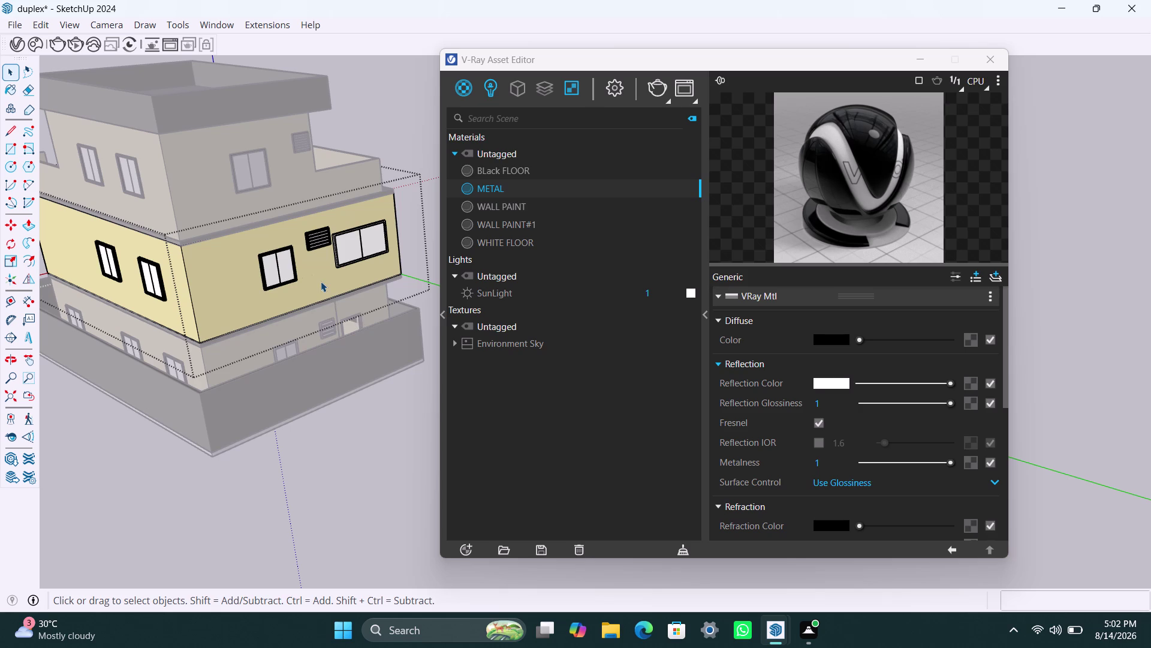
Apply the METAL material to the window frame on the side wall.
scroll(up, 3)
scroll(up, 3)
scroll(up, 3)
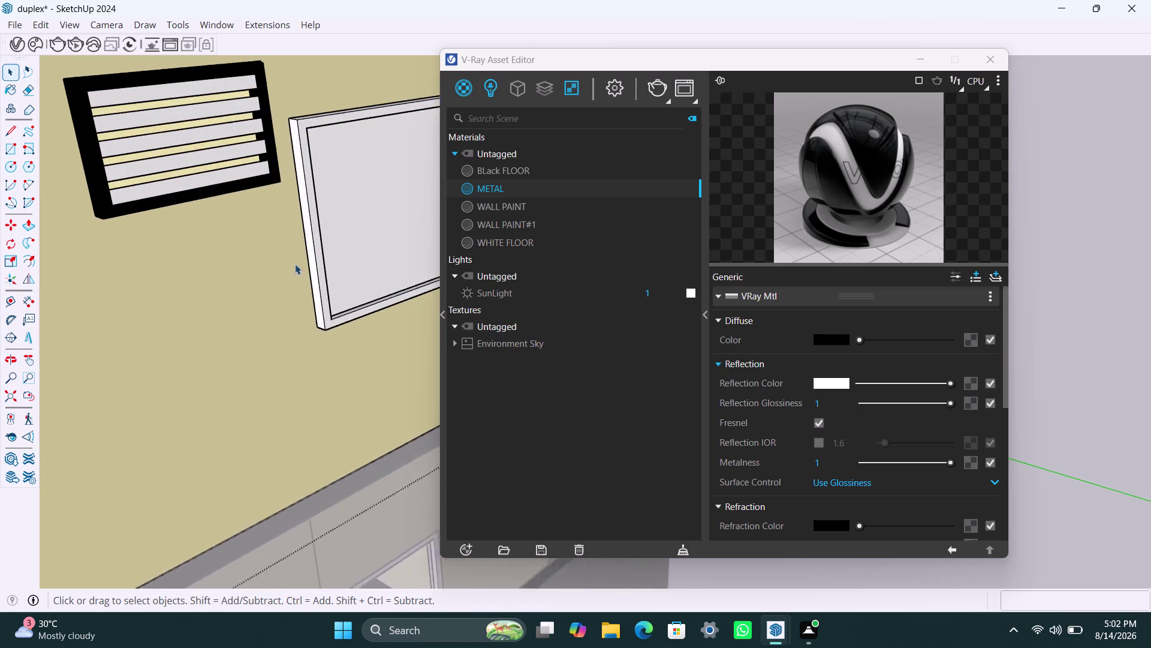
triple_click(317, 245)
click(318, 245)
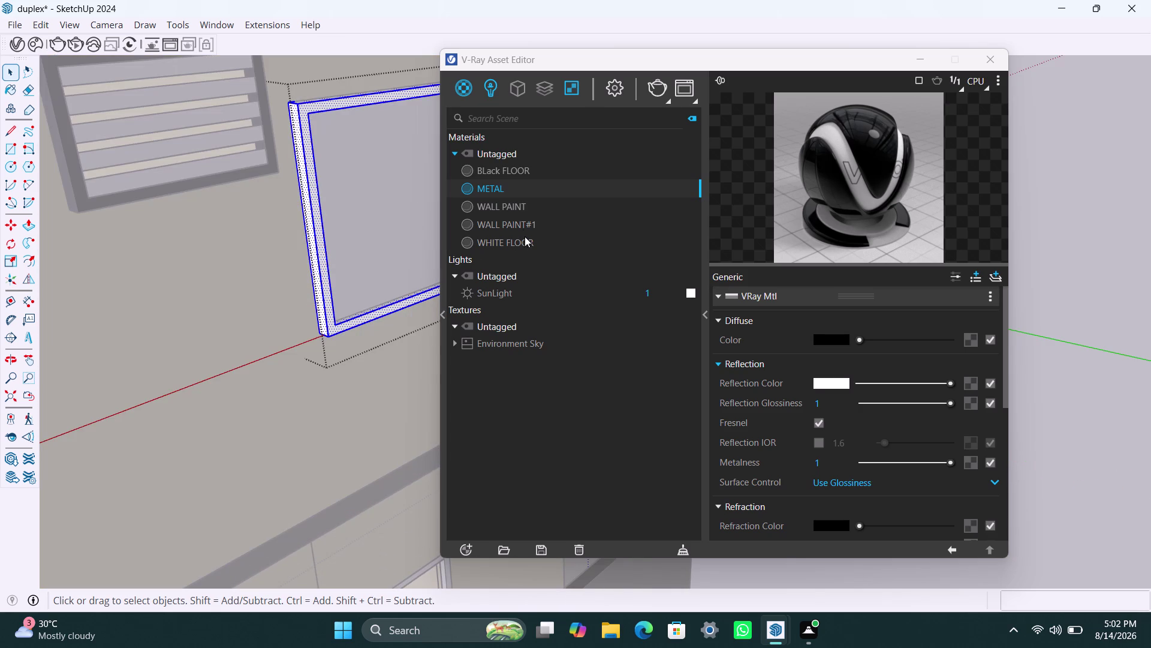
right_click(489, 187)
click(517, 213)
scroll(down, 3)
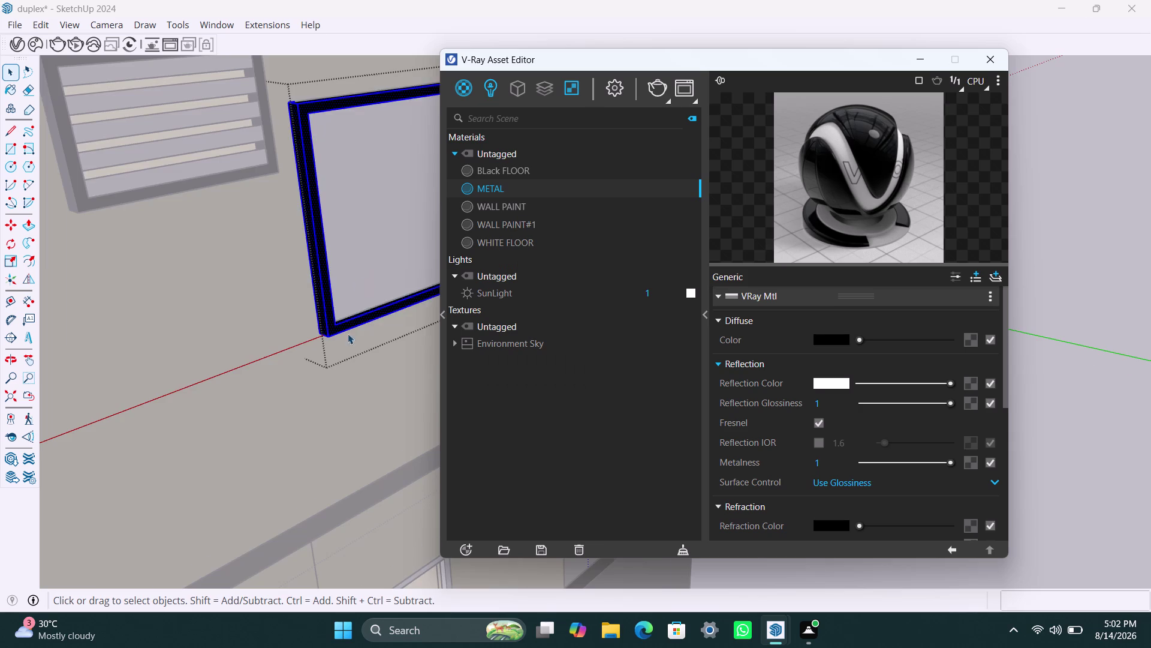
scroll(down, 3)
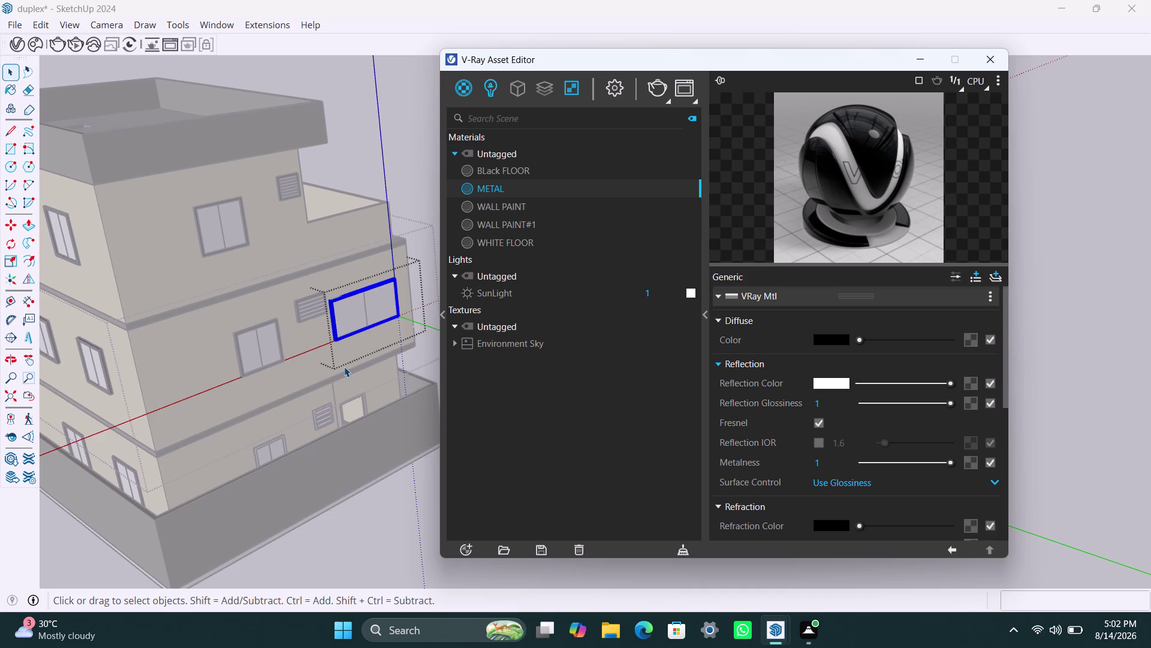
scroll(down, 3)
Apply the METAL material to the door frame inside its group.
middle_drag(350, 334, 309, 359)
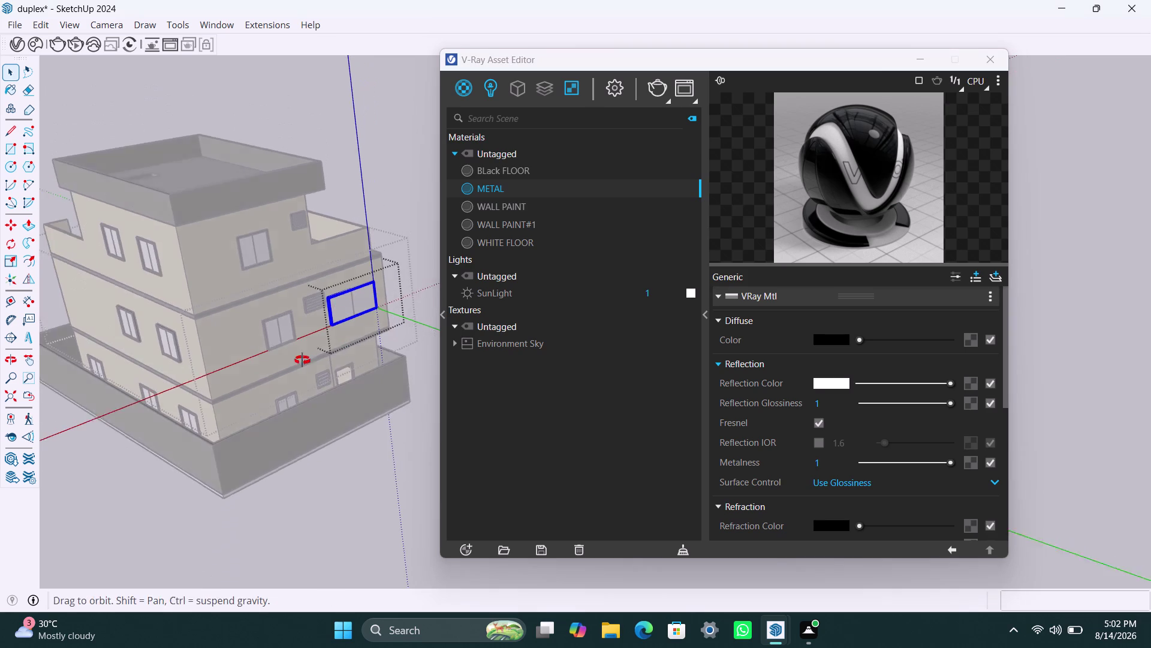
middle_drag(309, 360, 264, 360)
scroll(up, 3)
scroll(up, 3)
double_click(250, 360)
double_click(250, 360)
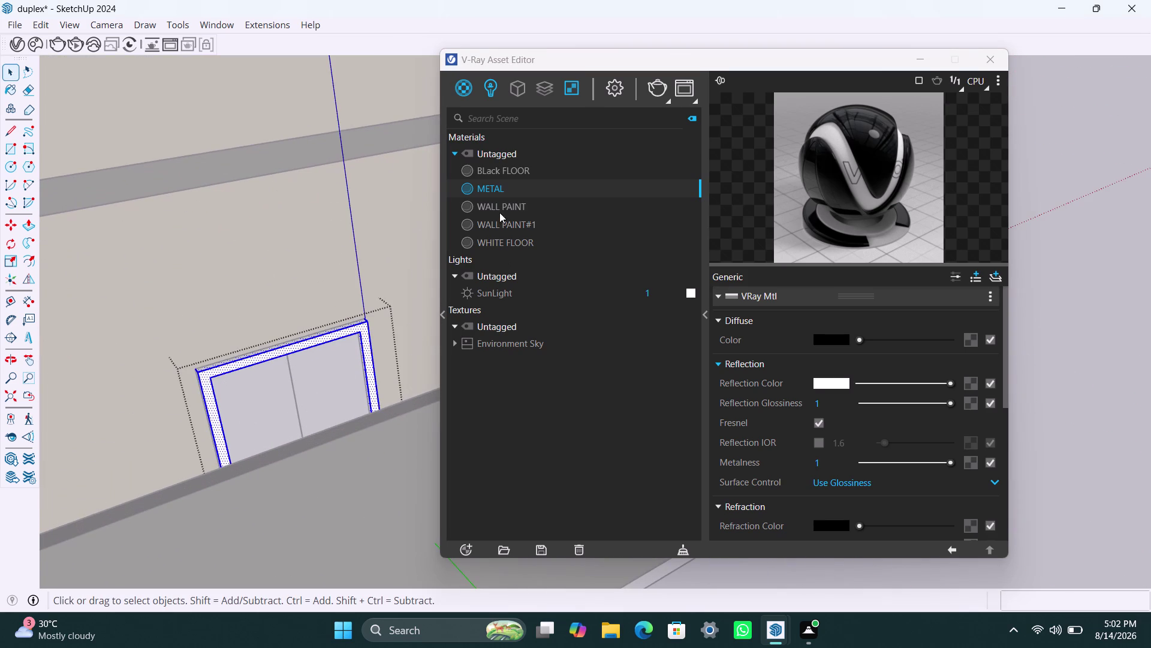
right_click(502, 192)
click(539, 215)
scroll(down, 3)
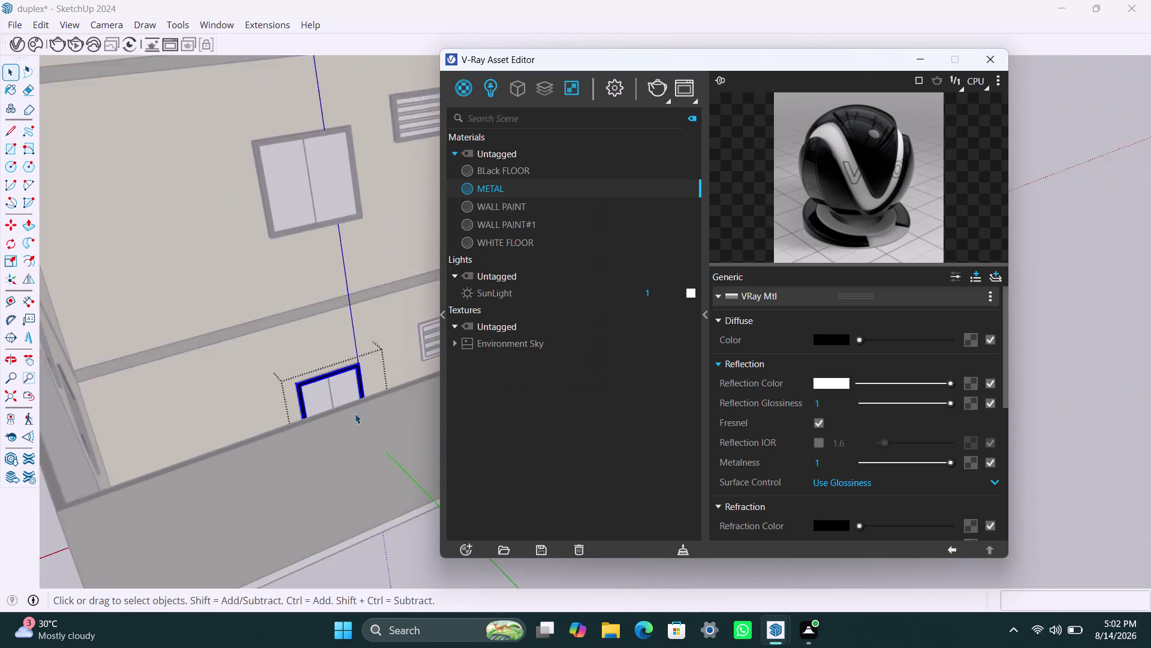
scroll(down, 3)
Apply the METAL material to the vent frame inside its nested group.
middle_drag(368, 442, 251, 440)
scroll(up, 3)
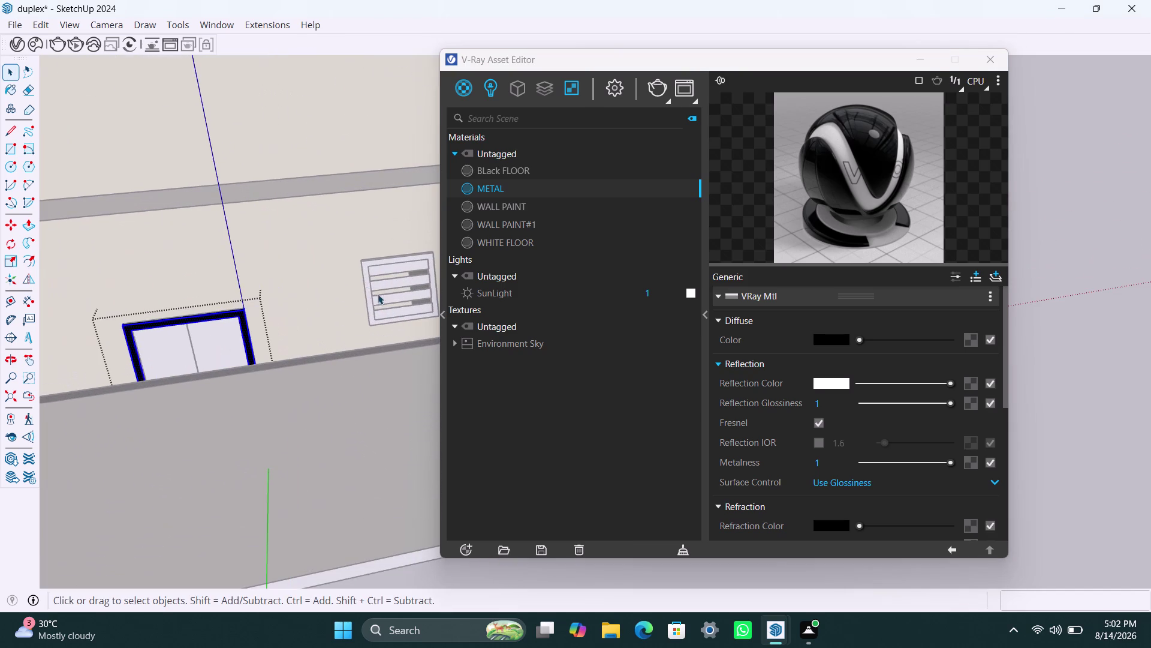
double_click(365, 273)
double_click(366, 272)
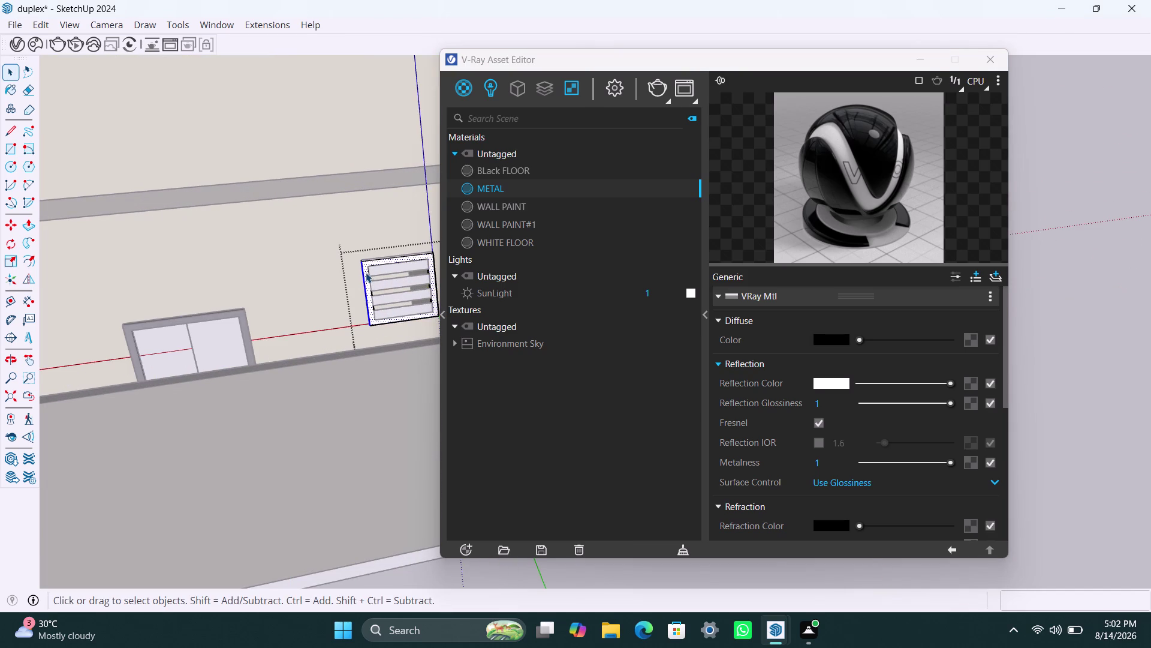
triple_click(366, 272)
click(366, 272)
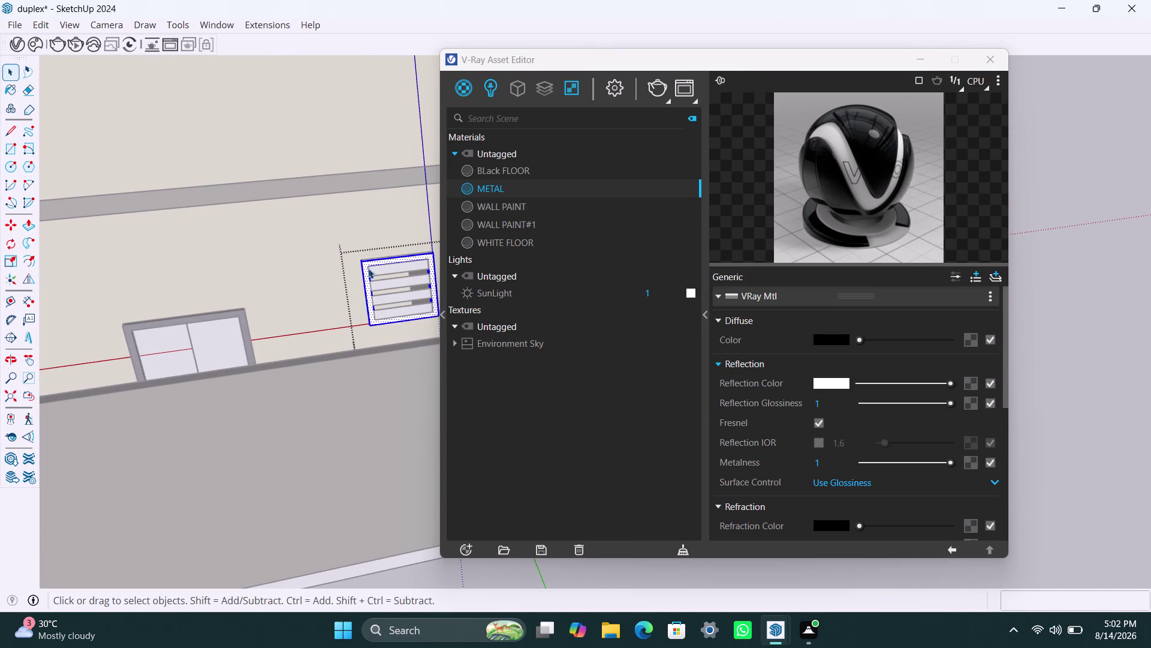
right_click(479, 194)
click(515, 220)
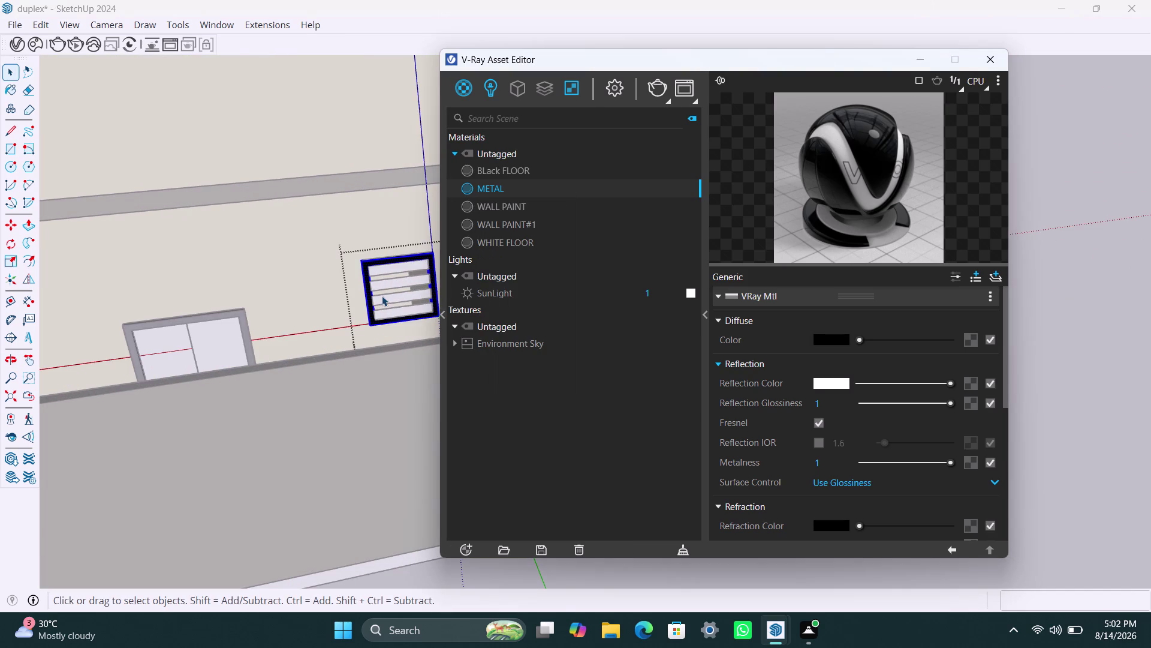
scroll(down, 3)
Apply the METAL material to the lower floor opening's frame.
middle_drag(405, 302, 338, 323)
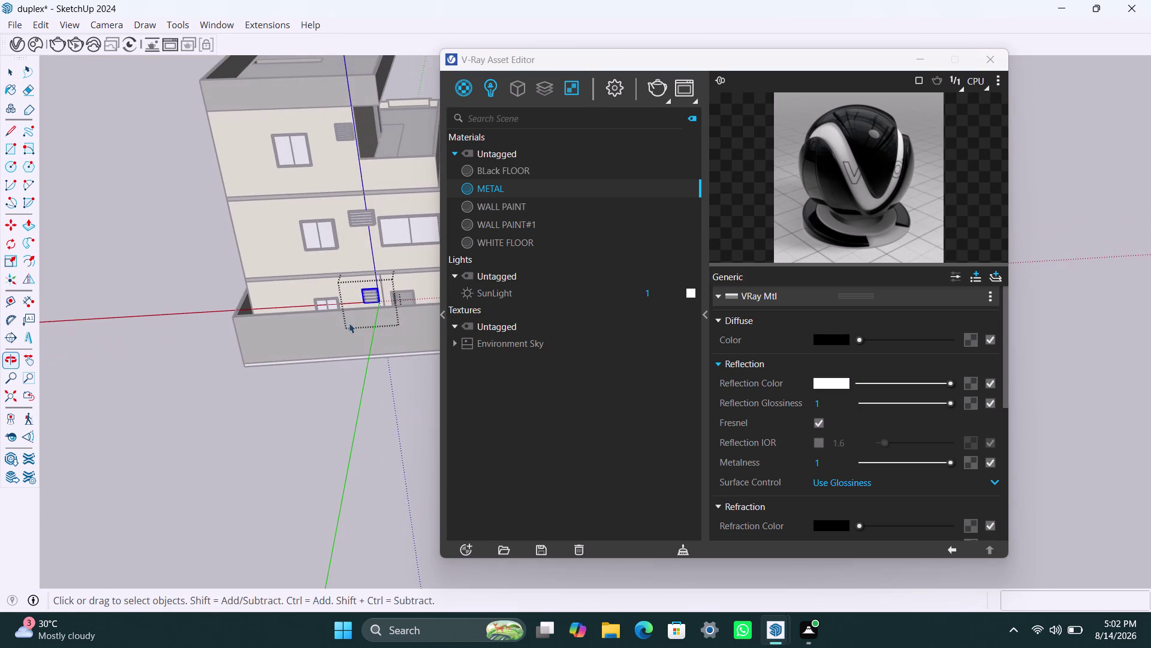
scroll(up, 3)
middle_drag(409, 302, 237, 366)
scroll(up, 3)
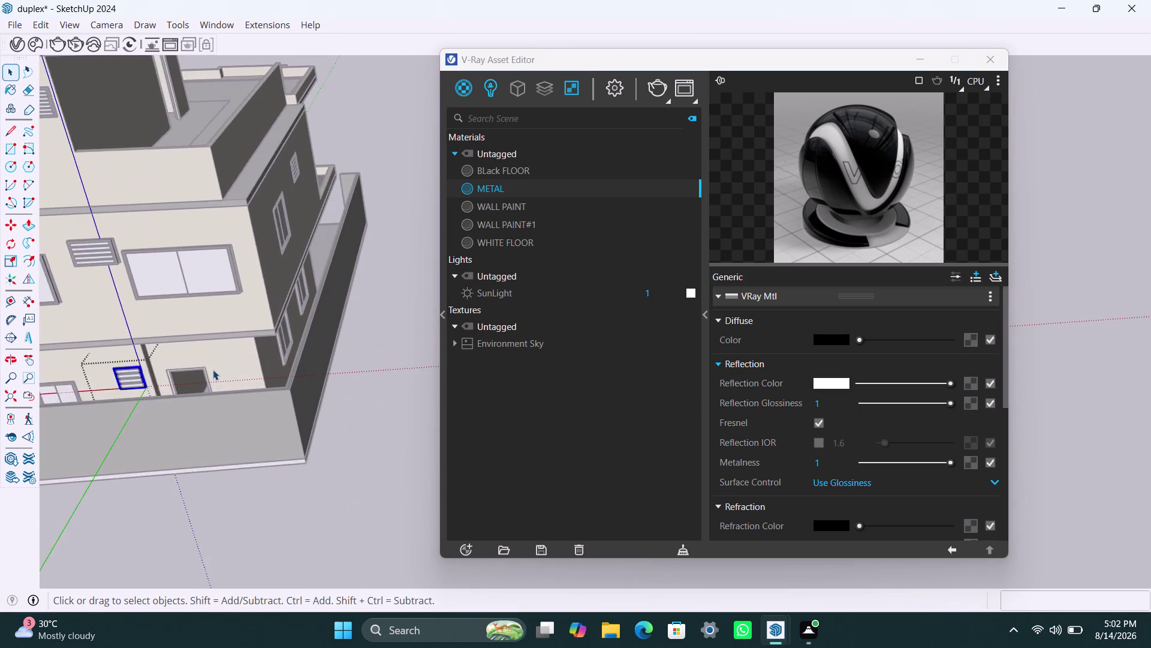
scroll(up, 3)
click(196, 368)
triple_click(196, 368)
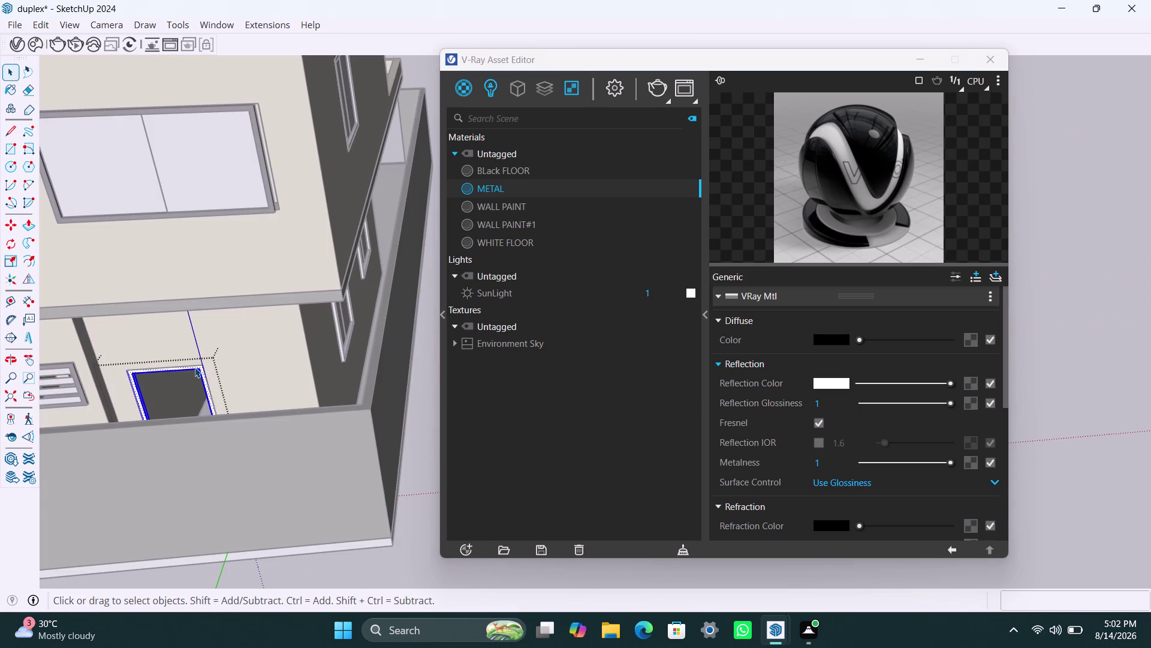
click(195, 367)
scroll(up, 3)
double_click(201, 365)
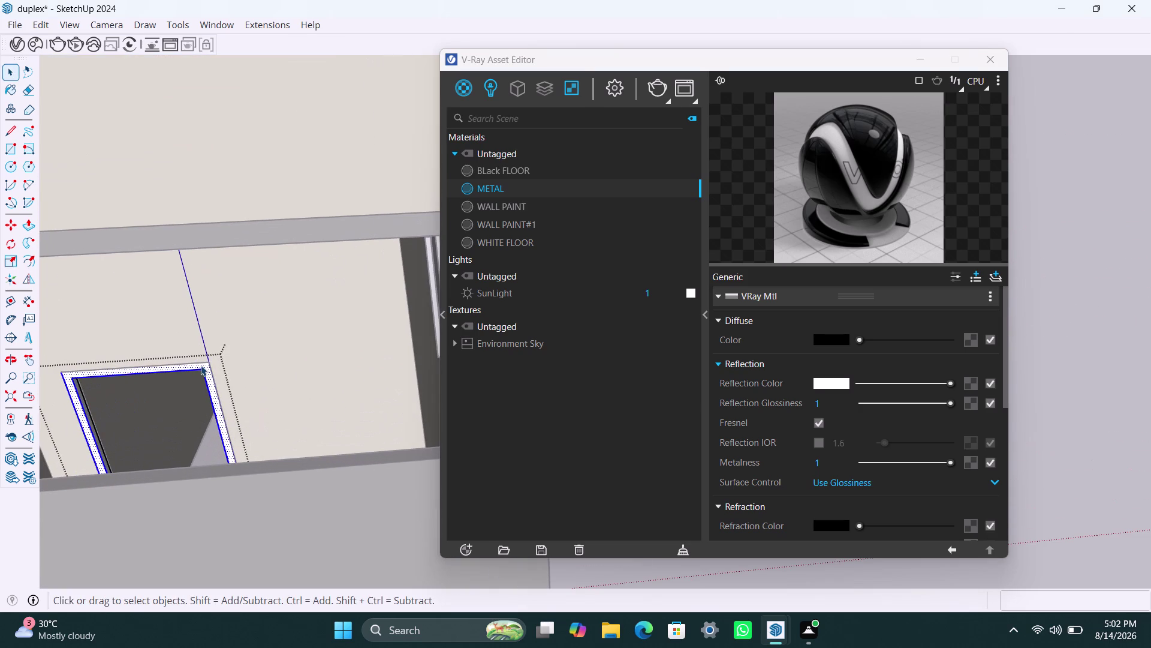
double_click(201, 365)
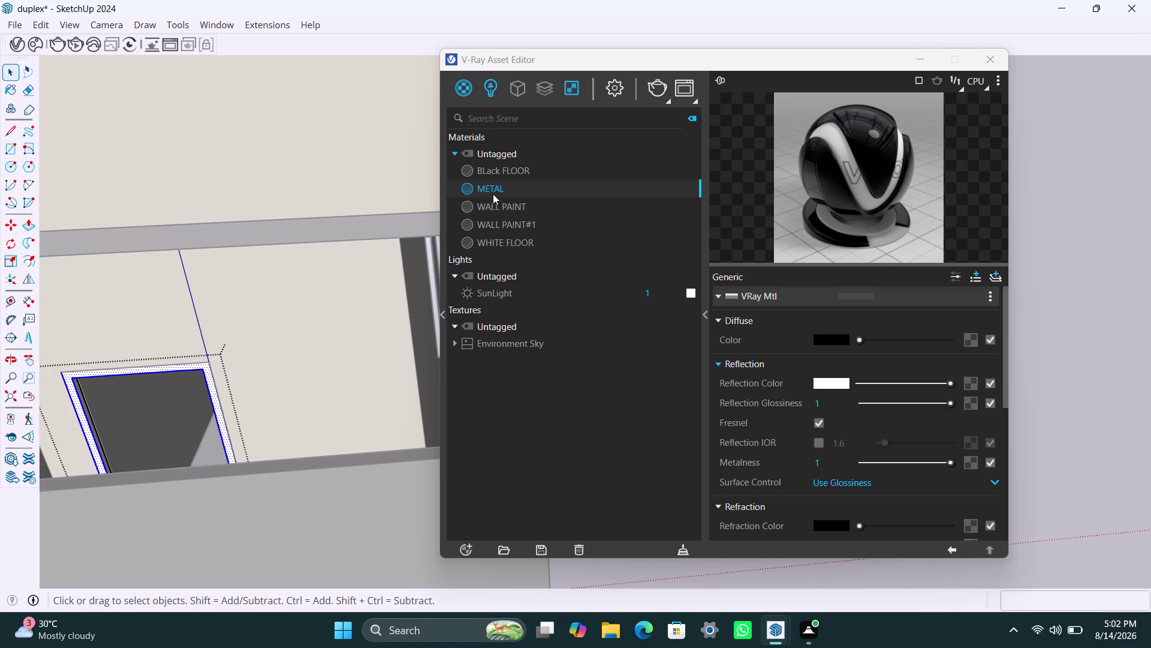
right_click(493, 194)
click(515, 225)
scroll(down, 3)
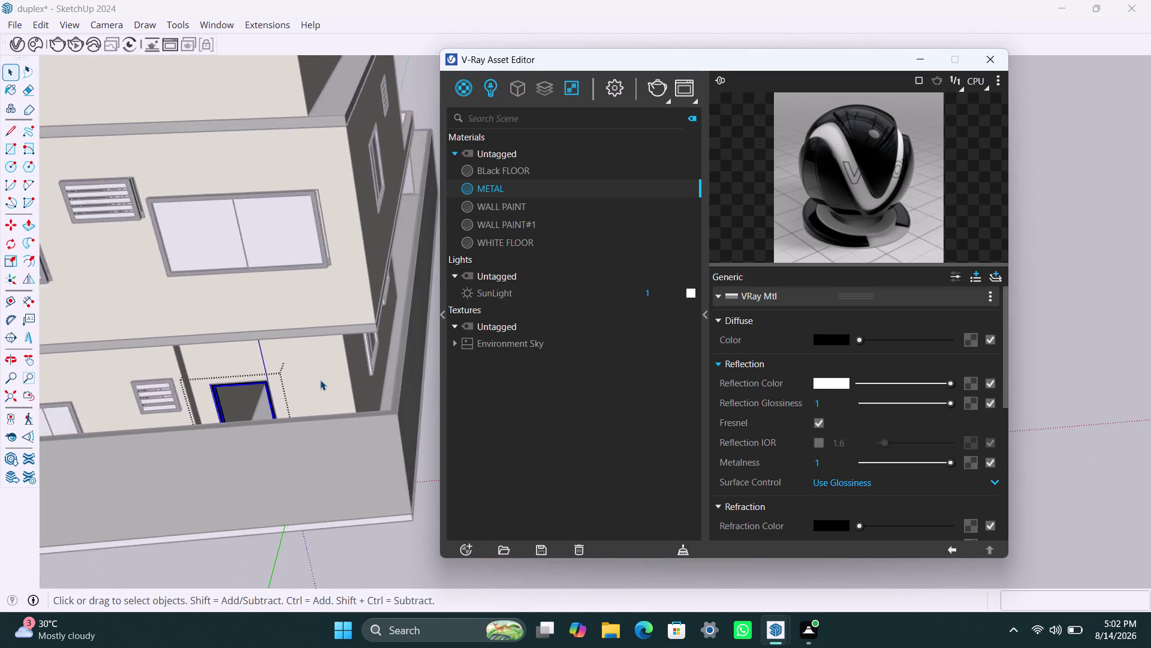
Orbit around the building to bring the upper-floor stair opening into view.
scroll(down, 3)
scroll(down, 3)
scroll(down, 3)
middle_drag(383, 512, 384, 513)
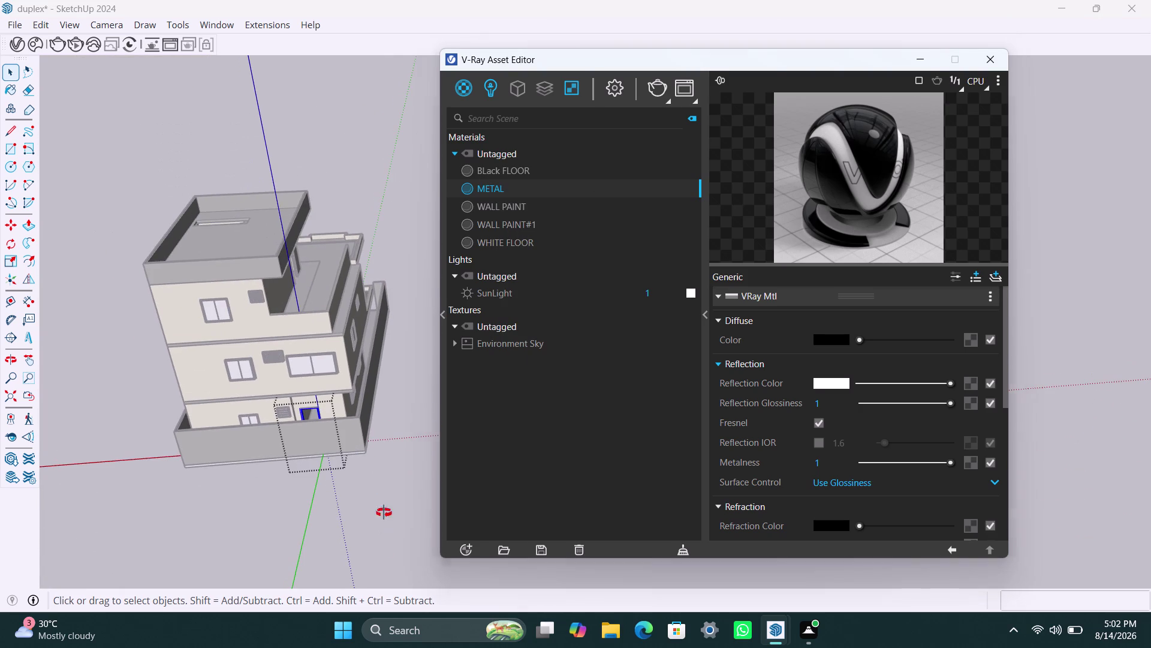
middle_drag(383, 513, 237, 543)
scroll(down, 3)
middle_drag(313, 476, 8, 451)
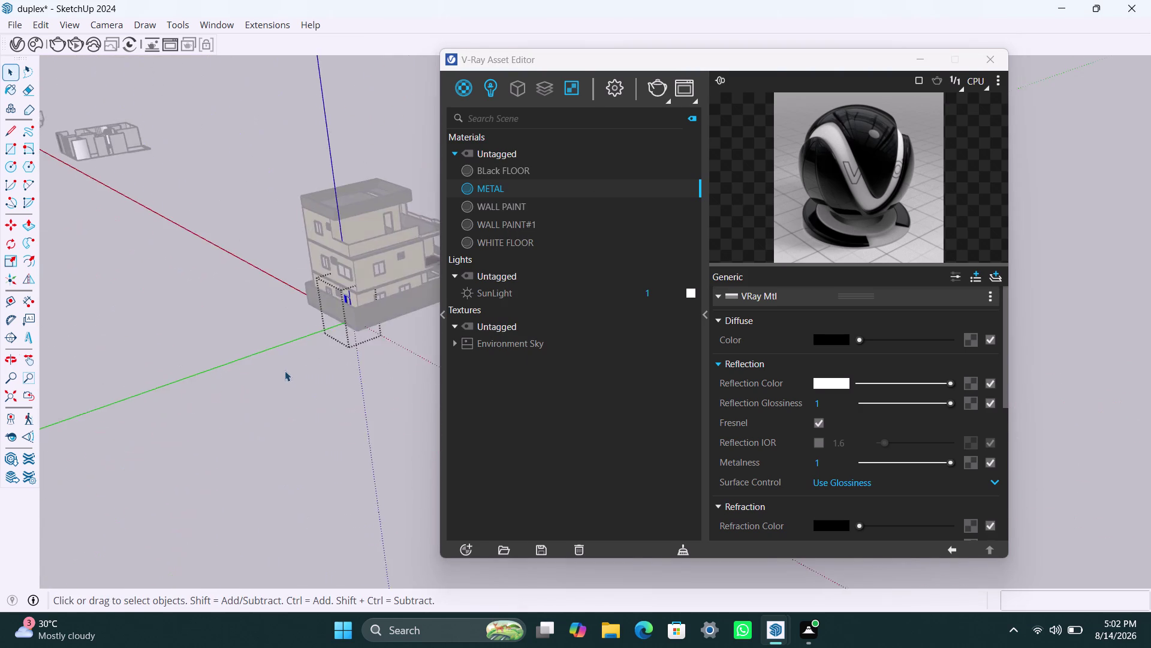
scroll(up, 3)
middle_drag(361, 367, 211, 399)
scroll(up, 3)
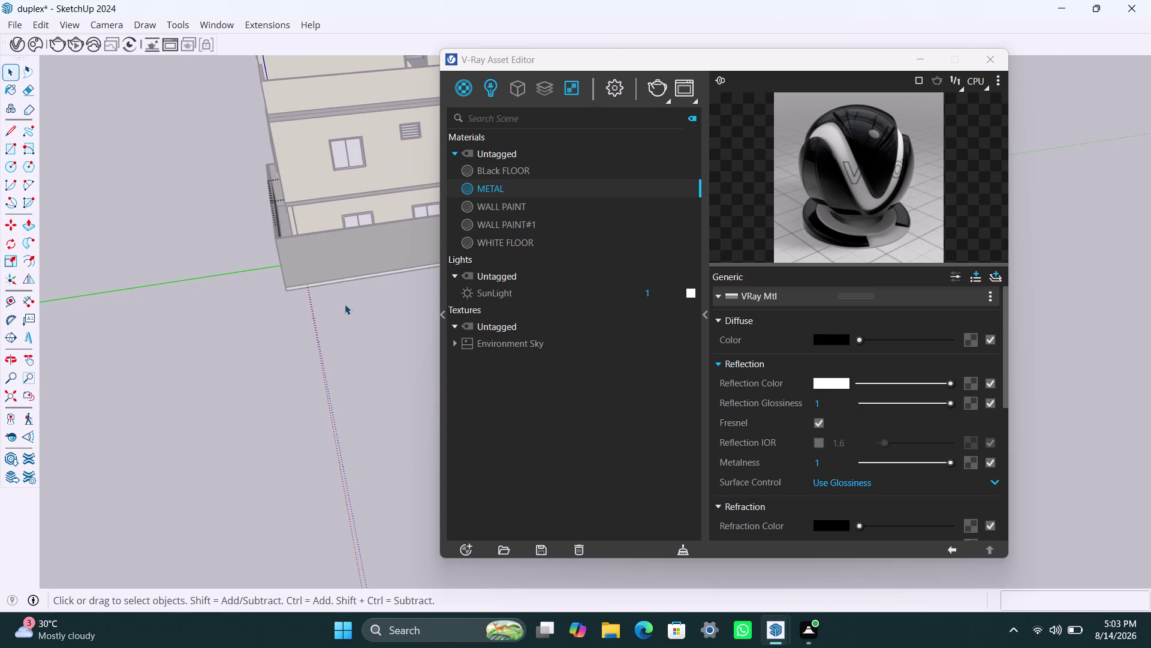
middle_drag(347, 303, 279, 456)
click(296, 469)
scroll(up, 3)
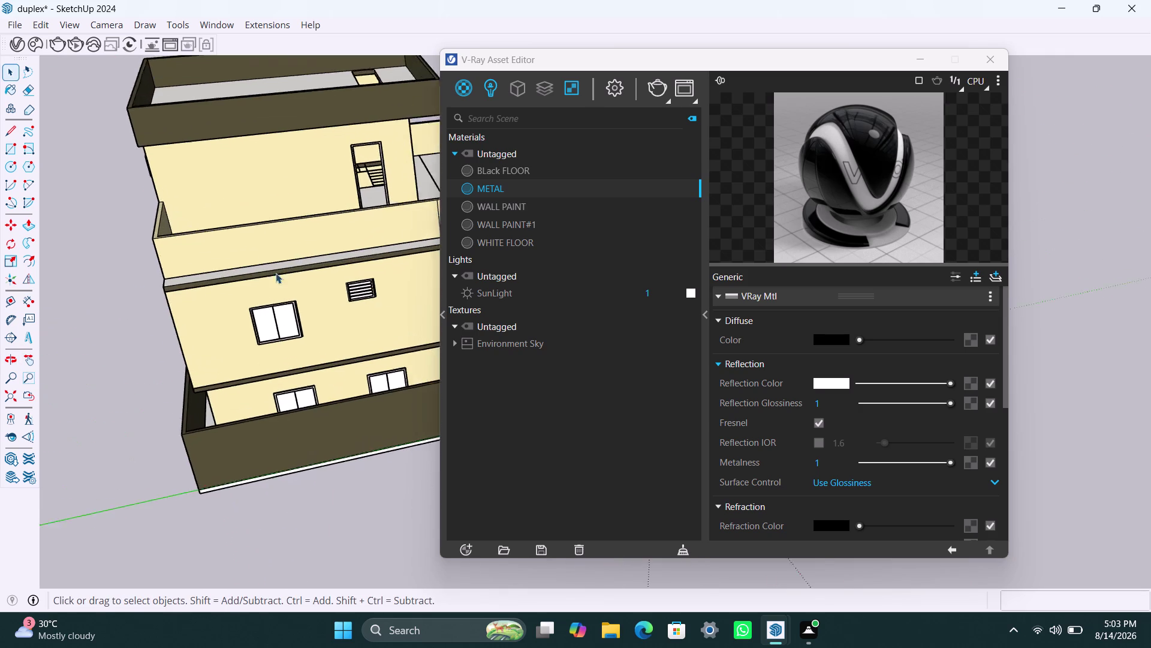
scroll(up, 3)
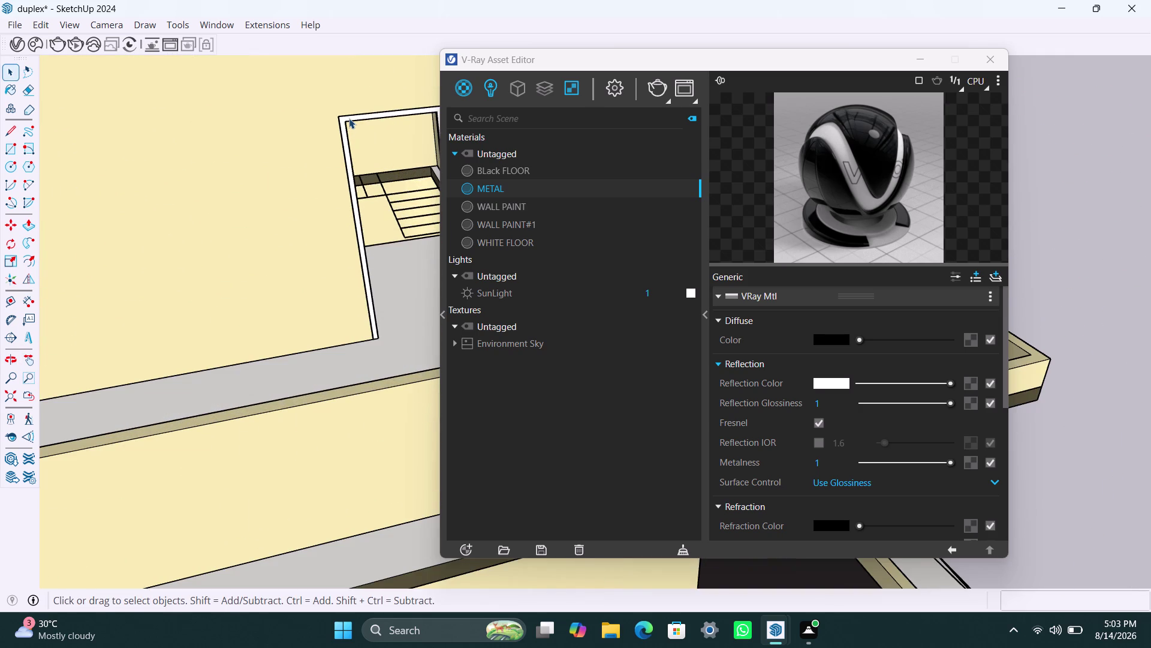
Apply the METAL material to the stair opening frame.
double_click(349, 118)
double_click(348, 117)
click(348, 117)
click(344, 123)
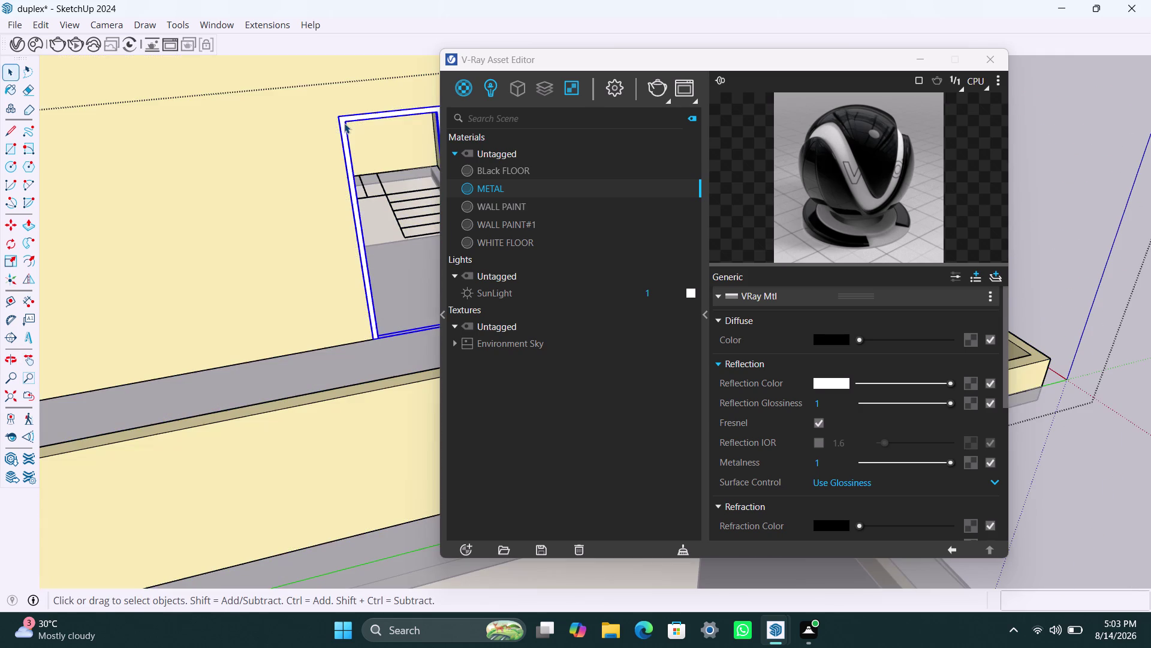
right_click(510, 194)
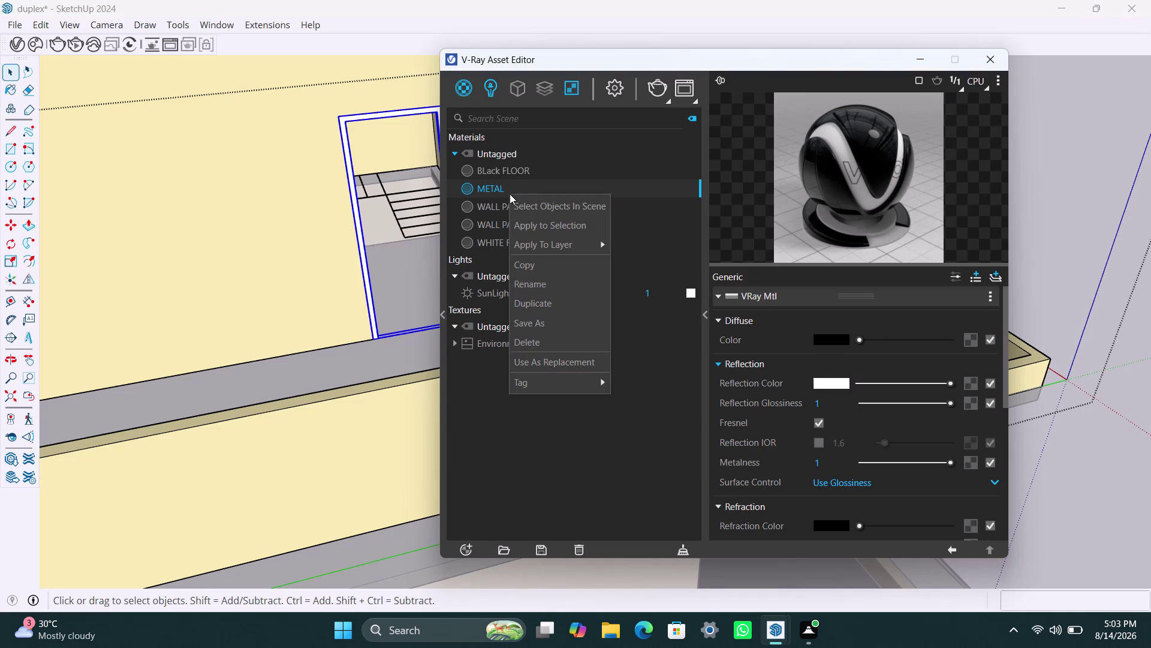
click(524, 229)
scroll(down, 3)
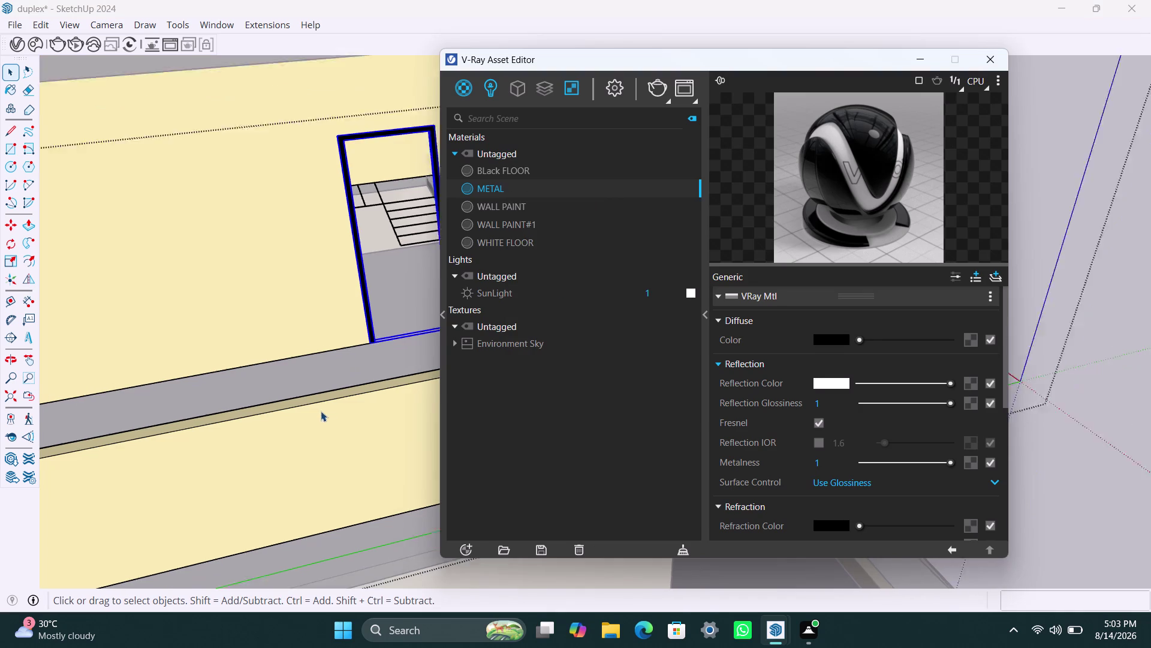
scroll(down, 3)
scroll(down, 3)
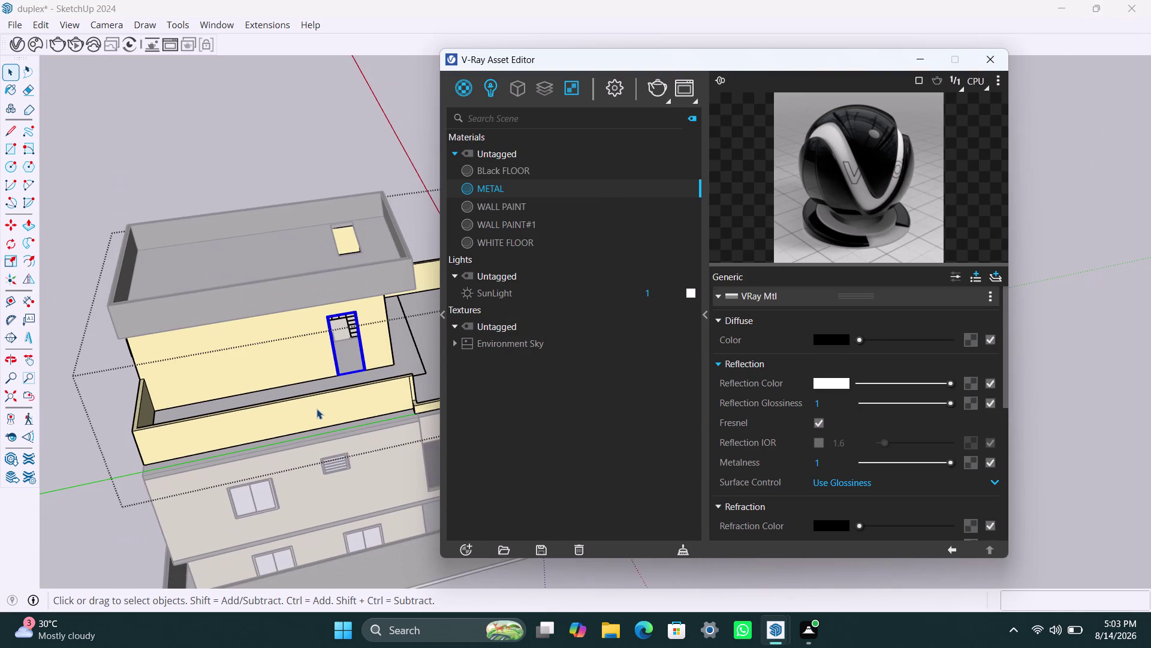
Orbit over the upper roof and back out to view the whole building.
middle_drag(317, 407, 304, 344)
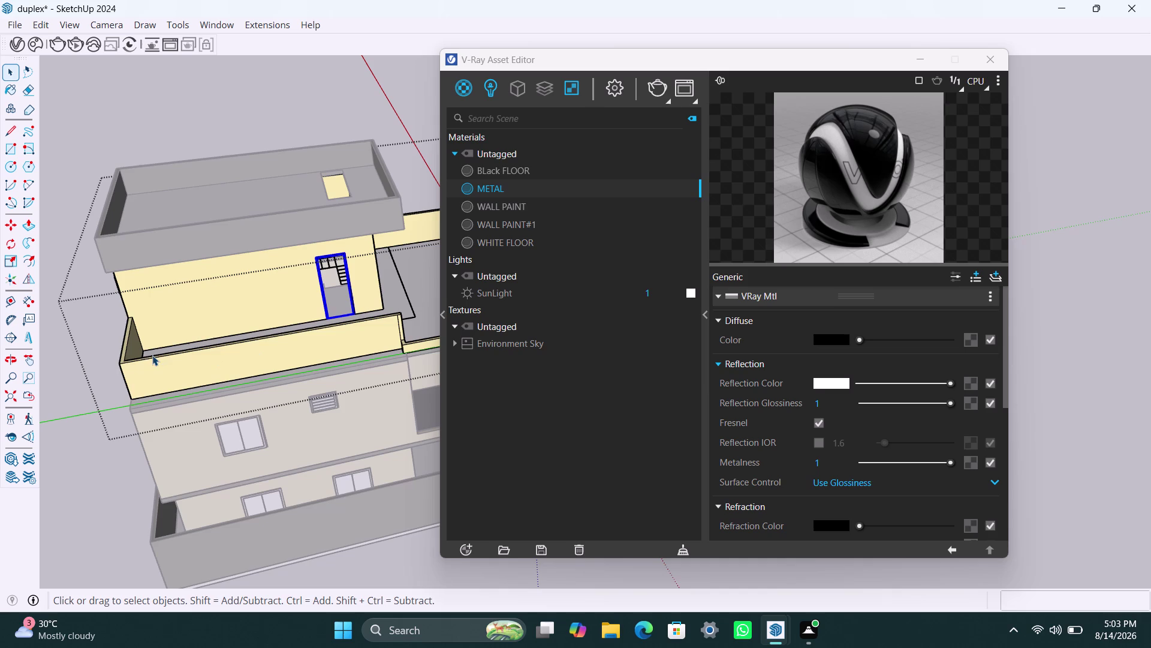
scroll(up, 3)
middle_drag(362, 197, 340, 282)
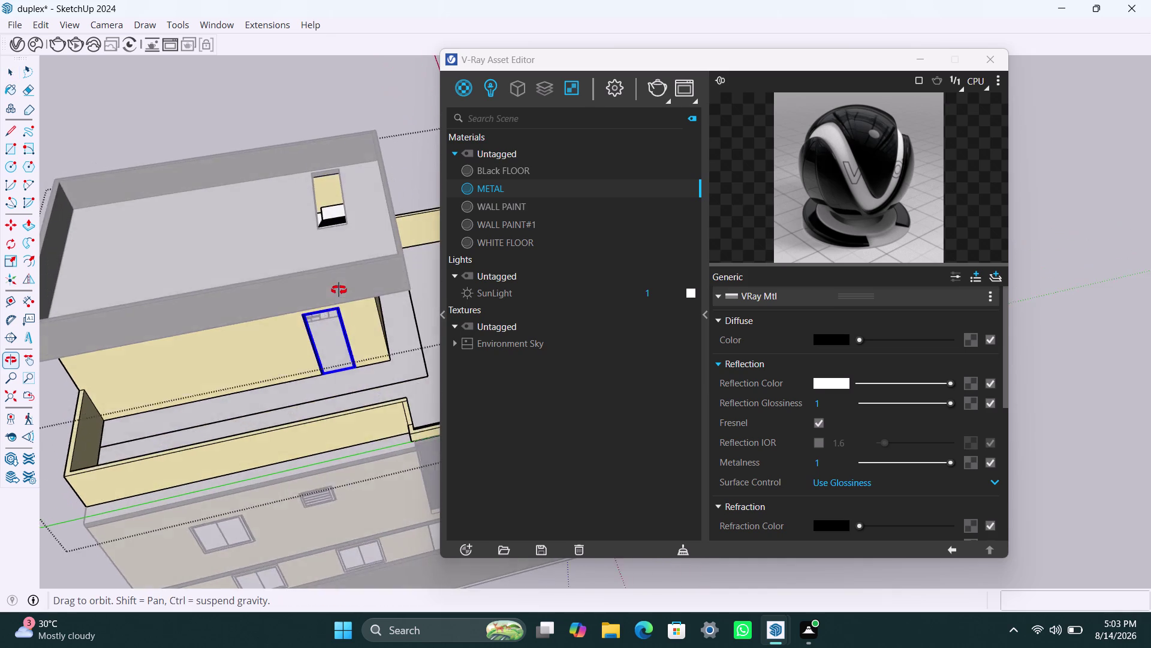
middle_drag(340, 283, 331, 345)
scroll(up, 3)
scroll(down, 3)
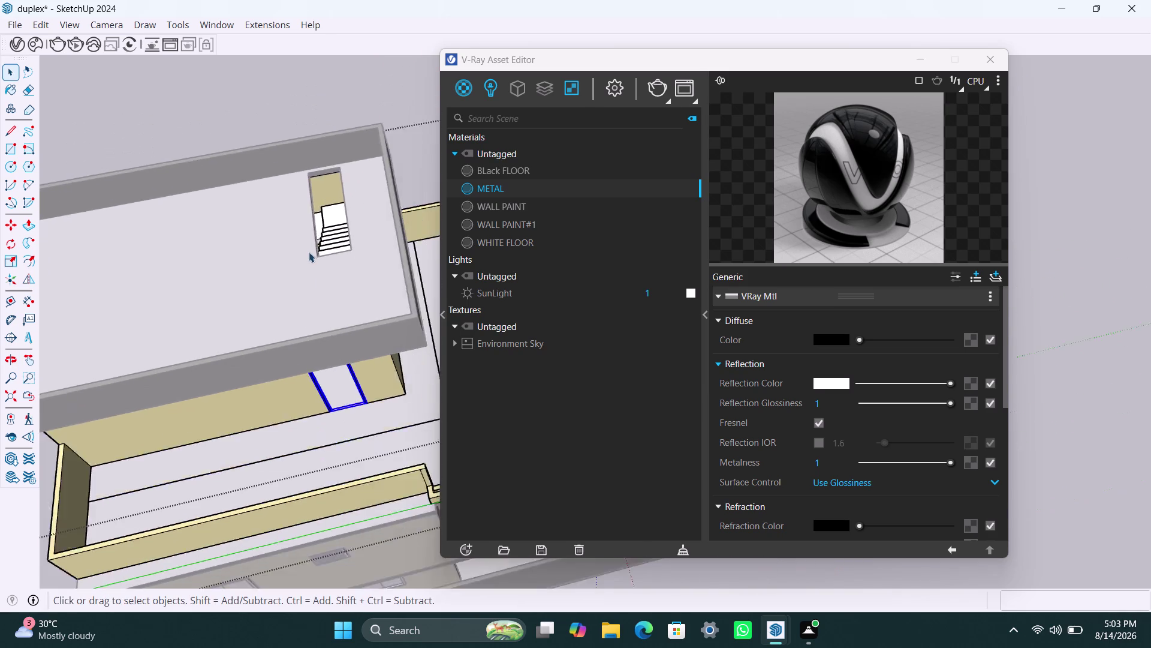
scroll(down, 3)
middle_drag(318, 416, 355, 297)
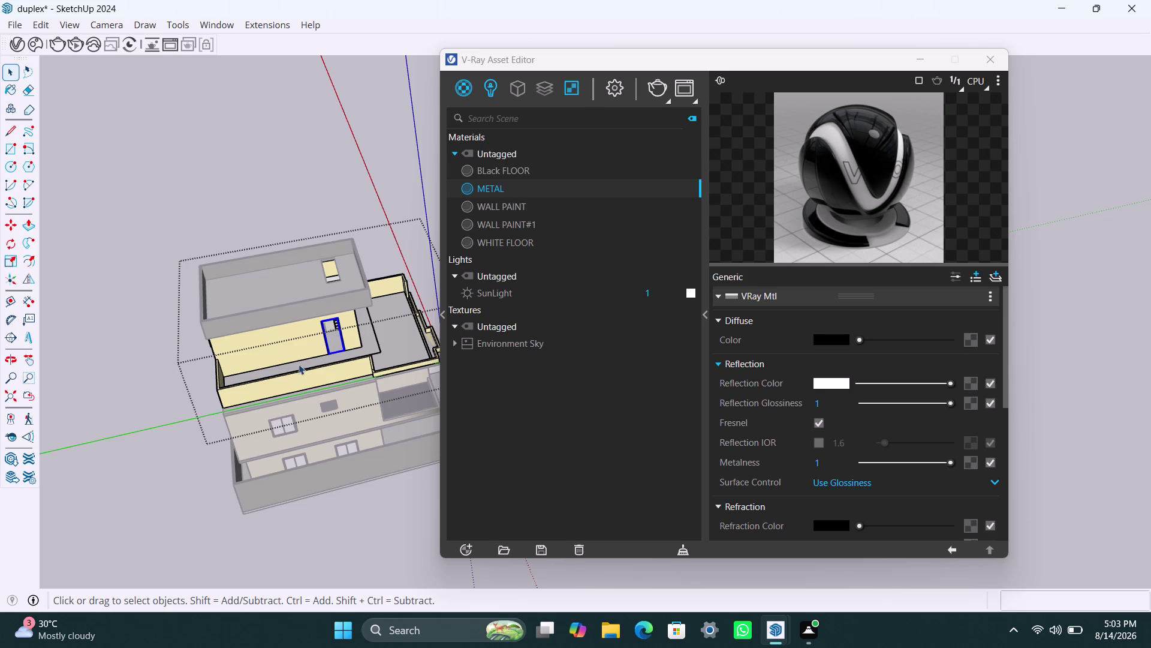
scroll(up, 3)
scroll(up, 3)
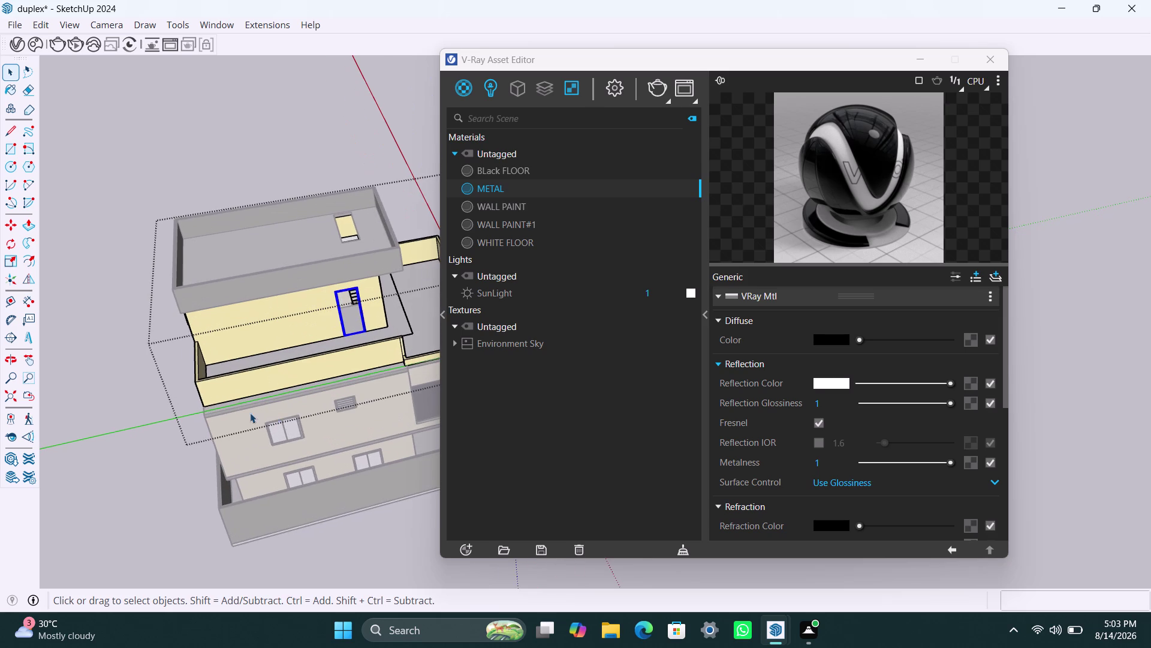
scroll(up, 3)
Zoom in on the yellow wall and select the whole window frame.
middle_drag(335, 441, 293, 367)
scroll(up, 3)
scroll(up, 3)
click(319, 384)
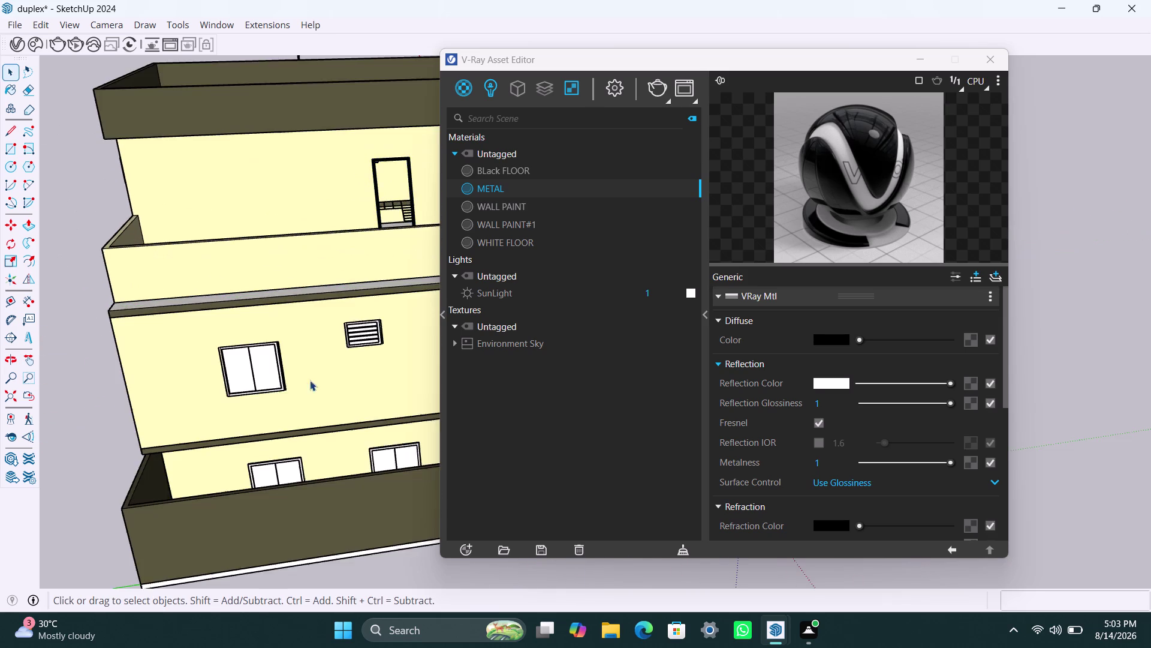
scroll(up, 3)
triple_click(272, 317)
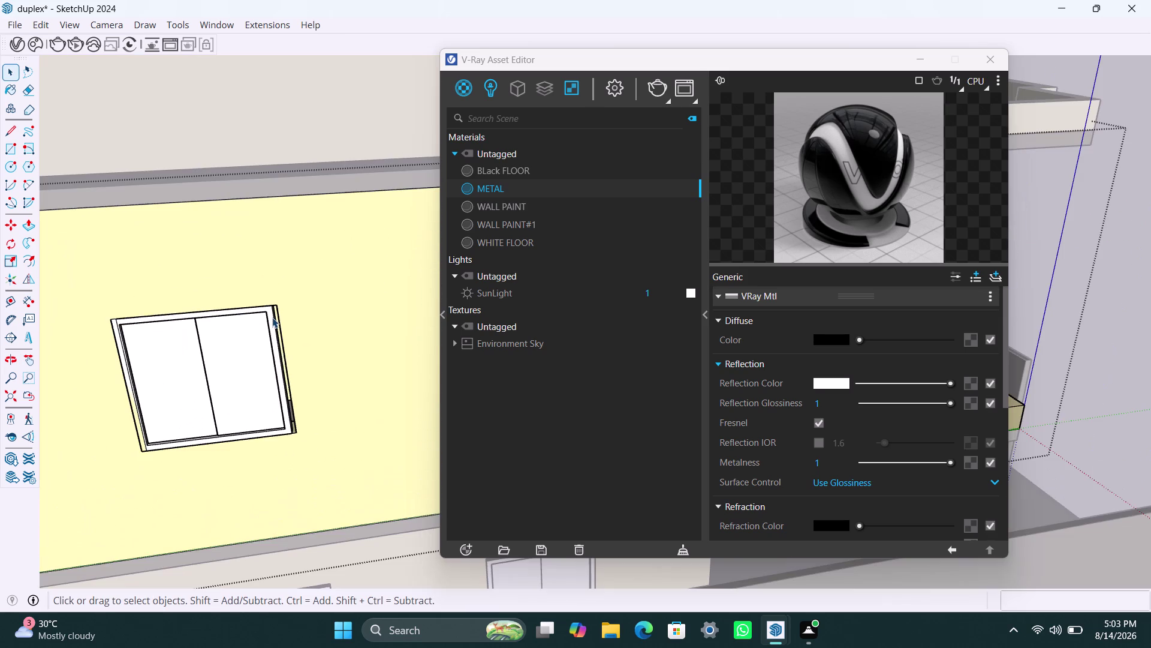
scroll(up, 3)
scroll(up, 3)
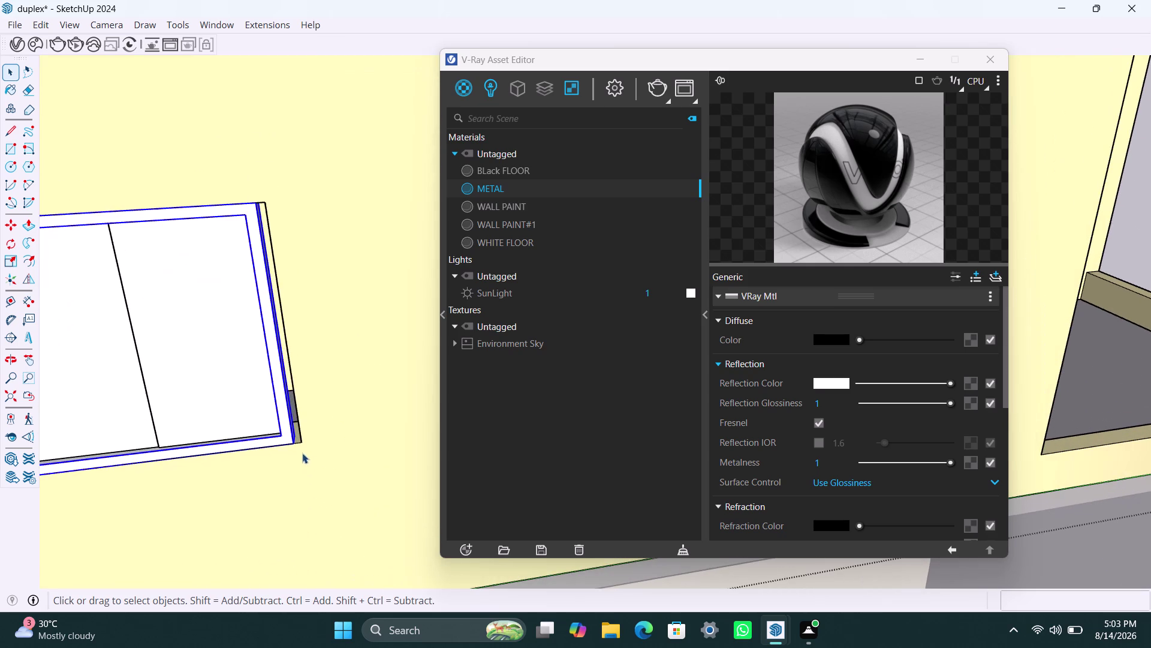
click(280, 431)
Move the side-wall window slightly from its lower corner, then undo the move.
key(m)
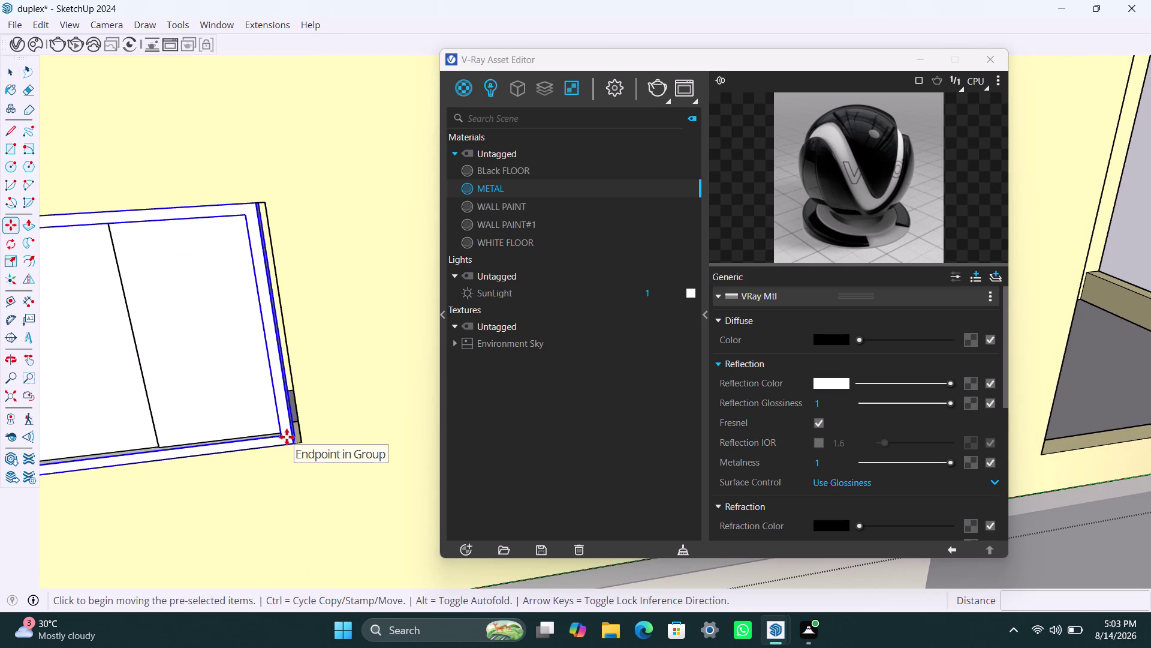
click(296, 442)
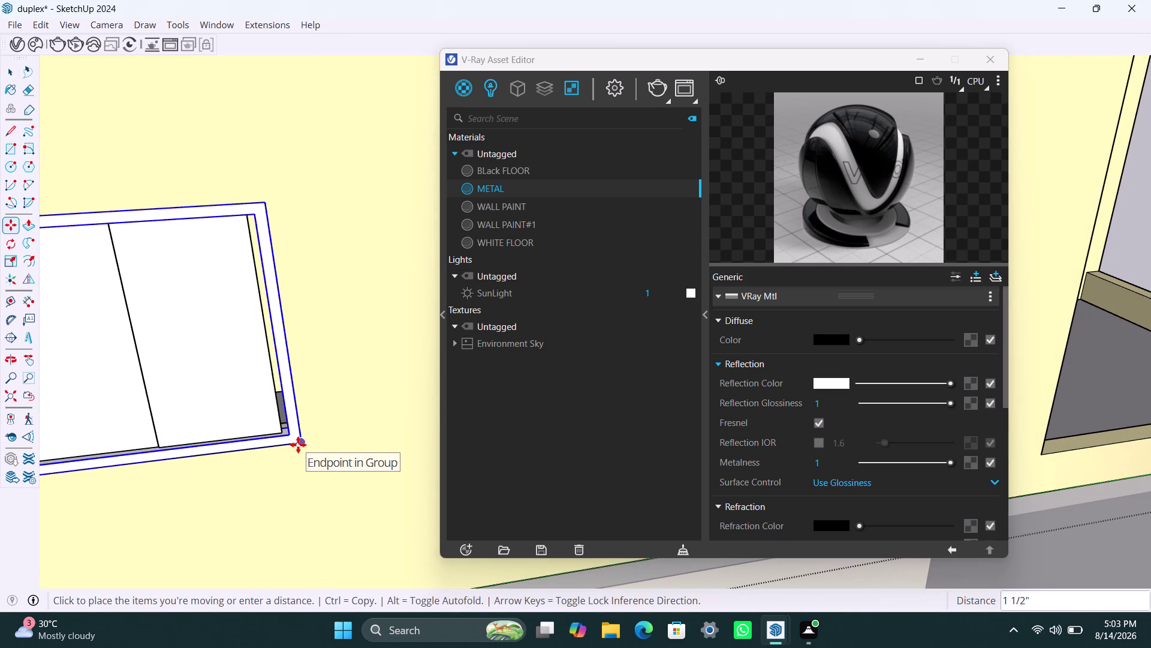
click(298, 444)
middle_drag(295, 433, 300, 438)
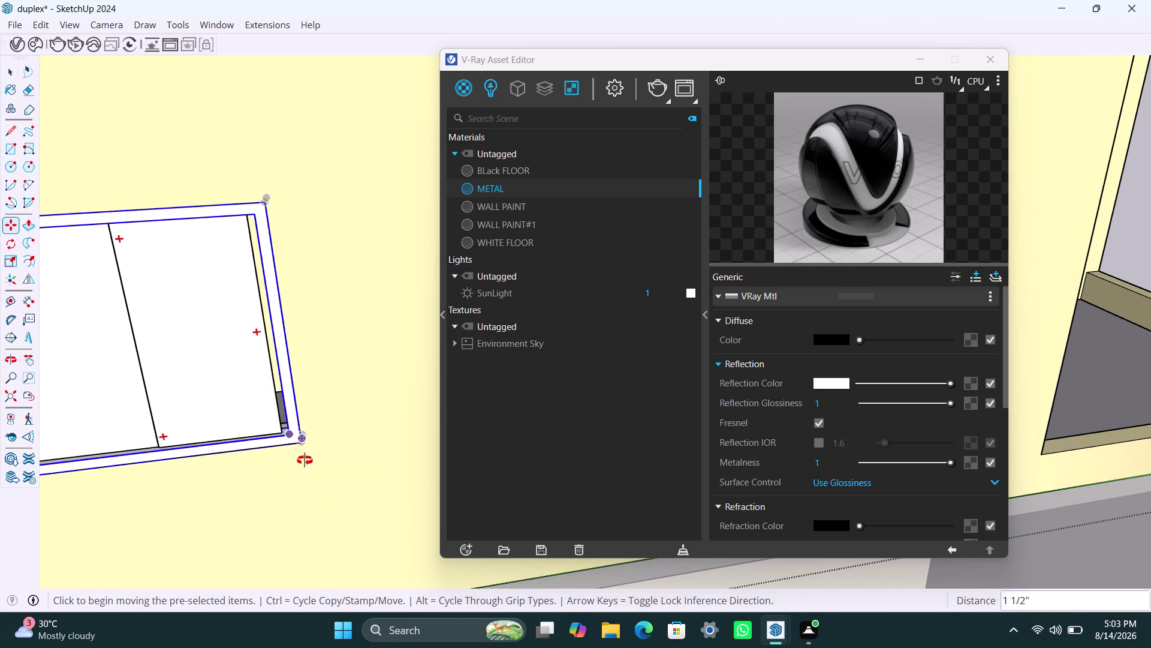
middle_drag(300, 438, 291, 425)
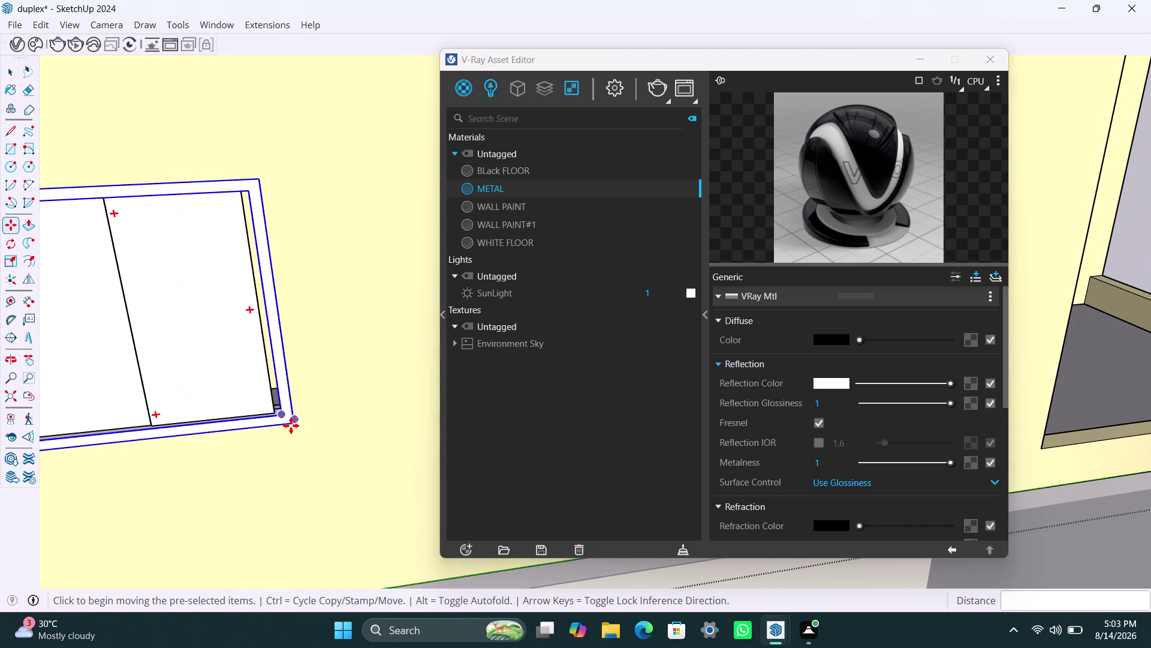
key(ctrl+z)
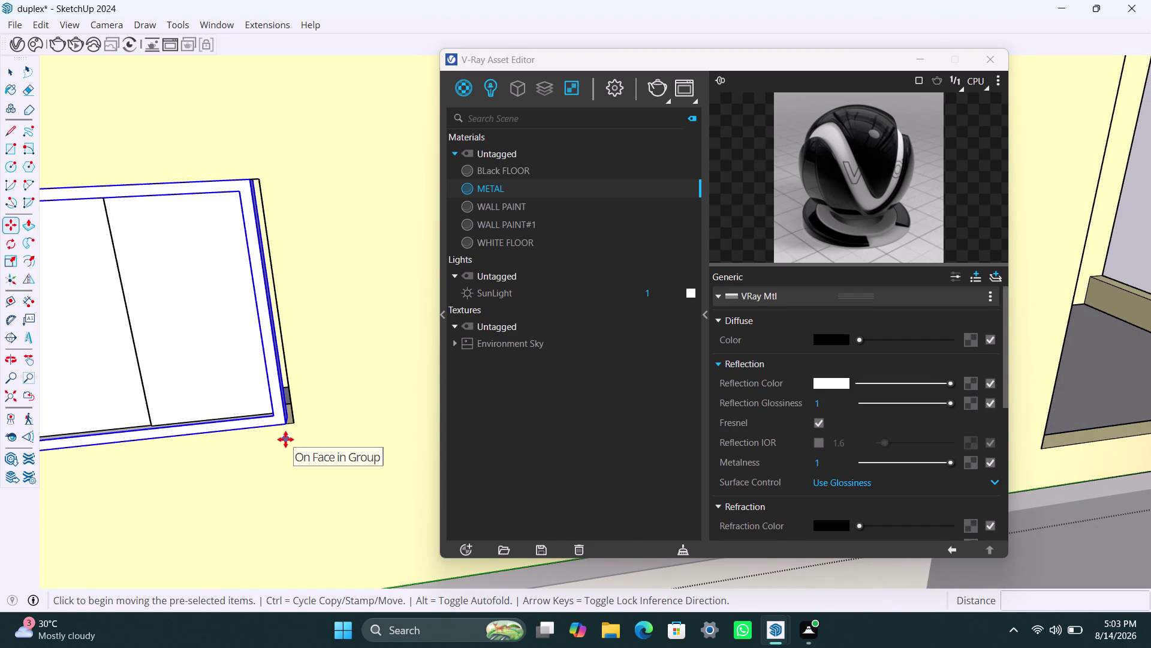
Move the window from its lower corner to sit against the wall's lower edge.
middle_drag(264, 397, 255, 485)
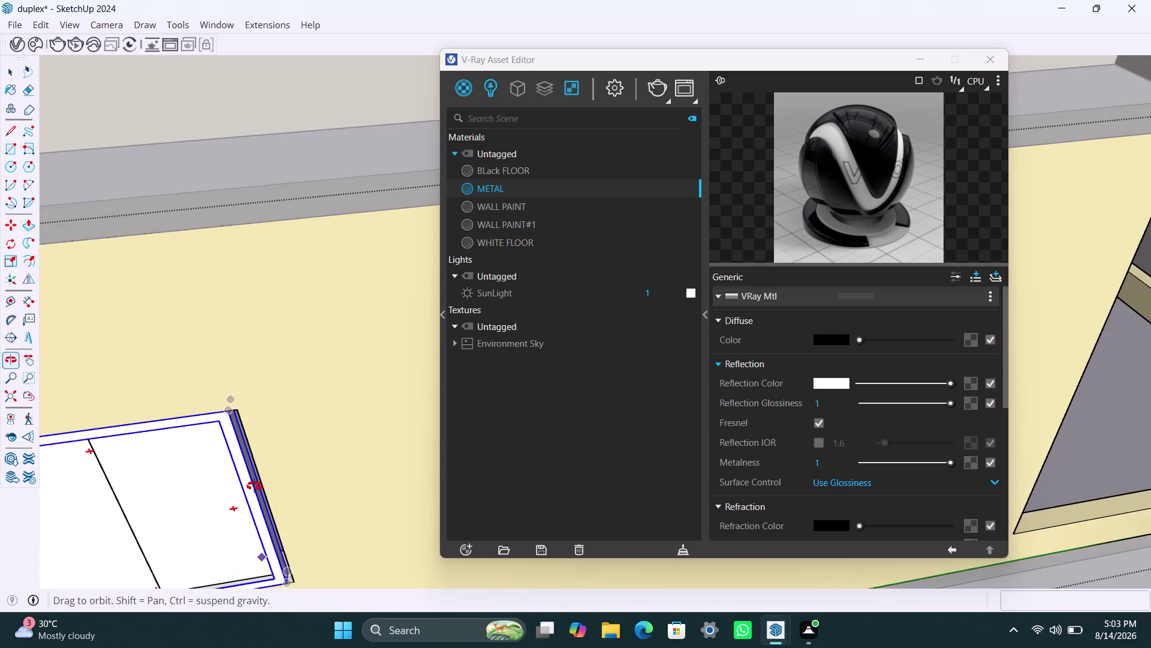
middle_drag(254, 486, 295, 334)
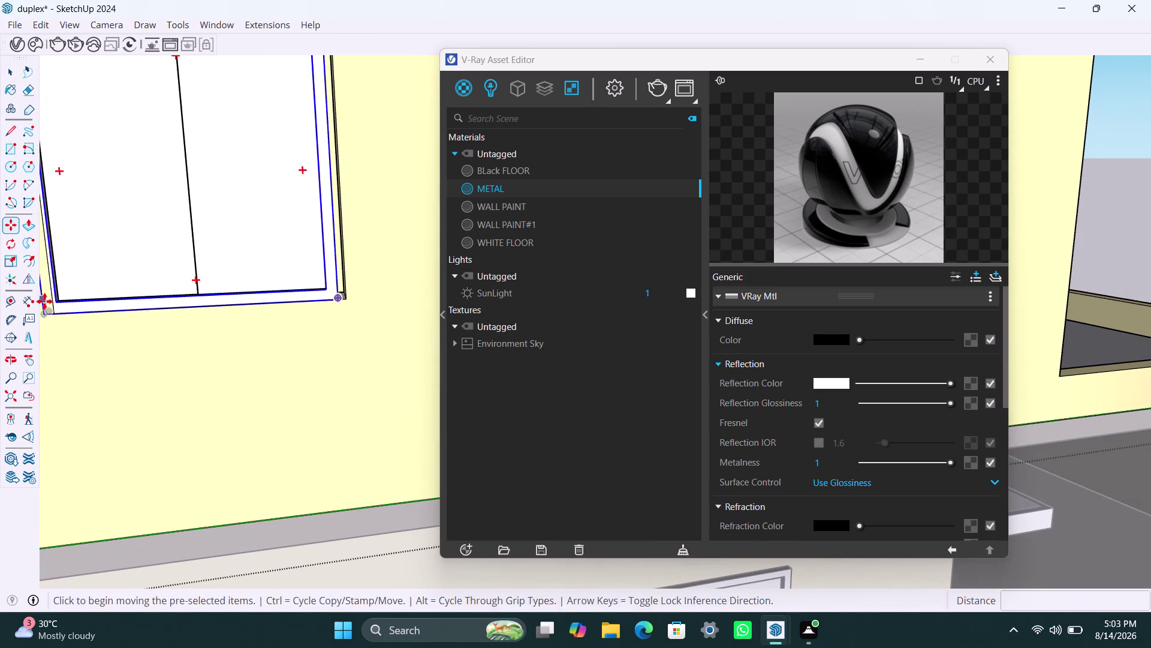
click(44, 310)
click(62, 316)
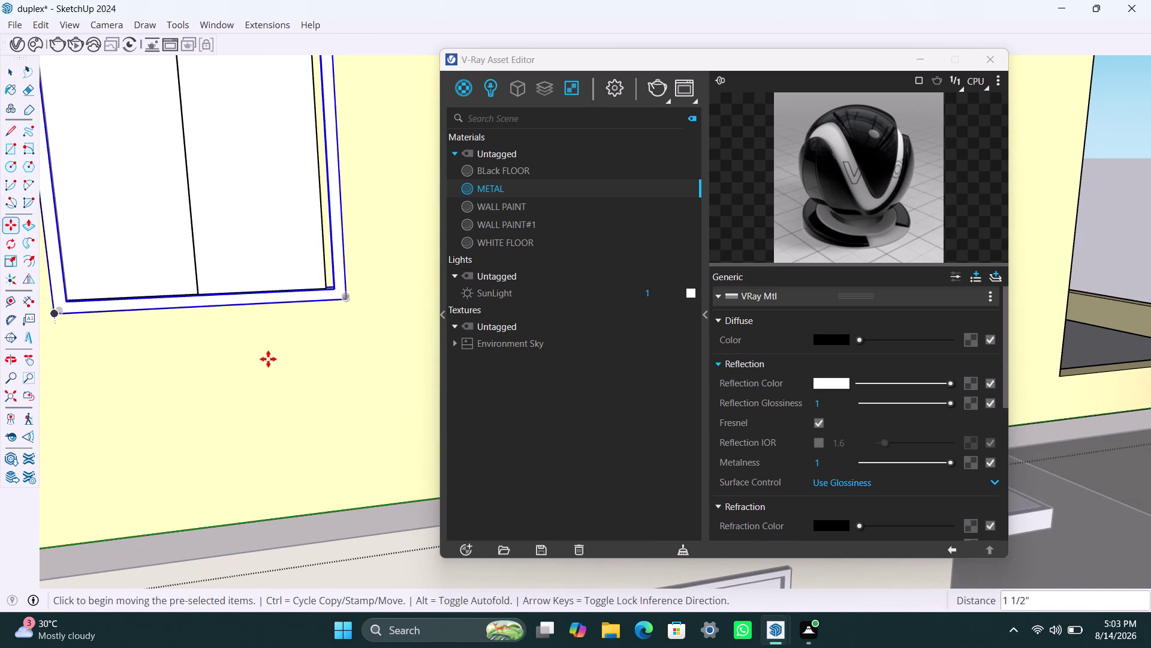
middle_drag(326, 344, 334, 385)
key(space)
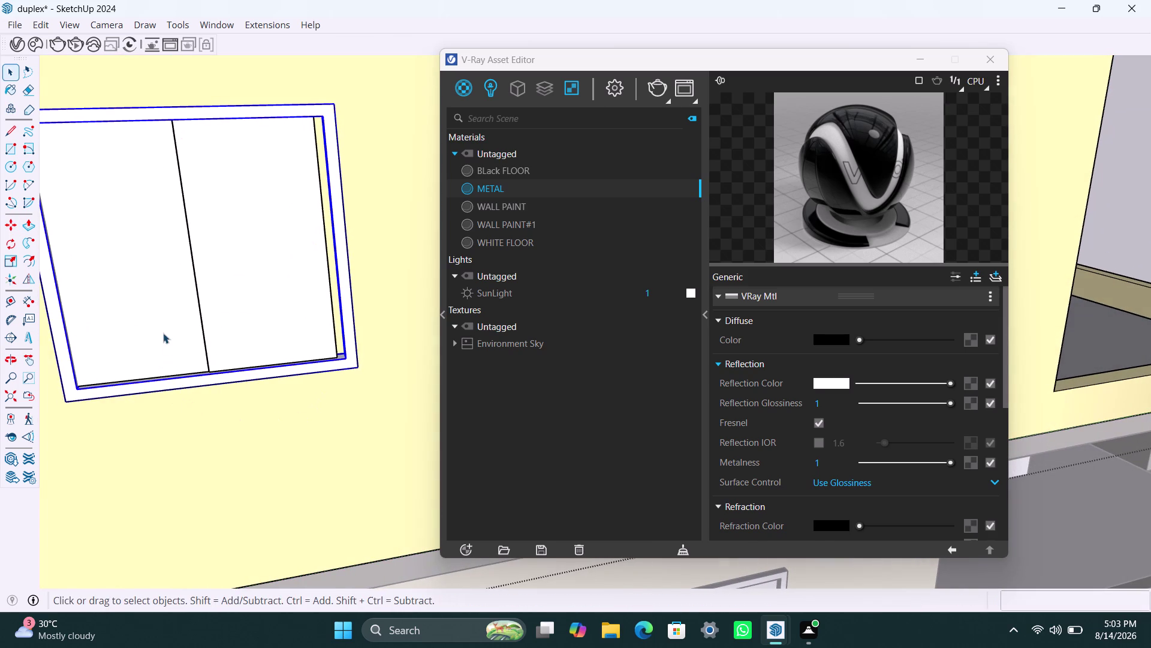
Inside the window group, shift the right pane to open a gap, then move the left pane.
click(163, 332)
click(260, 335)
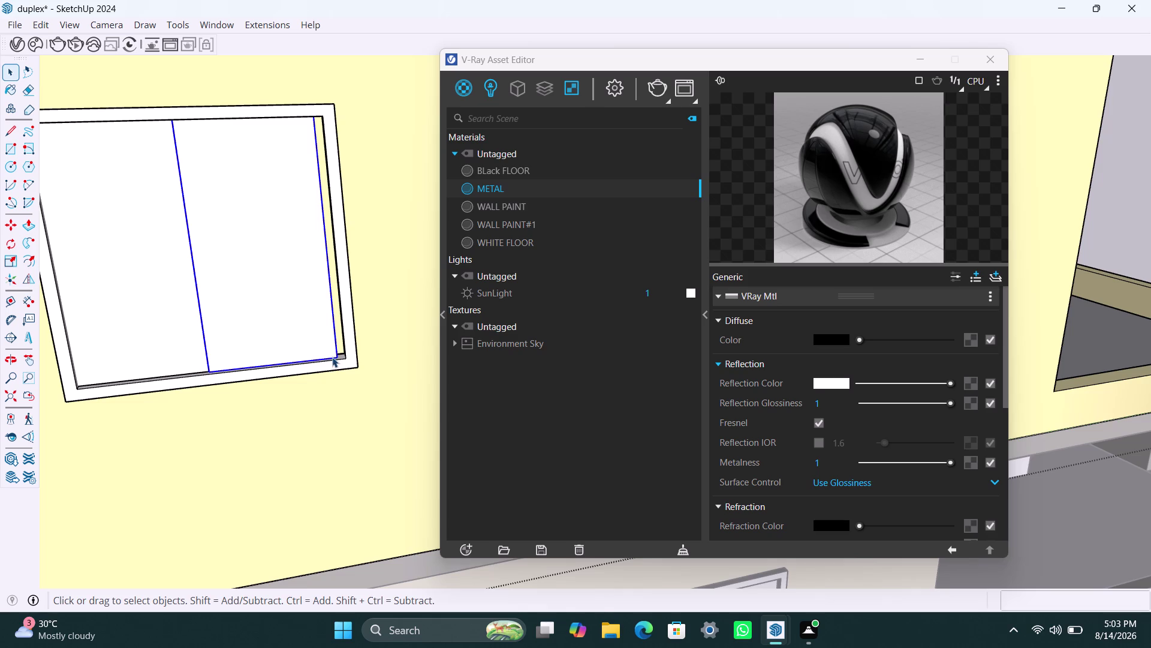
key(m)
click(341, 356)
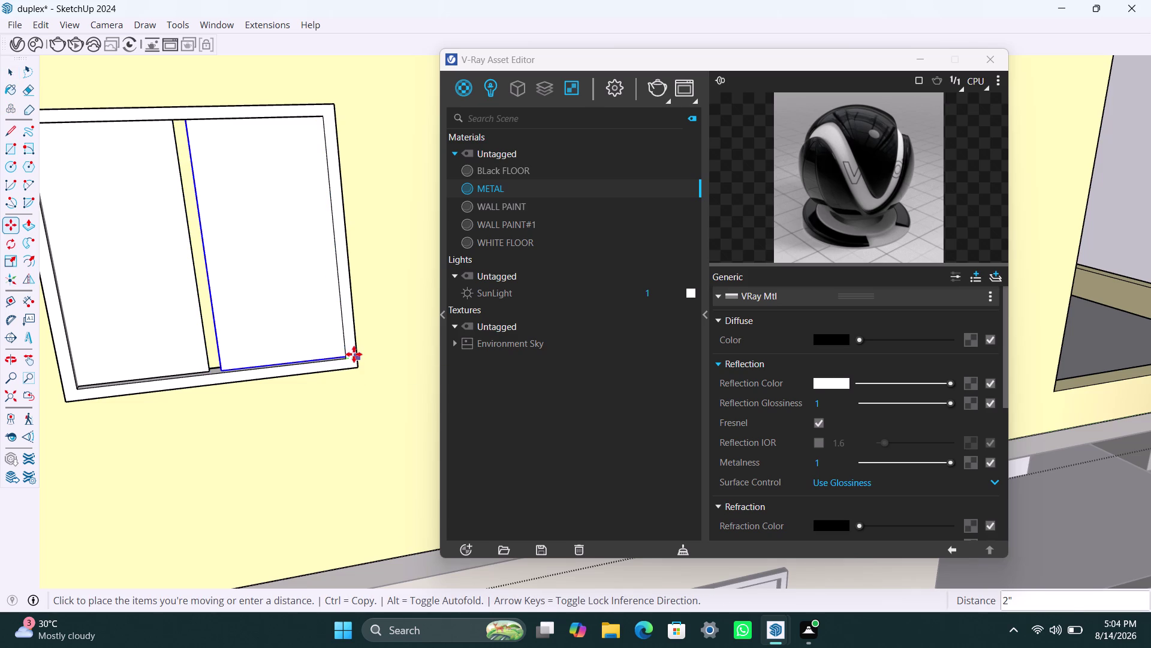
click(354, 353)
key(space)
click(204, 351)
key(m)
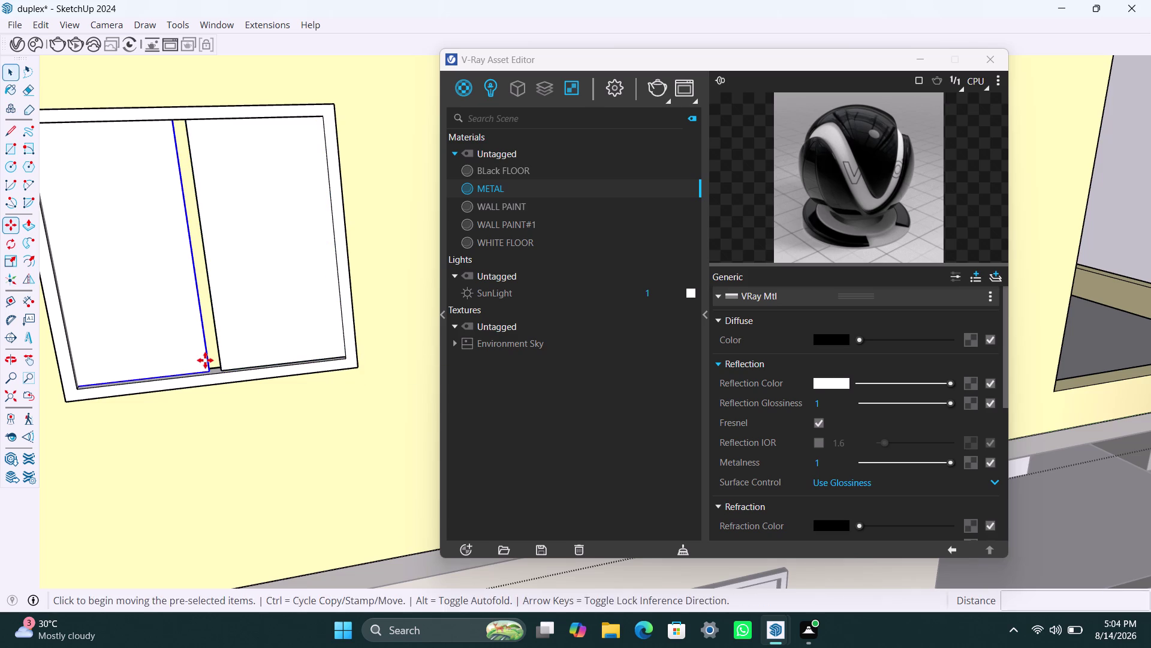
click(206, 361)
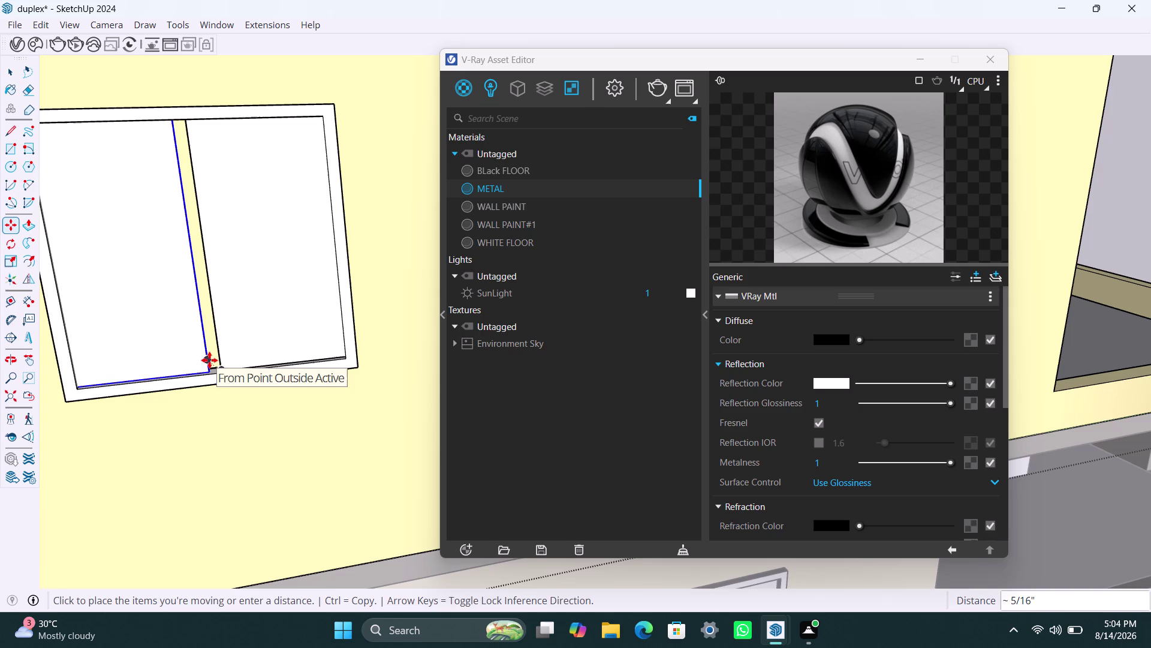
key(space)
Move the window's bottom rail from its midpoint to a new height.
click(223, 378)
key(m)
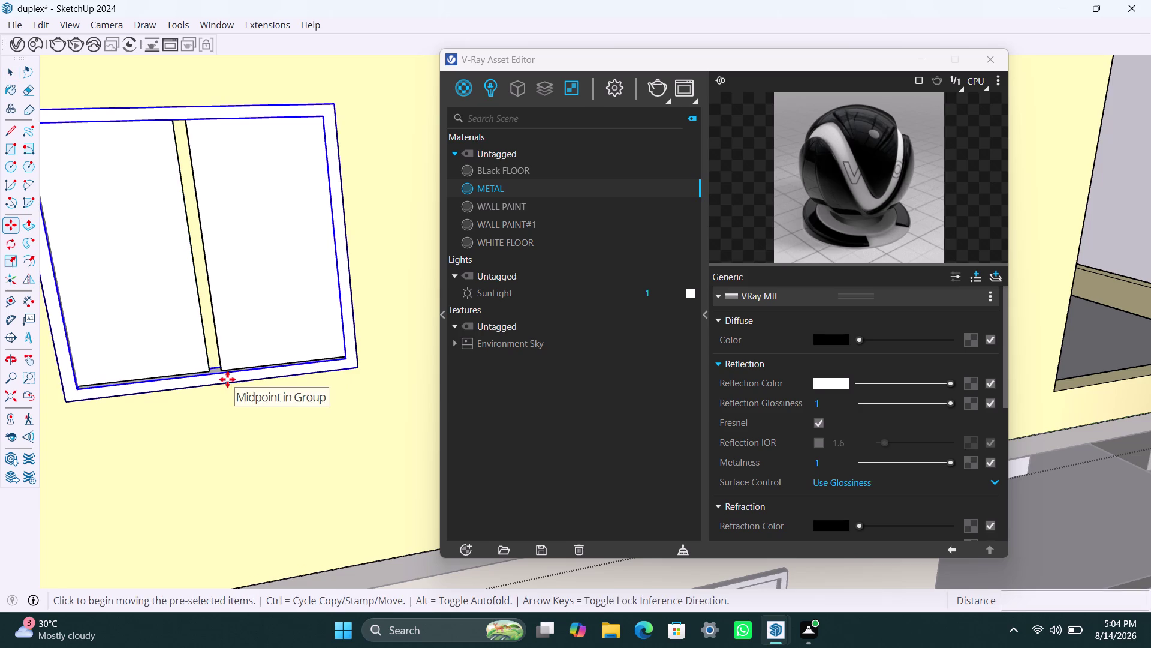
click(228, 379)
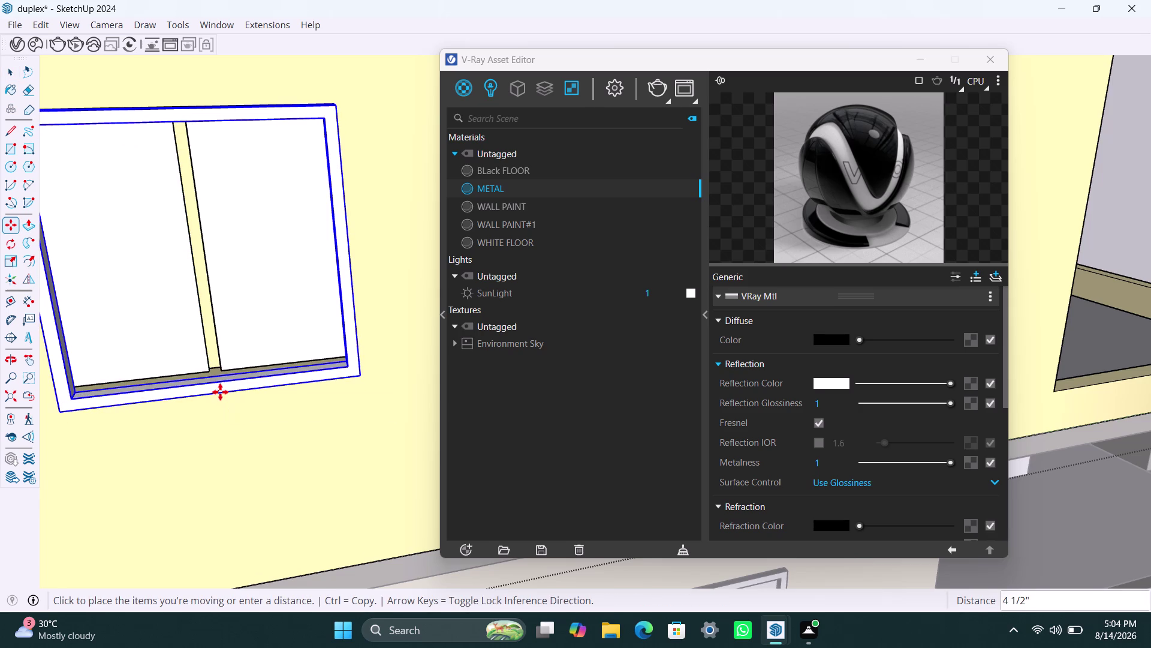
click(220, 390)
key(space)
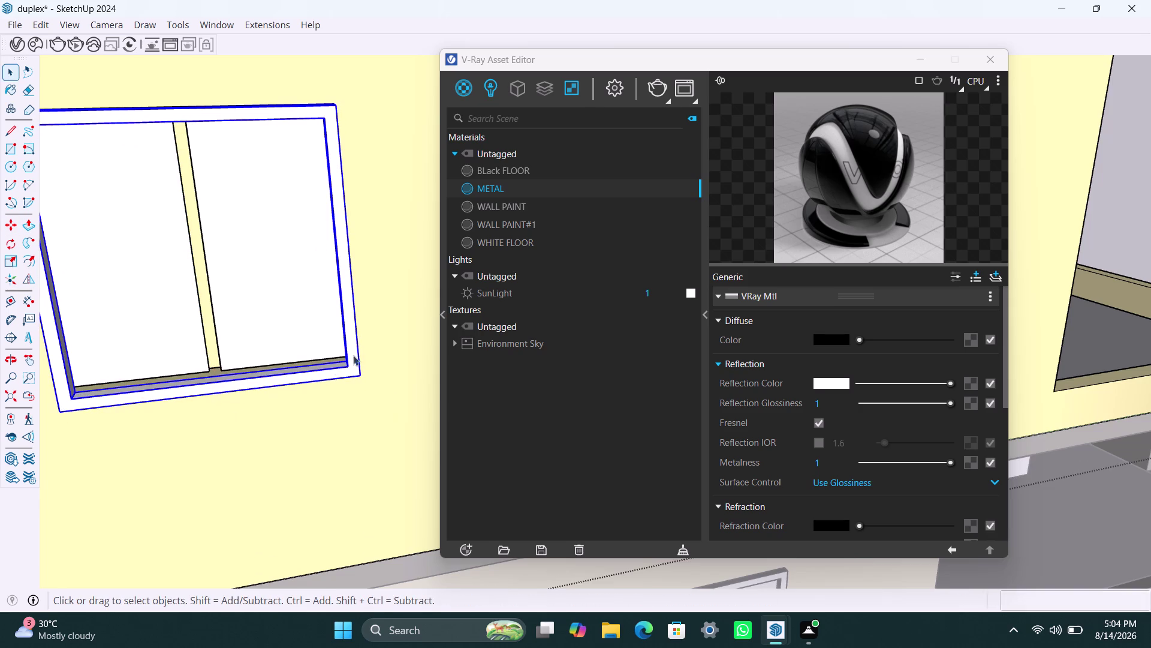
Shift the window piece from its top-left corner along the red axis.
scroll(down, 3)
middle_drag(355, 287, 334, 370)
scroll(up, 3)
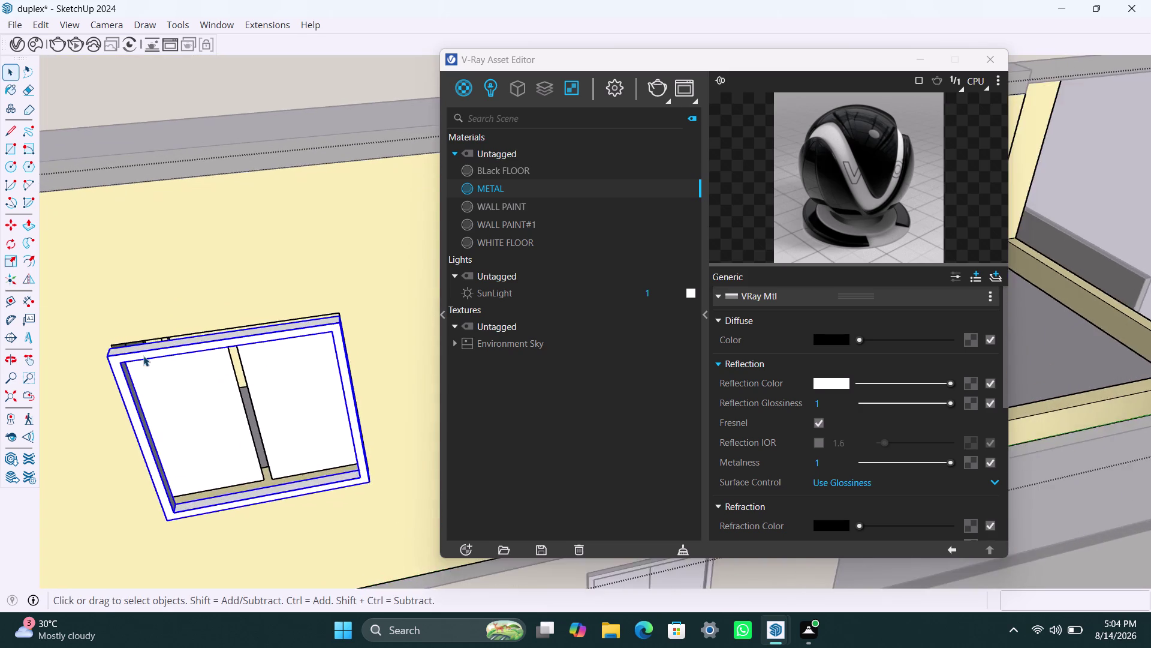
scroll(up, 3)
key(m)
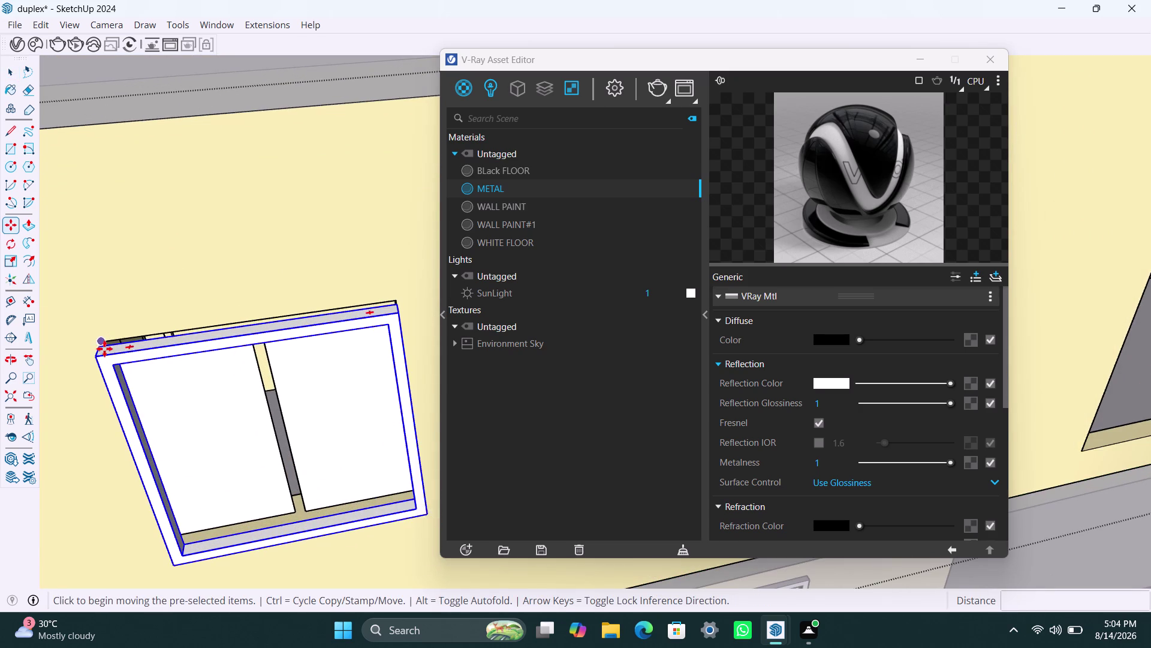
click(100, 357)
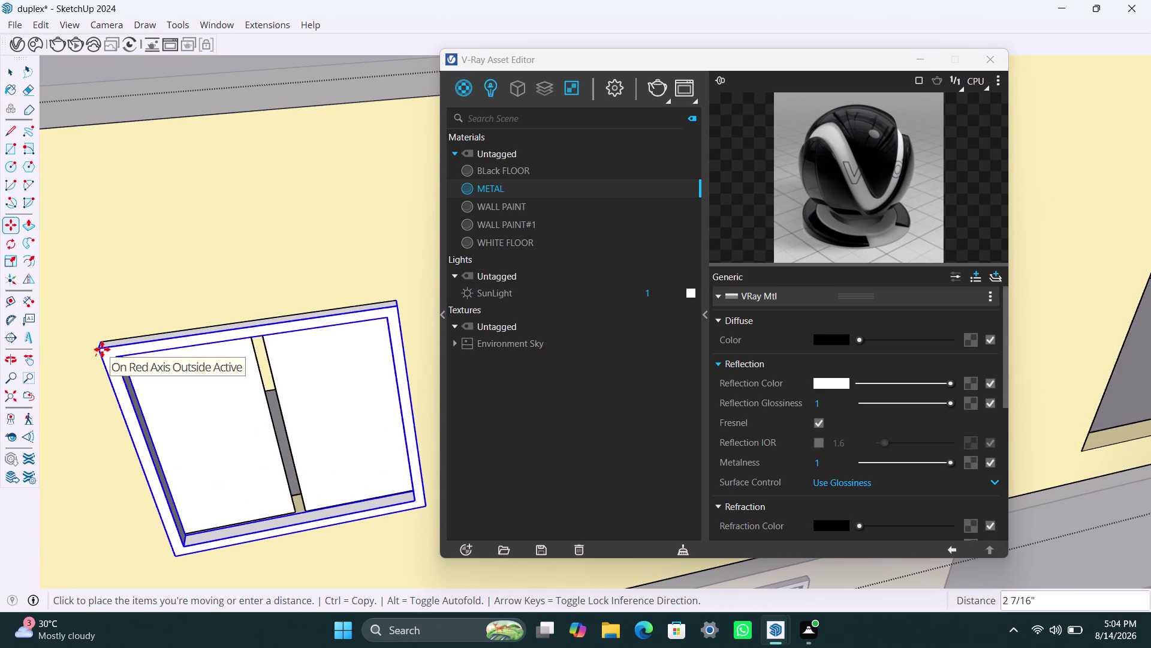
click(102, 349)
key(space)
Move the left pane along the blue axis, then again to its final spot.
scroll(up, 3)
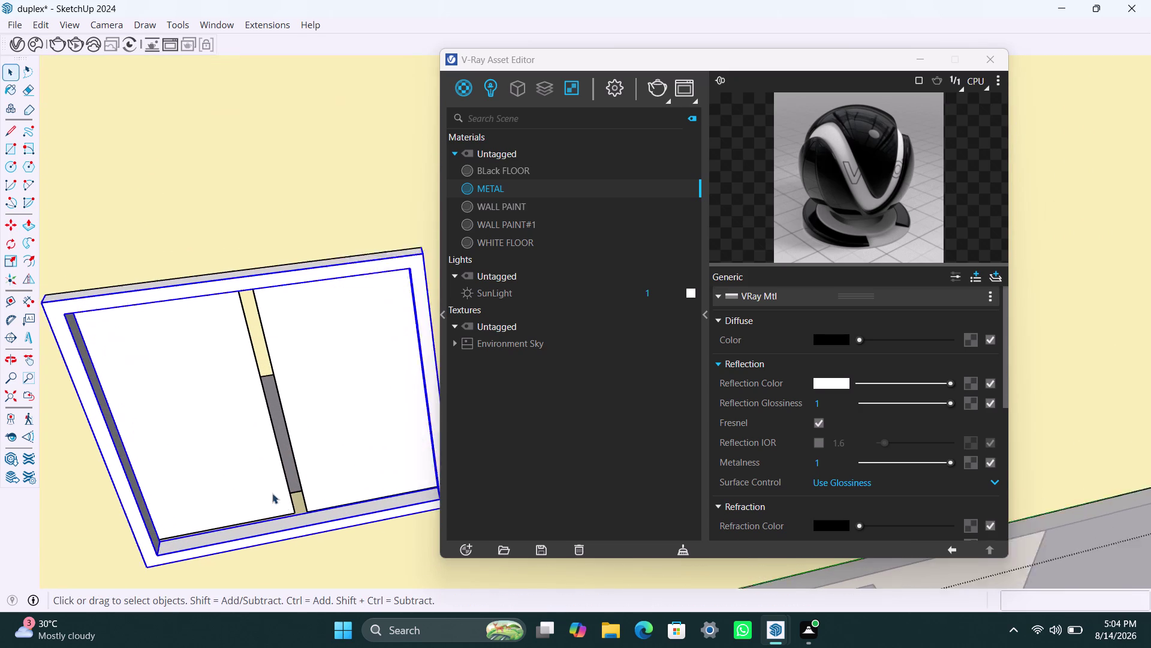
click(265, 487)
key(m)
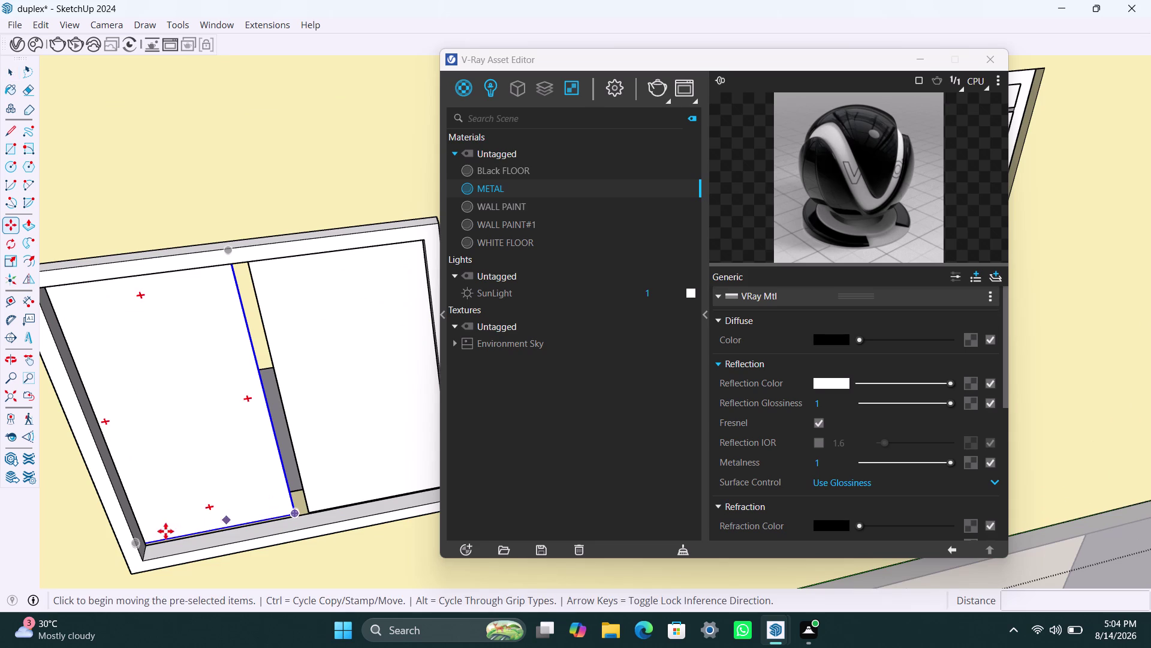
click(148, 538)
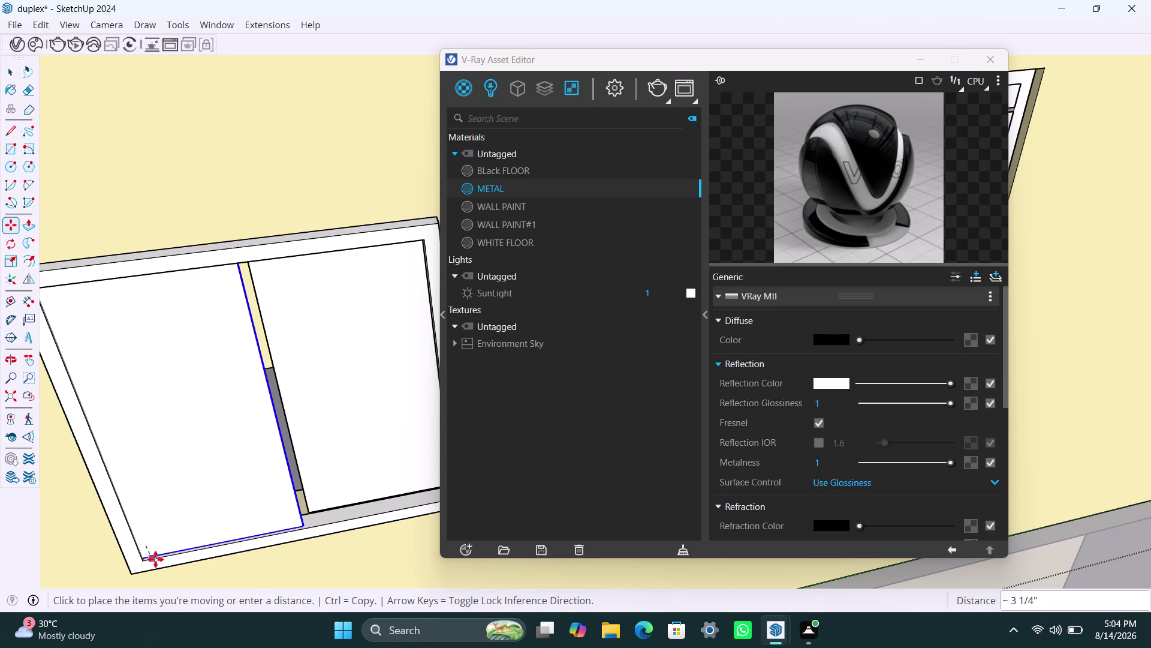
scroll(up, 3)
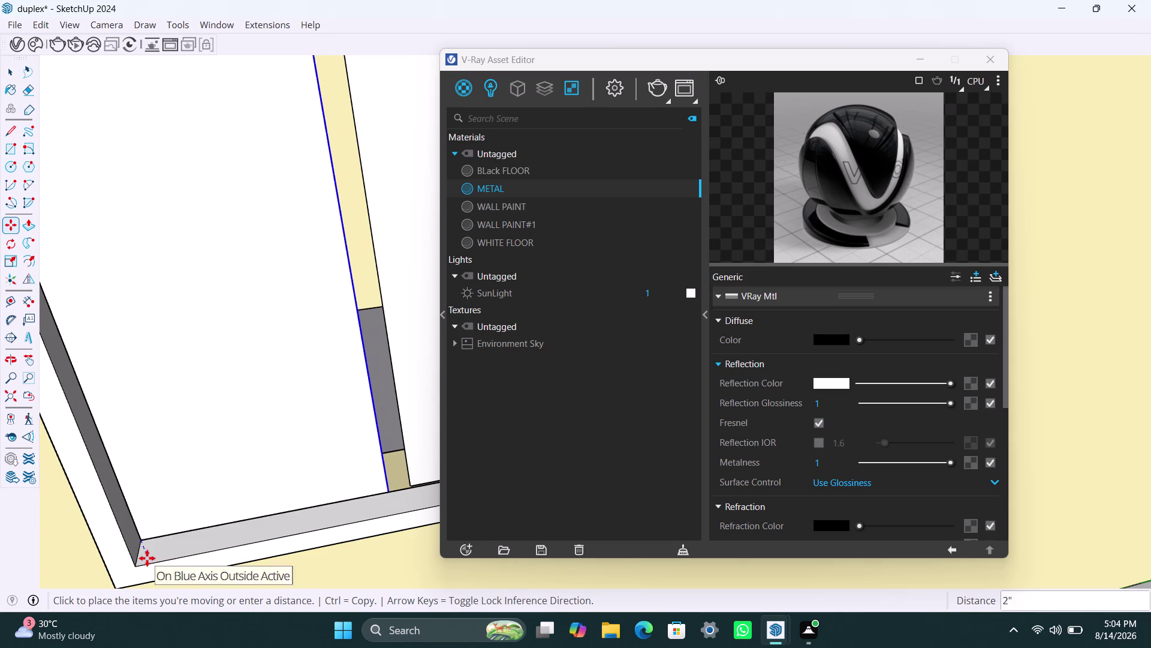
click(146, 559)
scroll(up, 3)
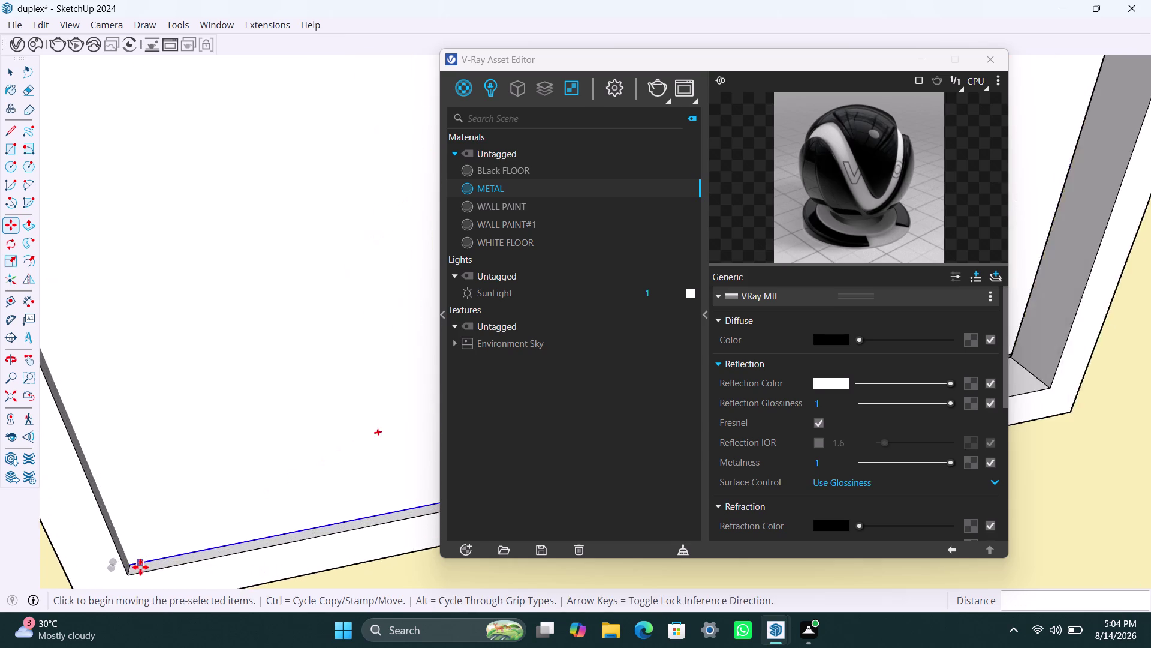
click(132, 562)
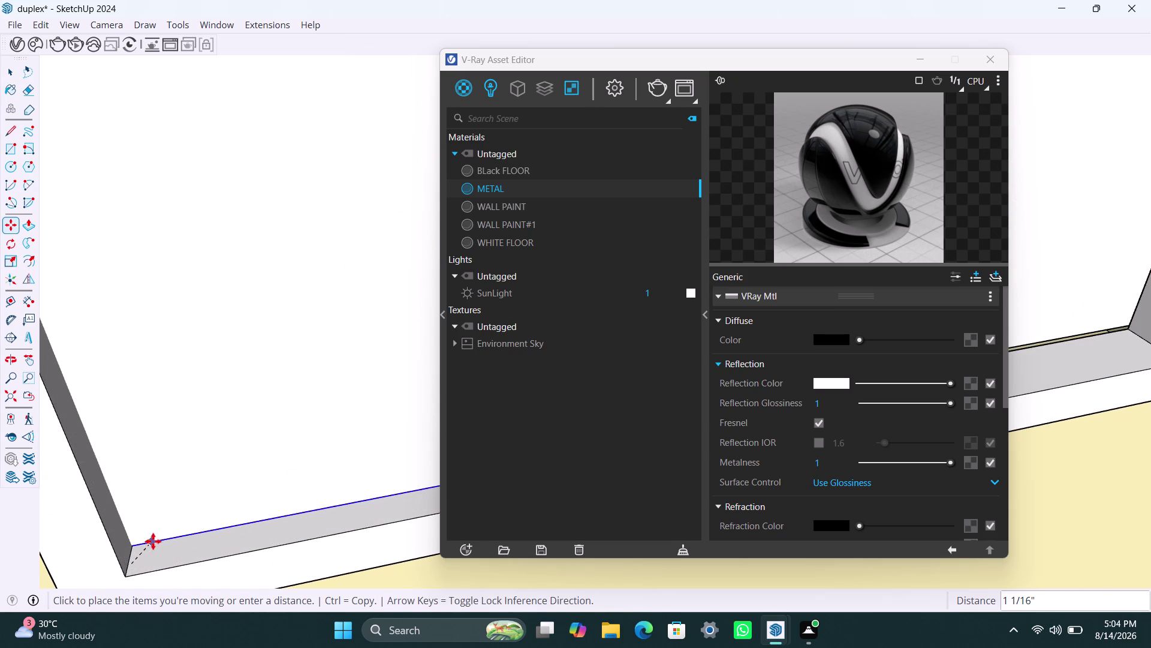
click(153, 541)
scroll(down, 3)
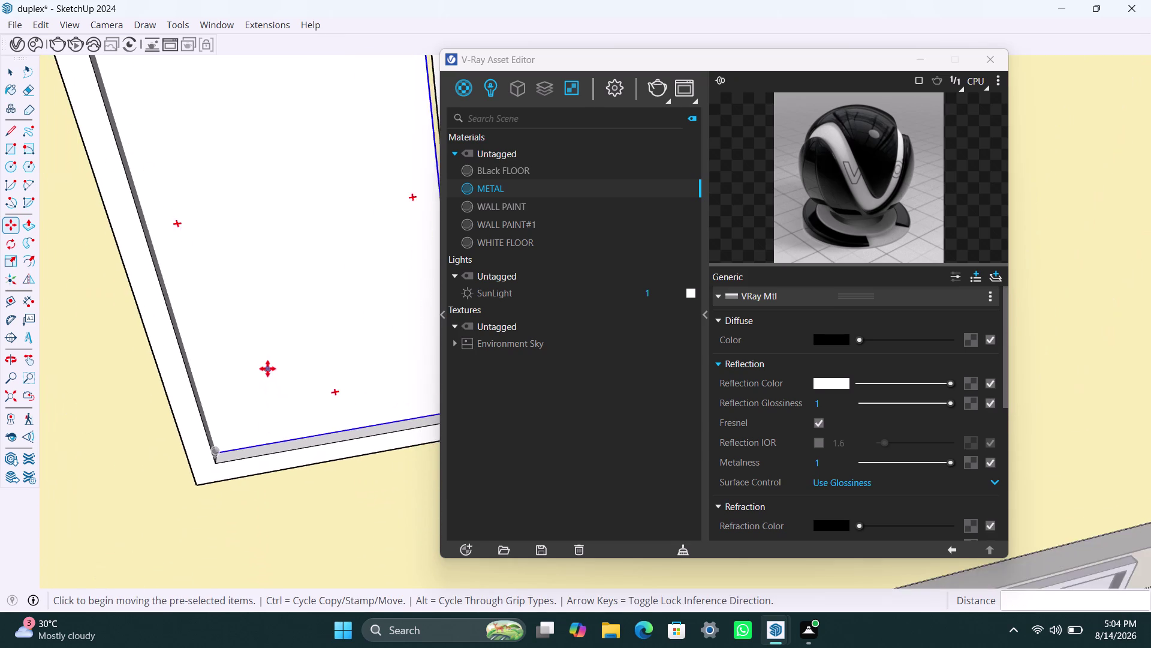
scroll(down, 3)
middle_drag(304, 353, 186, 367)
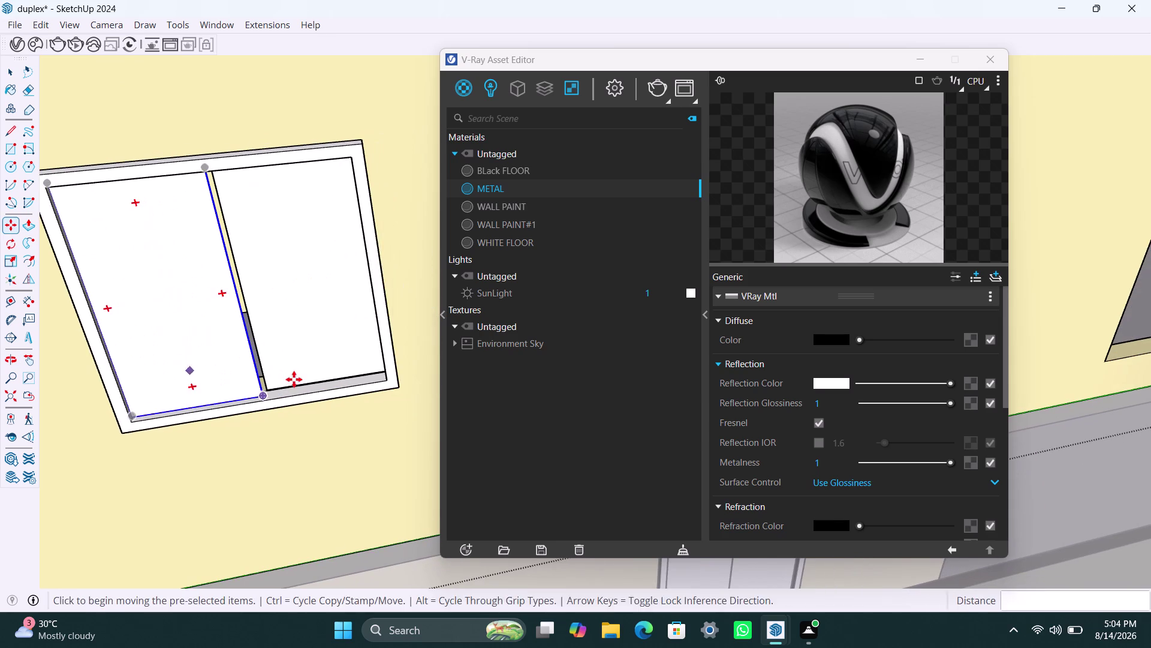
key(space)
Move the right pane from its bottom corner onto the wall corner.
click(295, 367)
key(m)
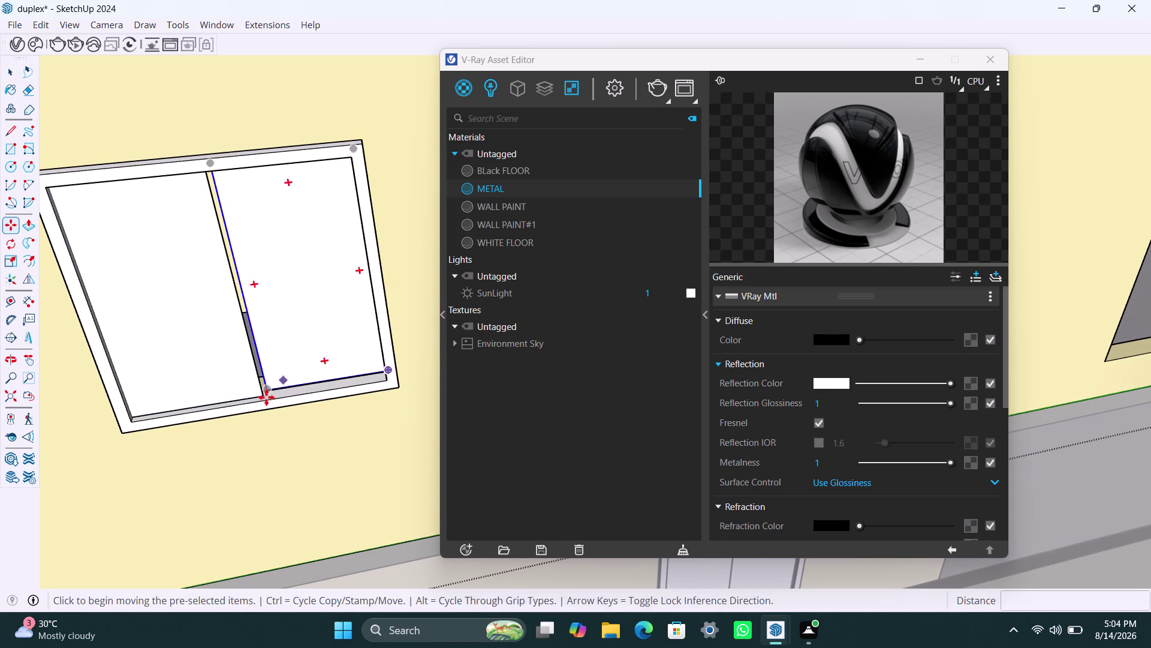
click(266, 389)
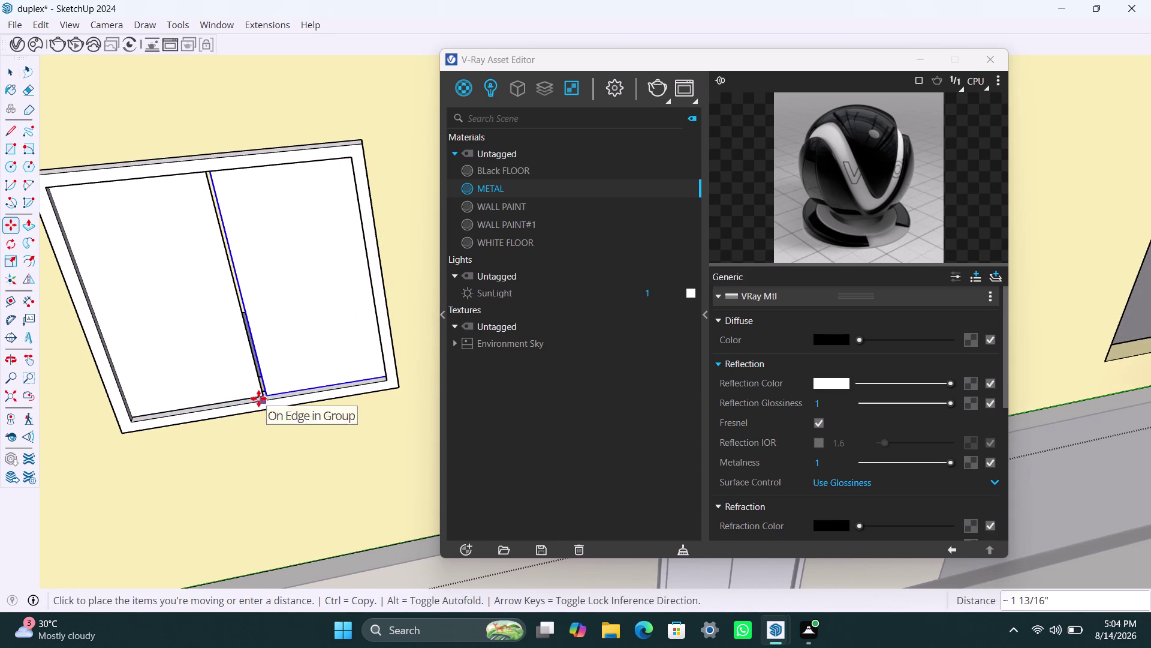
scroll(up, 3)
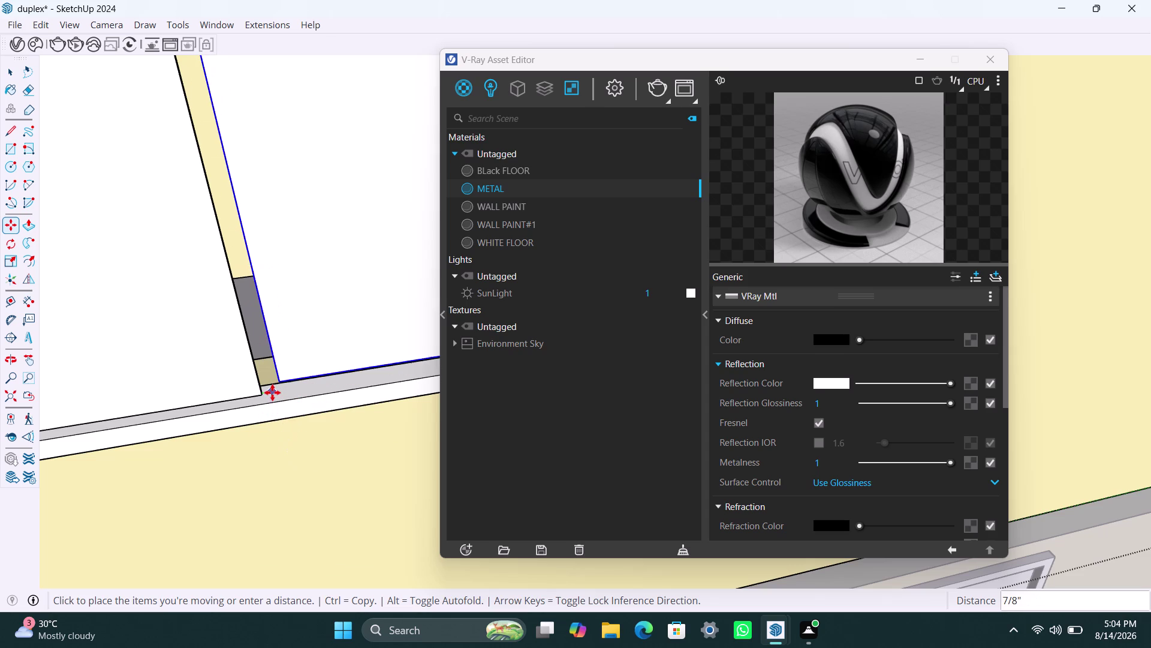
click(268, 396)
scroll(up, 3)
Move the notched wall piece's corner onto the ledge corner and orbit to check it.
middle_drag(295, 383, 325, 407)
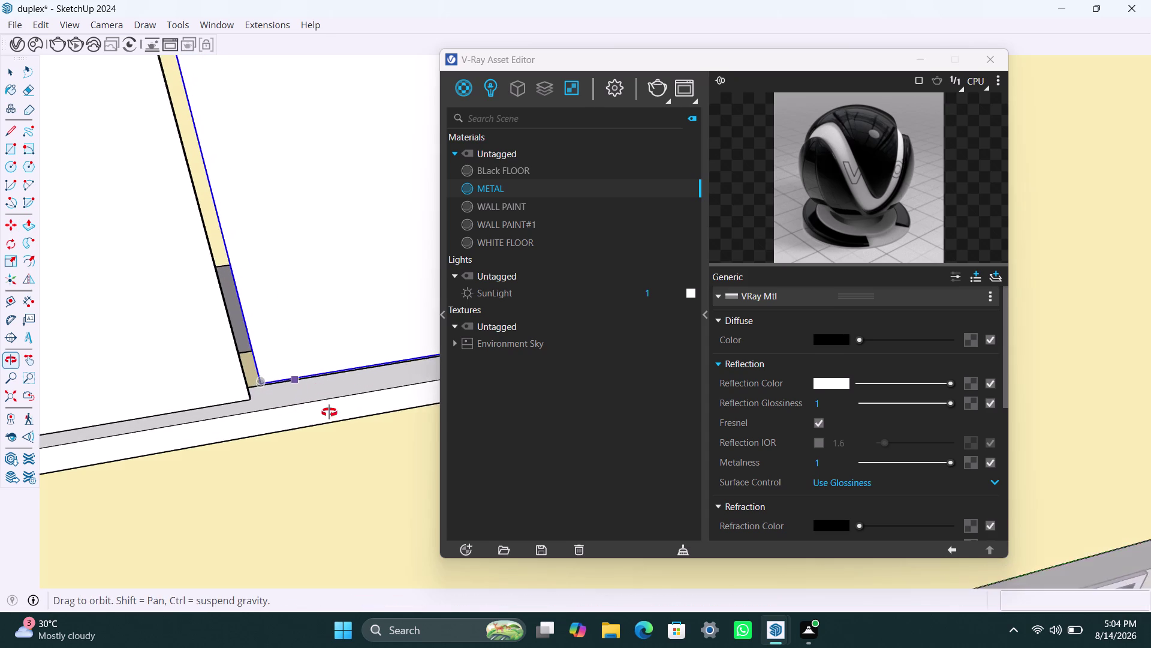
middle_drag(325, 408, 330, 414)
click(263, 392)
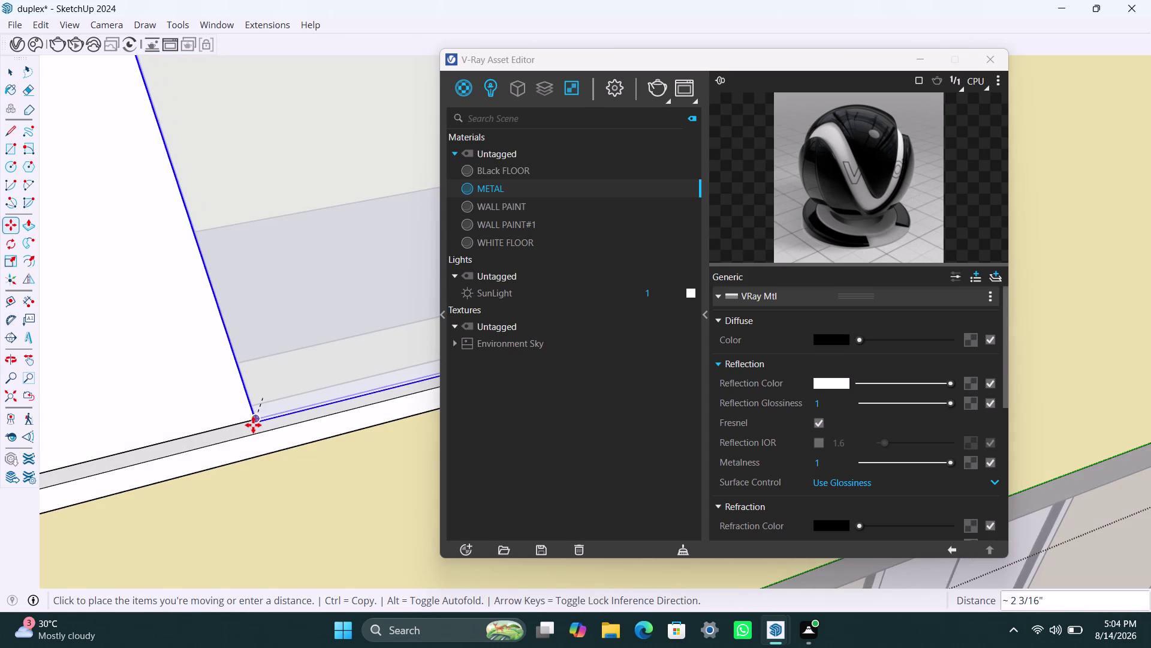
click(254, 423)
key(space)
scroll(down, 3)
middle_drag(241, 395, 335, 415)
scroll(up, 3)
scroll(up, 3)
middle_drag(279, 473, 425, 480)
scroll(down, 3)
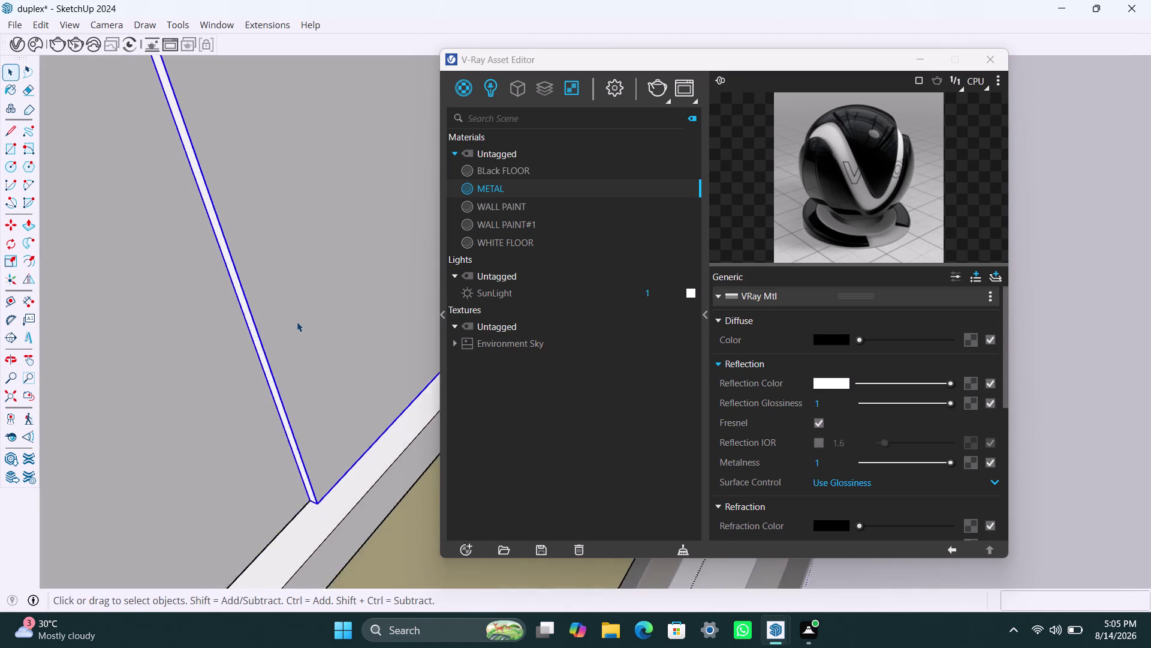
Open the window group and select every object using the METAL material.
scroll(down, 3)
middle_drag(378, 293, 235, 283)
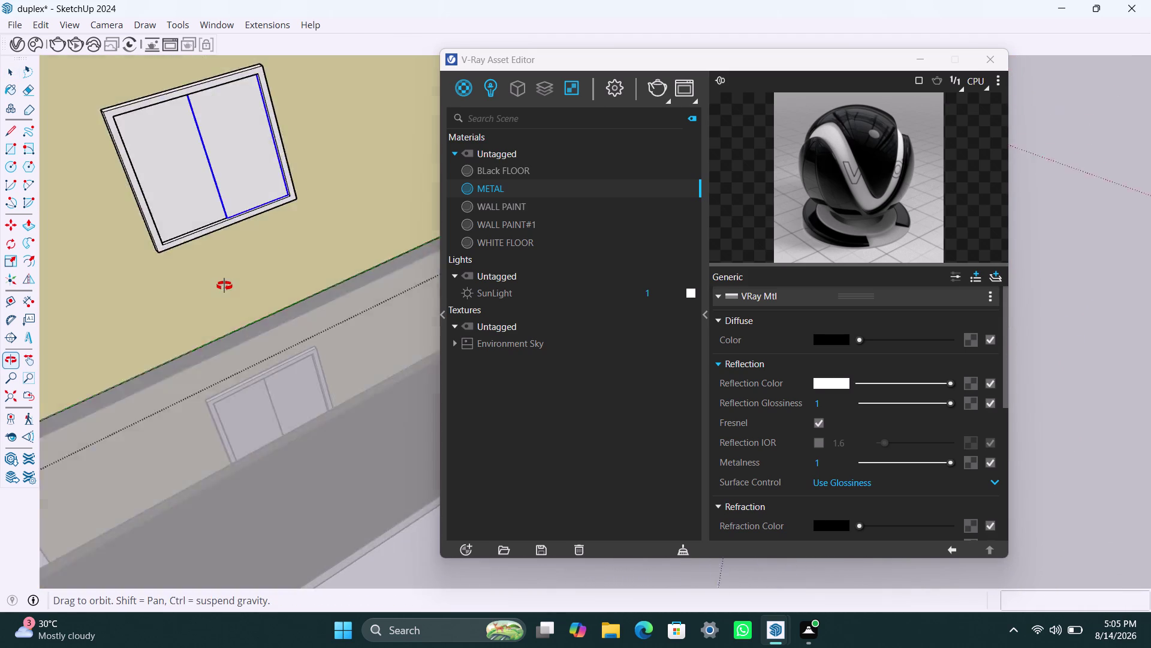
middle_drag(234, 283, 217, 288)
scroll(down, 3)
scroll(down, 3)
middle_drag(346, 154, 351, 282)
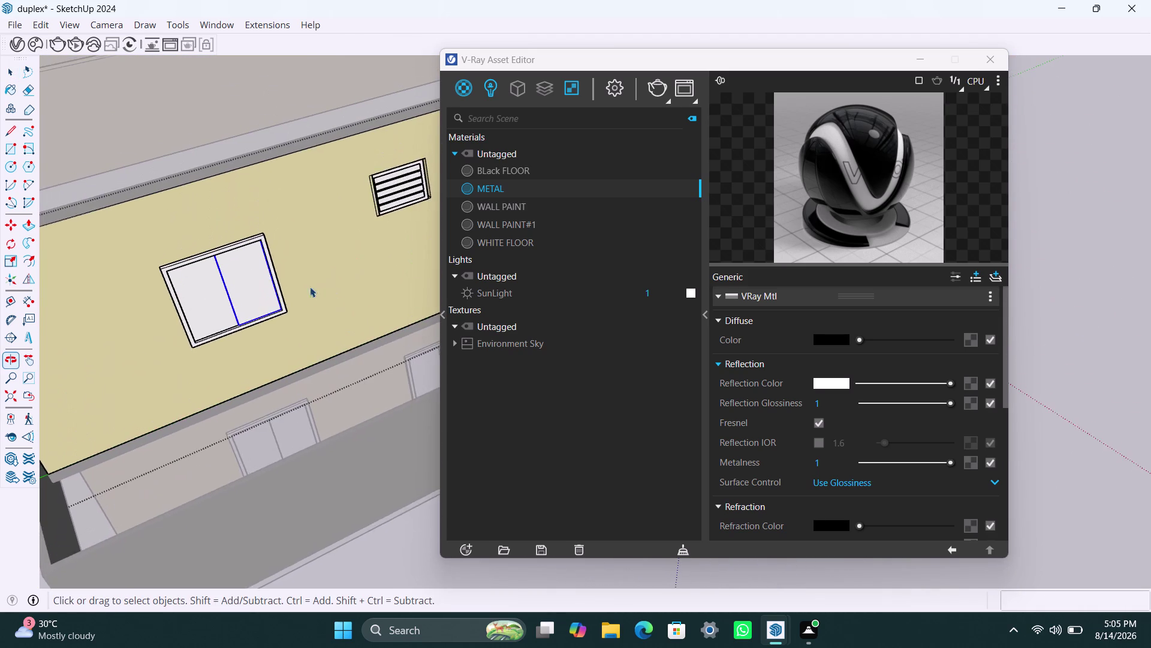
scroll(up, 3)
click(234, 245)
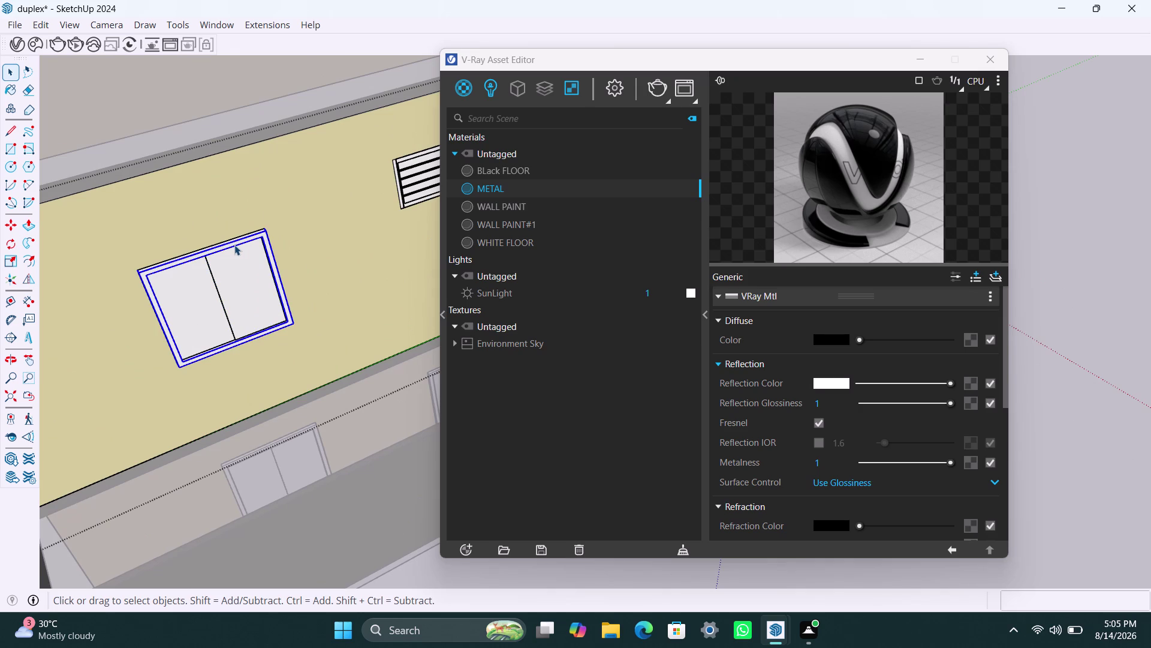
double_click(235, 244)
click(235, 245)
right_click(501, 193)
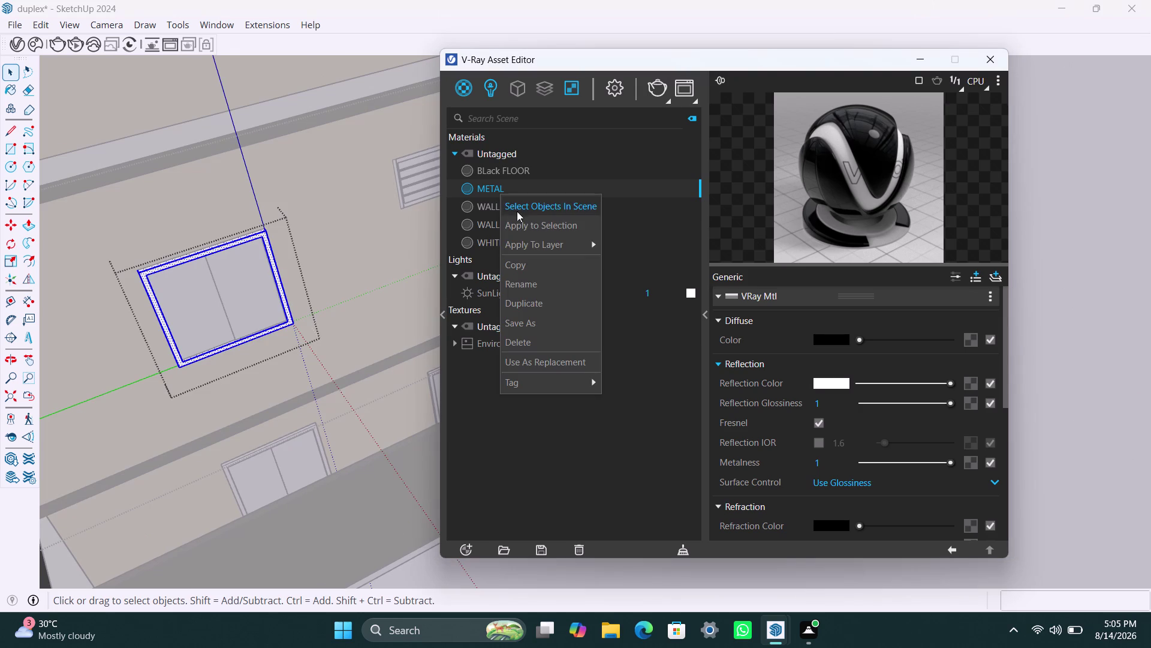
click(524, 231)
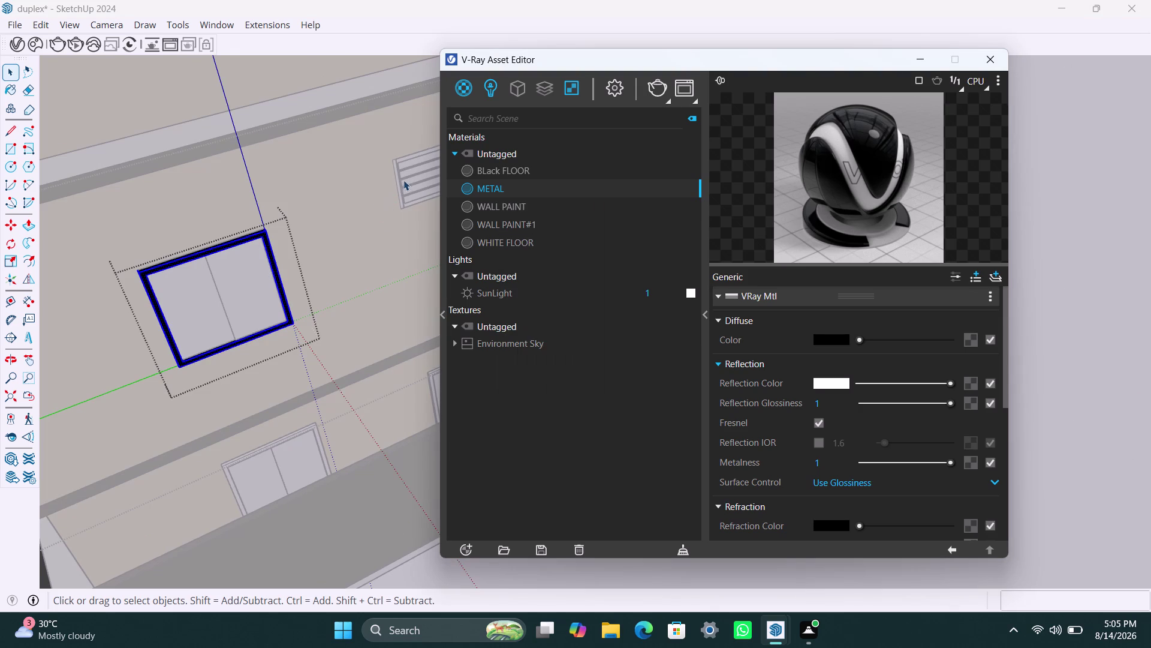
Open the wall vent group, select its geometry and the yellow wall face, then exit the group.
click(400, 181)
double_click(399, 179)
double_click(399, 179)
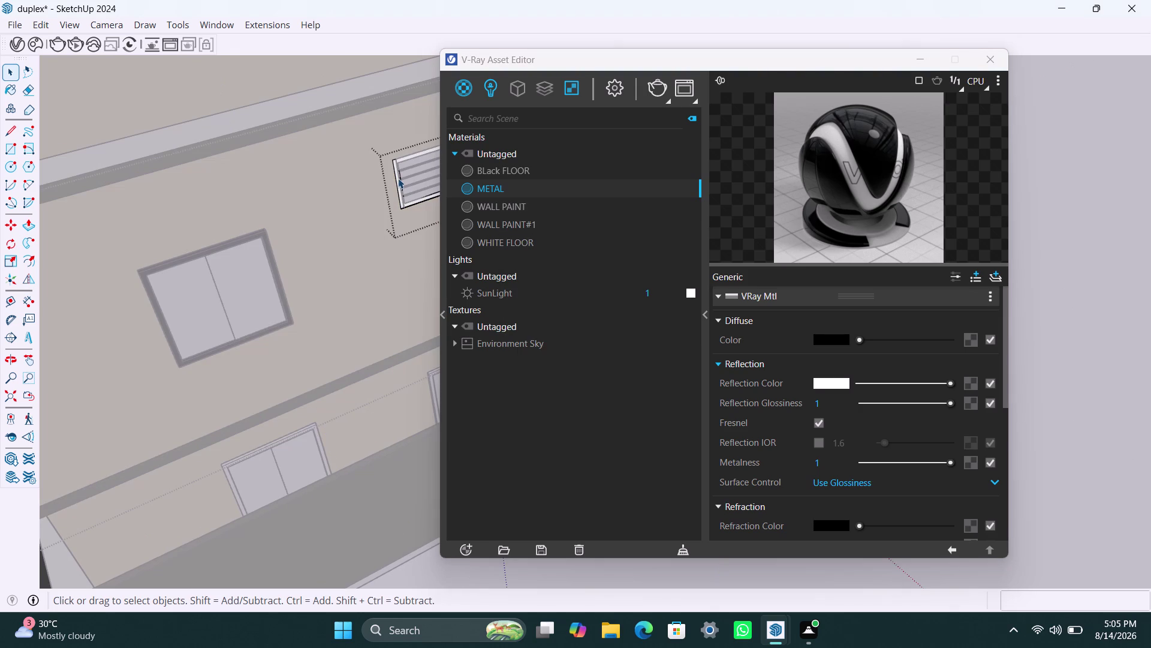
scroll(up, 3)
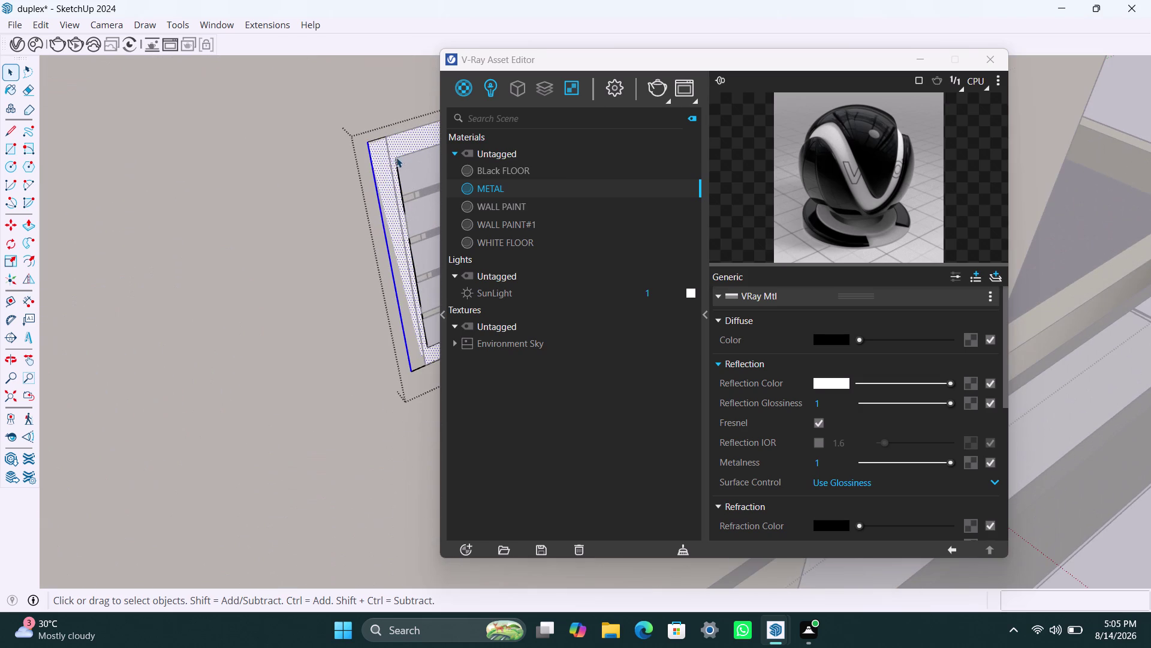
triple_click(386, 166)
click(385, 166)
scroll(down, 3)
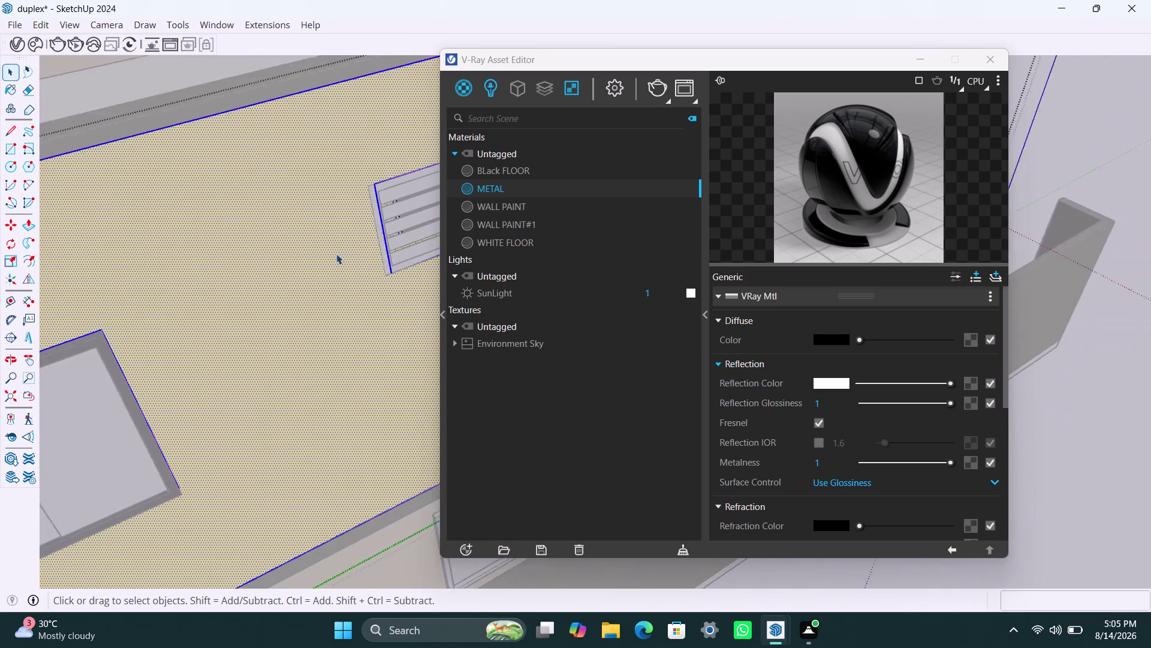
scroll(down, 3)
scroll(down, 3)
scroll(down, 3)
click(168, 316)
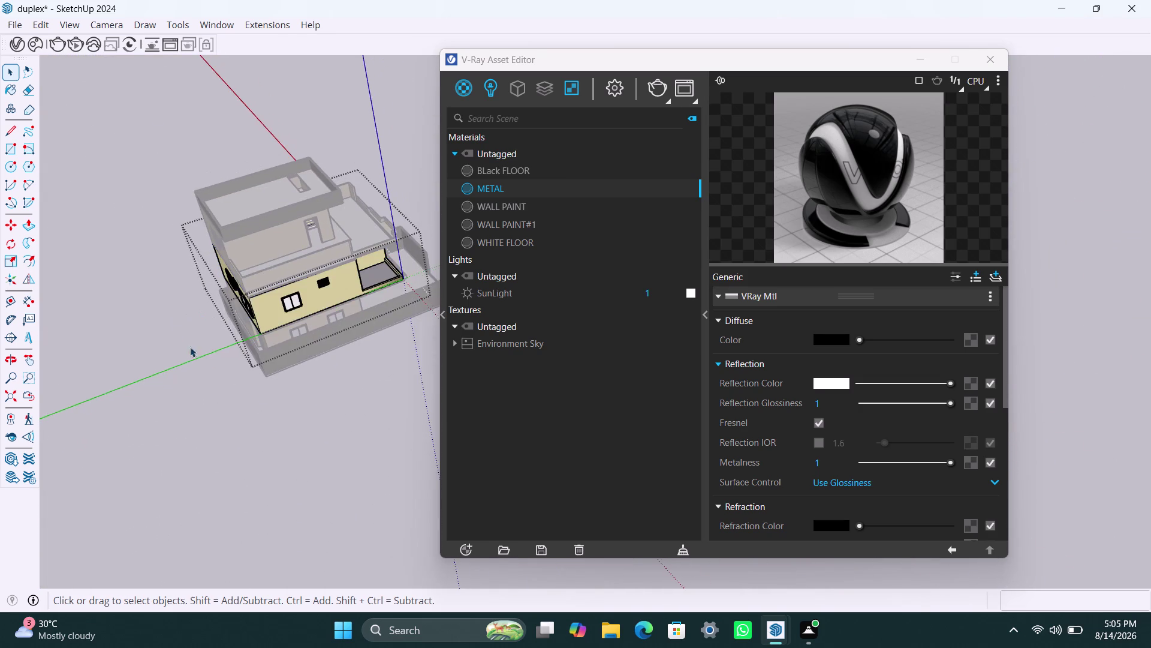
scroll(up, 3)
middle_drag(309, 397, 285, 424)
middle_drag(274, 371, 254, 309)
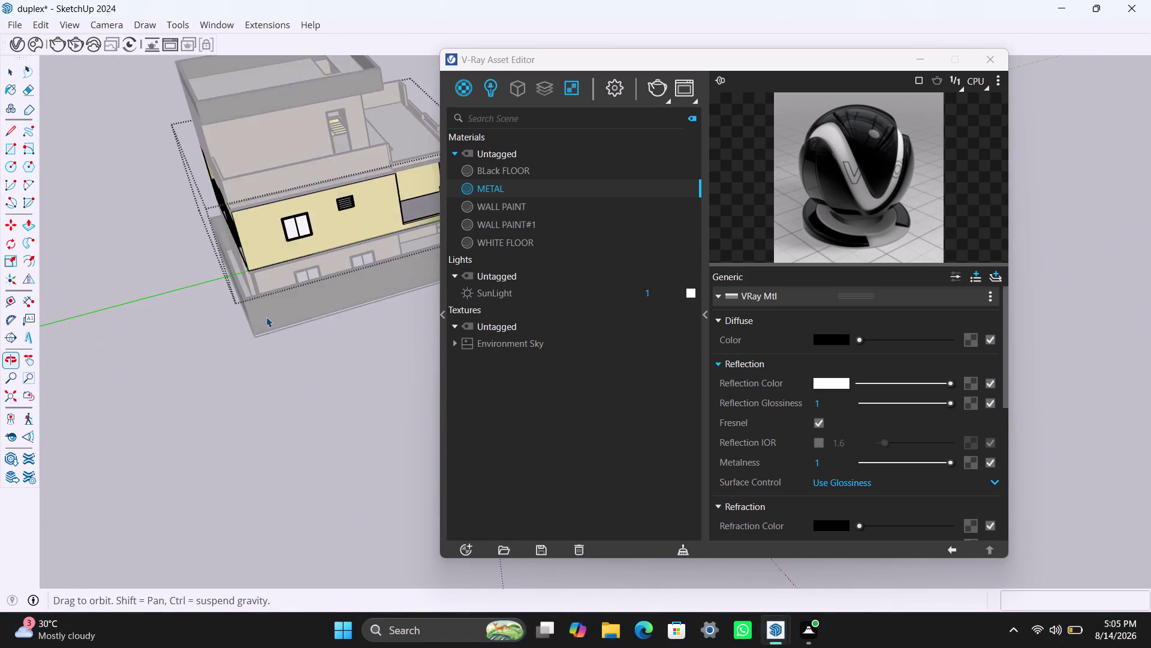
middle_drag(326, 371, 253, 271)
scroll(down, 3)
middle_drag(354, 372, 353, 372)
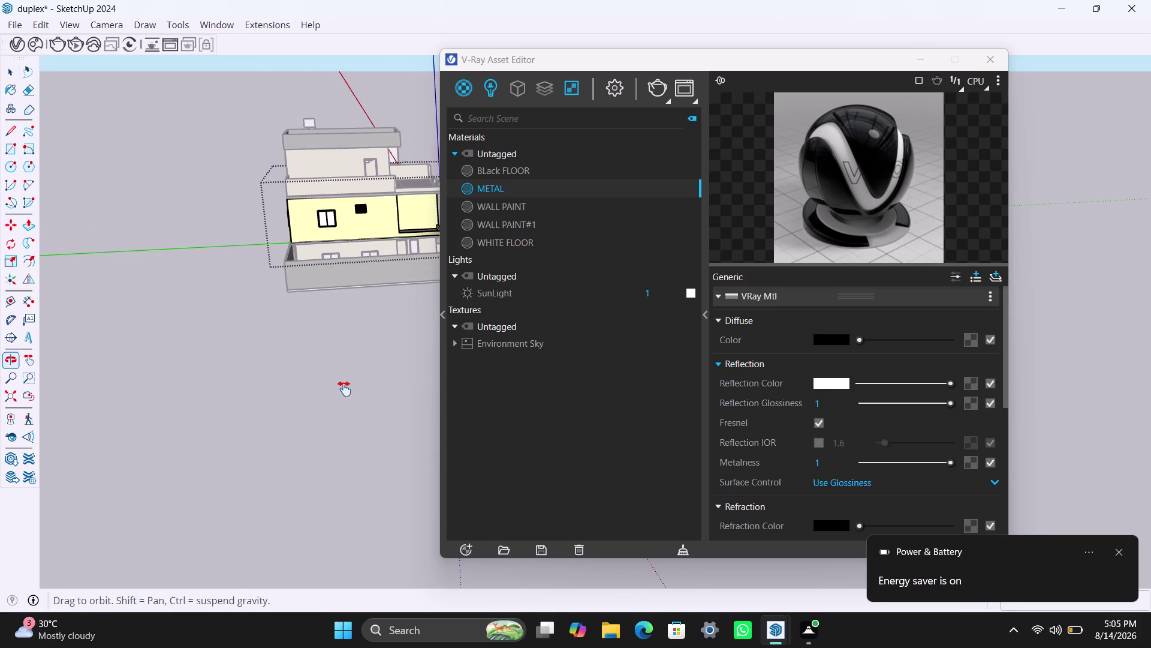
middle_drag(353, 371, 231, 506)
scroll(up, 3)
middle_drag(353, 461, 281, 496)
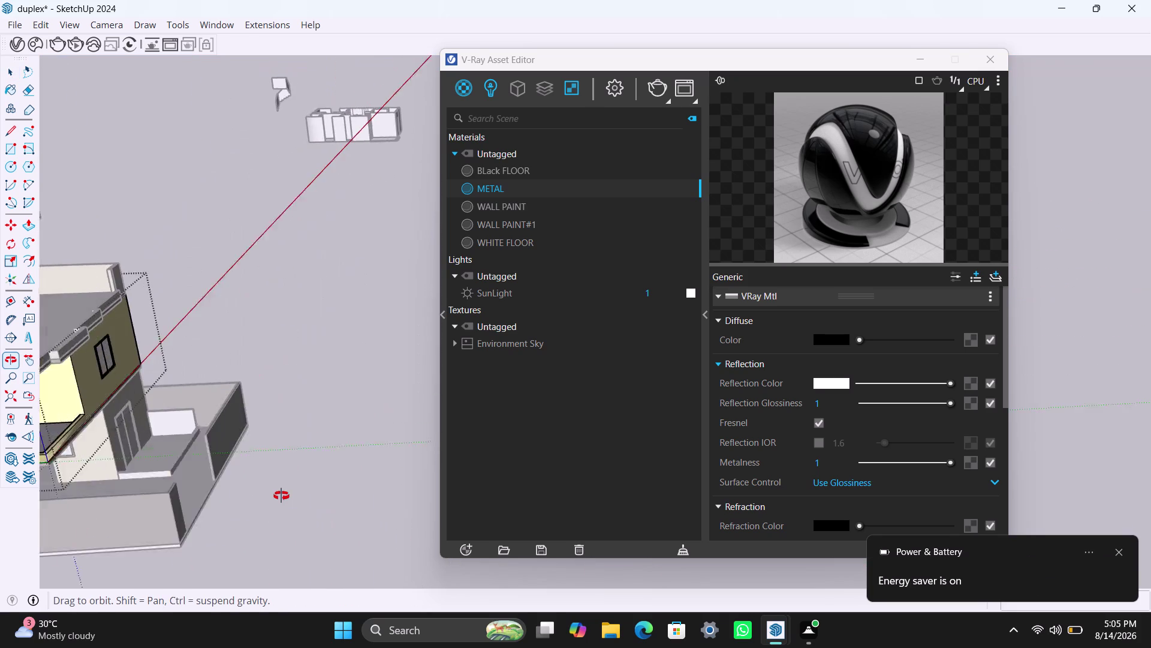
middle_drag(281, 495, 390, 439)
click(292, 460)
scroll(up, 3)
middle_drag(154, 309, 158, 311)
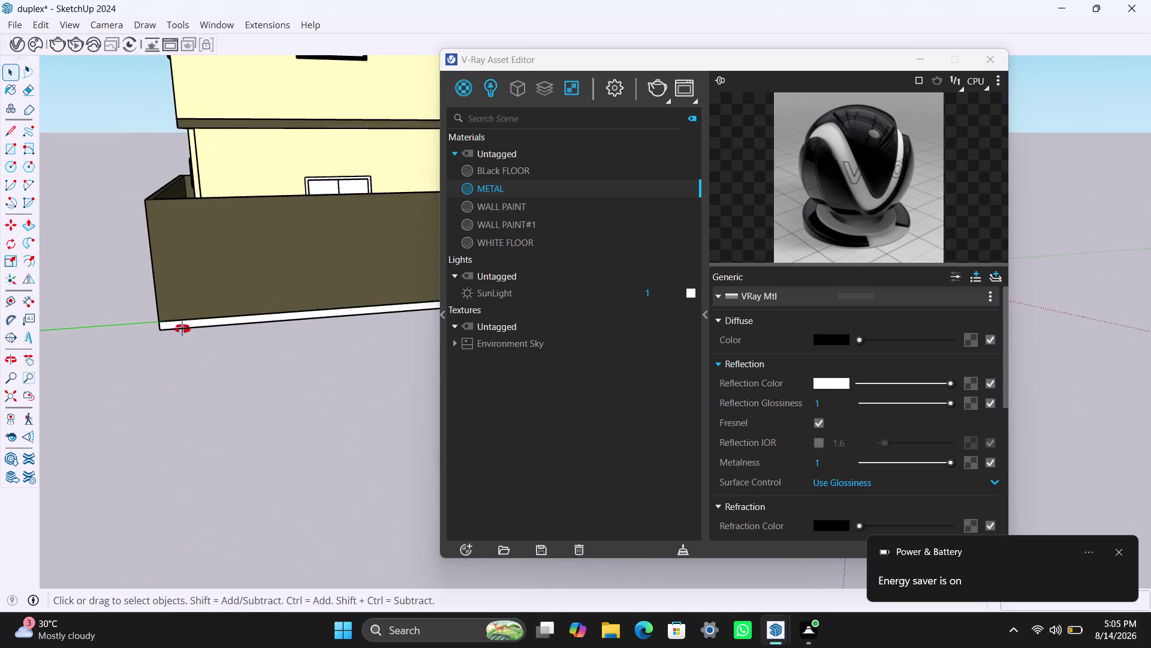
middle_drag(158, 310, 167, 344)
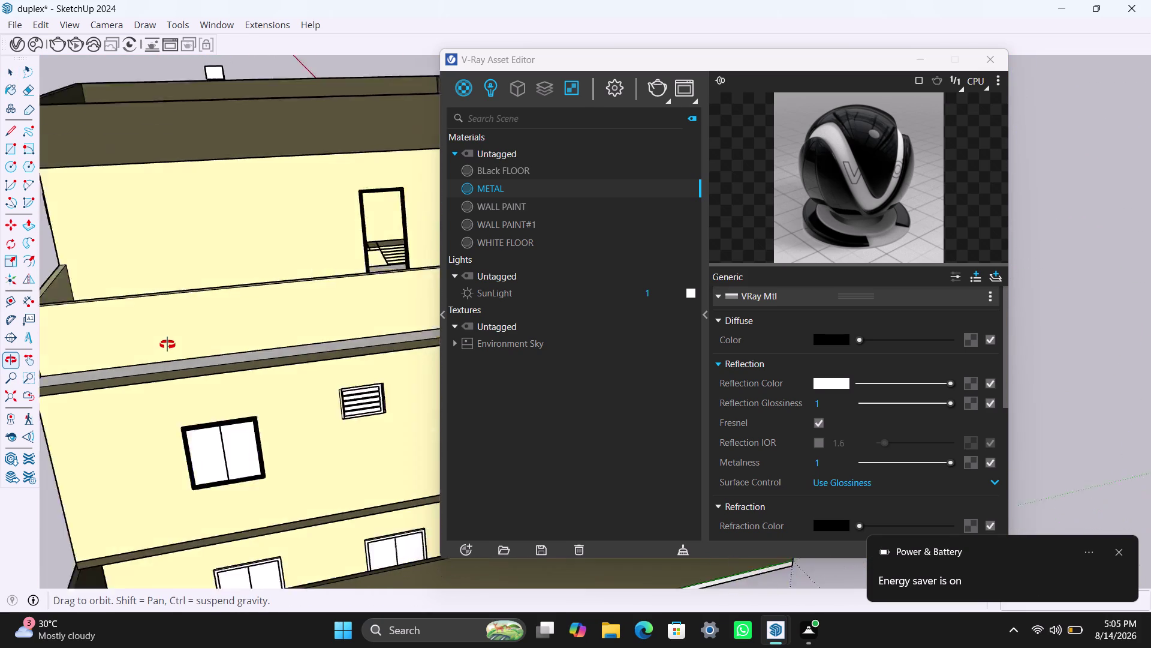
middle_drag(167, 344, 168, 326)
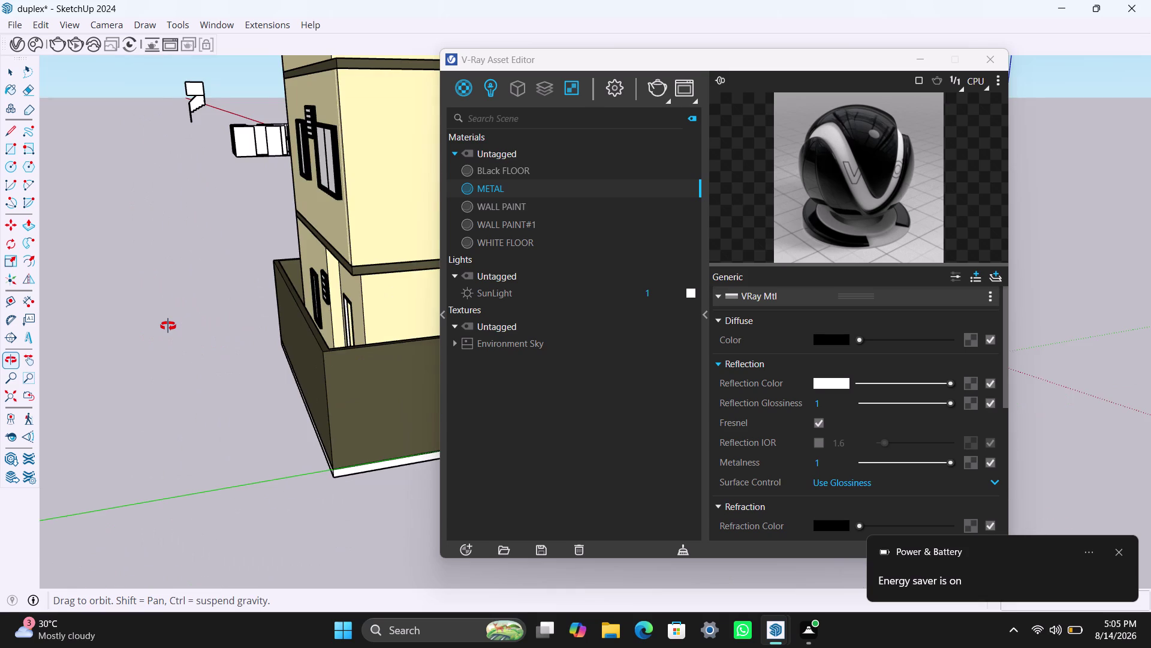
middle_drag(168, 326, 132, 339)
scroll(up, 3)
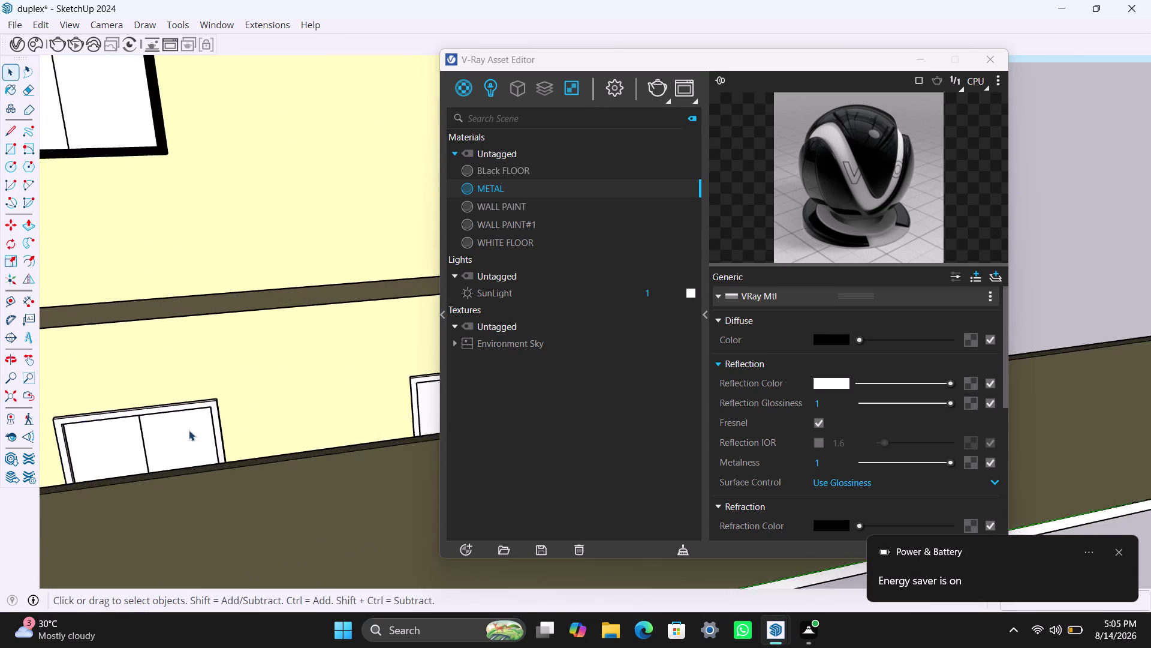
scroll(up, 3)
middle_drag(190, 424, 196, 444)
scroll(down, 3)
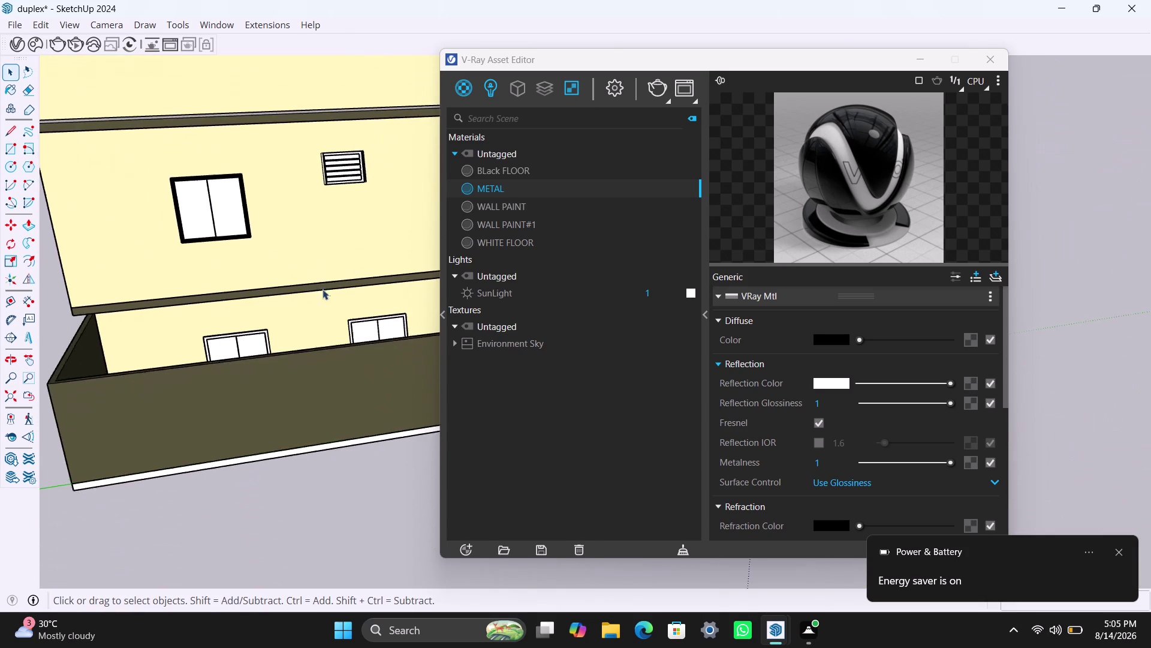
scroll(down, 3)
scroll(up, 3)
middle_drag(310, 235, 304, 312)
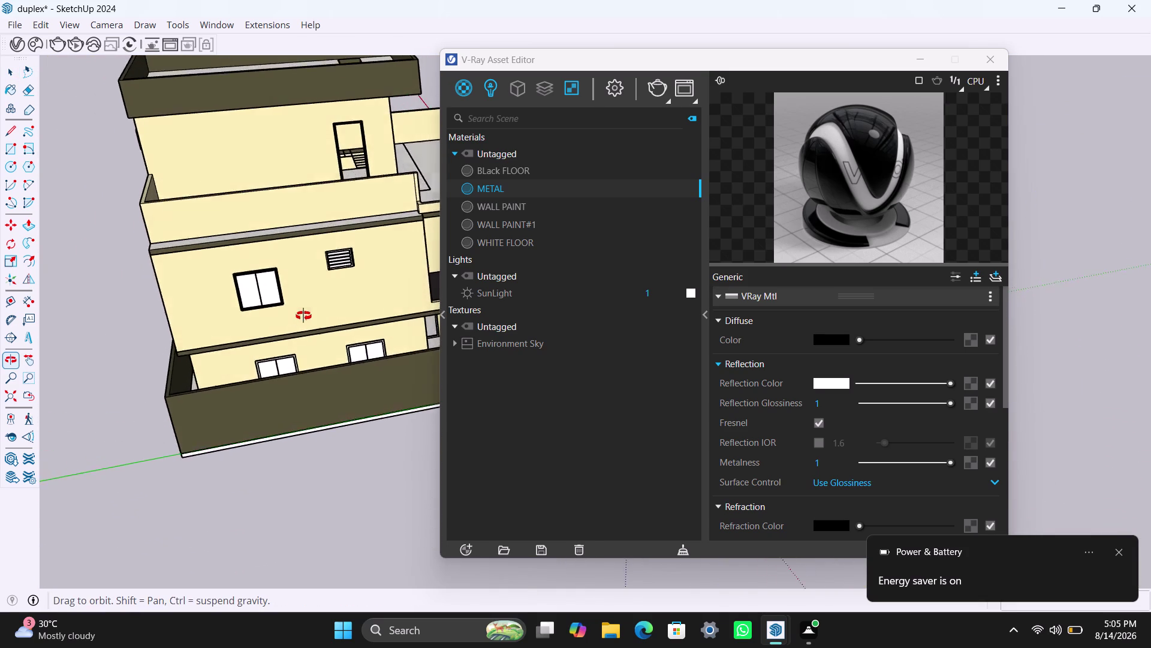
middle_drag(304, 312, 167, 495)
scroll(down, 3)
middle_drag(302, 385, 302, 386)
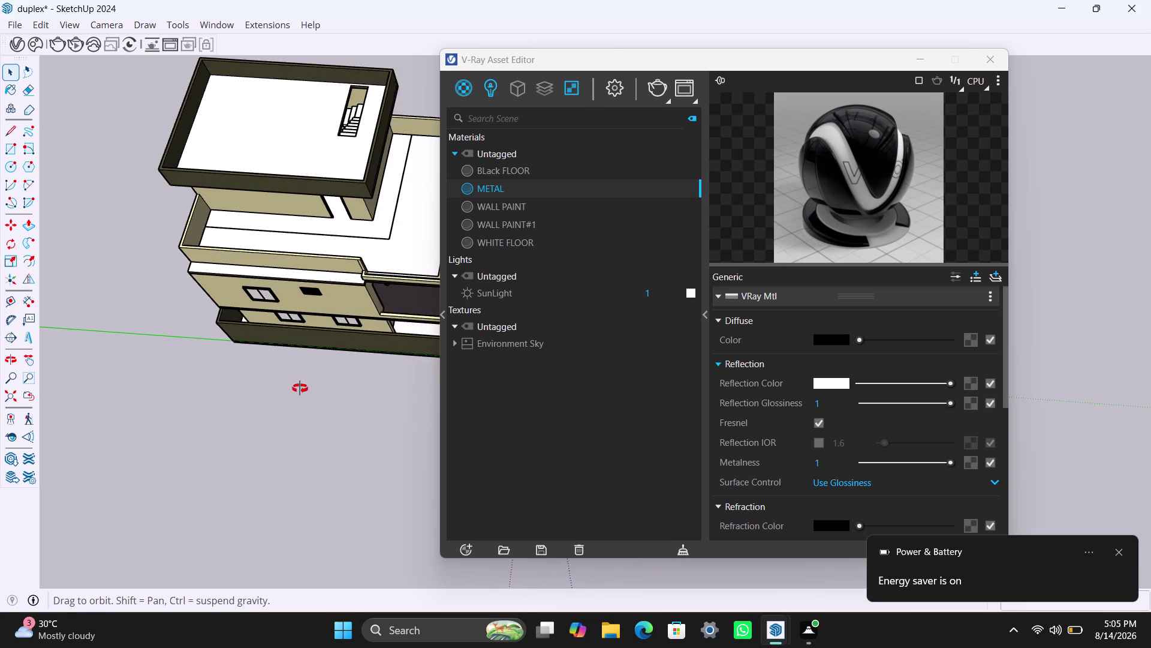
middle_drag(302, 385, 156, 353)
scroll(up, 3)
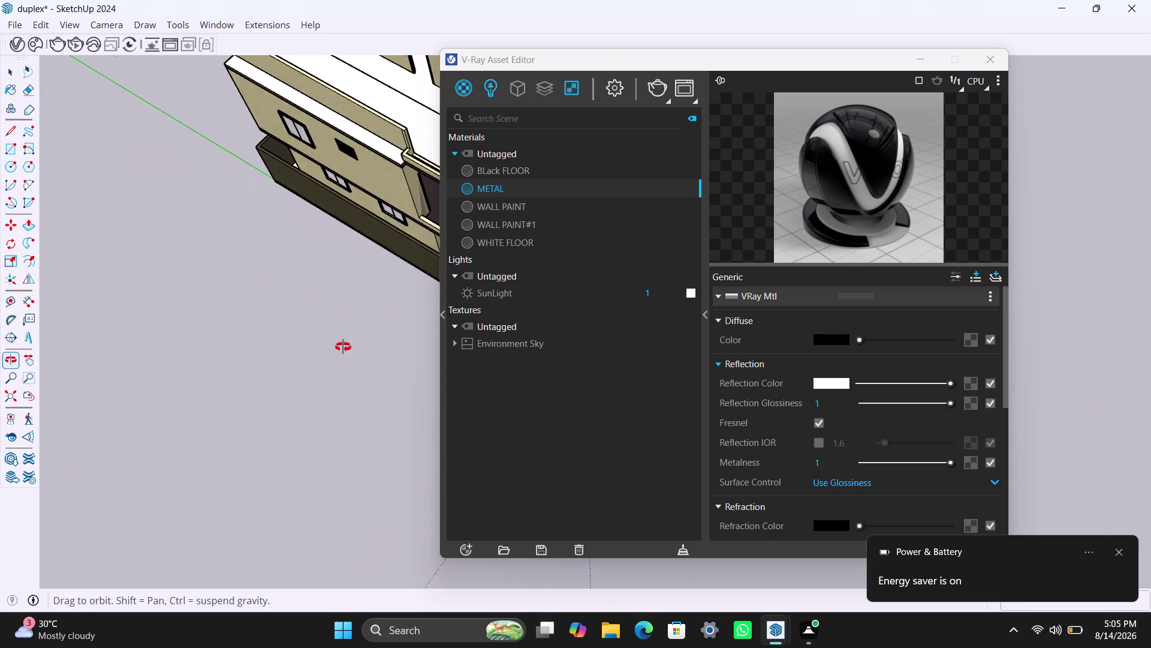
middle_drag(137, 453, 169, 438)
scroll(up, 3)
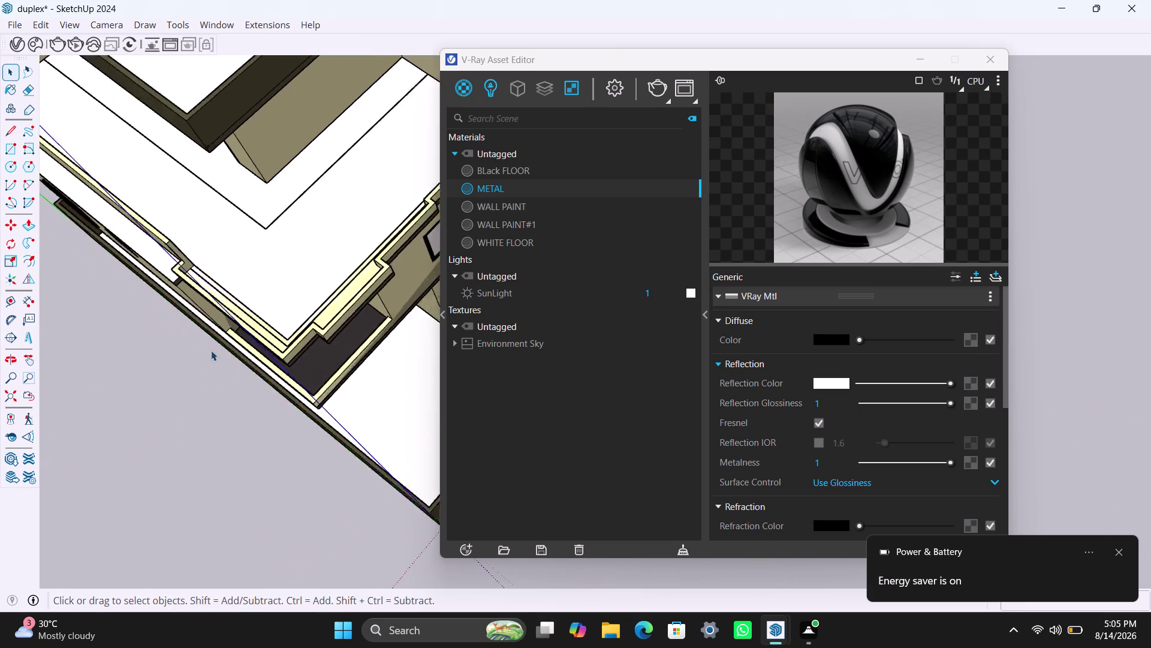
middle_drag(224, 336, 310, 193)
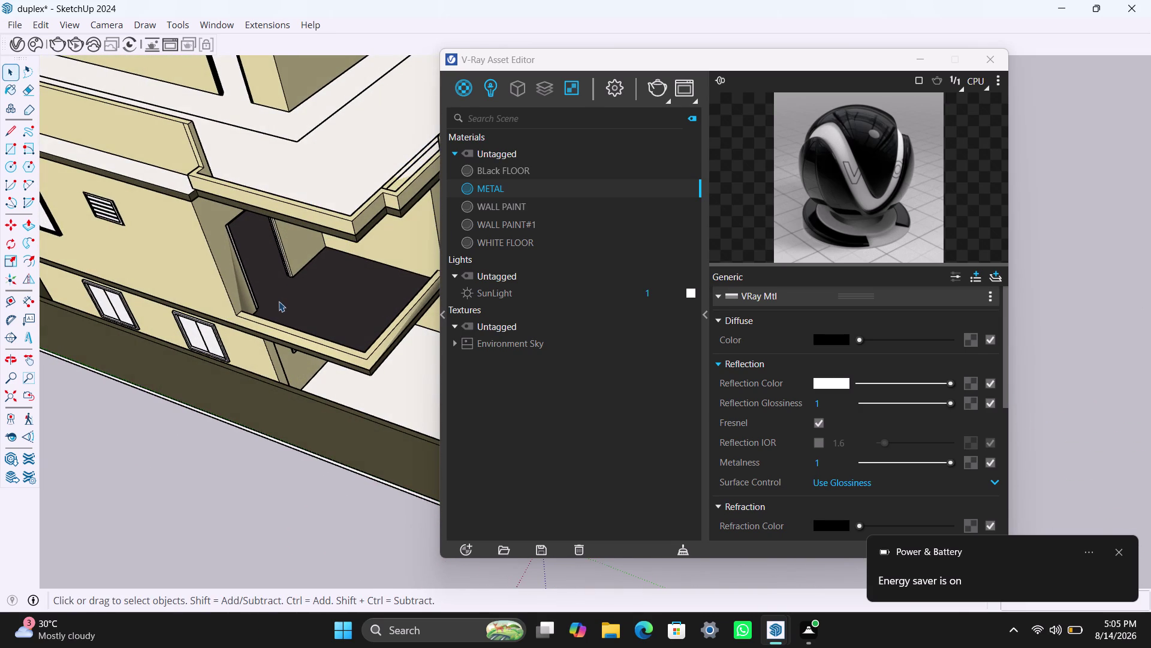
scroll(down, 3)
scroll(up, 3)
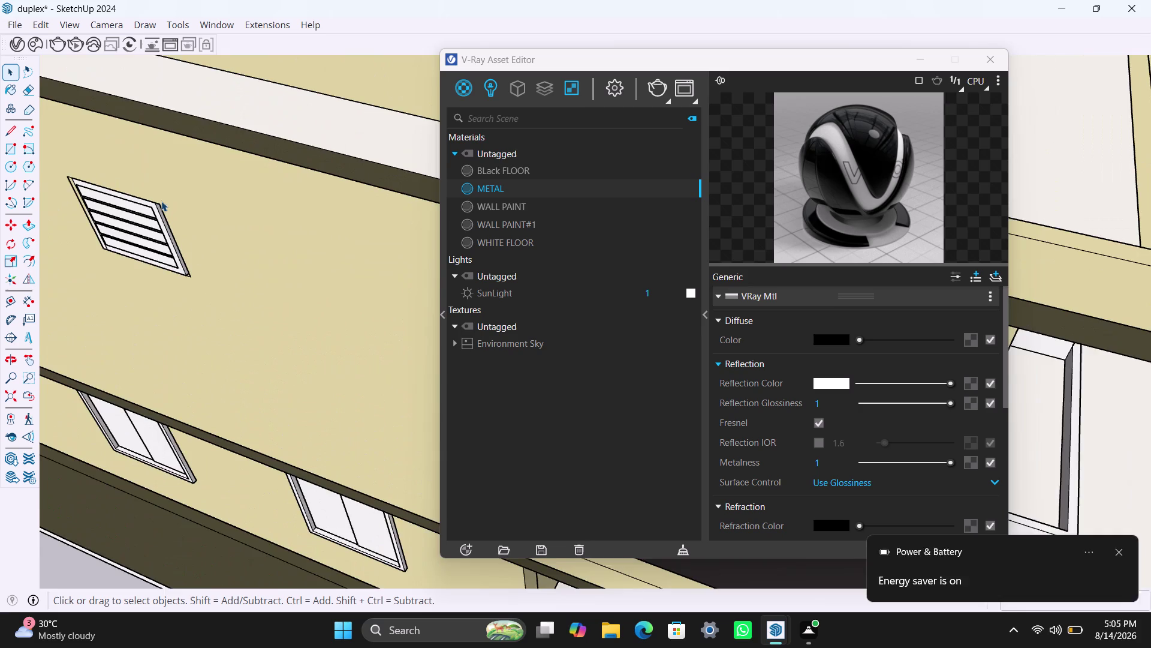
scroll(up, 3)
scroll(up, 3)
middle_drag(194, 303, 338, 302)
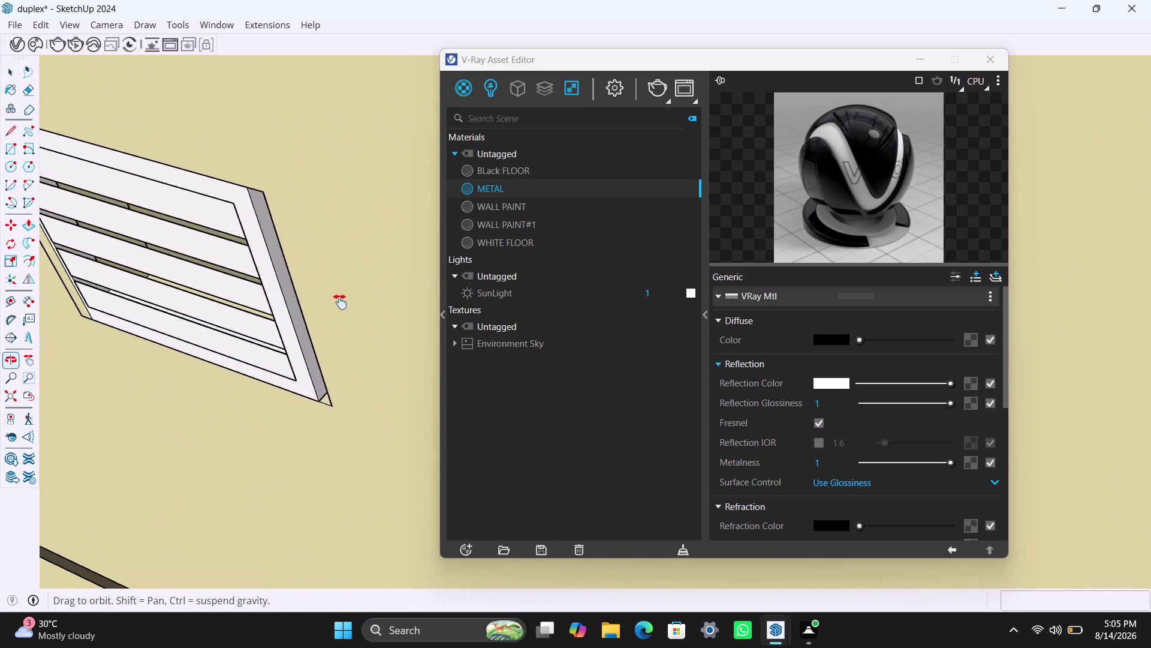
middle_drag(338, 302, 344, 304)
scroll(down, 3)
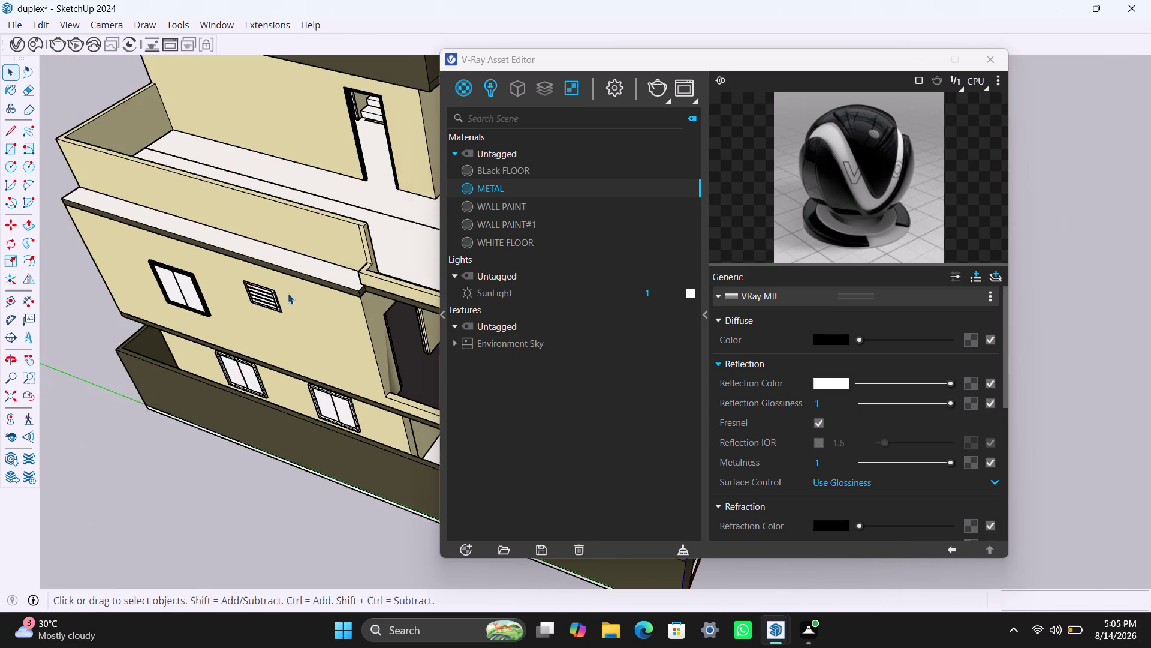
scroll(down, 3)
scroll(down, 3)
middle_drag(295, 385, 533, 319)
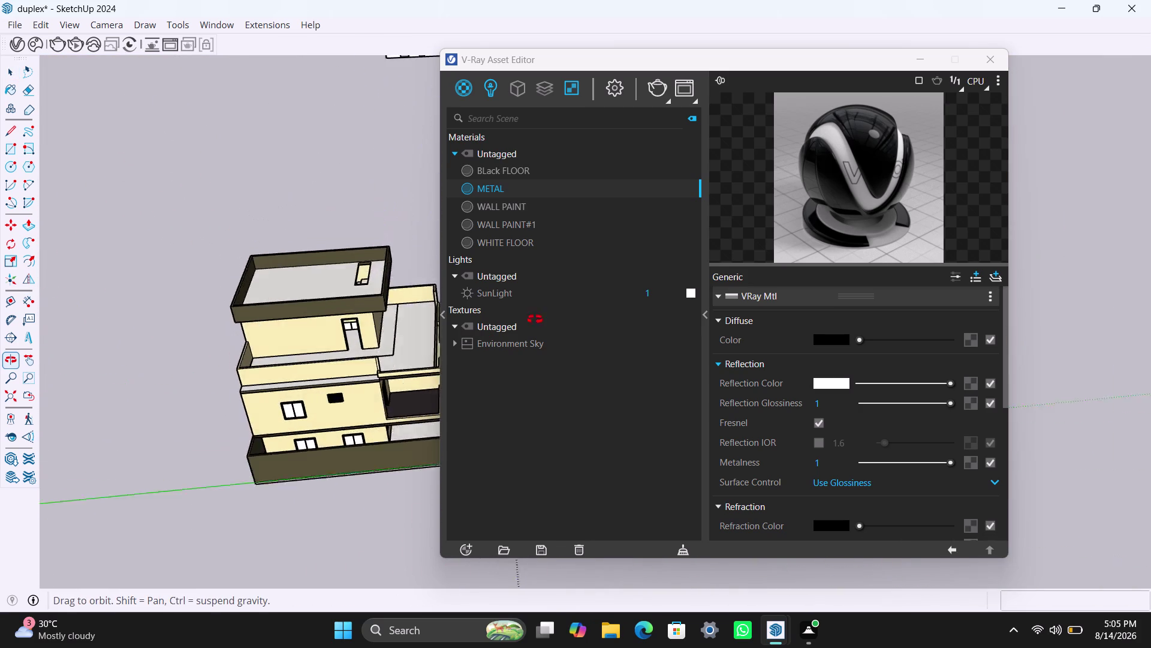
middle_drag(534, 319, 534, 319)
scroll(up, 3)
middle_drag(268, 468, 422, 399)
scroll(up, 3)
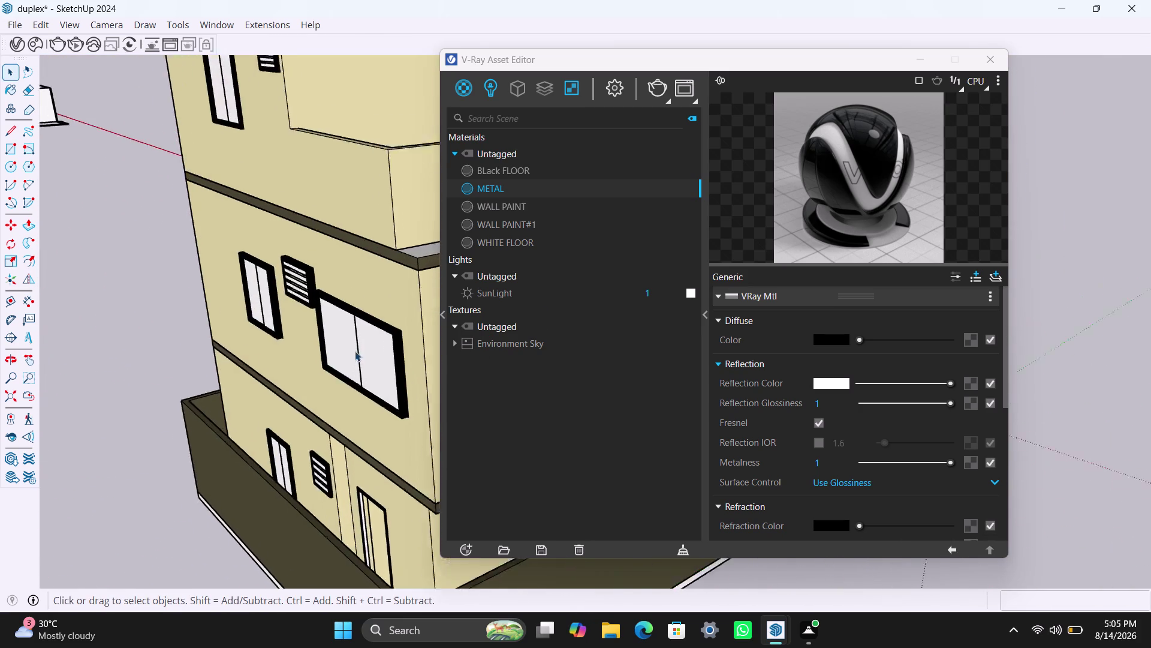
scroll(up, 3)
scroll(up, 3)
middle_drag(334, 288, 316, 305)
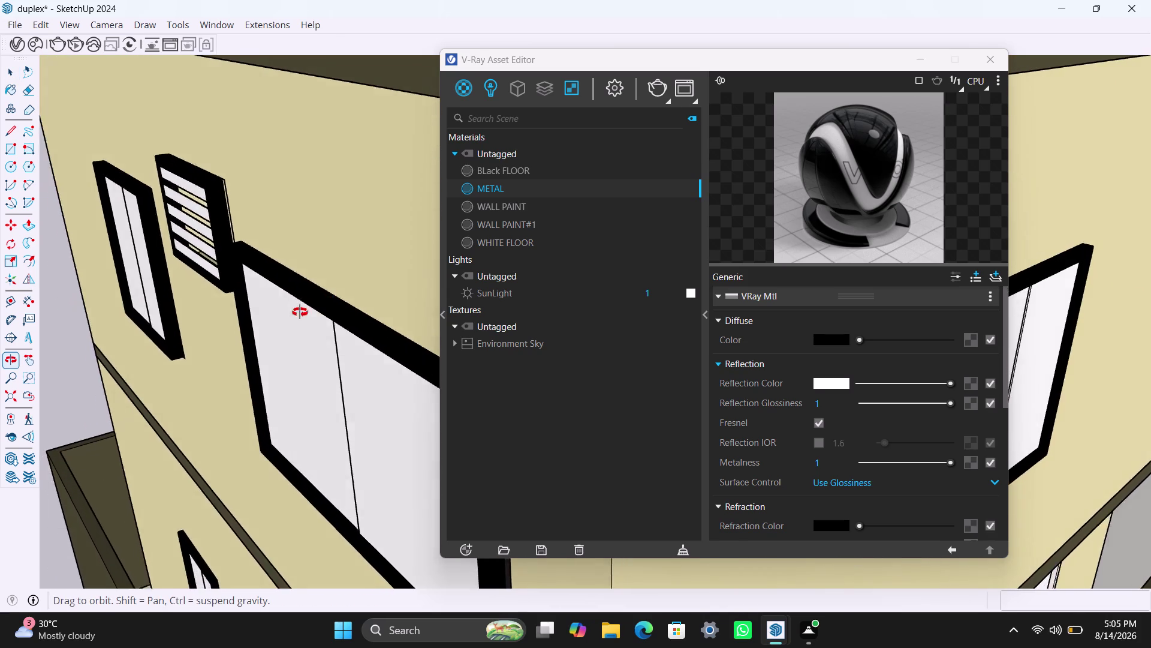
middle_drag(316, 305, 340, 301)
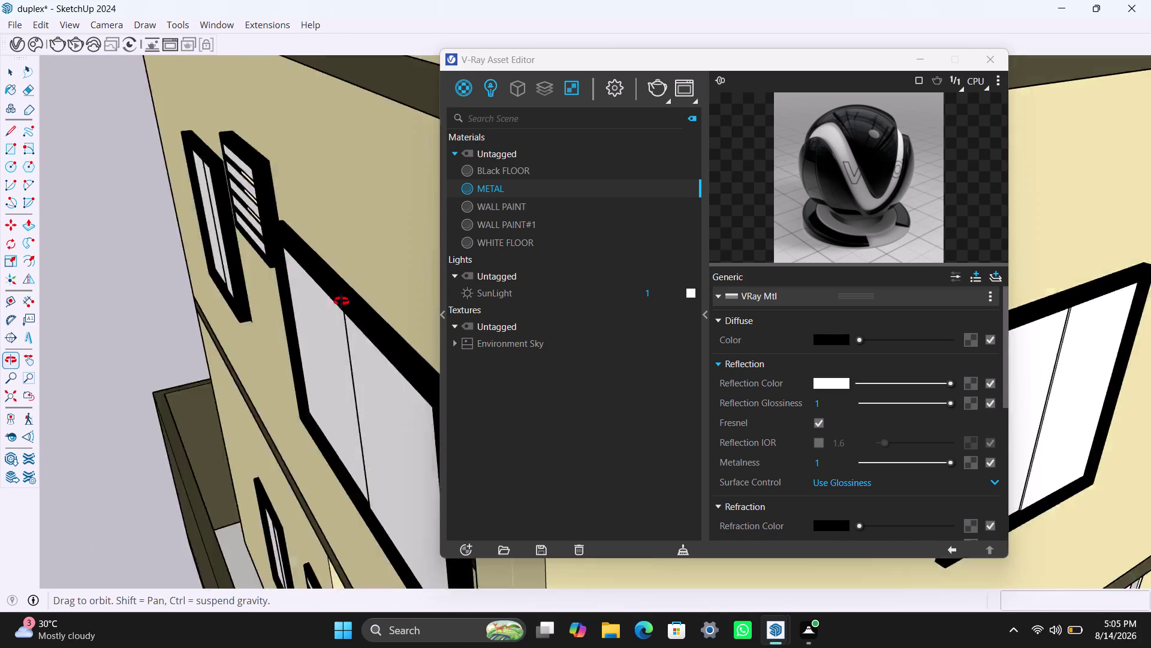
Move the upper wall group from its lower corner toward the ledge, then undo the move.
middle_drag(341, 301, 357, 290)
scroll(down, 3)
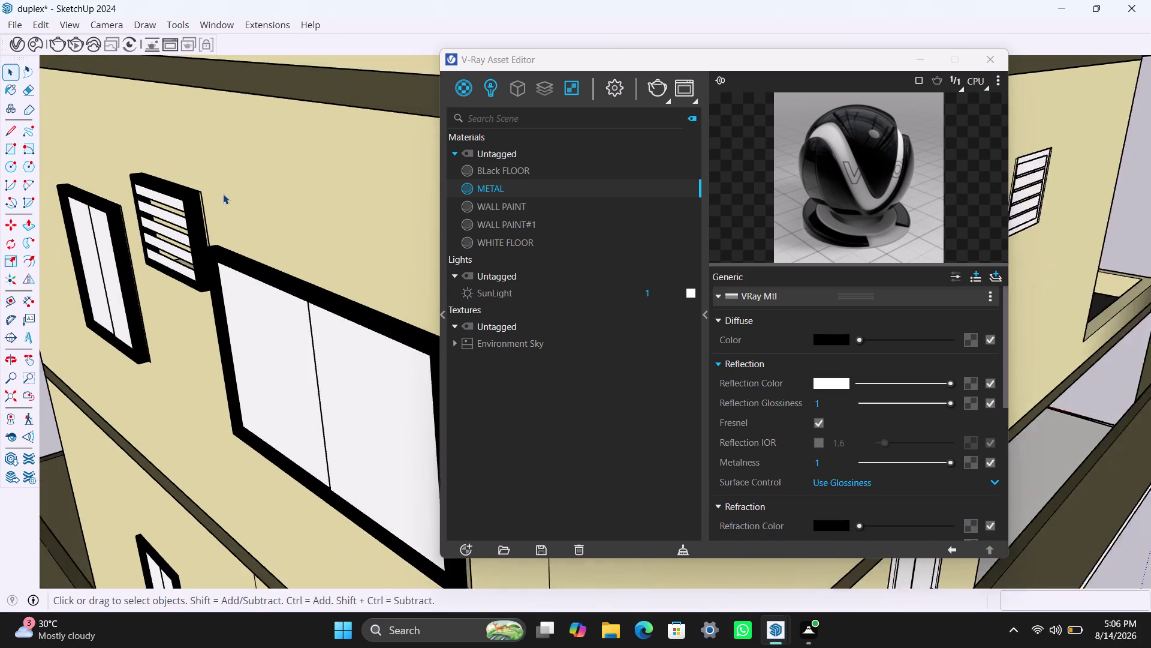
scroll(down, 3)
scroll(up, 3)
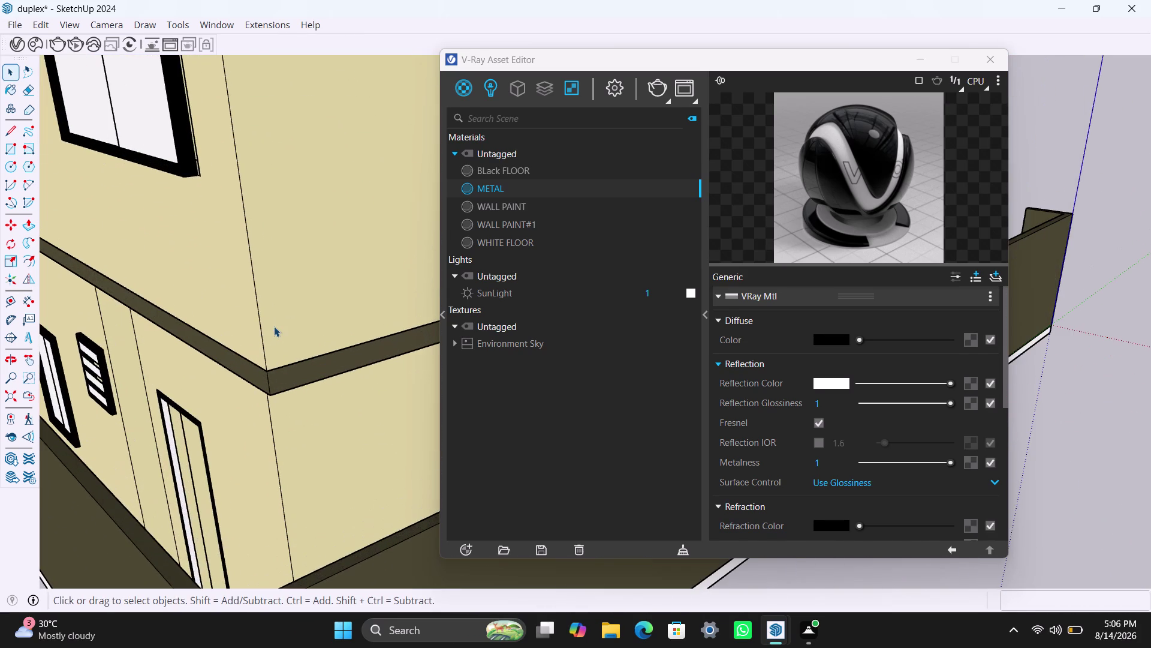
click(274, 326)
triple_click(278, 328)
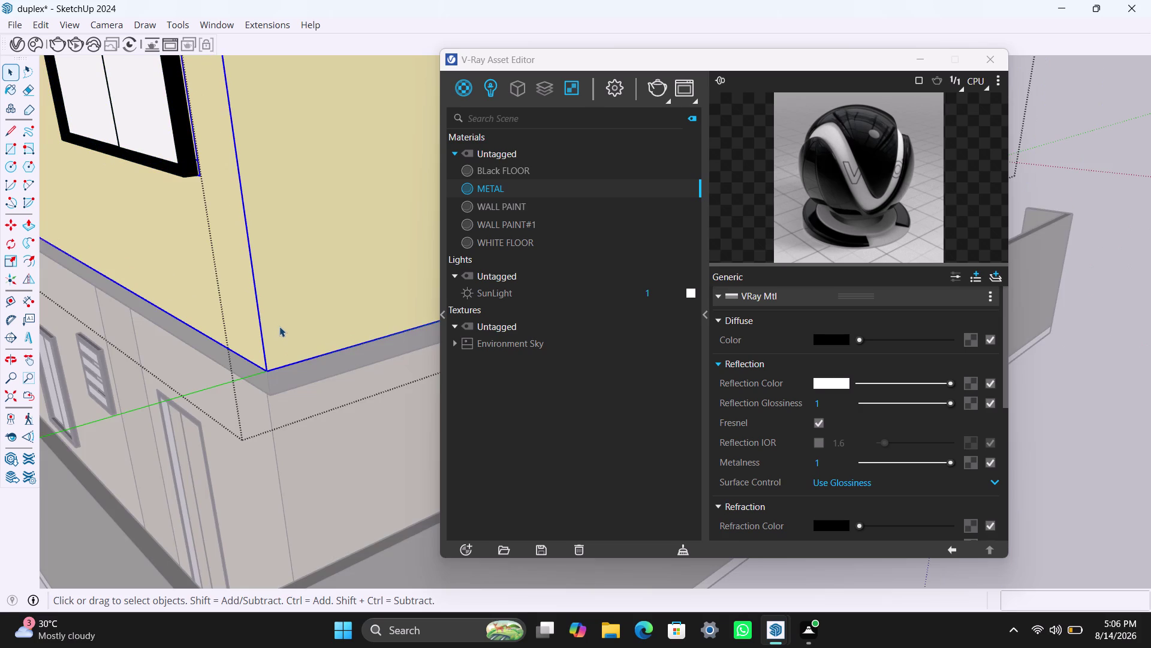
key(m)
click(271, 369)
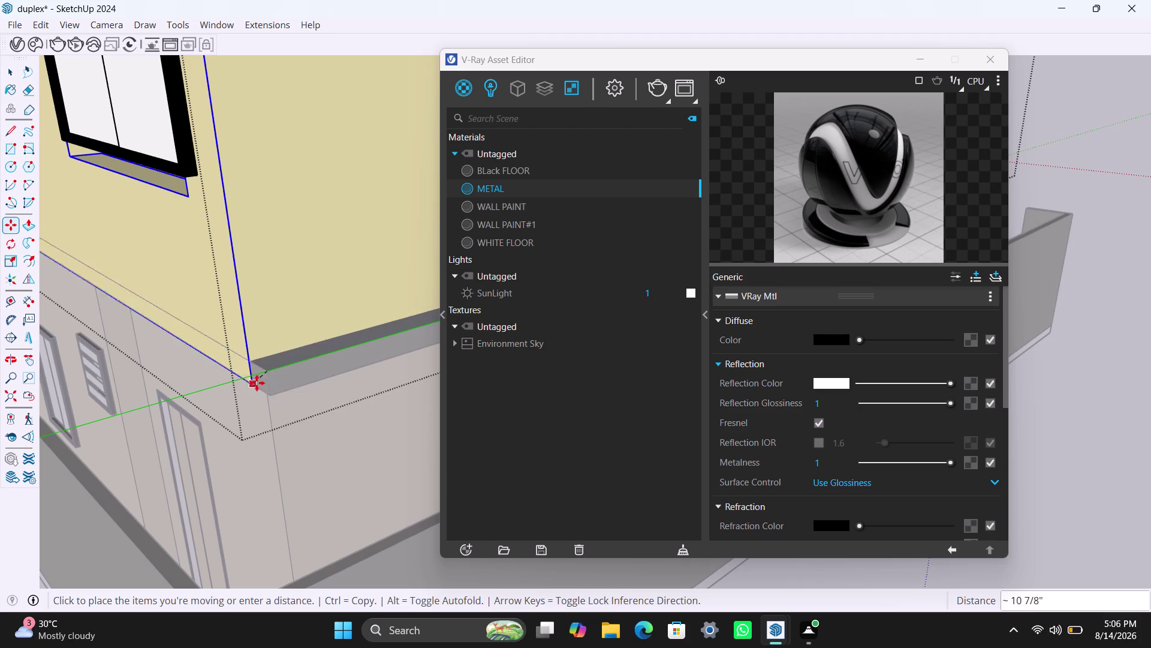
click(264, 381)
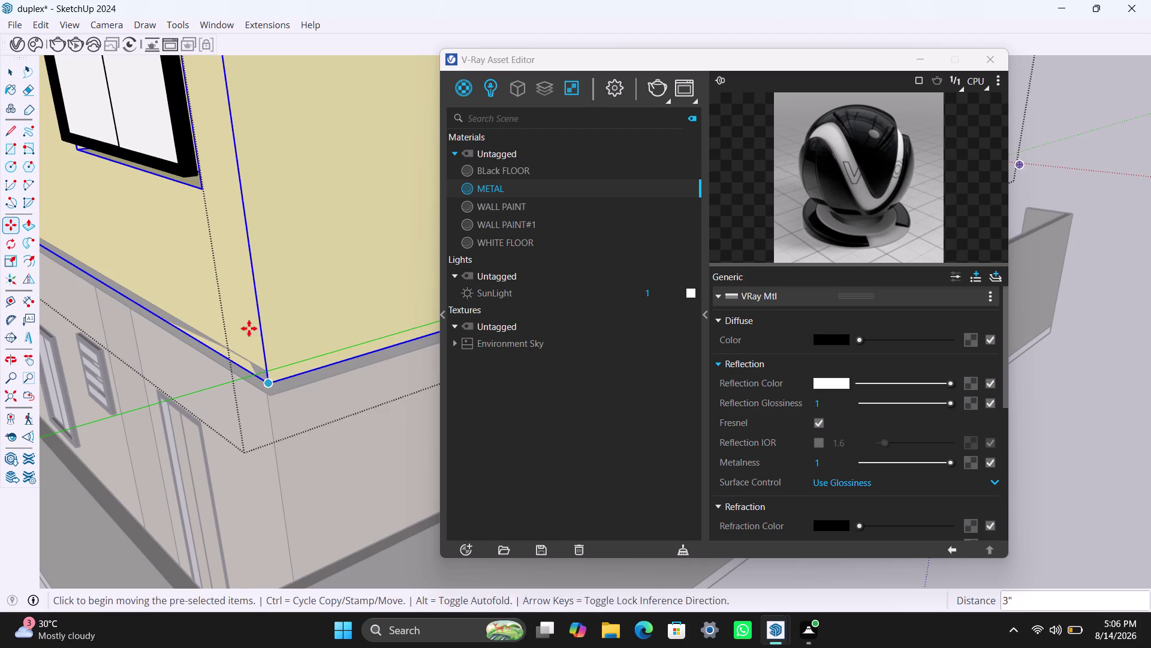
scroll(down, 3)
key(ctrl+z)
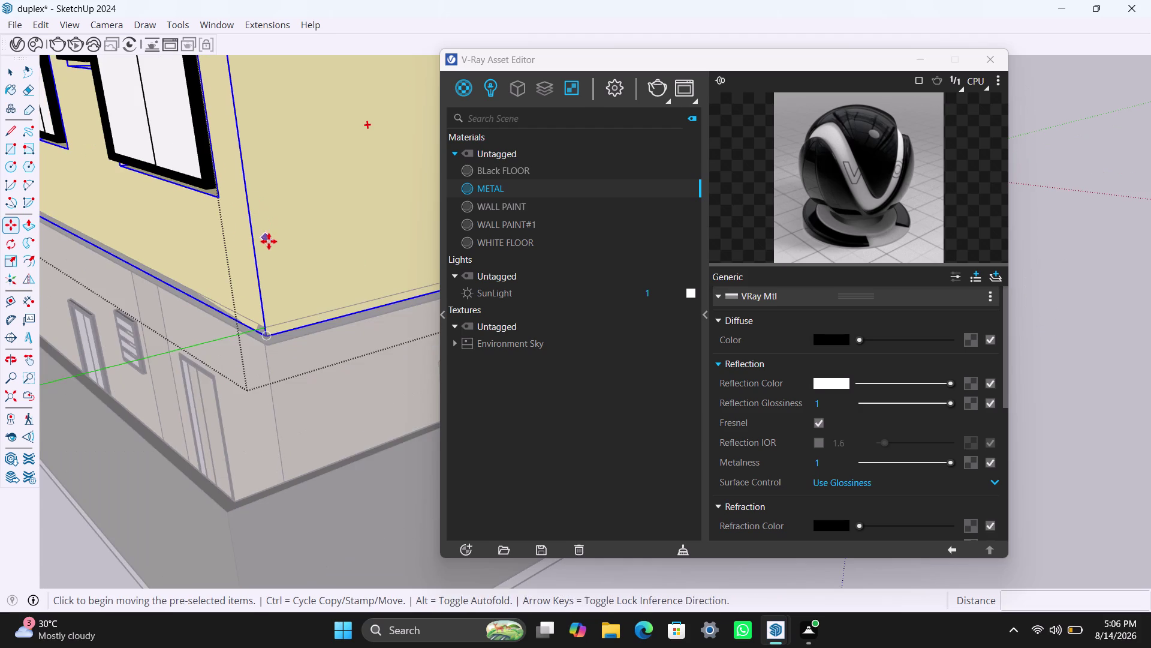
key(space)
Orbit around the upper storey to inspect the wall windows and building corner.
scroll(down, 3)
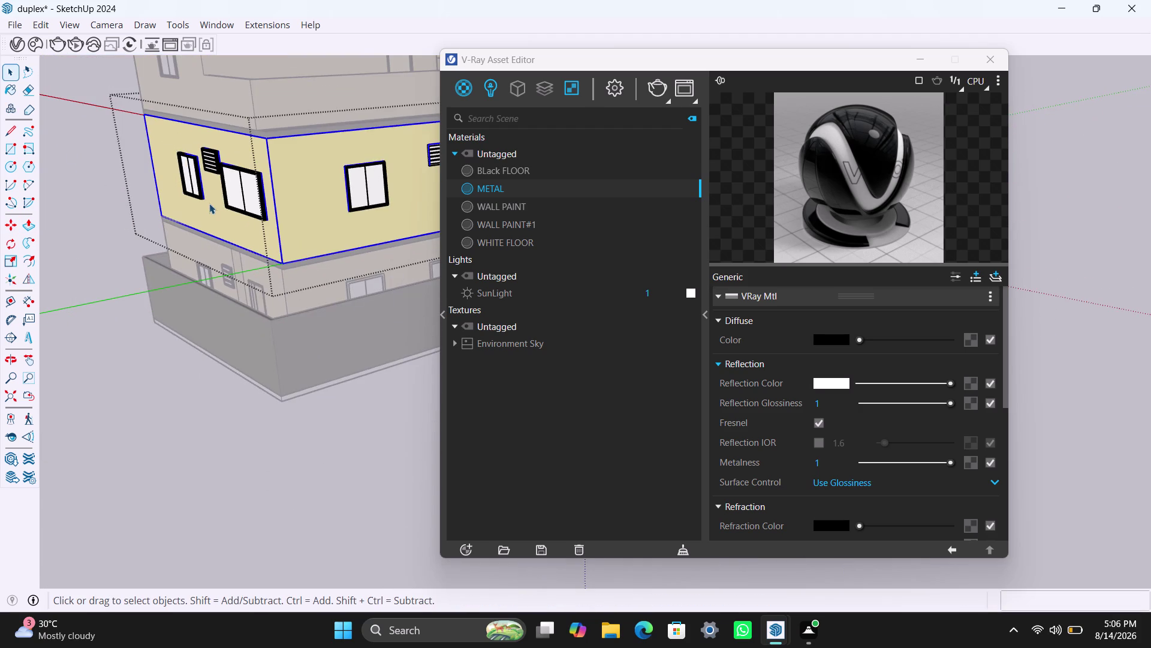
middle_drag(209, 203, 450, 243)
scroll(up, 3)
scroll(up, 3)
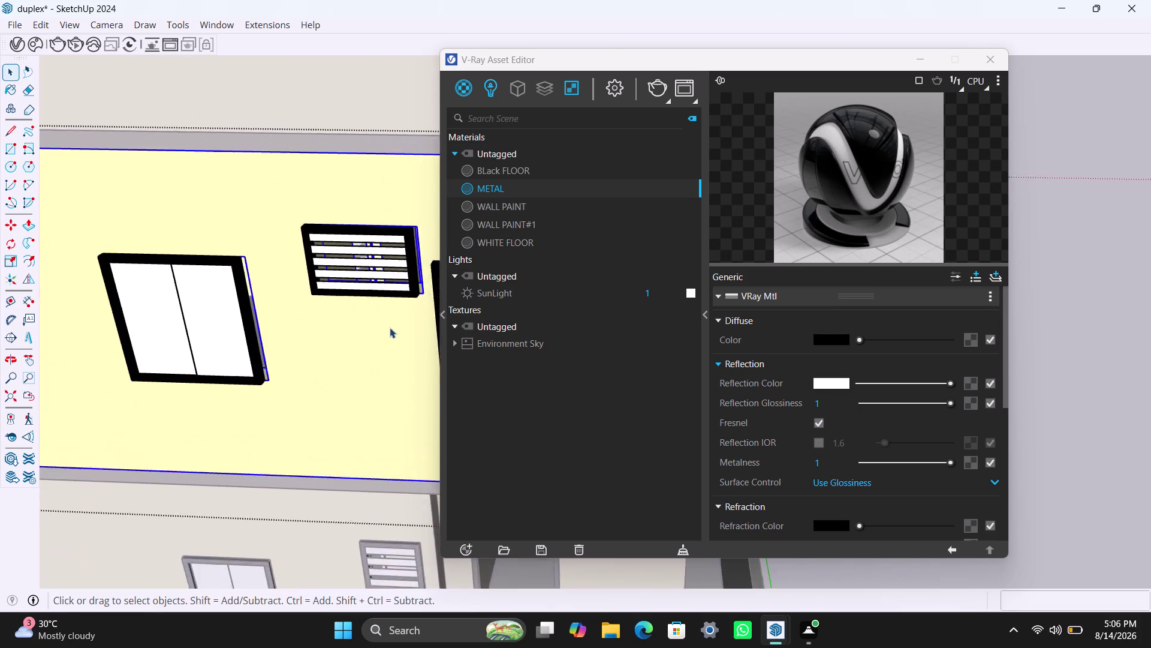
middle_drag(387, 336, 74, 344)
scroll(down, 3)
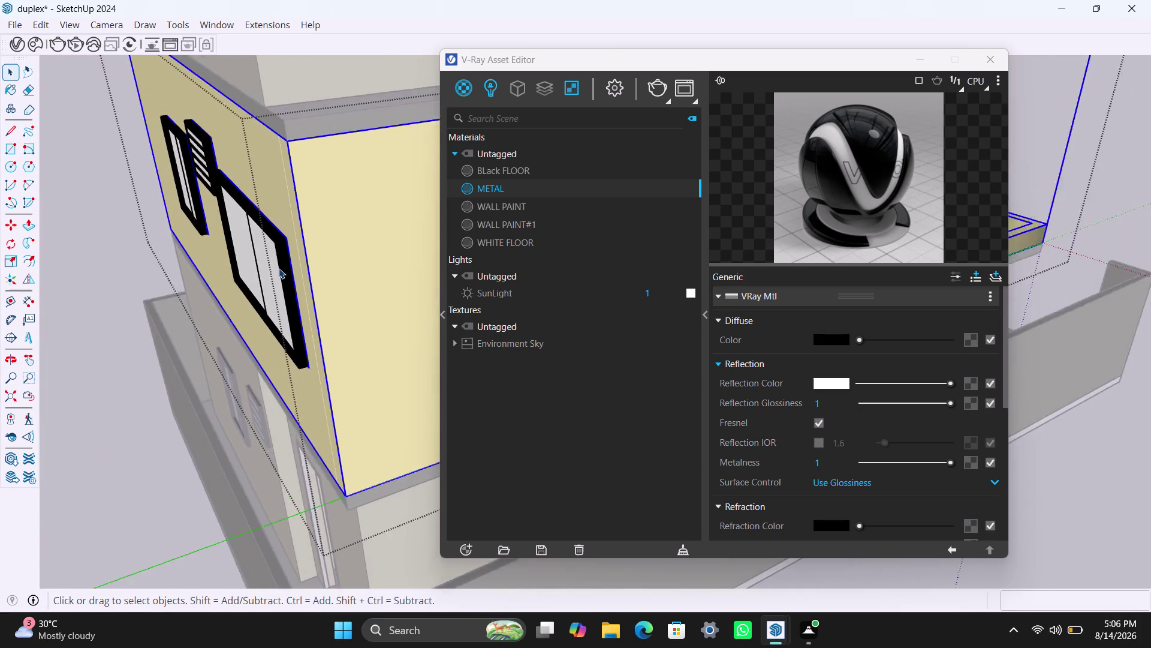
scroll(down, 3)
middle_drag(353, 228, 0, 323)
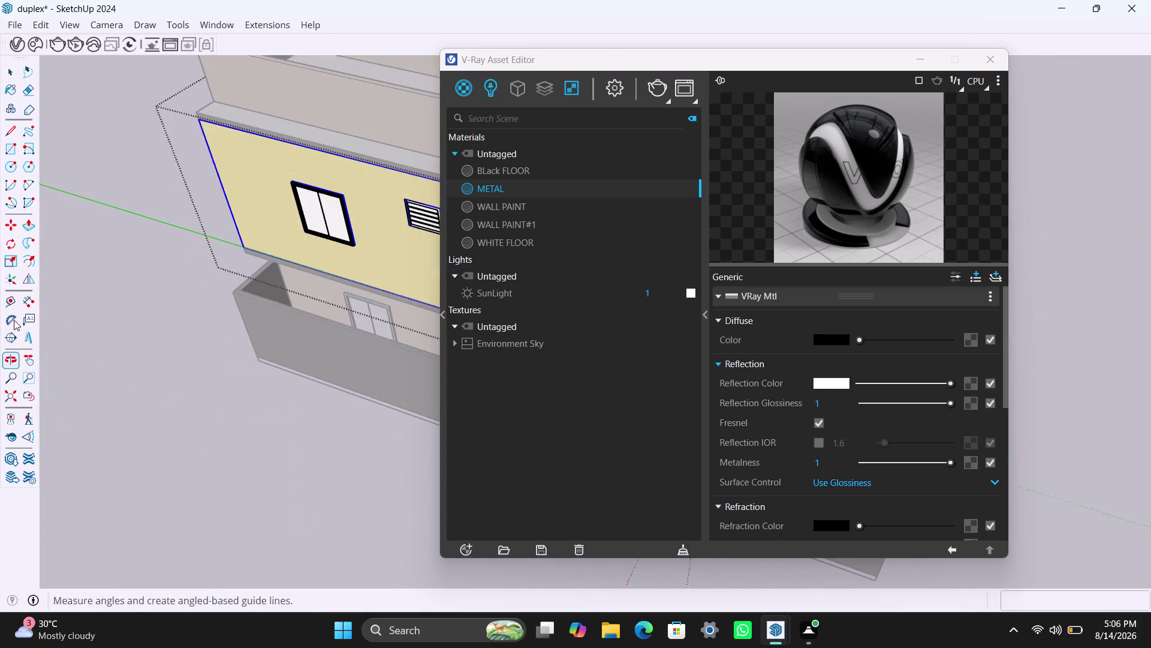
Select the notched parapet wall segment and its connected pieces on the upper roof.
click(146, 364)
scroll(up, 3)
scroll(down, 3)
middle_drag(316, 320, 117, 397)
scroll(up, 3)
middle_drag(362, 392, 132, 410)
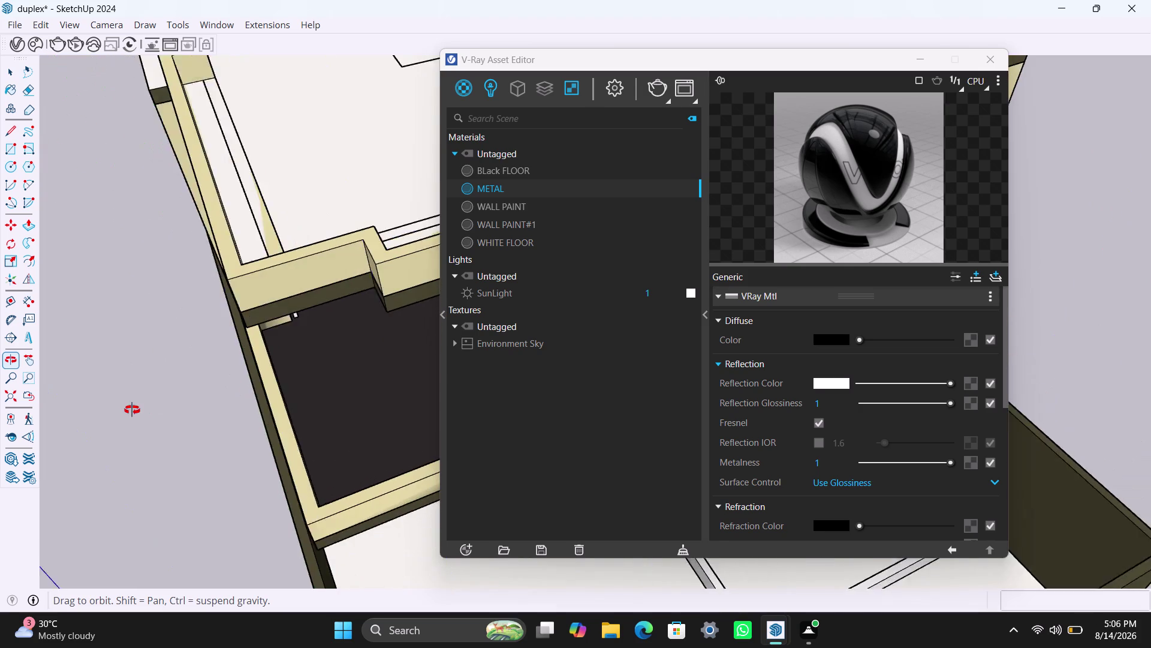
middle_drag(132, 410, 122, 379)
scroll(up, 3)
middle_click(330, 269)
scroll(up, 3)
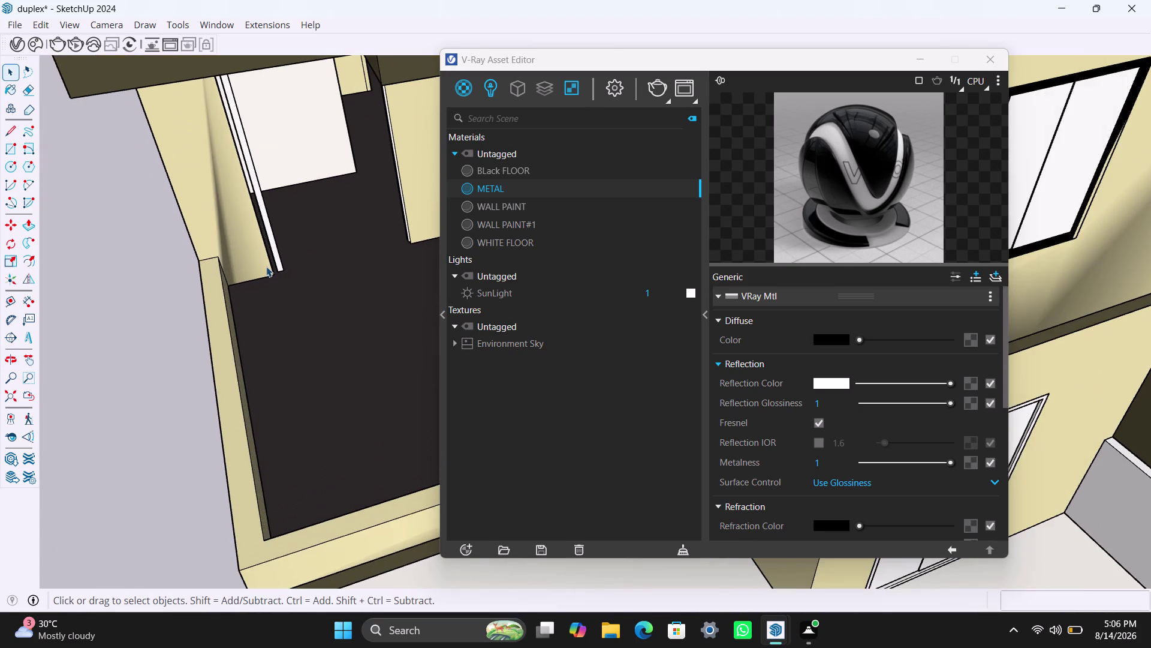
scroll(up, 3)
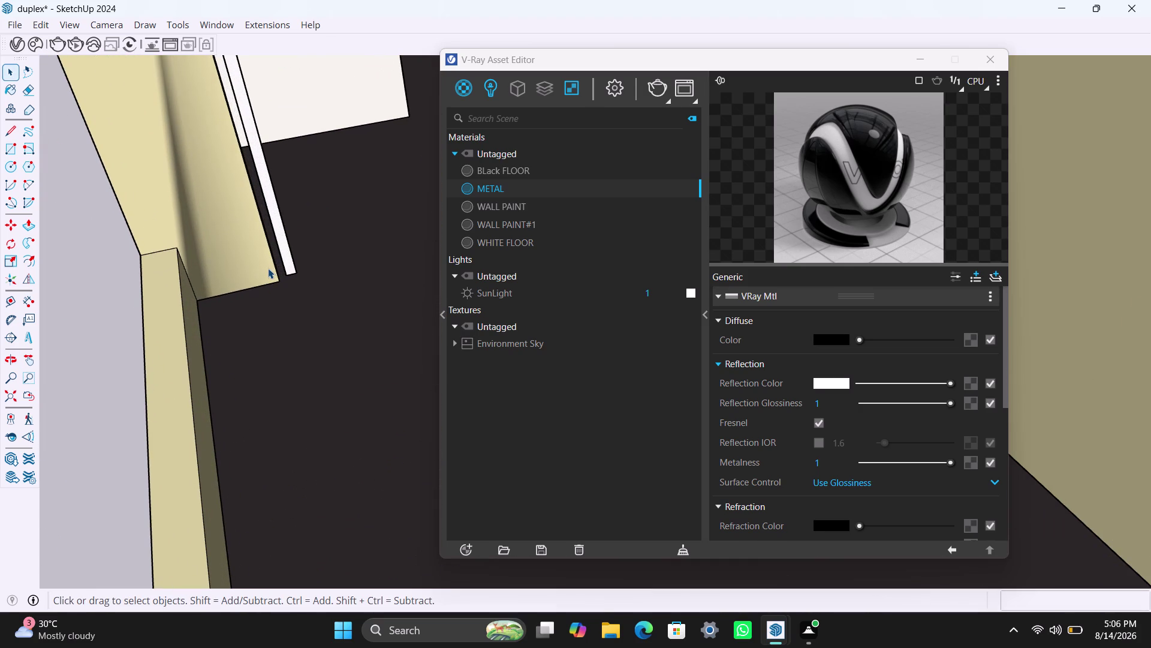
key(m)
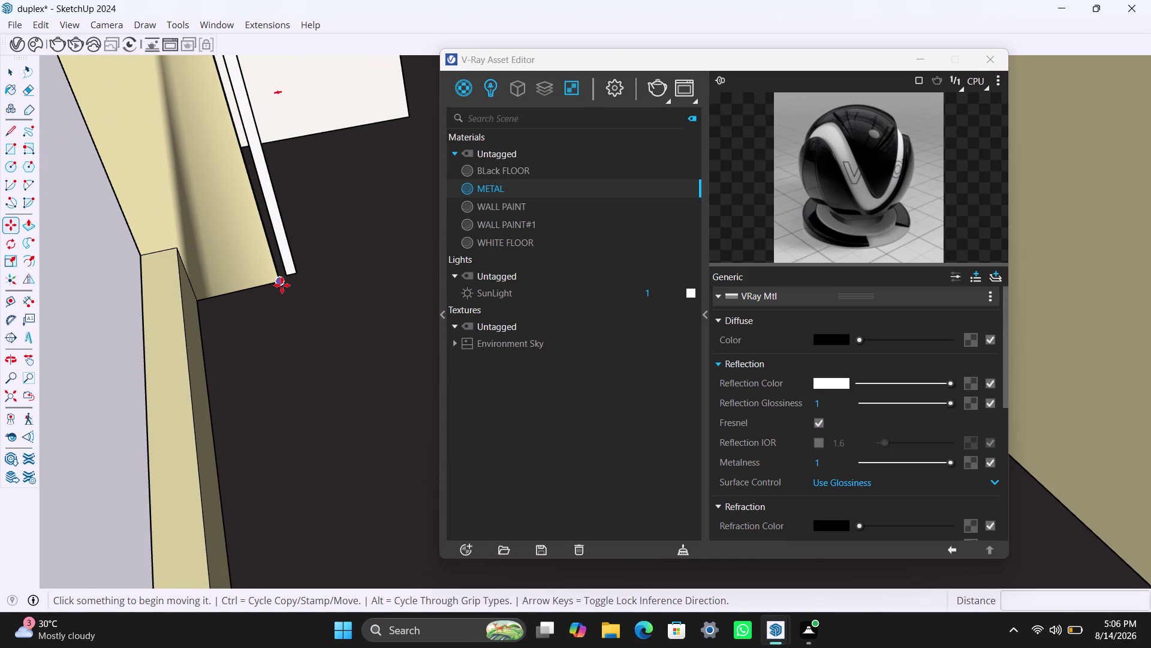
key(space)
double_click(267, 267)
click(266, 266)
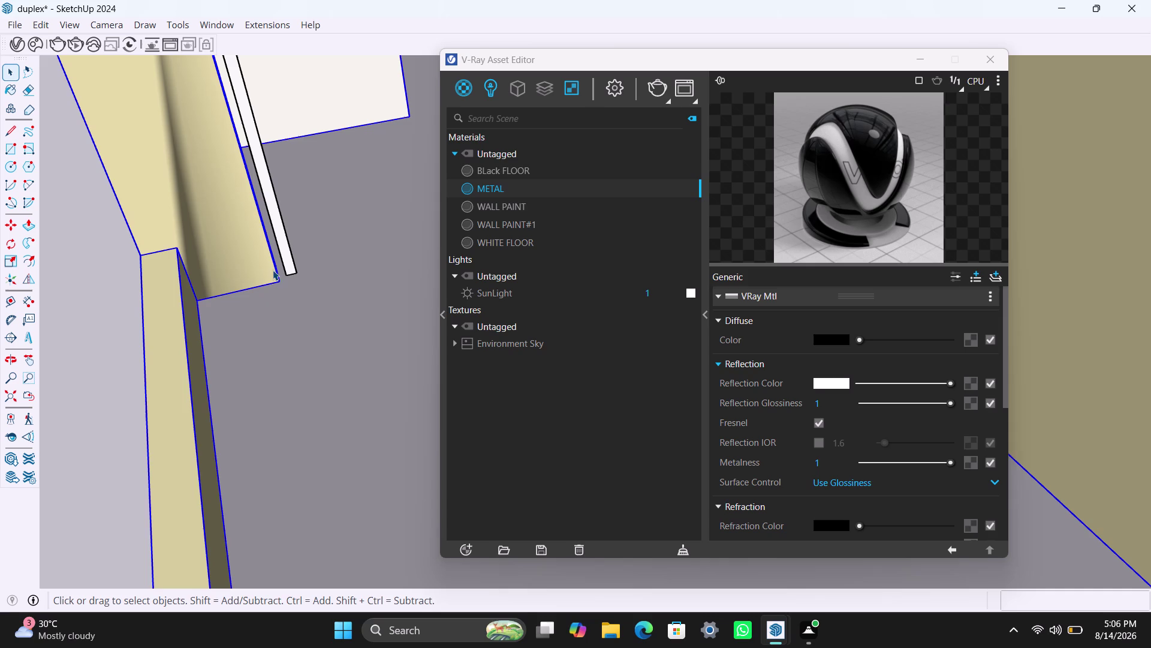
Move the selected parapet pieces by their corner to a new position.
scroll(up, 3)
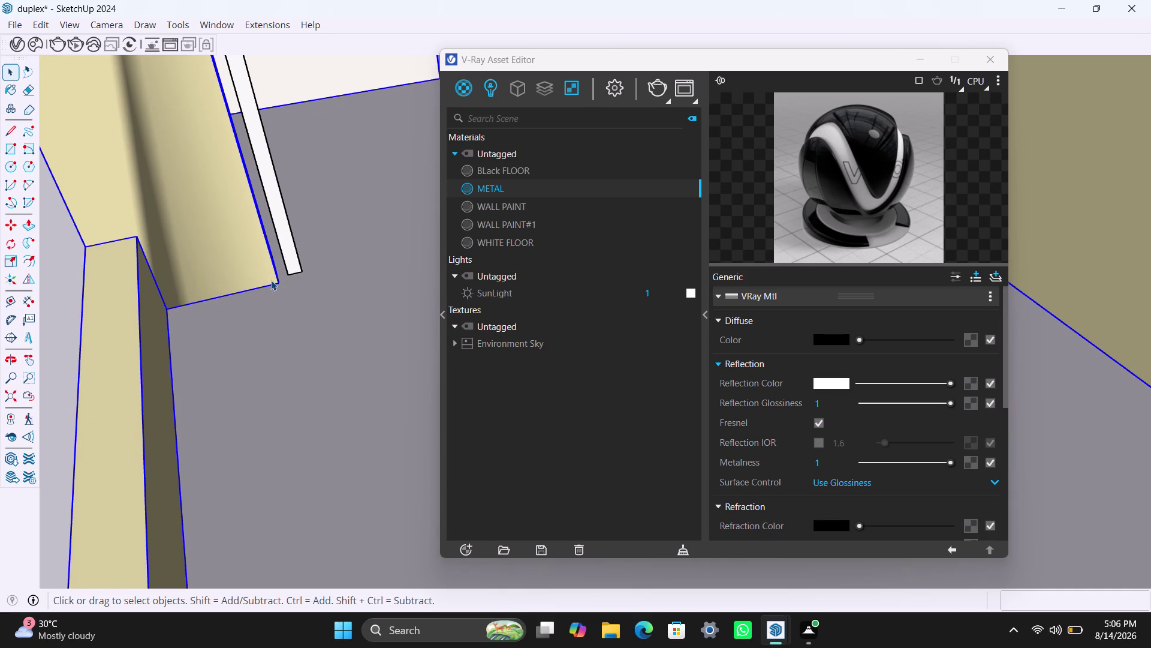
key(m)
click(278, 283)
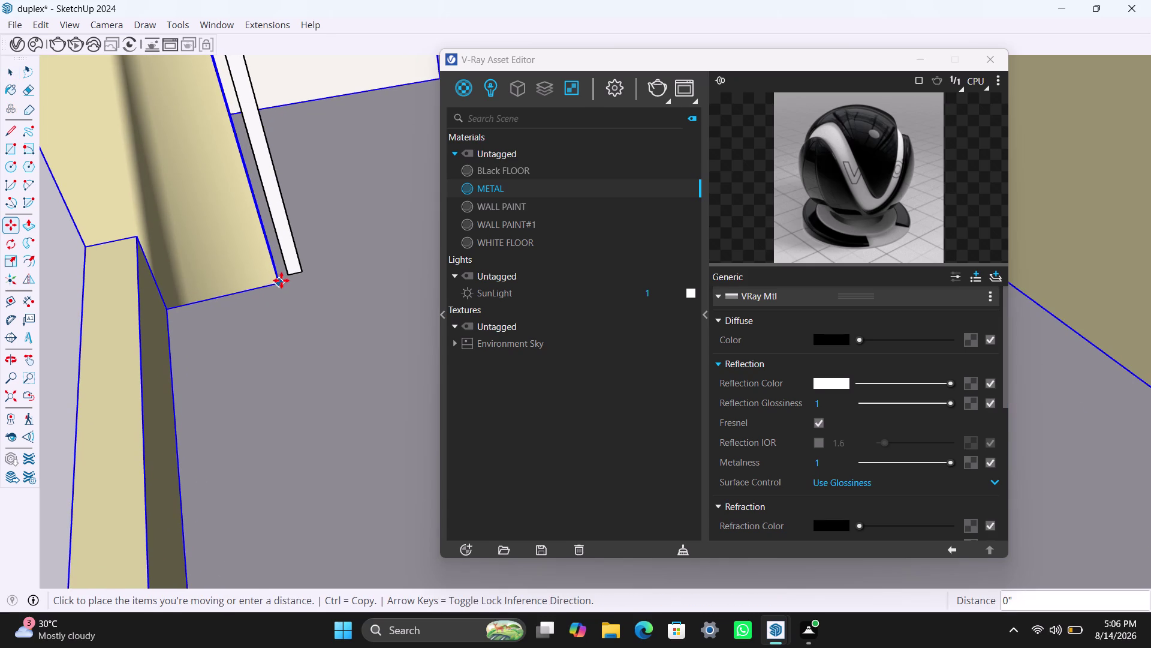
click(290, 278)
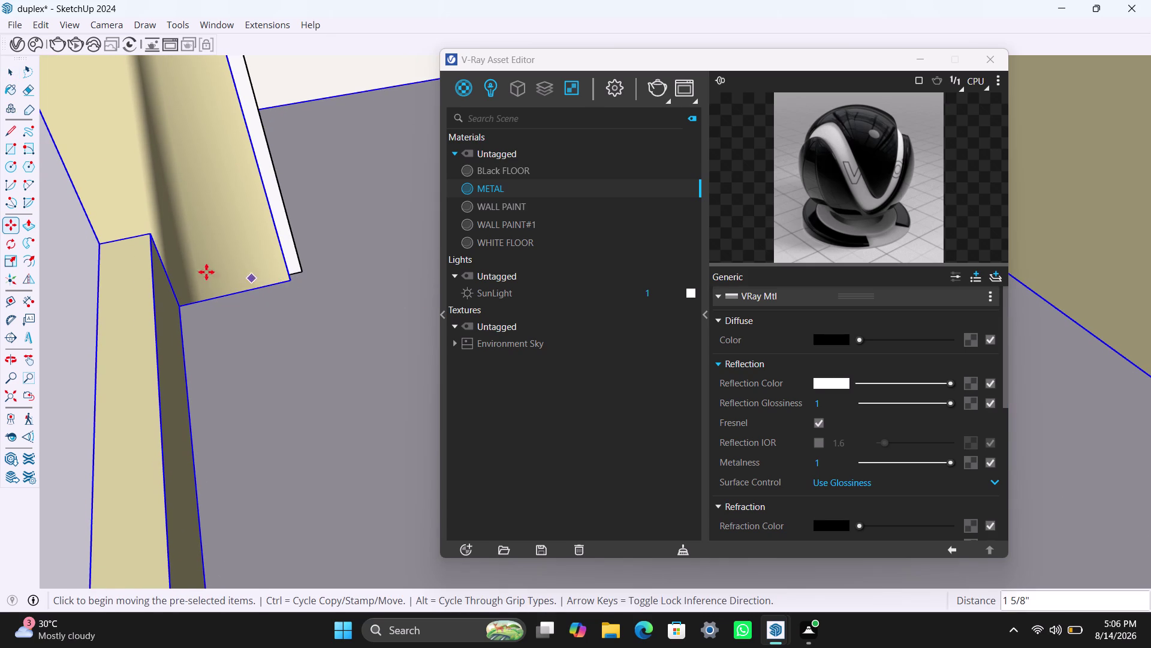
scroll(down, 3)
middle_drag(322, 287, 234, 322)
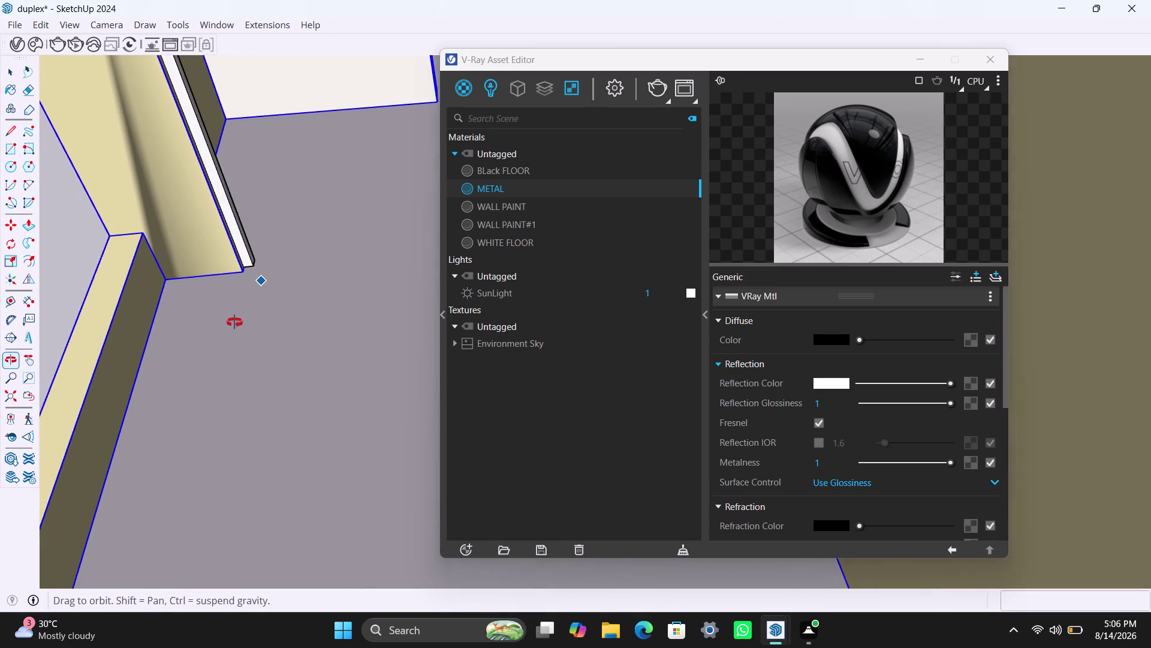
middle_drag(234, 322, 223, 330)
scroll(up, 3)
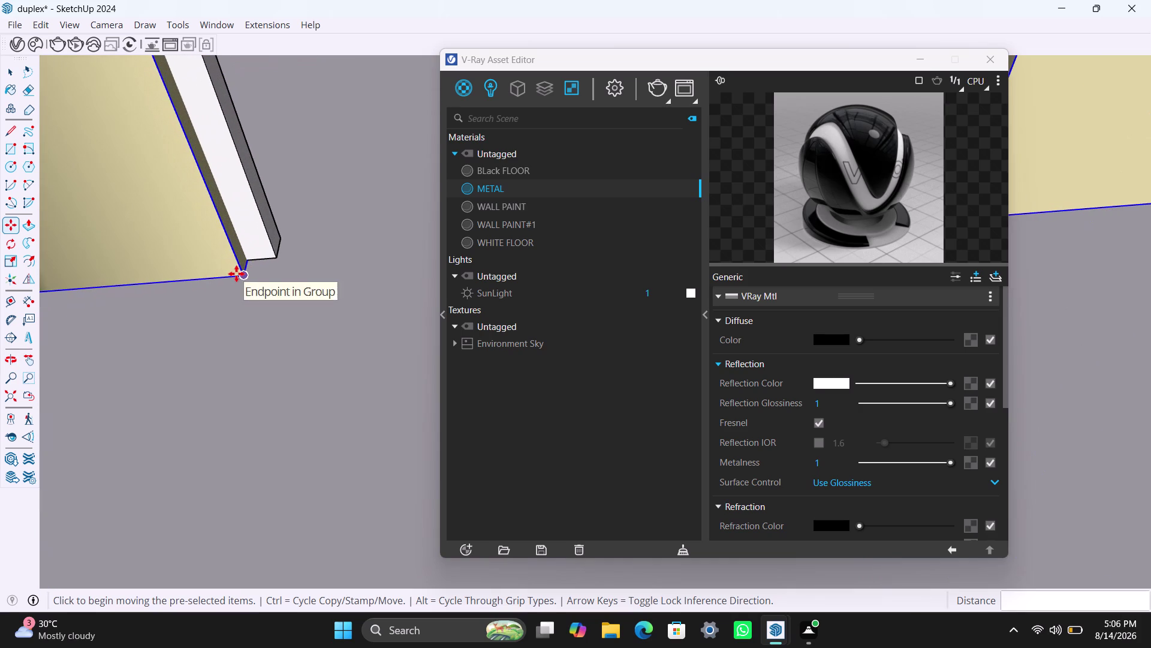
Snap the parapet wall group's end flush with the white strip.
key(m)
click(240, 275)
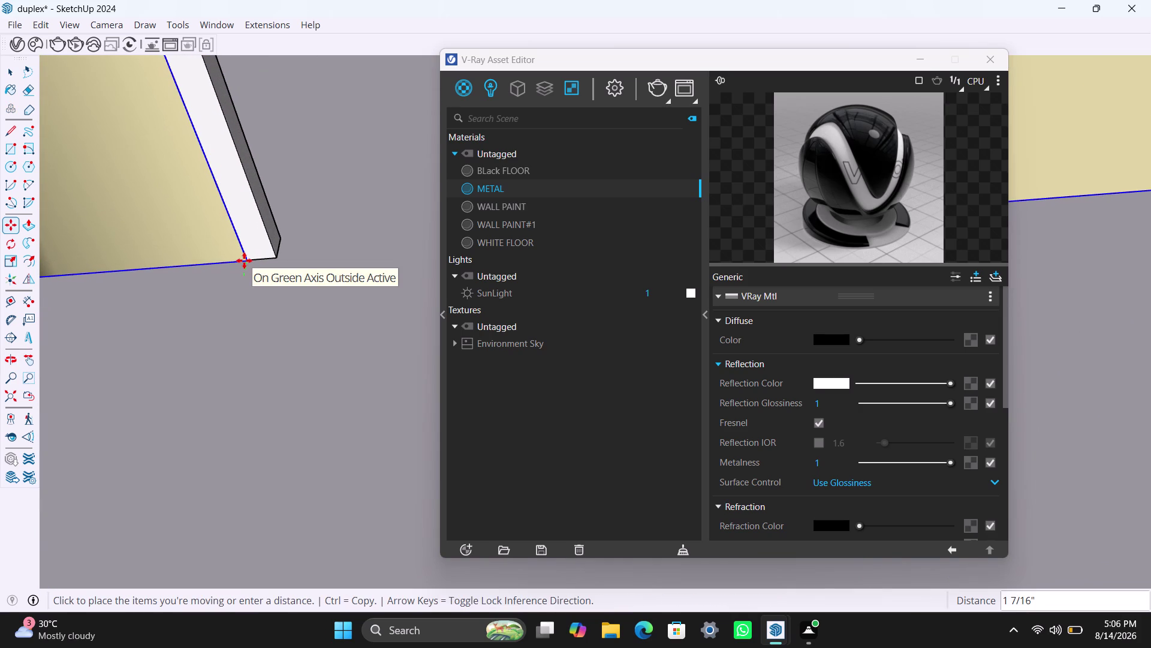
click(247, 258)
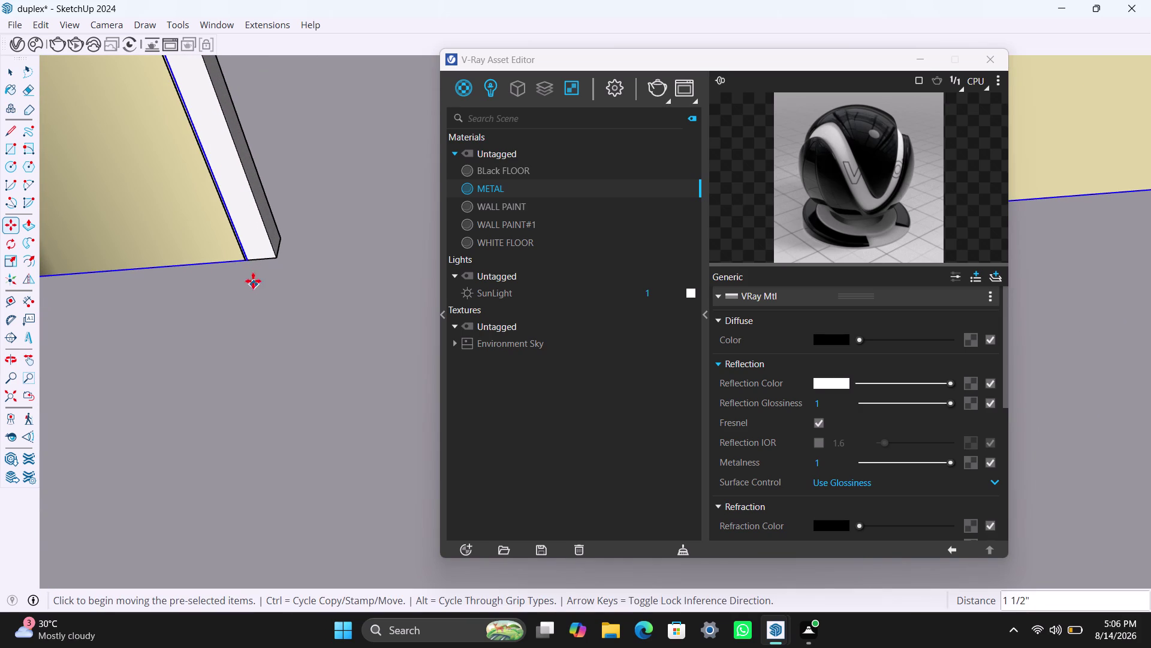
scroll(up, 3)
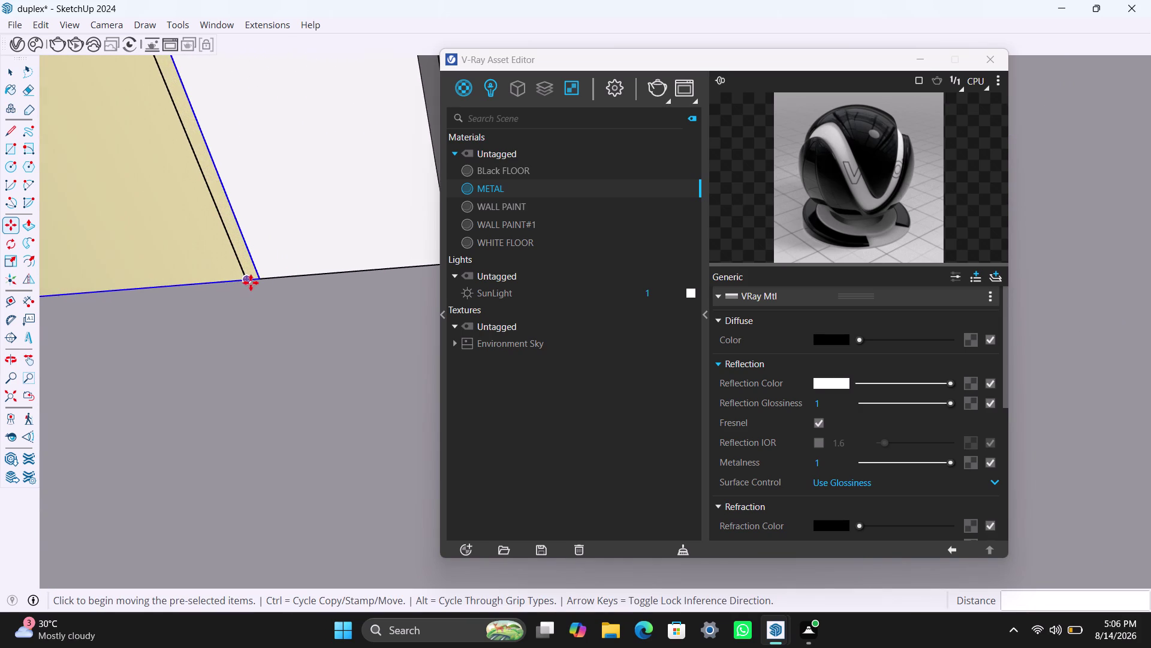
Nudge the yellow wall corner along the ledge, with the whole building back in view.
click(259, 278)
click(245, 277)
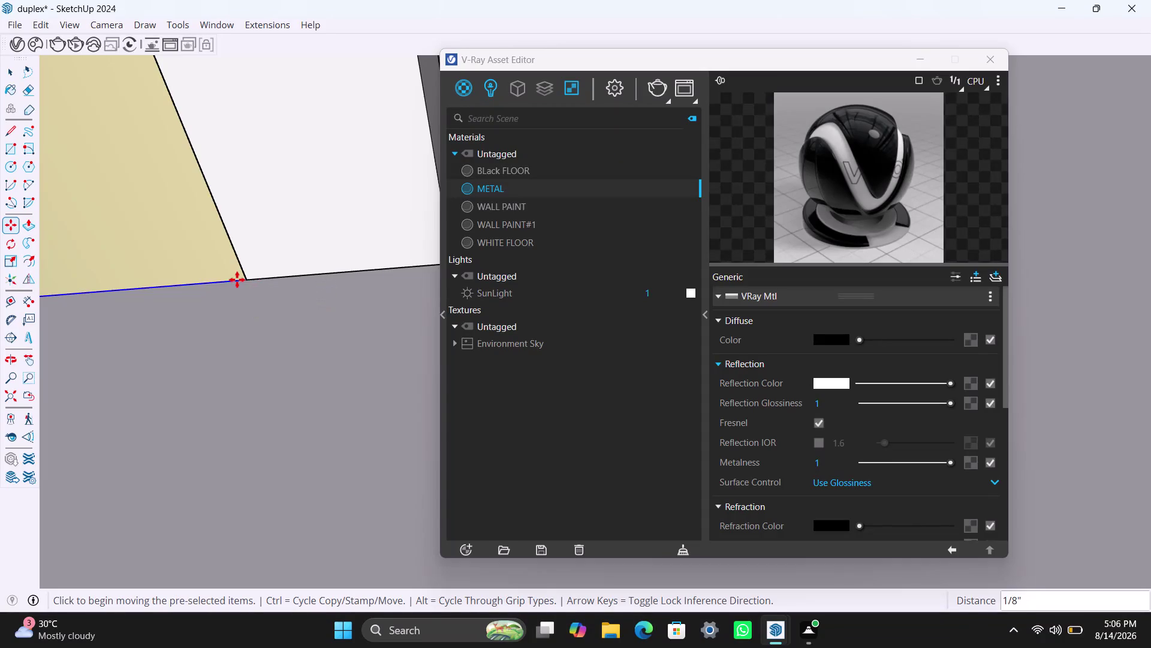
scroll(down, 3)
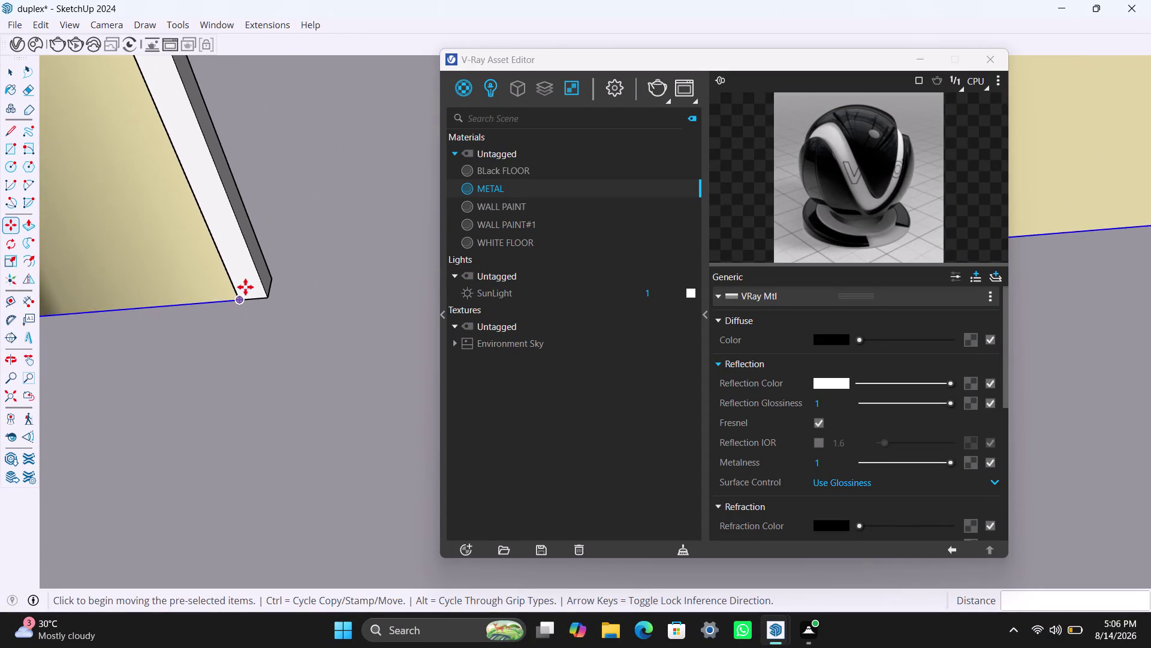
scroll(down, 3)
scroll(down, 3)
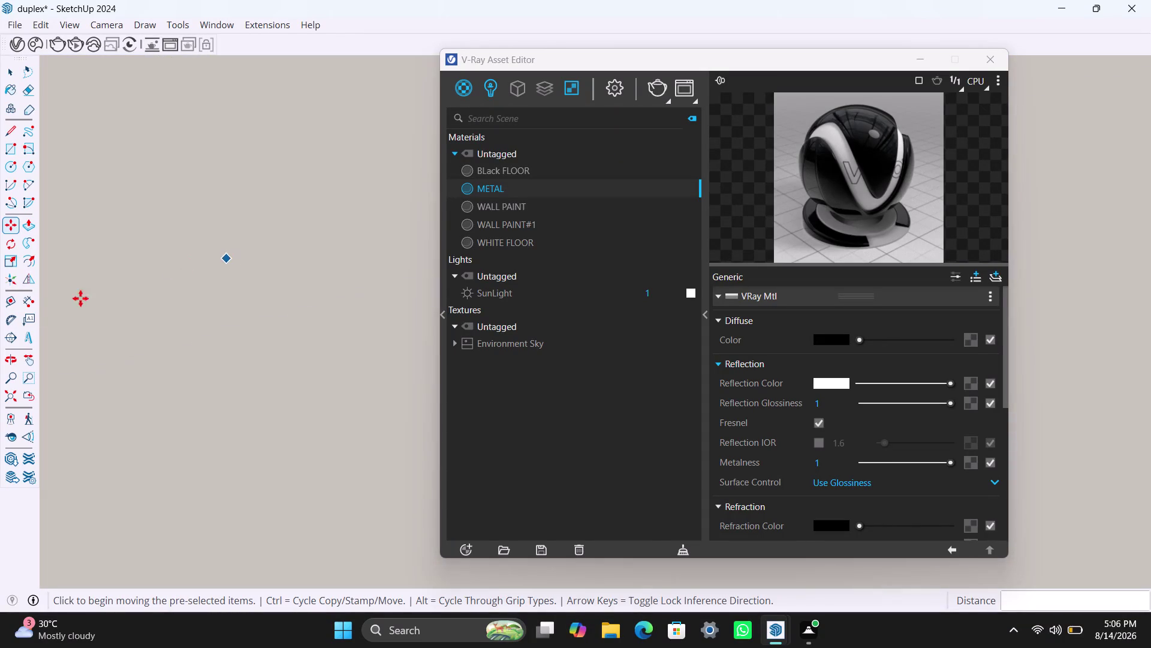
click(10, 392)
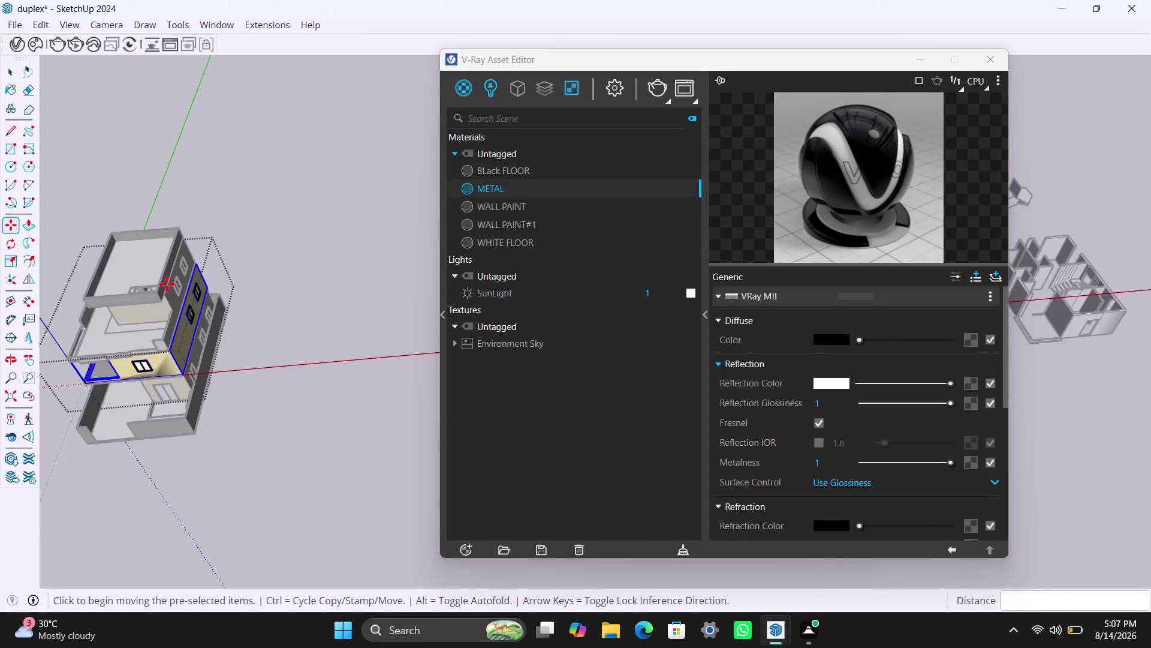
scroll(down, 3)
middle_drag(157, 307, 280, 312)
click(275, 414)
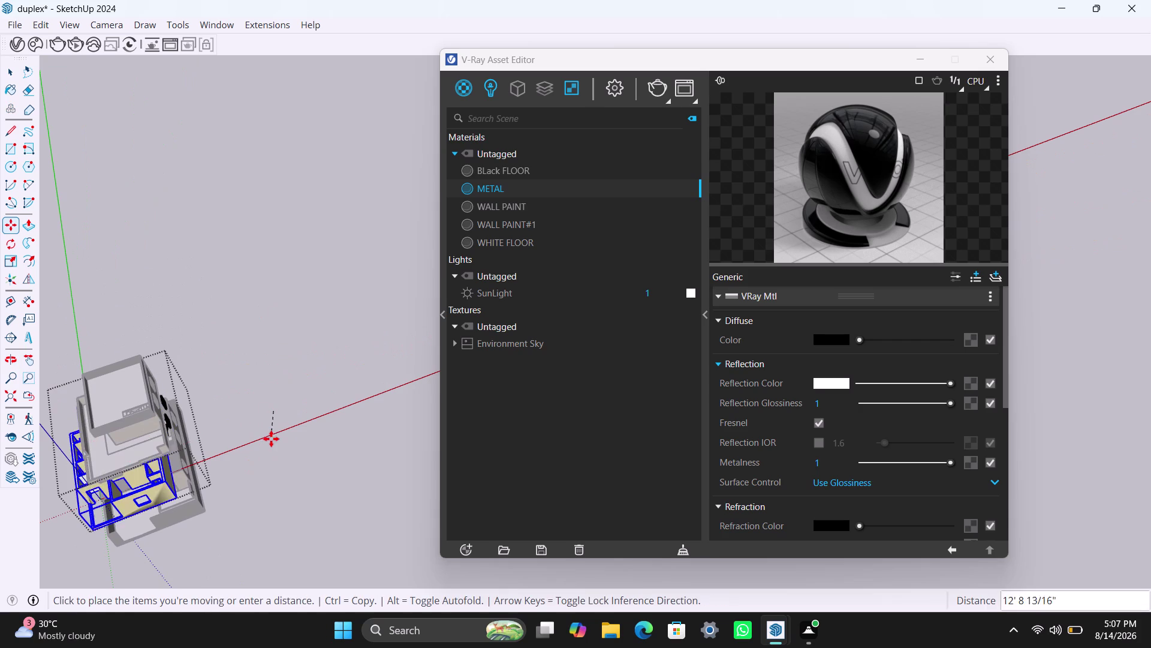
key(Escape)
key(space)
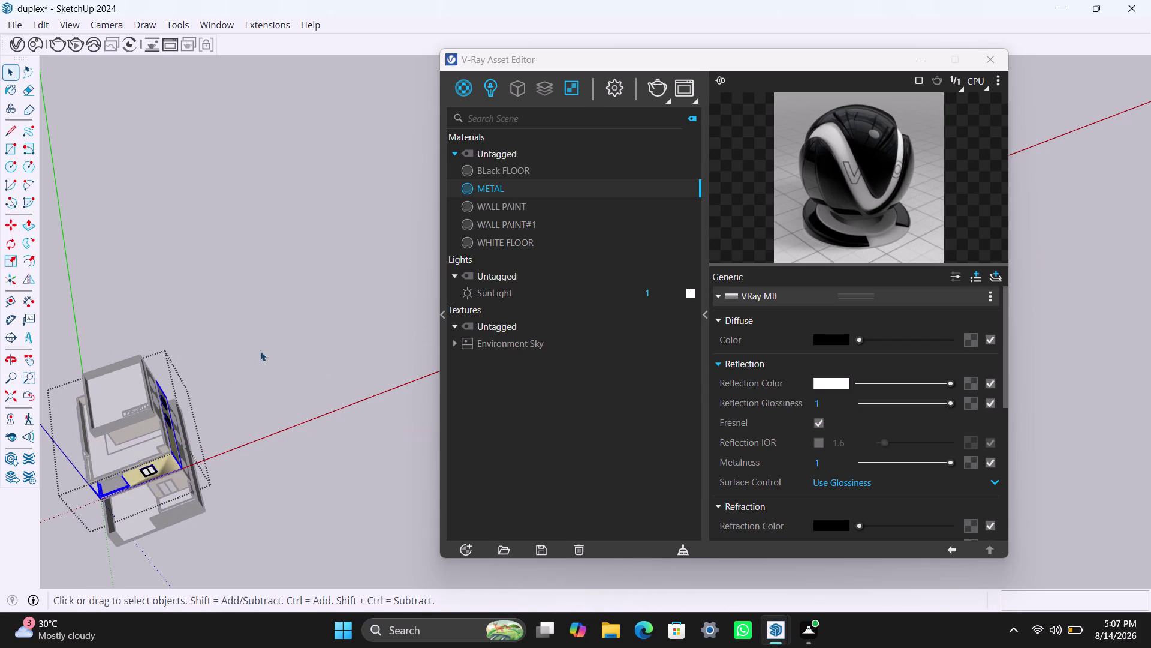
click(260, 349)
scroll(up, 3)
middle_drag(184, 473, 373, 457)
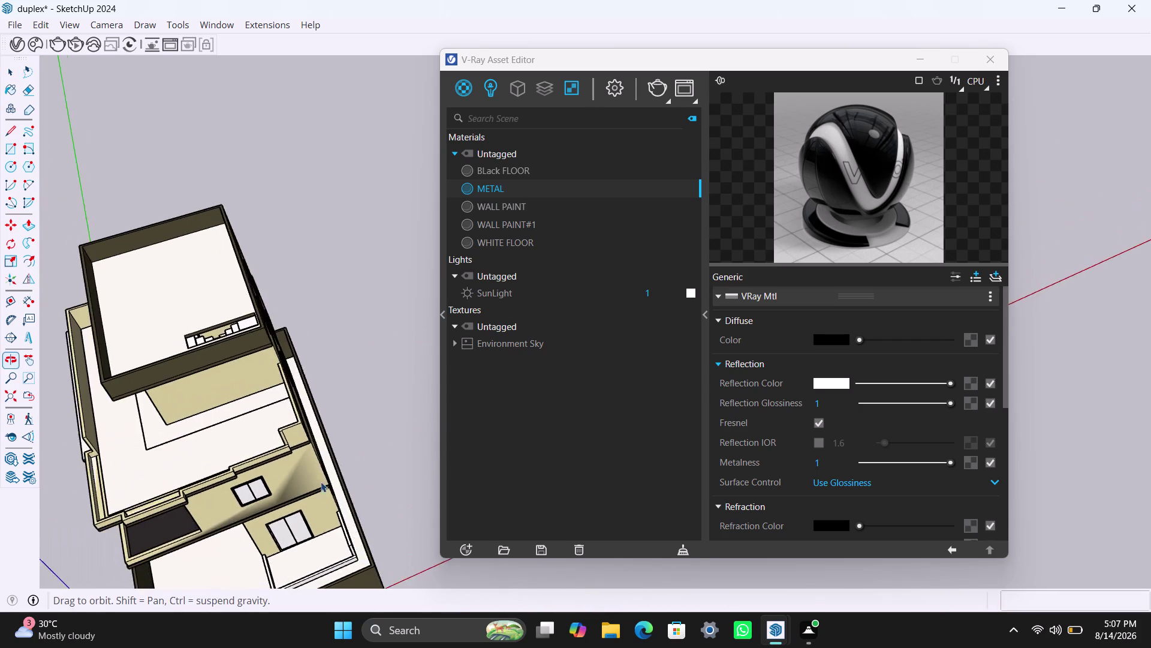
scroll(up, 3)
middle_drag(271, 458, 264, 398)
scroll(up, 3)
middle_drag(234, 359, 247, 412)
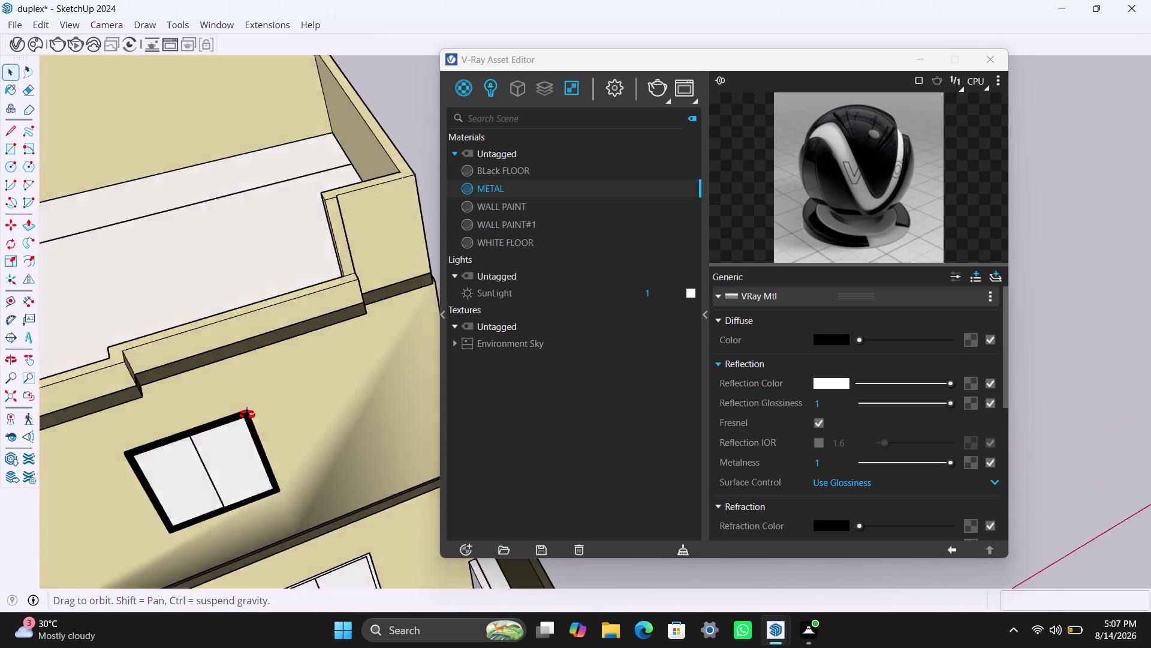
middle_drag(247, 413, 247, 429)
scroll(up, 3)
middle_drag(274, 351, 277, 402)
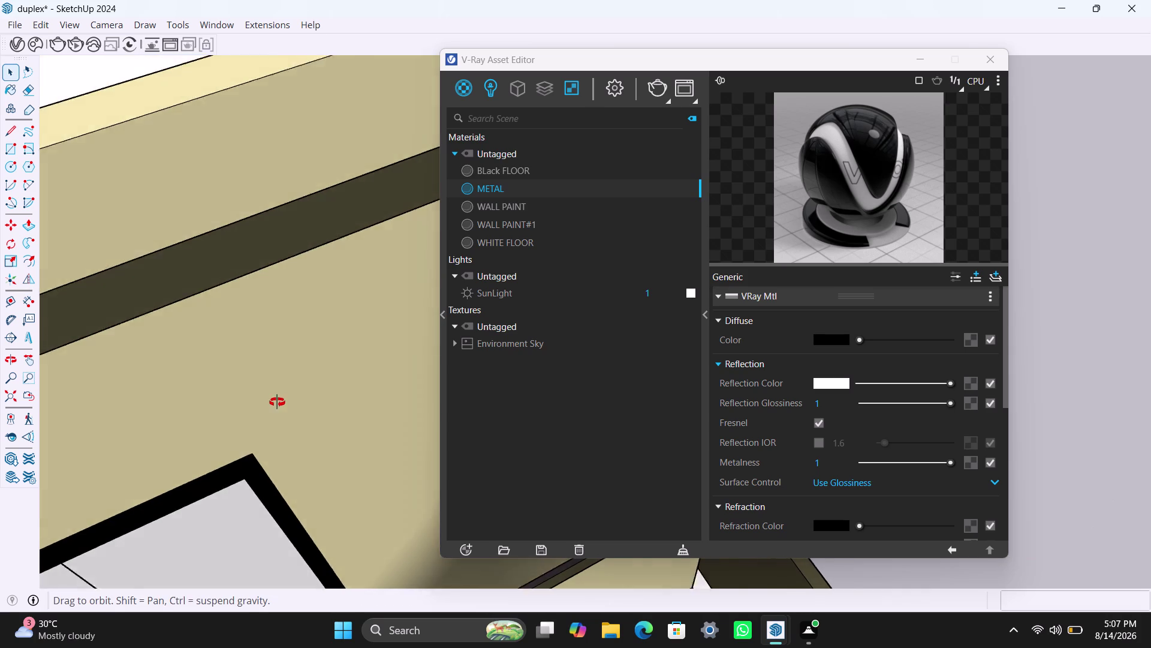
middle_drag(277, 402, 265, 526)
scroll(up, 3)
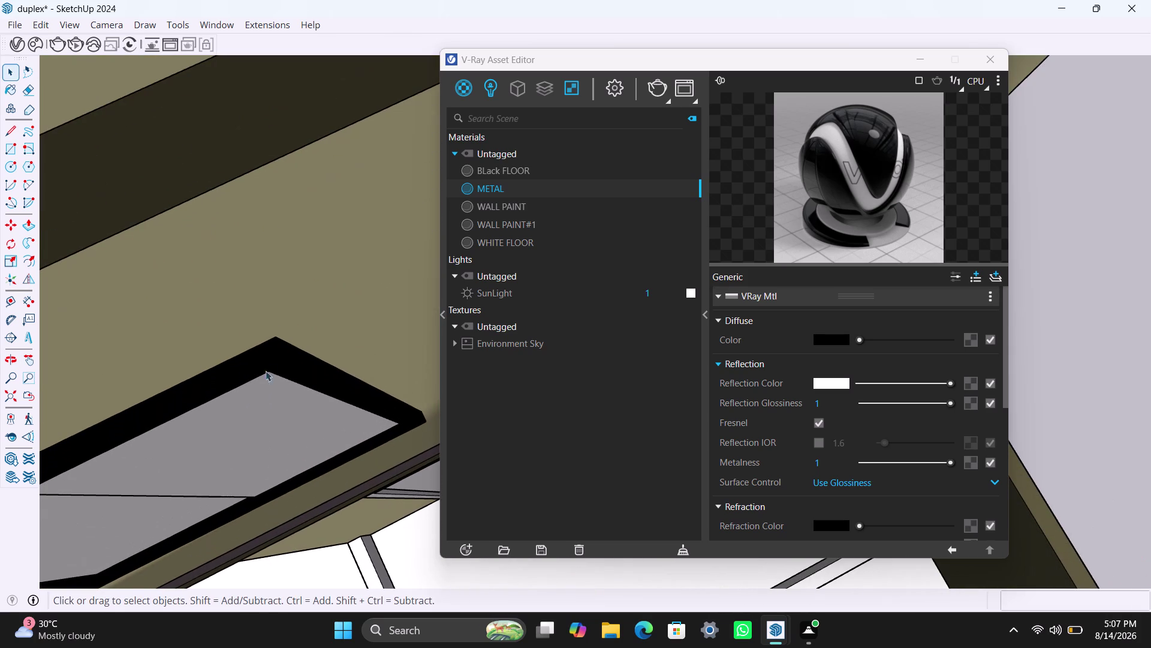
scroll(up, 3)
scroll(down, 3)
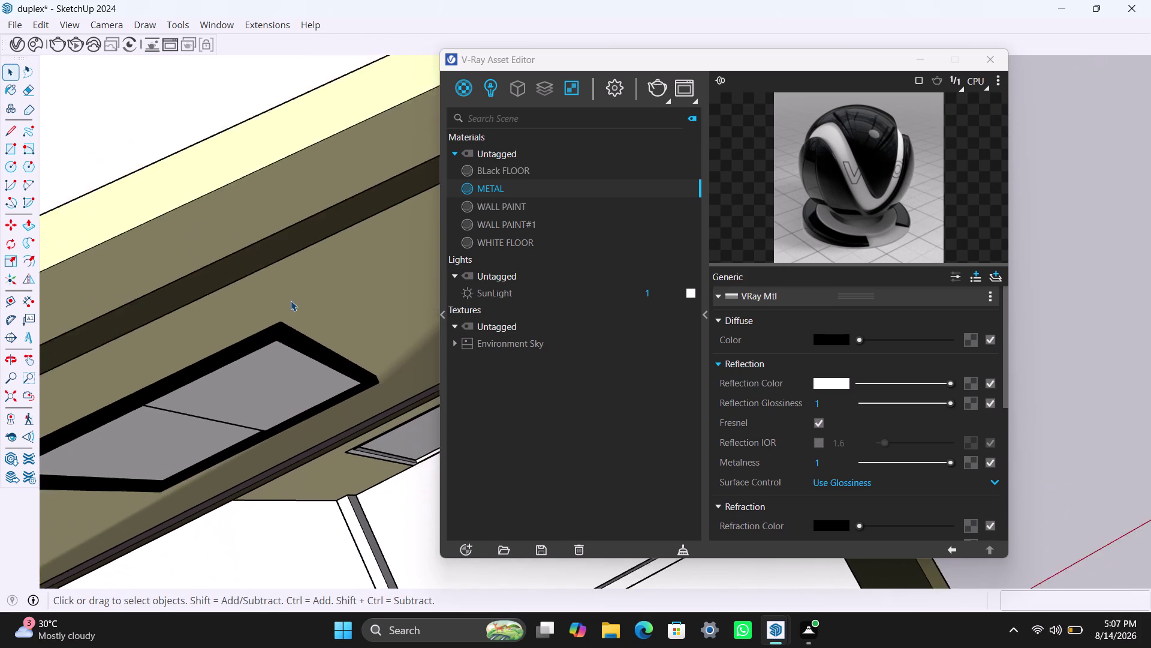
scroll(down, 3)
middle_drag(329, 349, 99, 370)
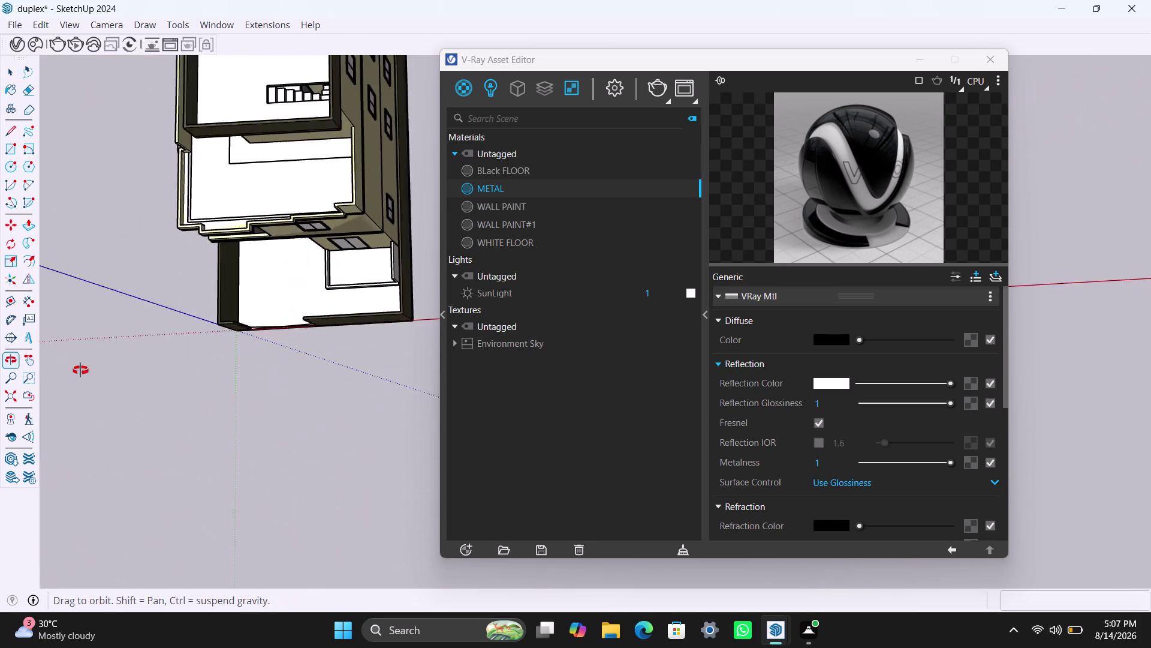
middle_drag(99, 370, 57, 368)
scroll(down, 3)
middle_drag(305, 322, 132, 360)
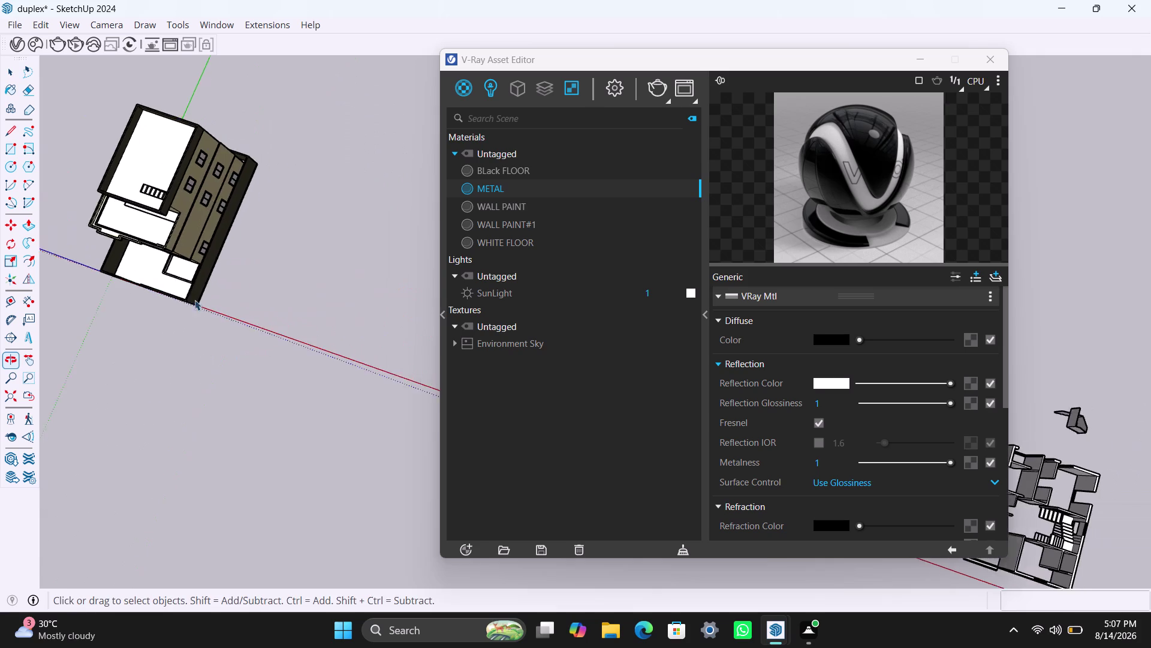
scroll(up, 3)
middle_drag(374, 173, 305, 121)
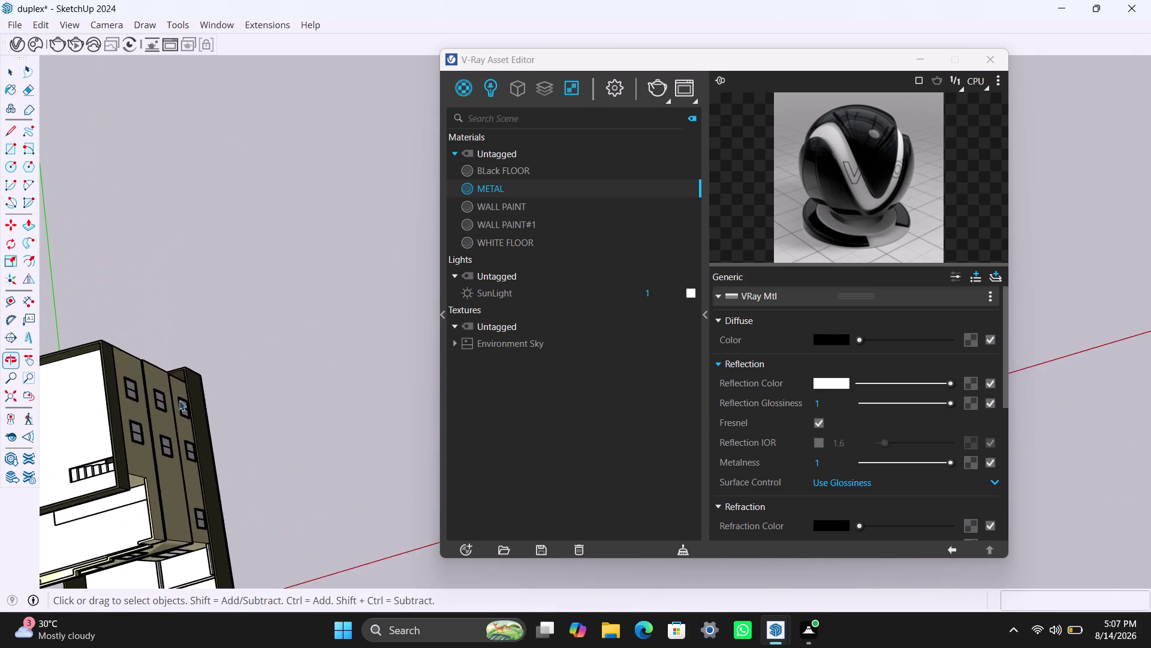
scroll(down, 3)
middle_drag(149, 449, 266, 290)
scroll(up, 3)
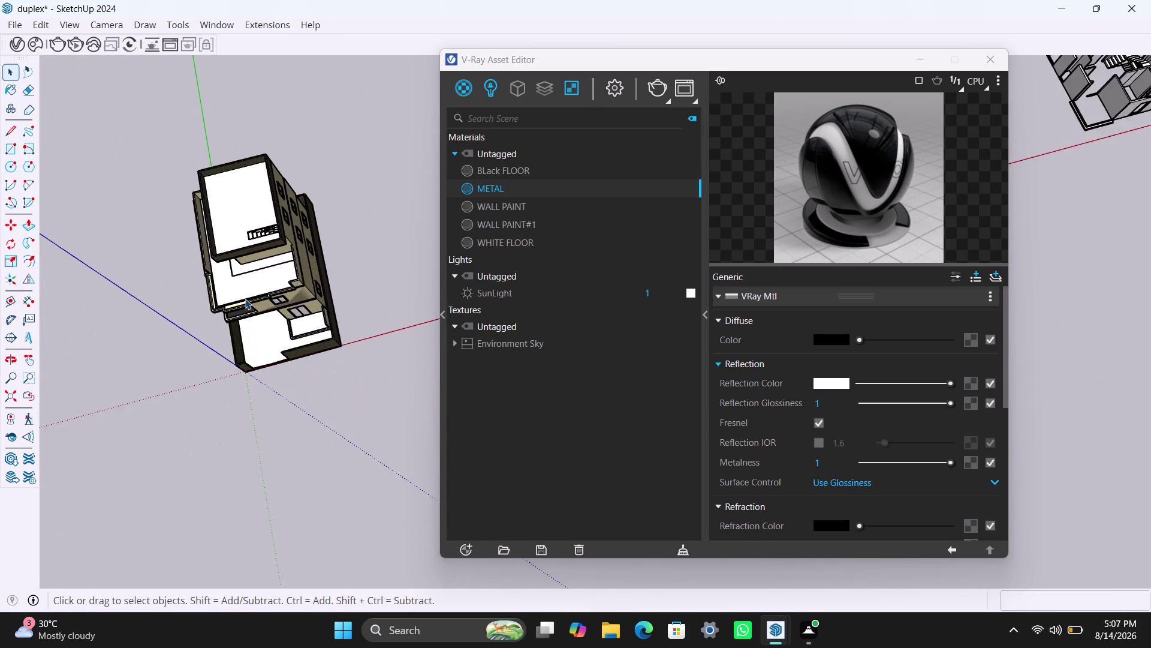
middle_drag(256, 272, 337, 29)
scroll(up, 3)
middle_drag(228, 362, 397, 207)
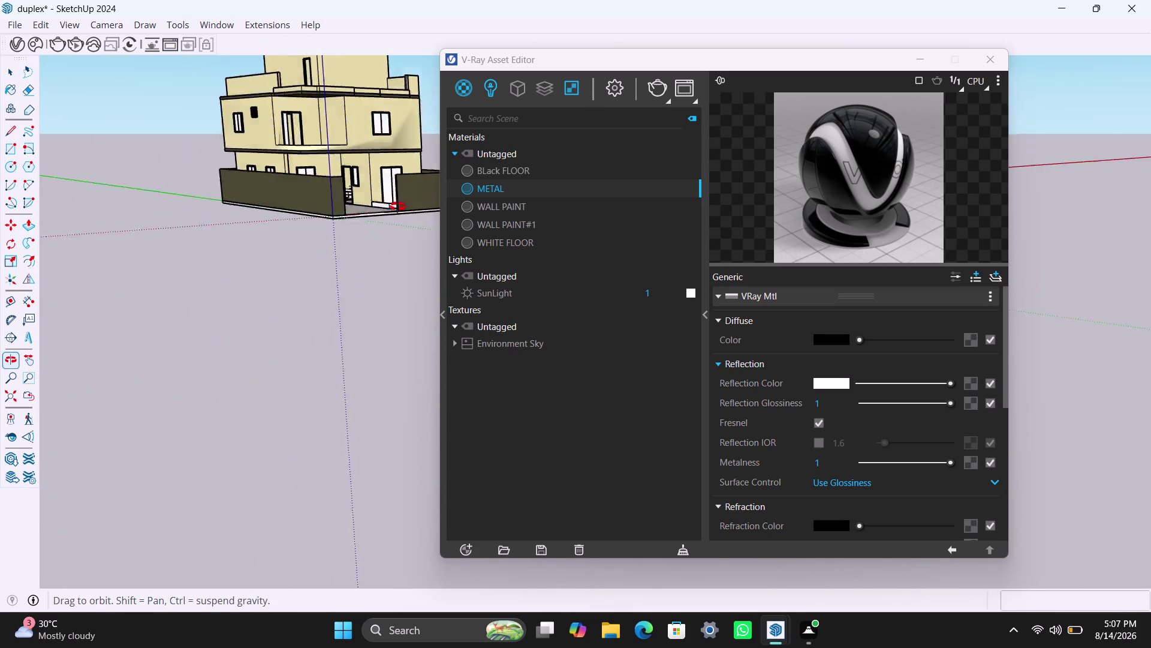
middle_drag(397, 206, 261, 331)
scroll(up, 3)
scroll(up, 3)
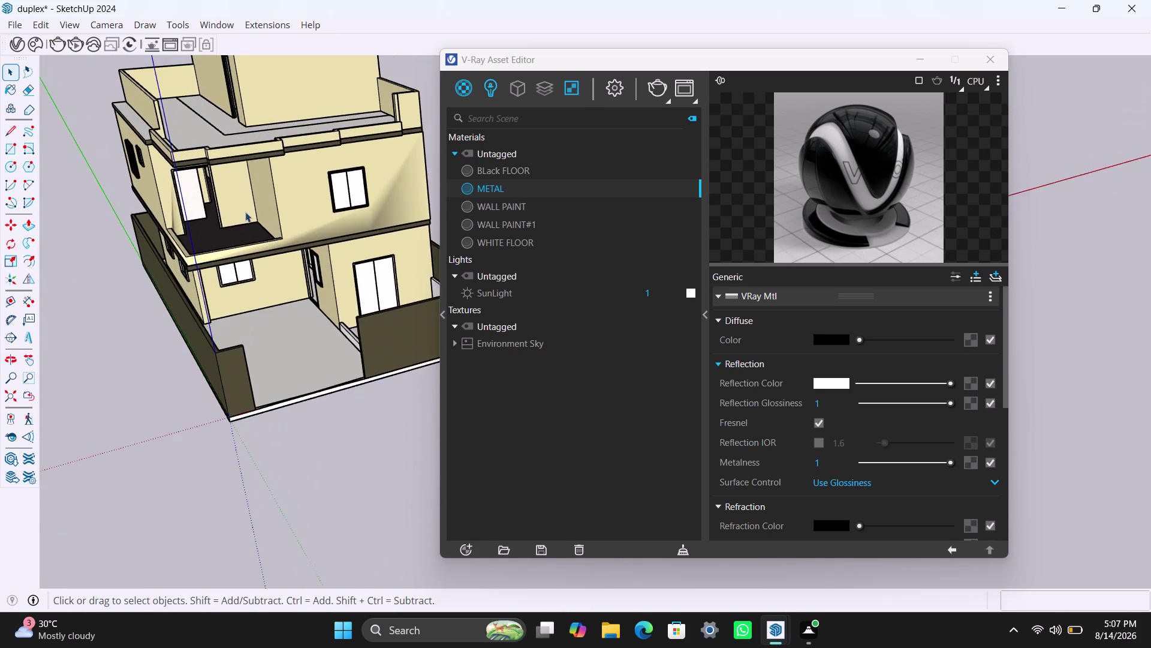
scroll(up, 3)
middle_drag(392, 228, 541, 203)
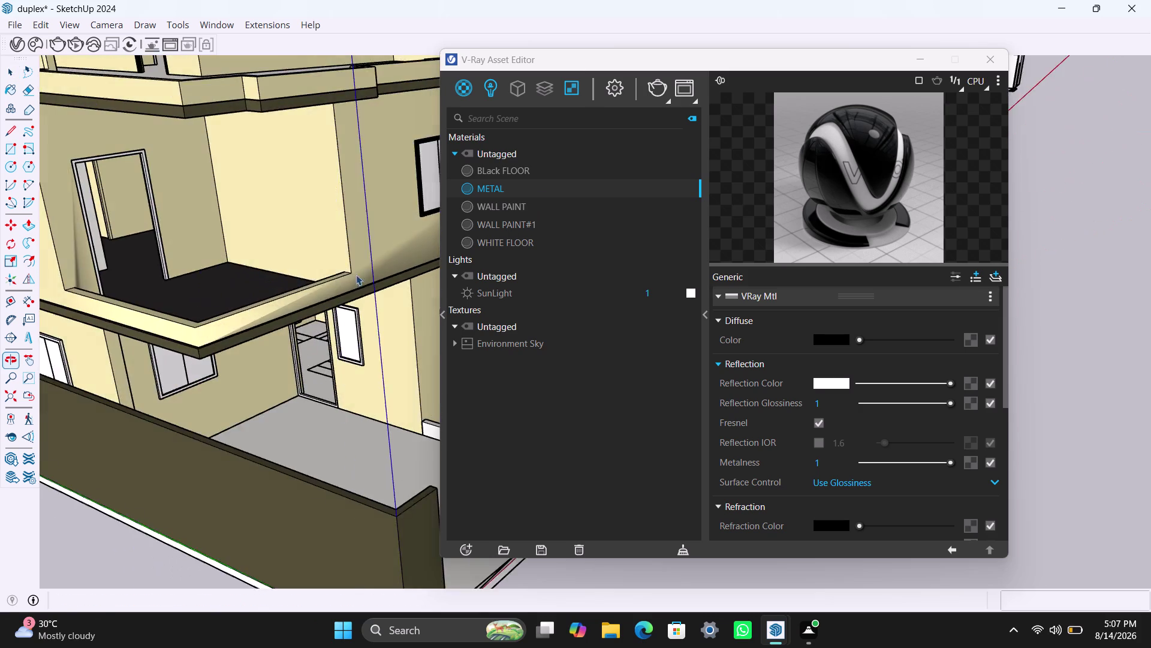
scroll(down, 3)
middle_drag(182, 336, 440, 317)
scroll(down, 3)
scroll(down, 3)
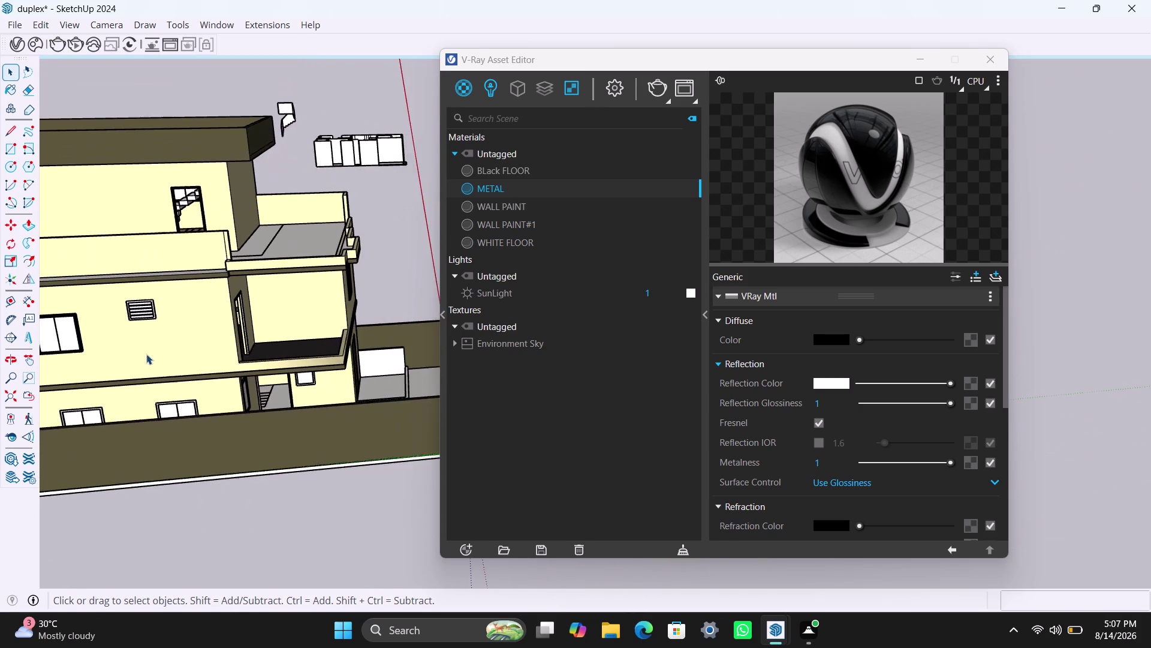
middle_drag(148, 355, 280, 356)
scroll(up, 3)
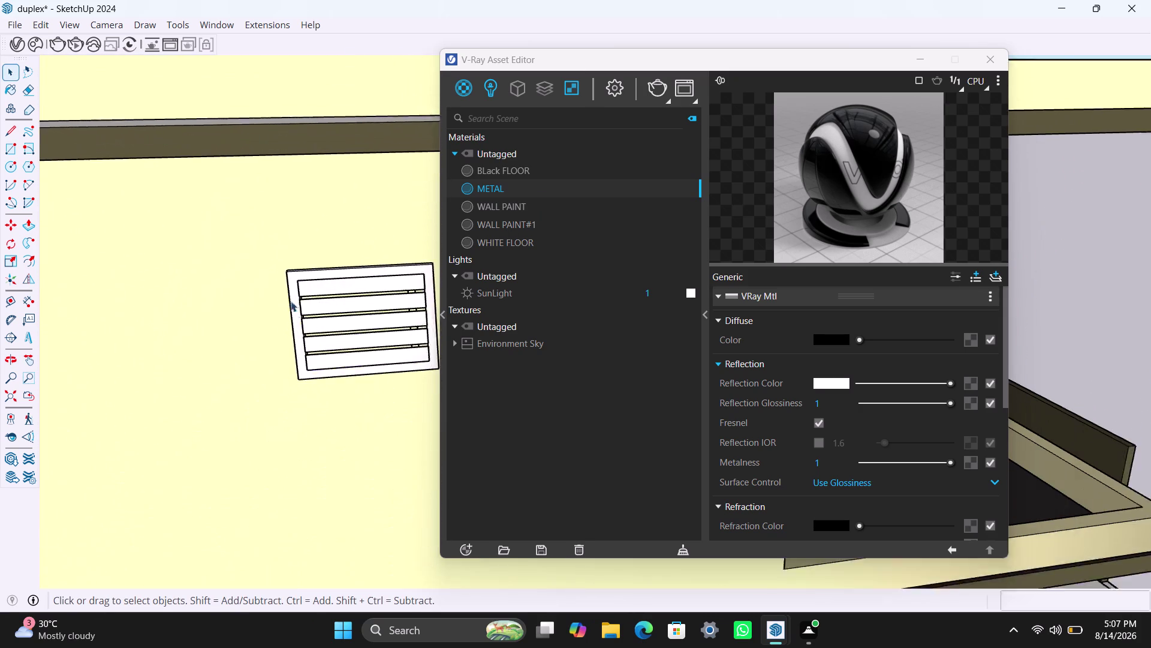
Apply the black METAL material to the vent on the wall.
triple_click(299, 299)
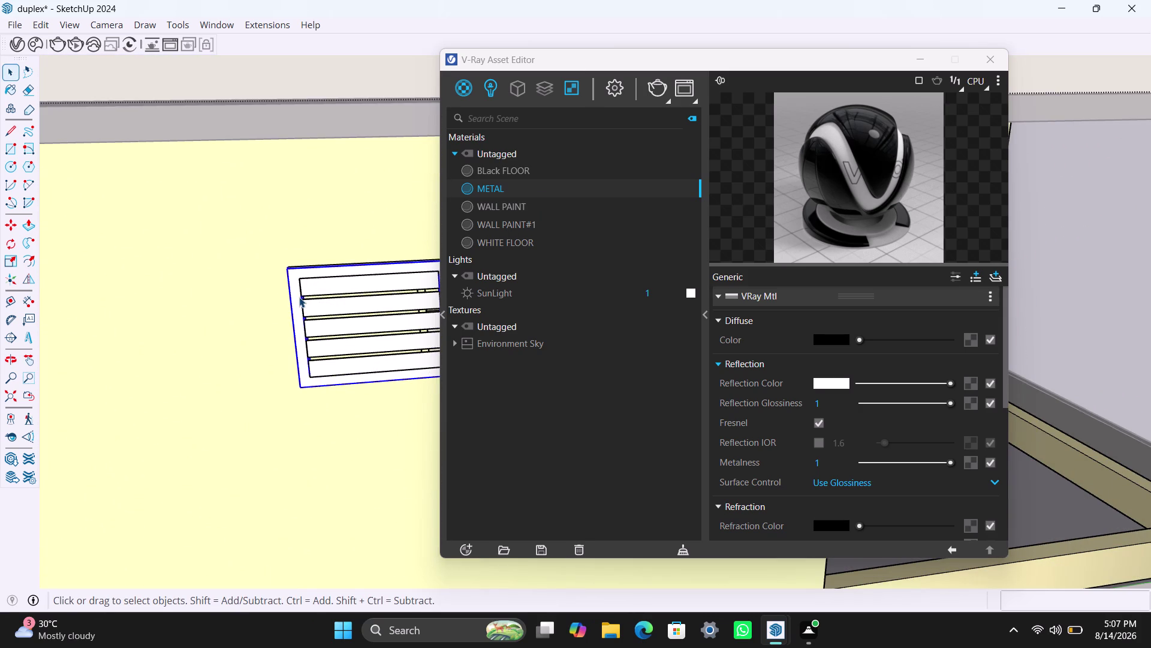
click(296, 289)
double_click(296, 290)
click(497, 192)
right_click(497, 192)
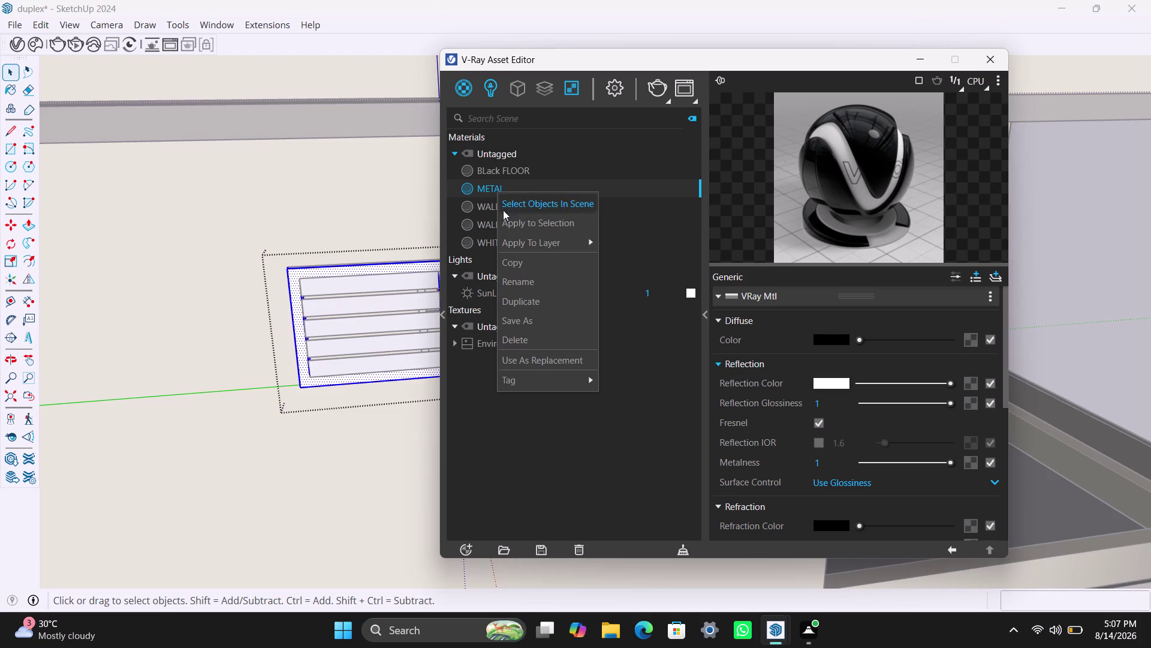
click(508, 226)
scroll(down, 3)
middle_drag(330, 328, 329, 373)
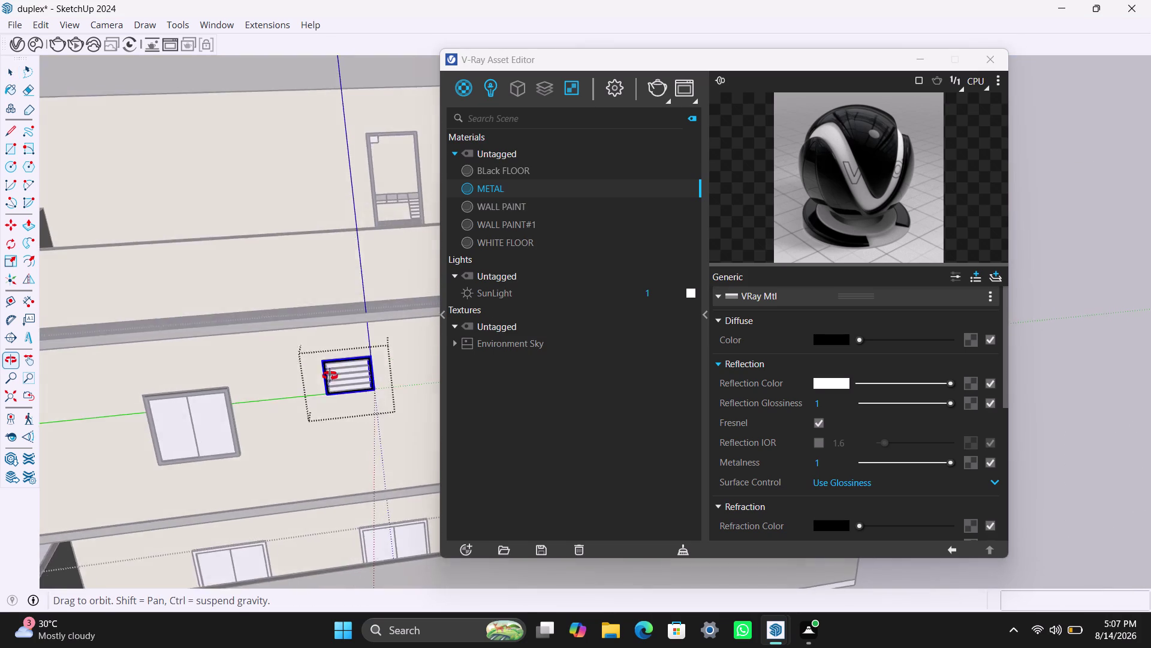
middle_drag(330, 373, 306, 289)
key(space)
click(230, 485)
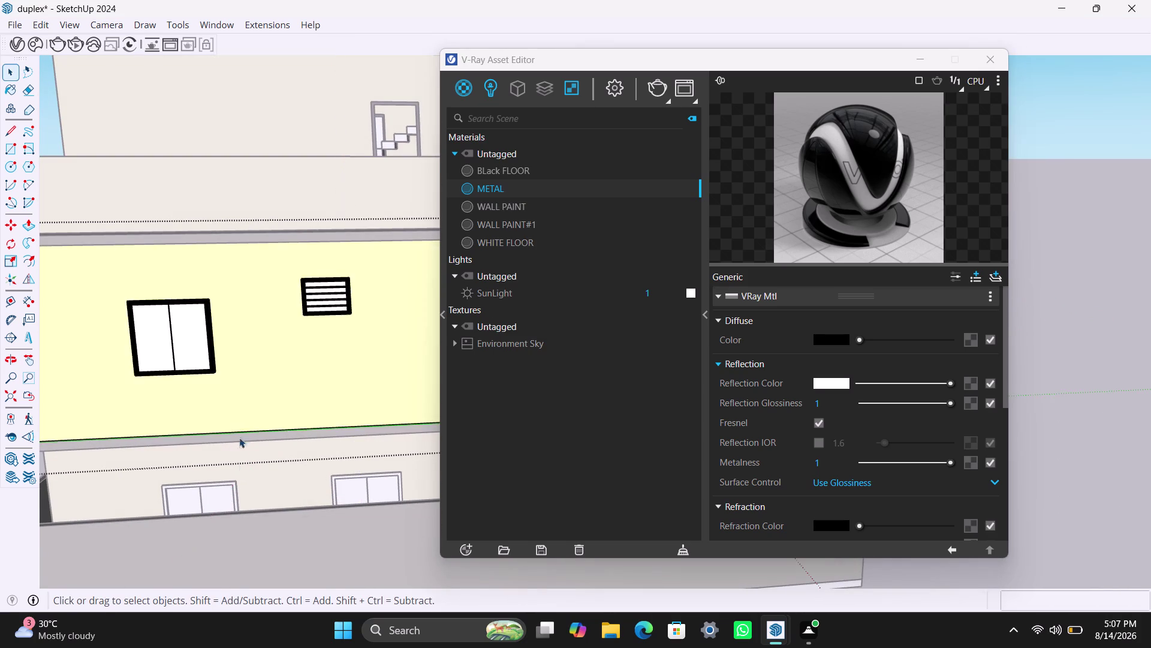
Give the lower window's outer frame the METAL material.
scroll(down, 3)
middle_drag(246, 452, 282, 377)
scroll(up, 3)
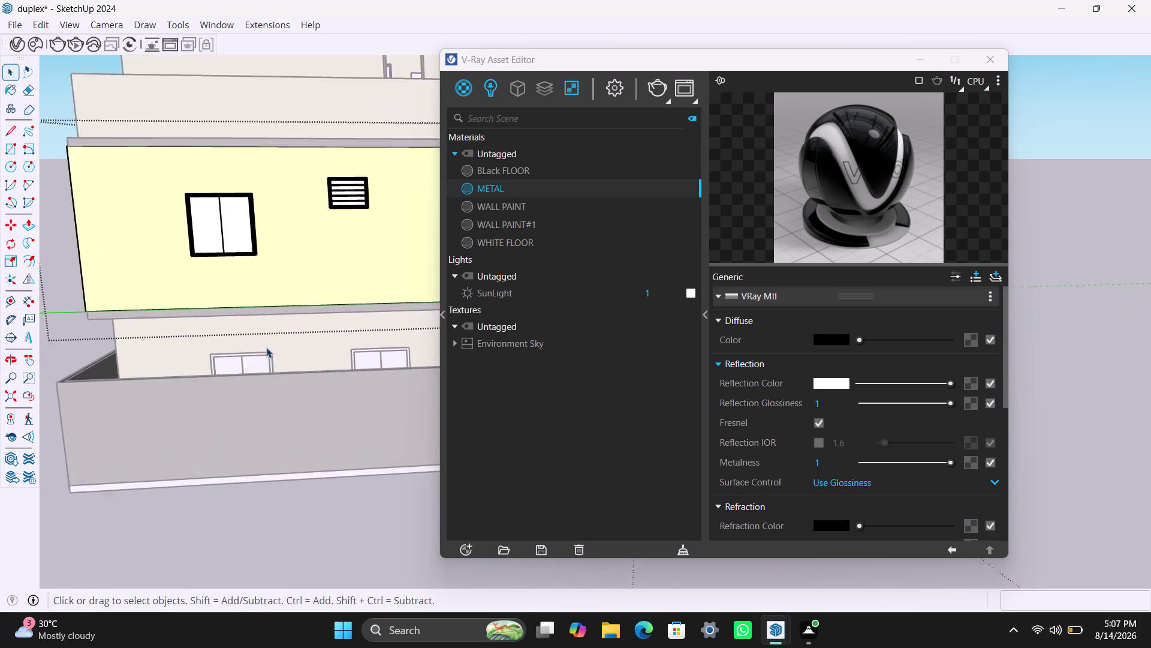
middle_drag(260, 354, 260, 390)
scroll(up, 3)
double_click(262, 379)
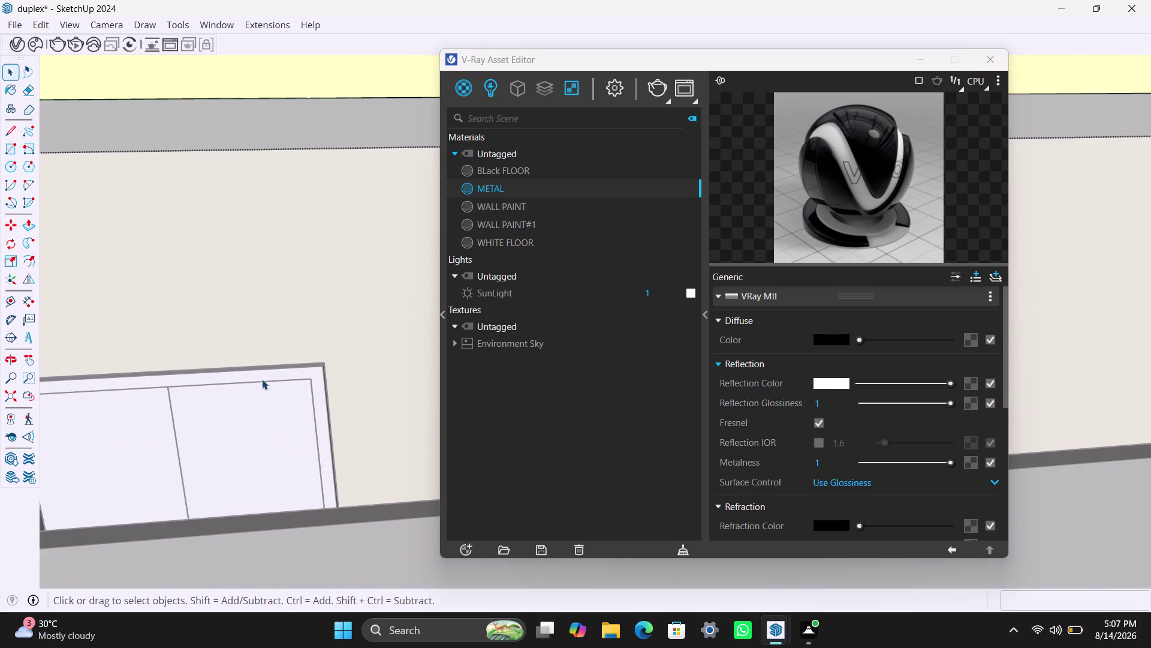
double_click(264, 378)
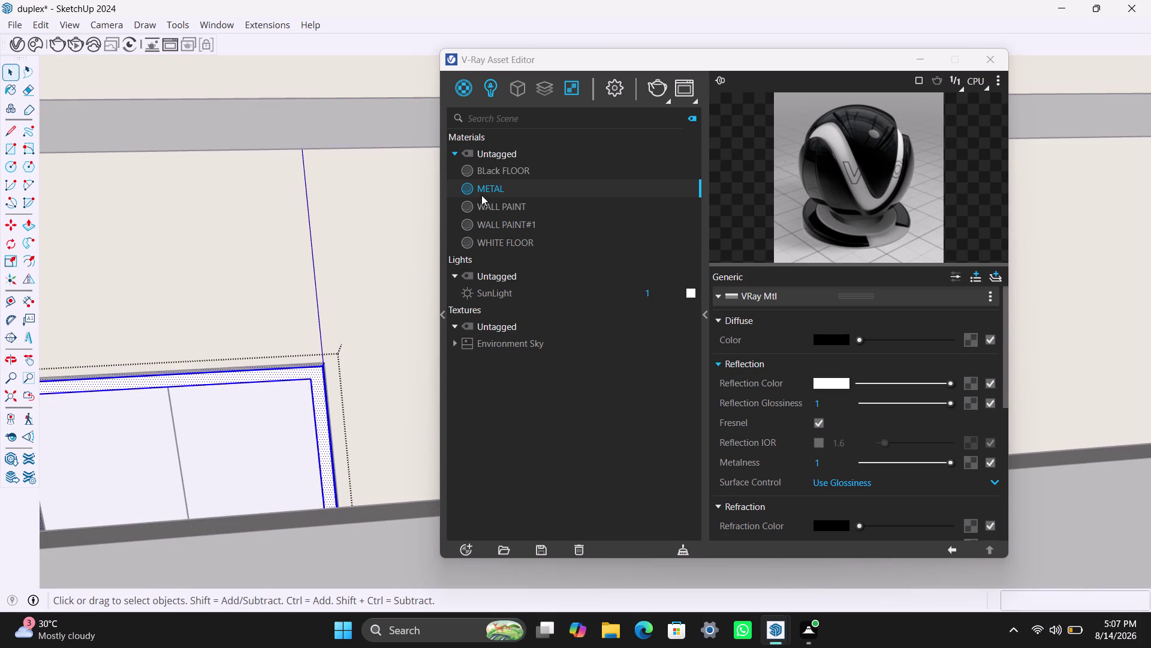
right_click(482, 191)
click(510, 223)
Apply METAL to the next window's frame.
scroll(down, 3)
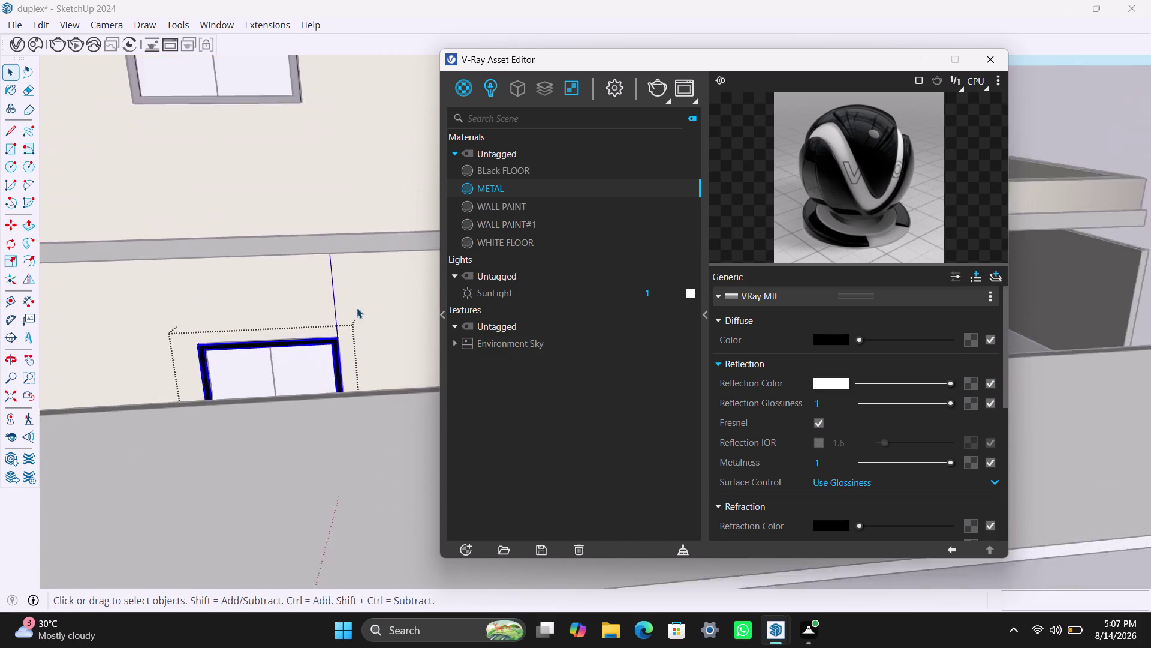
scroll(down, 3)
middle_drag(364, 315, 246, 319)
scroll(up, 3)
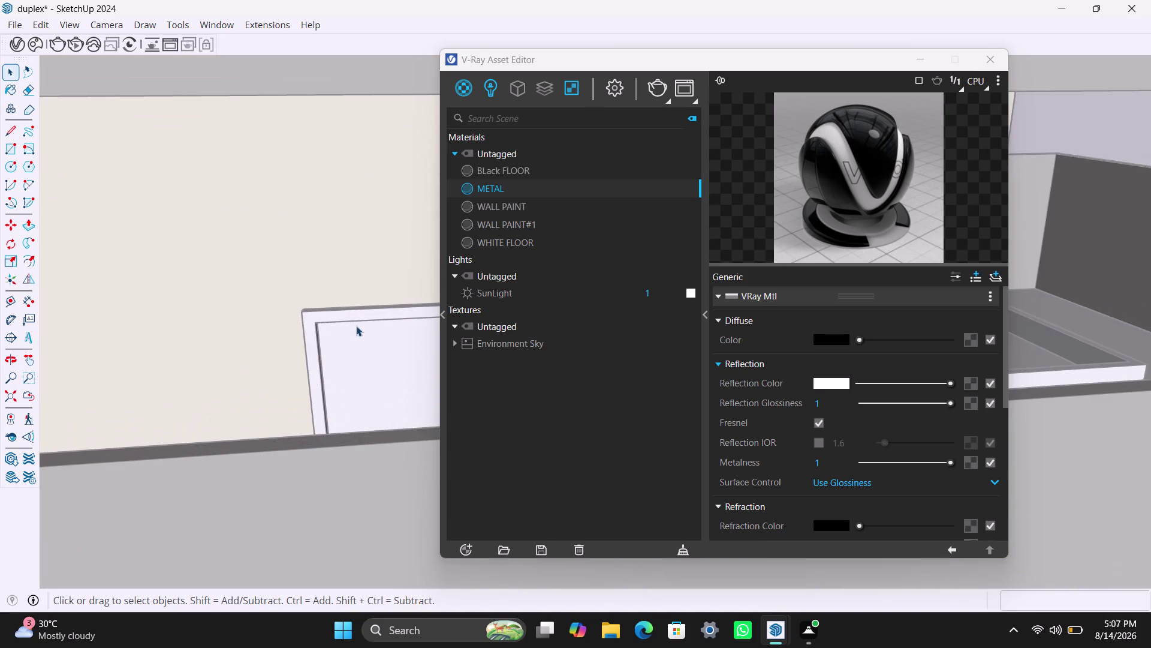
triple_click(354, 314)
click(354, 313)
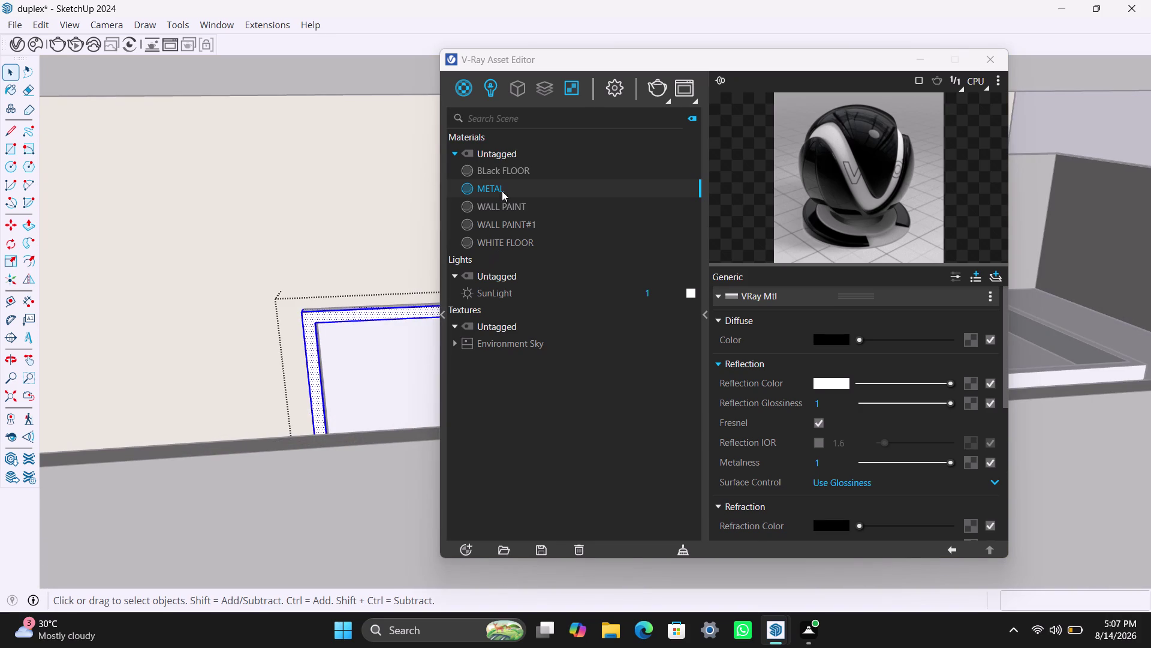
right_click(502, 191)
click(542, 224)
Apply METAL to the door frame on the balcony side.
scroll(down, 3)
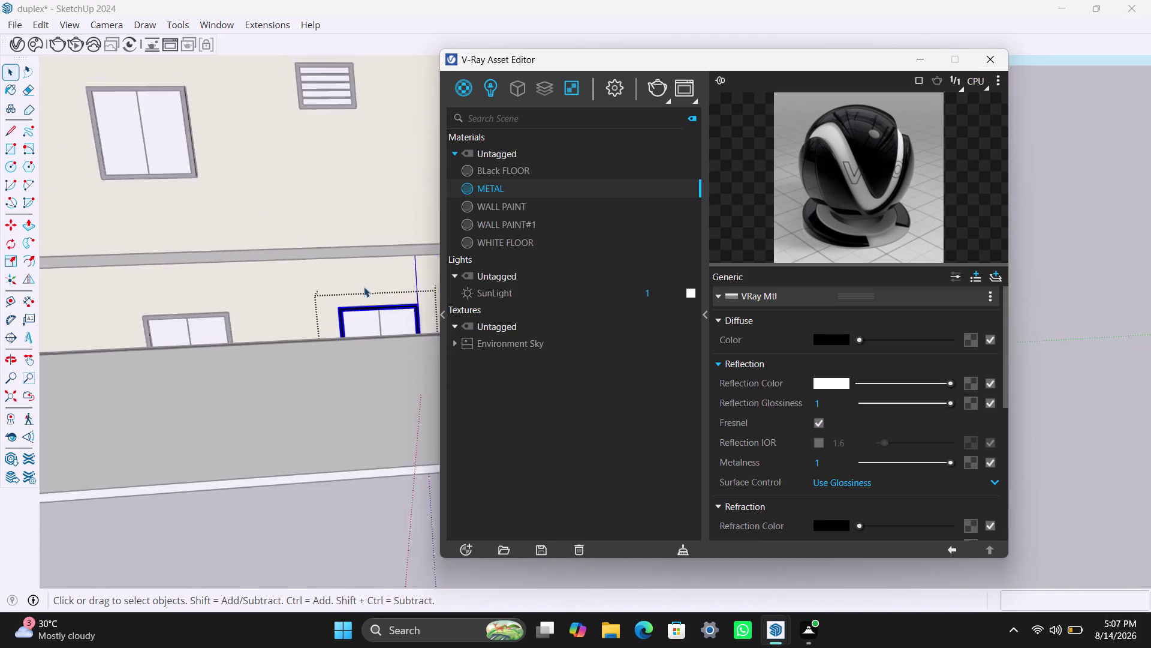
scroll(down, 3)
middle_drag(372, 277, 147, 351)
scroll(up, 3)
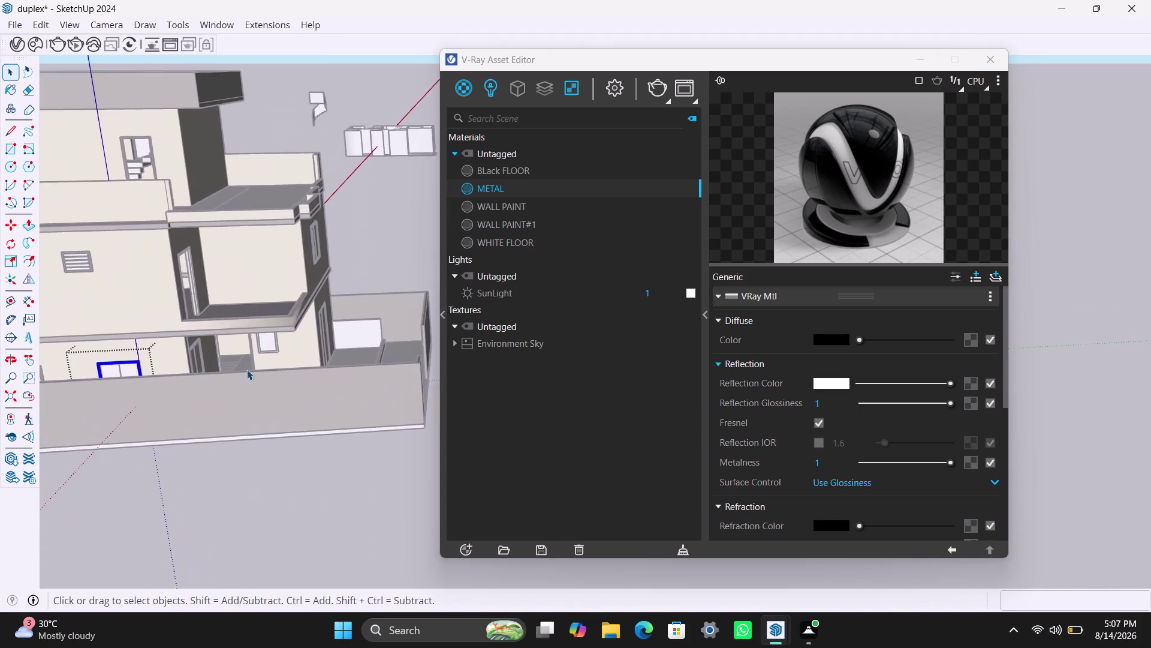
scroll(up, 3)
scroll(up, 3)
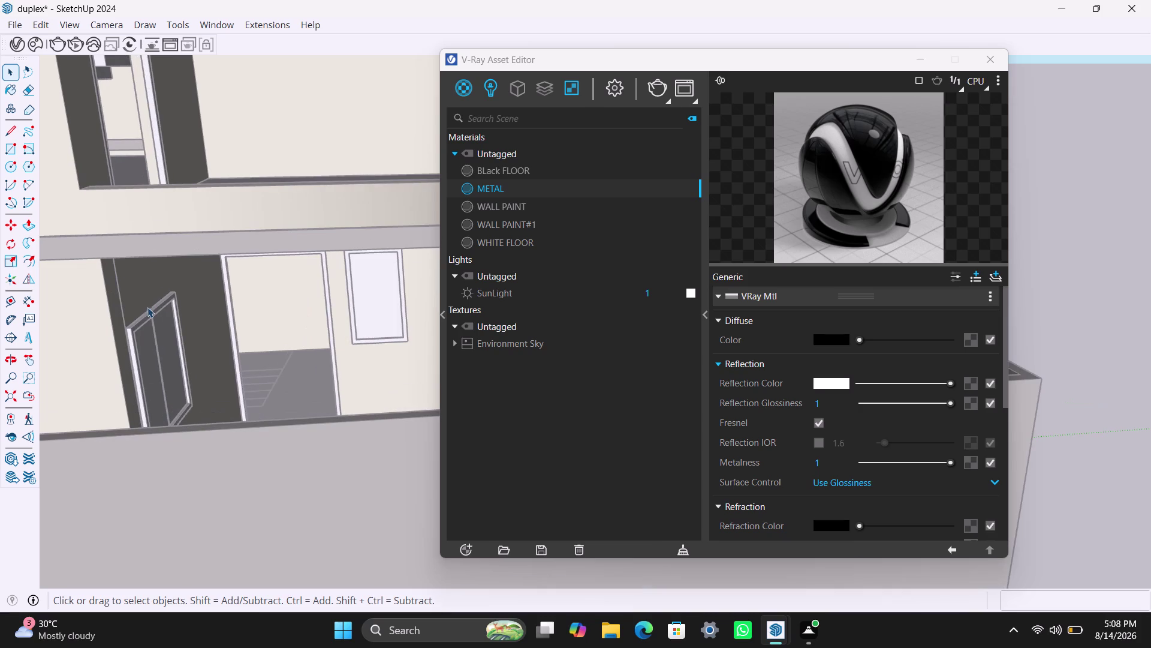
double_click(147, 316)
double_click(145, 316)
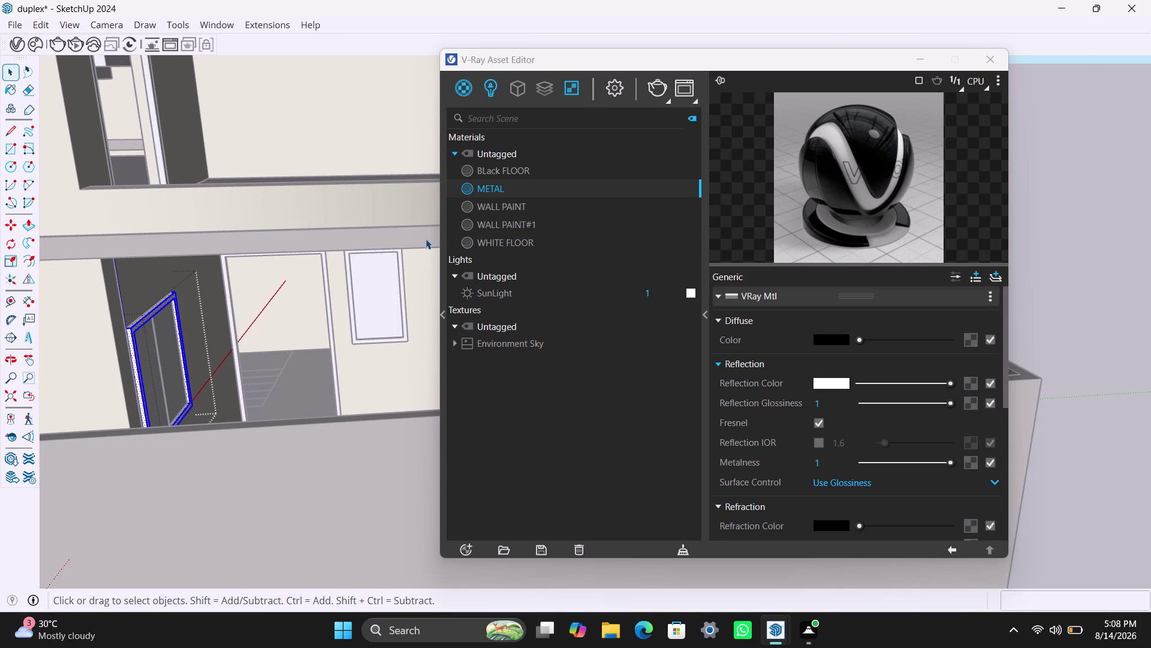
right_click(484, 193)
click(521, 230)
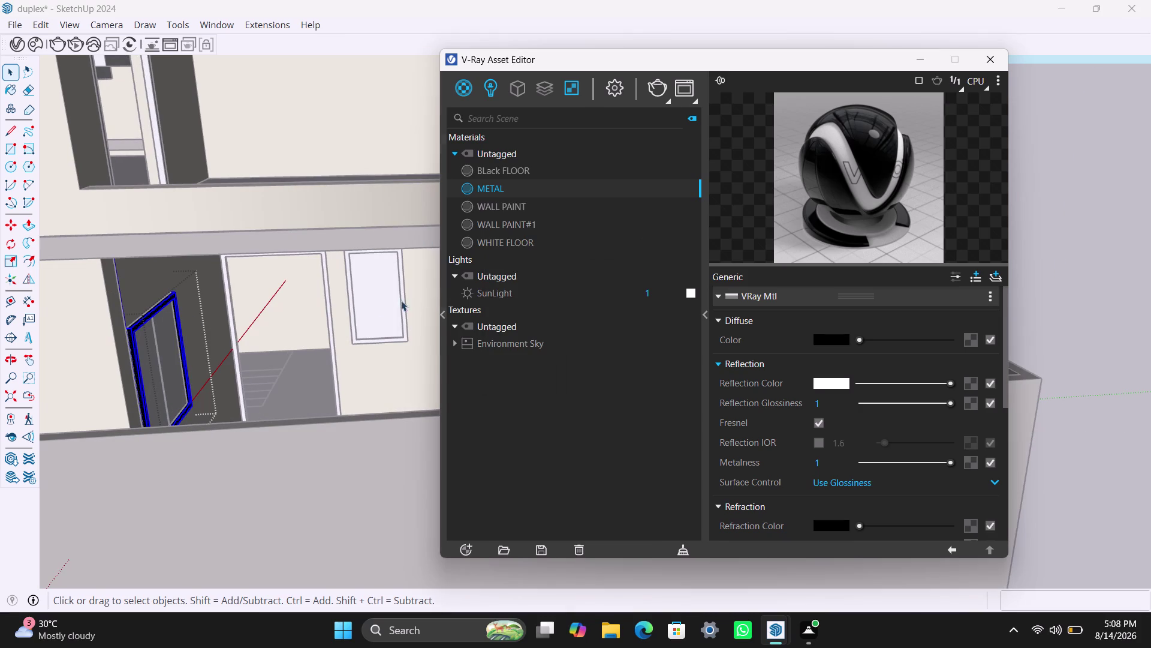
Apply METAL to the doorway frame up close.
scroll(up, 3)
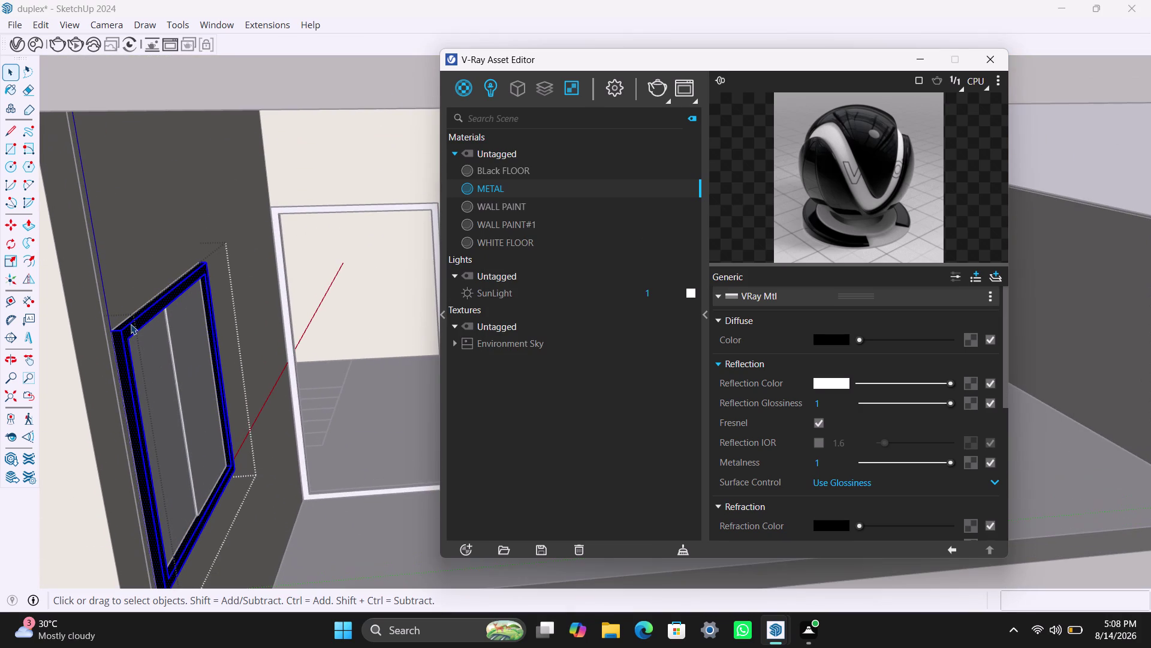
middle_drag(131, 323, 109, 316)
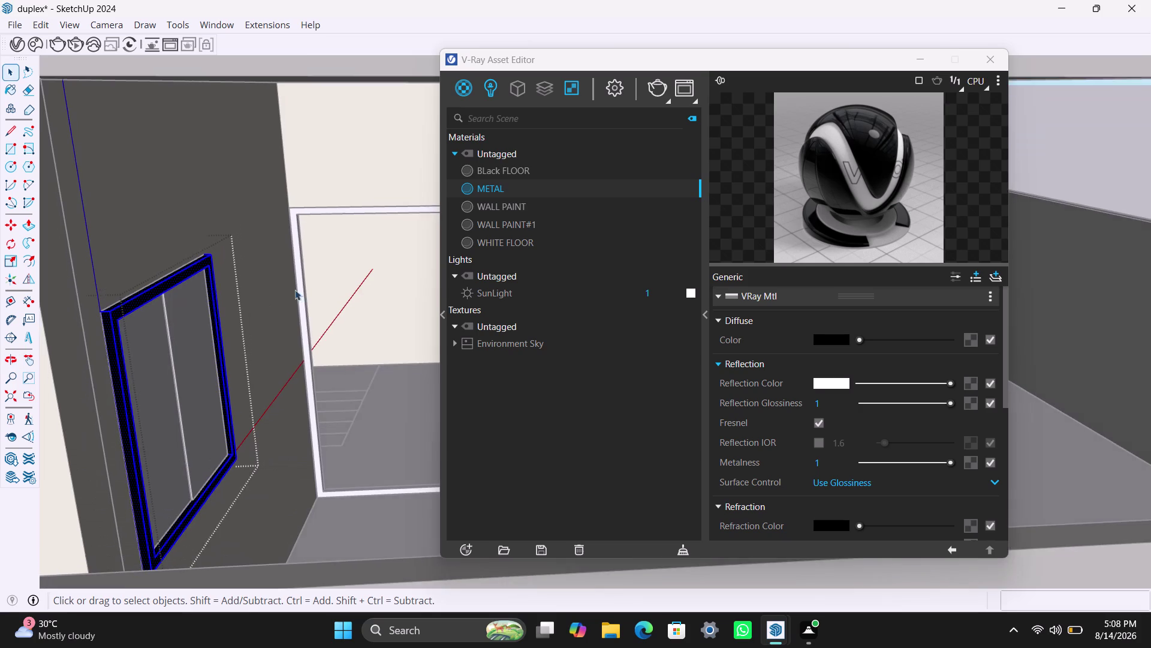
scroll(up, 3)
click(297, 222)
double_click(296, 222)
click(297, 222)
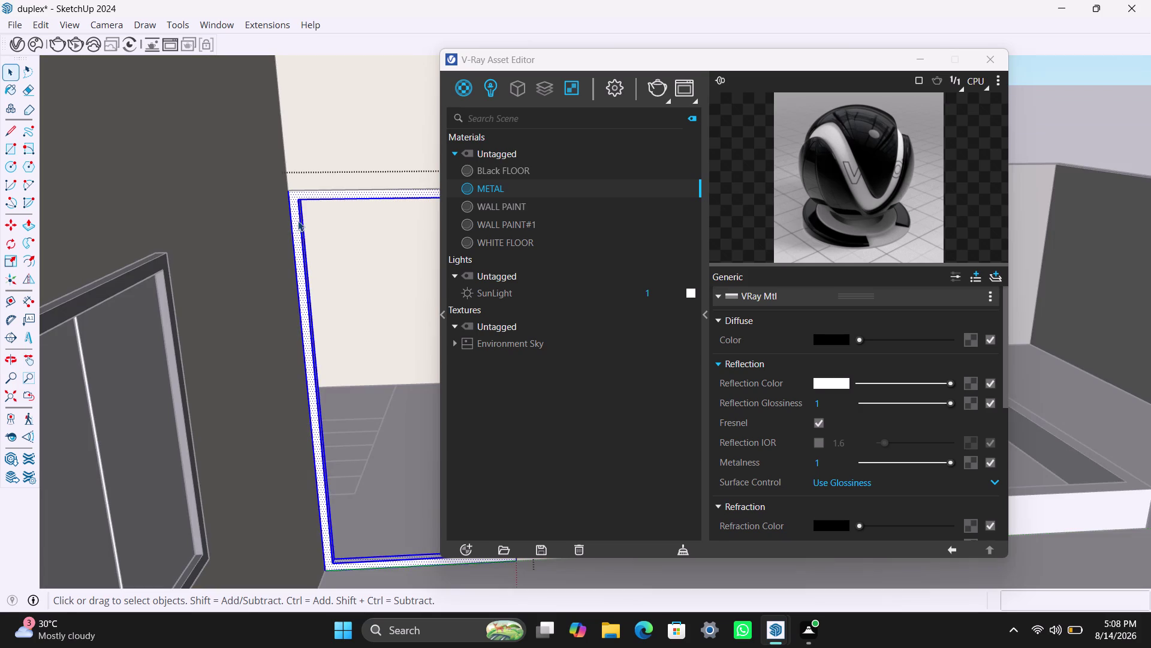
right_click(505, 186)
click(524, 218)
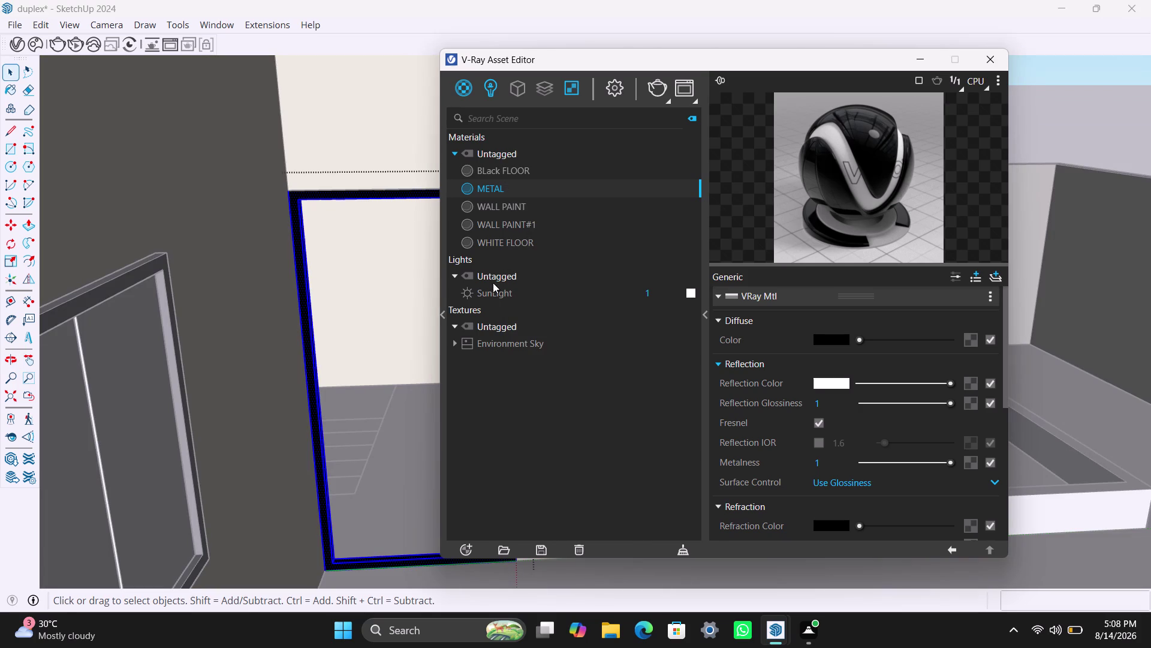
Drill into the wall window group and select its frame via the METAL options.
scroll(down, 3)
scroll(down, 3)
scroll(down, 3)
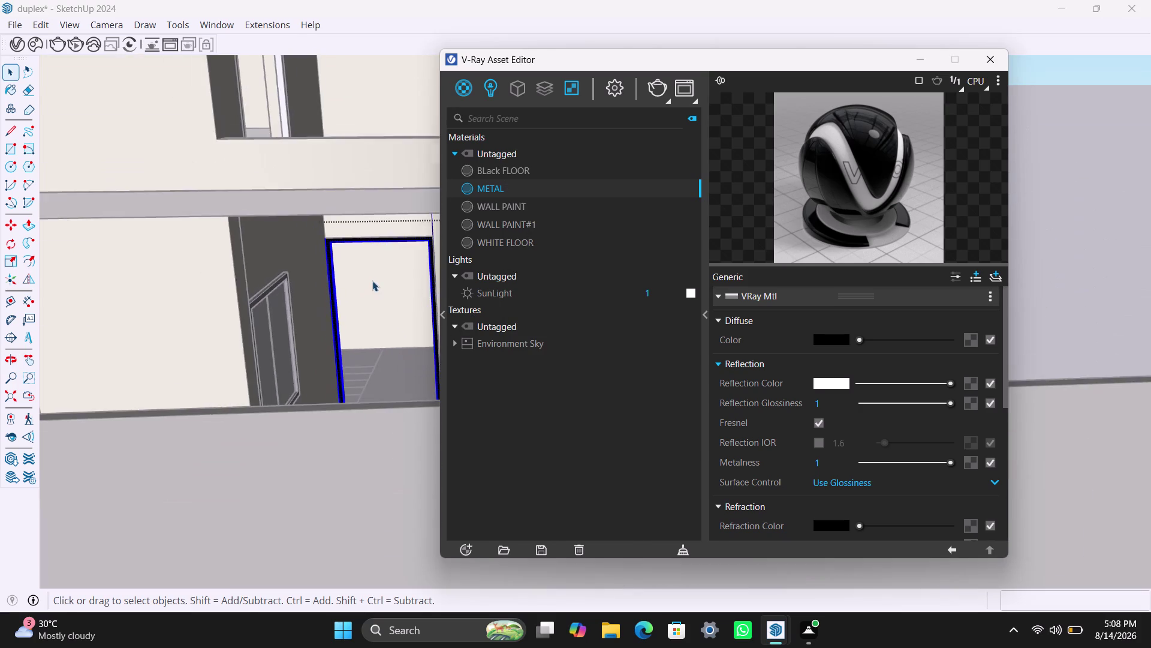
scroll(down, 3)
scroll(up, 3)
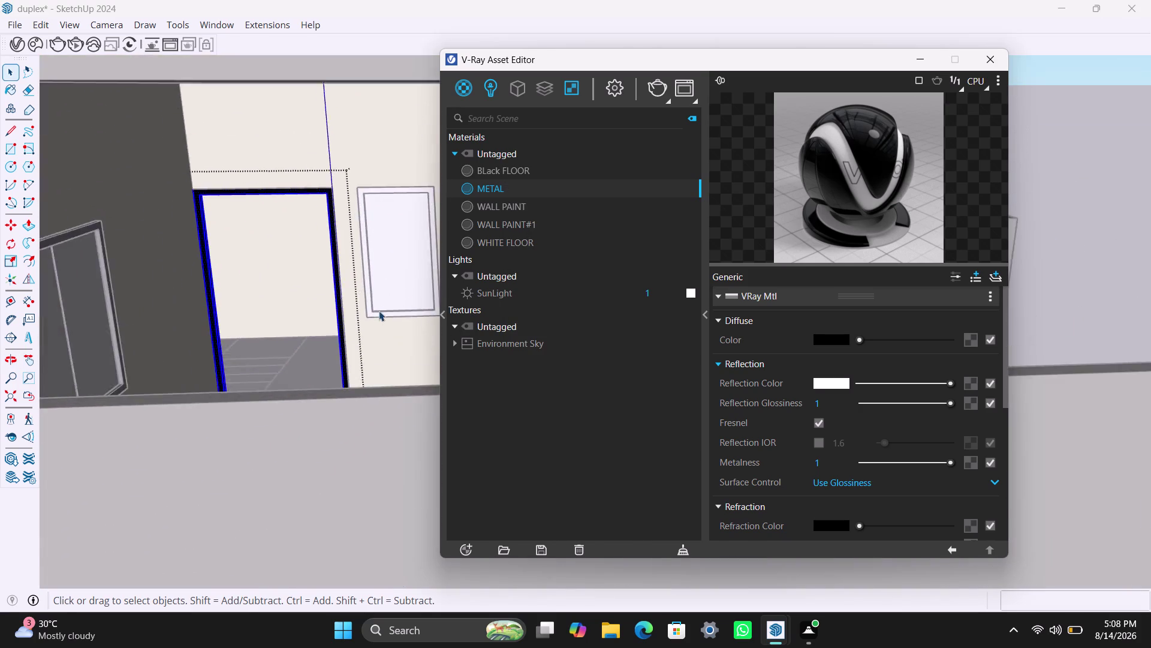
scroll(up, 3)
key(space)
click(384, 313)
double_click(386, 317)
double_click(386, 316)
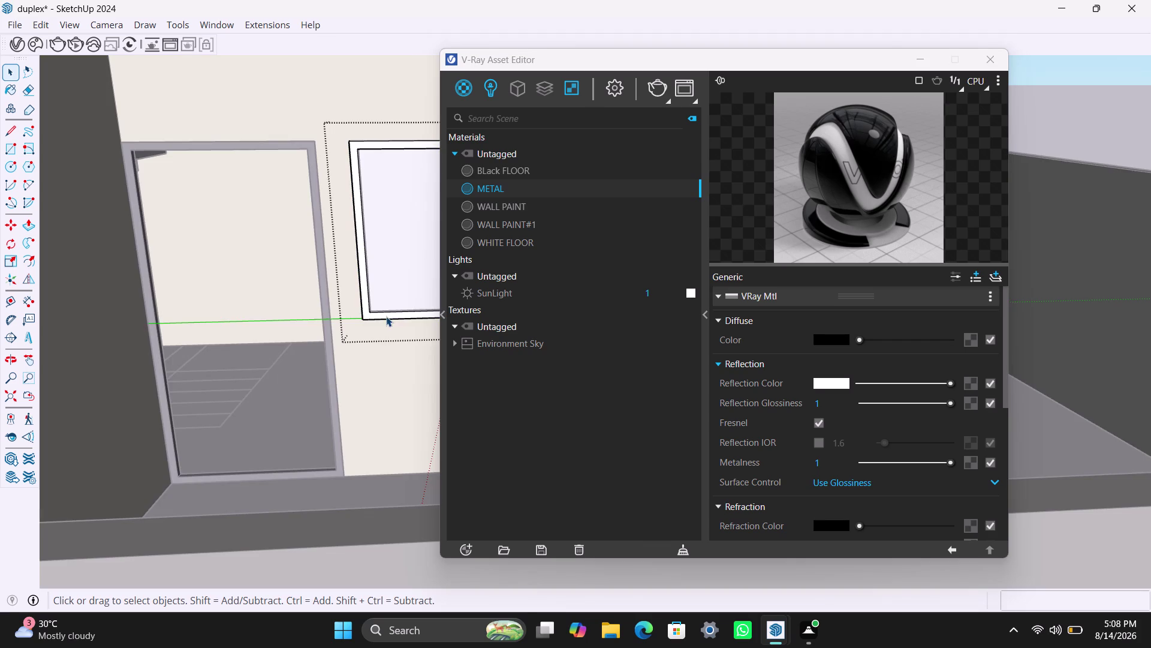
right_click(501, 193)
click(521, 217)
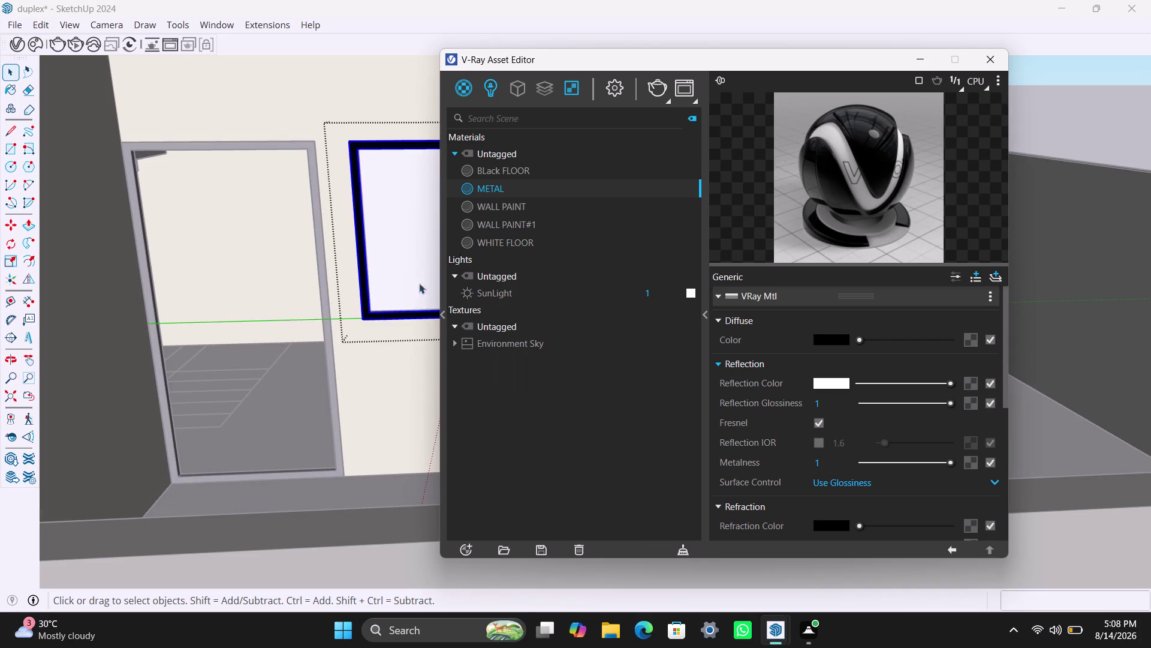
scroll(down, 3)
scroll(down, 3)
Orbit around the building to frame the double window beside the balcony.
middle_drag(396, 406, 351, 430)
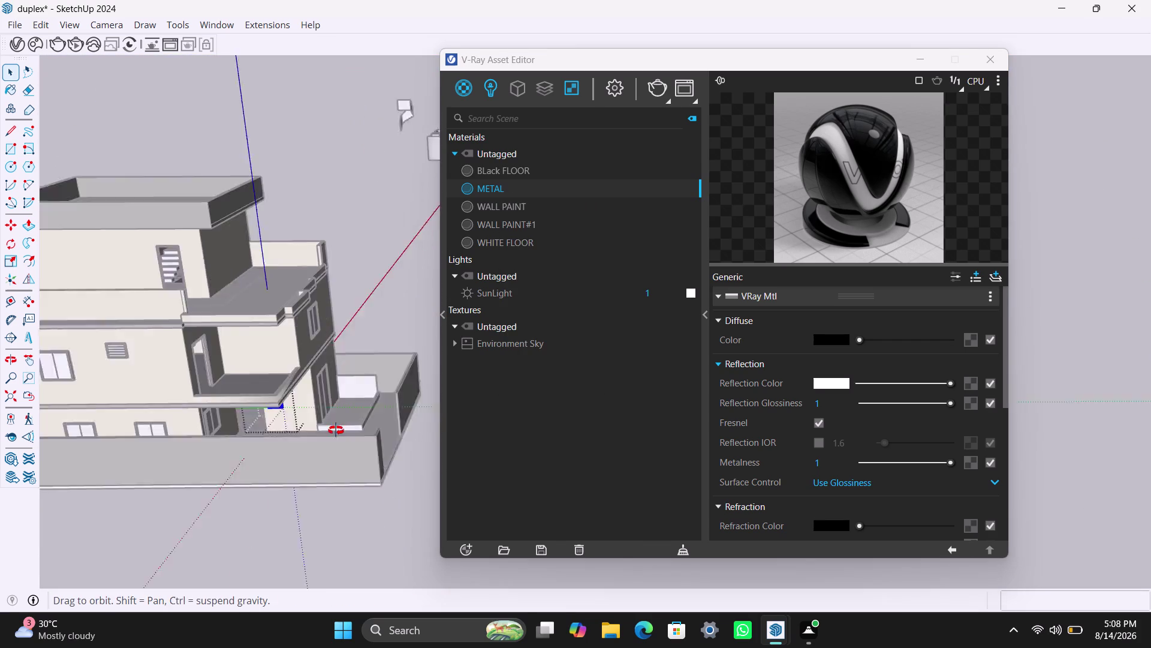
middle_drag(351, 430, 299, 427)
scroll(down, 3)
middle_drag(305, 394, 383, 393)
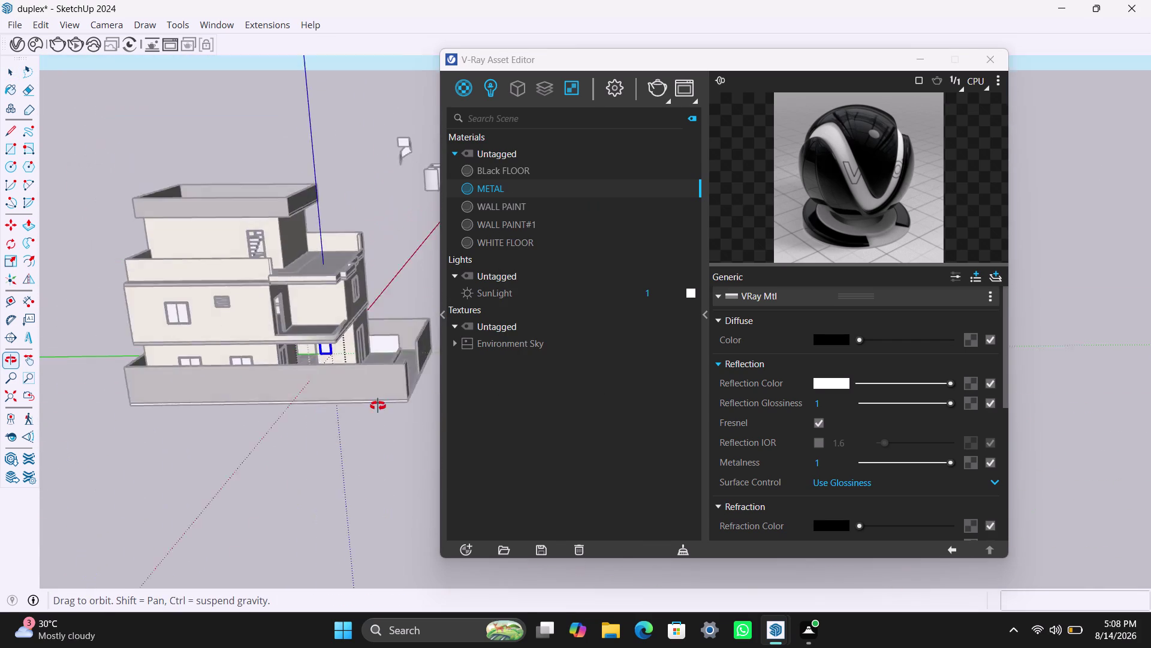
middle_drag(383, 393, 371, 413)
scroll(up, 3)
scroll(down, 3)
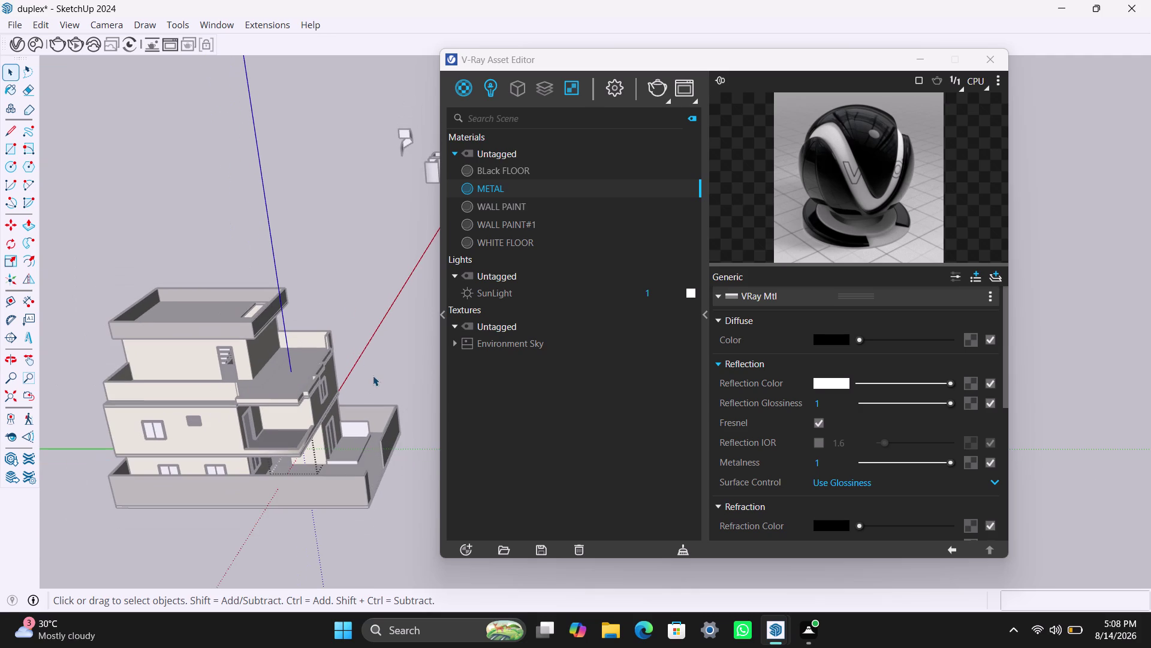
middle_drag(377, 393, 332, 359)
middle_drag(340, 426, 222, 437)
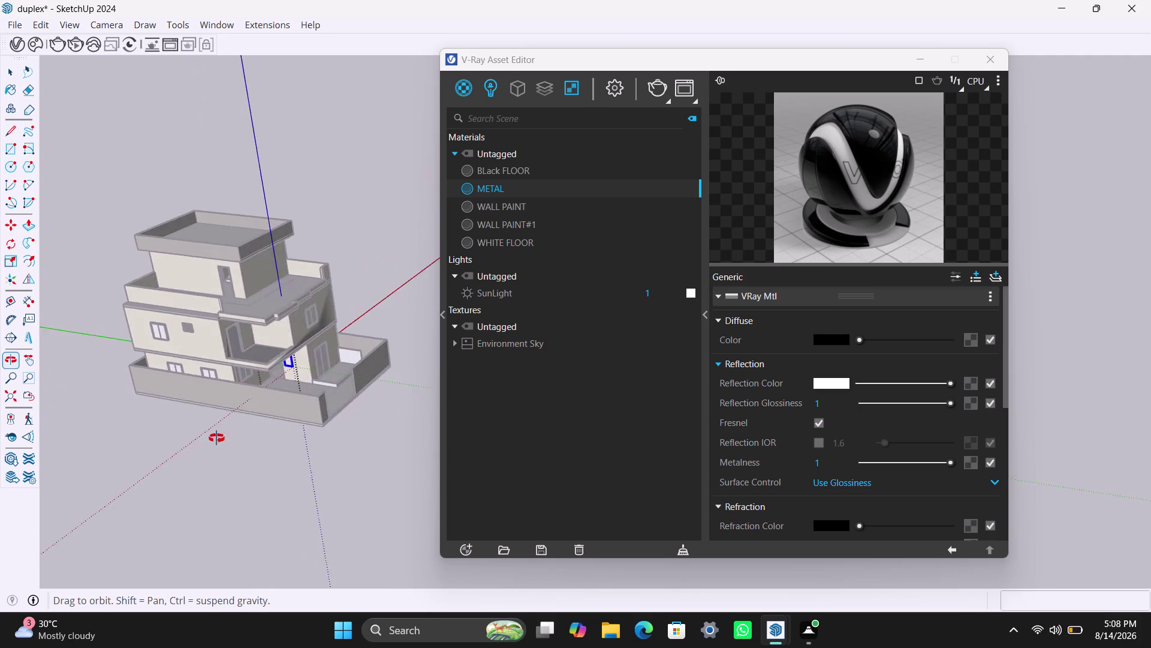
middle_drag(221, 438, 64, 435)
scroll(up, 3)
middle_drag(385, 427, 206, 501)
scroll(up, 3)
middle_drag(401, 472, 334, 484)
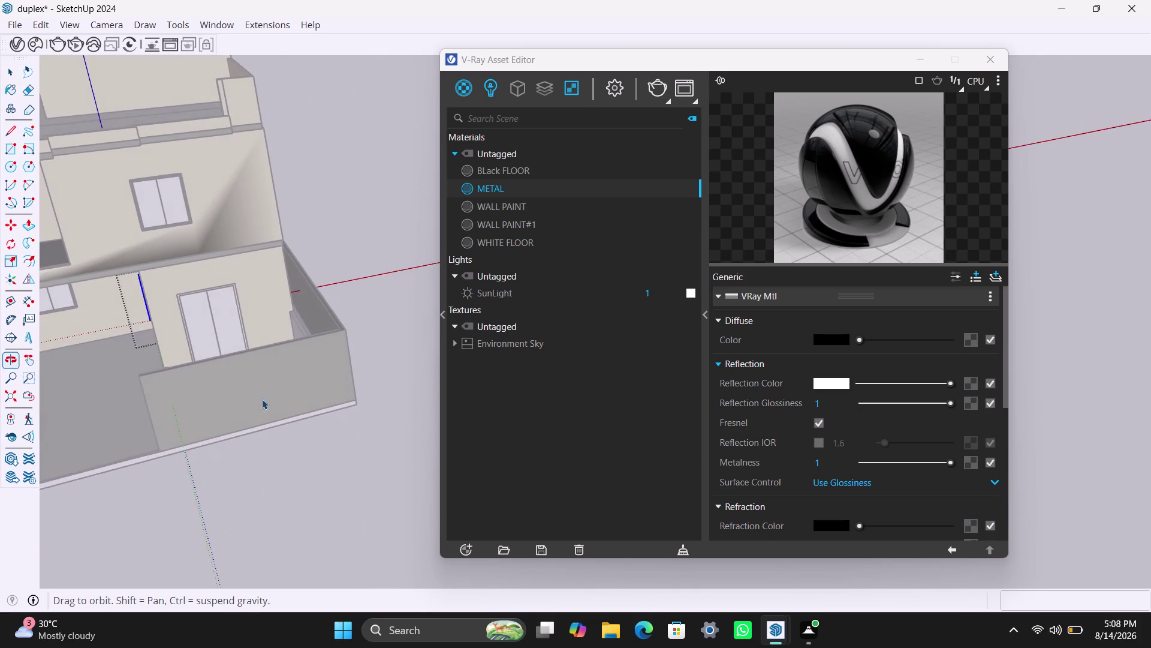
scroll(up, 3)
Apply black METAL to the double window frame and clear the selection.
double_click(209, 276)
triple_click(211, 276)
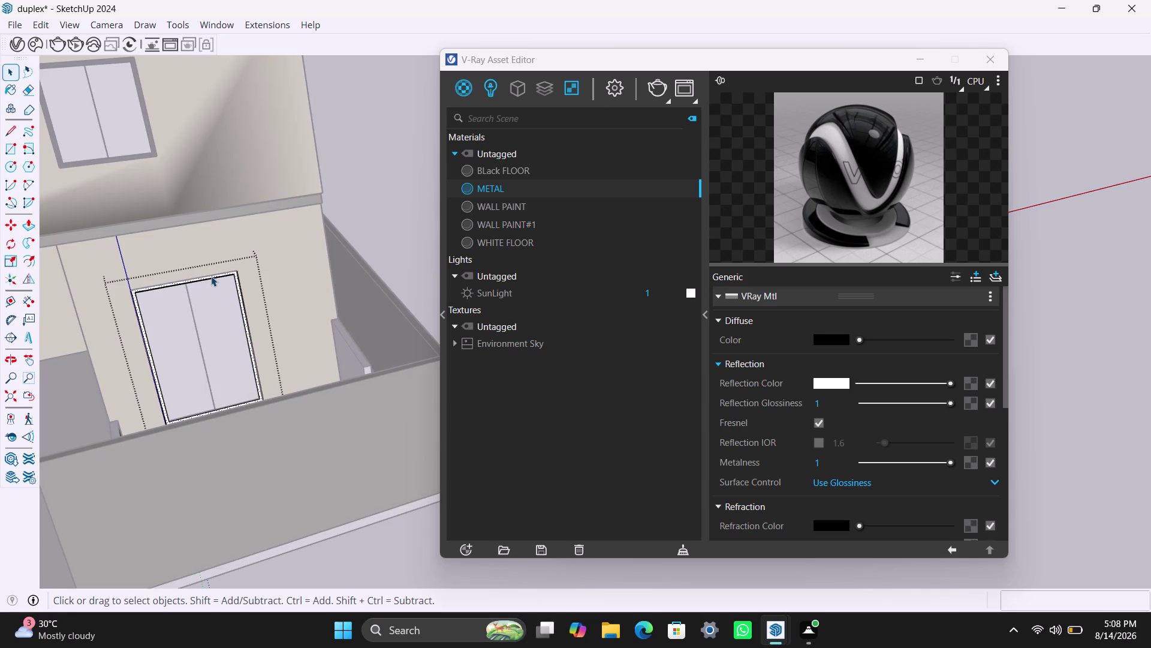
click(211, 276)
scroll(up, 3)
right_click(499, 190)
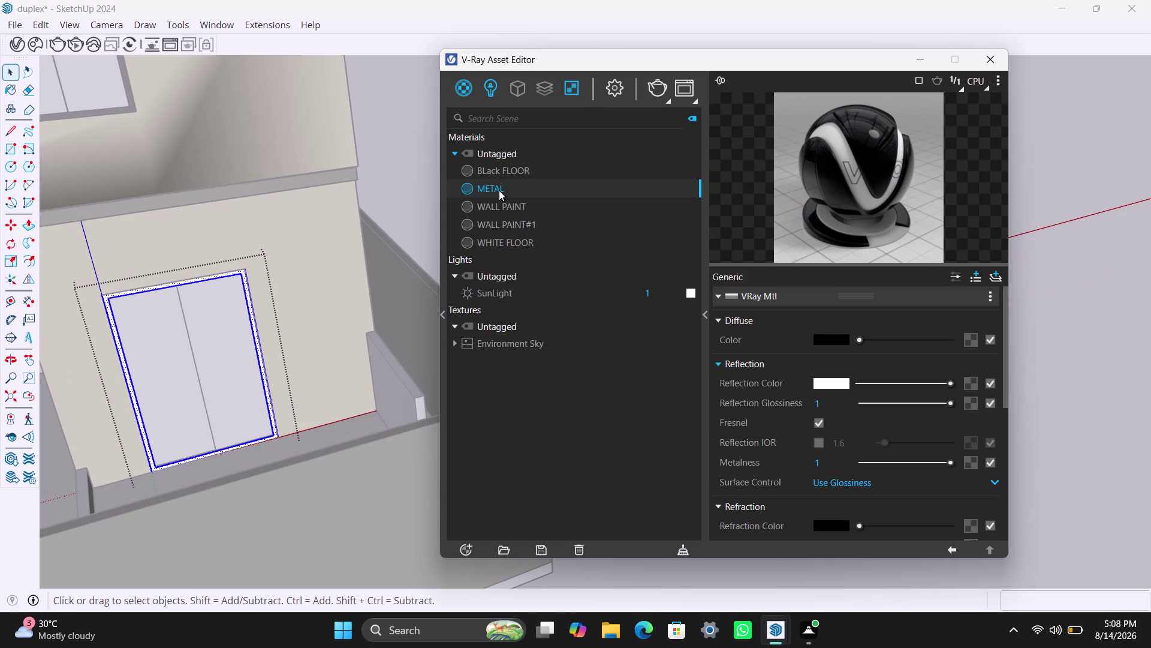
click(520, 218)
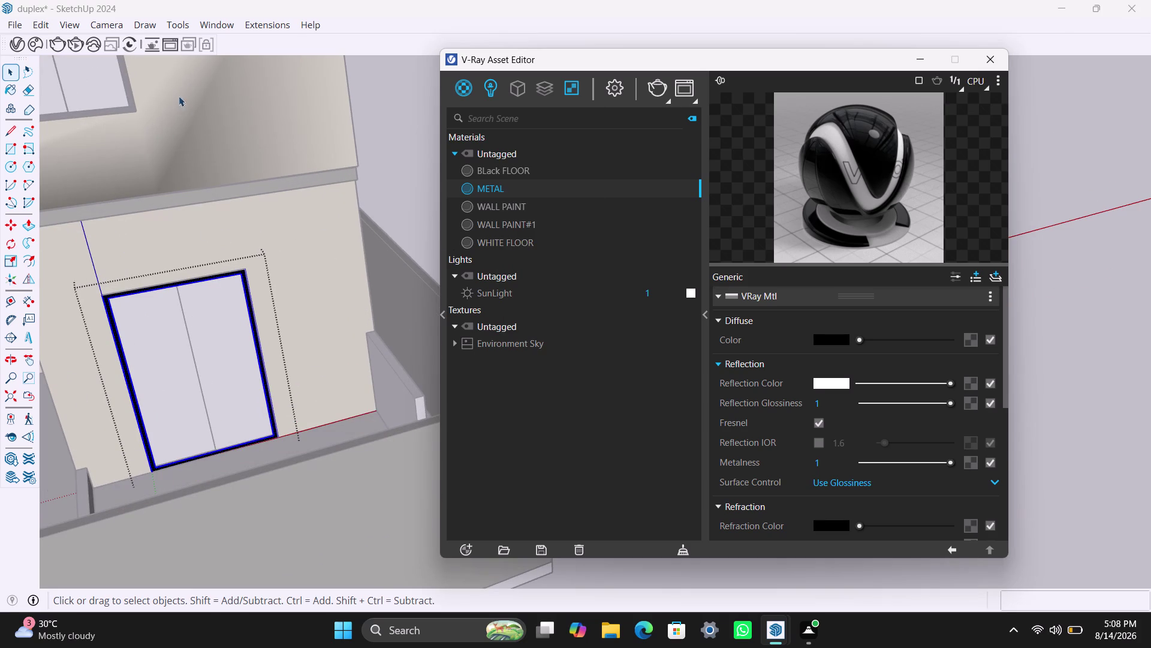
scroll(down, 3)
click(372, 123)
Orbit to the upper floor and enter the upper doorway group.
scroll(down, 3)
middle_drag(229, 125, 250, 136)
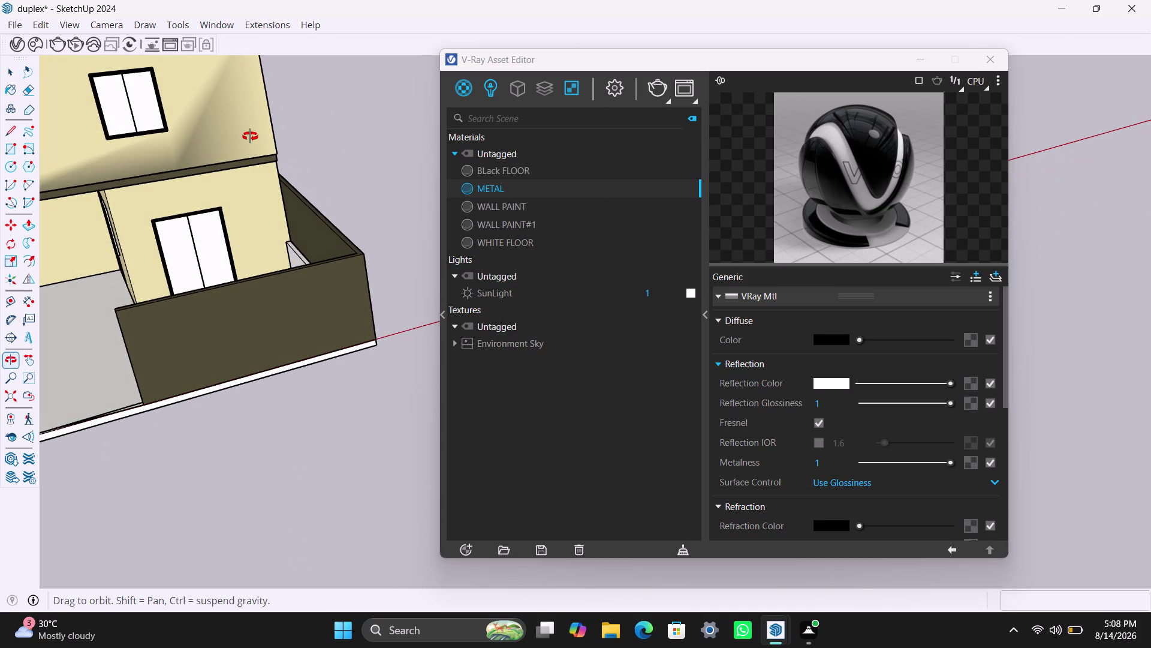
middle_drag(250, 136, 495, 183)
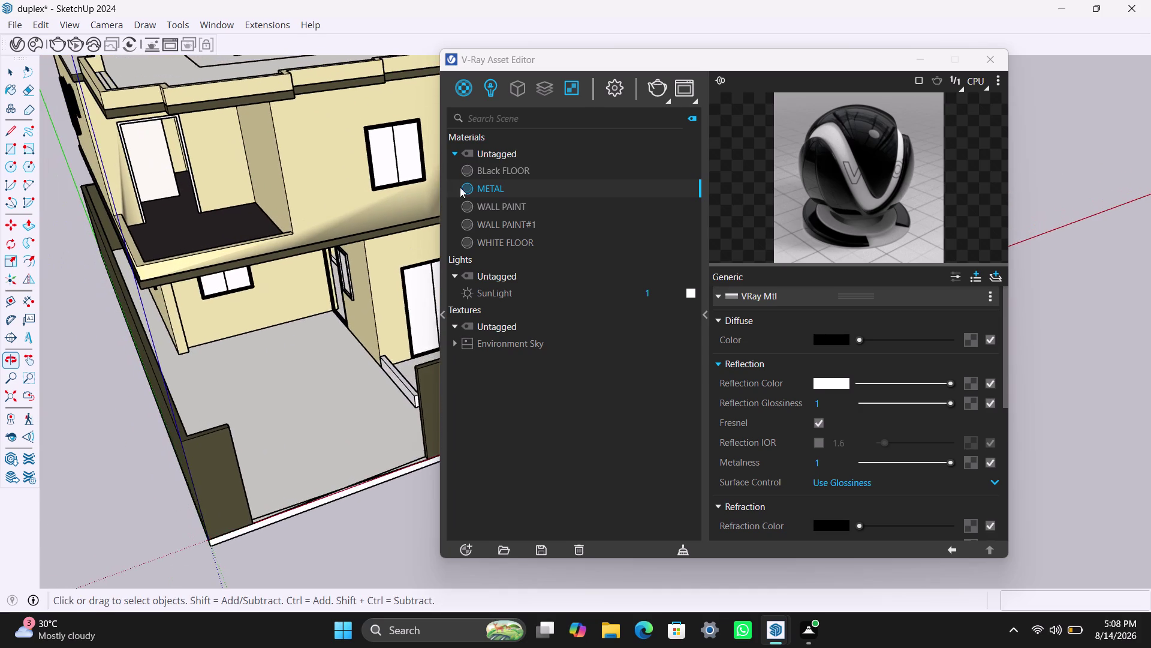
scroll(up, 3)
double_click(116, 113)
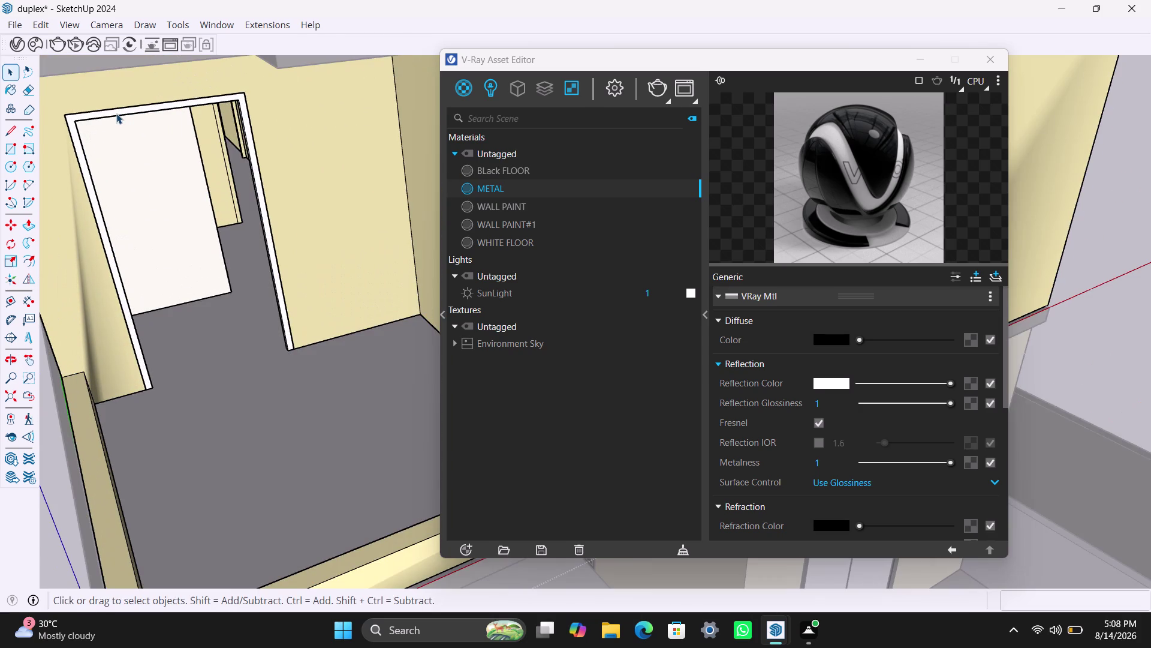
double_click(116, 114)
click(116, 113)
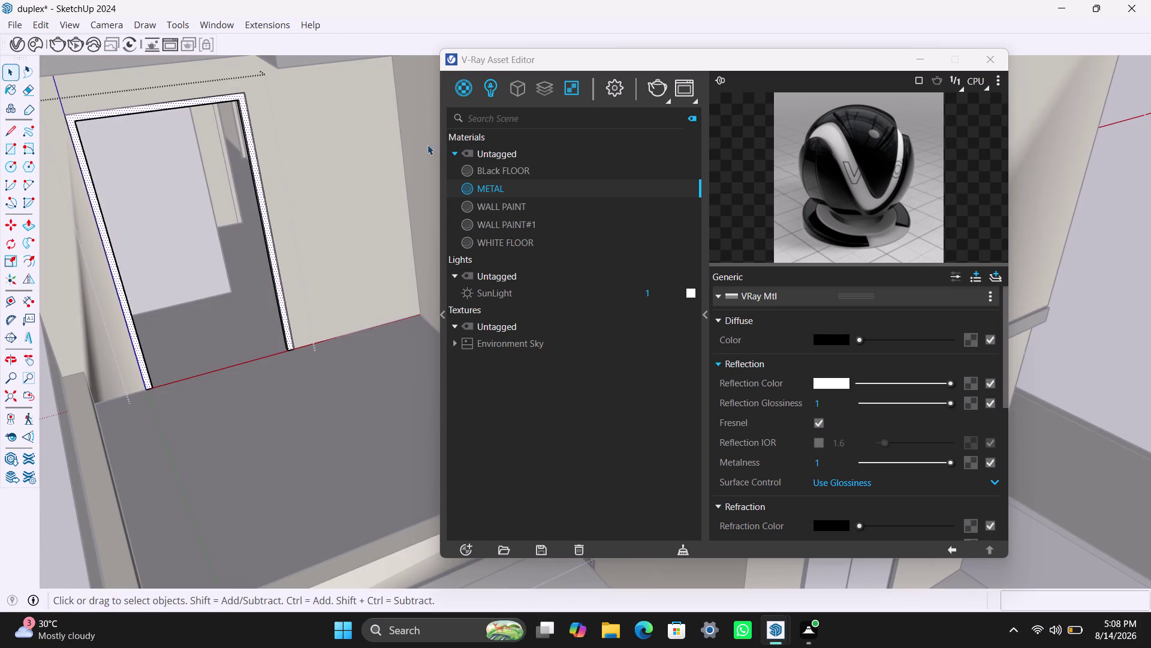
Select the whole upper doorway frame and apply the black METAL material.
double_click(211, 99)
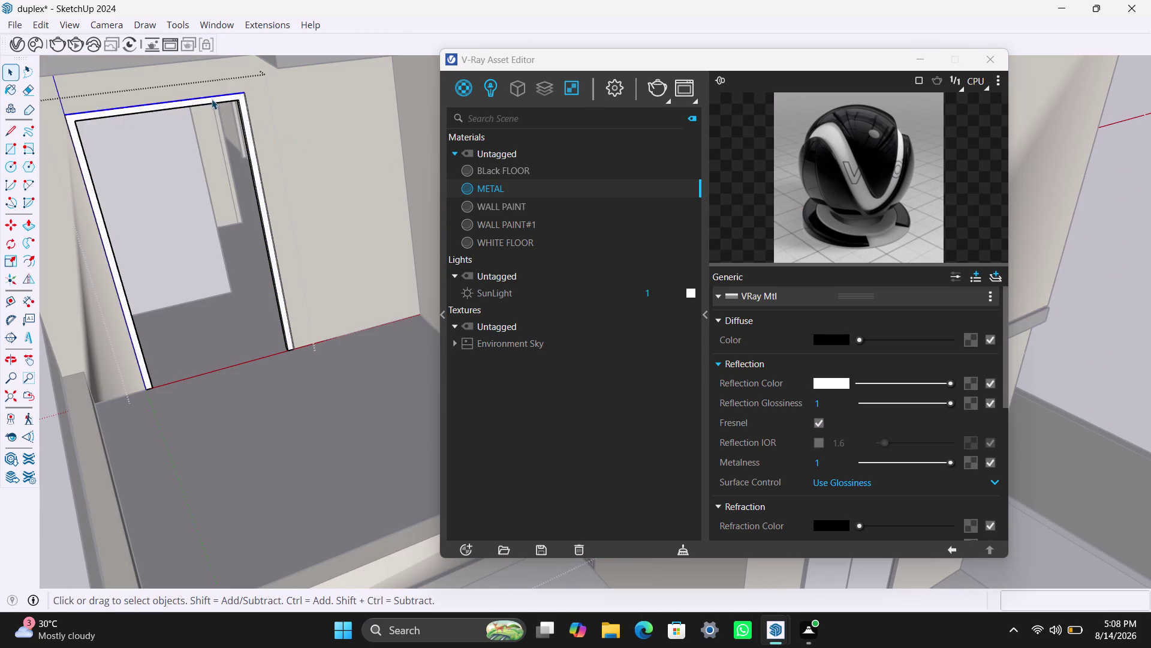
double_click(213, 99)
double_click(214, 99)
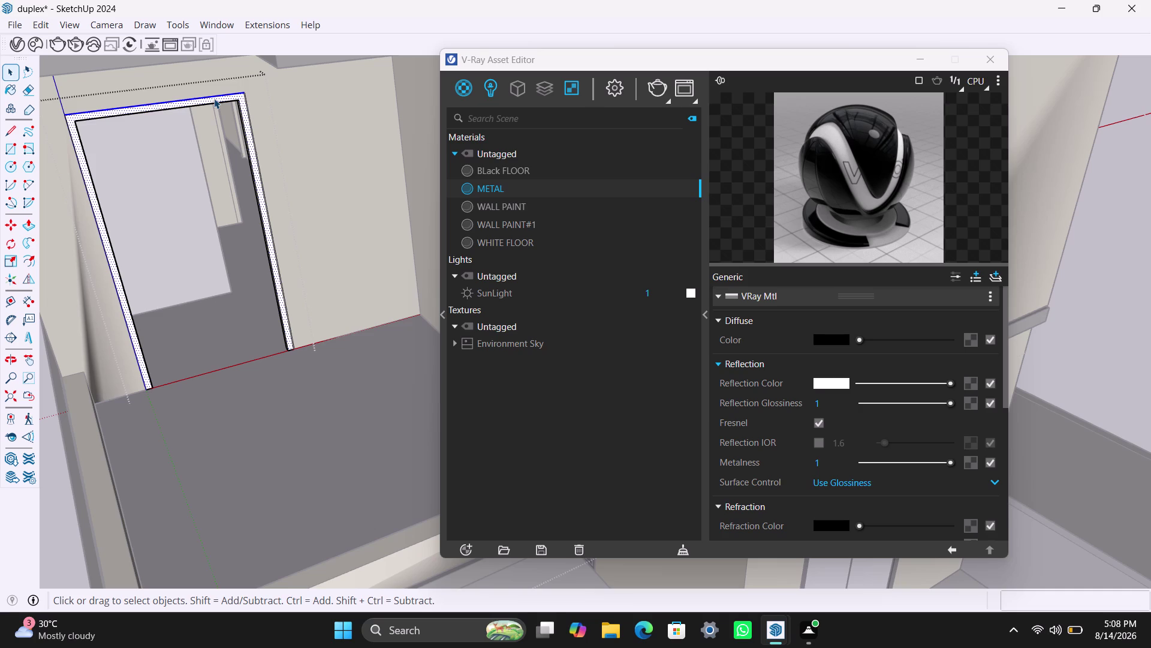
triple_click(214, 99)
right_click(483, 193)
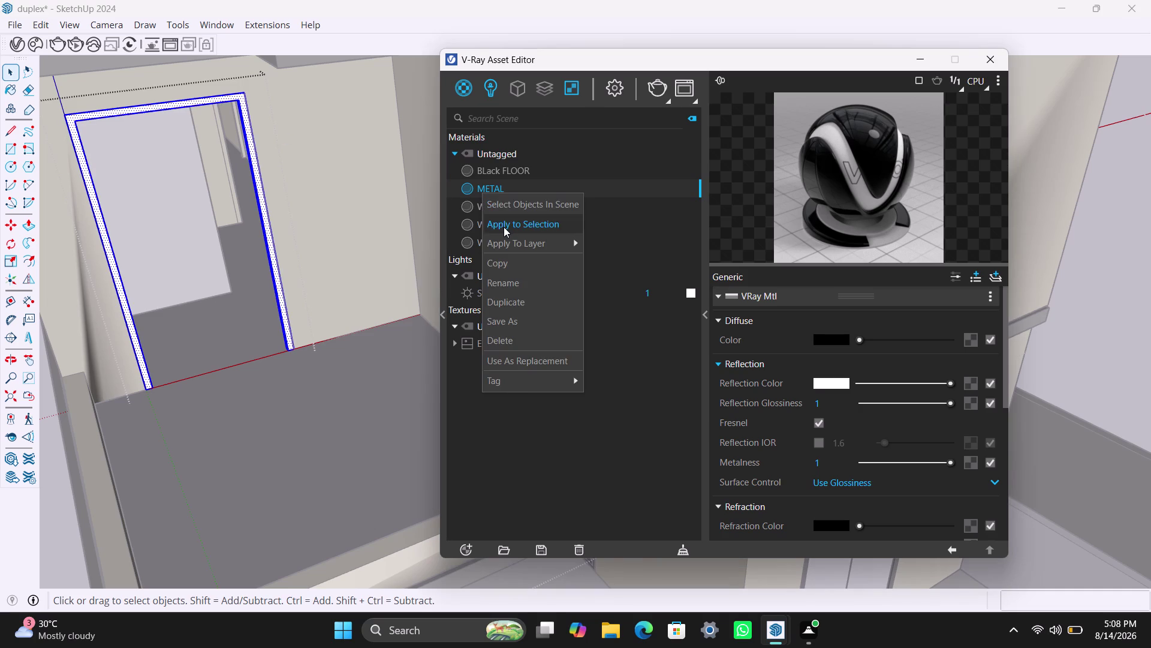
click(504, 227)
scroll(down, 3)
click(157, 370)
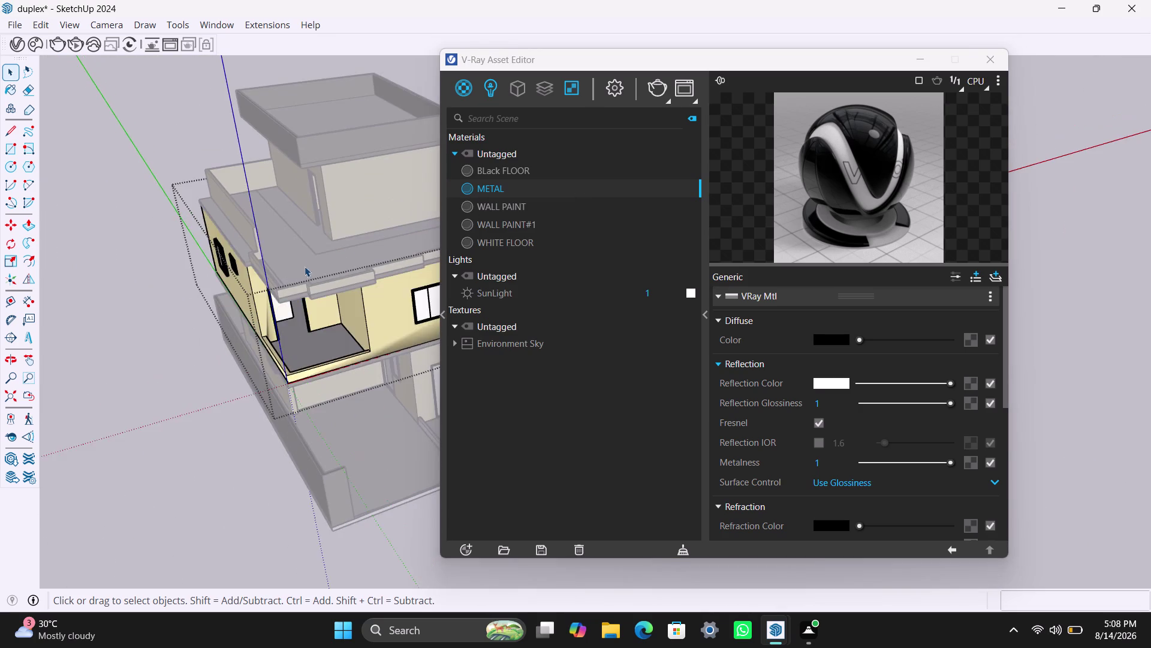
scroll(up, 3)
Orbit and zoom around the whole duplex to inspect its facades, balcony and parapet walls.
middle_drag(313, 220, 516, 100)
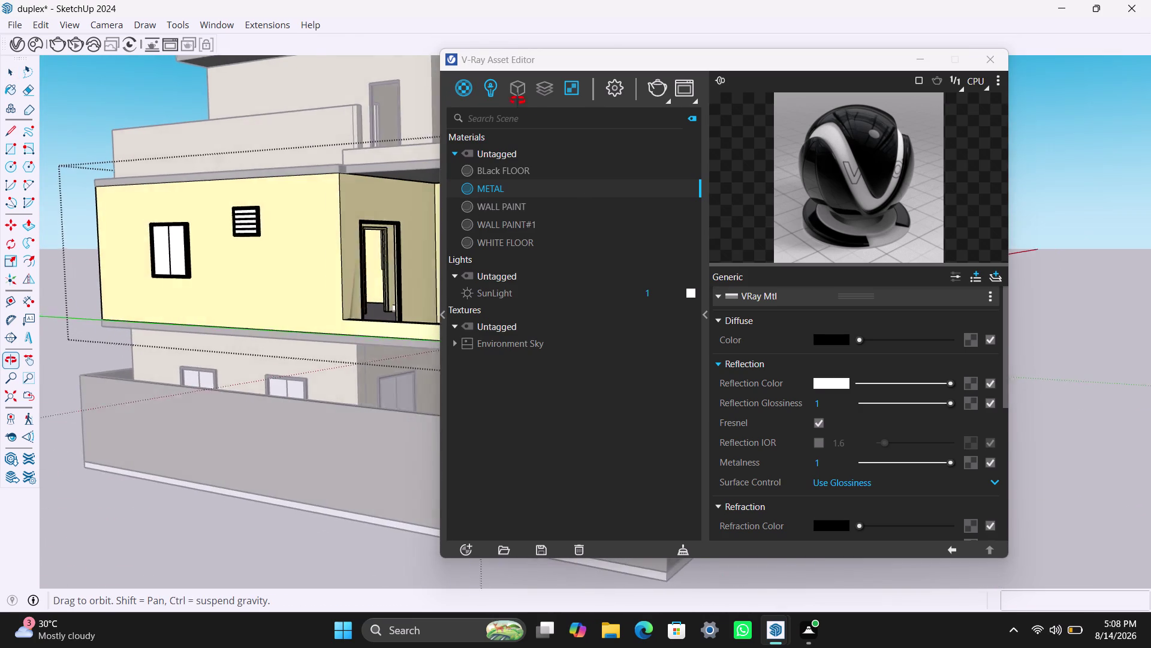
middle_drag(516, 99, 527, 110)
click(303, 489)
scroll(up, 3)
scroll(down, 3)
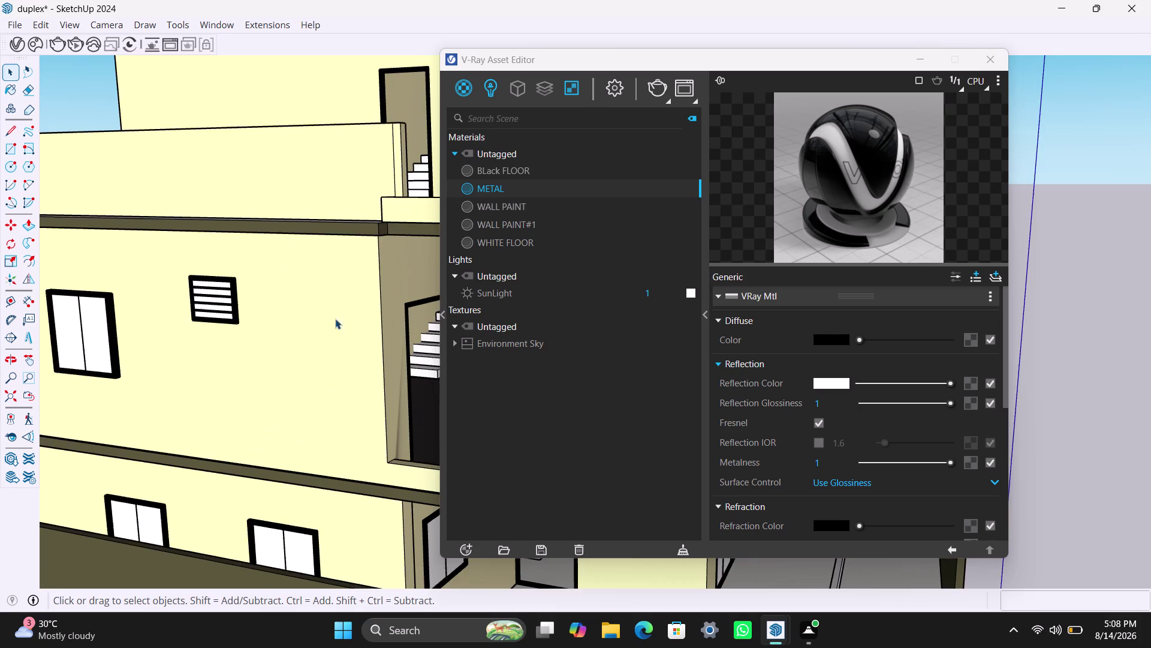
scroll(down, 3)
scroll(down, 3)
middle_drag(367, 436, 344, 429)
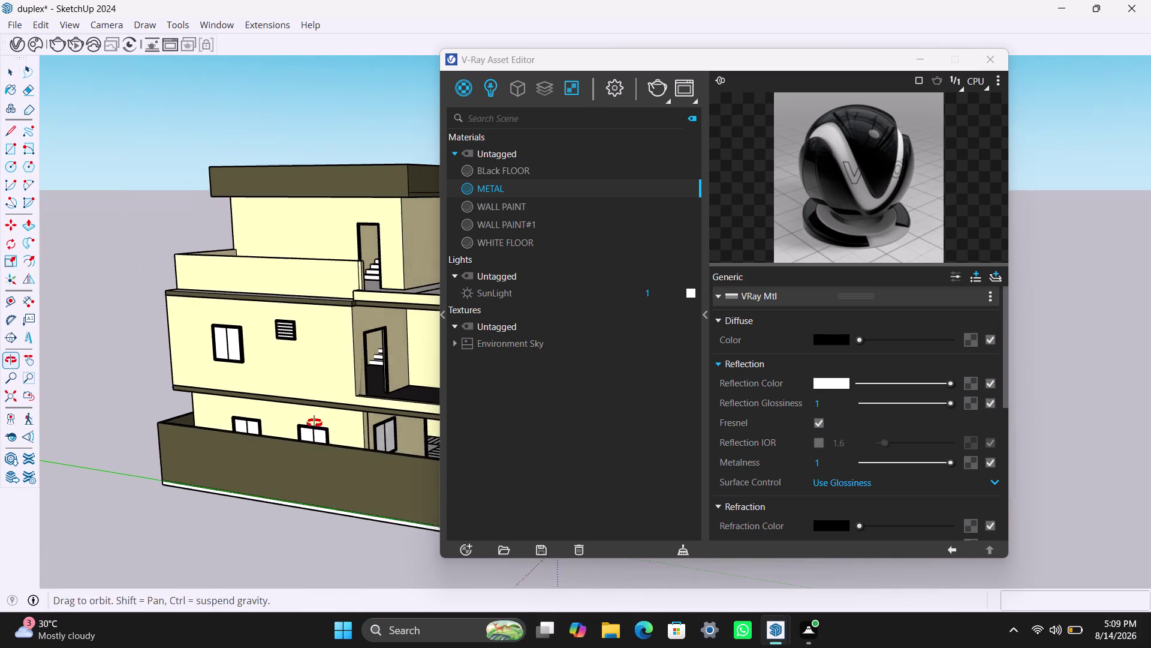
middle_drag(344, 429, 128, 416)
scroll(down, 3)
middle_drag(312, 381, 203, 394)
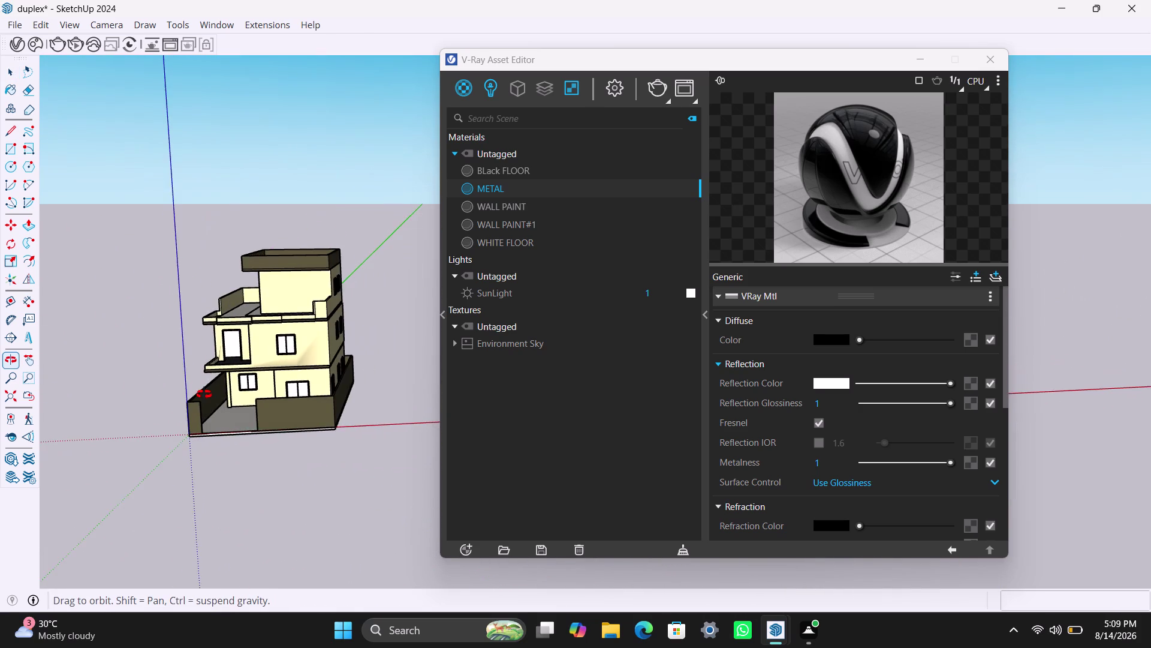
middle_drag(203, 394, 123, 449)
scroll(up, 3)
middle_drag(348, 388, 183, 408)
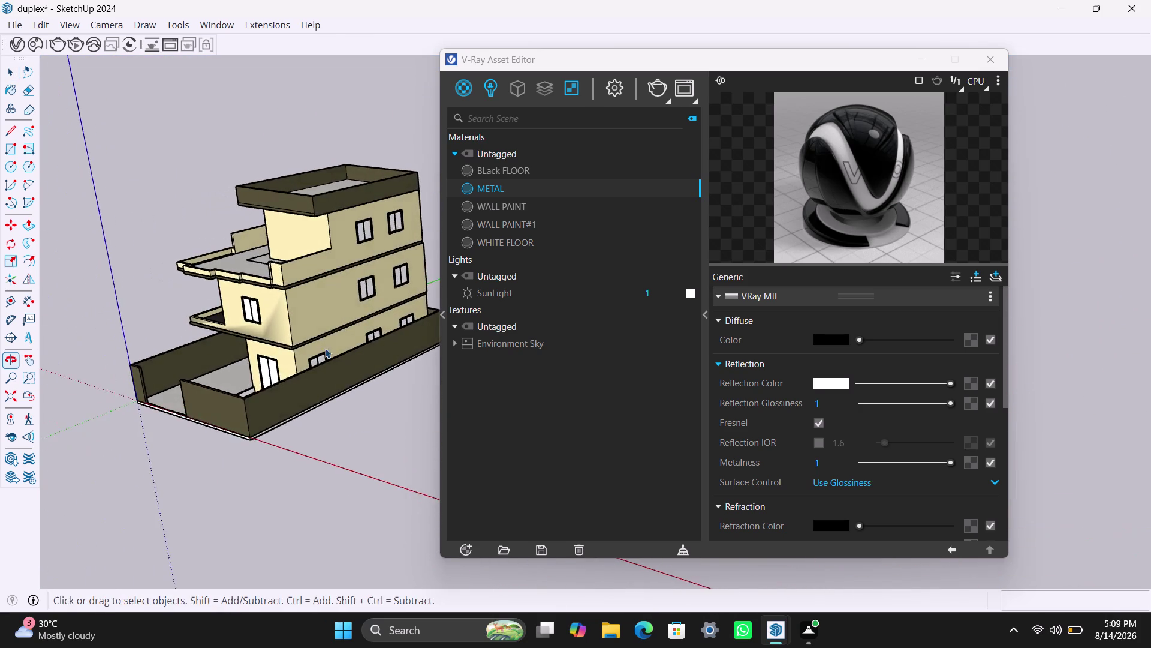
scroll(up, 3)
middle_drag(391, 307, 143, 323)
scroll(down, 3)
middle_drag(290, 394, 233, 394)
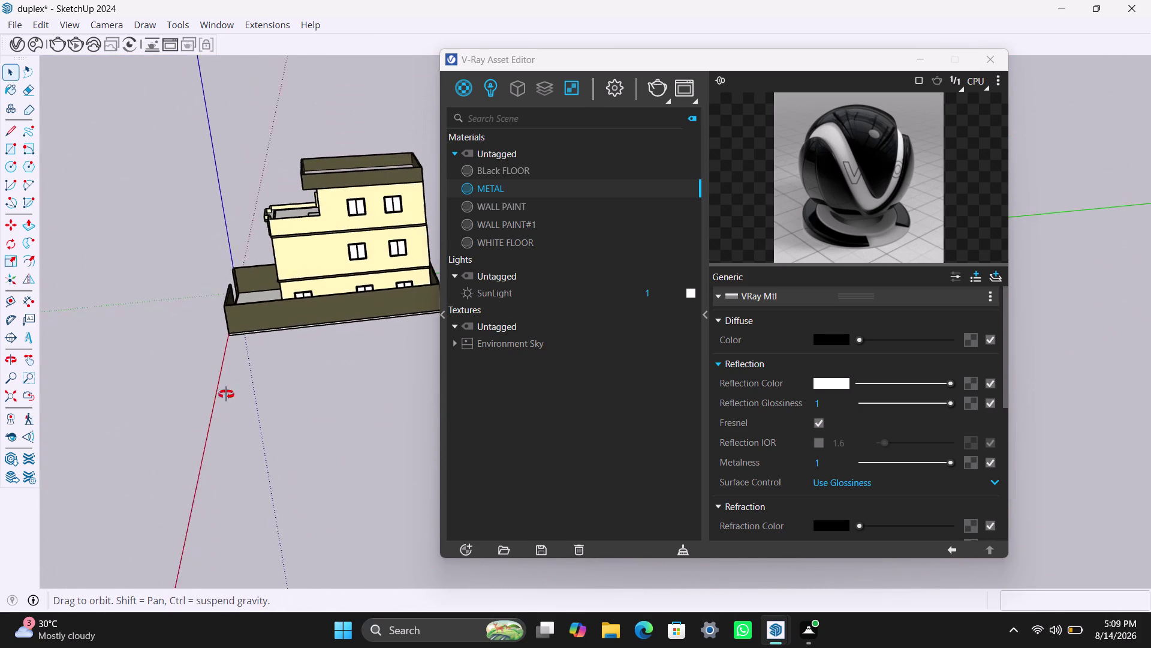
middle_drag(234, 394, 48, 343)
scroll(down, 3)
scroll(down, 3)
middle_drag(322, 391, 167, 377)
scroll(down, 3)
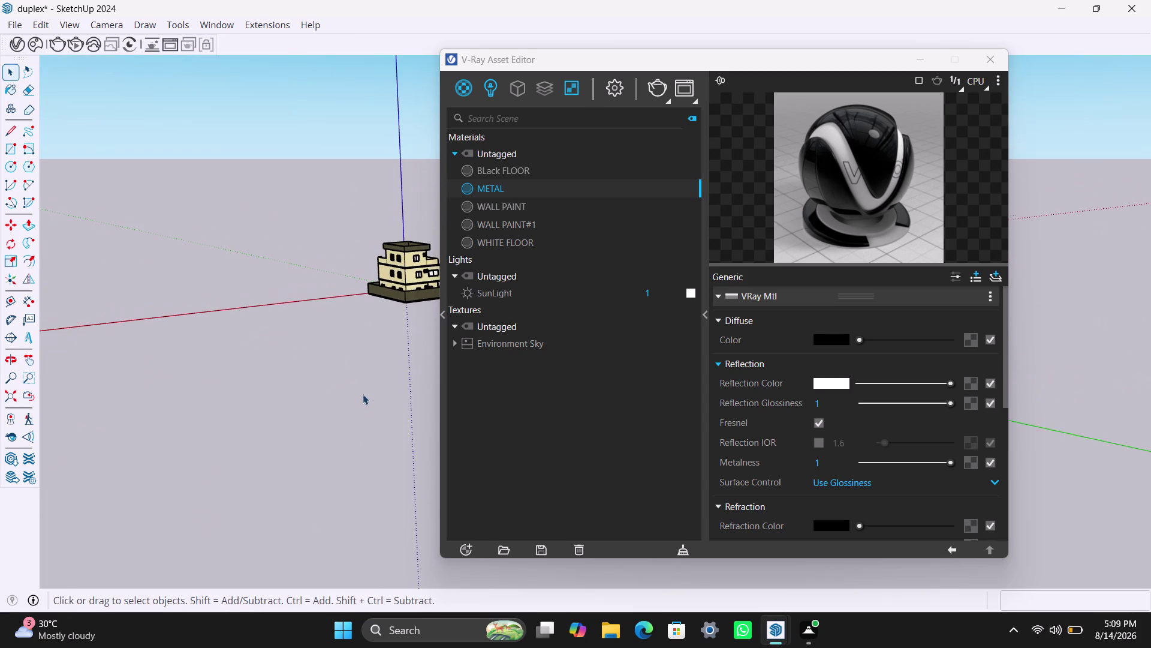
middle_drag(366, 396, 250, 414)
scroll(up, 3)
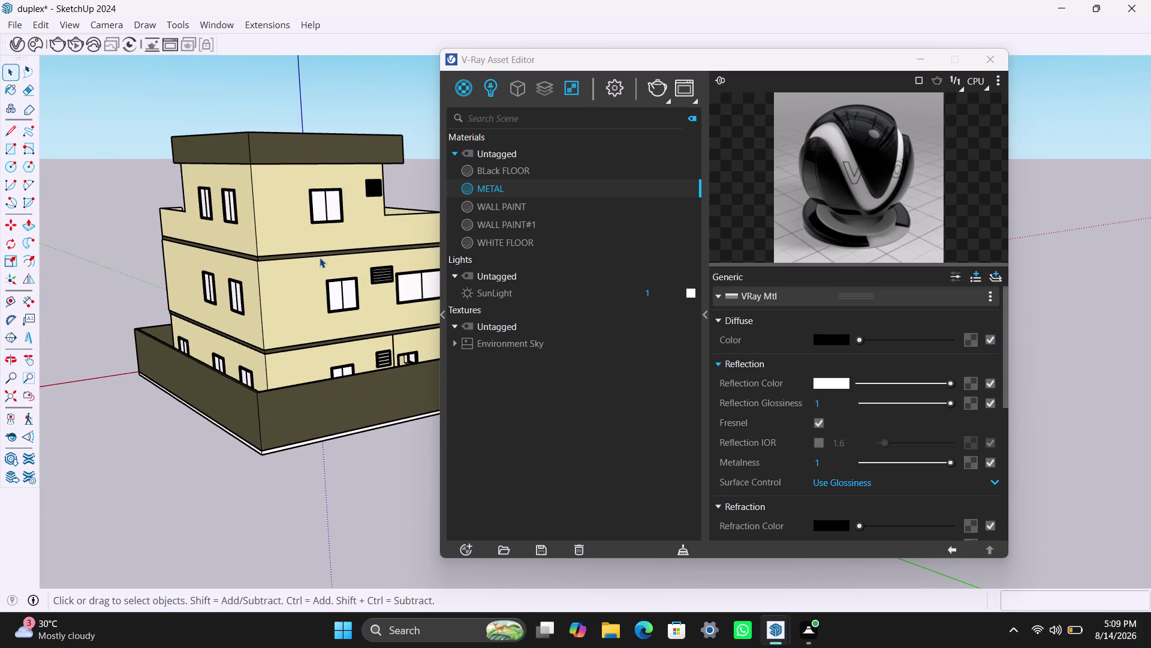
scroll(down, 3)
scroll(down, 3)
middle_drag(251, 298, 359, 335)
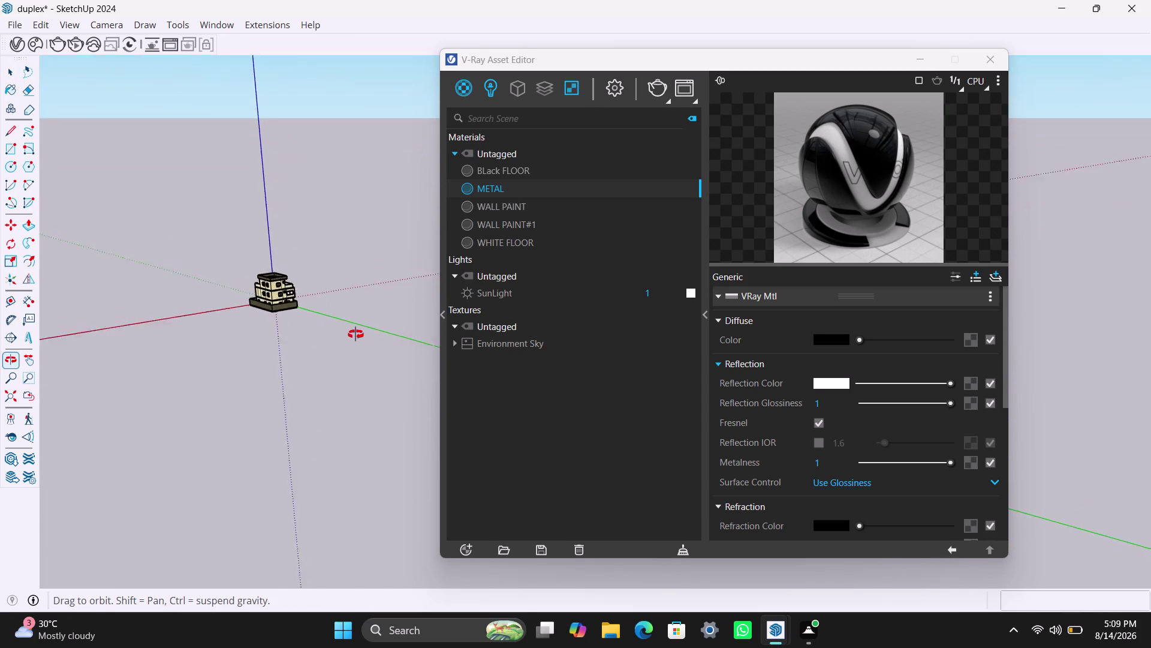
middle_drag(359, 334, 521, 326)
scroll(up, 3)
middle_drag(195, 408, 528, 451)
scroll(up, 3)
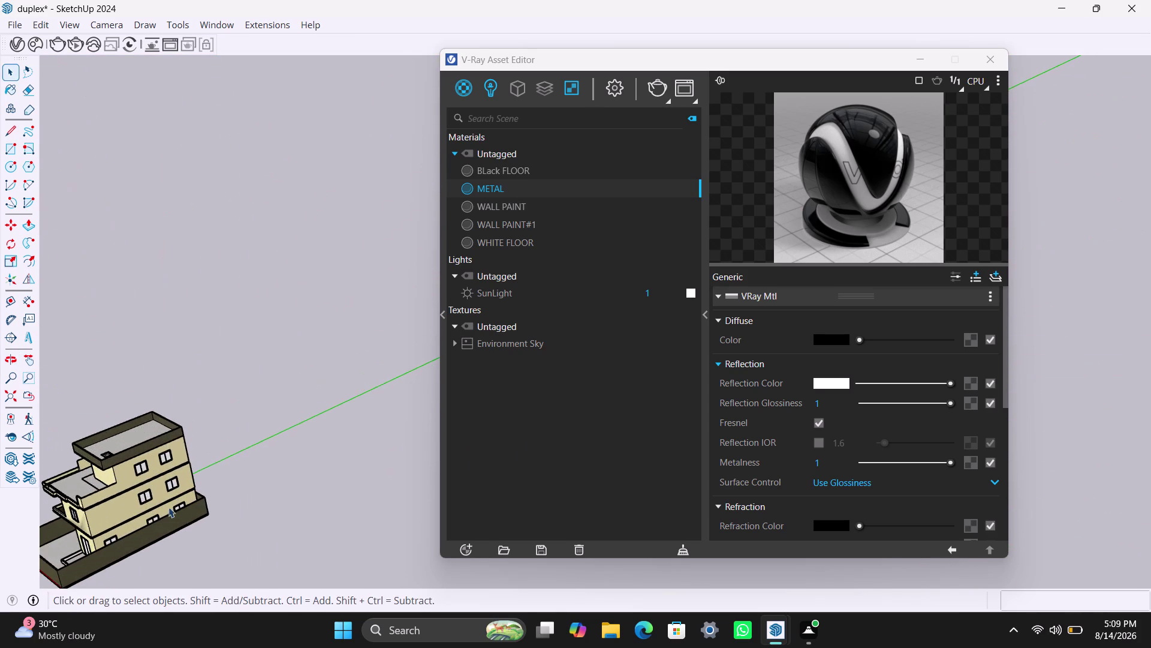
middle_drag(190, 510, 389, 373)
scroll(up, 3)
middle_drag(158, 451, 331, 481)
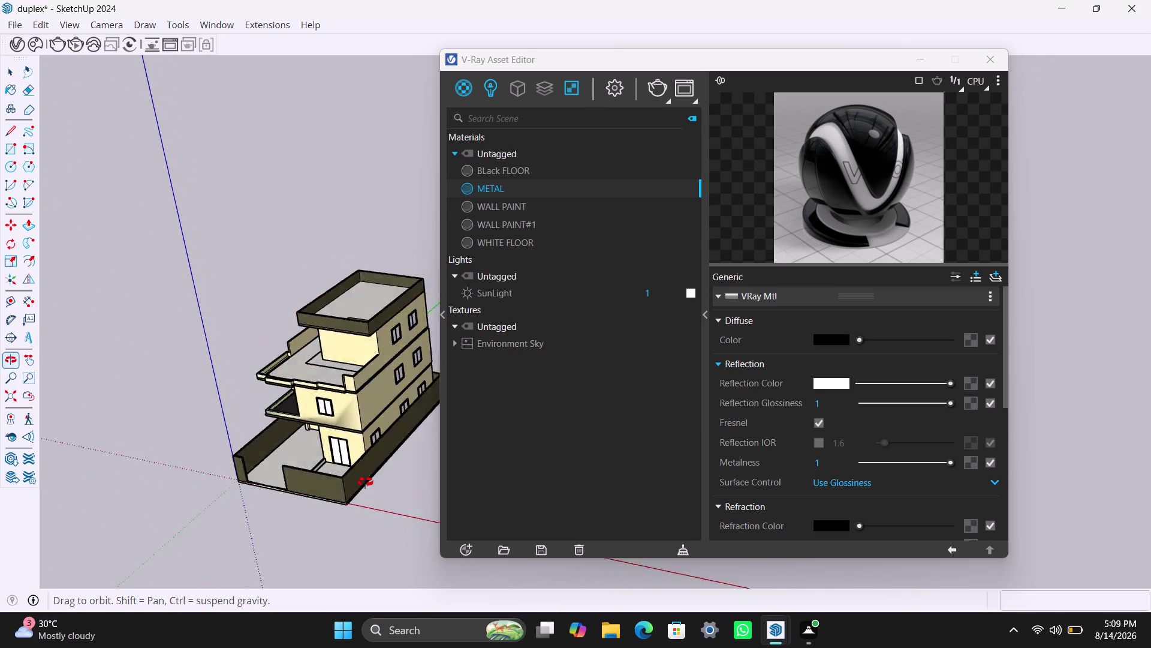
middle_drag(331, 481, 467, 468)
scroll(down, 3)
middle_drag(384, 453, 305, 266)
scroll(up, 3)
middle_drag(376, 315, 309, 325)
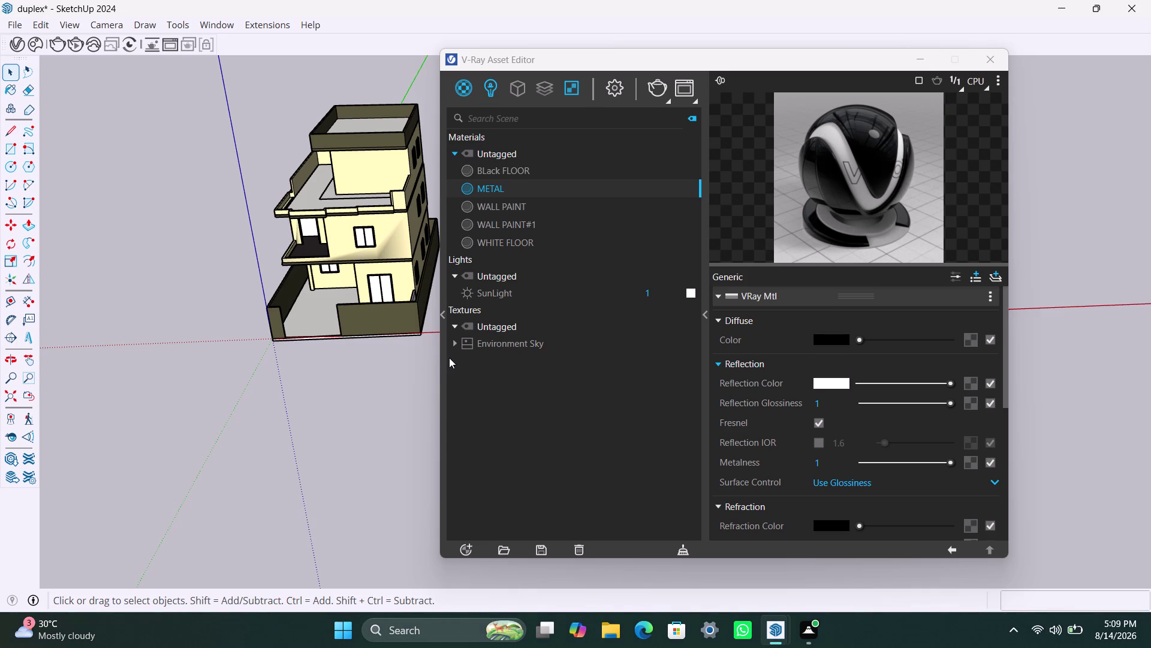
Orbit down onto the upper roof and zoom in on the stair opening's stepped walls.
middle_drag(358, 435, 145, 415)
scroll(down, 3)
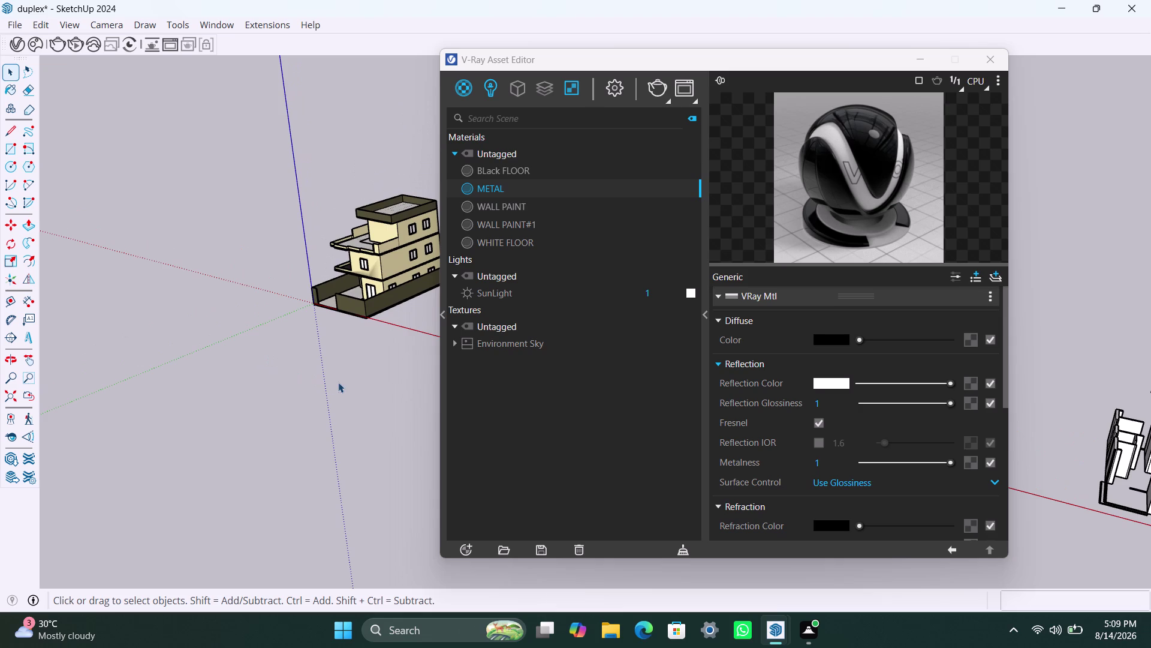
middle_drag(343, 387, 169, 445)
scroll(up, 3)
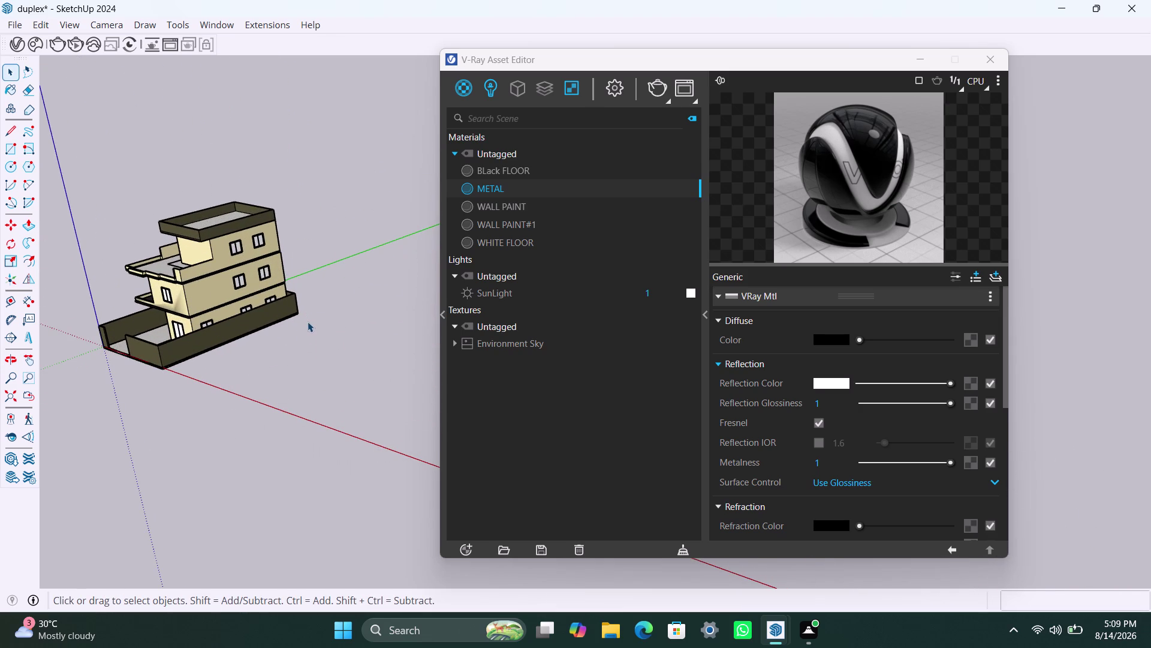
middle_drag(175, 355, 577, 390)
scroll(down, 3)
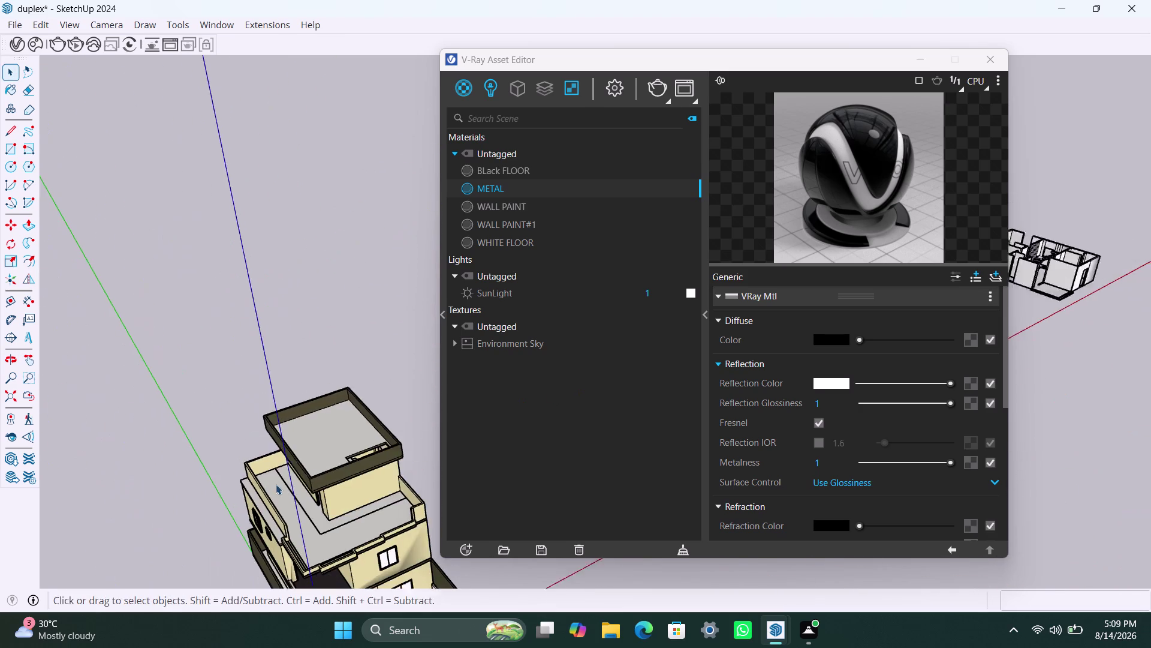
scroll(down, 3)
middle_drag(240, 472, 259, 359)
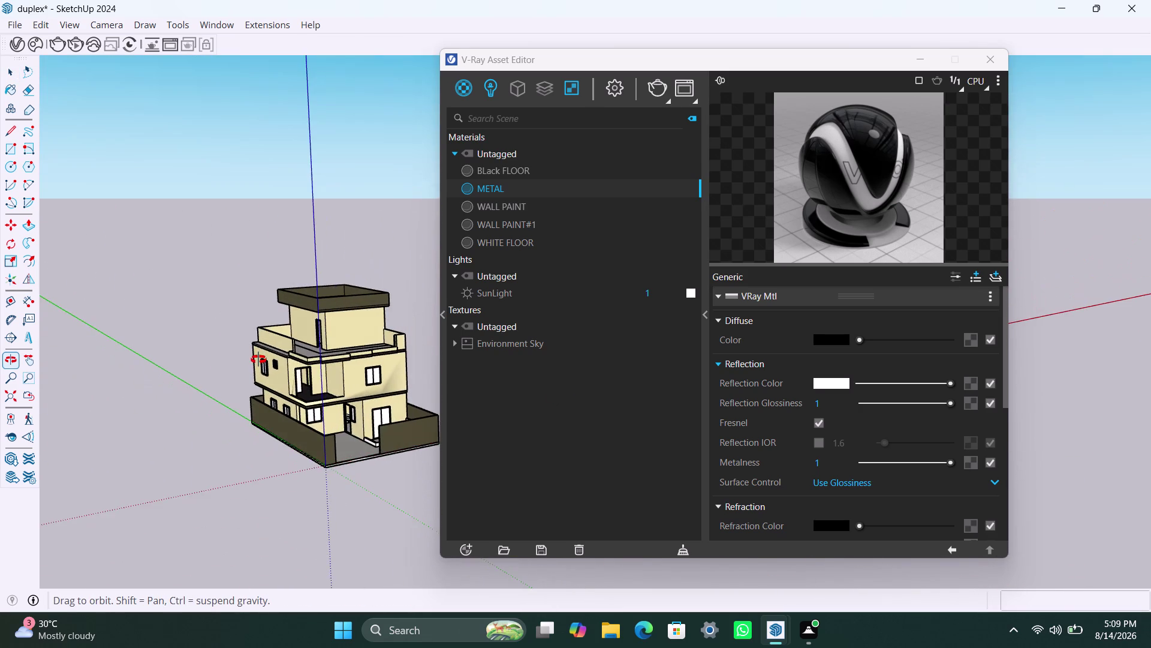
middle_drag(259, 359, 472, 421)
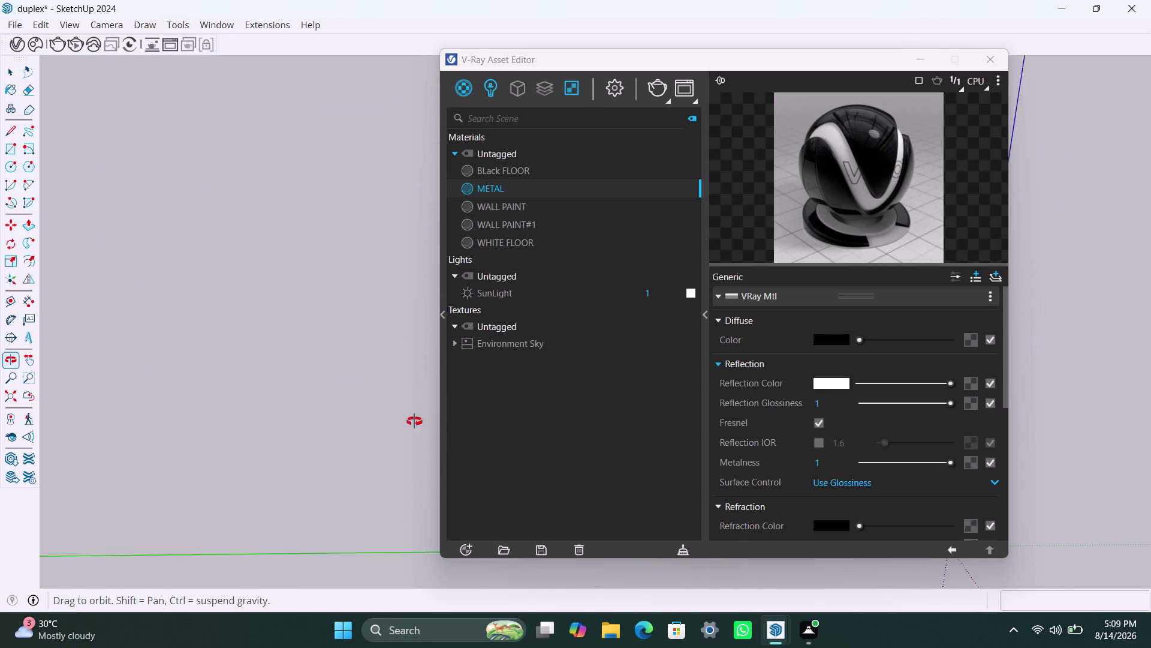
middle_drag(472, 422, 146, 367)
scroll(down, 3)
middle_drag(318, 373, 272, 394)
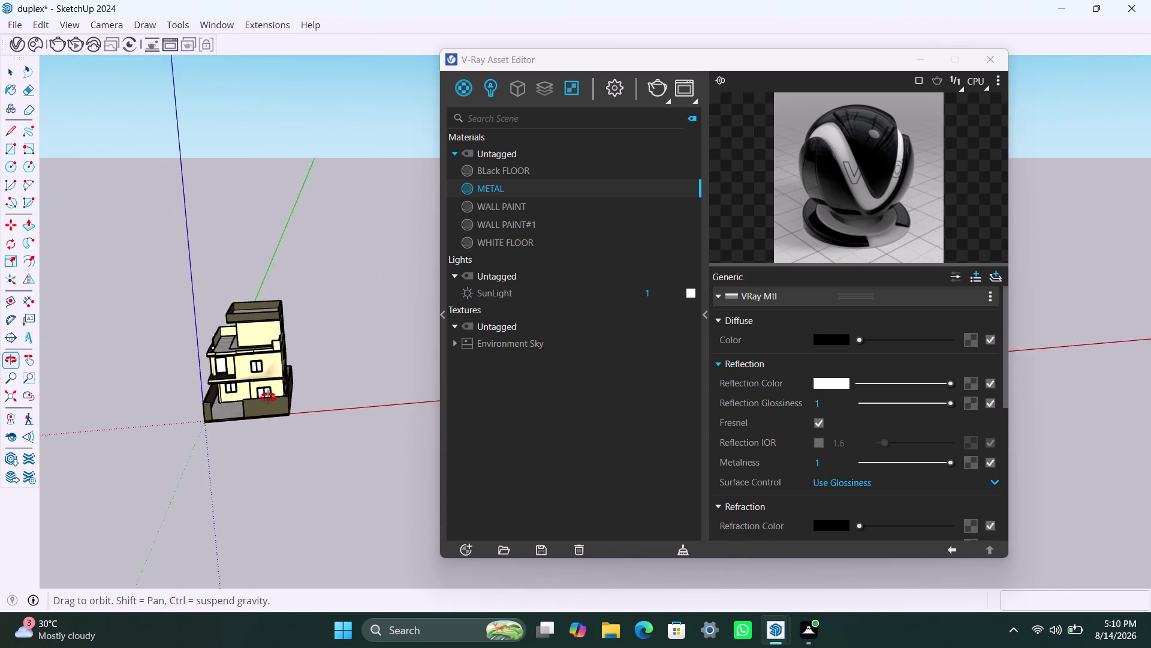
middle_drag(273, 394, 268, 397)
scroll(up, 3)
scroll(up, 3)
click(336, 308)
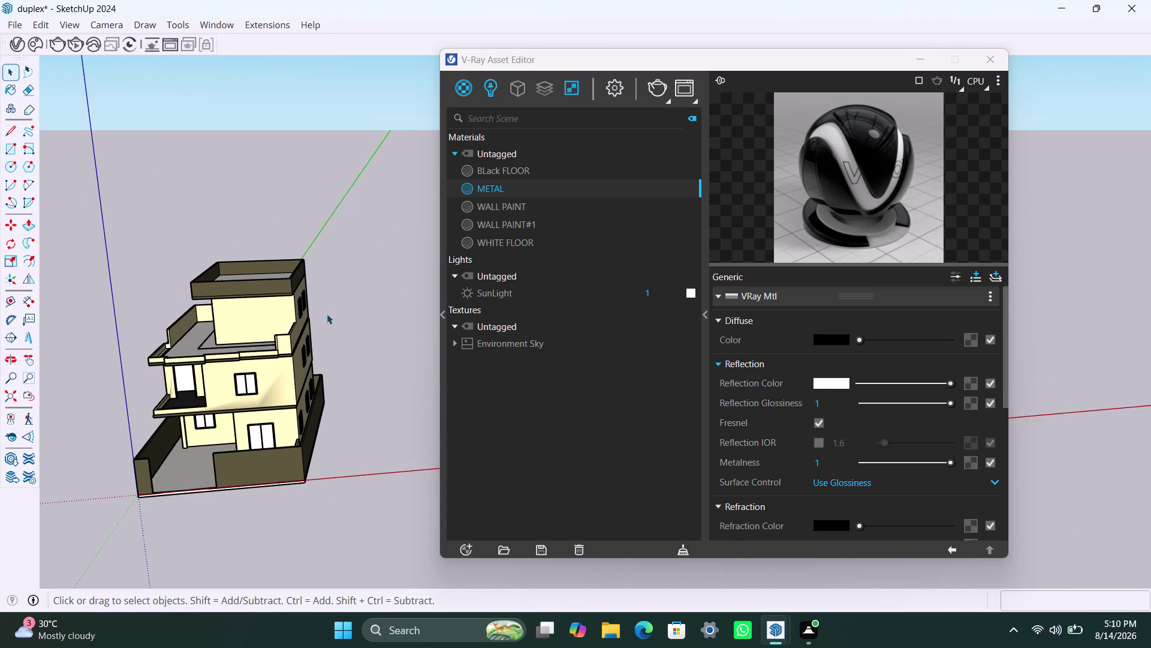
scroll(up, 3)
scroll(down, 3)
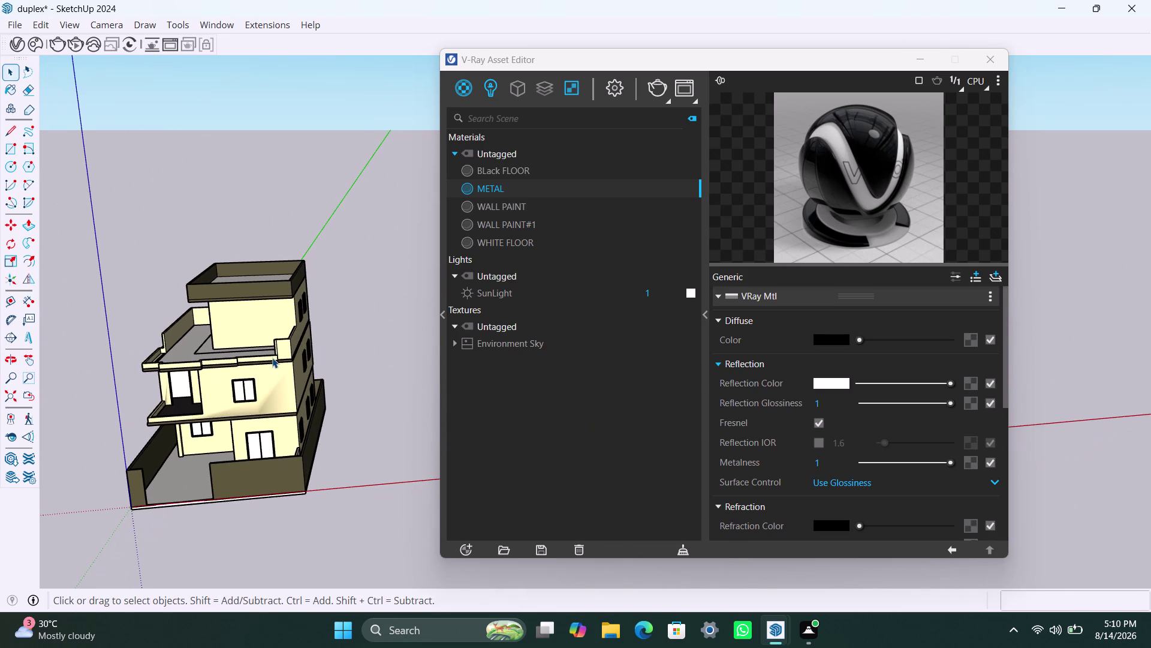
middle_drag(273, 357, 322, 321)
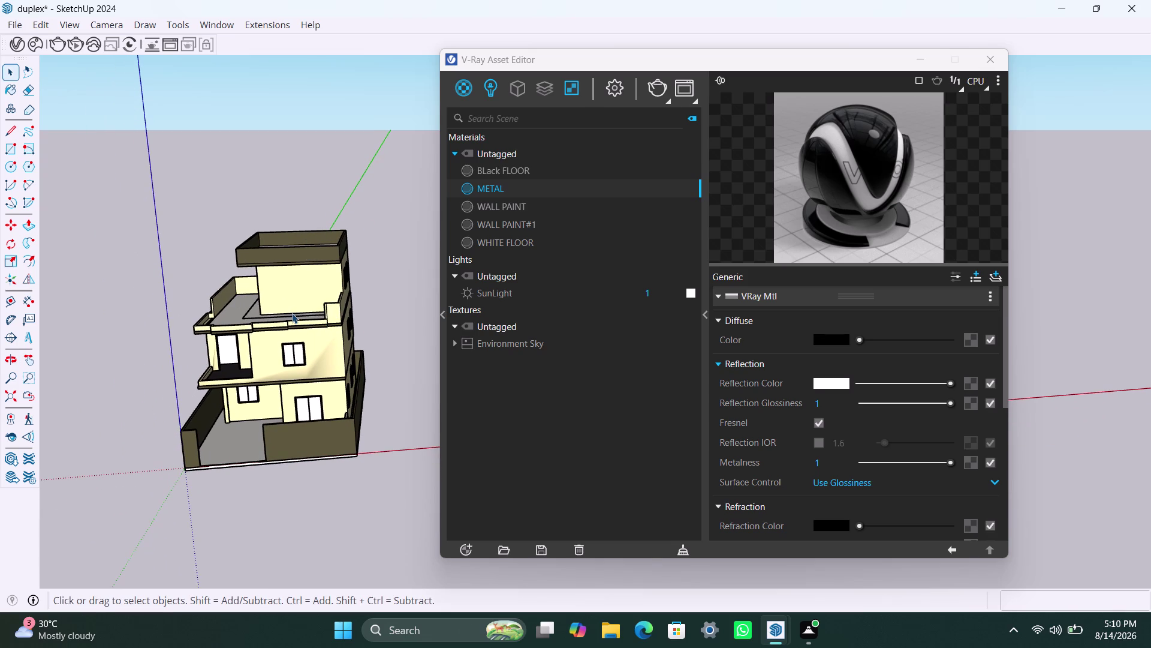
middle_drag(283, 306, 222, 519)
scroll(up, 3)
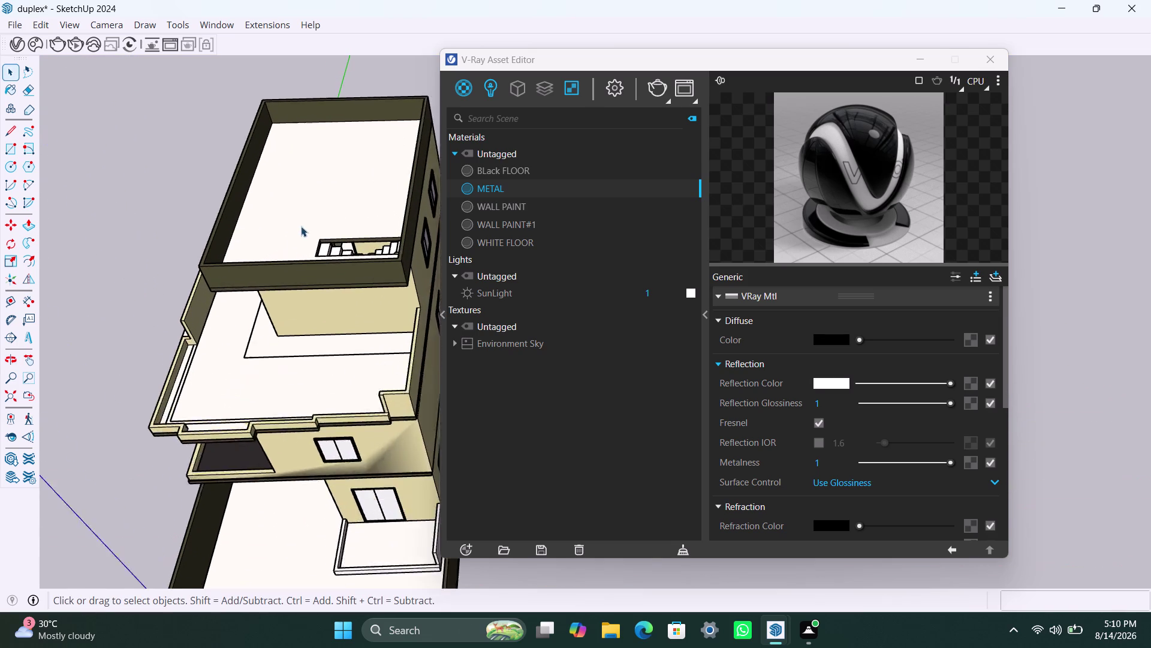
middle_drag(306, 228, 255, 341)
scroll(up, 3)
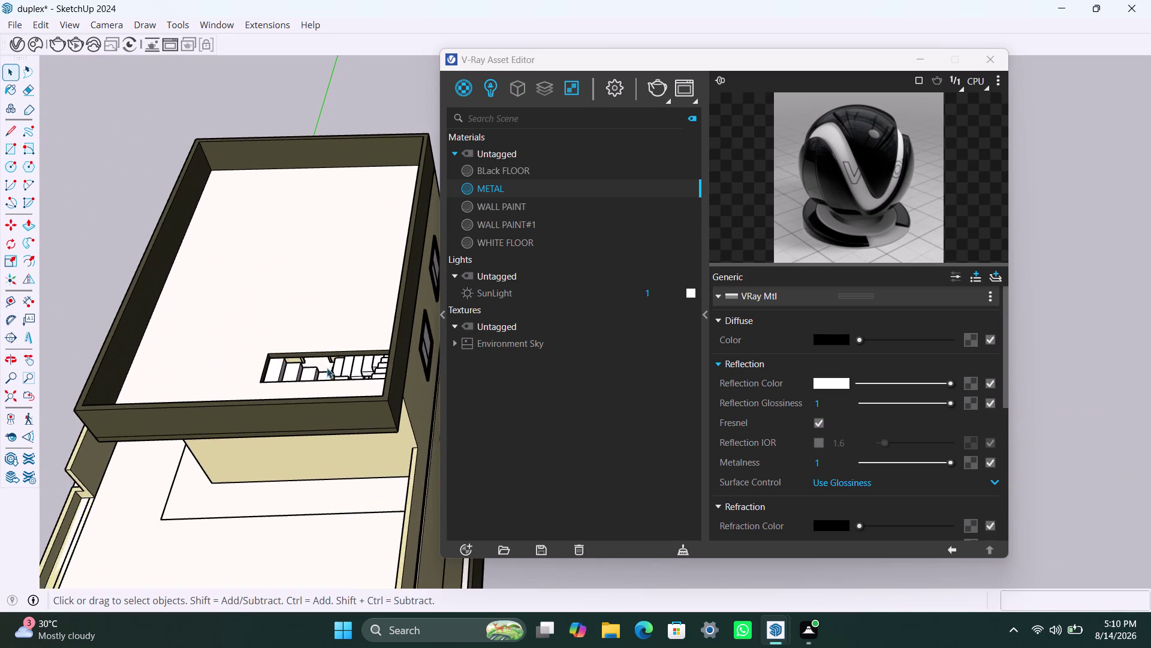
middle_drag(328, 369, 315, 430)
scroll(up, 3)
scroll(down, 3)
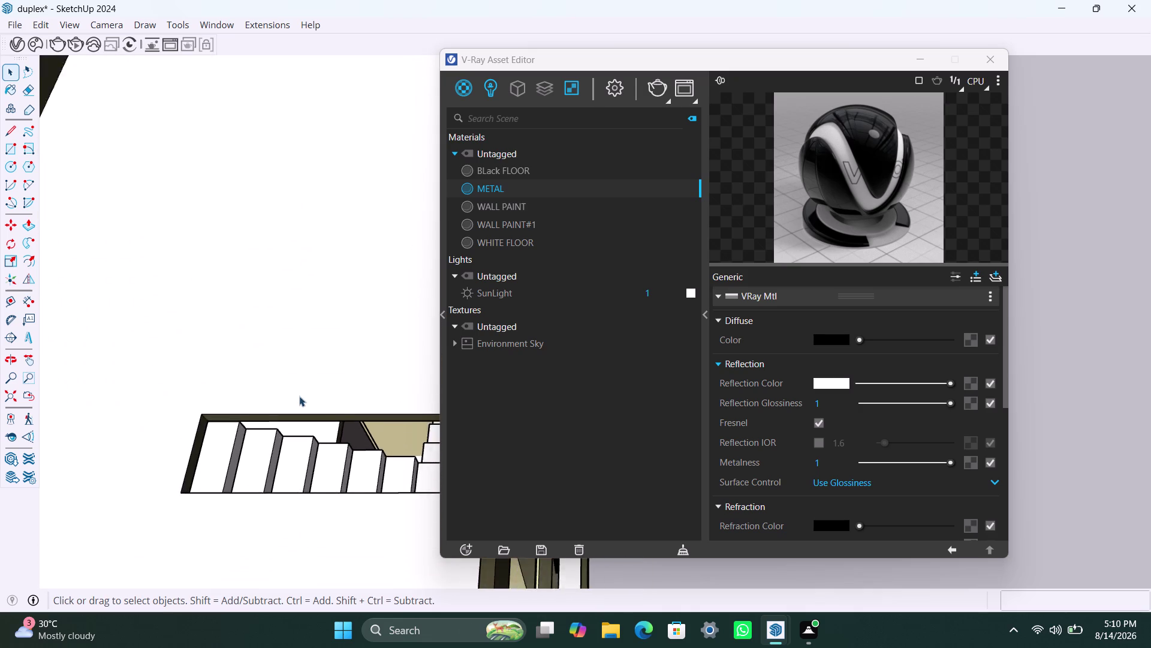
Select the top edge of the upper roof's stair opening.
scroll(down, 3)
click(297, 408)
triple_click(297, 408)
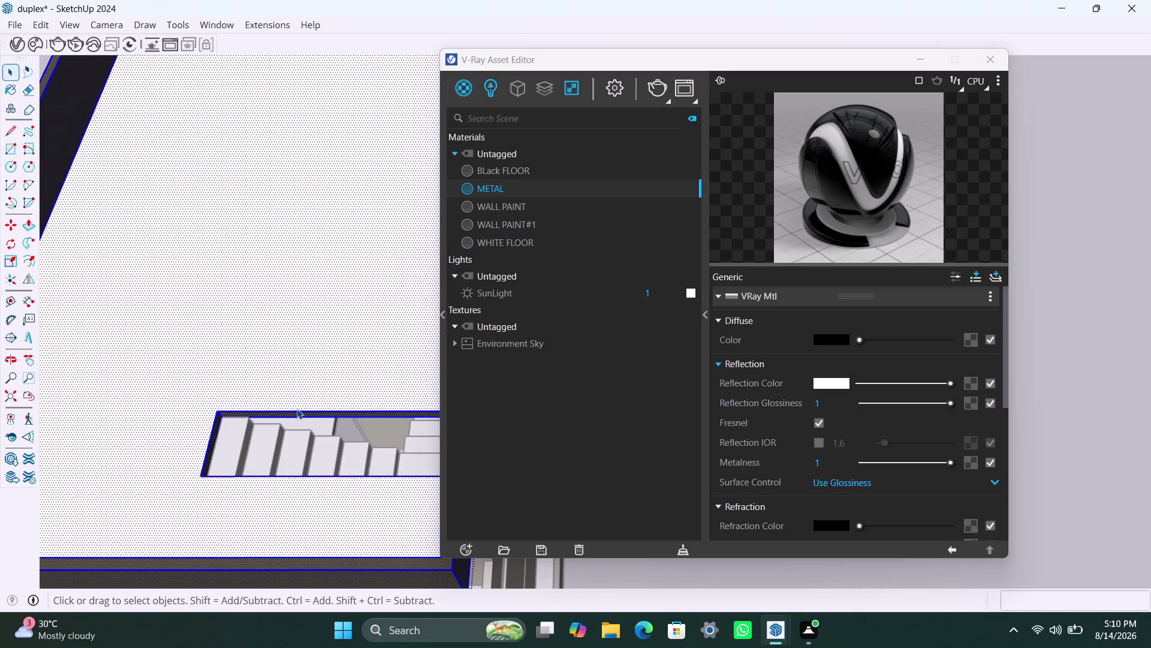
double_click(297, 409)
click(296, 409)
click(297, 408)
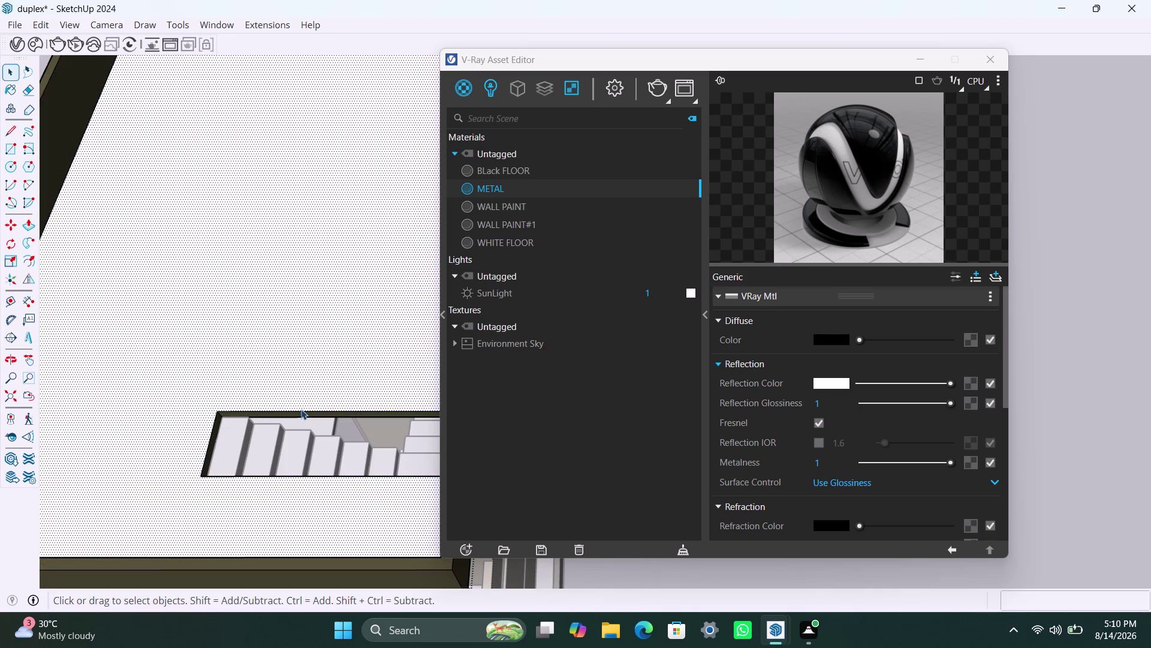
scroll(up, 3)
click(288, 413)
Copy the selected edge 4.5 inches away with the Move tool.
key(m)
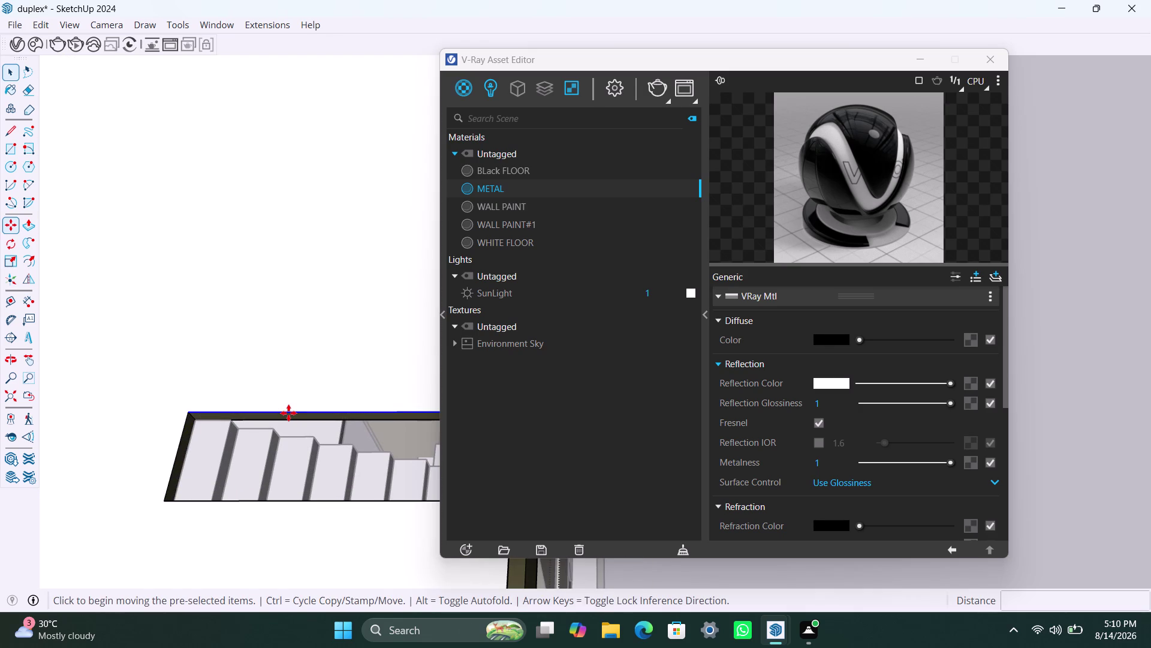
click(187, 411)
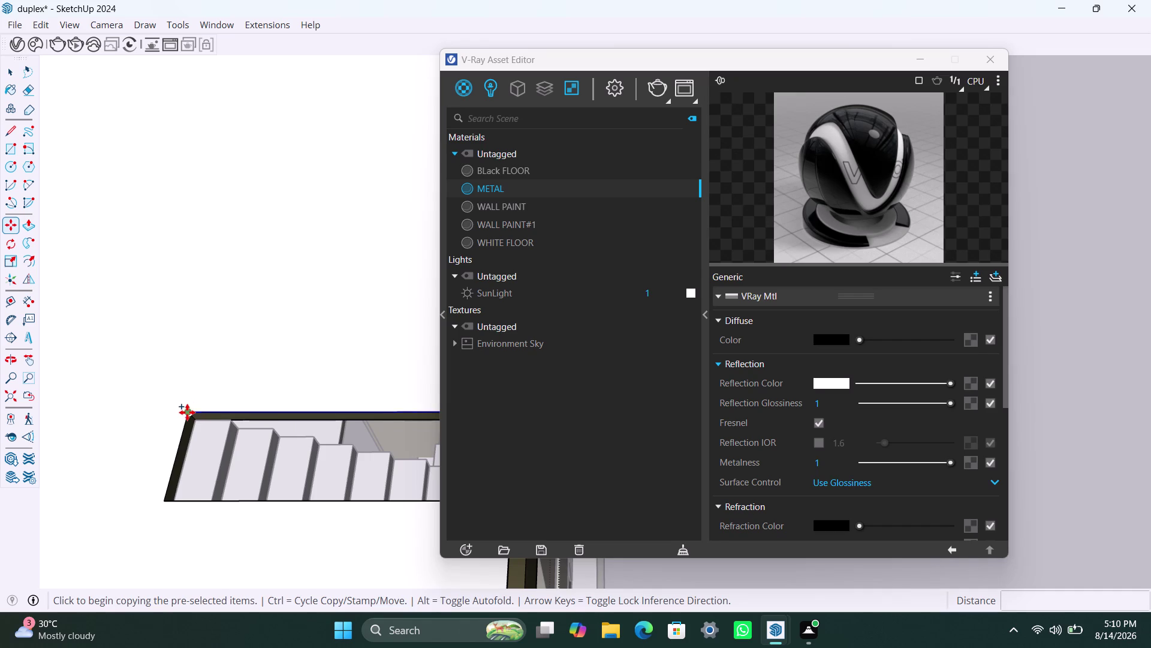
text(4)
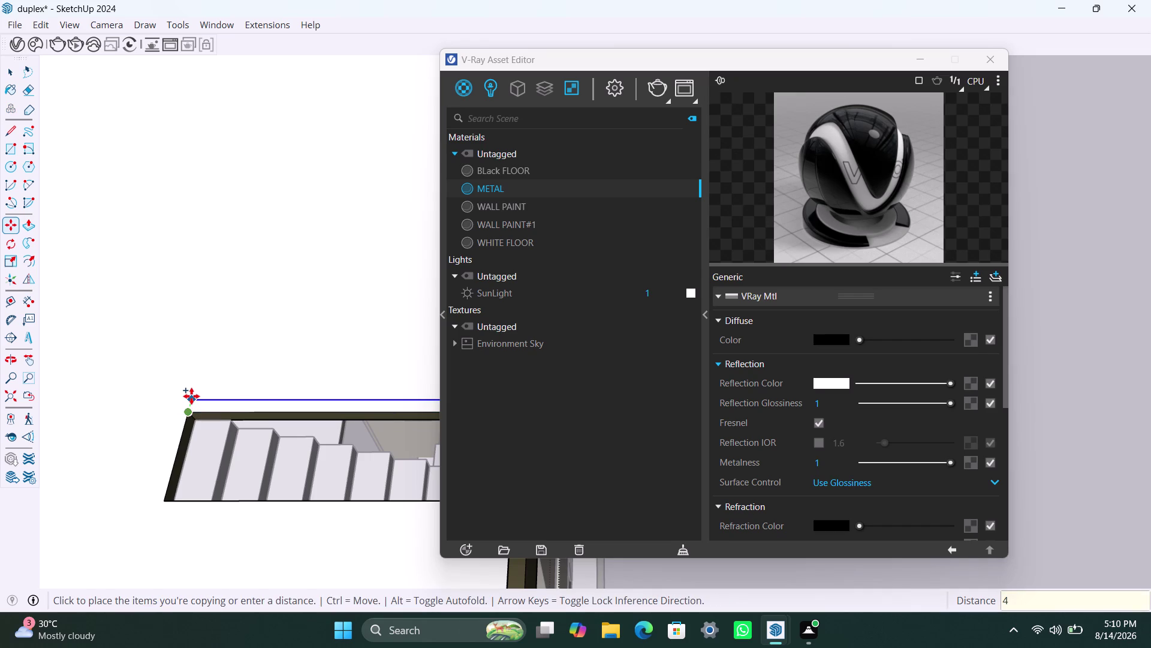
text(.5")
key(Return)
key(space)
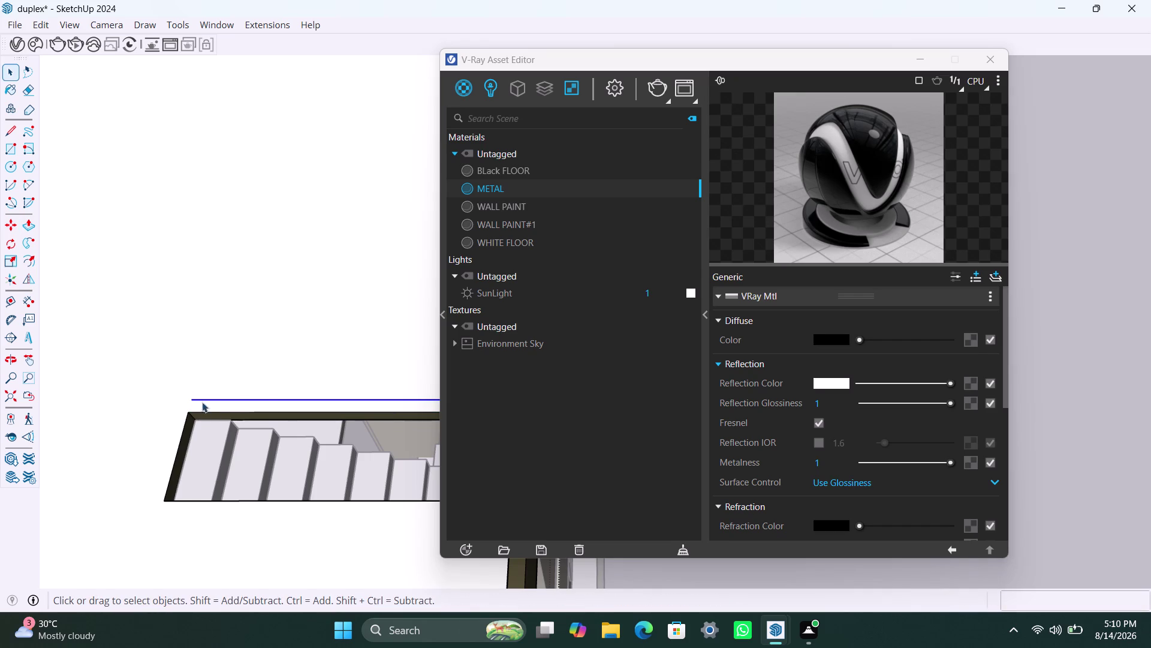
Draw a short line from the copied edge's end to connect it.
scroll(down, 3)
middle_drag(203, 448, 292, 468)
scroll(up, 3)
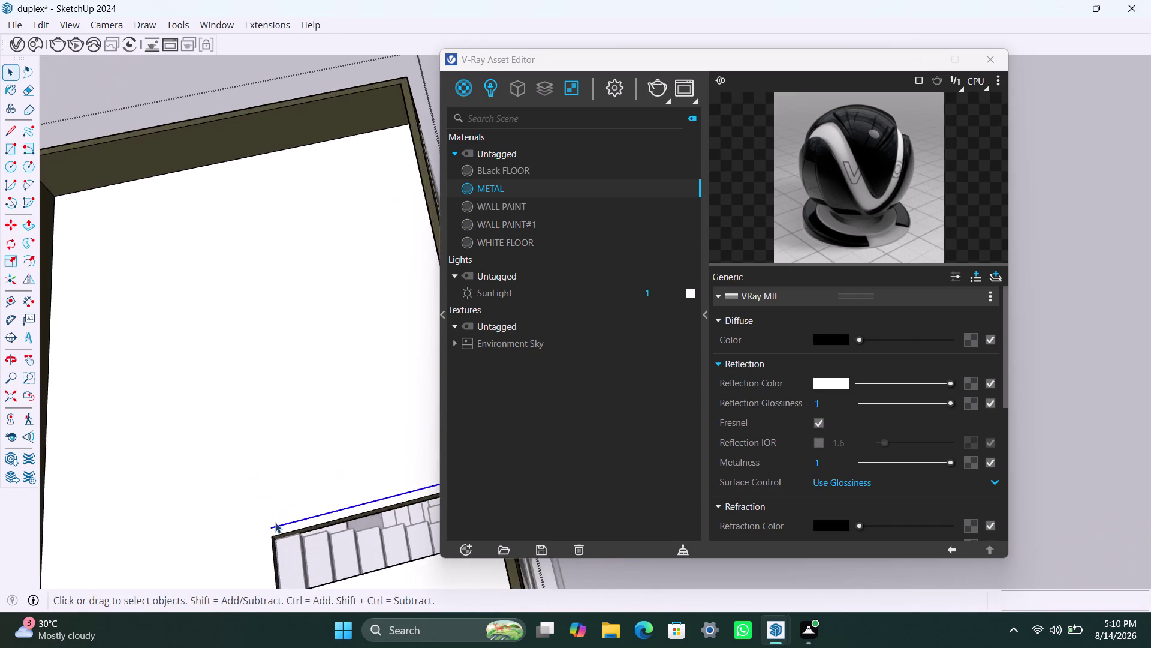
scroll(up, 3)
scroll(down, 3)
middle_drag(260, 532, 301, 529)
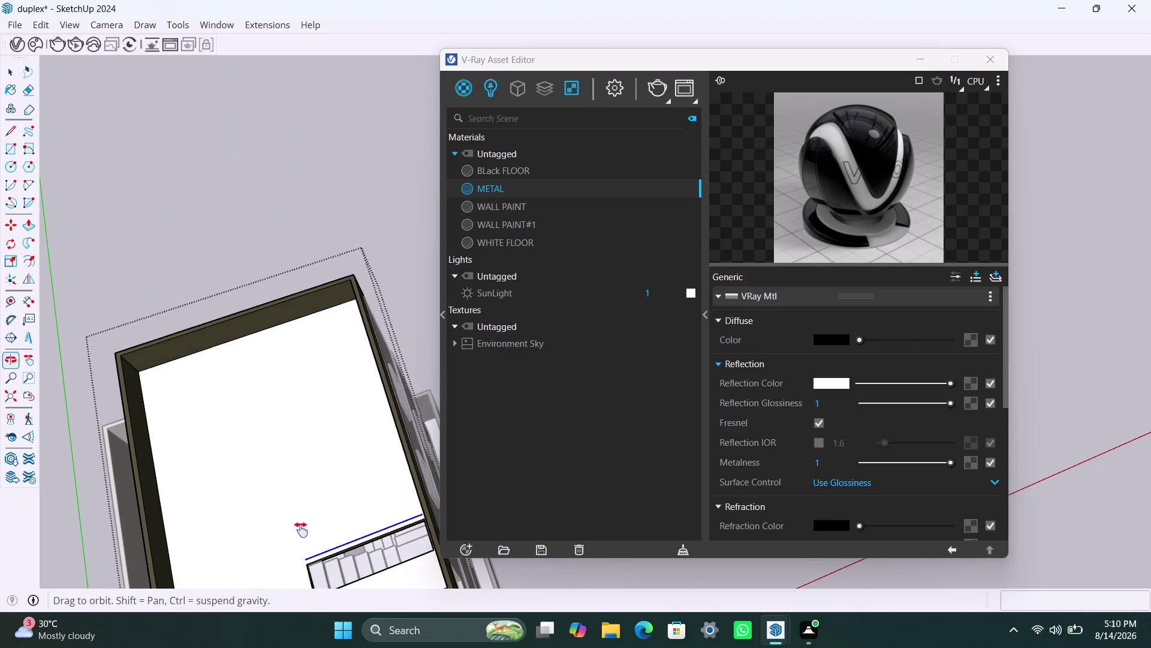
middle_drag(301, 530, 308, 368)
scroll(up, 3)
middle_drag(297, 456, 386, 458)
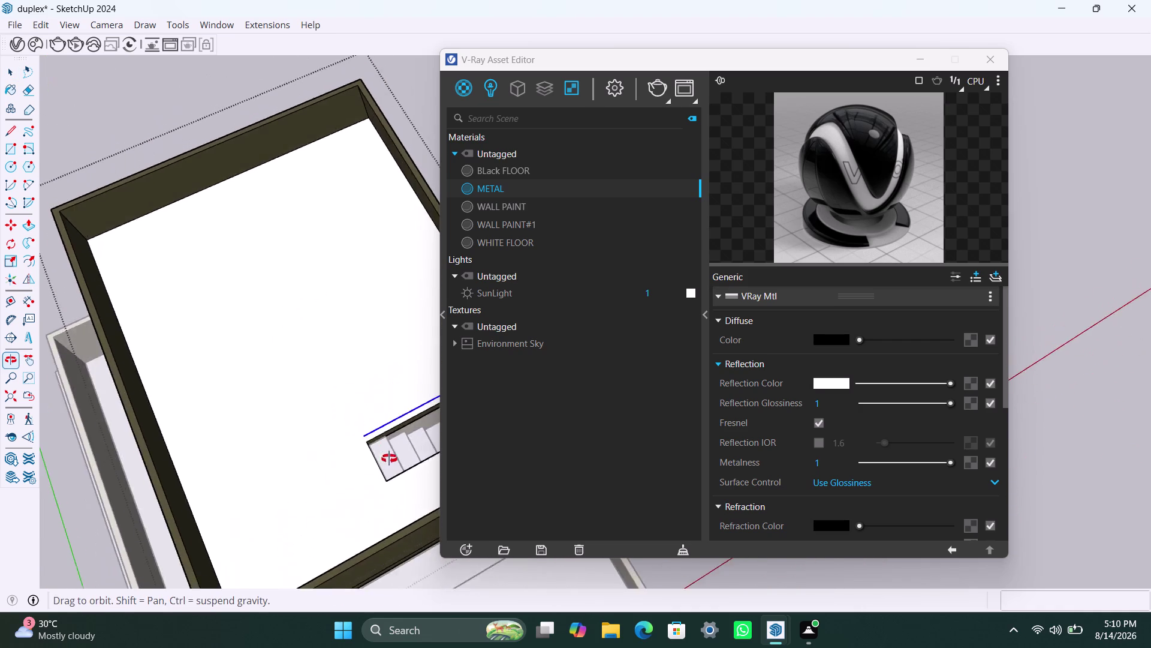
middle_drag(385, 459, 392, 457)
scroll(down, 3)
middle_drag(356, 454, 327, 406)
scroll(up, 3)
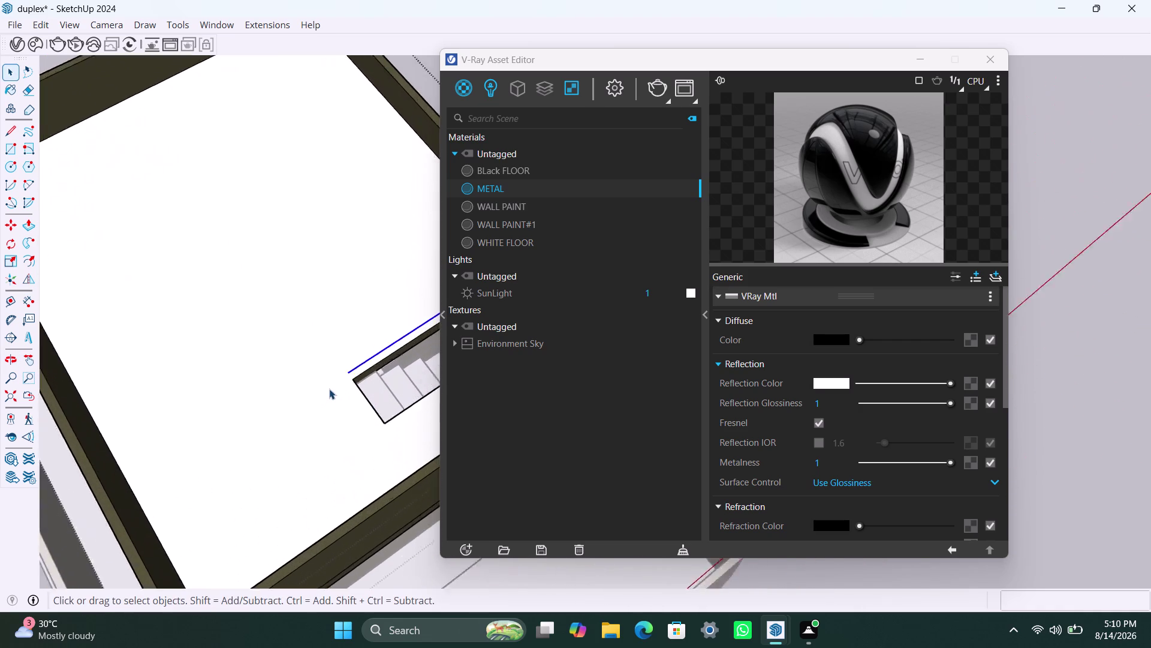
scroll(up, 3)
key(l)
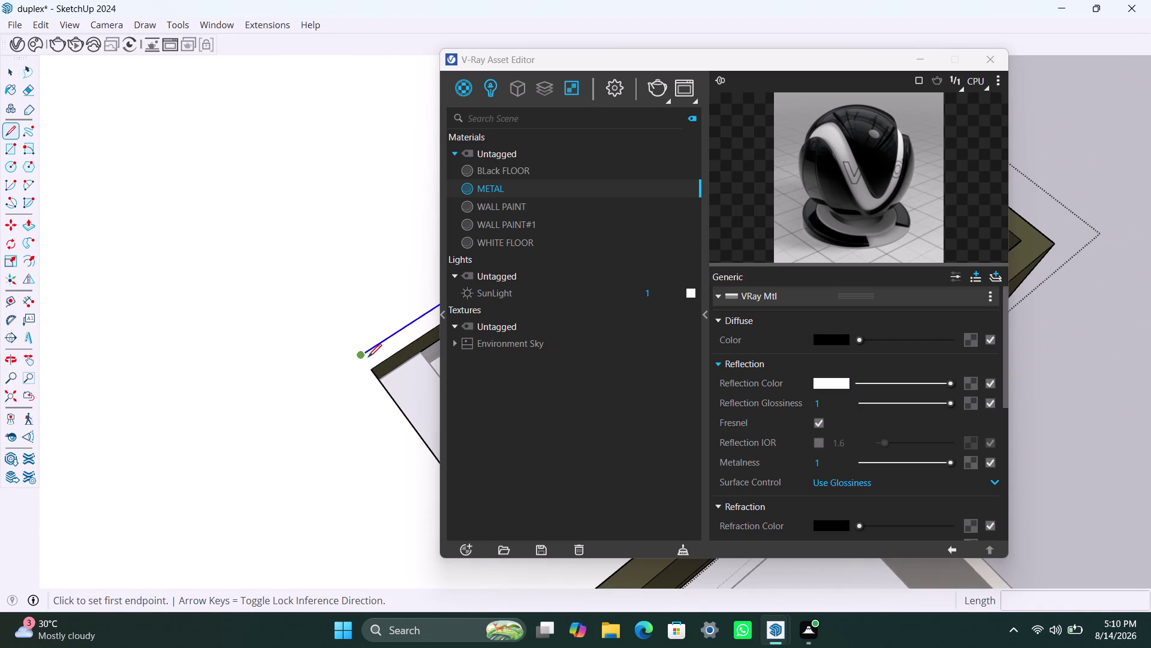
click(366, 353)
click(372, 370)
key(space)
Select the upper roof face and its connected geometry, undoing three stray selection changes.
click(382, 356)
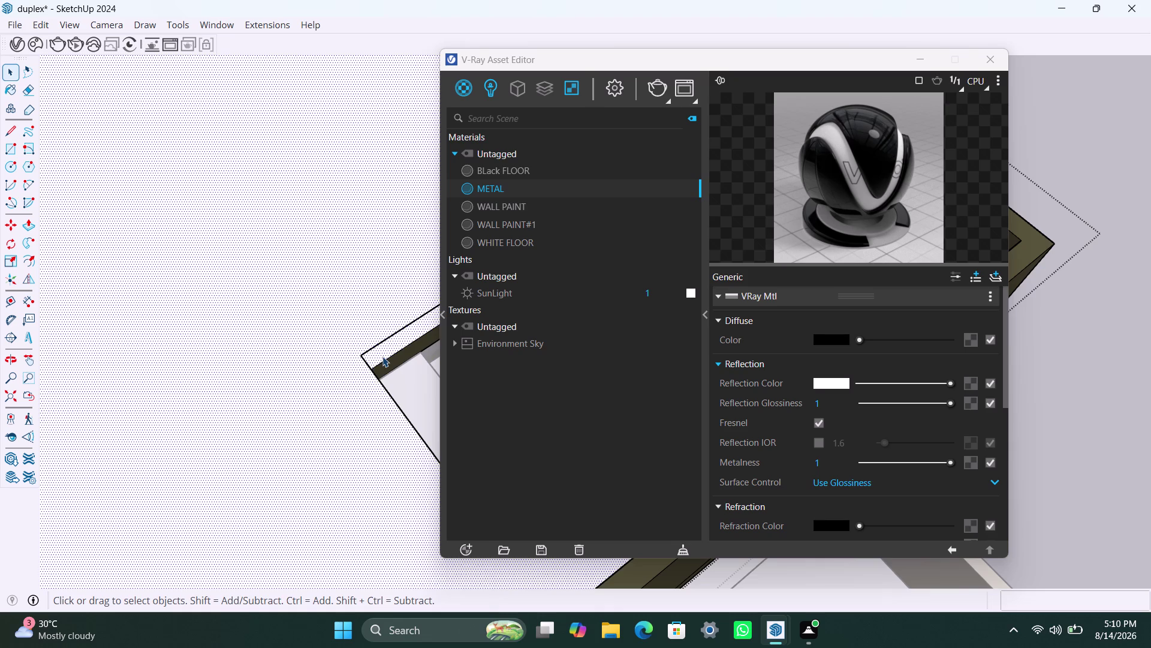
double_click(383, 356)
click(373, 360)
click(348, 370)
triple_click(376, 356)
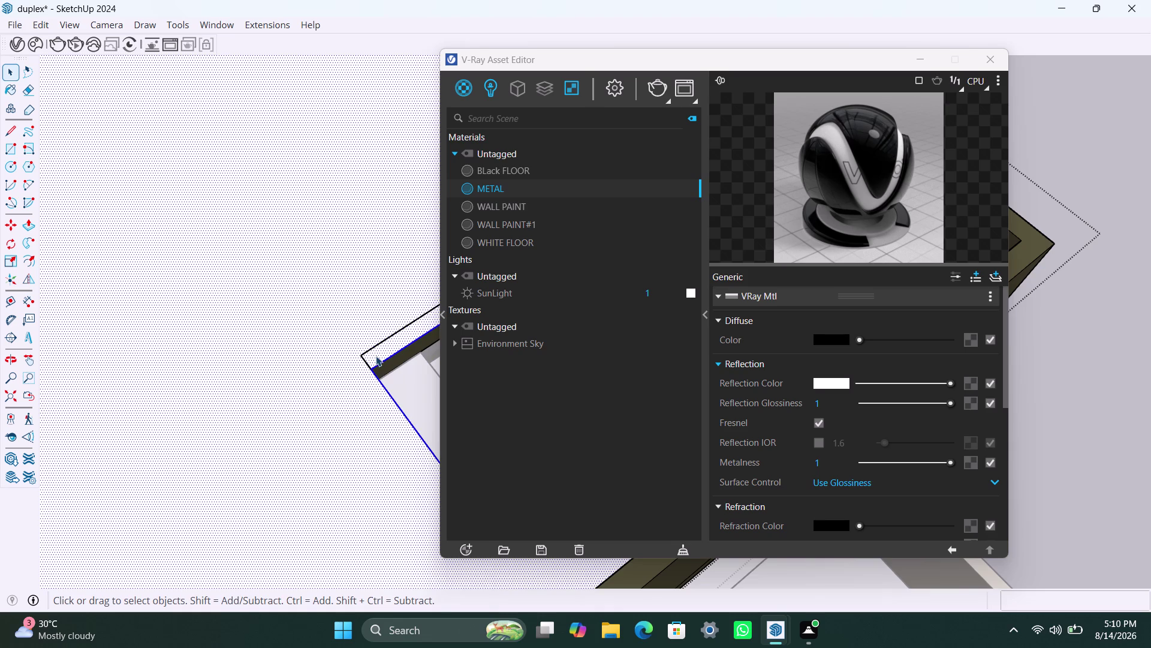
triple_click(376, 356)
click(376, 356)
key(ctrl+z)
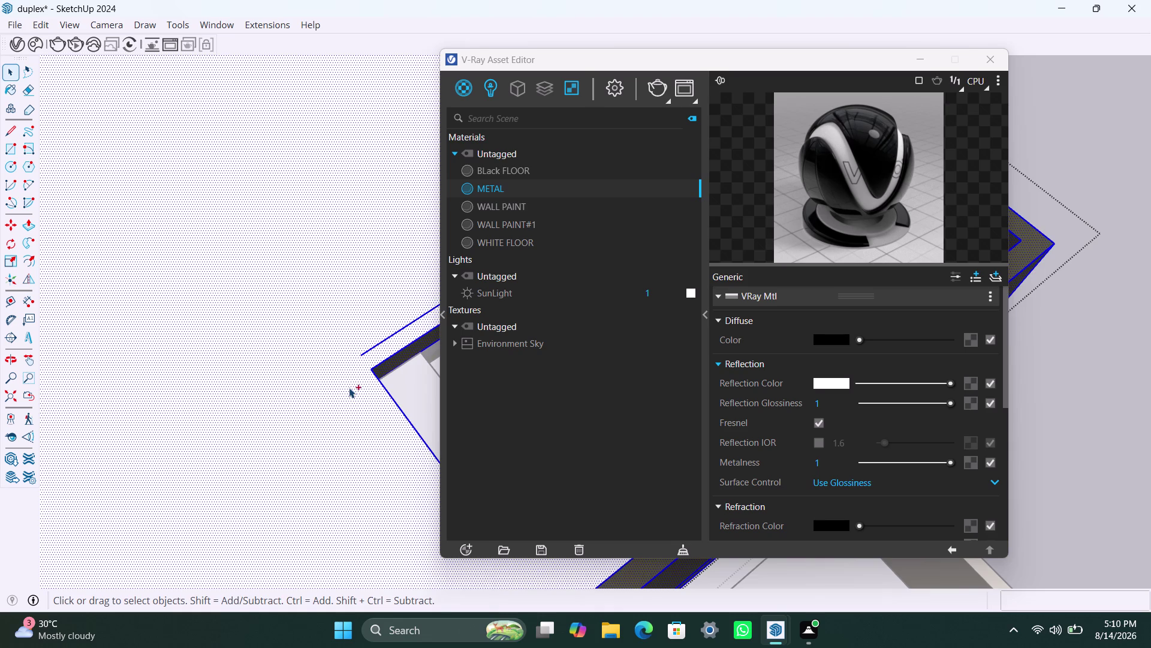
key(ctrl+z)
key(ctrl+z)
click(318, 374)
click(319, 372)
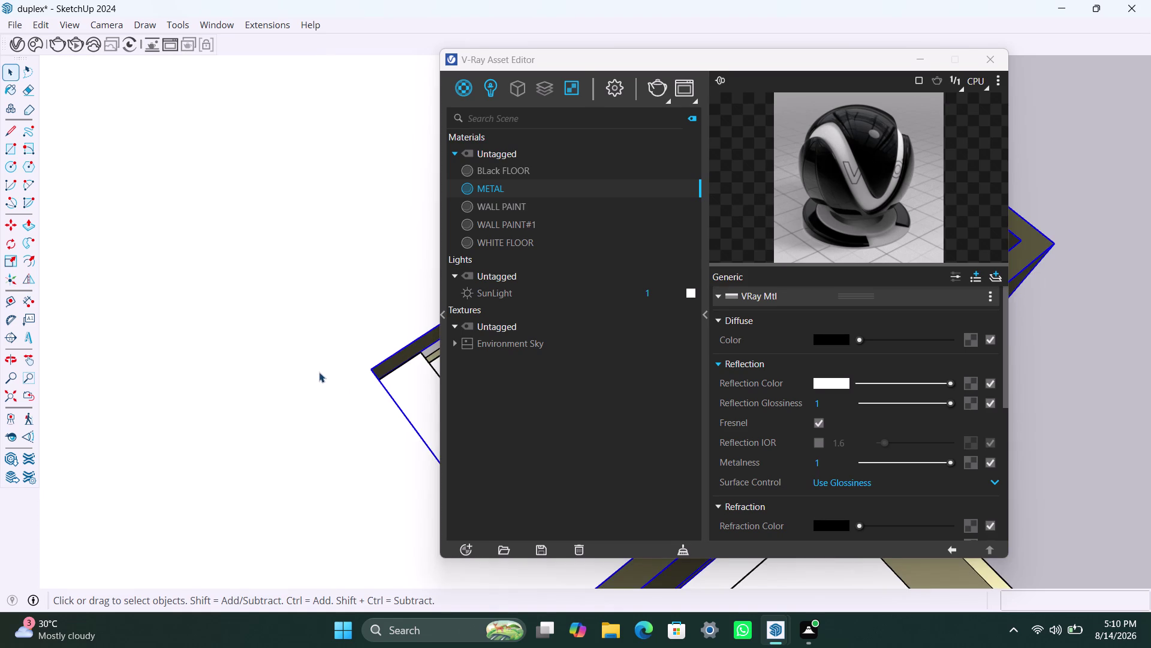
scroll(down, 3)
middle_drag(259, 352, 284, 358)
triple_click(273, 316)
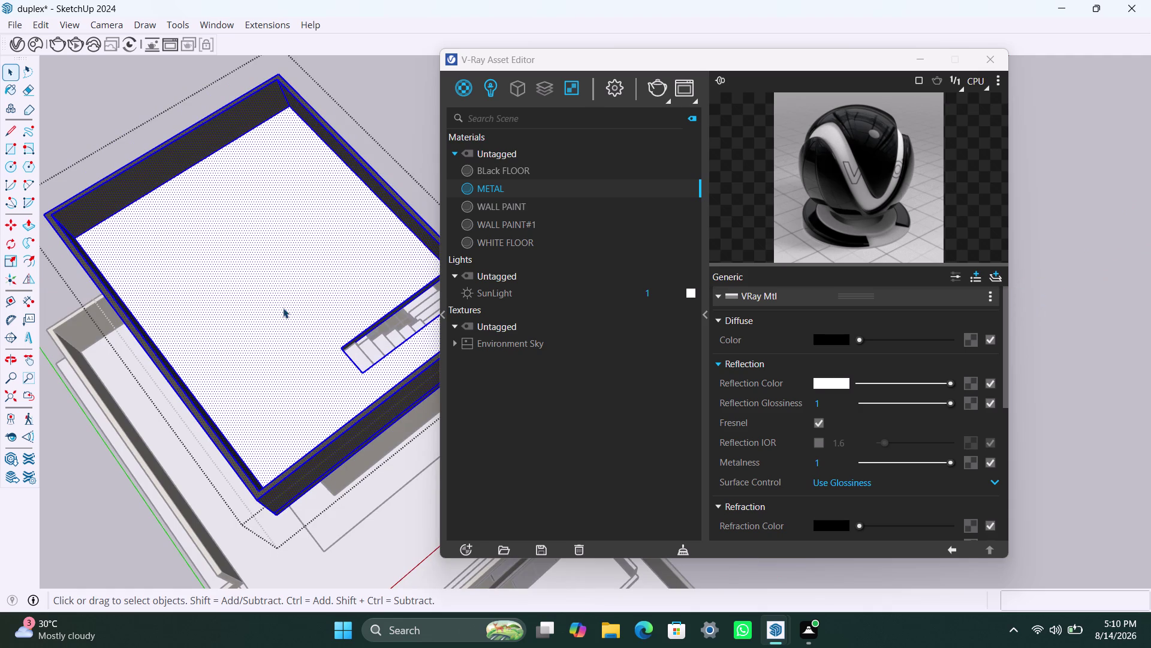
Clear the selection and zoom in on the stair opening's long side.
click(283, 308)
scroll(down, 3)
middle_drag(259, 385, 385, 409)
scroll(up, 3)
middle_drag(333, 368, 195, 345)
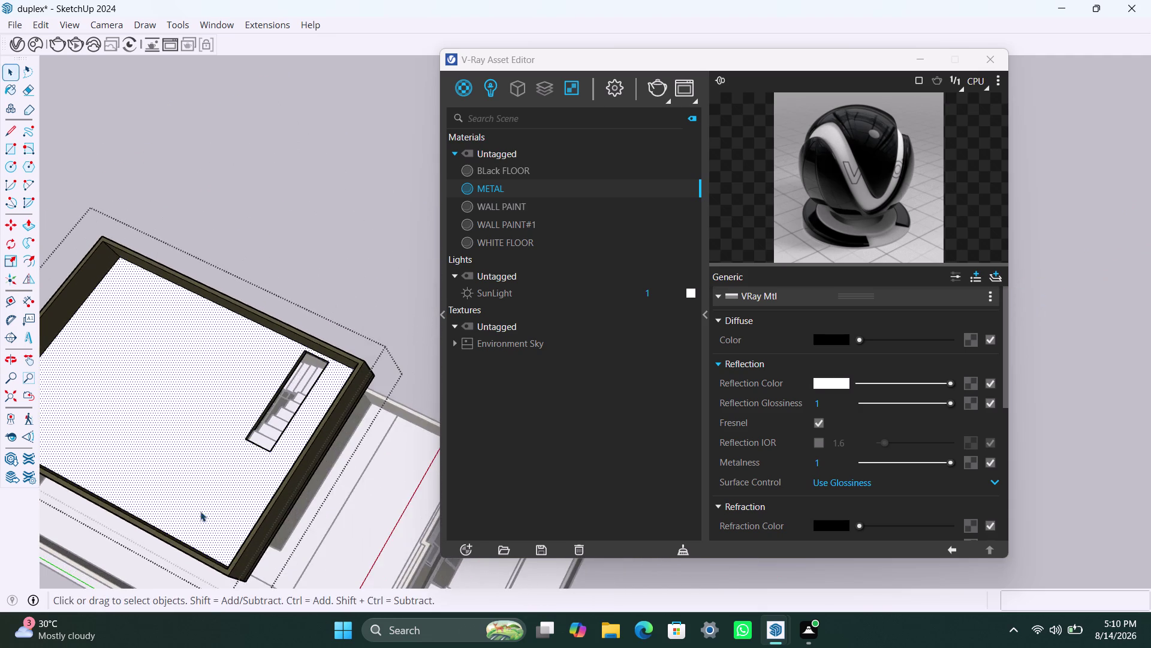
middle_drag(201, 517, 322, 514)
scroll(up, 3)
middle_drag(330, 473, 285, 449)
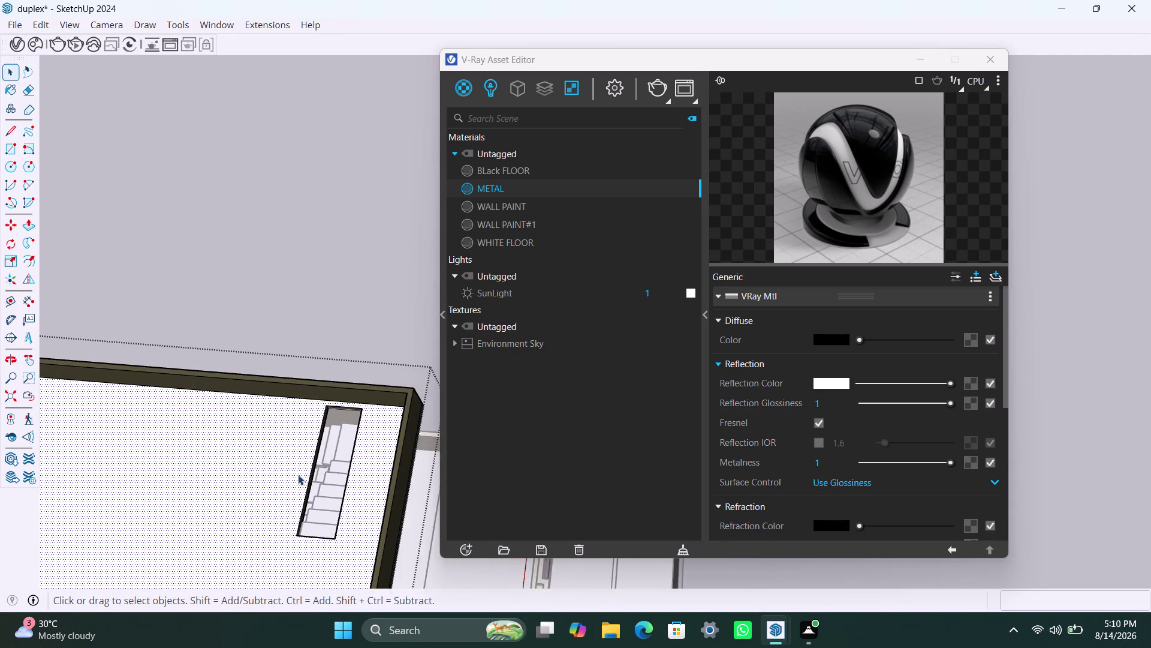
scroll(up, 3)
scroll(up, 3)
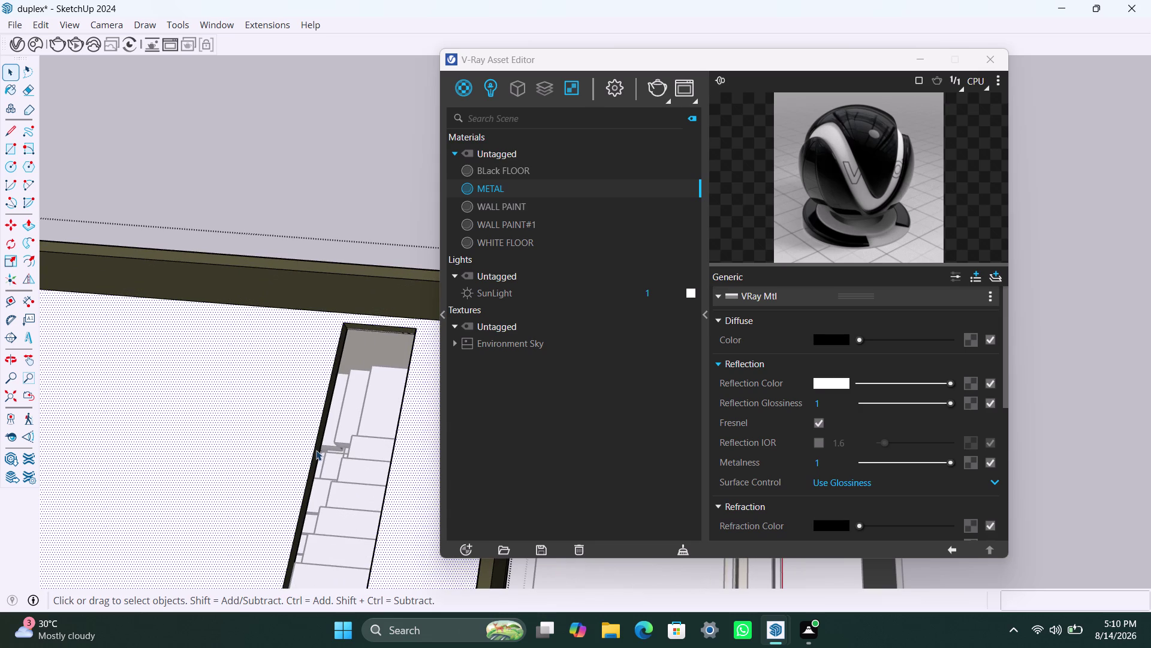
Start moving the opening's long side edge, then undo the attempt.
click(316, 449)
key(m)
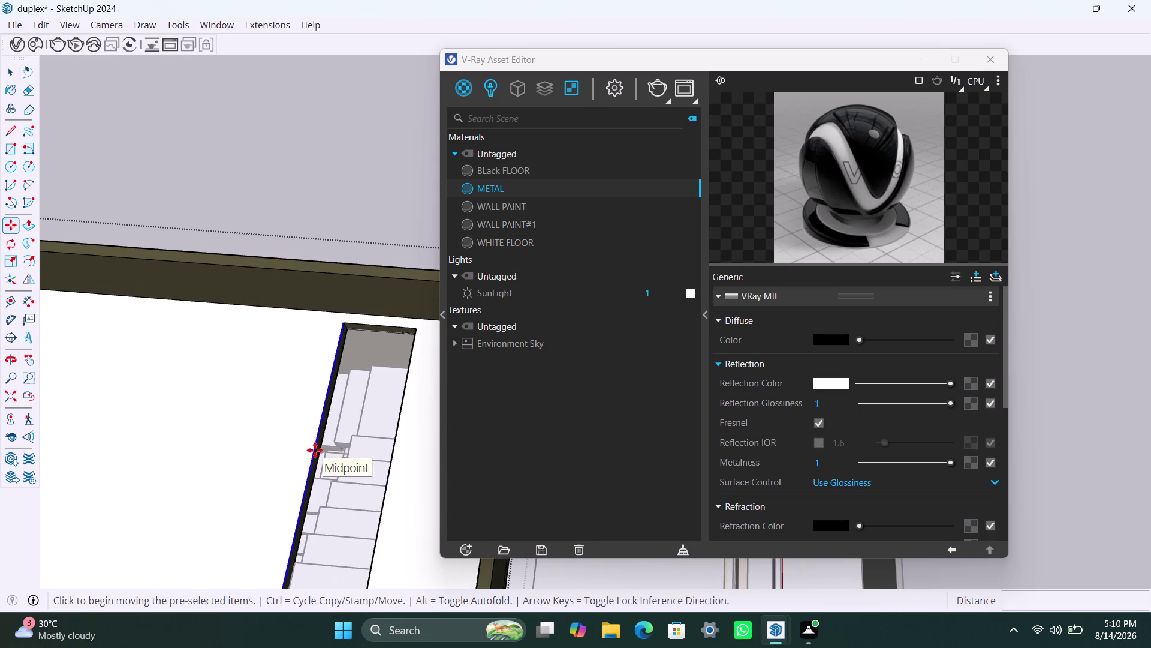
key(space)
click(265, 466)
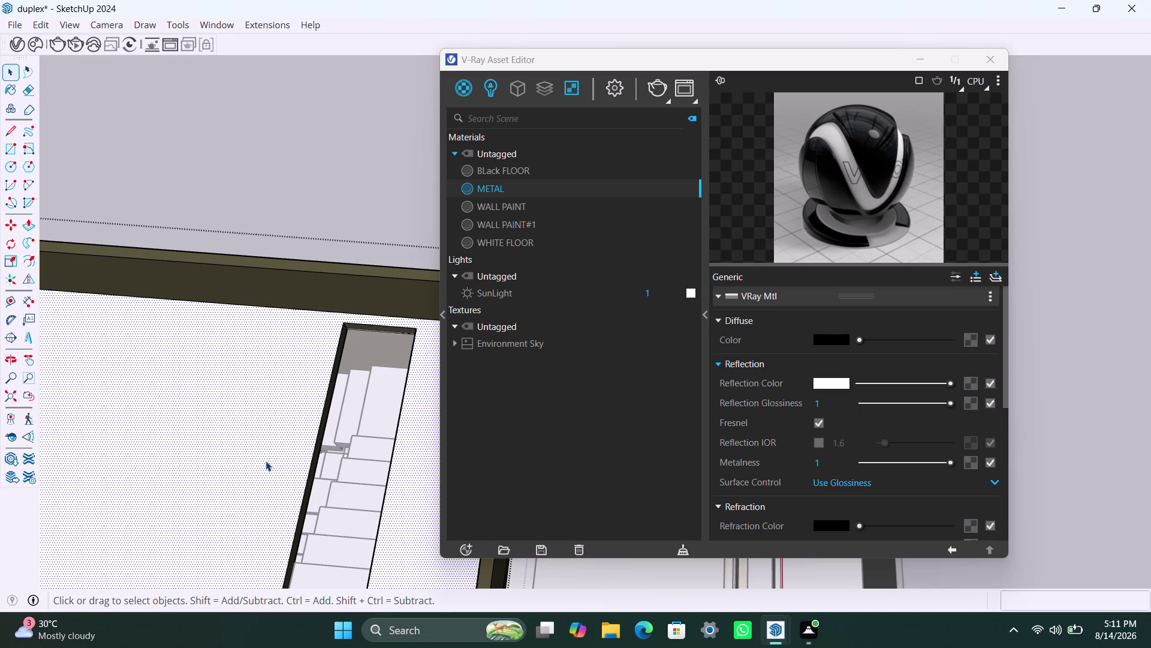
key(Delete)
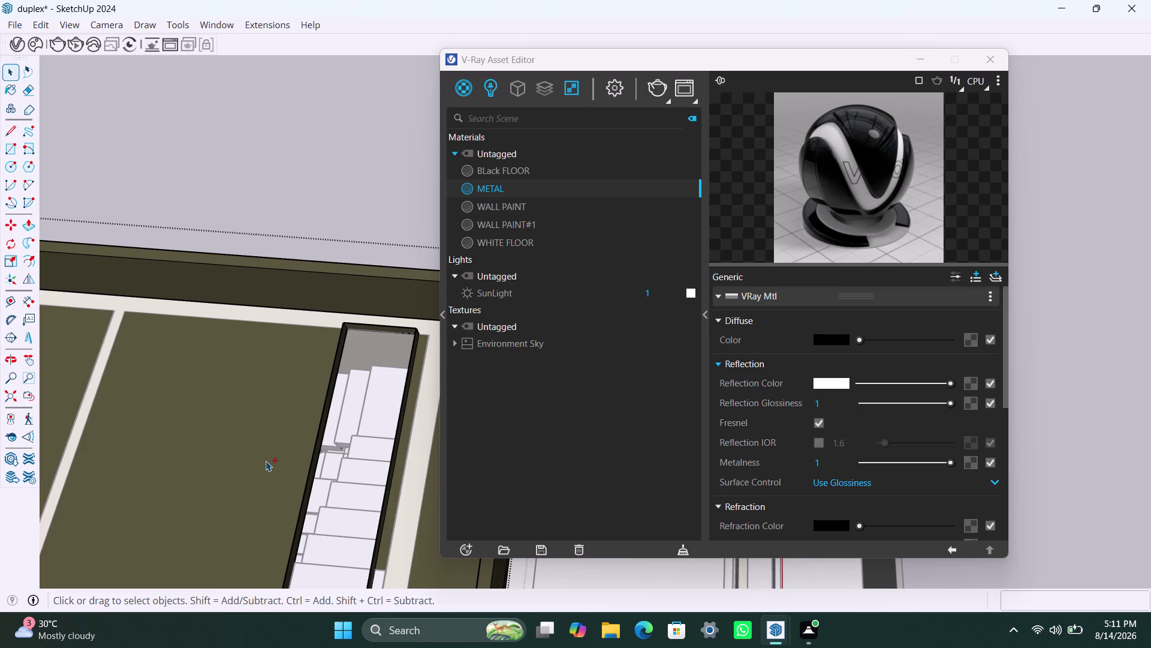
key(ctrl+z)
key(space)
Copy the opening's long left edge 4.5 inches outward from its corner.
scroll(down, 3)
scroll(down, 3)
middle_drag(322, 462, 334, 460)
scroll(up, 3)
scroll(up, 3)
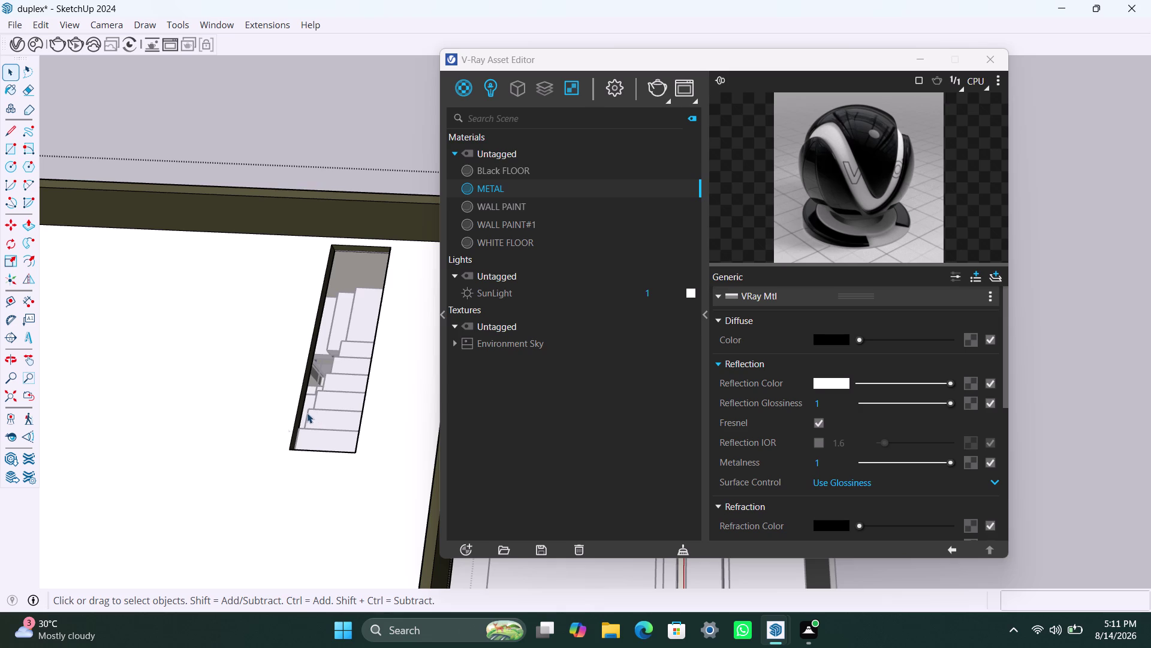
click(288, 446)
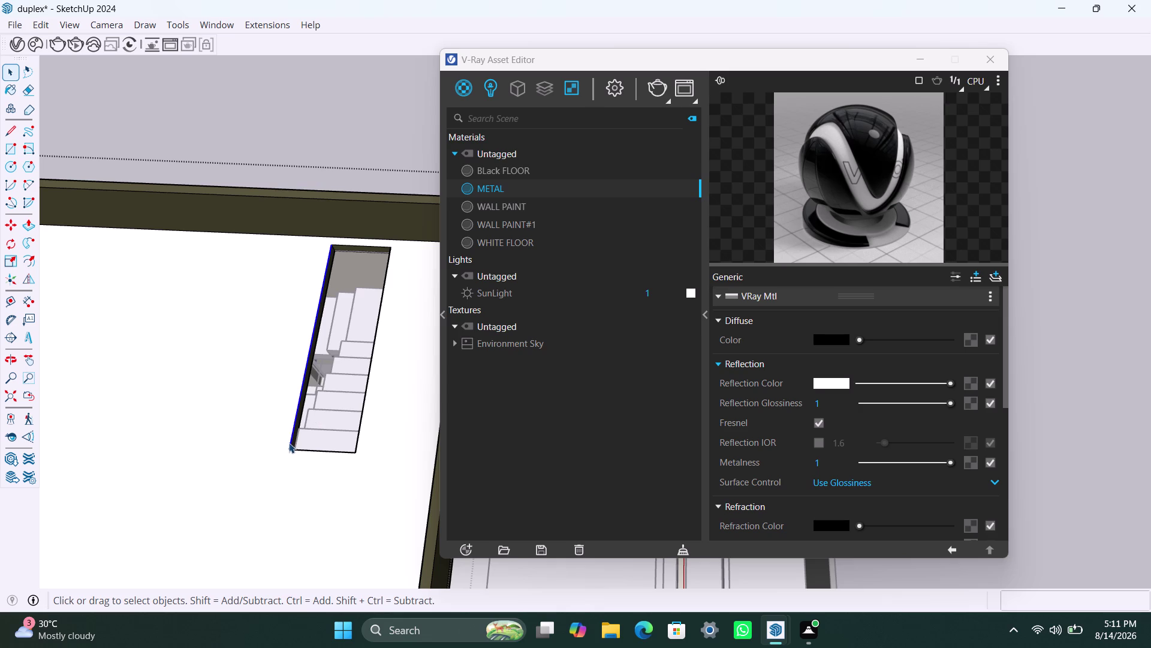
key(m)
click(289, 445)
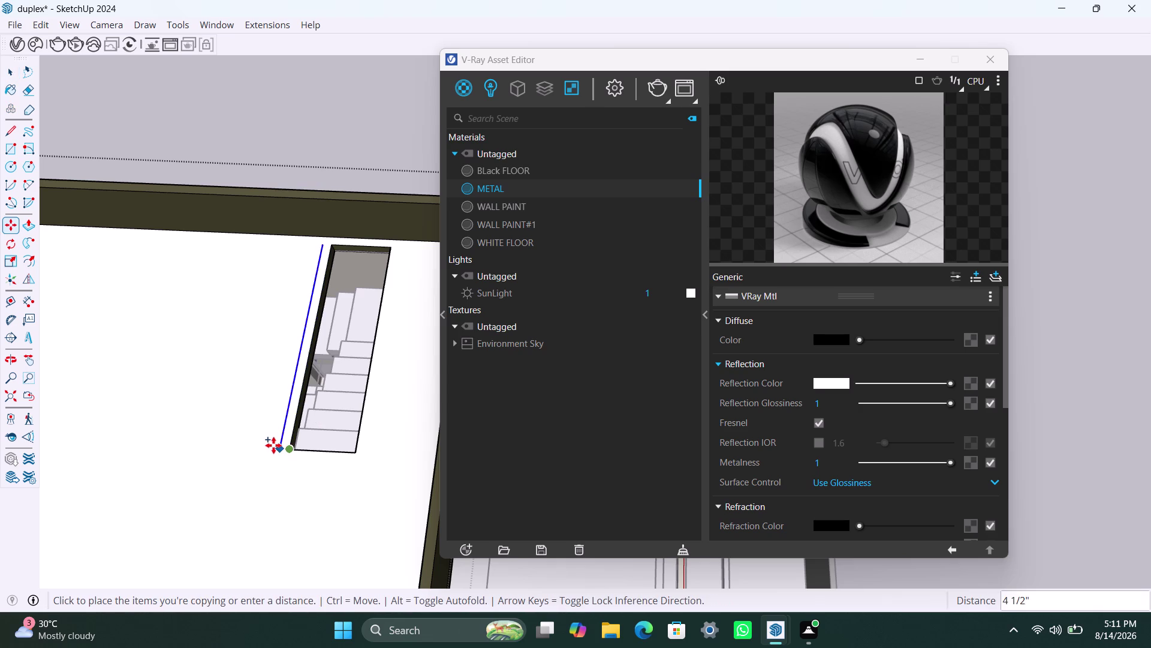
text(4.)
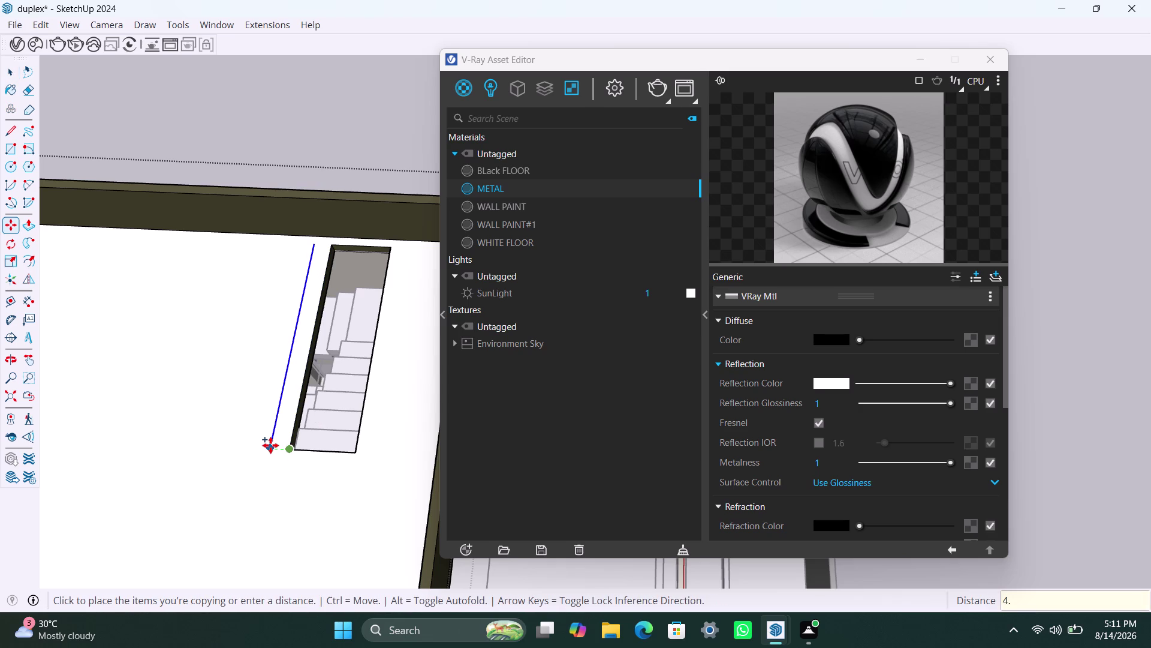
text(5)
key(shift+quotedbl)
key(Return)
key(space)
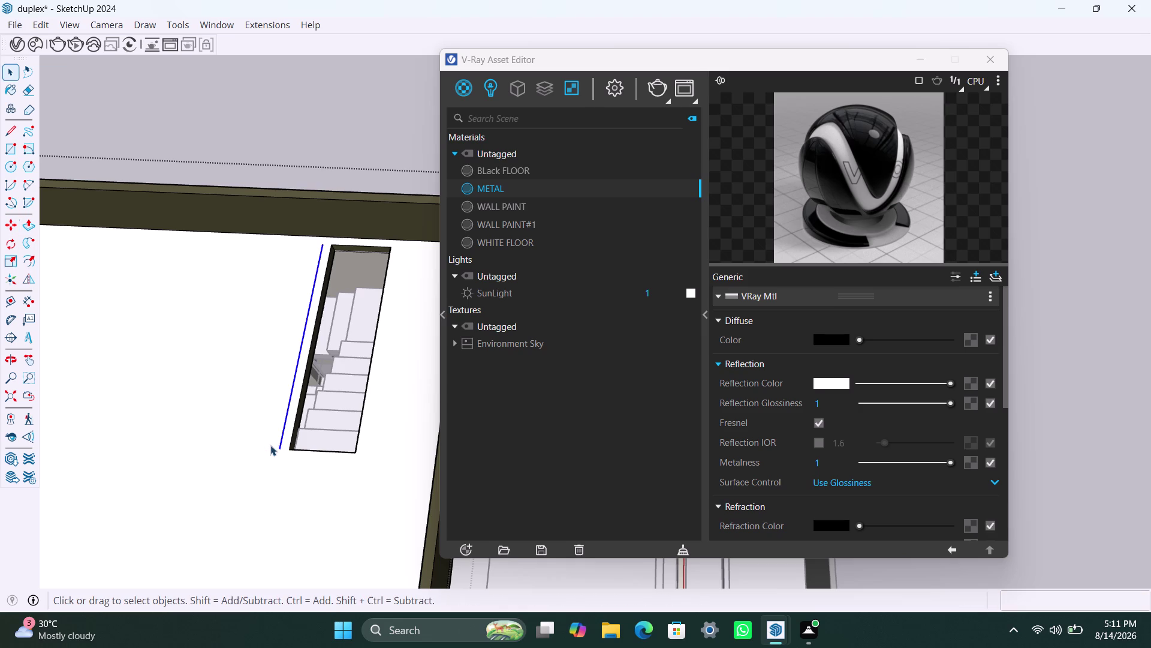
Select all geometry connected to the floor slab.
click(285, 437)
triple_click(285, 437)
triple_click(284, 437)
scroll(up, 3)
click(272, 415)
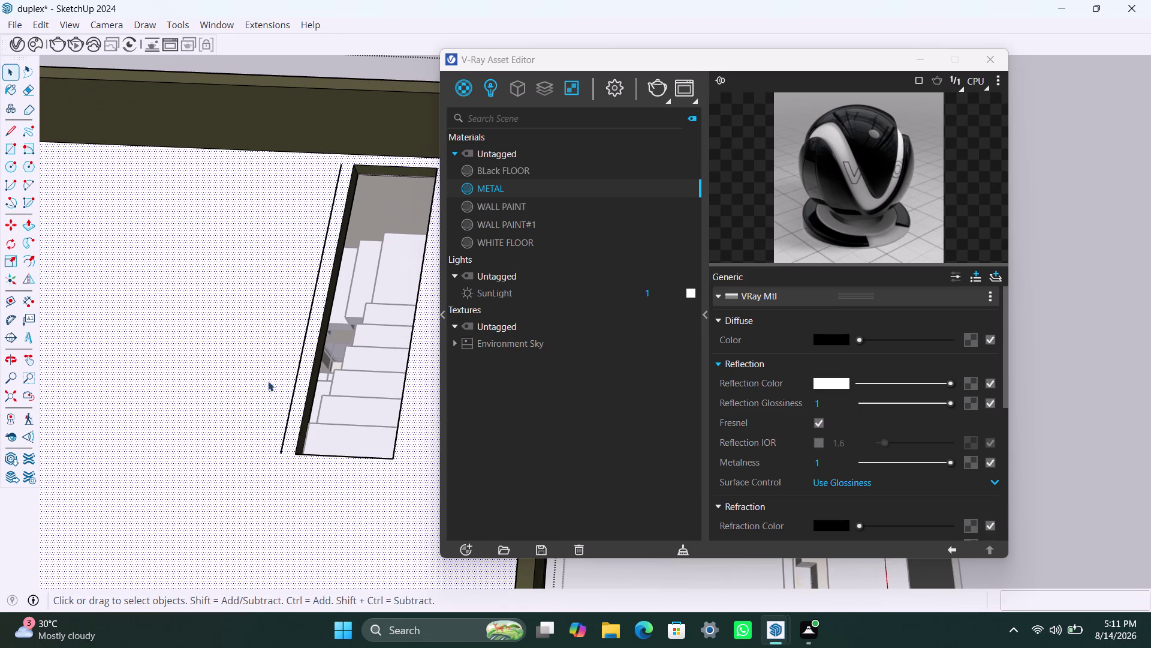
Draw short lines joining the offset line's ends to the opening's top and bottom corners.
key(l)
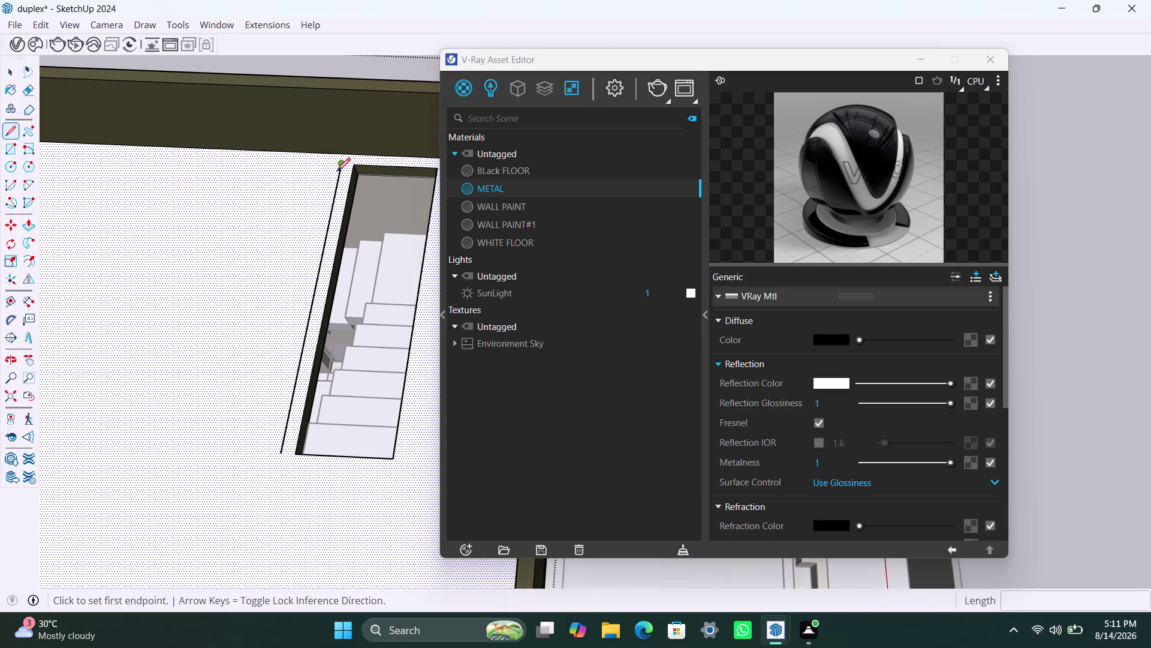
click(341, 162)
click(355, 161)
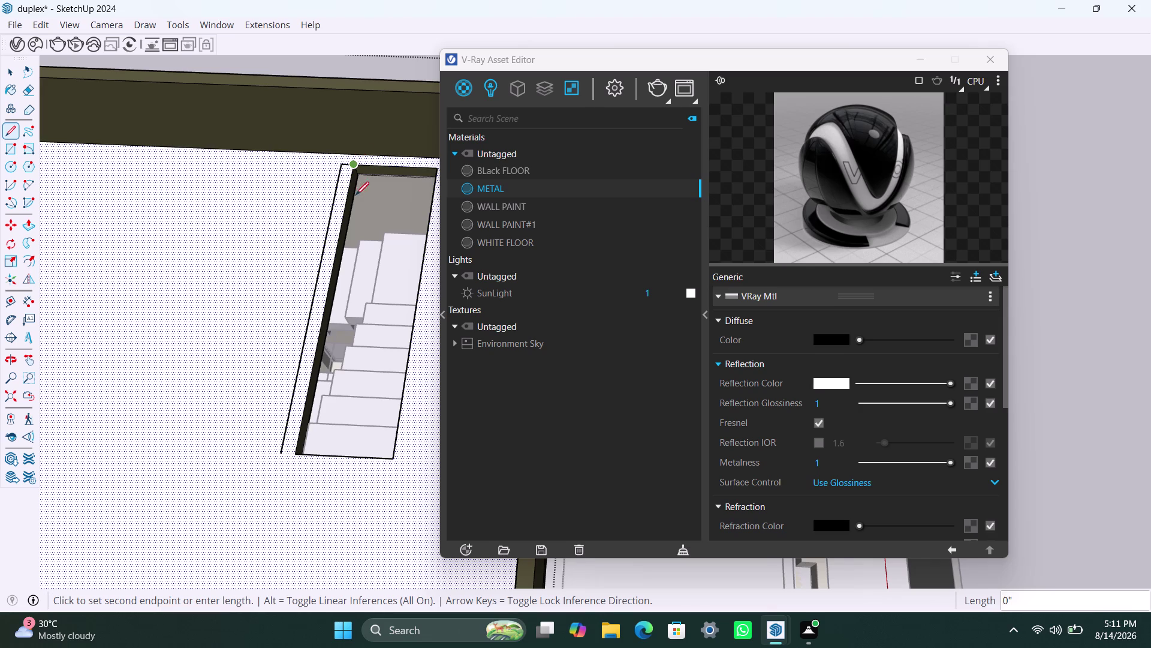
key(space)
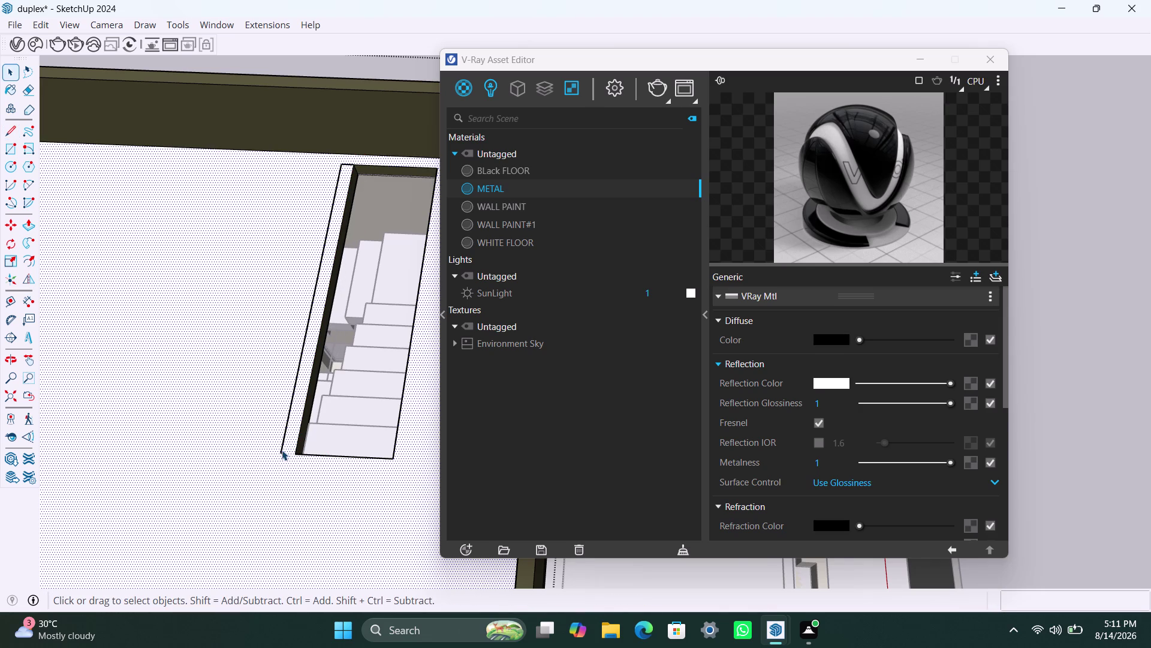
click(281, 449)
key(l)
click(281, 449)
click(297, 452)
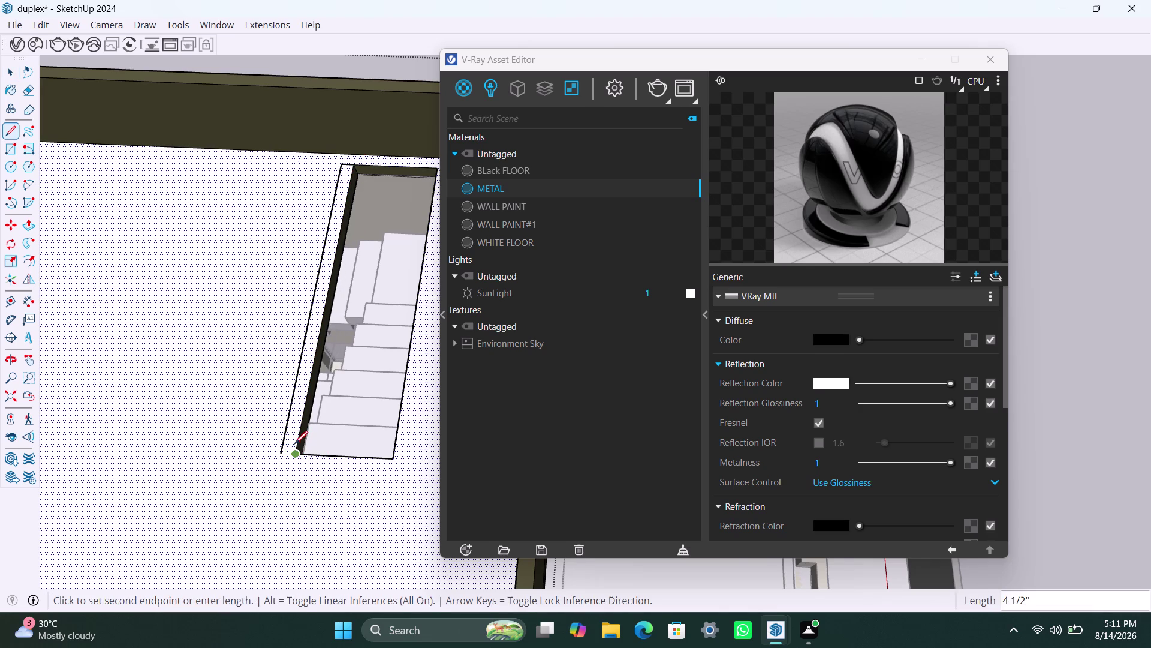
click(283, 450)
key(space)
Push/pull the thin strip beside the opening up into a tall wall.
click(295, 433)
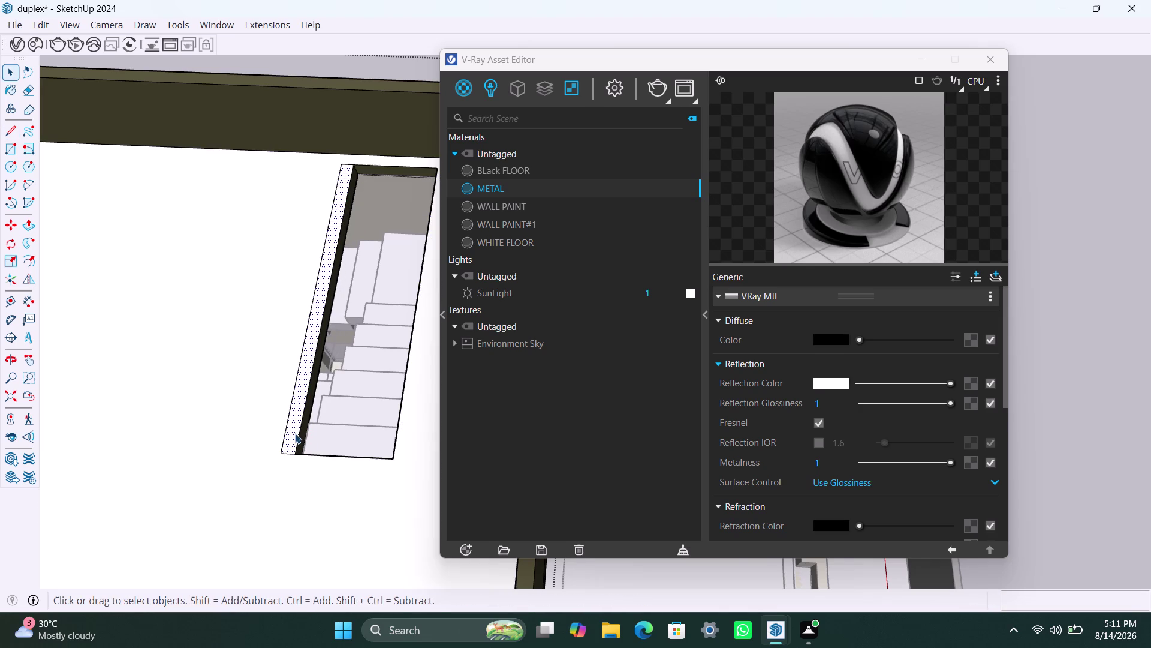
key(p)
click(292, 421)
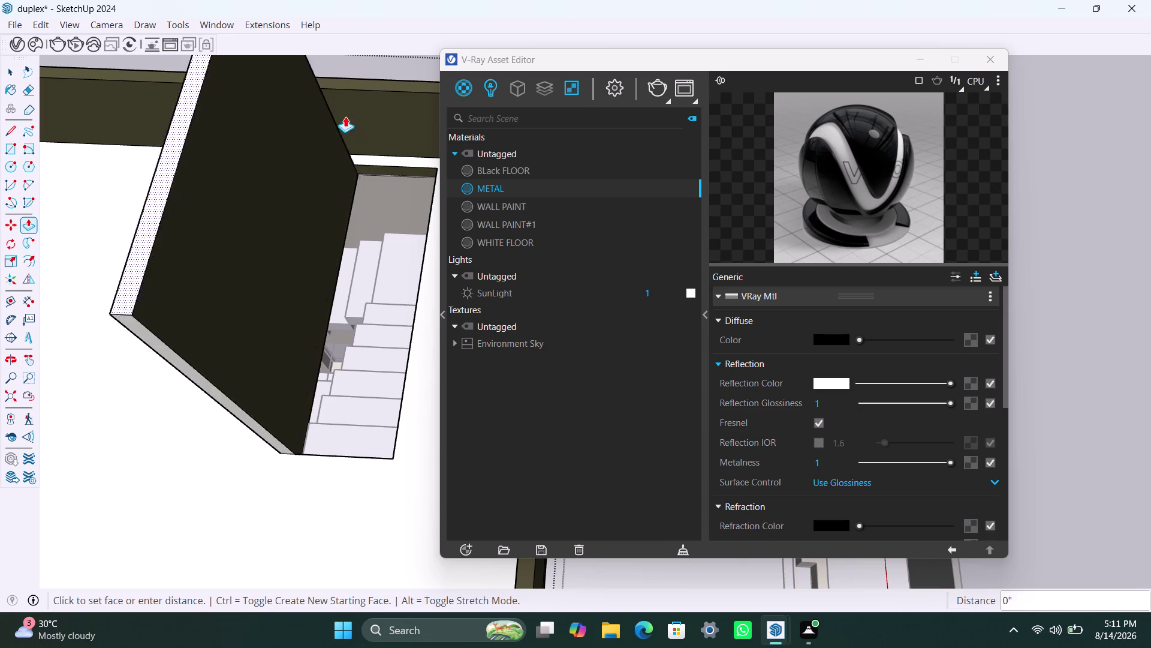
click(382, 81)
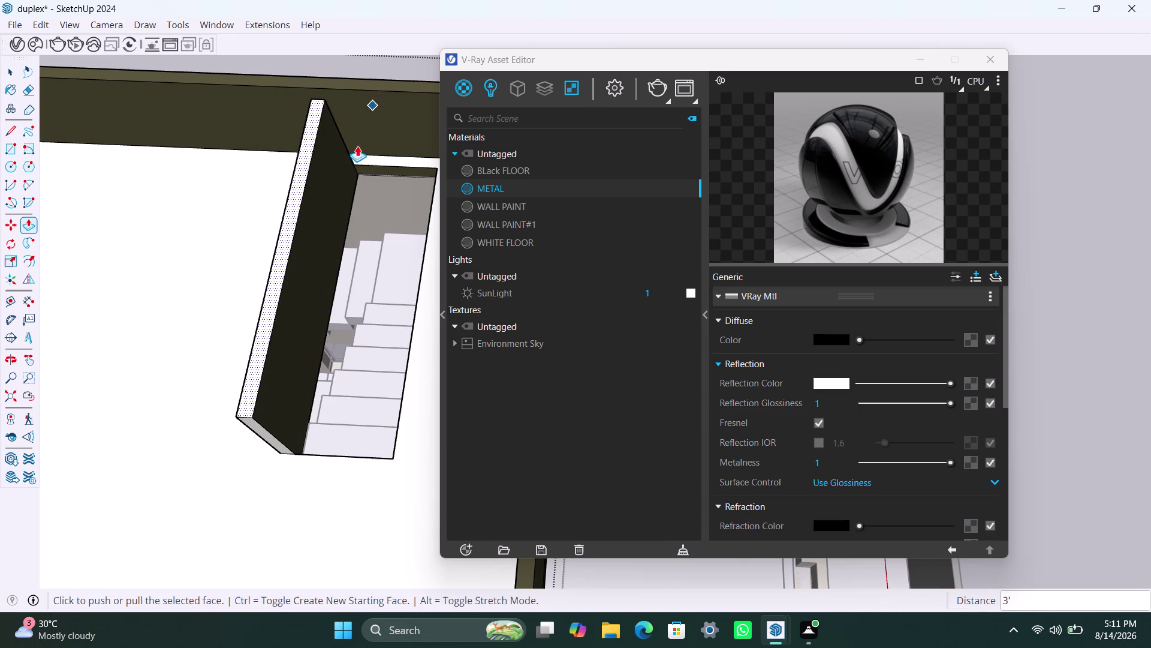
key(space)
Orbit around the upper floor to face the new wall and stair opening.
scroll(down, 3)
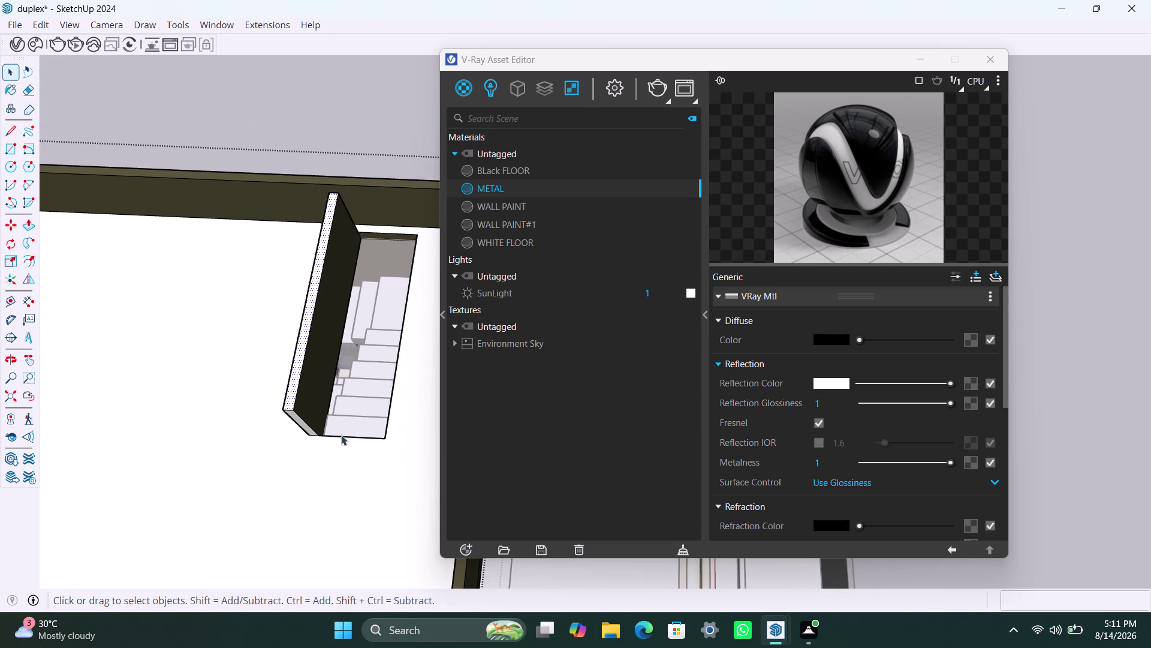
middle_drag(341, 435, 172, 460)
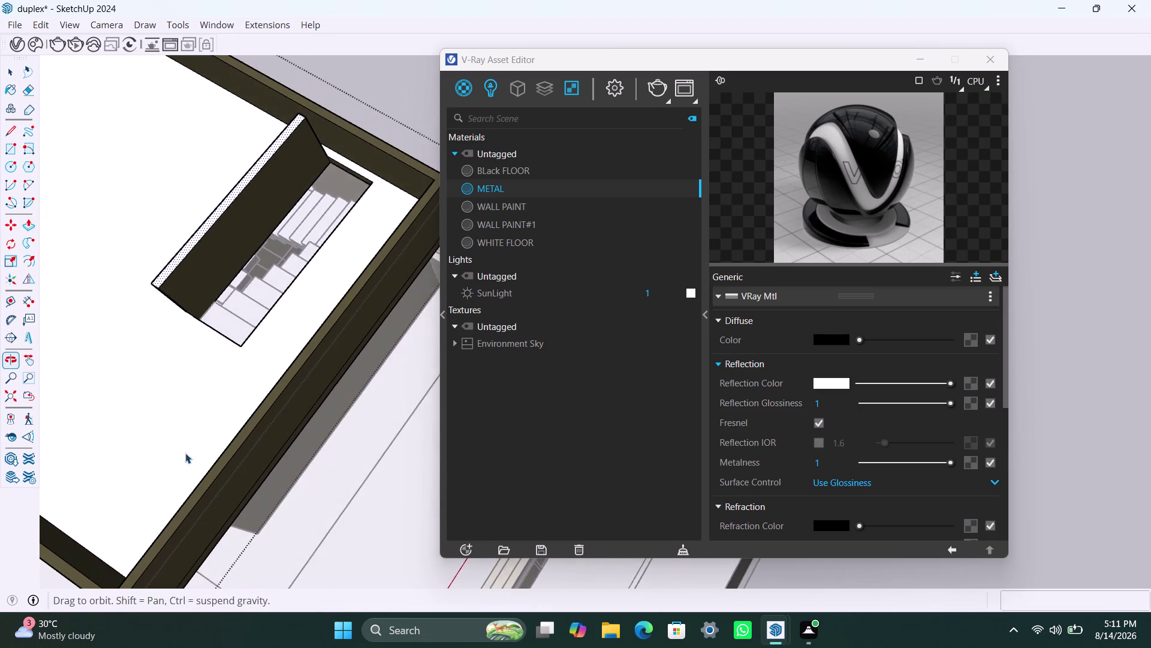
scroll(down, 3)
middle_drag(237, 375, 348, 392)
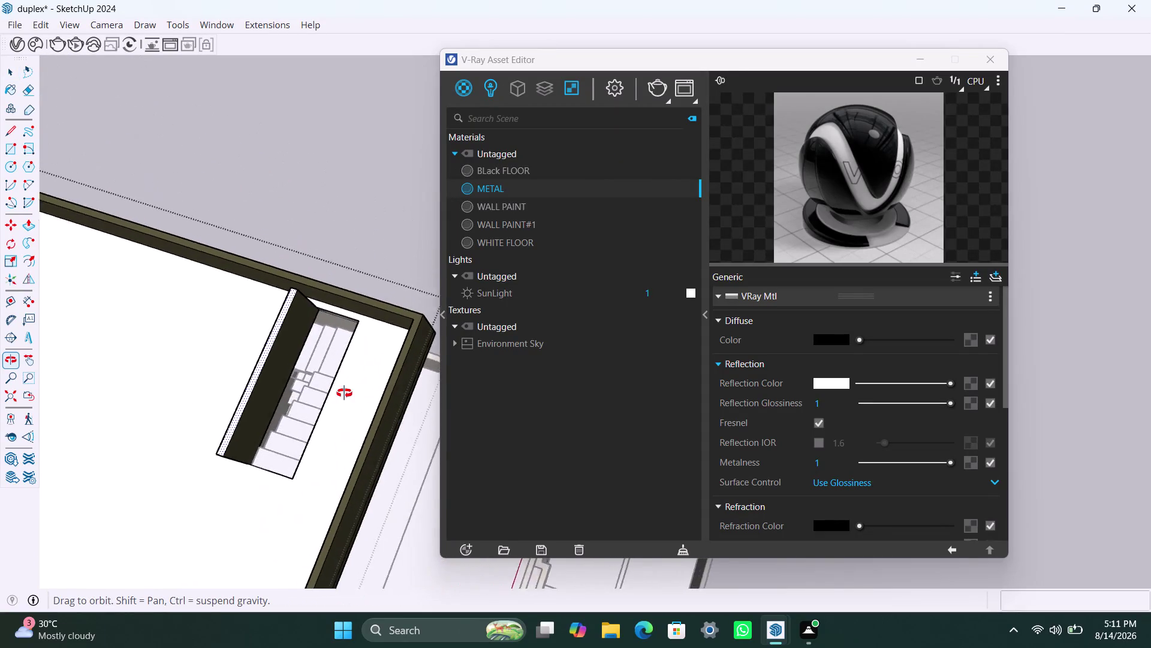
middle_drag(347, 392, 473, 294)
scroll(down, 3)
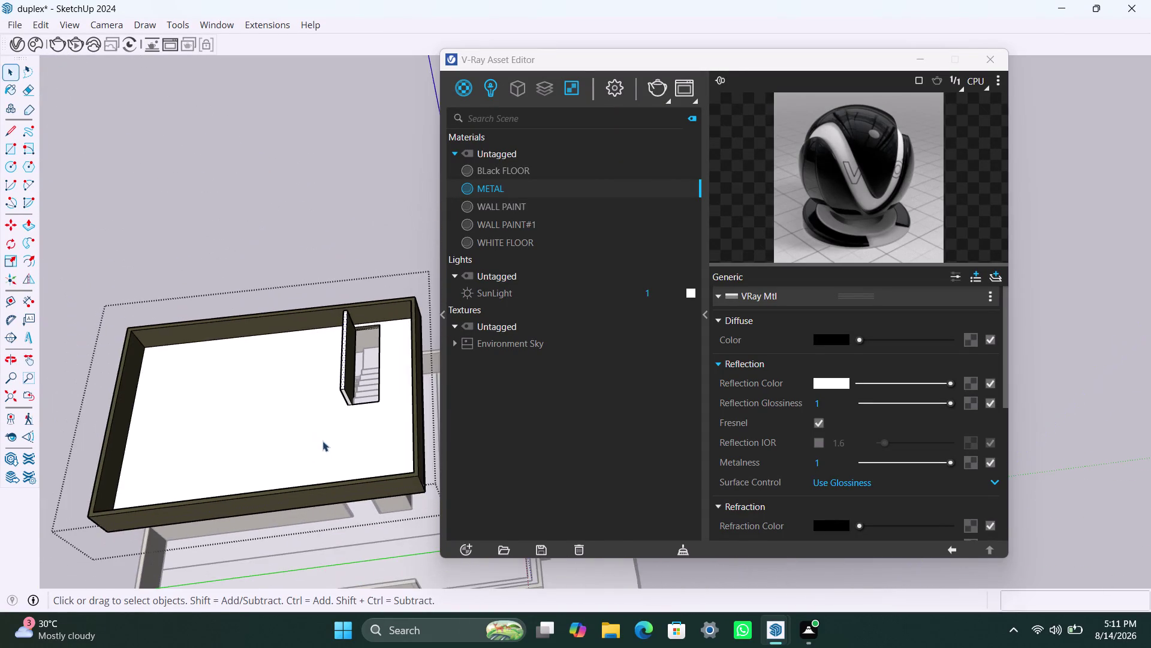
middle_drag(331, 440, 443, 392)
scroll(down, 3)
middle_drag(346, 419, 343, 420)
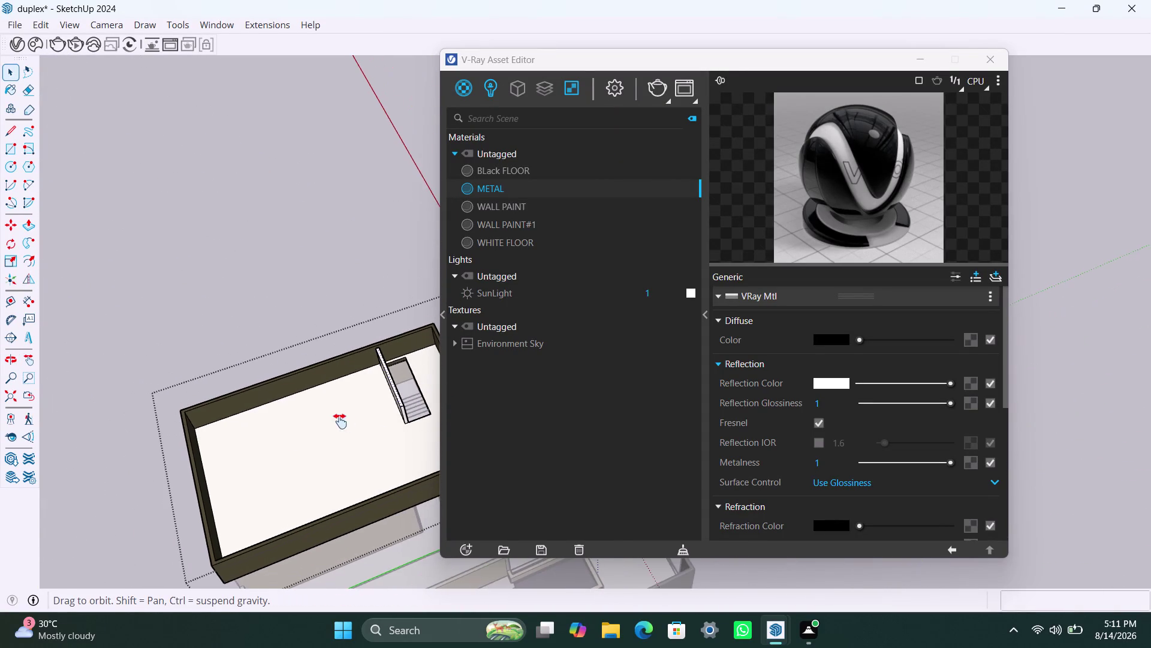
middle_drag(343, 420, 232, 464)
scroll(up, 3)
middle_drag(284, 513, 329, 516)
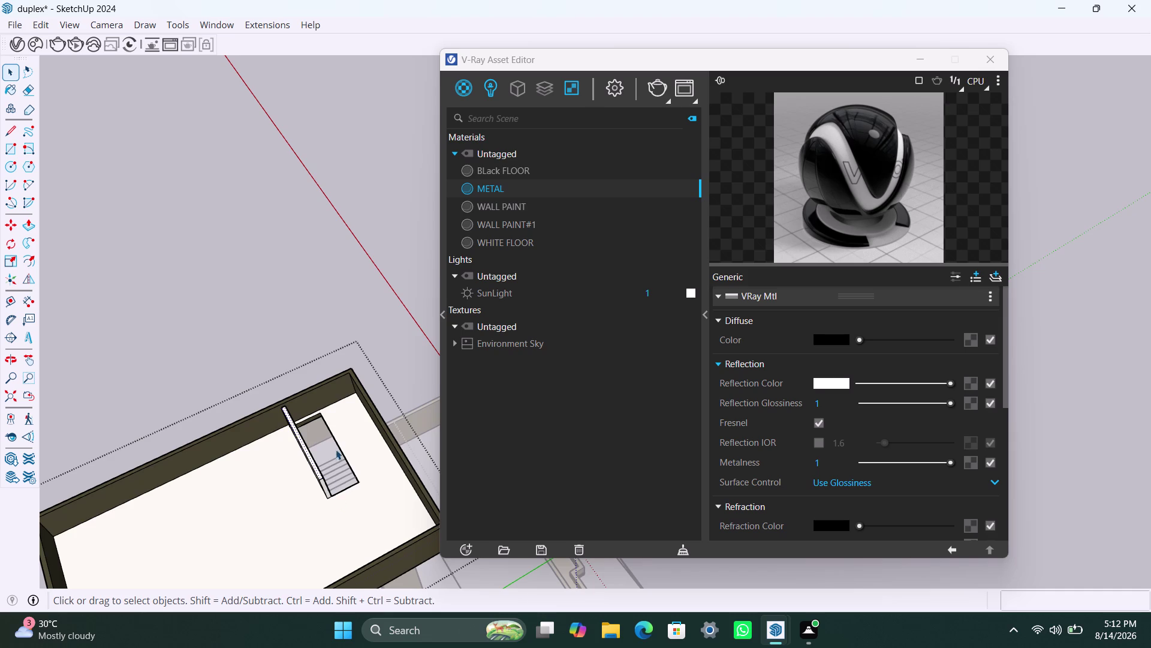
scroll(up, 3)
middle_drag(391, 568, 322, 595)
scroll(up, 3)
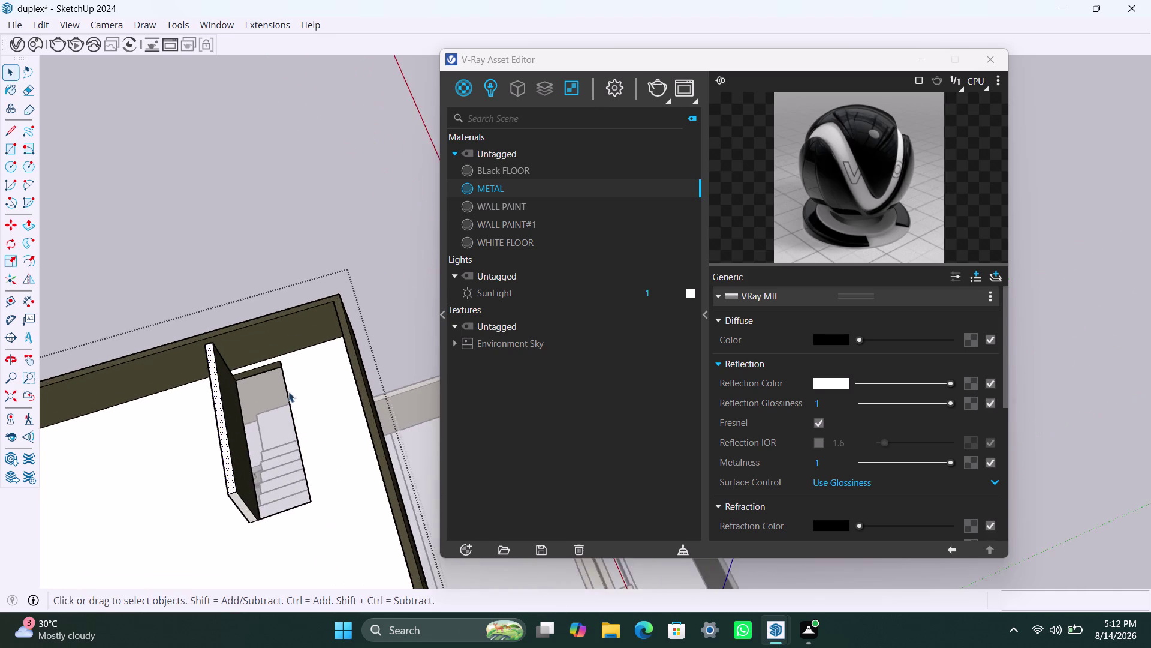
scroll(up, 3)
Try raising the strip at the opening's far end, then cancel it.
click(270, 365)
click(257, 364)
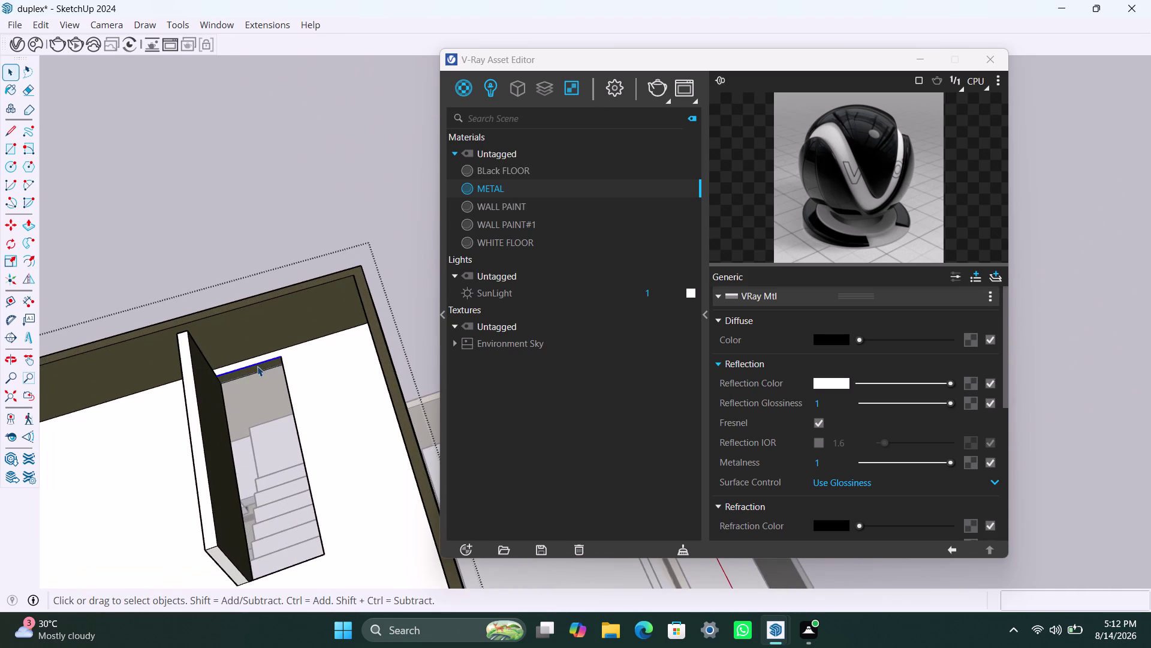
click(259, 367)
double_click(259, 367)
click(259, 367)
click(260, 367)
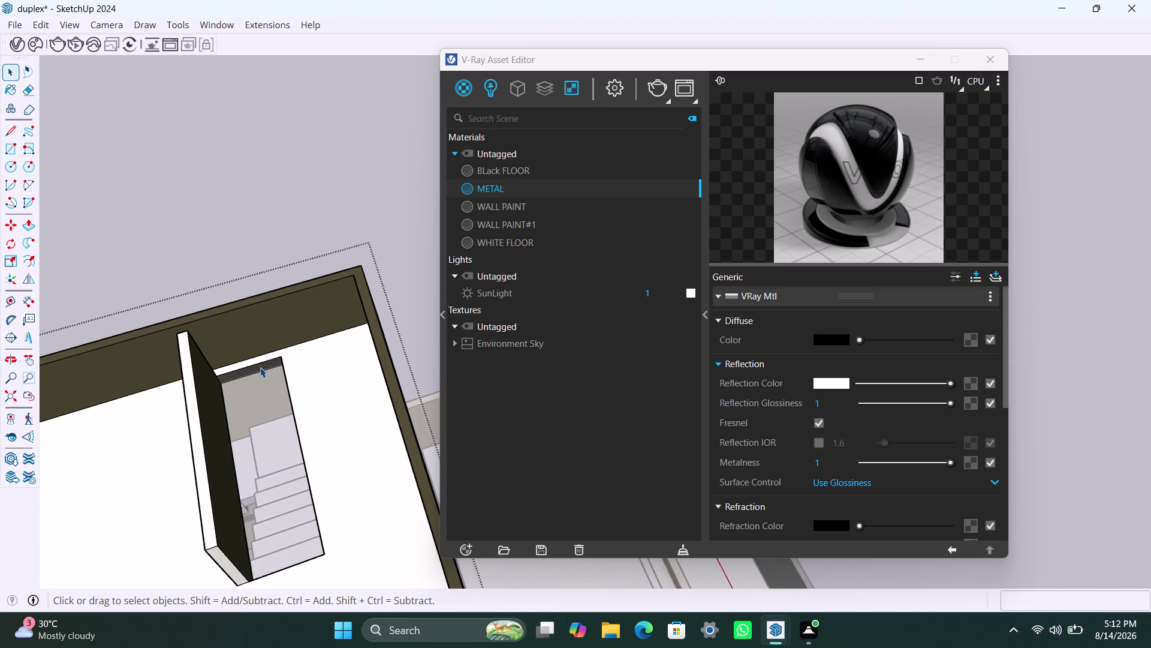
key(p)
click(261, 368)
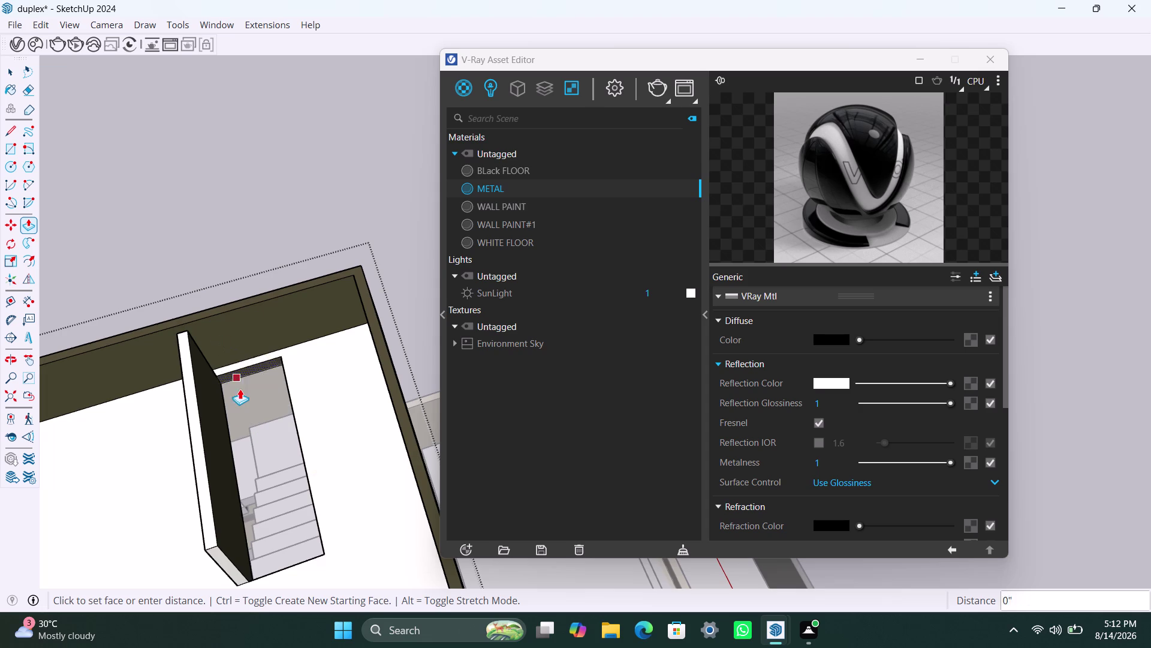
key(Escape)
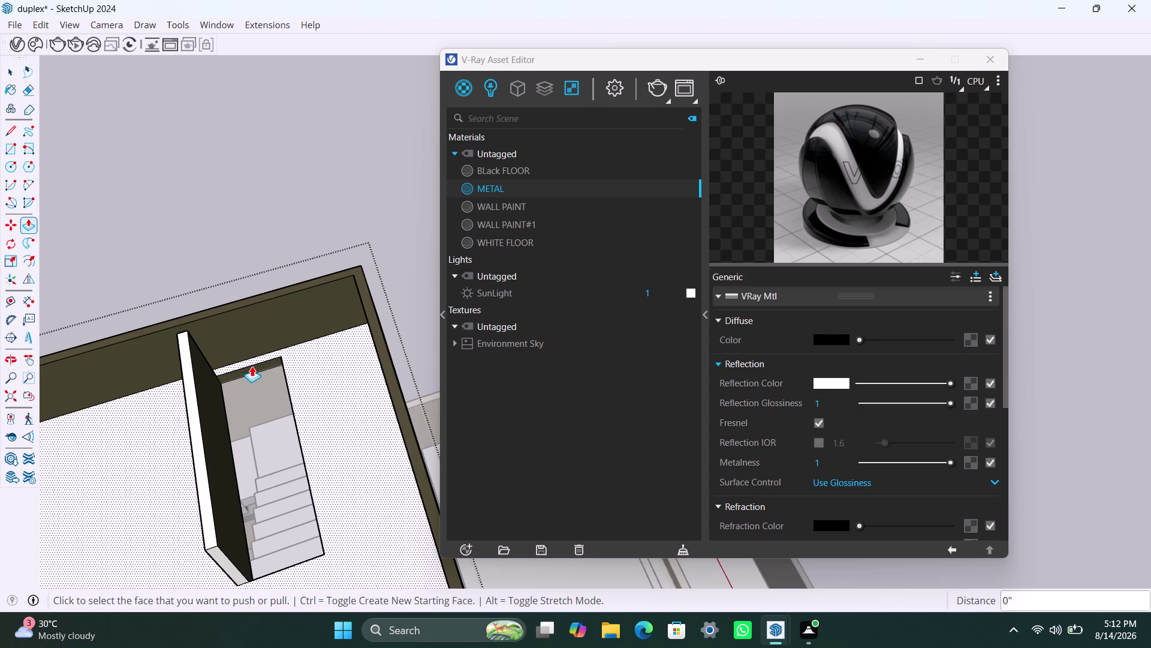
key(space)
Orbit over the stairwell, parapet and facade windows back to the stair opening.
scroll(up, 3)
scroll(down, 3)
scroll(down, 3)
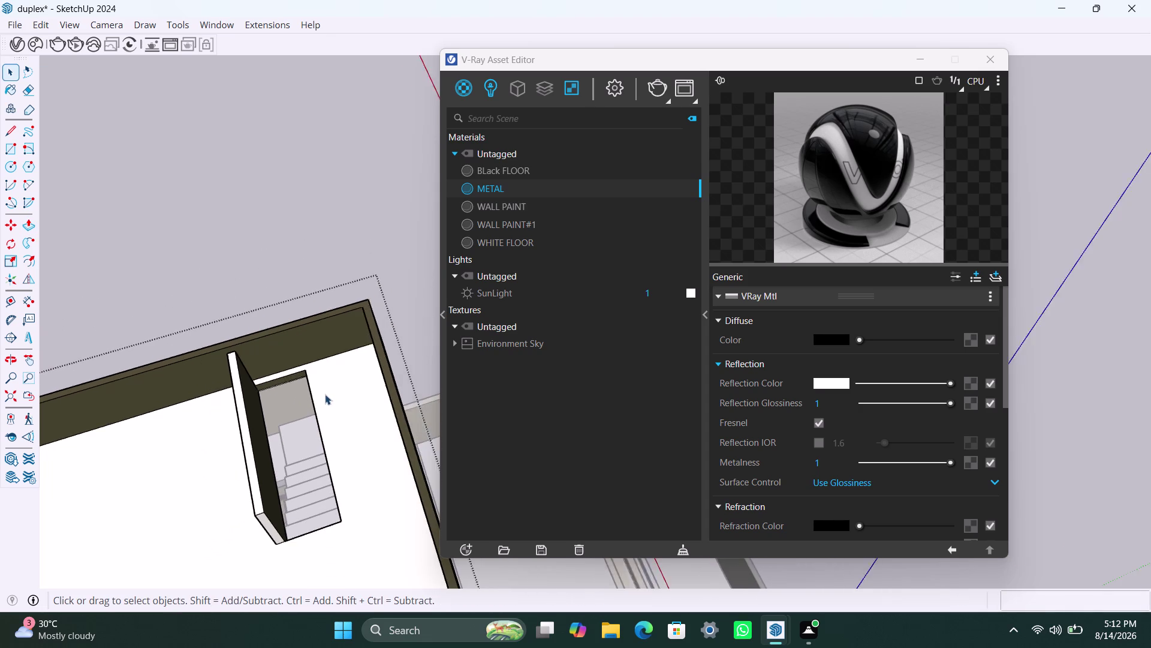
middle_drag(324, 437, 340, 416)
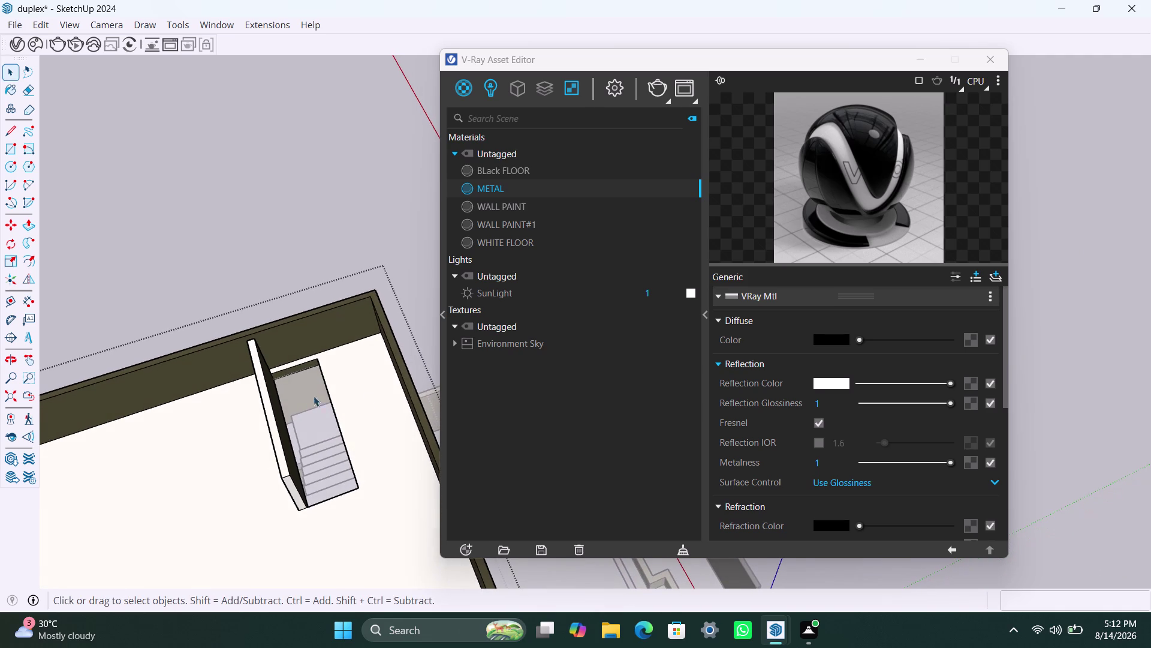
middle_drag(354, 526, 192, 574)
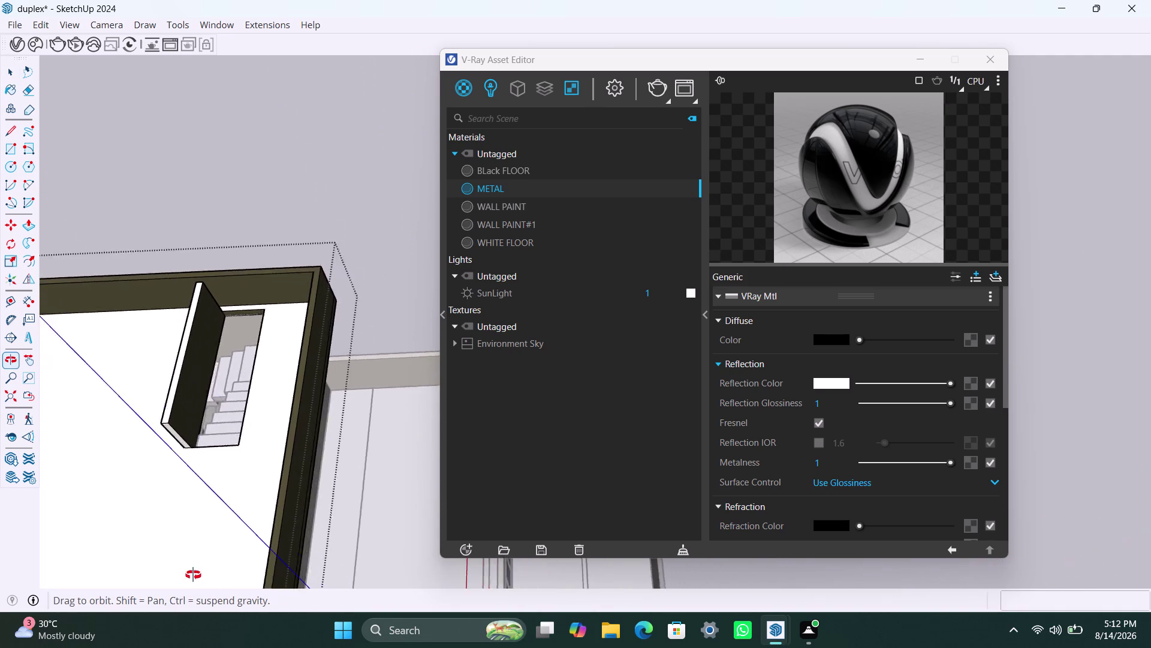
middle_drag(192, 574, 167, 574)
scroll(up, 3)
scroll(up, 3)
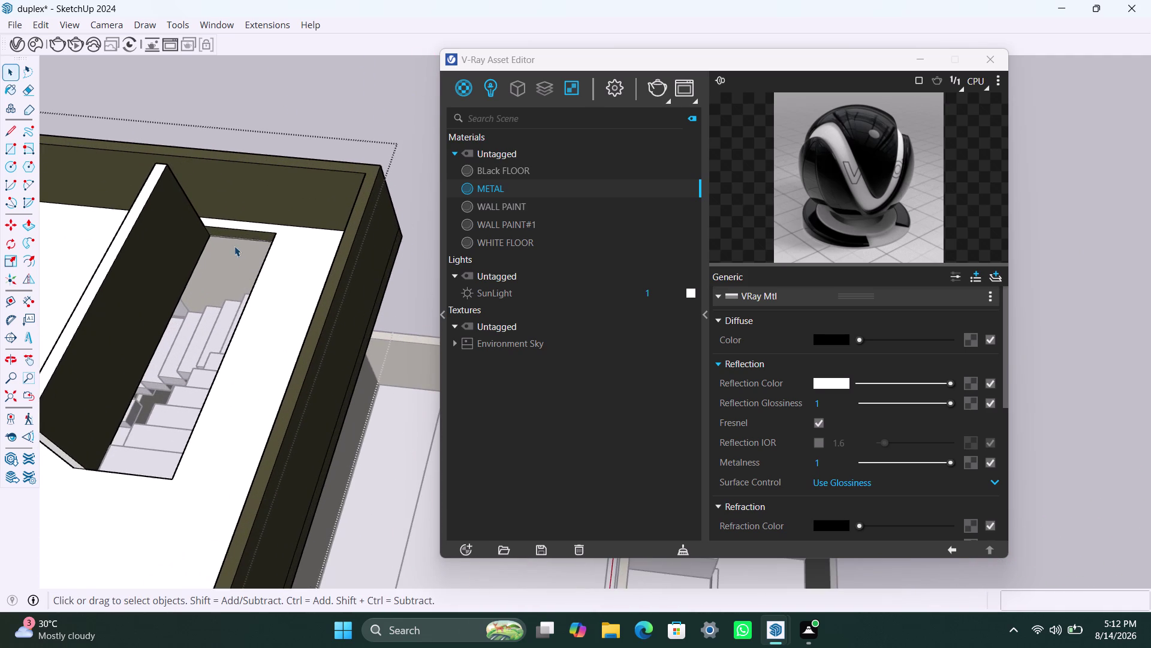
scroll(up, 3)
scroll(up, 3)
middle_drag(198, 221, 150, 253)
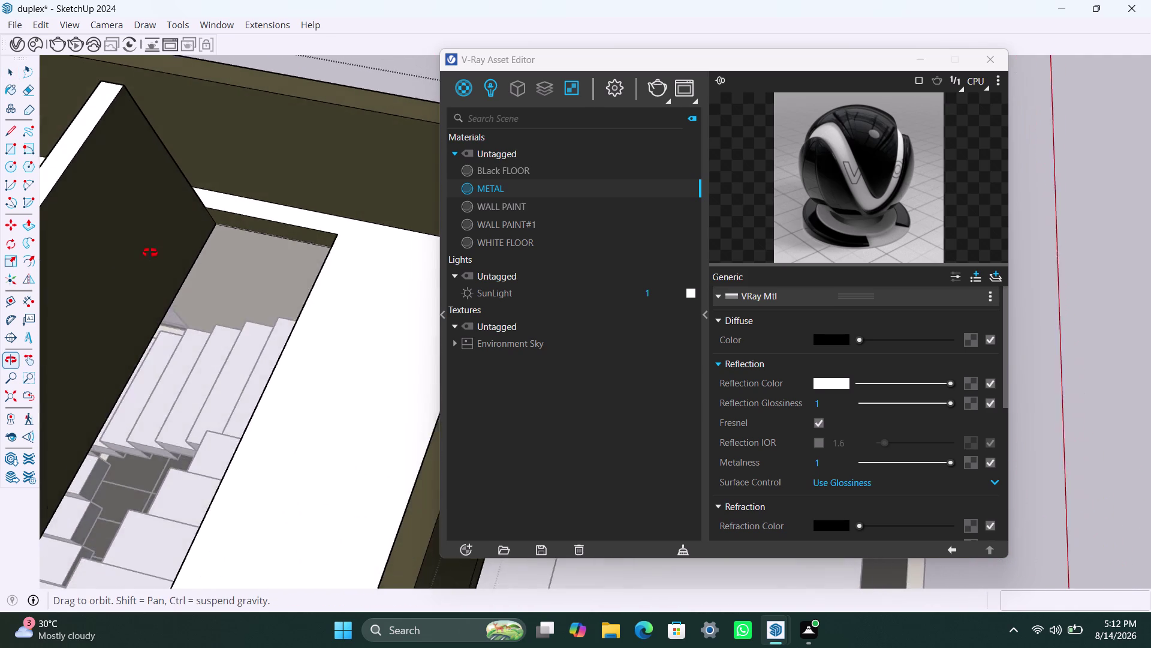
middle_drag(150, 253, 37, 336)
middle_drag(186, 187, 111, 229)
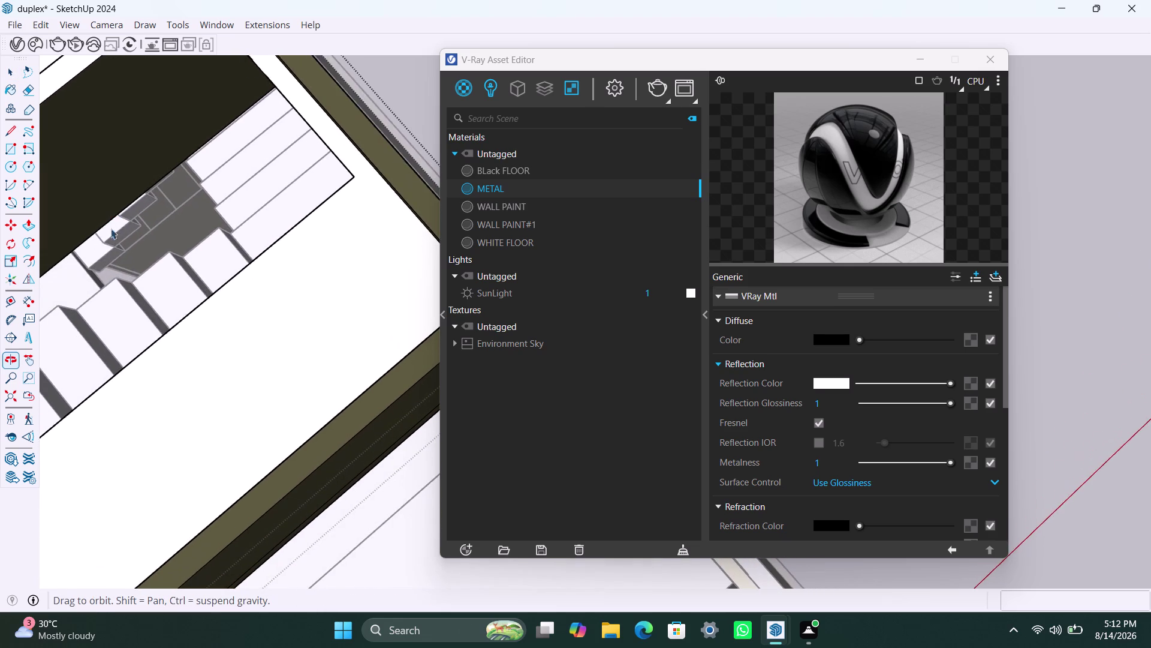
scroll(down, 3)
scroll(down, 3)
middle_drag(238, 108, 122, 196)
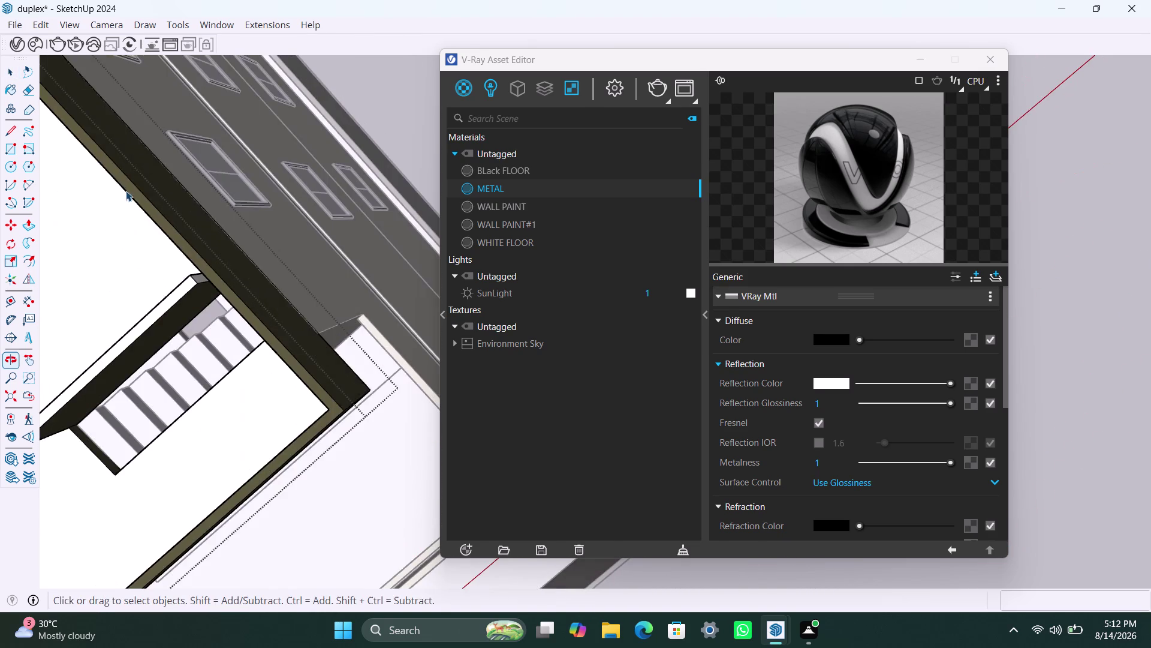
scroll(up, 3)
middle_drag(241, 305, 245, 288)
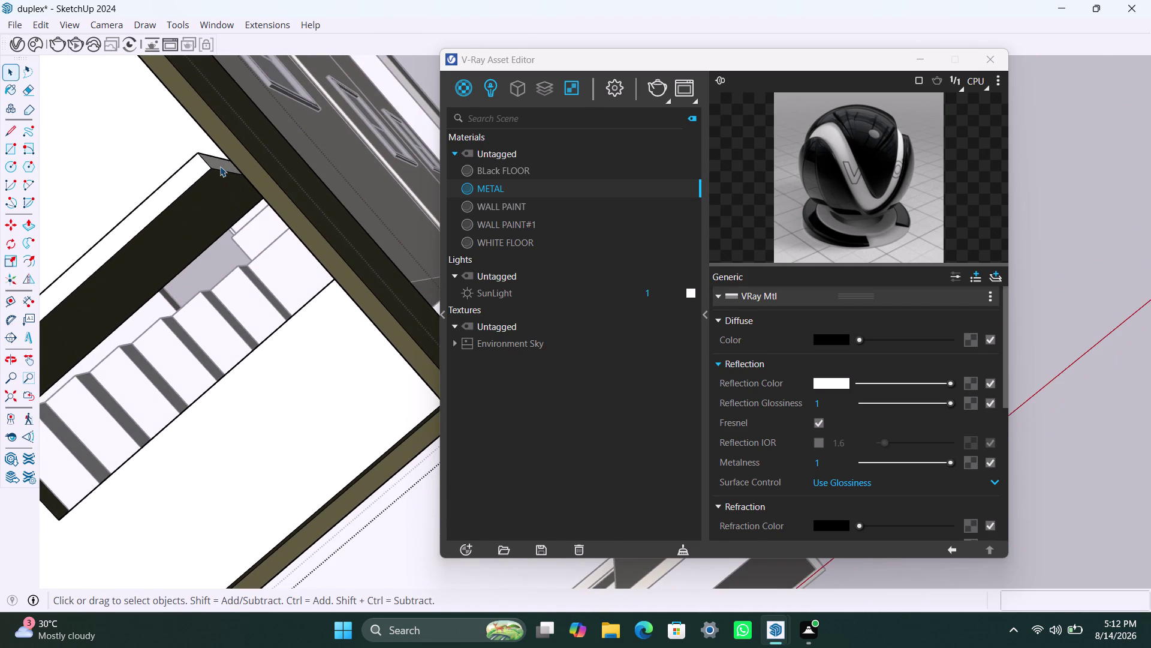
Pull the parapet wall's top face, then cancel and orbit out over the roof.
click(220, 167)
key(p)
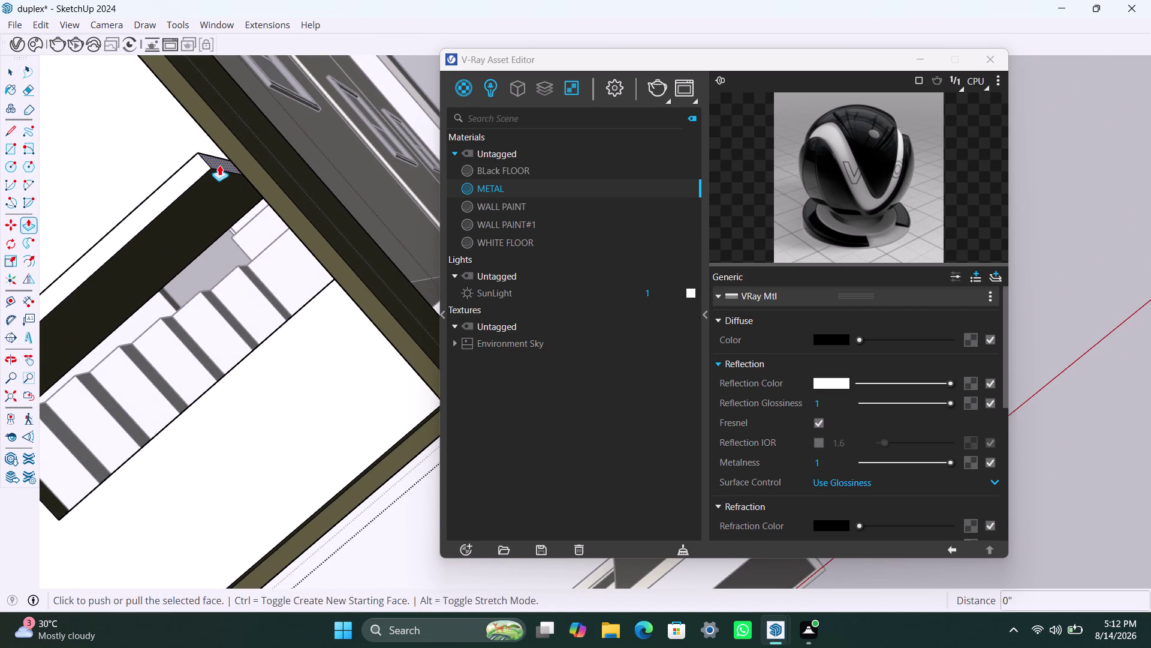
click(219, 165)
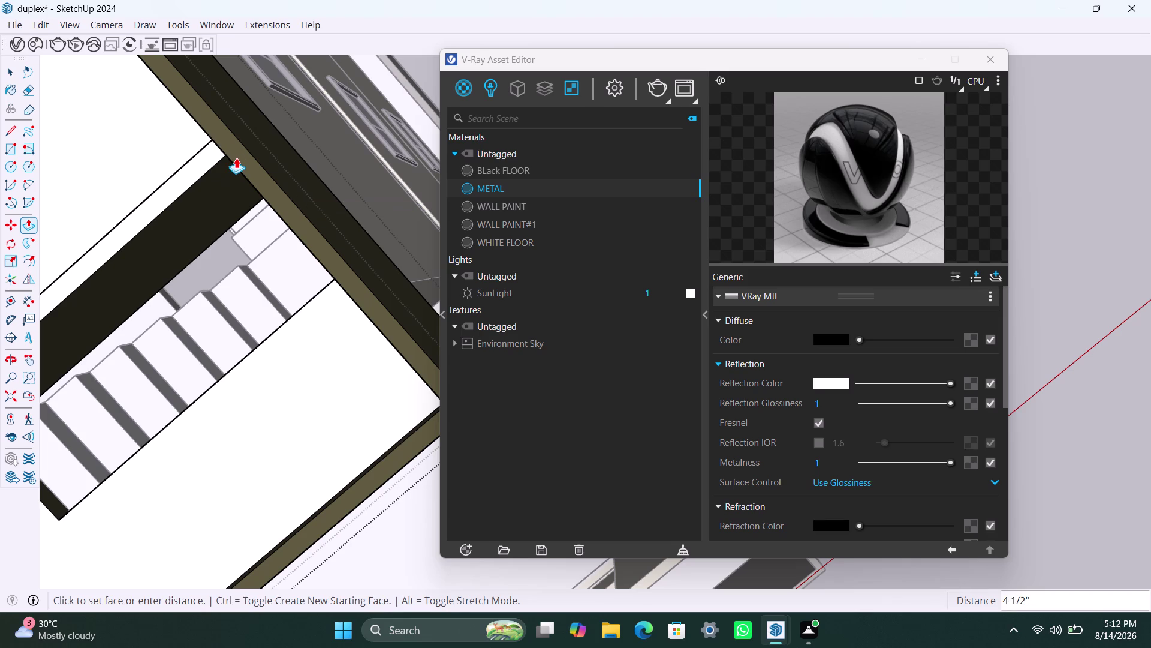
click(236, 163)
scroll(down, 3)
middle_drag(224, 331, 239, 323)
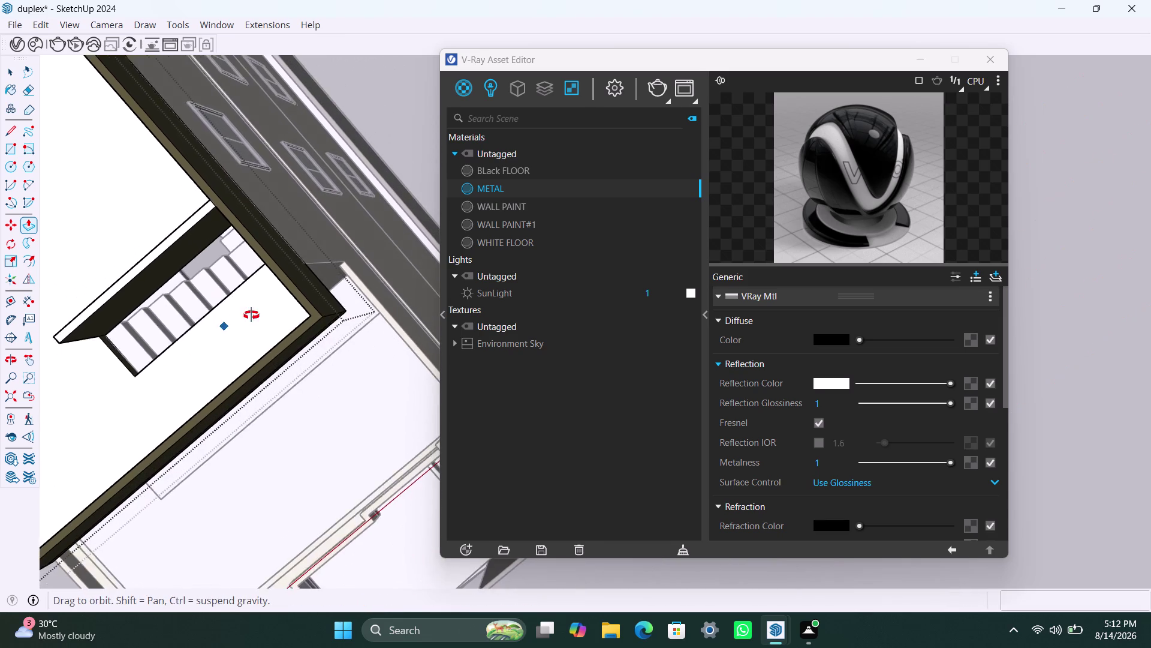
middle_drag(239, 323, 319, 267)
scroll(down, 3)
key(Escape)
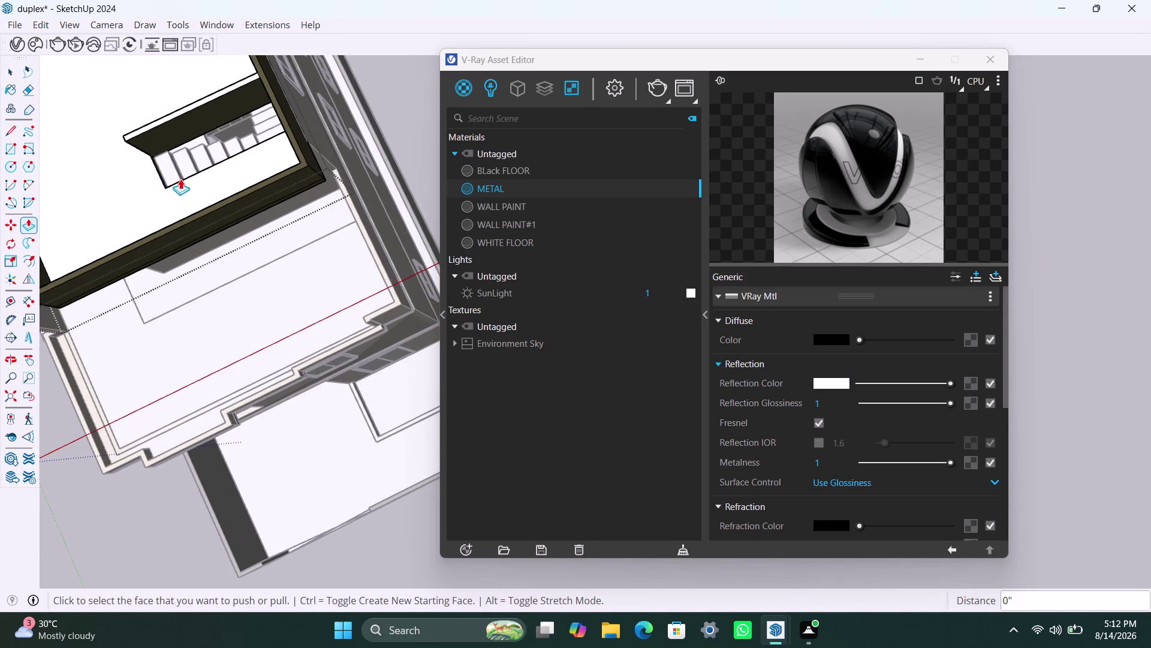
key(space)
Push/pull the thin wall beside the stairs upward by 7 feet.
scroll(down, 3)
middle_drag(127, 187, 184, 215)
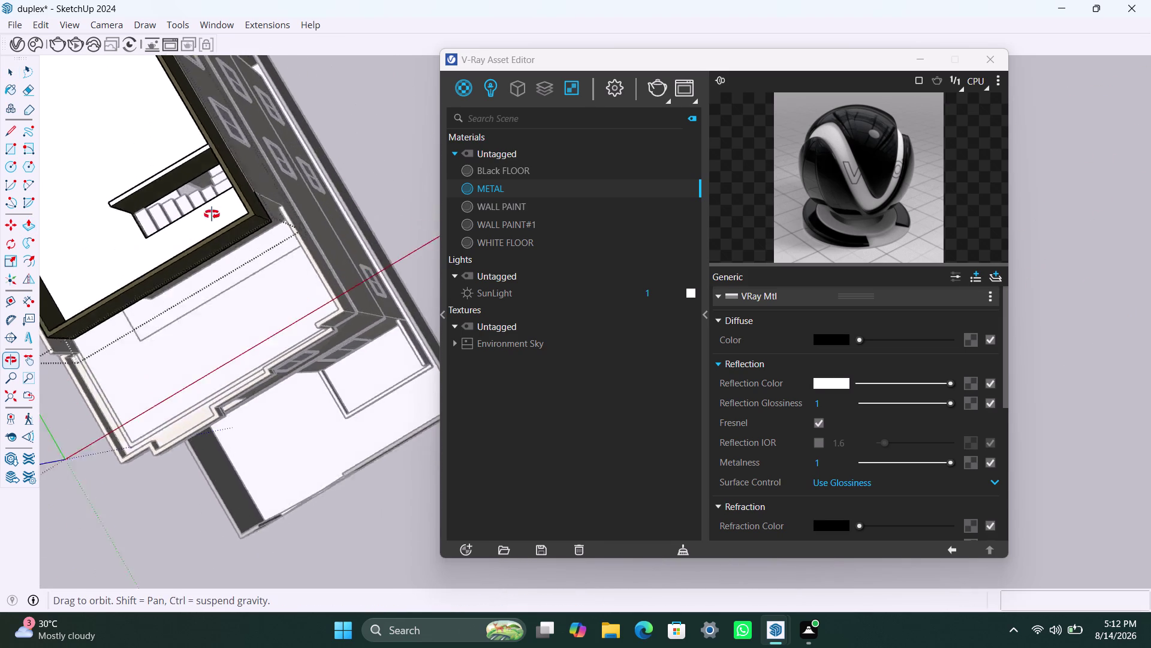
middle_drag(184, 214, 374, 57)
scroll(down, 3)
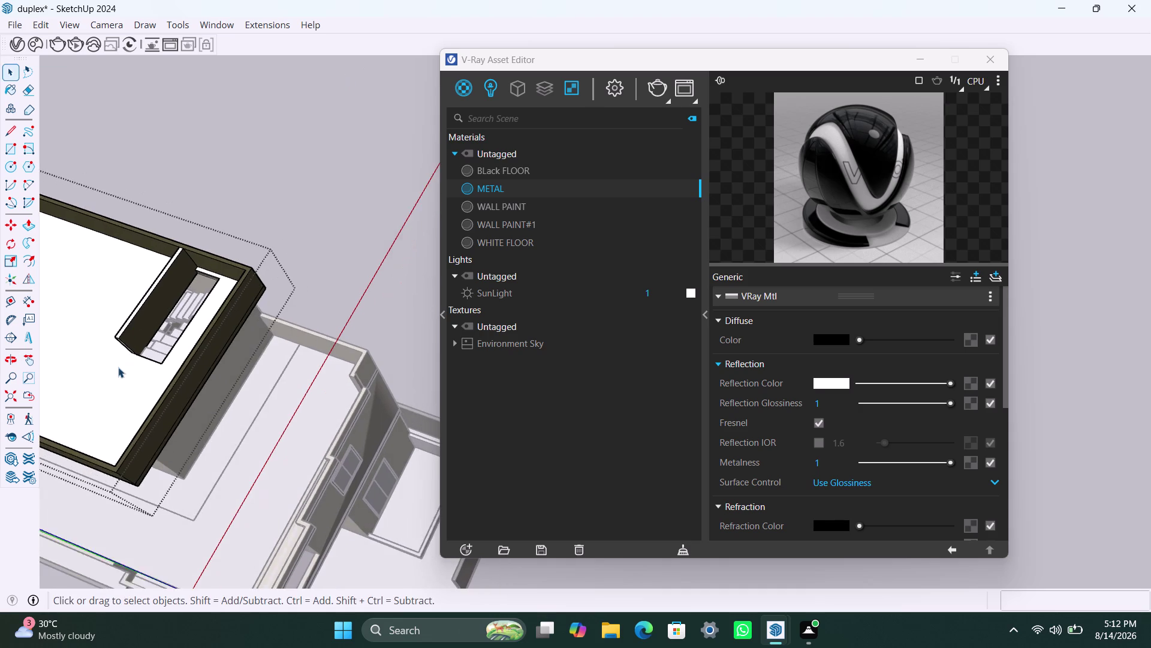
middle_drag(122, 372, 340, 230)
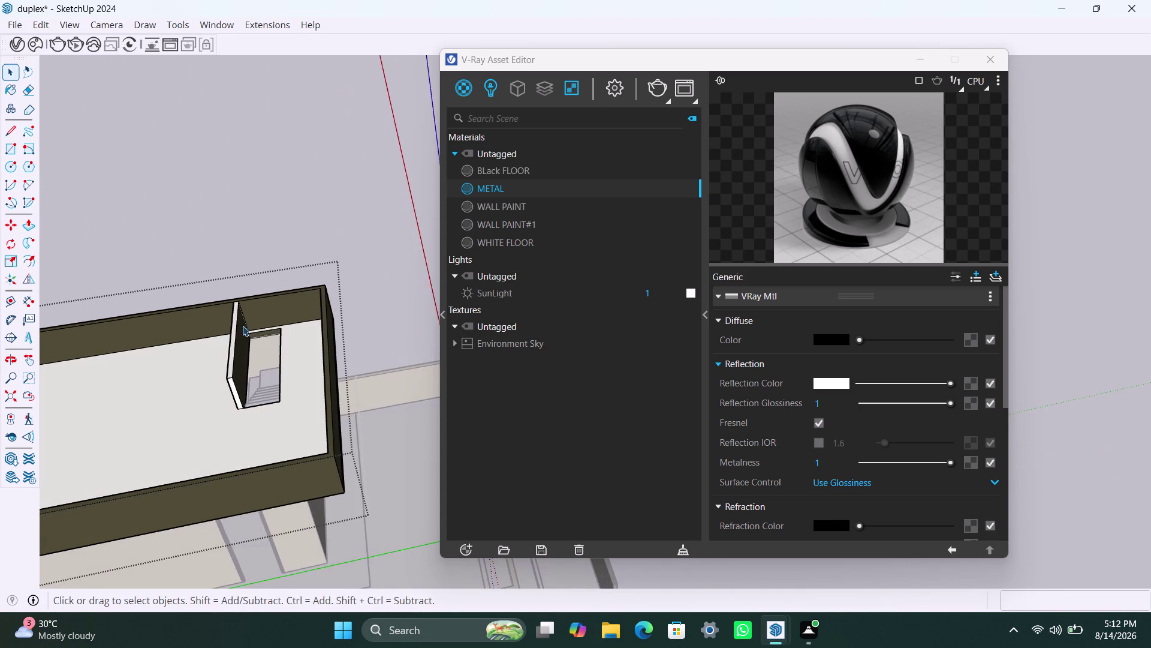
scroll(up, 3)
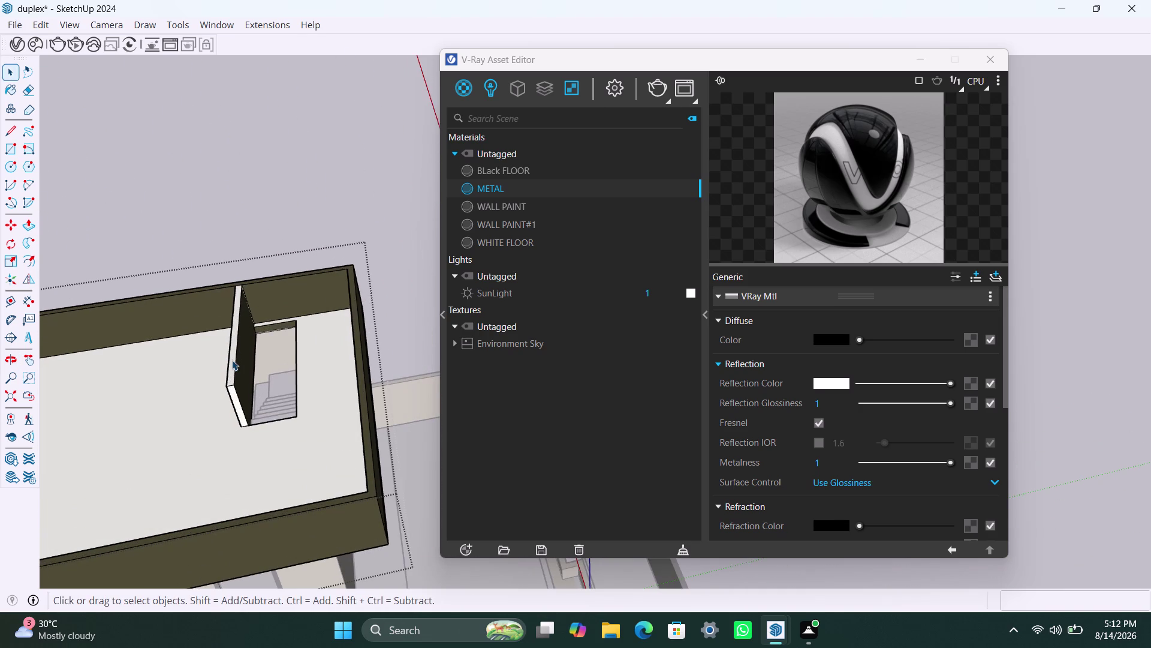
click(232, 360)
key(p)
click(232, 360)
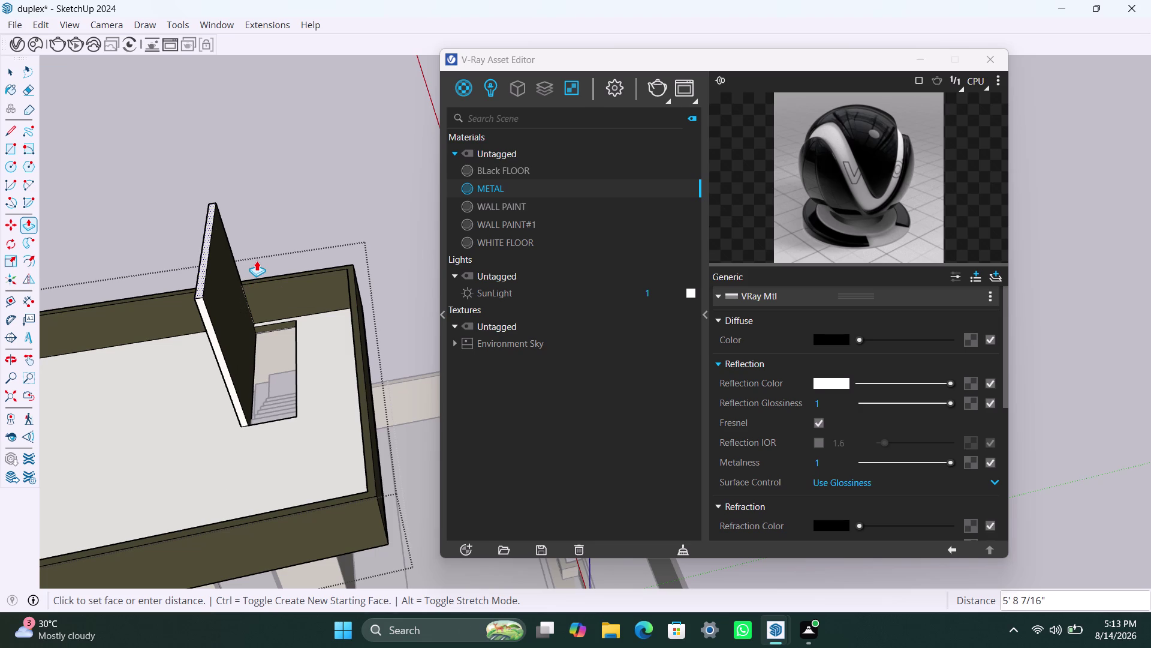
key(7)
key(apostrophe)
key(Return)
key(space)
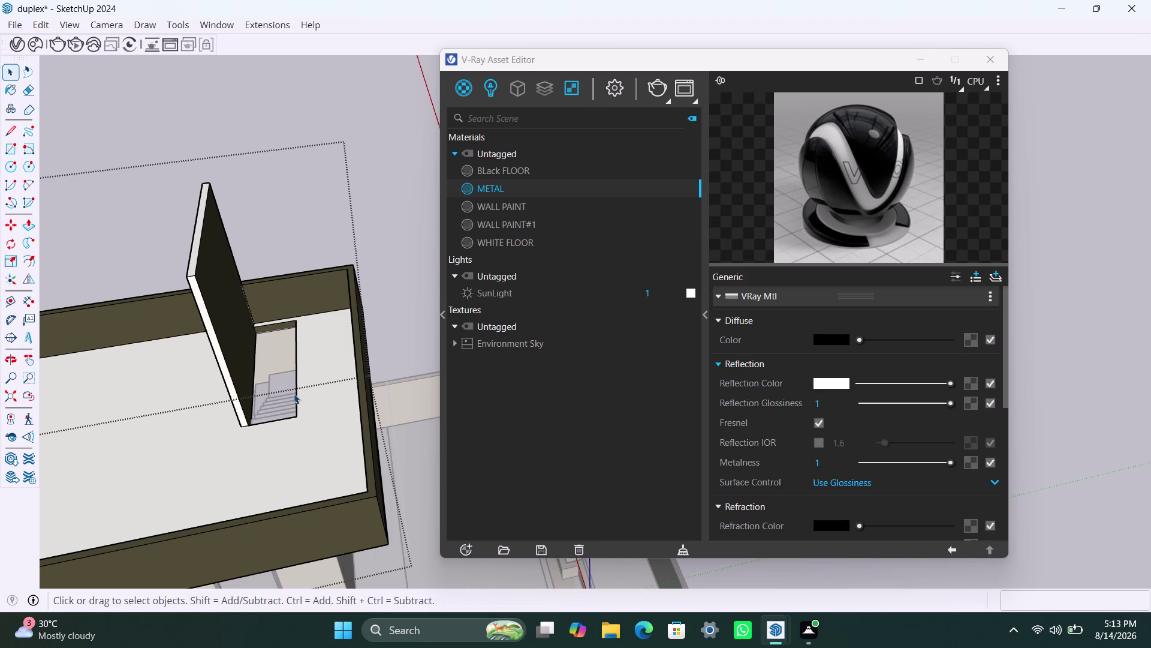
Copy the stair opening's vertical corner edge 4.5 inches over.
scroll(up, 3)
scroll(up, 3)
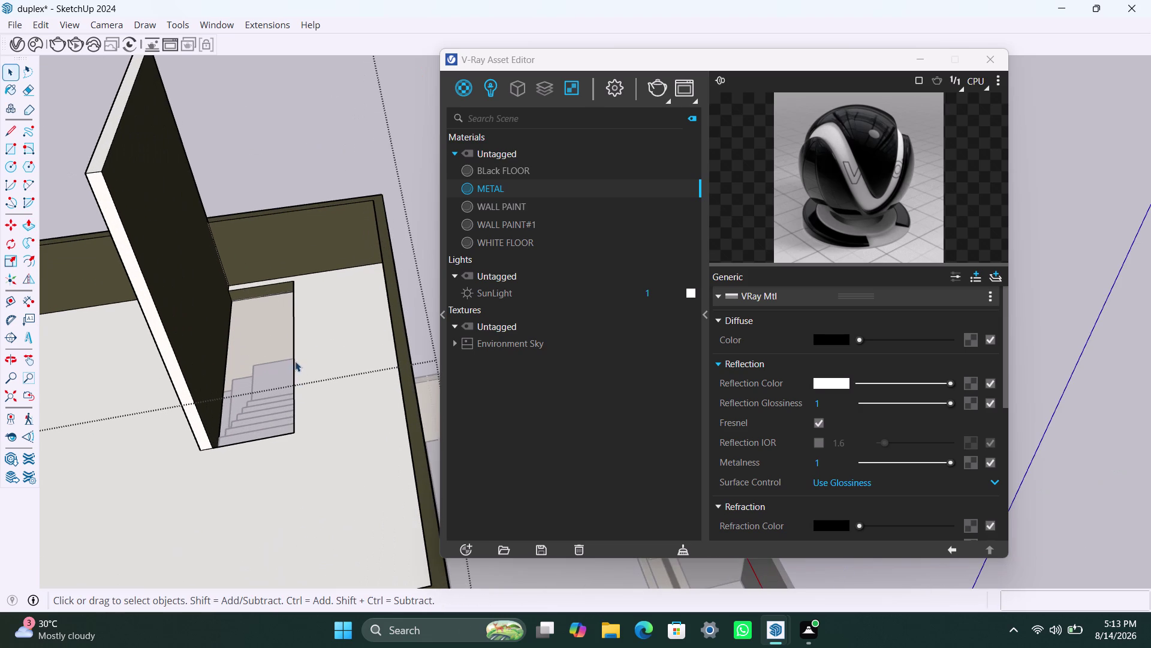
click(295, 361)
key(m)
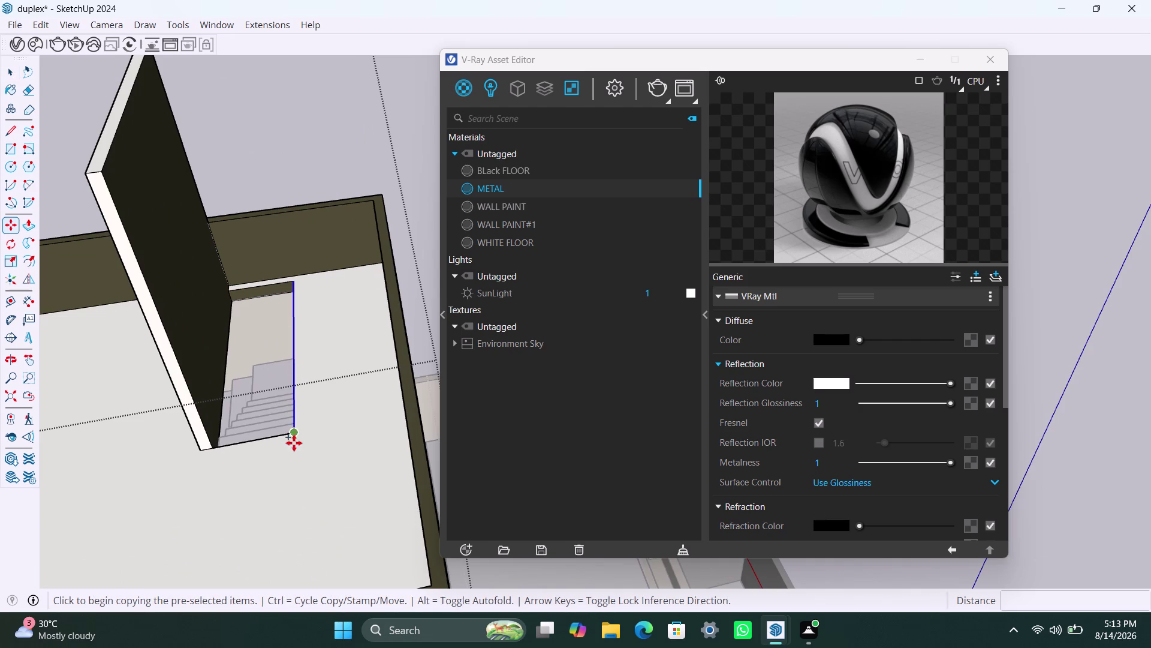
click(294, 433)
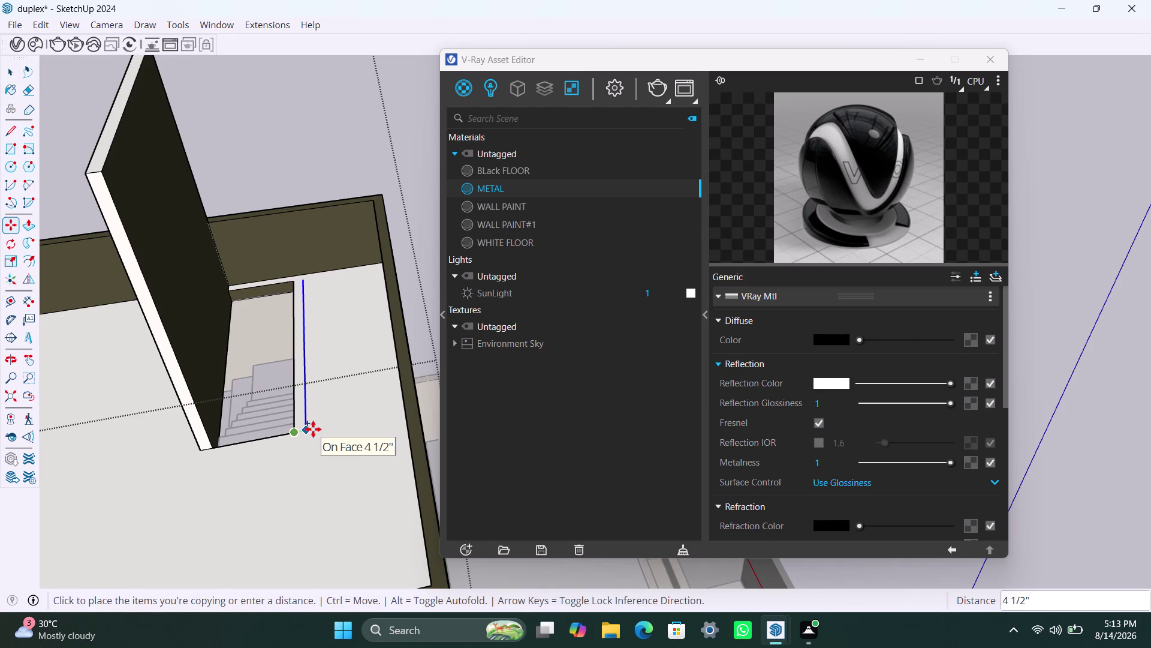
text(4.5")
key(Return)
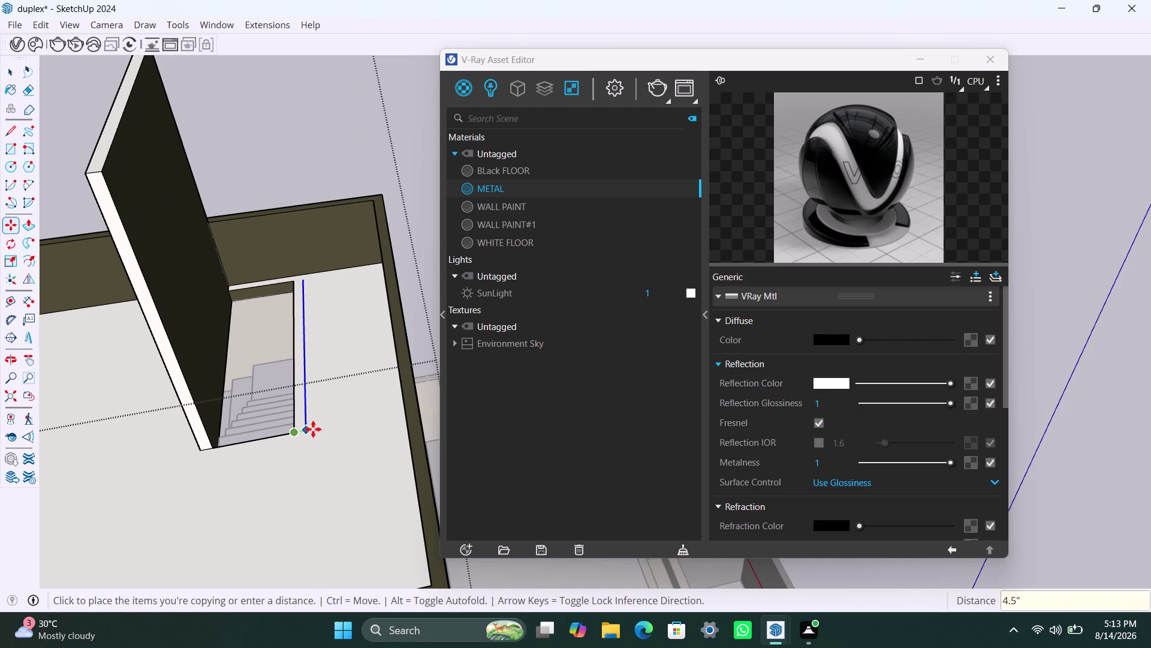
key(space)
Draw a line joining the bottoms of the two edges to close the 4.5-inch strip.
key(l)
scroll(up, 3)
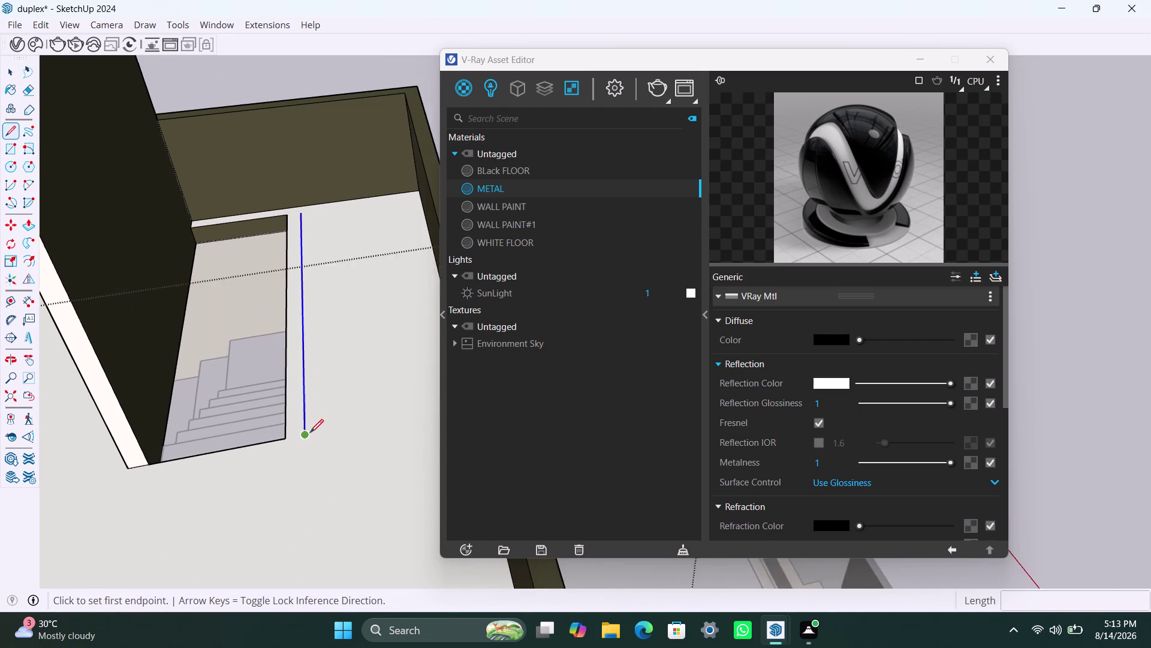
click(308, 433)
click(285, 436)
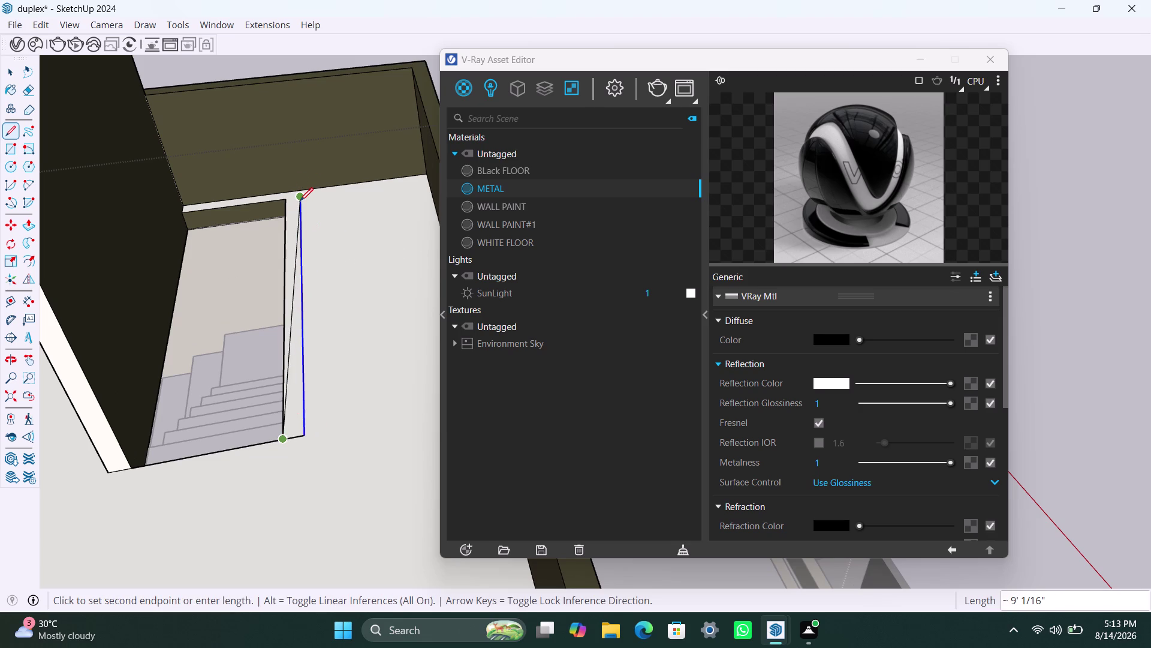
key(space)
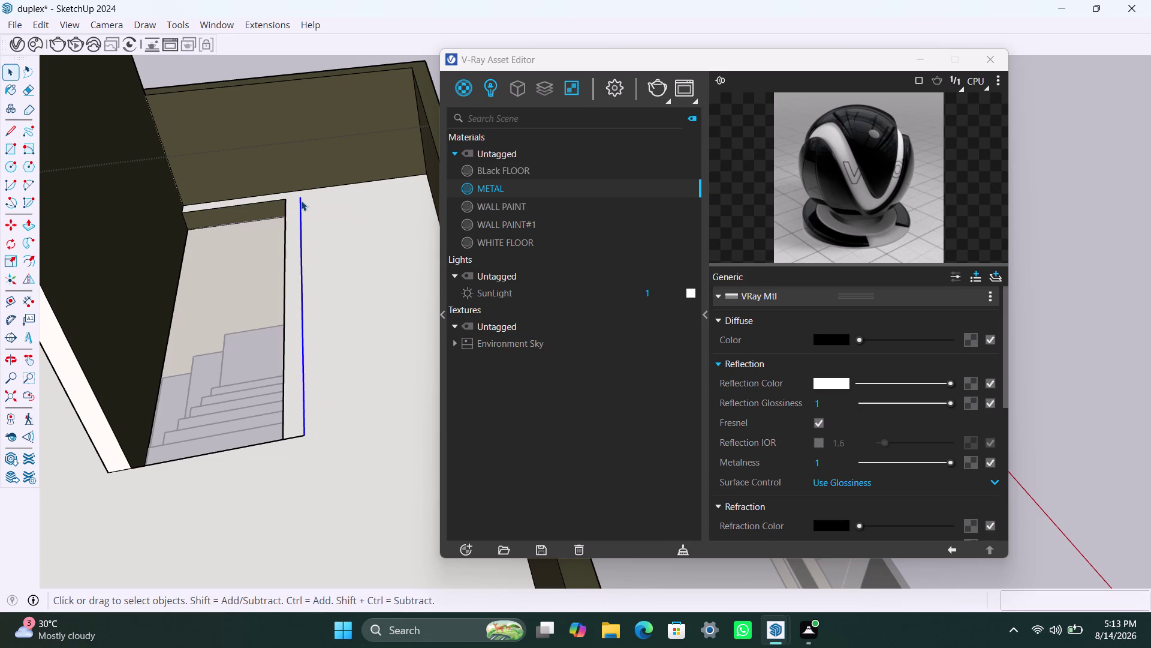
key(l)
Push/Pull the new thin strip up 7 feet.
click(301, 201)
click(289, 199)
key(space)
click(294, 234)
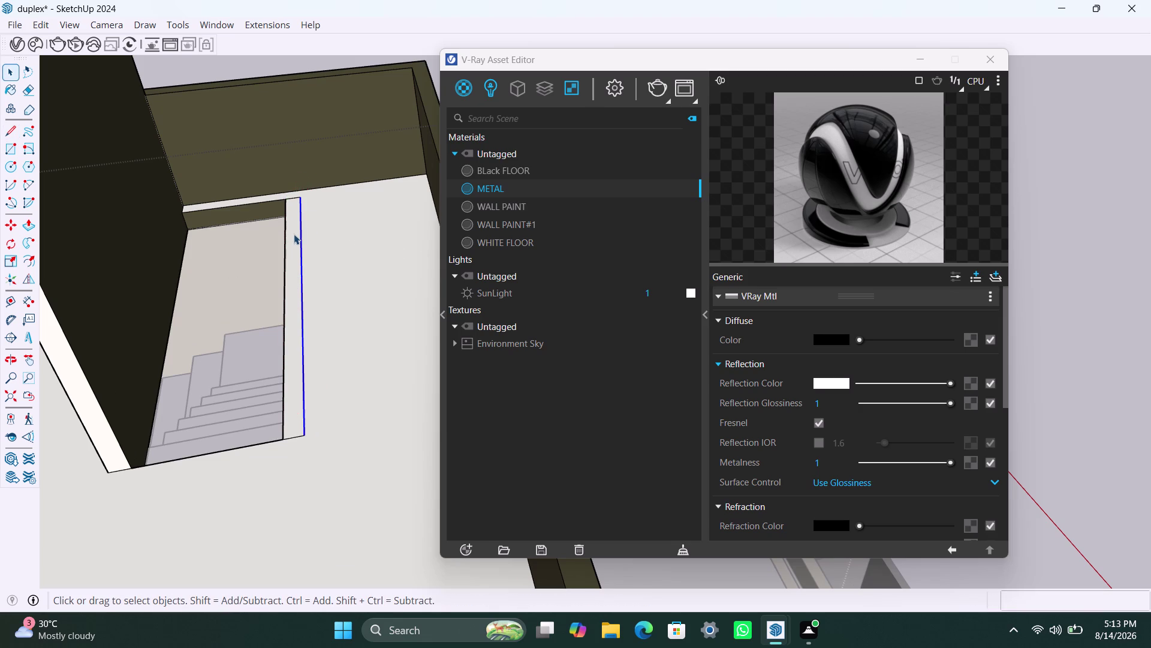
key(p)
click(294, 235)
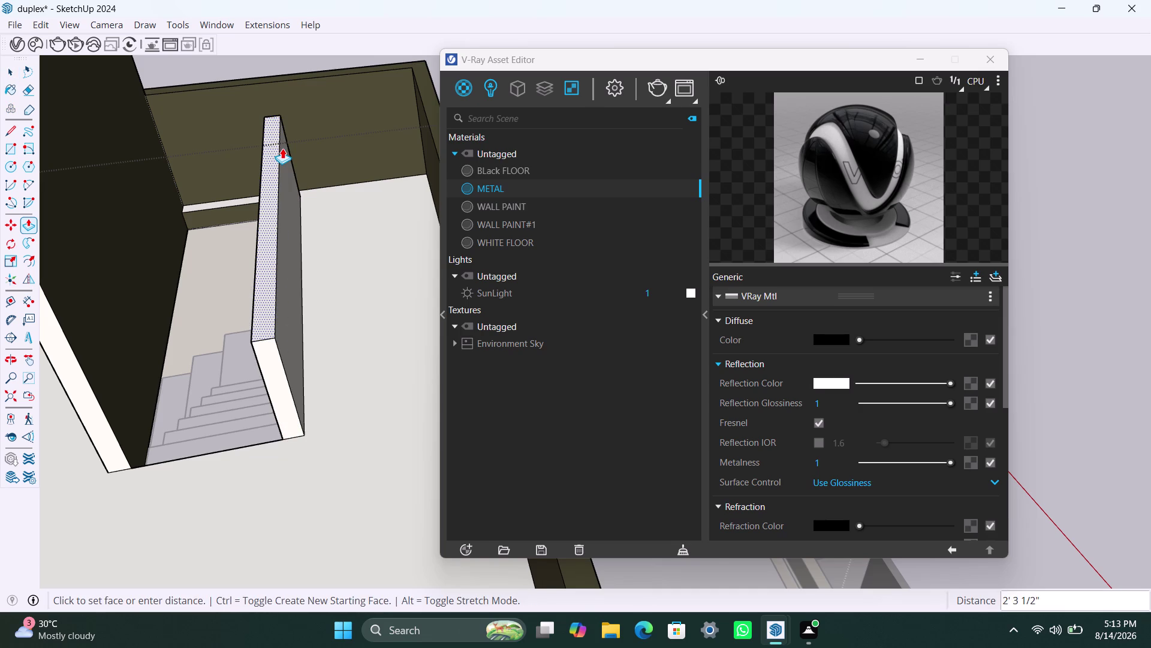
scroll(down, 3)
text(7')
key(Return)
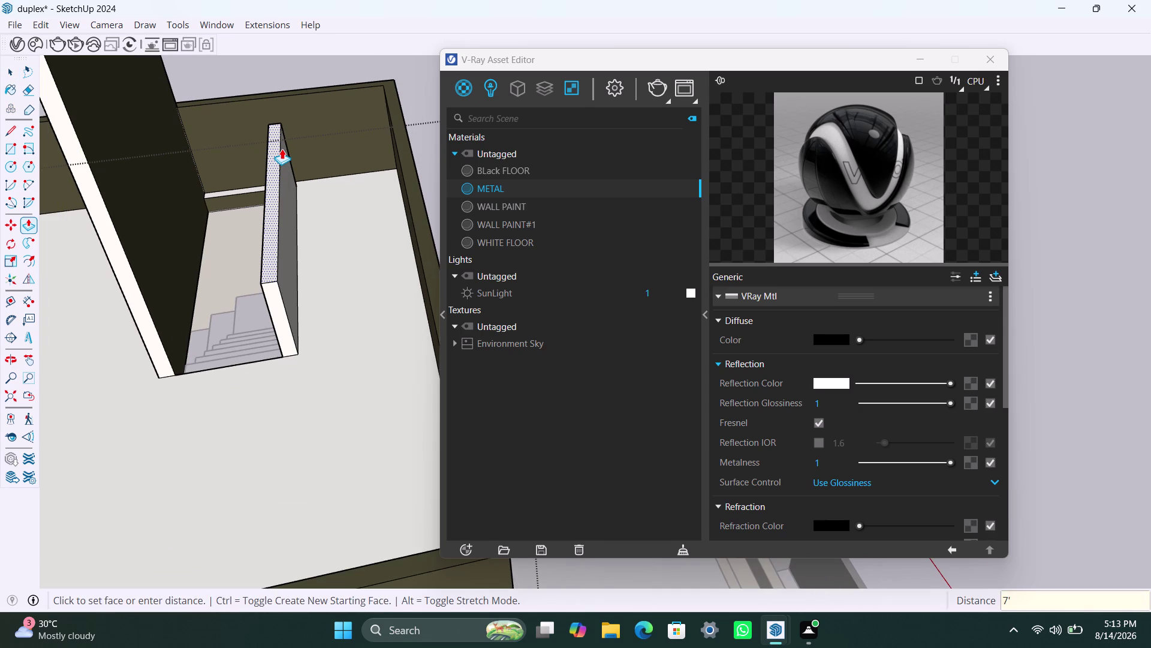
key(space)
scroll(down, 3)
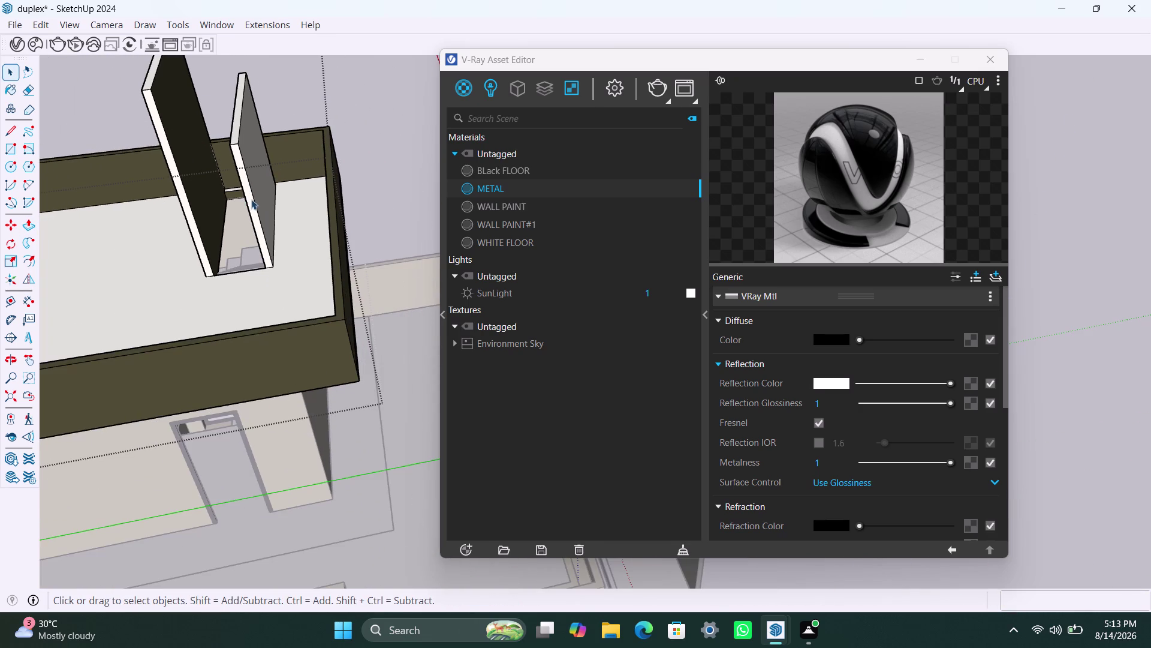
Raise the second panel's top to its final height, then deselect everything.
middle_drag(257, 198, 255, 349)
scroll(up, 3)
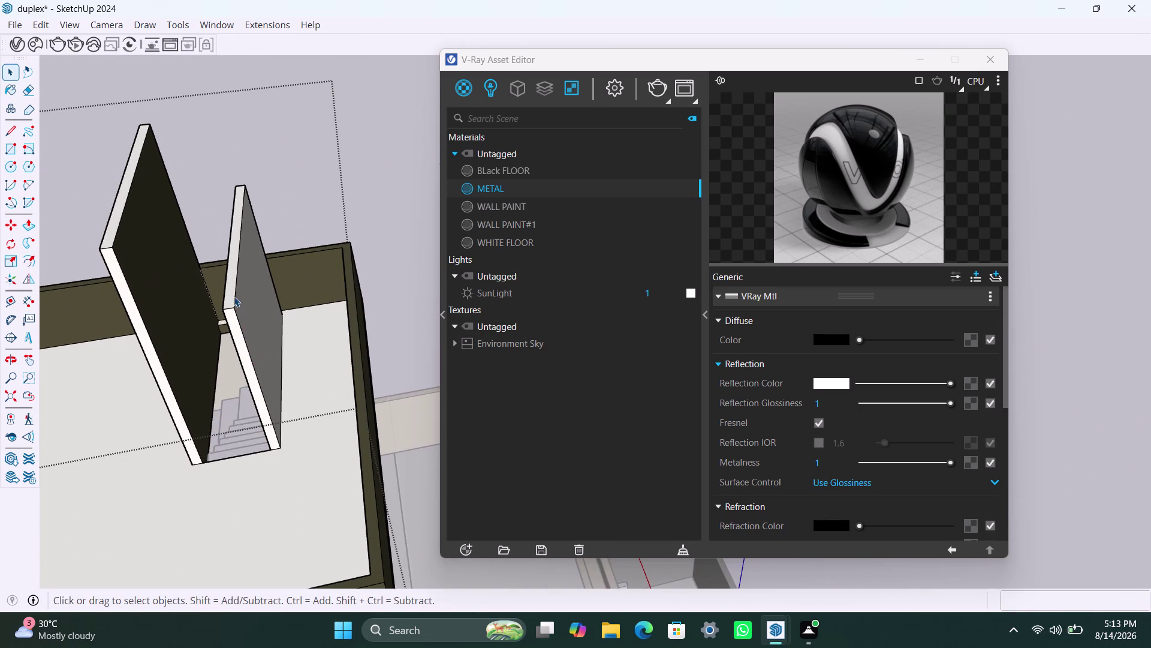
click(232, 294)
key(p)
click(232, 294)
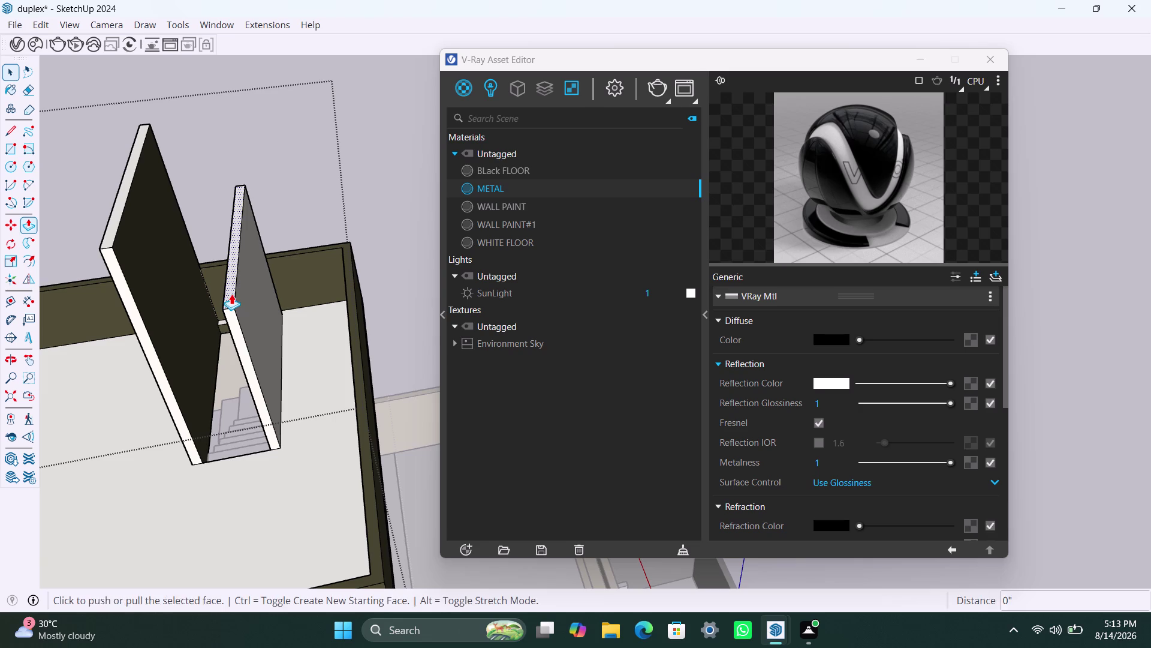
click(122, 222)
key(space)
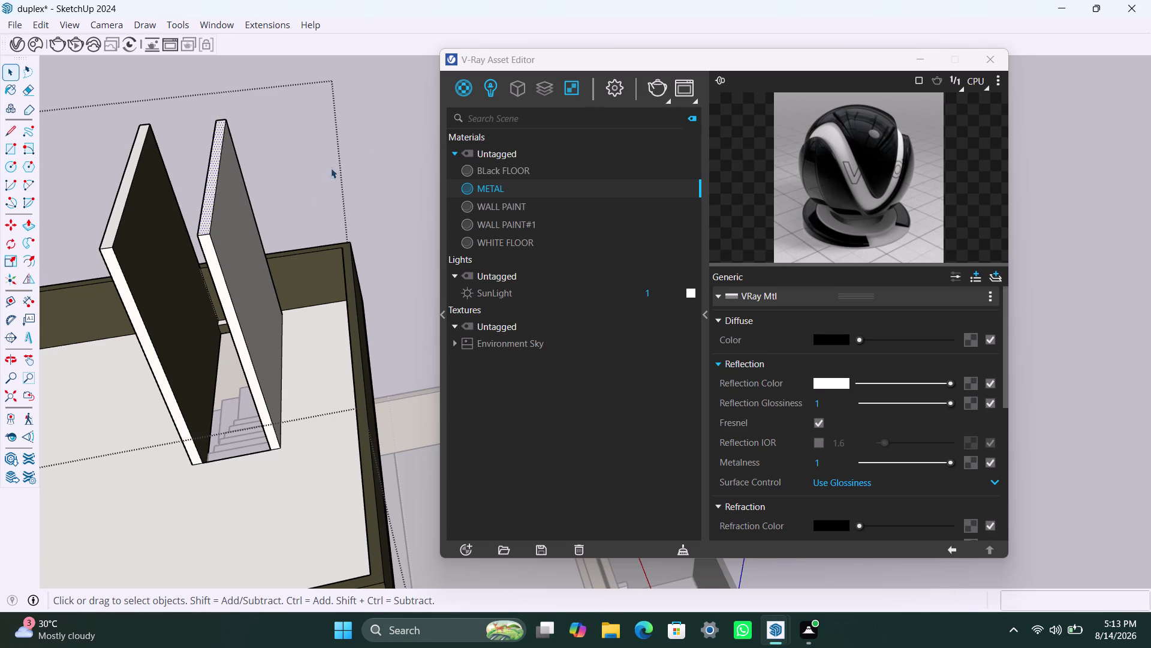
click(379, 139)
scroll(down, 3)
middle_drag(242, 442, 363, 343)
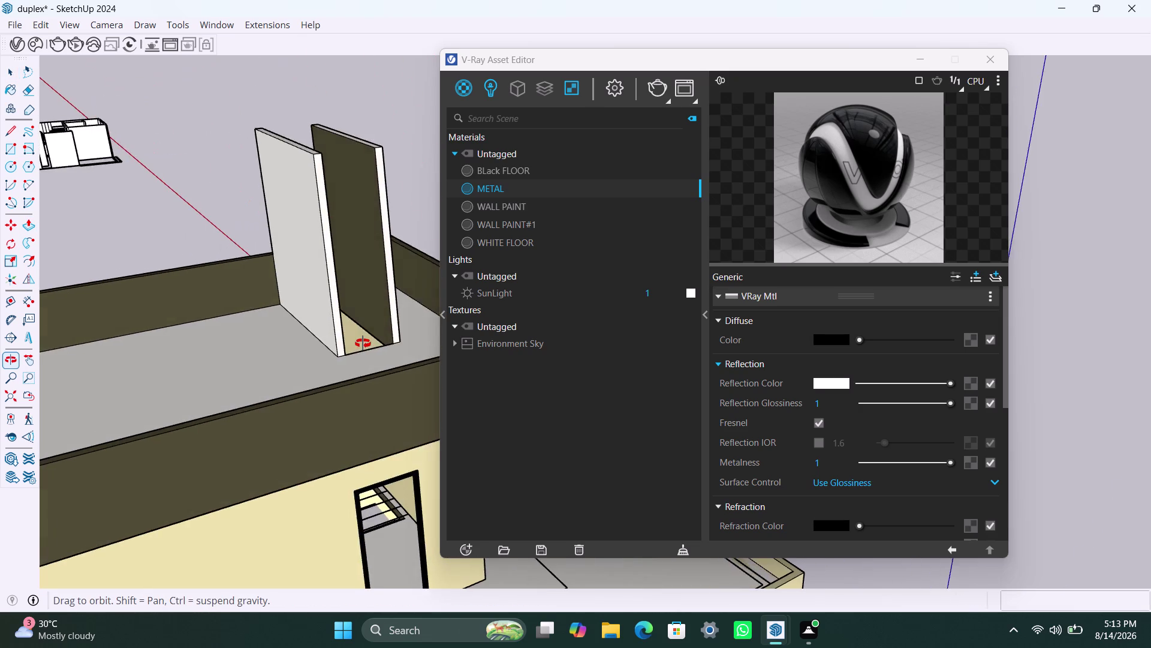
middle_drag(362, 343, 238, 385)
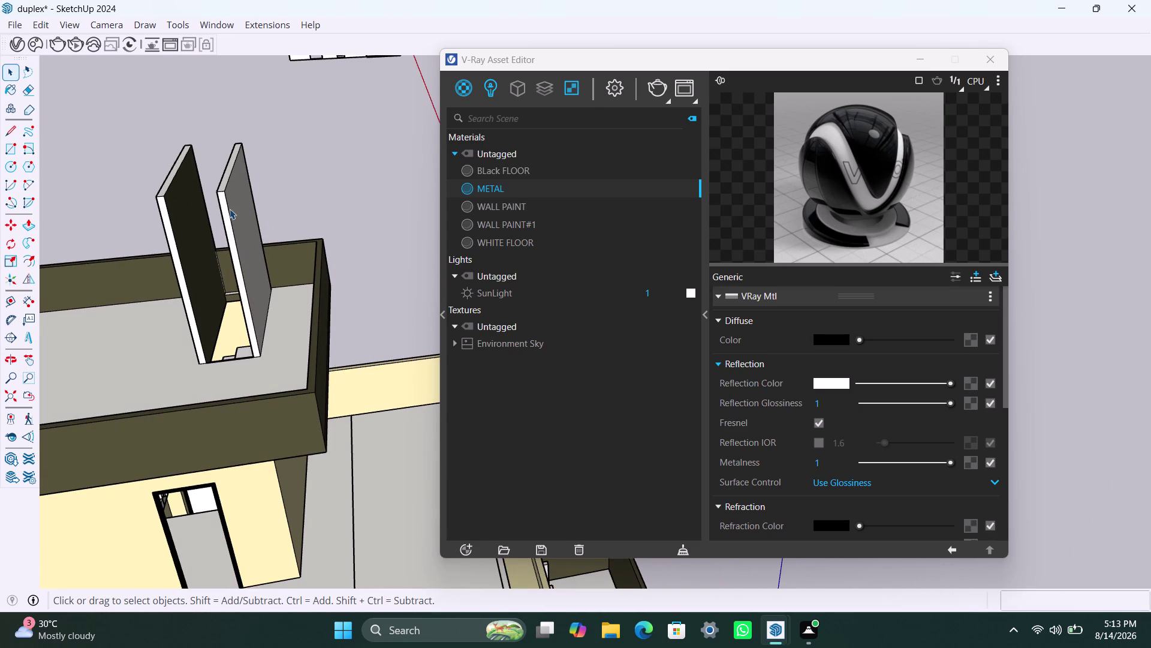
scroll(down, 3)
middle_drag(233, 262, 371, 316)
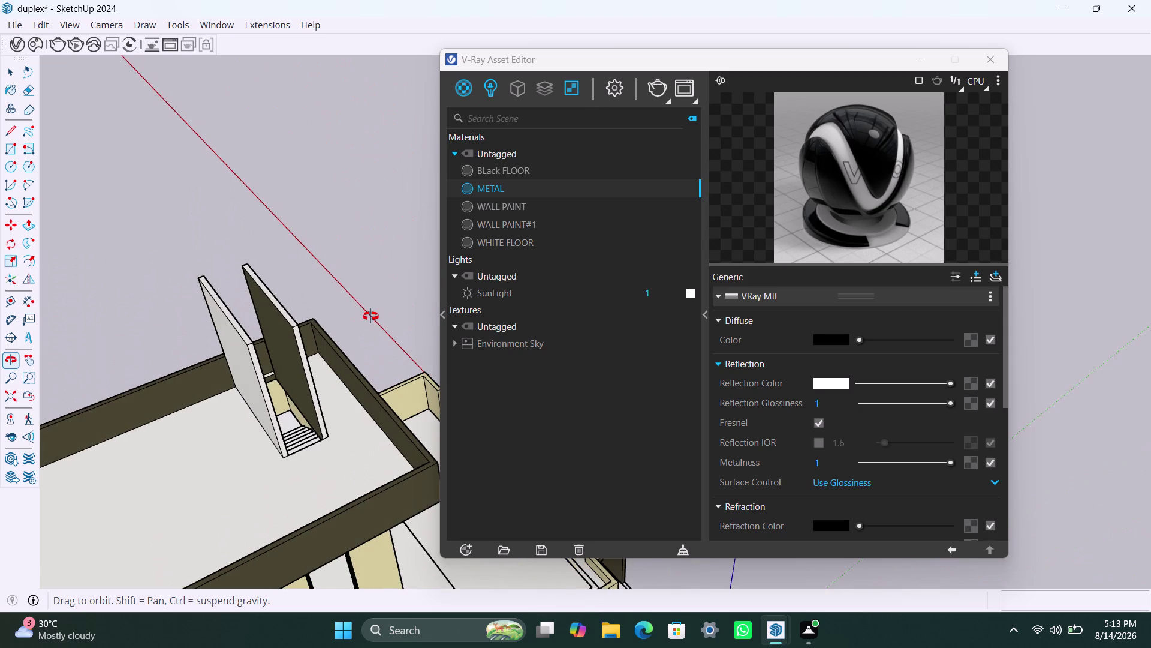
middle_drag(370, 316, 123, 331)
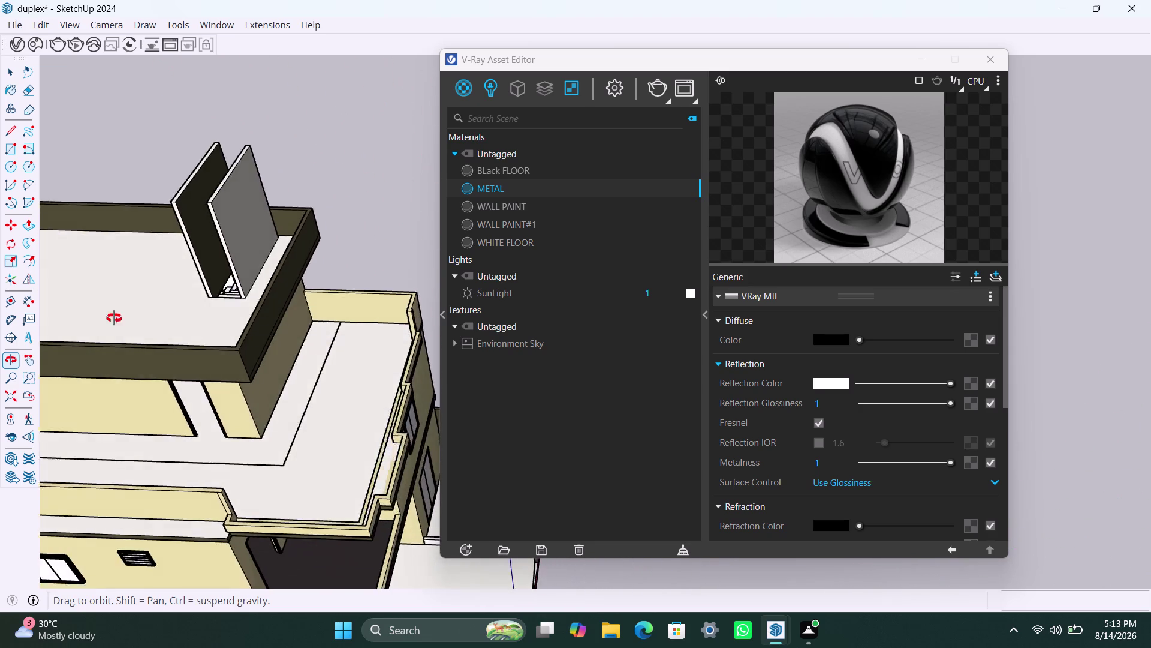
middle_drag(122, 331, 99, 303)
scroll(down, 3)
middle_drag(300, 333, 94, 335)
scroll(down, 3)
scroll(down, 3)
middle_drag(334, 211, 214, 328)
scroll(up, 3)
middle_drag(284, 434, 284, 435)
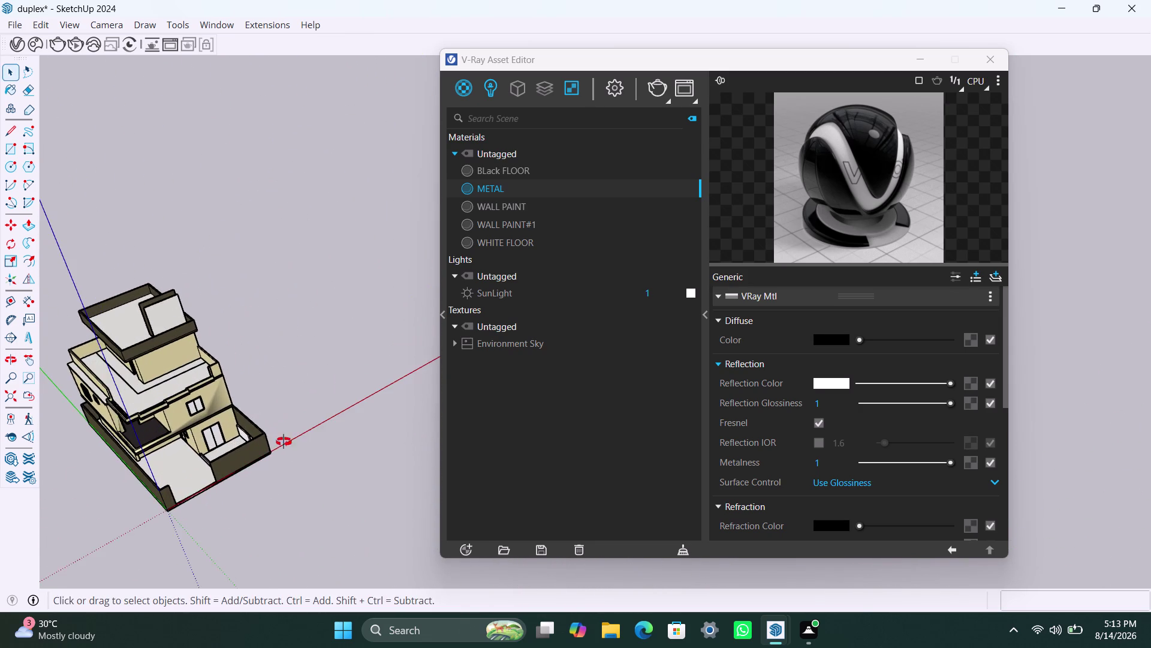
middle_drag(284, 434, 132, 465)
scroll(up, 3)
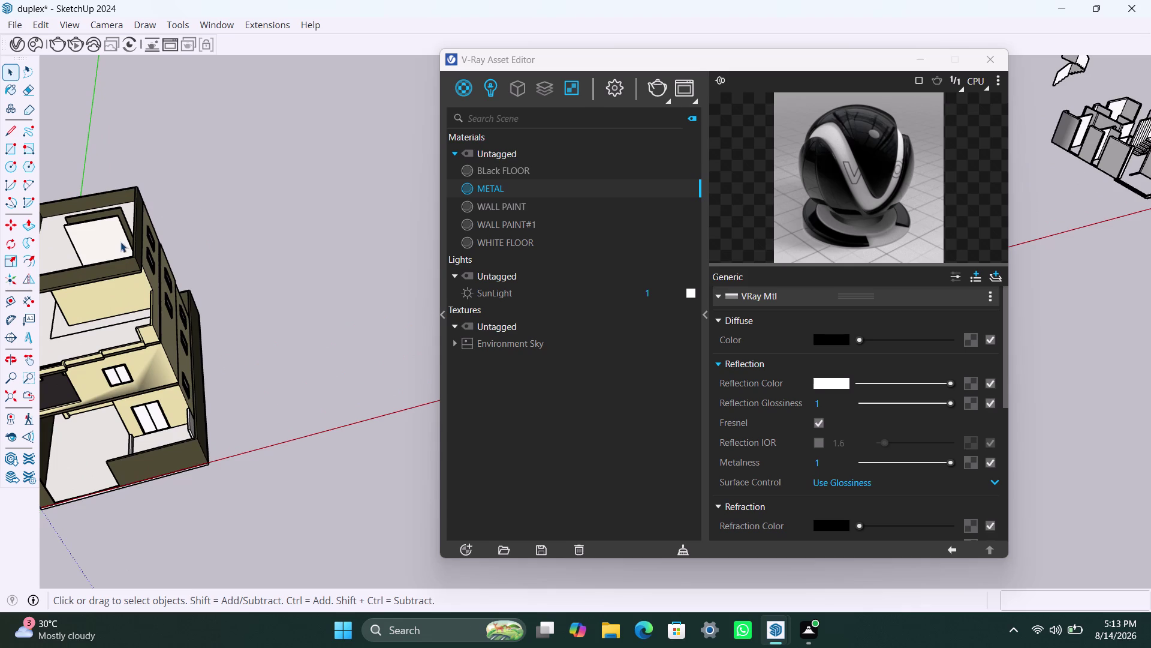
middle_drag(122, 240, 247, 379)
scroll(up, 3)
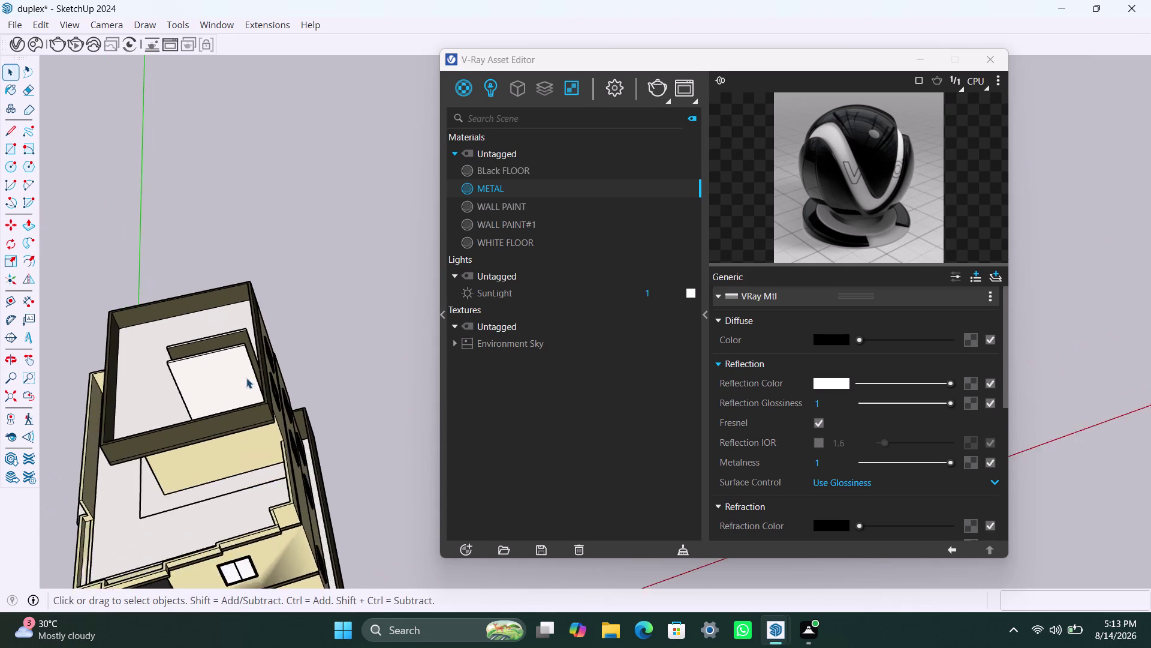
scroll(up, 3)
scroll(up, 3)
middle_drag(262, 396, 285, 424)
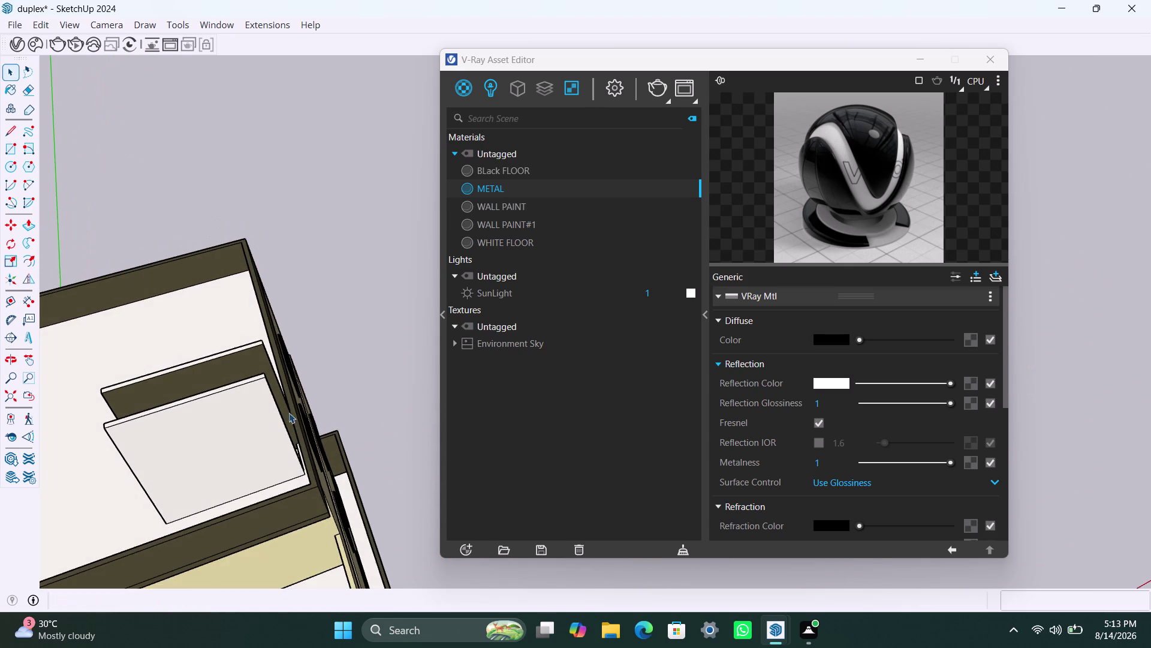
scroll(up, 3)
middle_drag(270, 490, 246, 499)
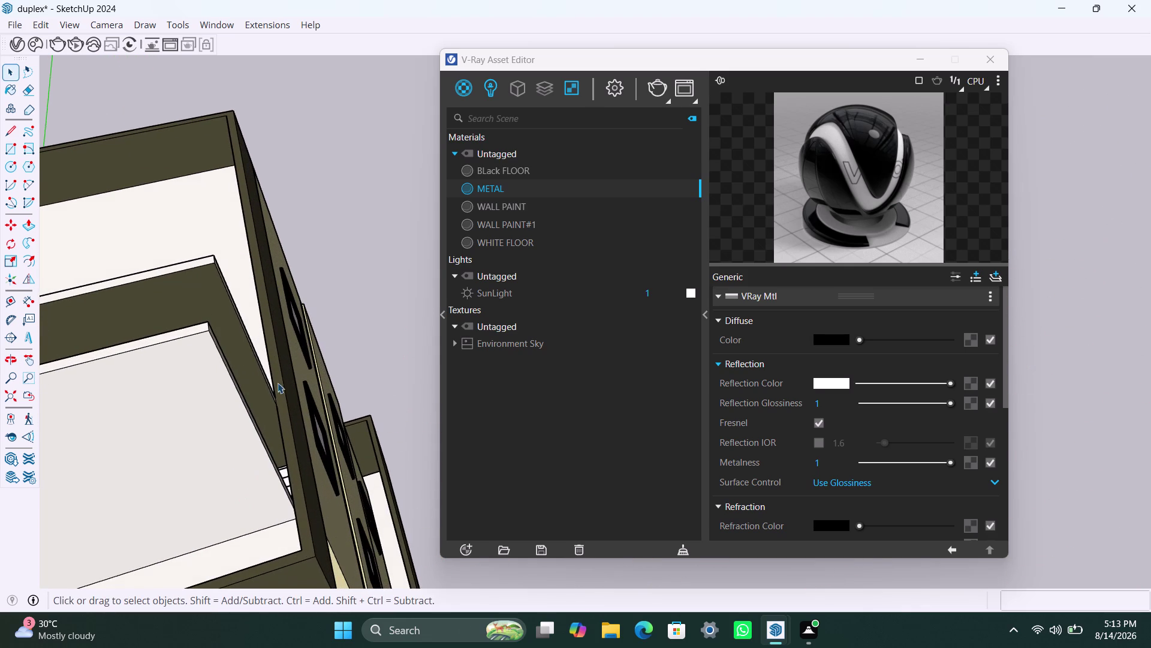
scroll(up, 3)
scroll(up, 3)
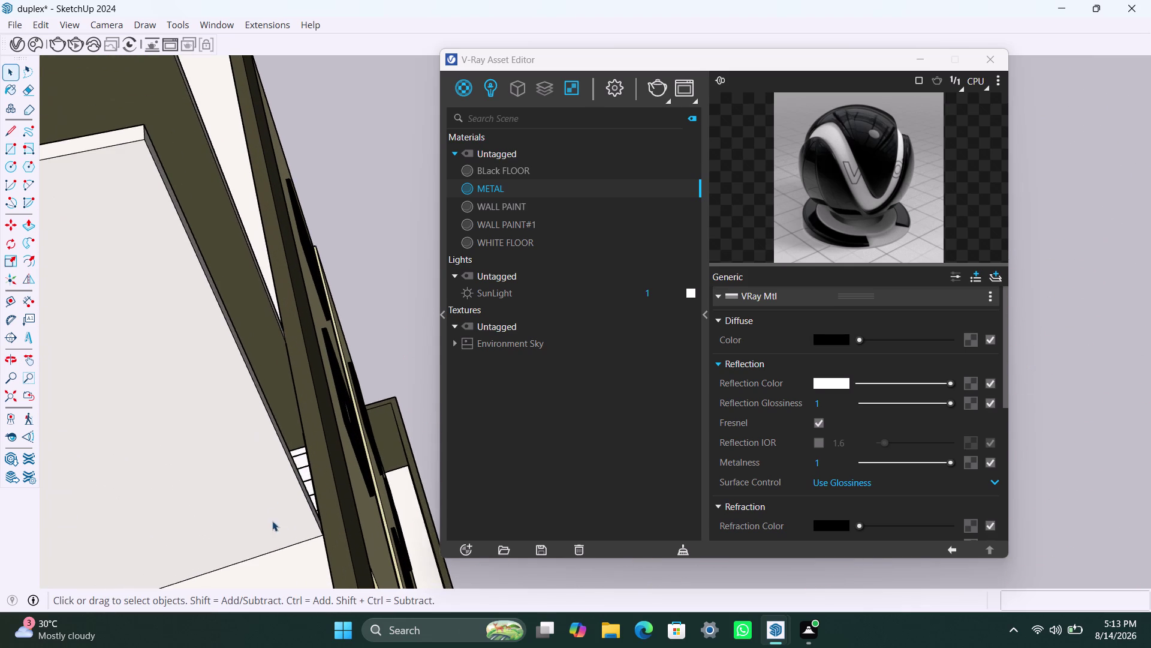
middle_drag(275, 523, 267, 532)
scroll(up, 3)
middle_drag(281, 445, 133, 457)
scroll(down, 3)
scroll(up, 3)
click(352, 336)
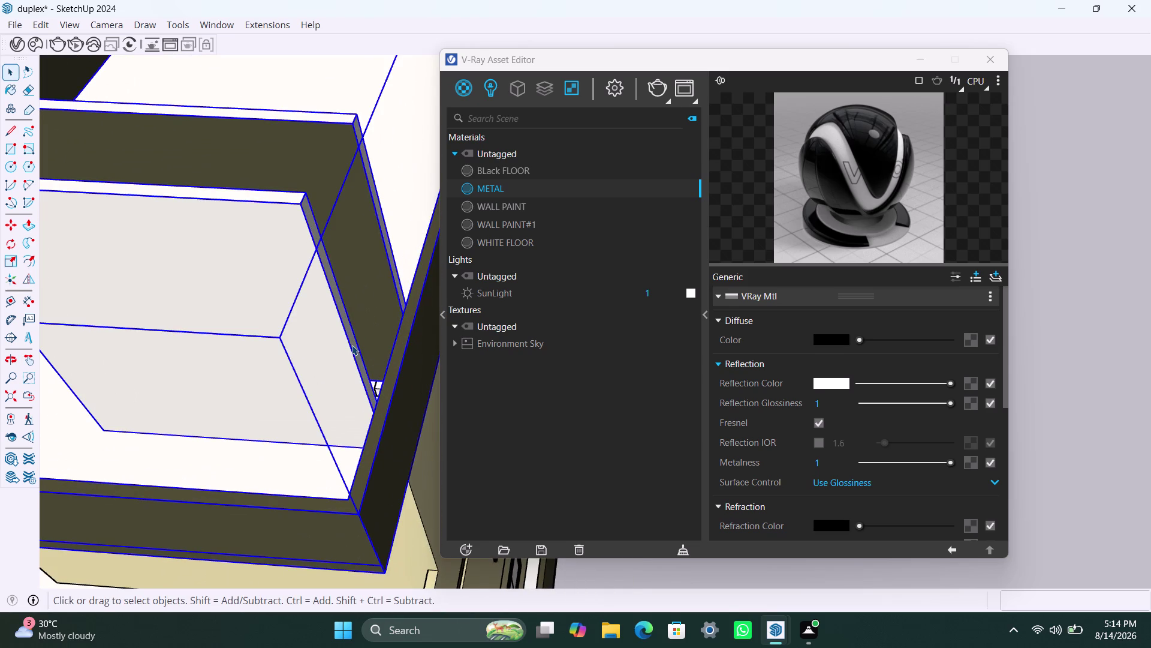
Open the upper-roof parapet group for editing.
triple_click(352, 345)
click(352, 345)
scroll(up, 3)
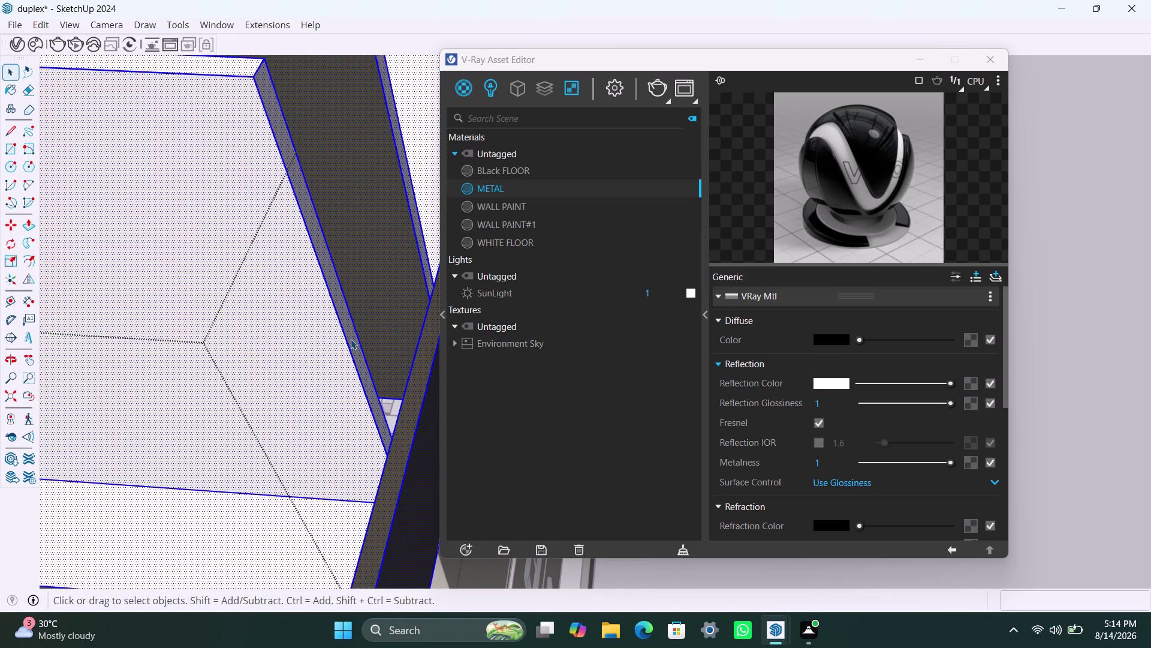
click(350, 339)
click(352, 339)
Push the parapet's thin inner wall face, with the offset capped at 4½ inches.
key(p)
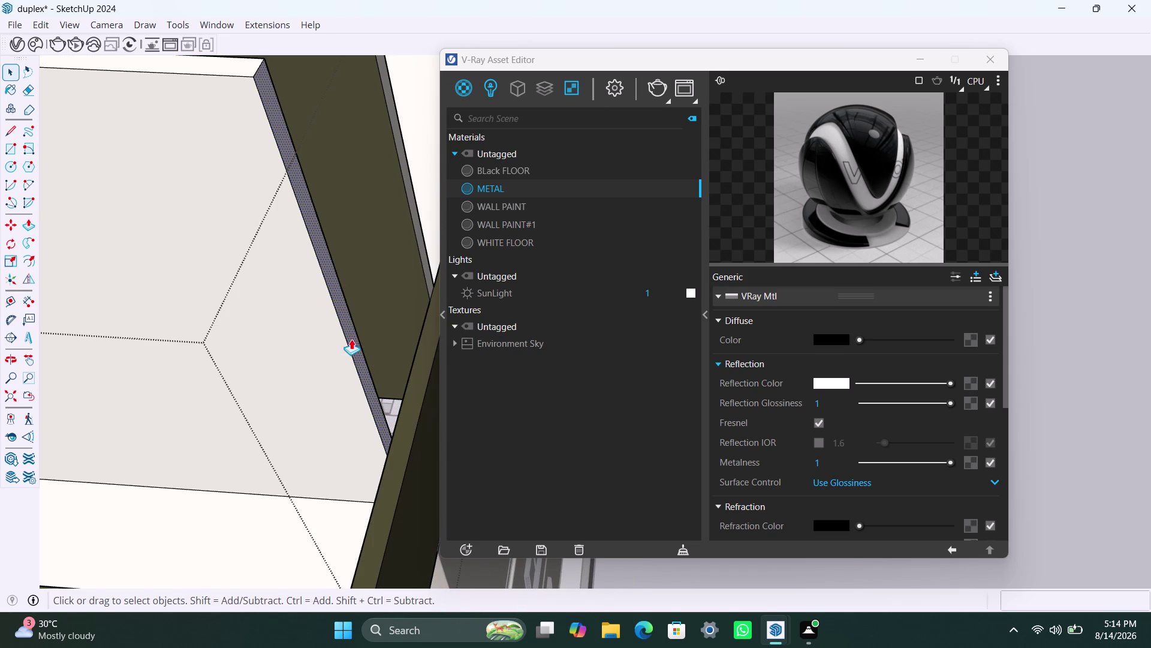
click(351, 339)
key(space)
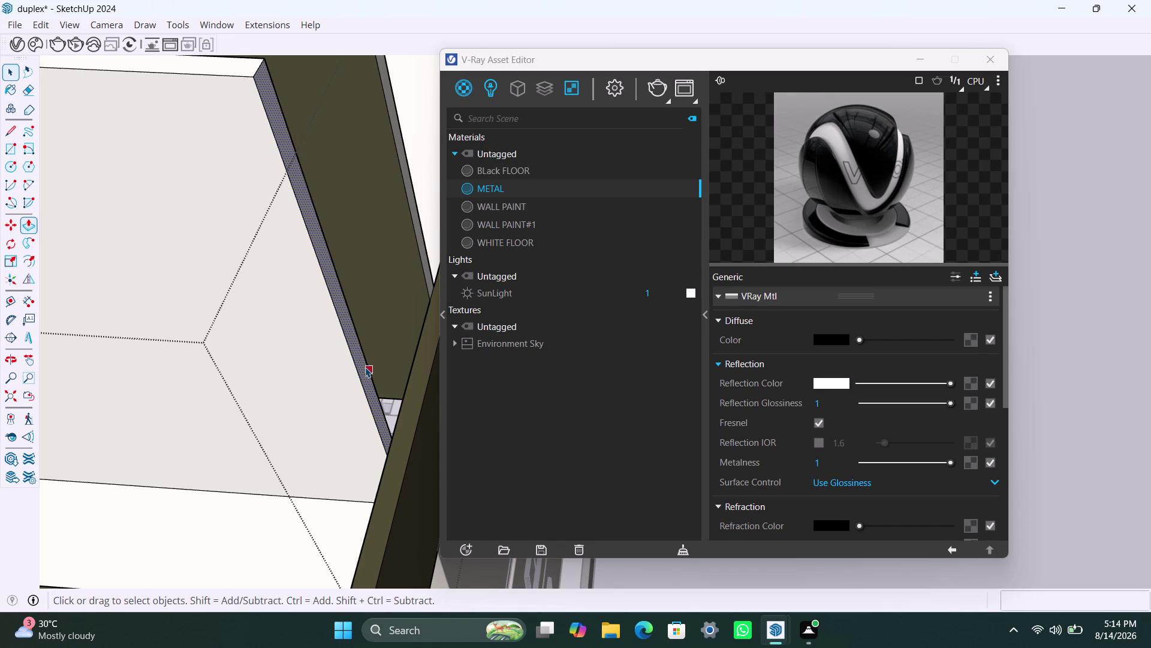
click(365, 367)
key(p)
click(363, 367)
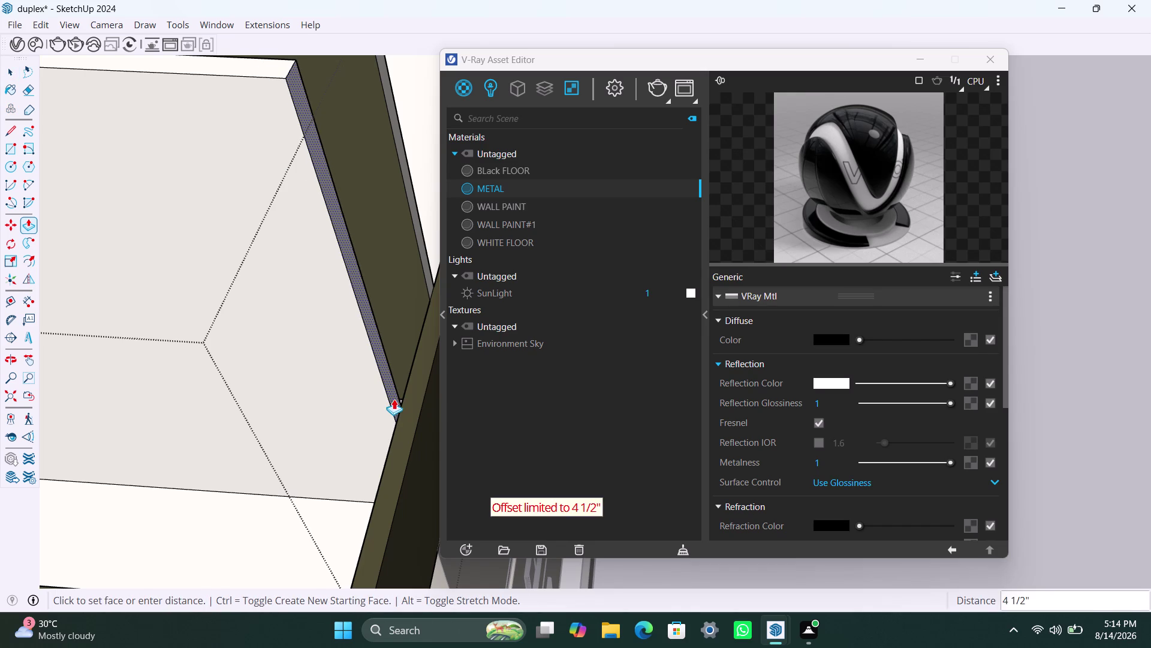
click(404, 398)
scroll(down, 3)
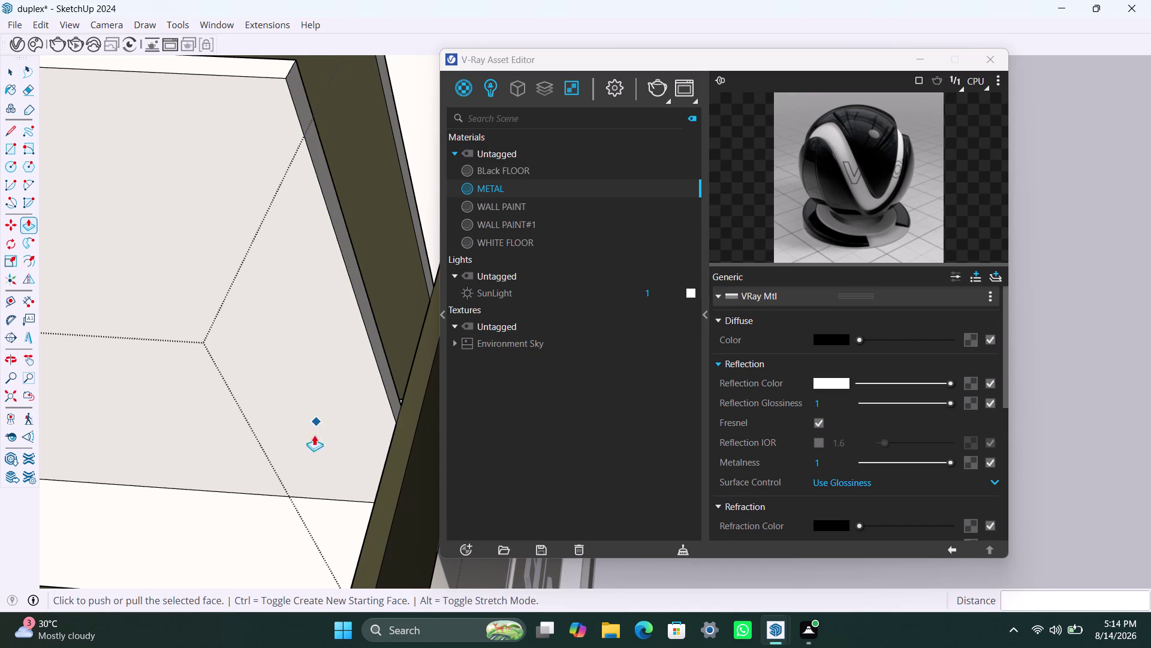
Exit the parapet group and orbit out to view the whole upper roof.
middle_drag(300, 452, 422, 409)
scroll(down, 3)
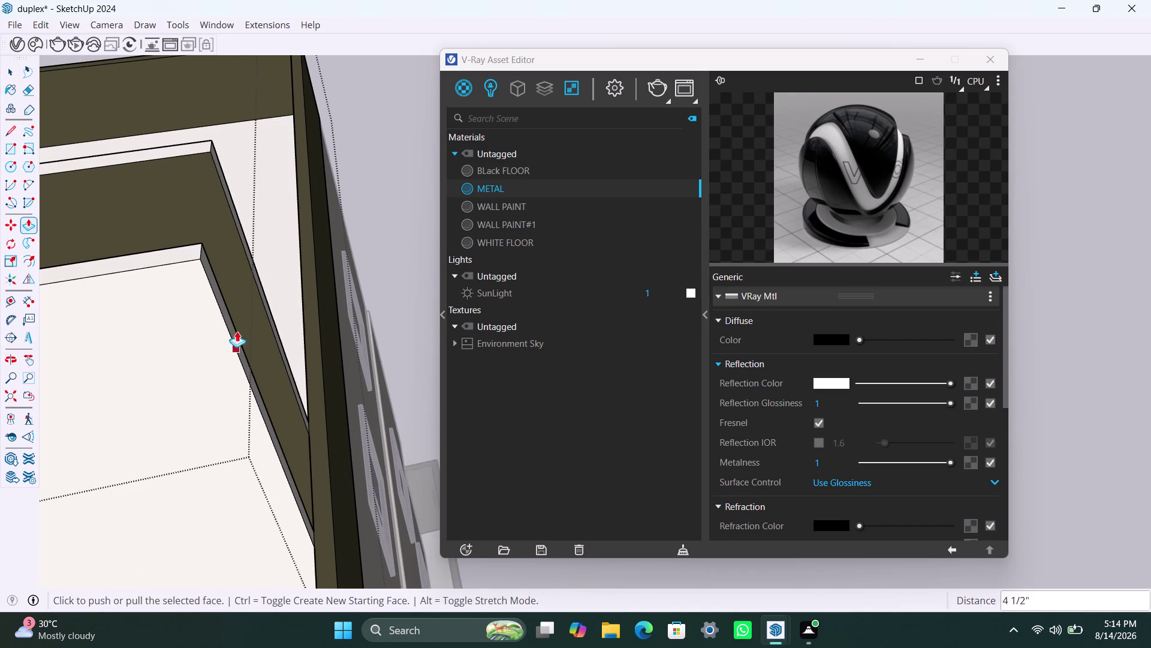
scroll(down, 3)
scroll(down, 3)
middle_drag(212, 342, 227, 345)
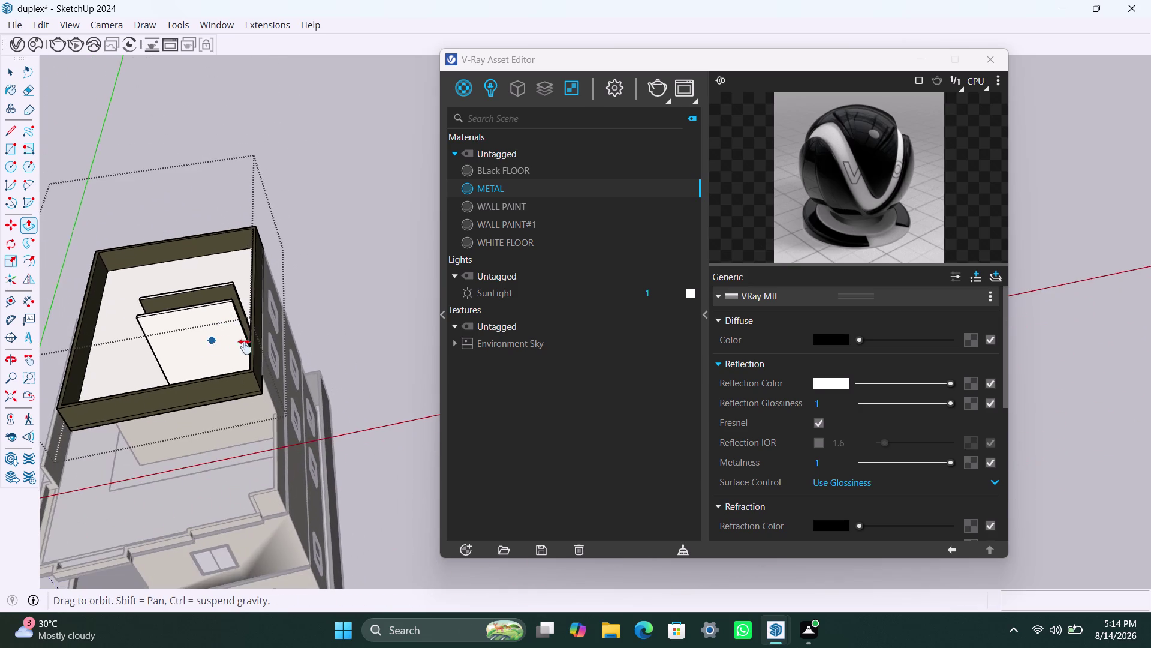
middle_drag(228, 345, 409, 338)
key(space)
click(176, 255)
scroll(down, 3)
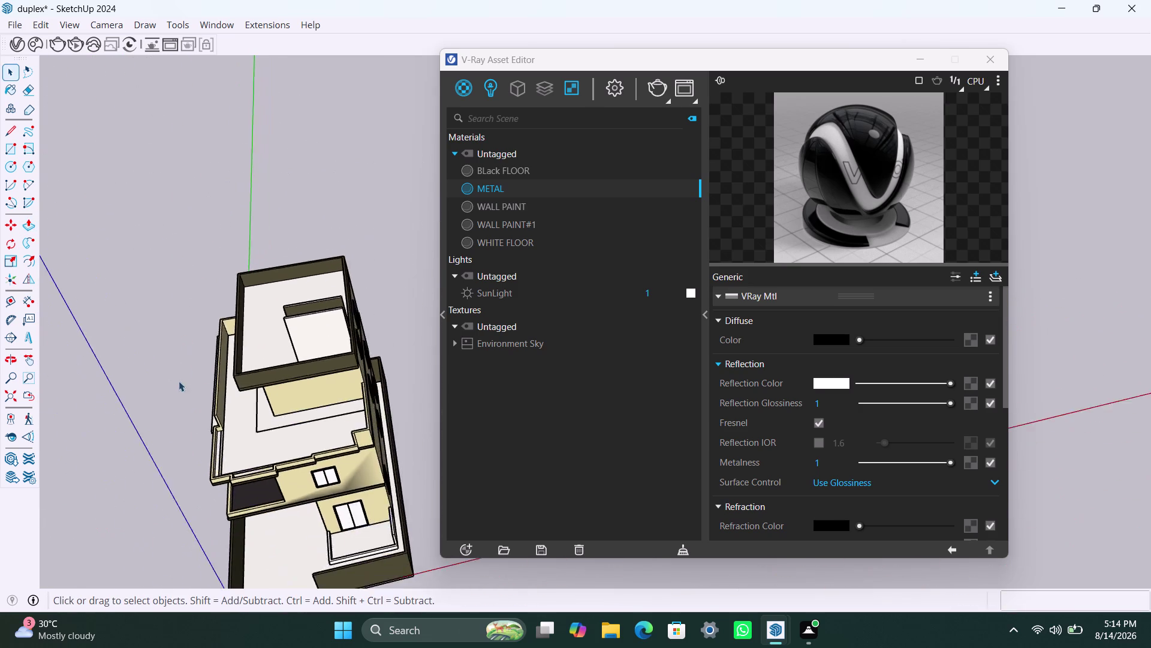
Orbit and zoom around the duplex, ending close on the upper parapet corner.
middle_drag(180, 381, 418, 354)
scroll(down, 3)
middle_drag(181, 374, 326, 406)
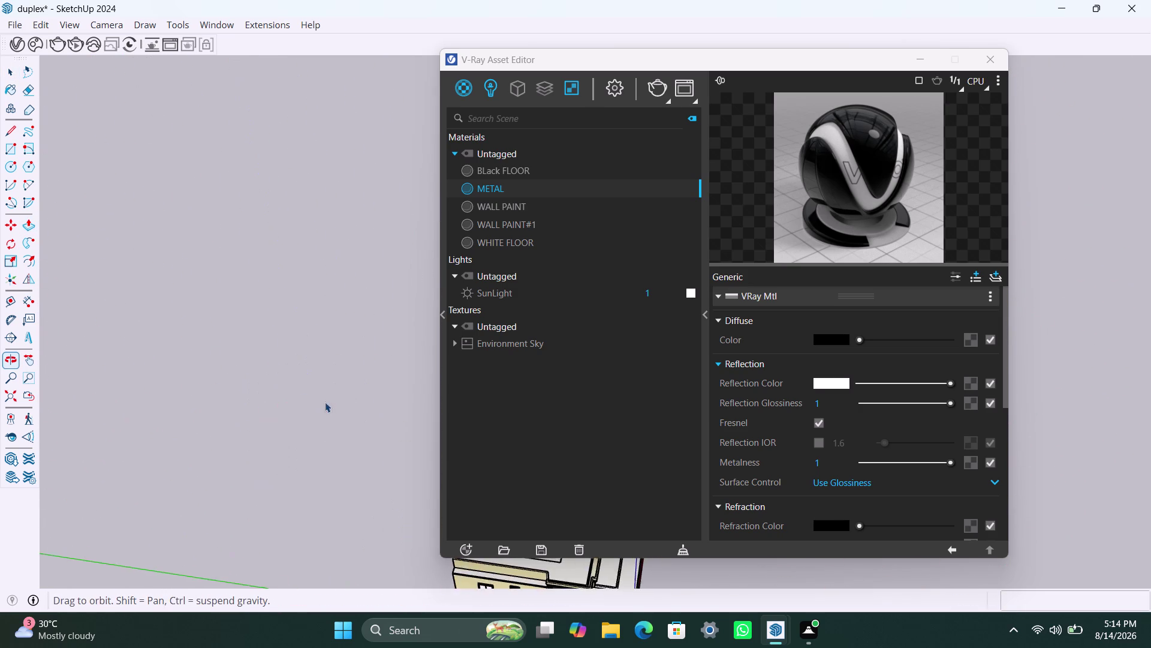
scroll(down, 3)
middle_drag(292, 359, 100, 344)
scroll(up, 3)
middle_drag(295, 450, 318, 451)
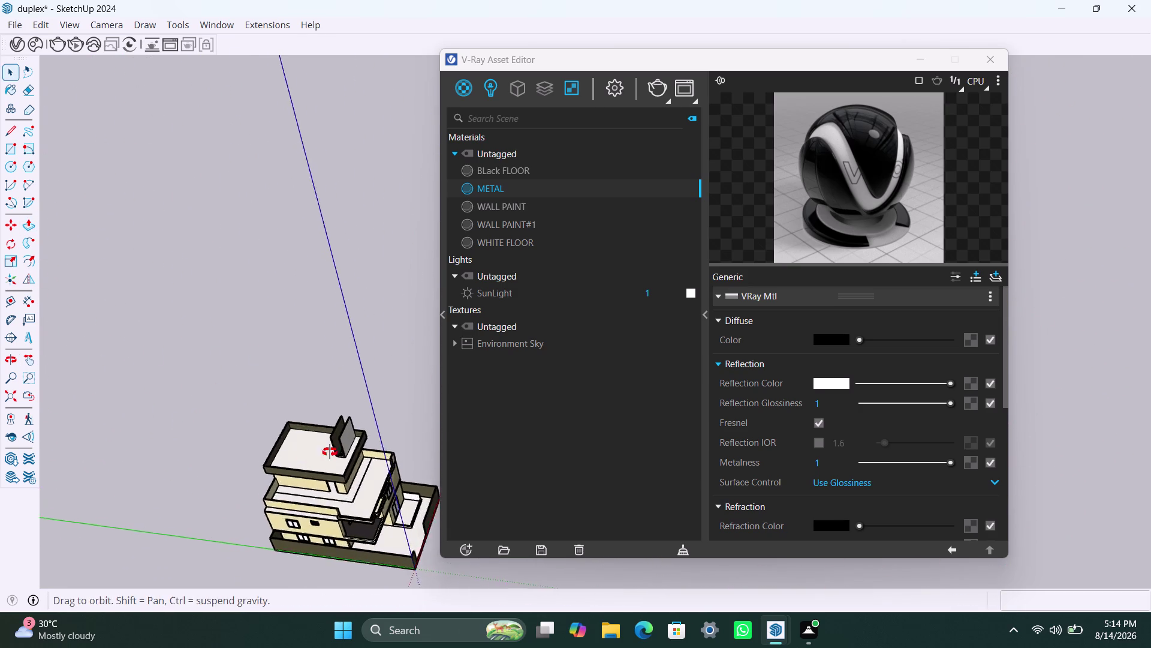
middle_drag(317, 451, 367, 444)
scroll(up, 3)
scroll(down, 3)
middle_drag(334, 409, 184, 365)
scroll(up, 3)
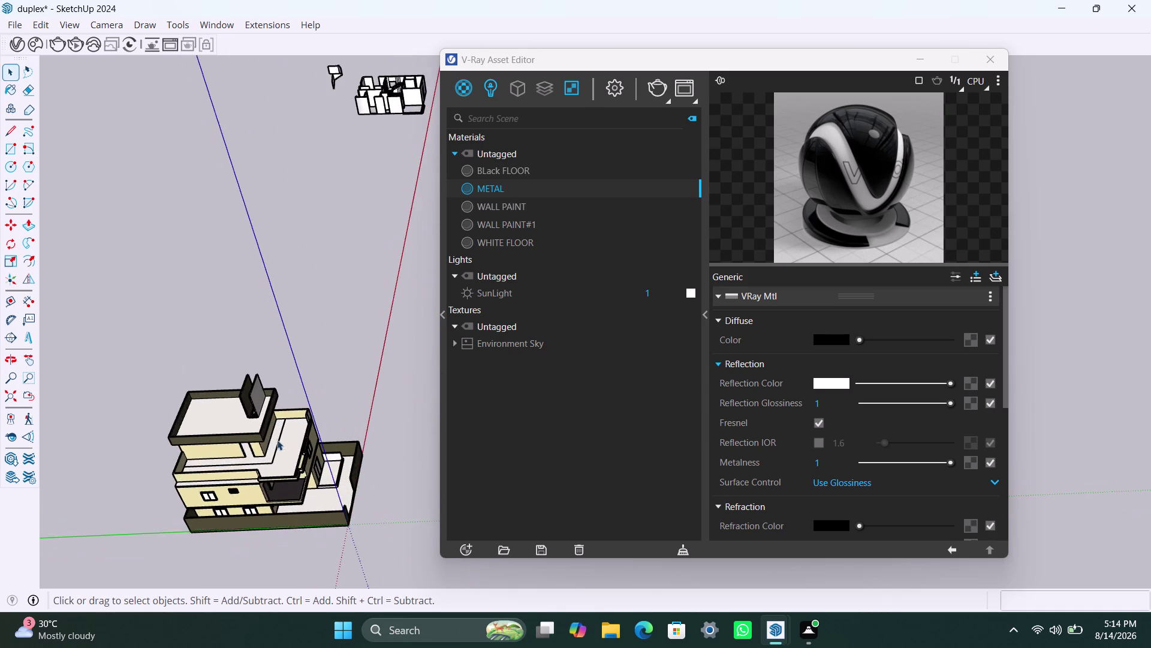
middle_drag(278, 439, 324, 440)
scroll(up, 3)
scroll(up, 3)
middle_drag(340, 451, 342, 457)
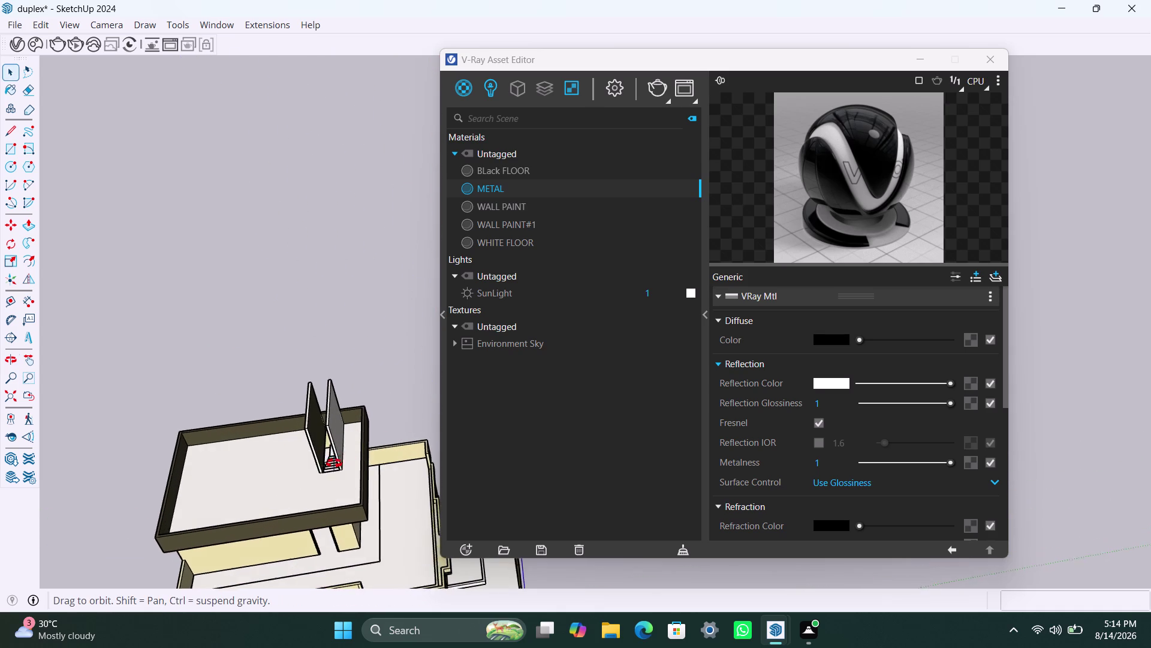
middle_drag(342, 457, 407, 451)
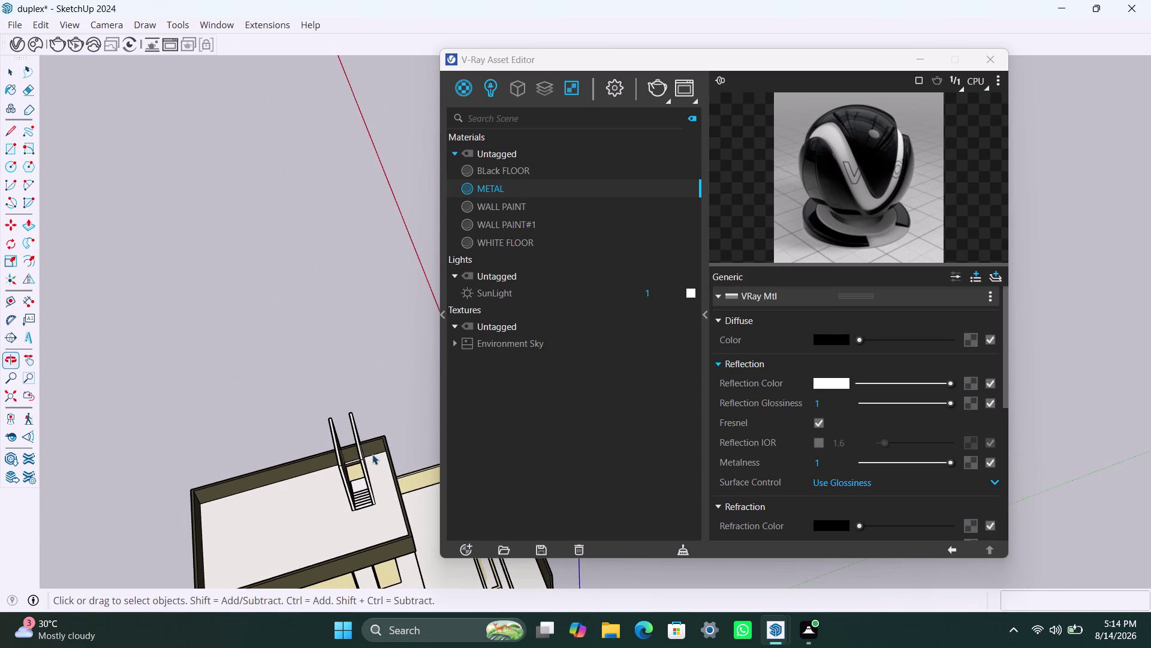
scroll(up, 3)
scroll(up, 3)
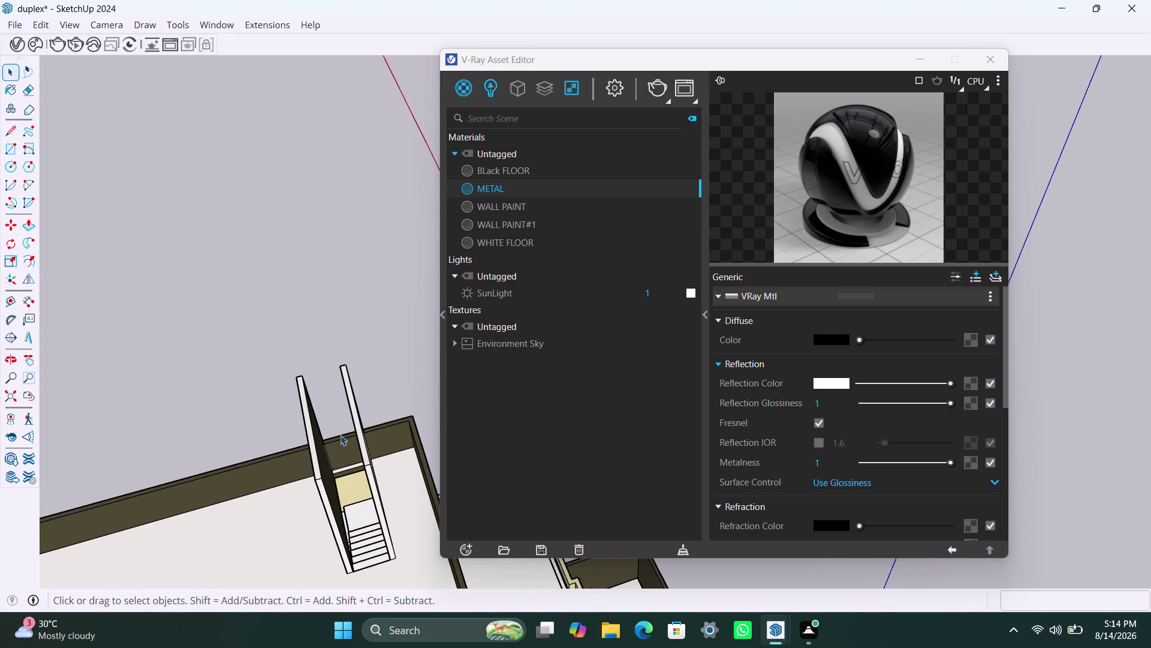
scroll(down, 3)
middle_drag(341, 423, 216, 460)
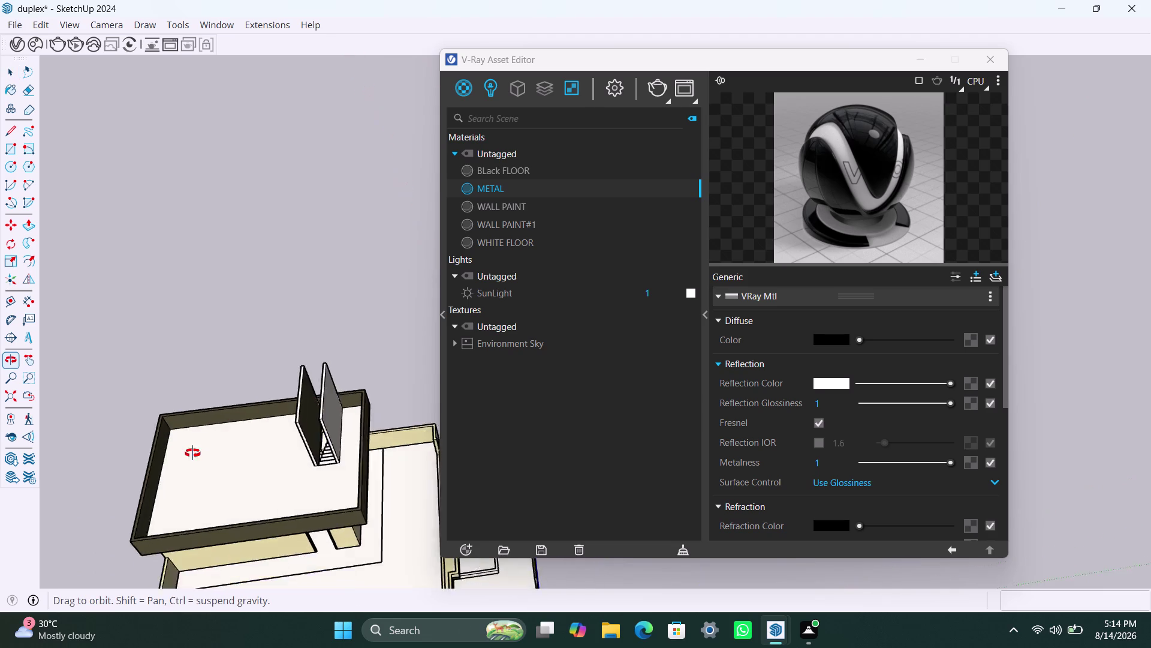
middle_drag(216, 460, 26, 279)
scroll(down, 3)
middle_drag(350, 318, 104, 318)
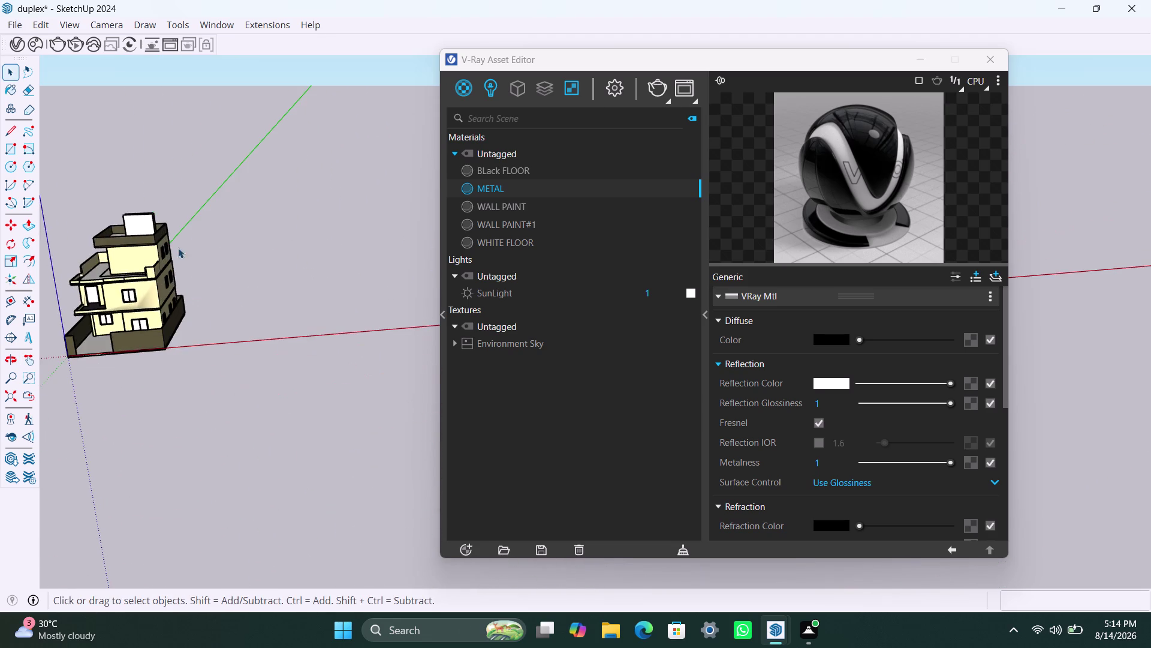
scroll(up, 3)
middle_drag(190, 231, 227, 308)
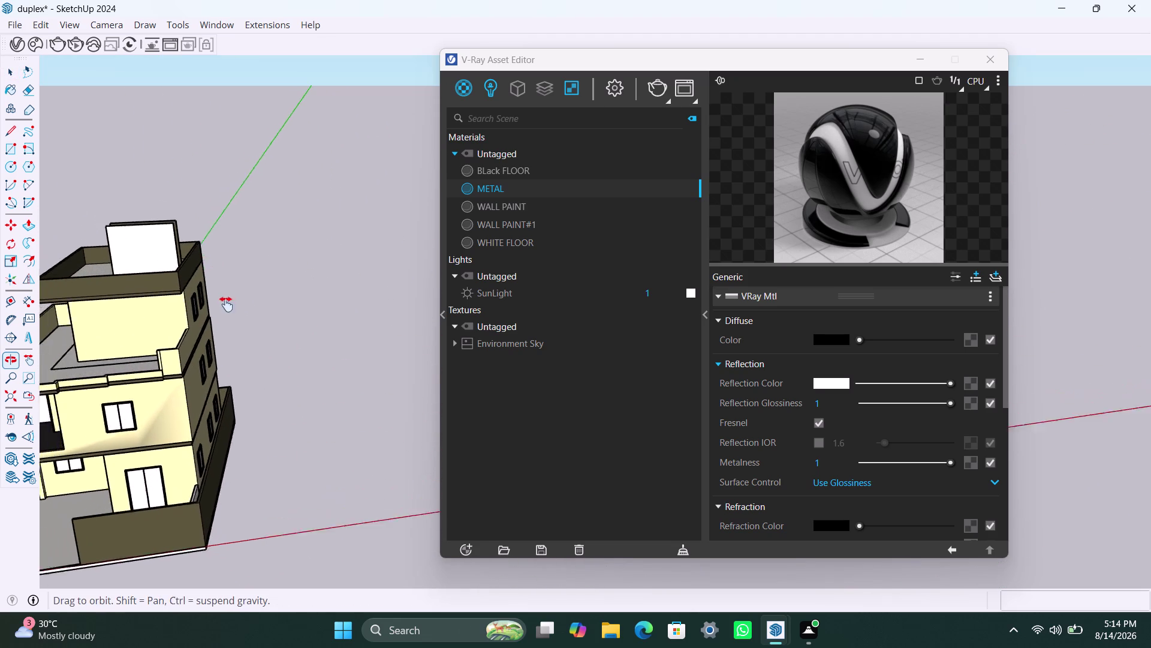
middle_drag(227, 307, 247, 355)
scroll(up, 3)
middle_drag(217, 336, 157, 530)
scroll(up, 3)
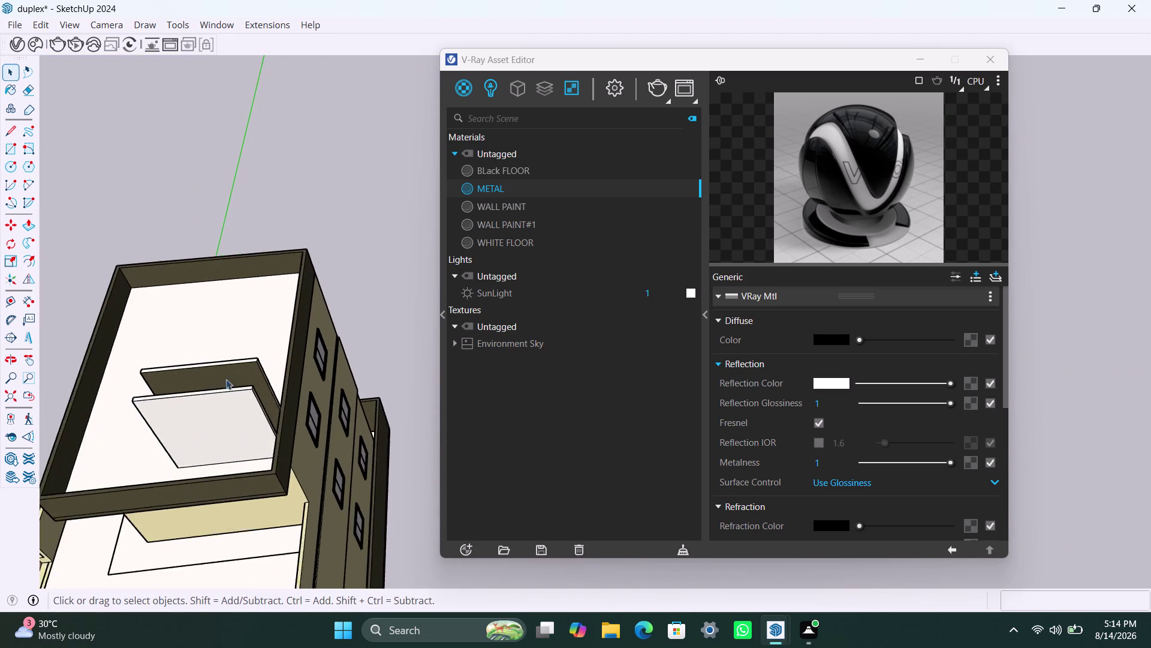
scroll(up, 3)
scroll(up, 3)
scroll(up, 3)
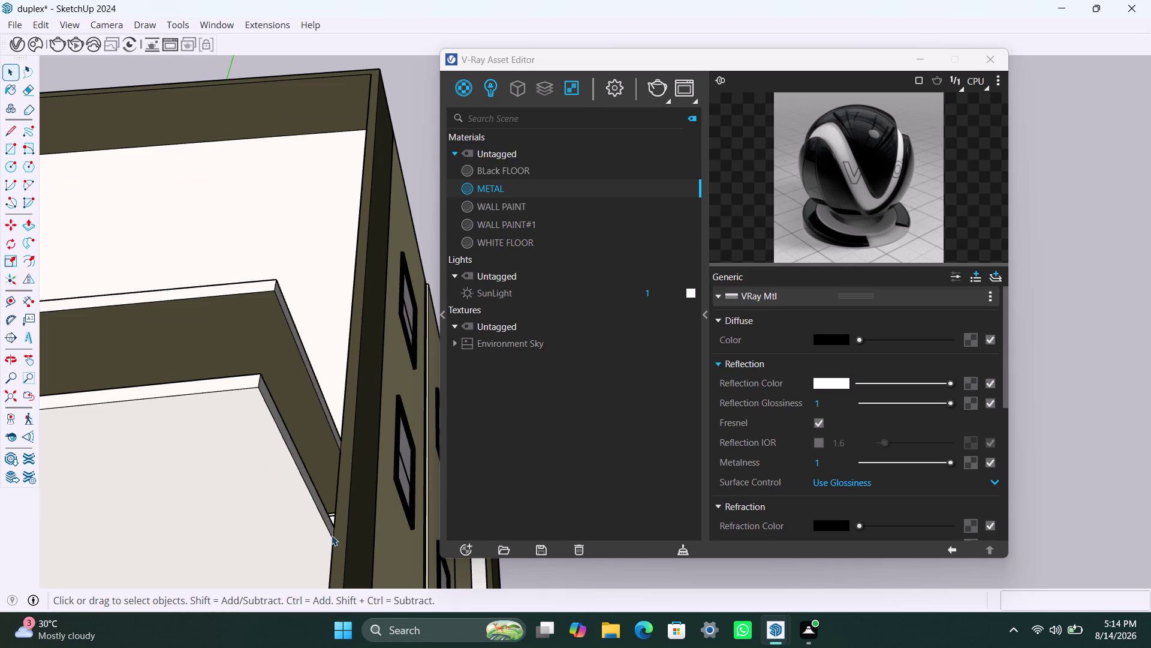
Select the upper-roof parapet group and open it for editing.
click(259, 383)
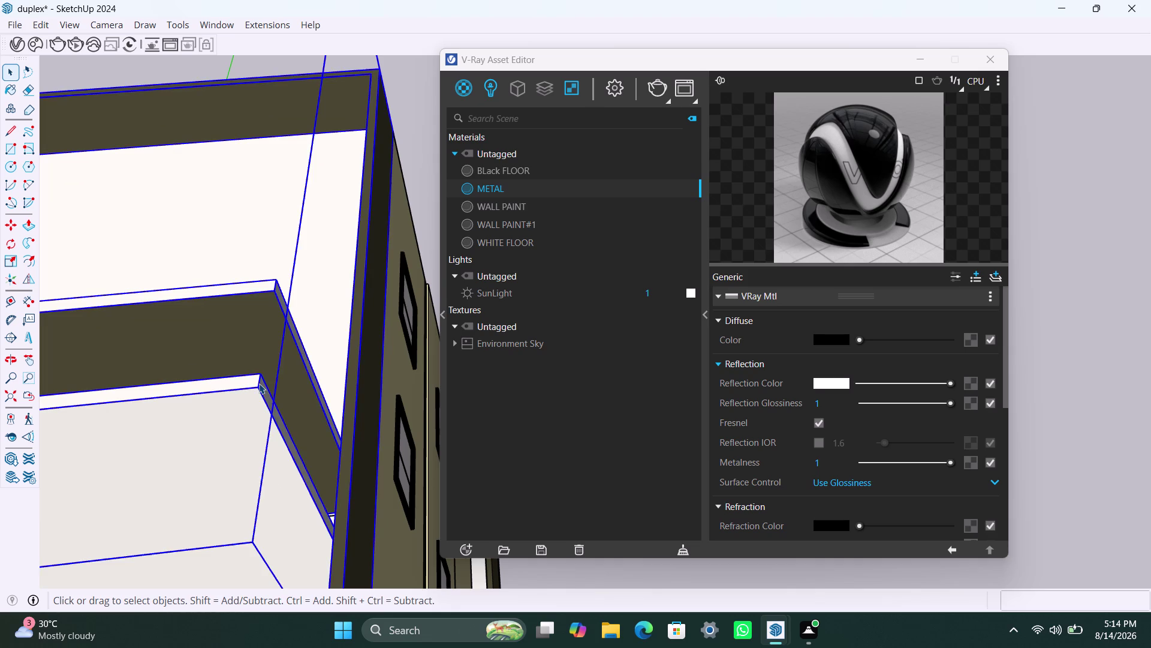
triple_click(259, 383)
click(259, 383)
click(254, 383)
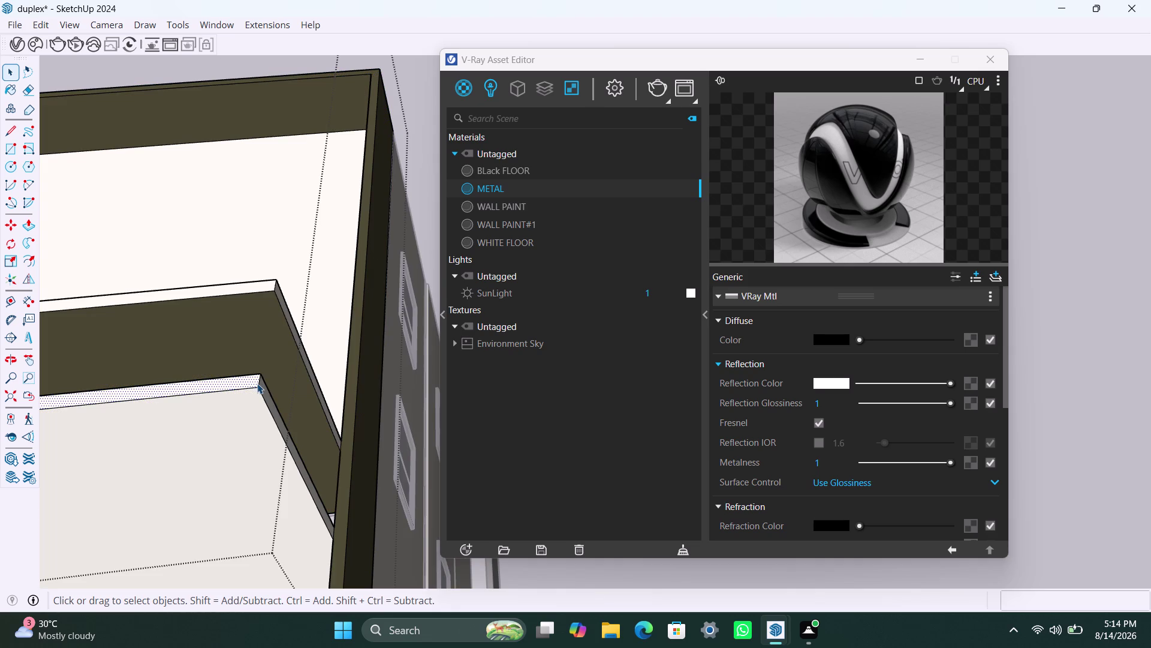
Move-copy the notch-corner edge along the parapet wall.
click(258, 383)
key(m)
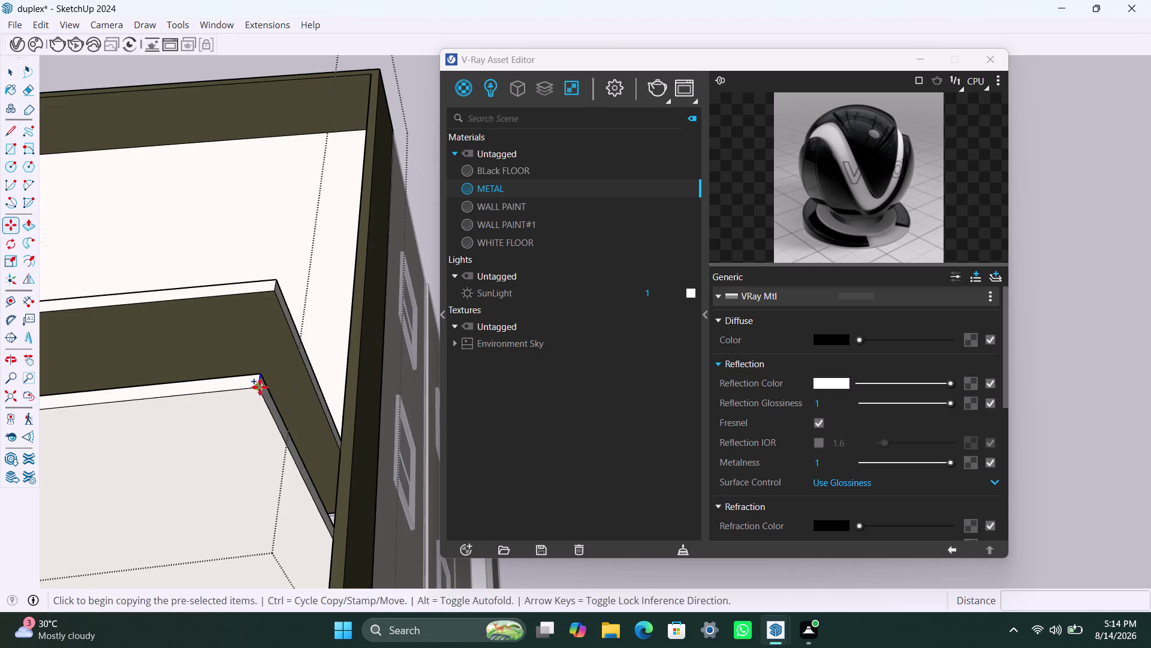
click(259, 392)
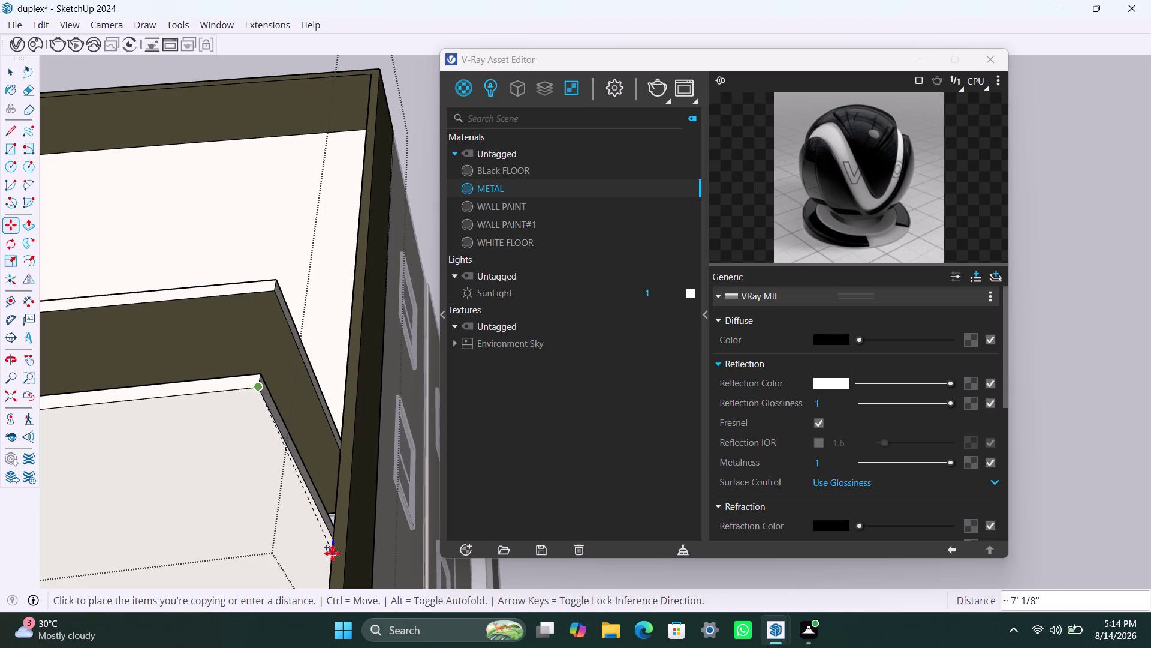
click(333, 539)
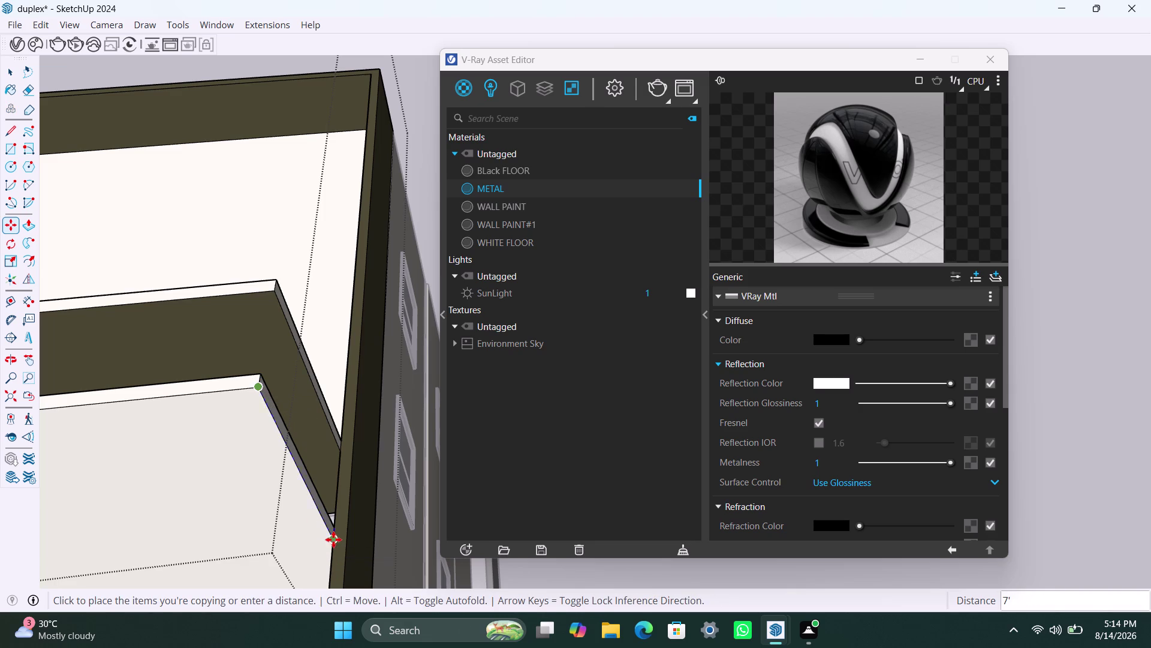
key(space)
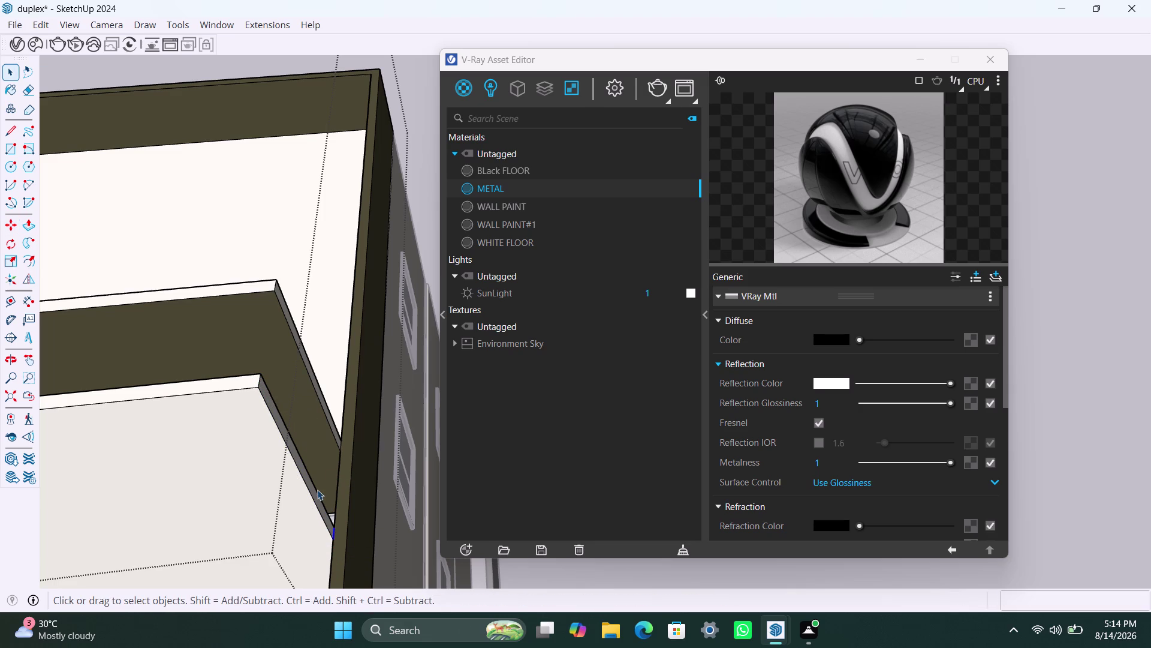
scroll(down, 3)
scroll(up, 3)
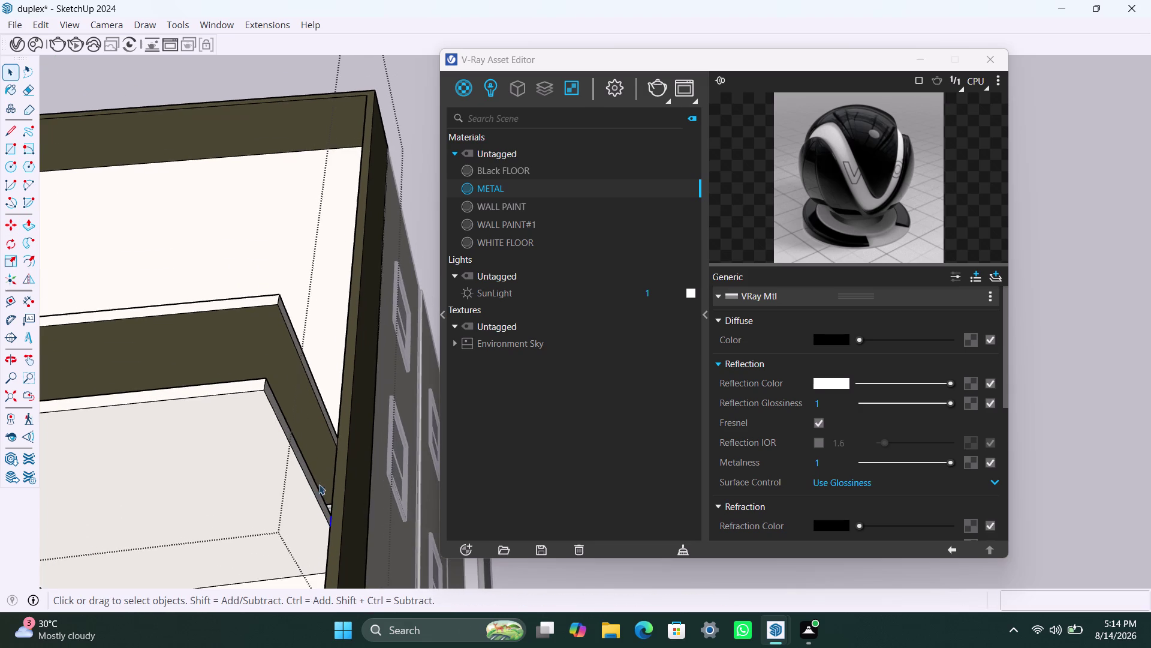
Orbit along the parapet wall and select the edge on its inner side.
middle_drag(329, 468, 320, 498)
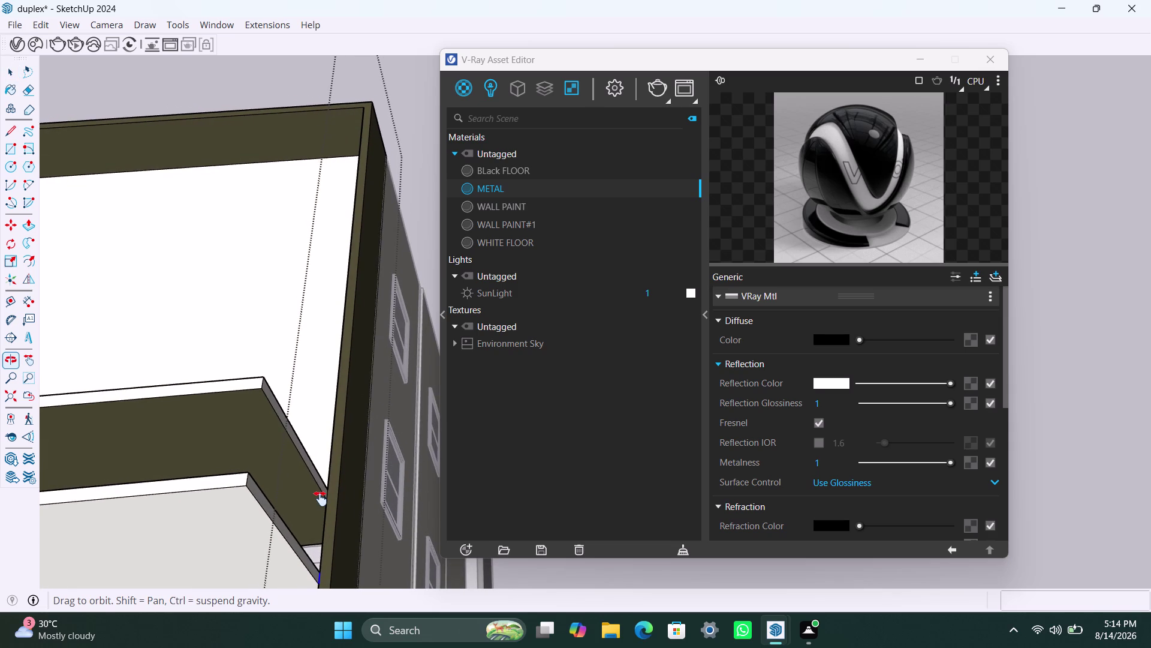
middle_drag(320, 498, 306, 394)
scroll(up, 3)
middle_drag(277, 513, 280, 512)
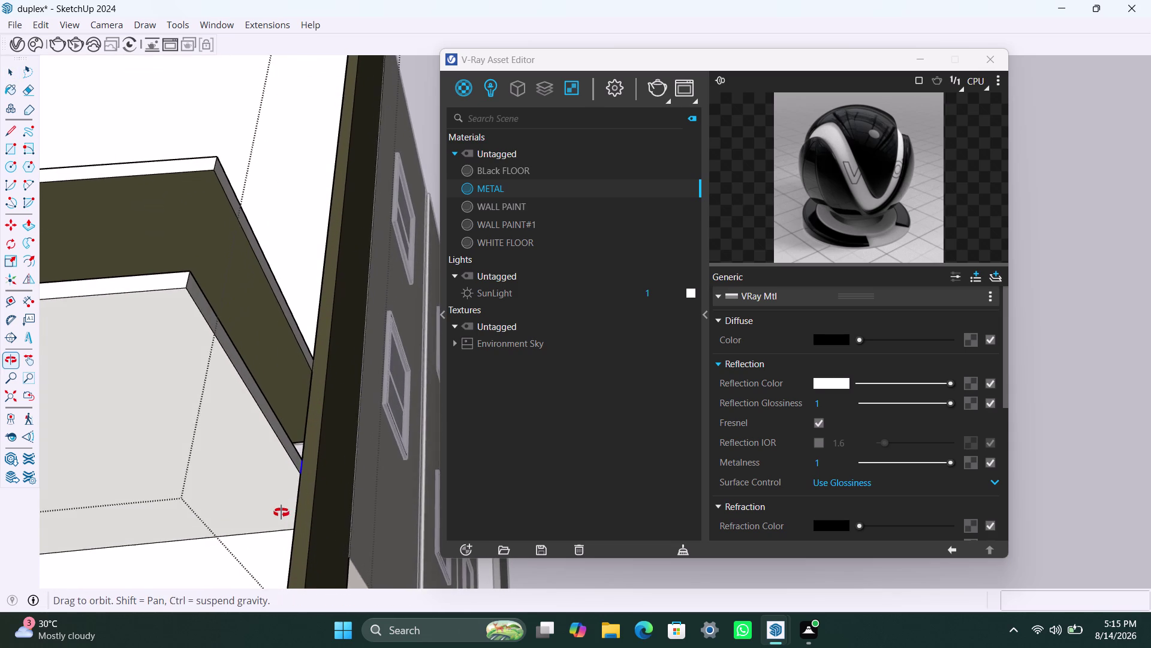
middle_drag(281, 513, 287, 507)
click(284, 458)
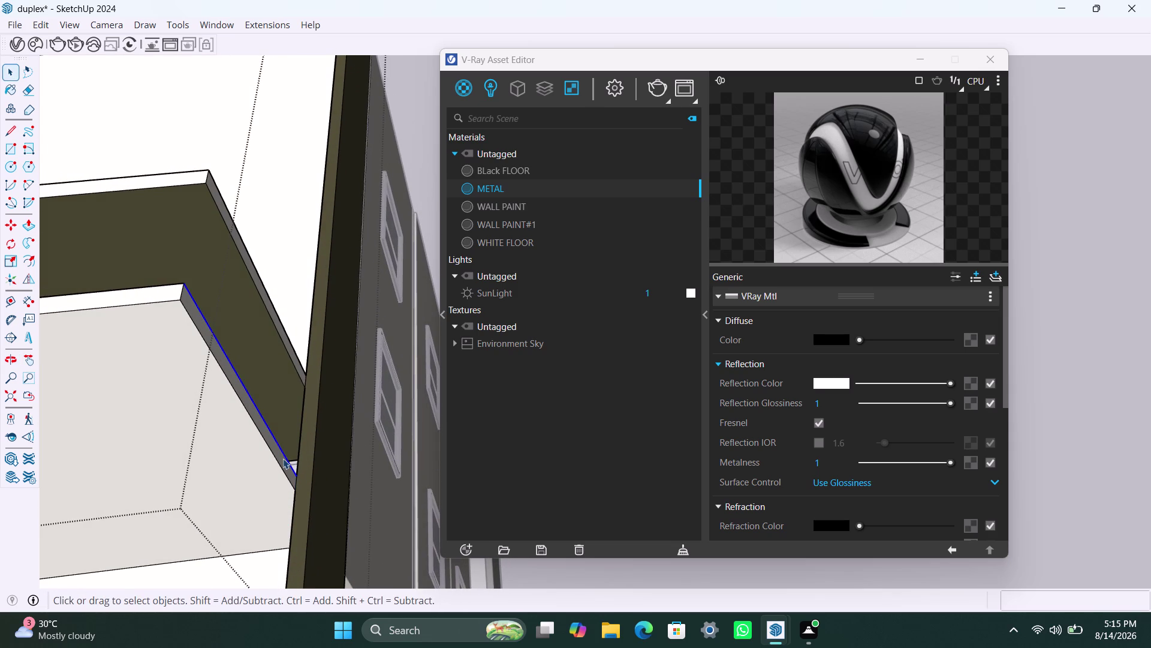
click(281, 461)
click(281, 461)
scroll(up, 3)
Pull the thin strip face out about 4½ inches, then zoom back out to the whole building.
click(276, 448)
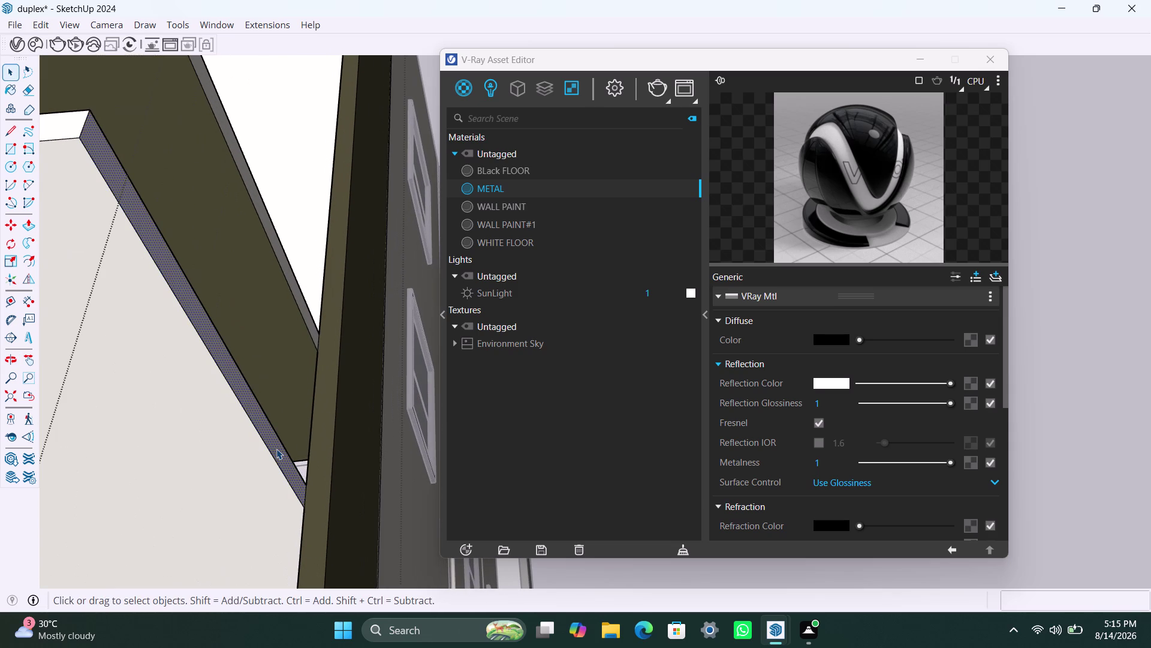
key(p)
click(276, 449)
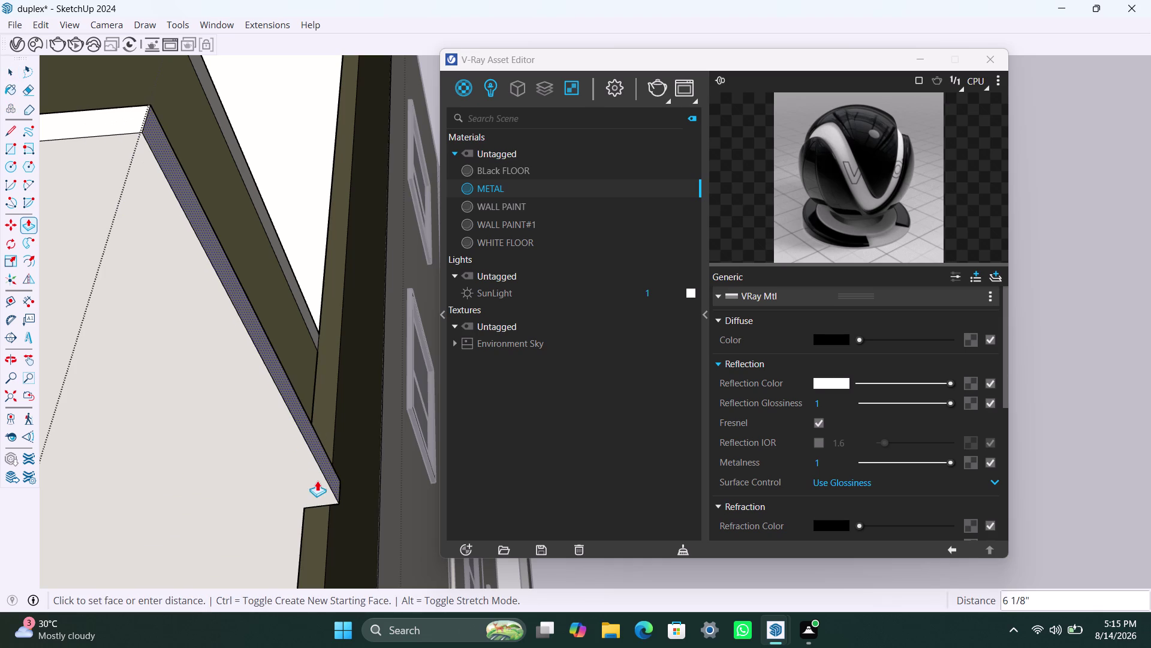
click(325, 525)
scroll(down, 3)
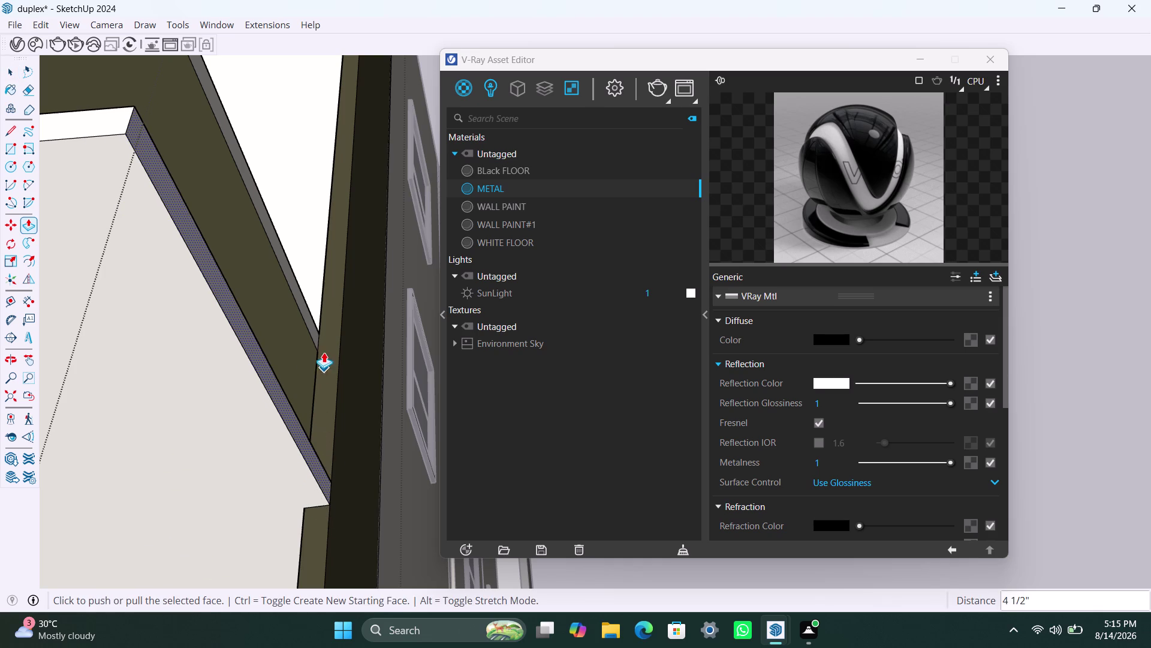
scroll(down, 3)
scroll(down, 3)
middle_drag(310, 412, 70, 367)
scroll(down, 3)
middle_drag(368, 389, 120, 354)
scroll(down, 3)
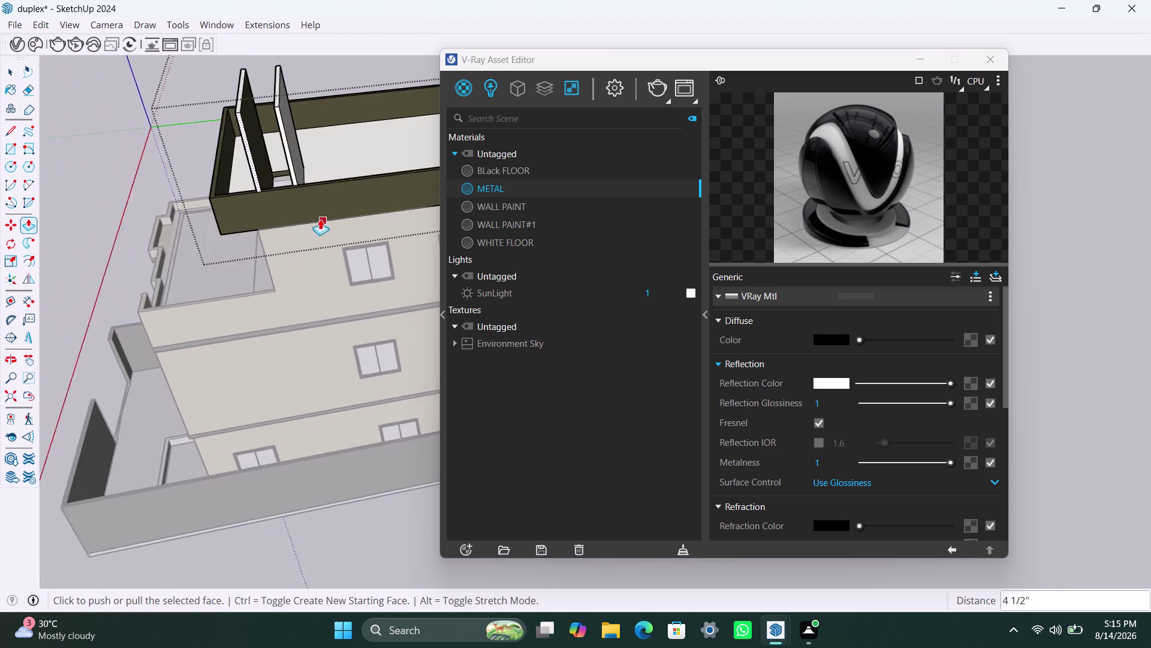
Orbit to the upper roof and select the left rooftop wall's edge line.
middle_drag(320, 219, 80, 197)
scroll(down, 3)
scroll(down, 3)
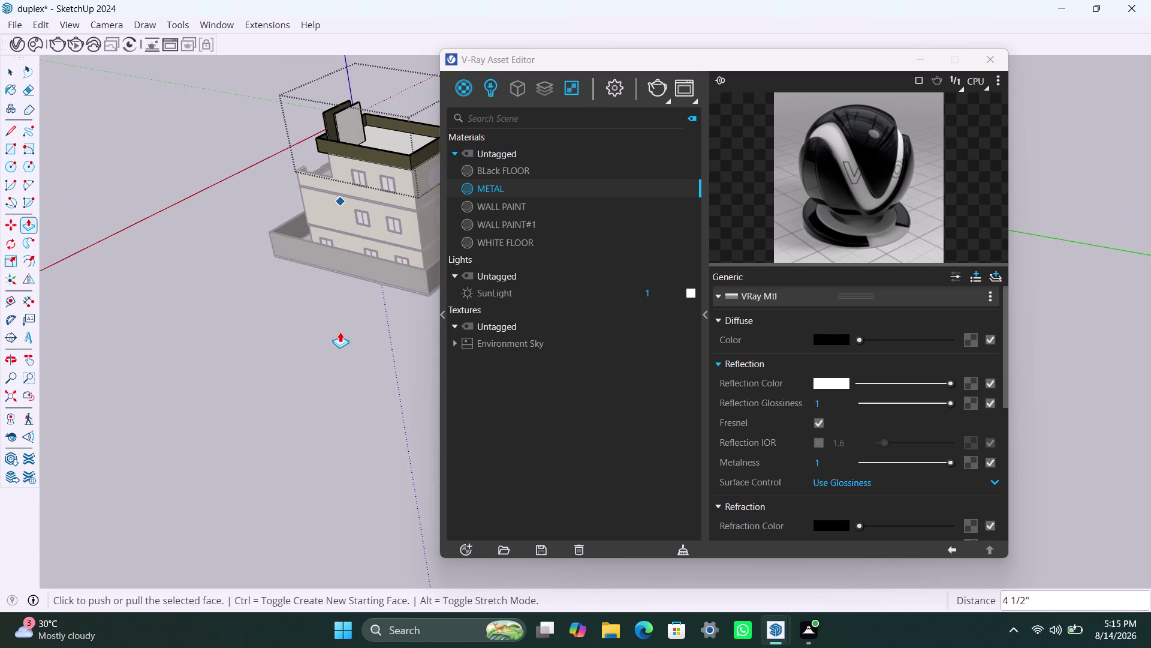
middle_drag(372, 307, 237, 517)
scroll(up, 3)
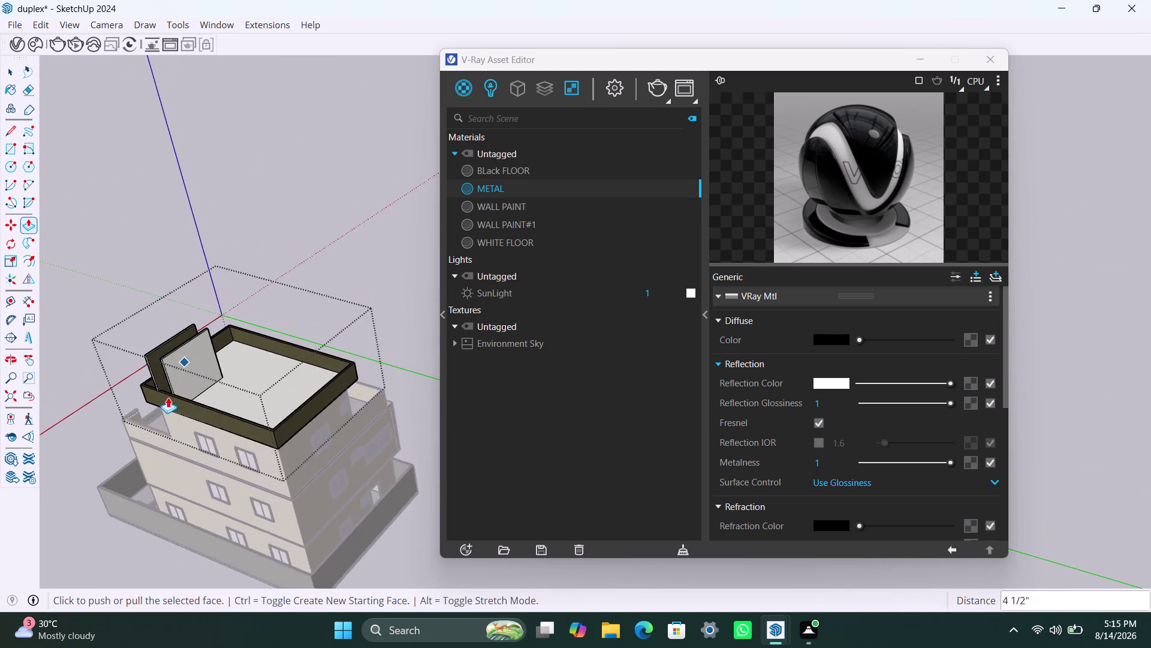
scroll(up, 3)
key(space)
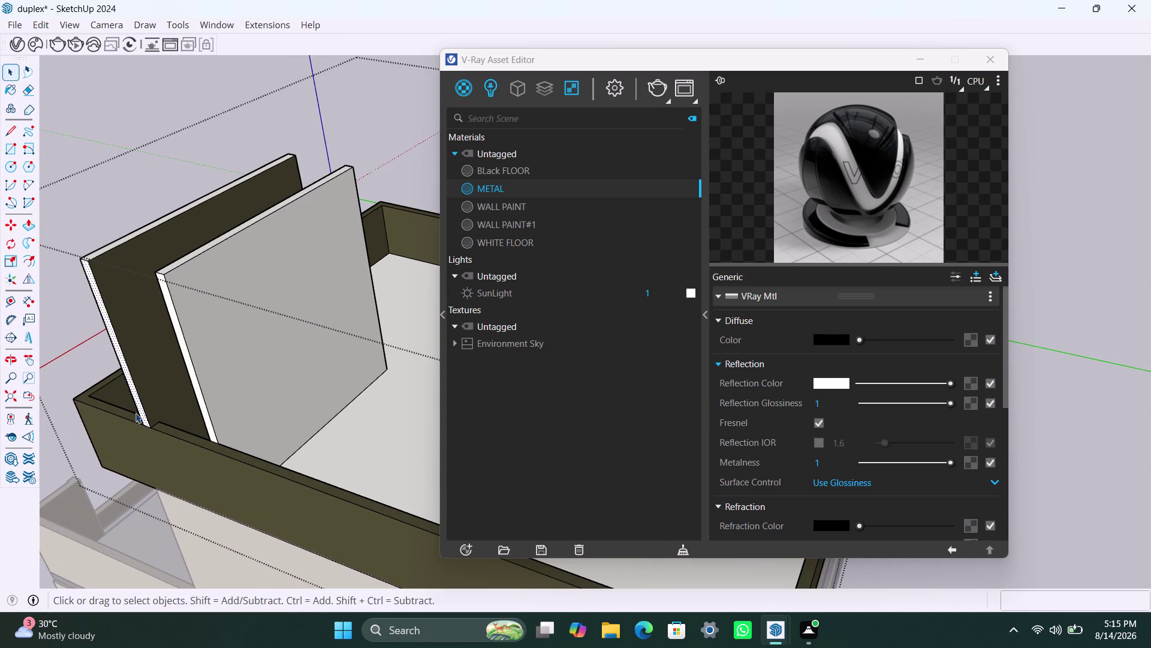
click(141, 409)
click(141, 408)
scroll(up, 3)
Copy the wall's edge line to the wall corner with Move+Ctrl.
key(m)
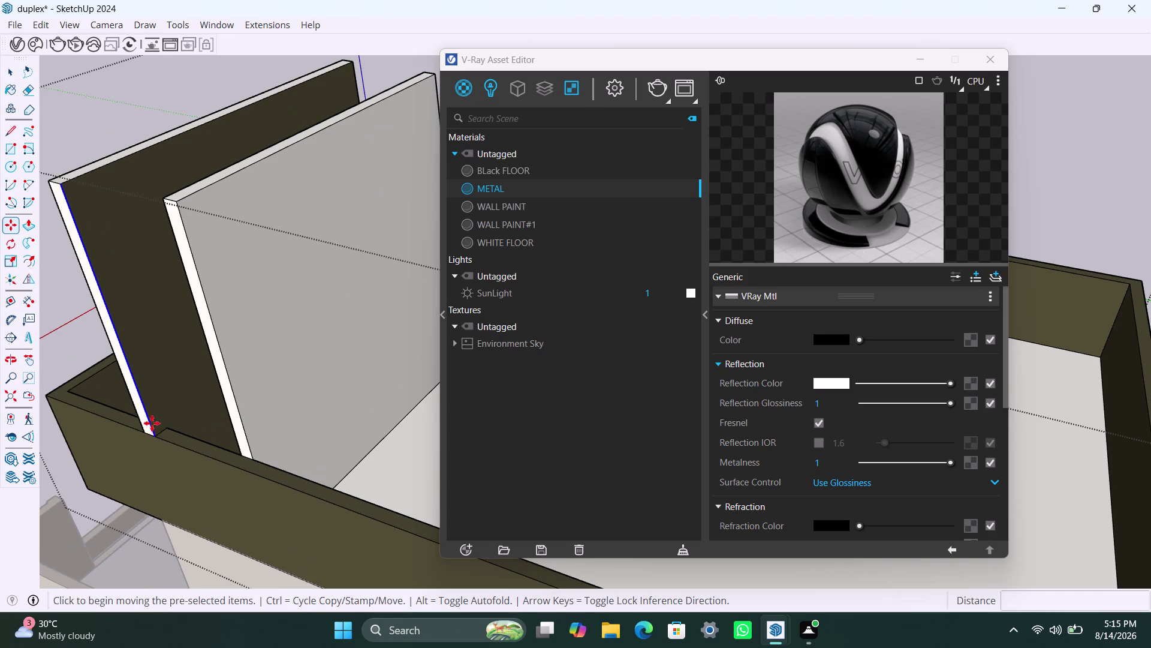
click(157, 432)
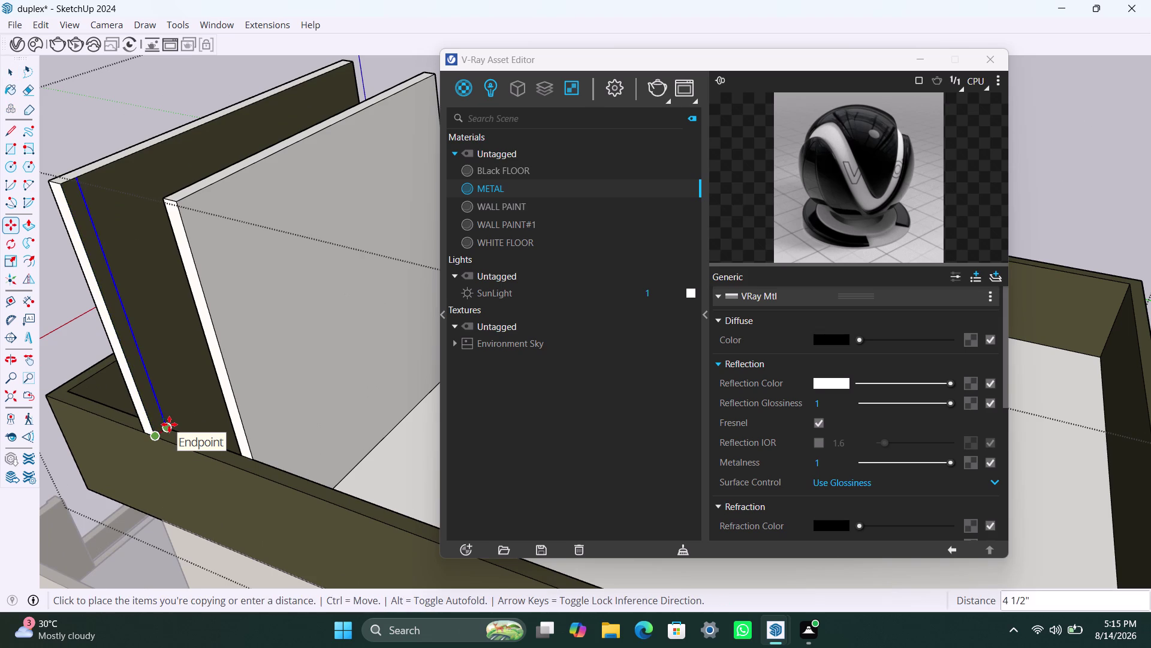
click(170, 423)
key(space)
Push/Pull the narrow strip face about 2' 10 11/16" across to the other wall.
click(158, 414)
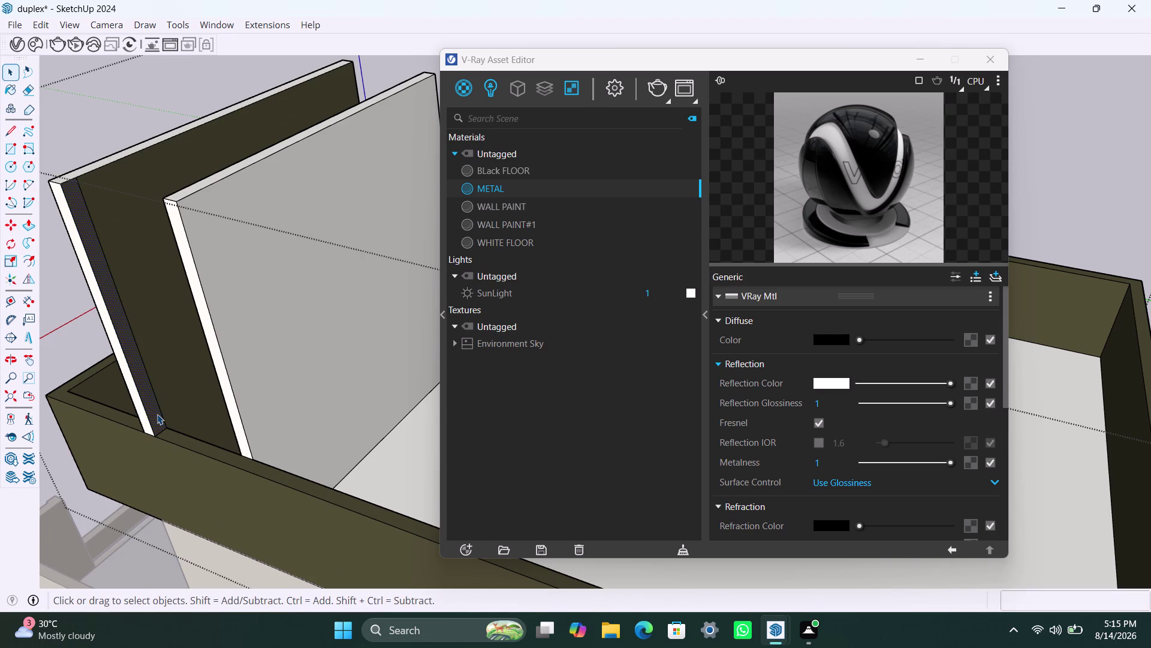
key(p)
click(157, 414)
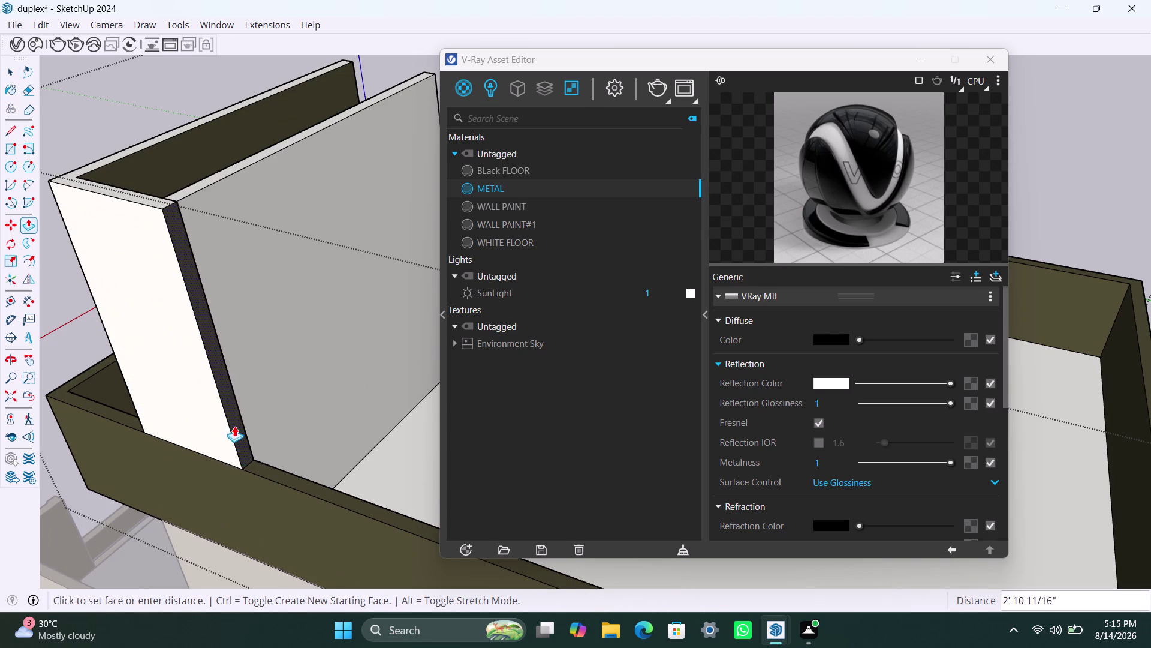
click(234, 333)
key(space)
click(135, 129)
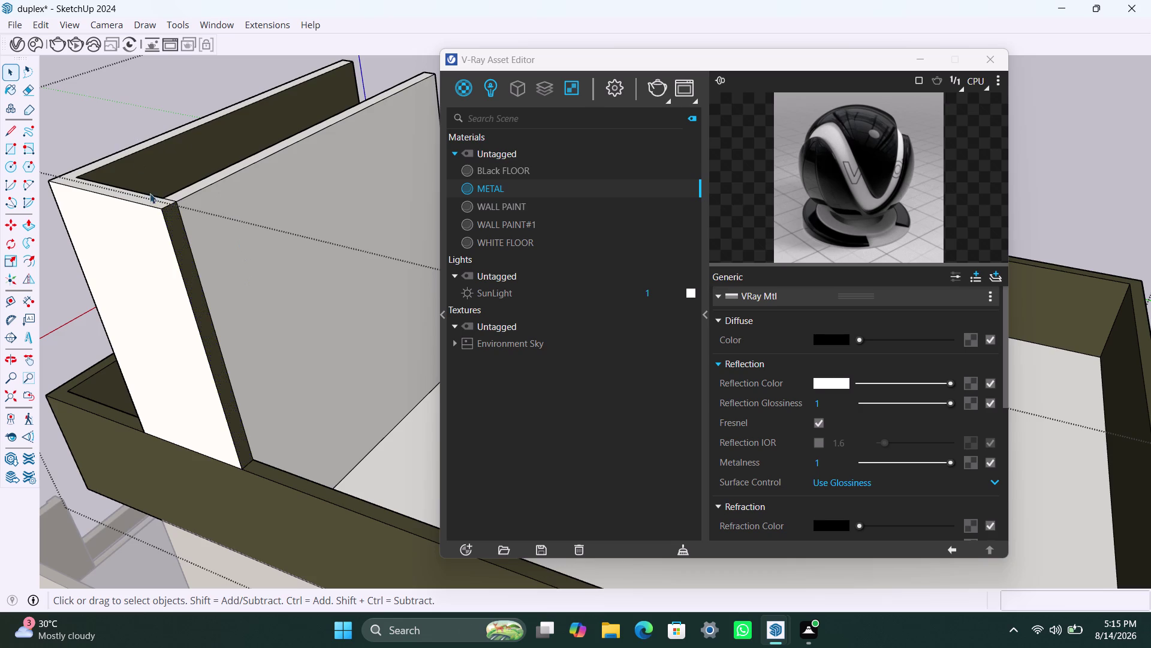
Orbit and zoom out to view the rooftop walls and the whole duplex.
scroll(down, 3)
scroll(down, 3)
middle_drag(167, 307, 287, 308)
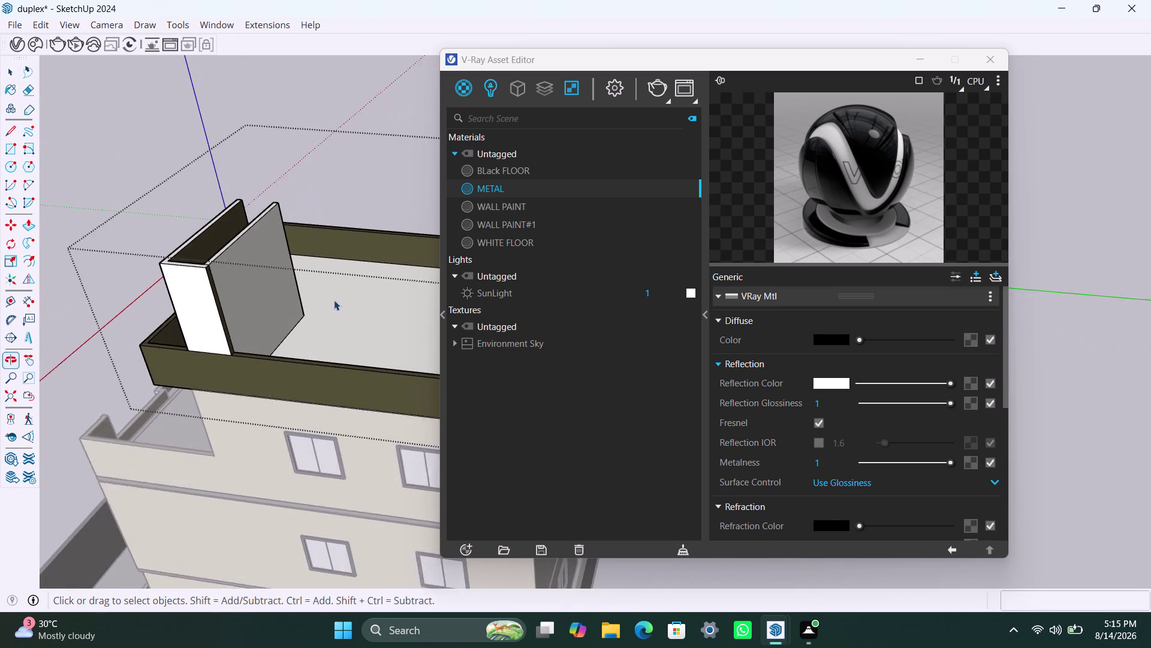
click(151, 230)
double_click(108, 197)
scroll(down, 3)
middle_drag(177, 352, 301, 347)
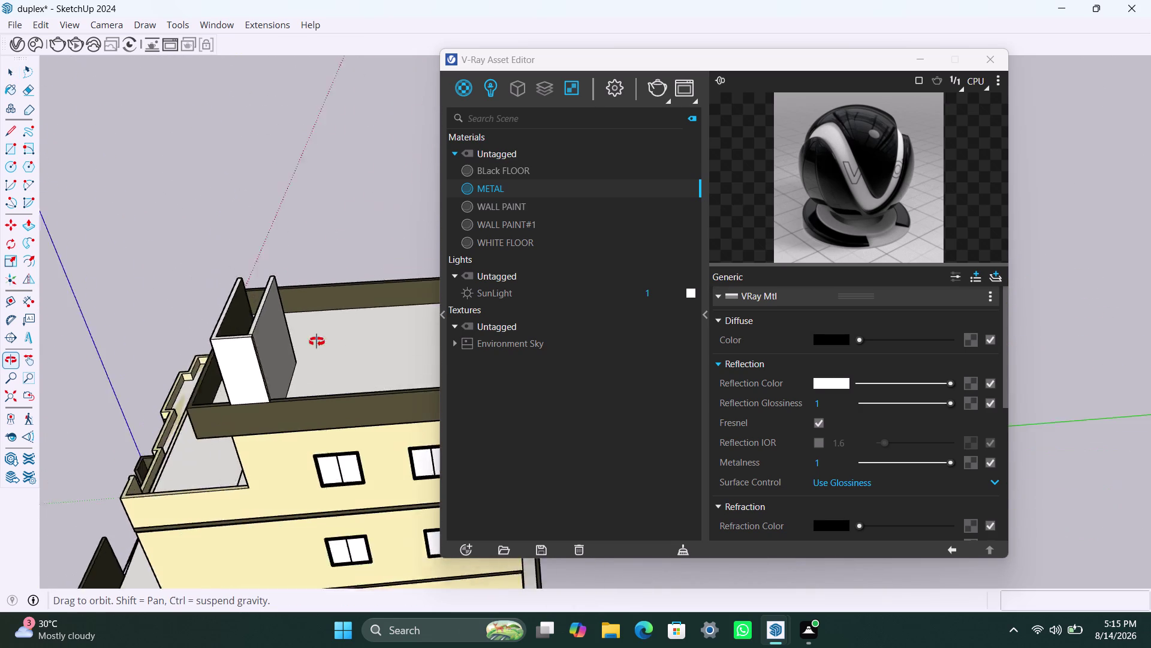
middle_drag(301, 347, 394, 324)
scroll(down, 3)
middle_drag(130, 338, 371, 341)
scroll(down, 3)
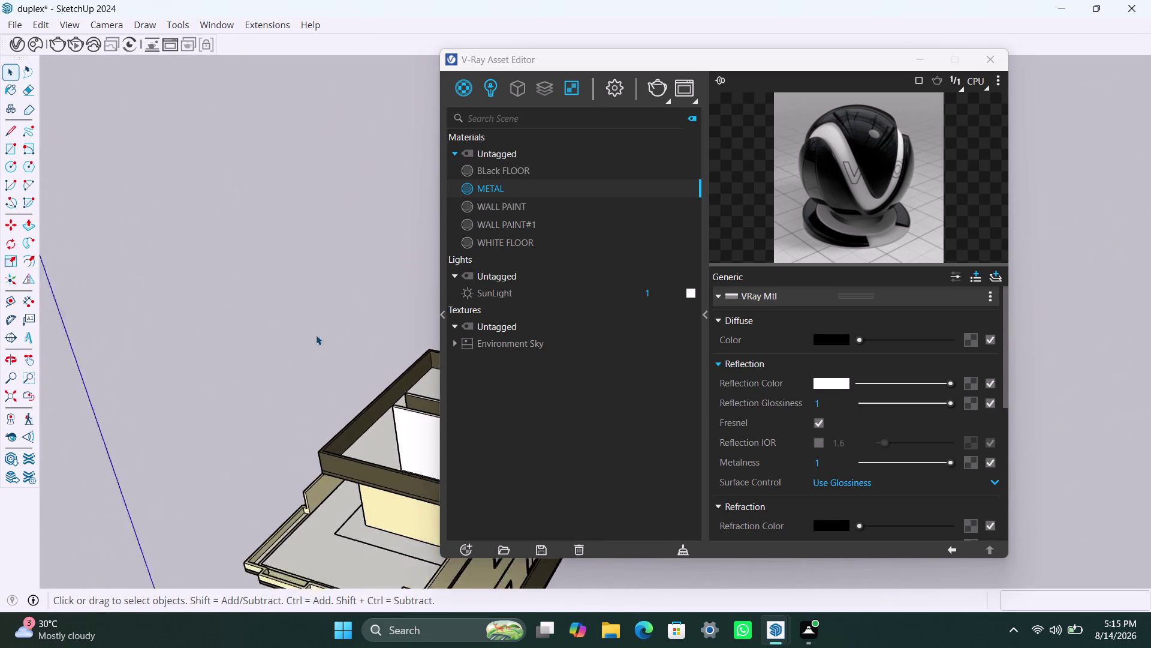
scroll(down, 3)
scroll(down, 3)
Orbit to the stair tower and draw a rectangle covering its open top.
scroll(down, 3)
middle_drag(326, 347, 392, 349)
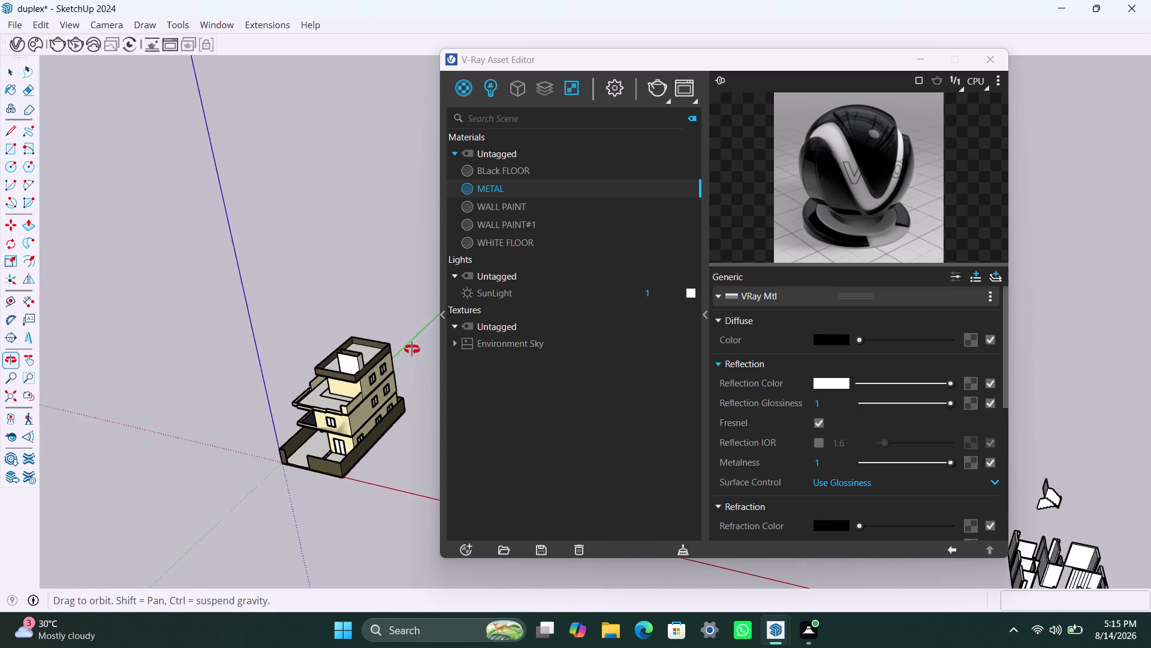
middle_drag(393, 349, 449, 349)
scroll(down, 3)
middle_drag(279, 453, 571, 423)
scroll(up, 3)
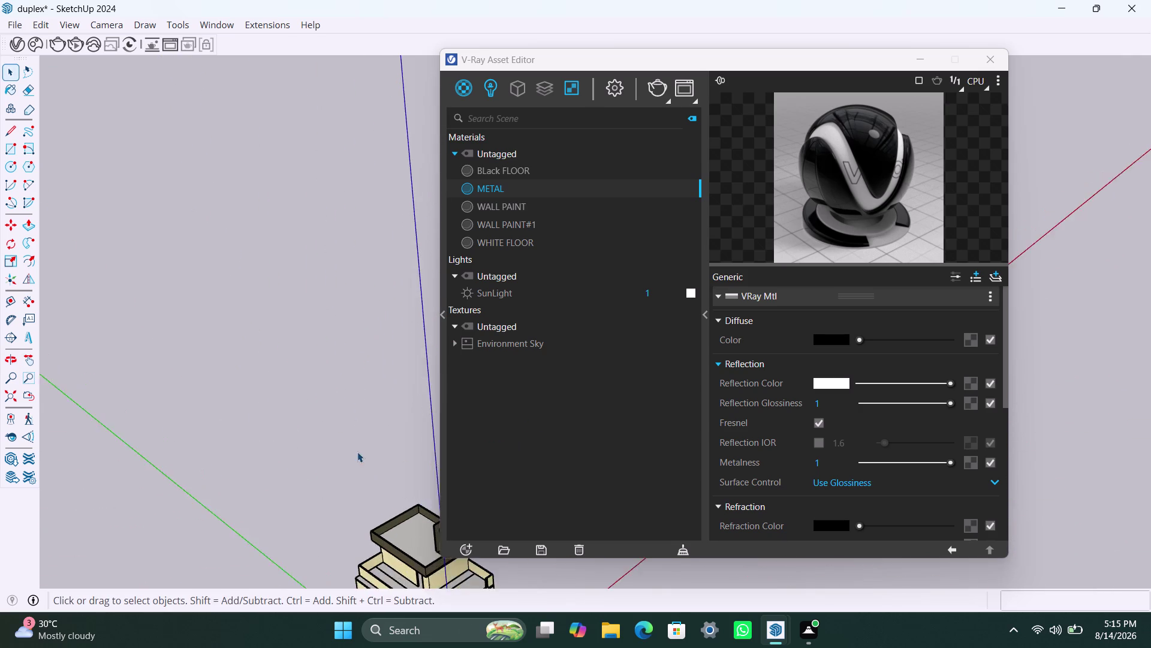
middle_drag(355, 450, 279, 325)
scroll(up, 3)
middle_drag(313, 488, 583, 571)
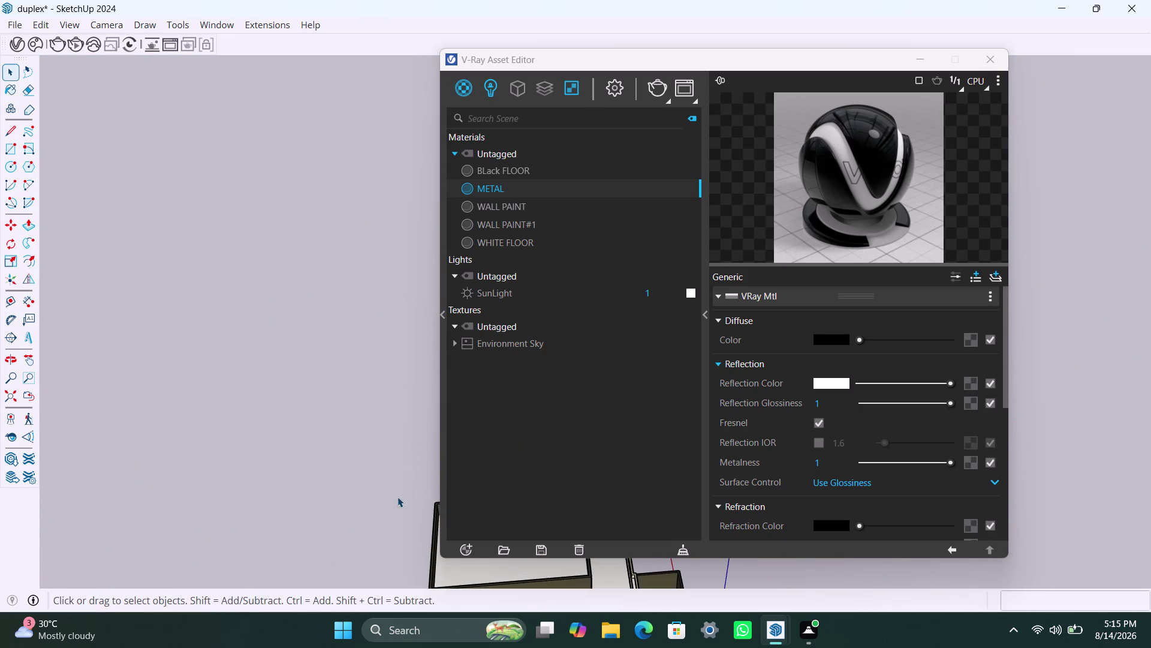
scroll(up, 3)
middle_drag(390, 528, 129, 244)
scroll(up, 3)
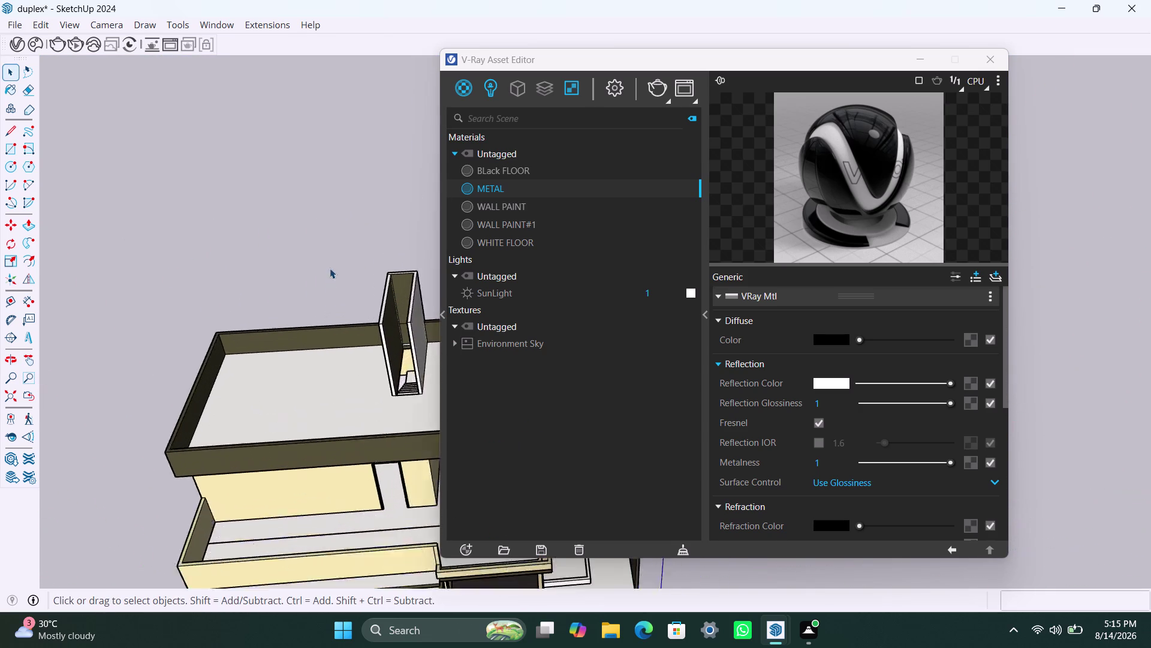
middle_drag(310, 308, 202, 278)
scroll(up, 3)
middle_drag(250, 333, 271, 326)
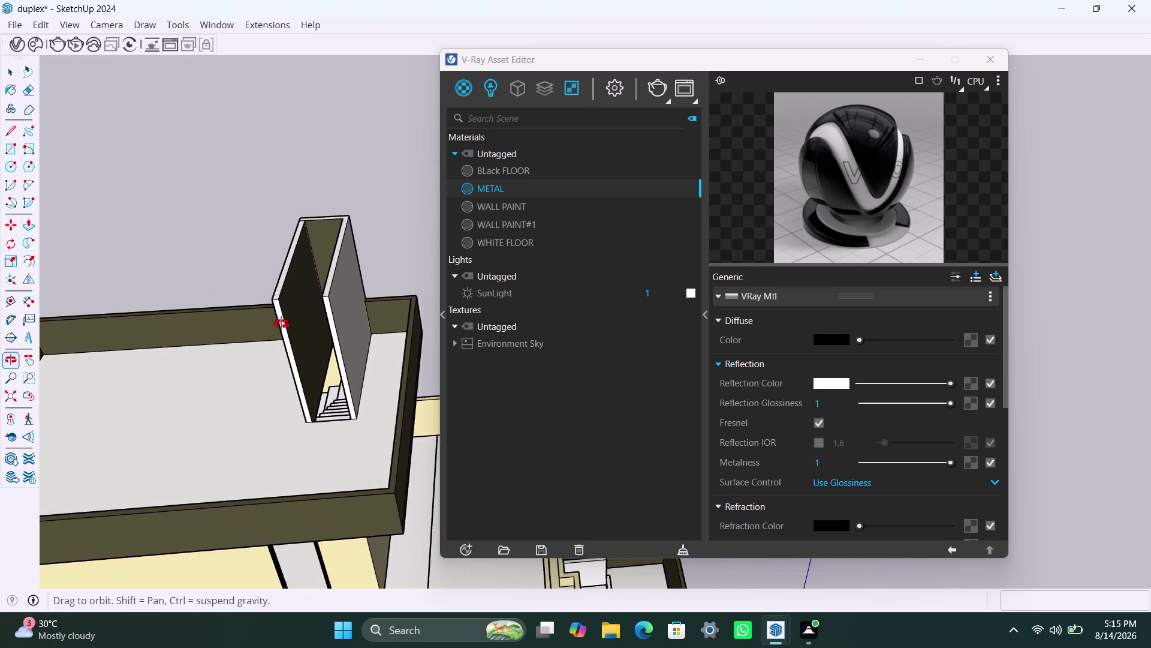
middle_drag(271, 326, 311, 293)
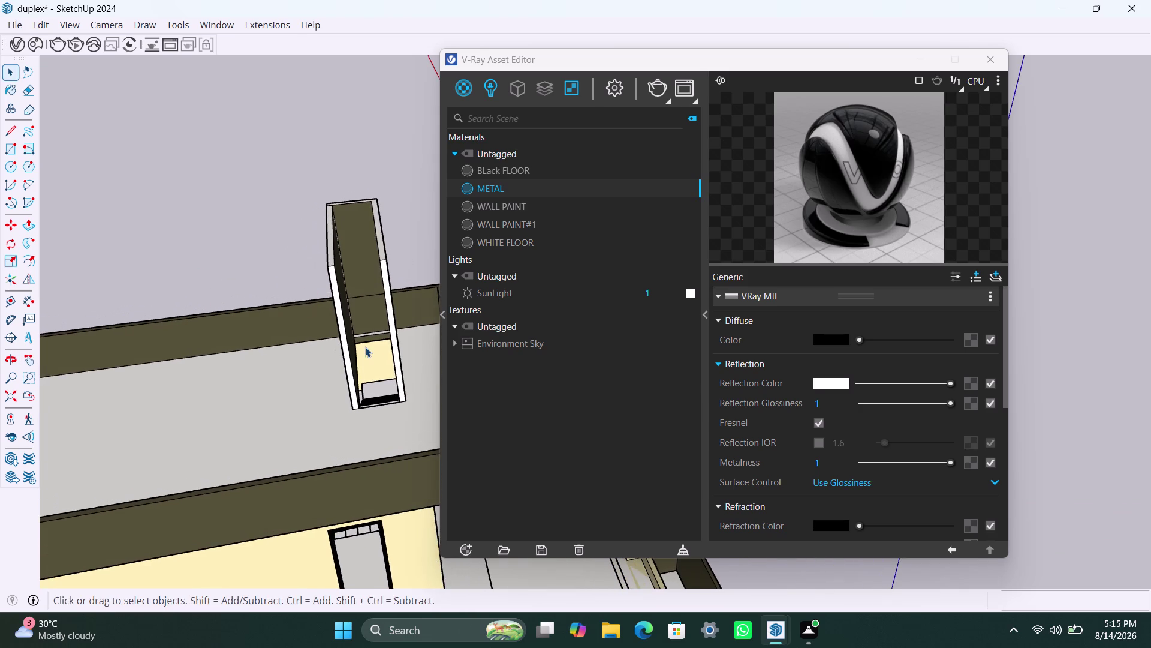
scroll(up, 3)
scroll(up, 3)
scroll(down, 3)
scroll(down, 3)
scroll(down, 3)
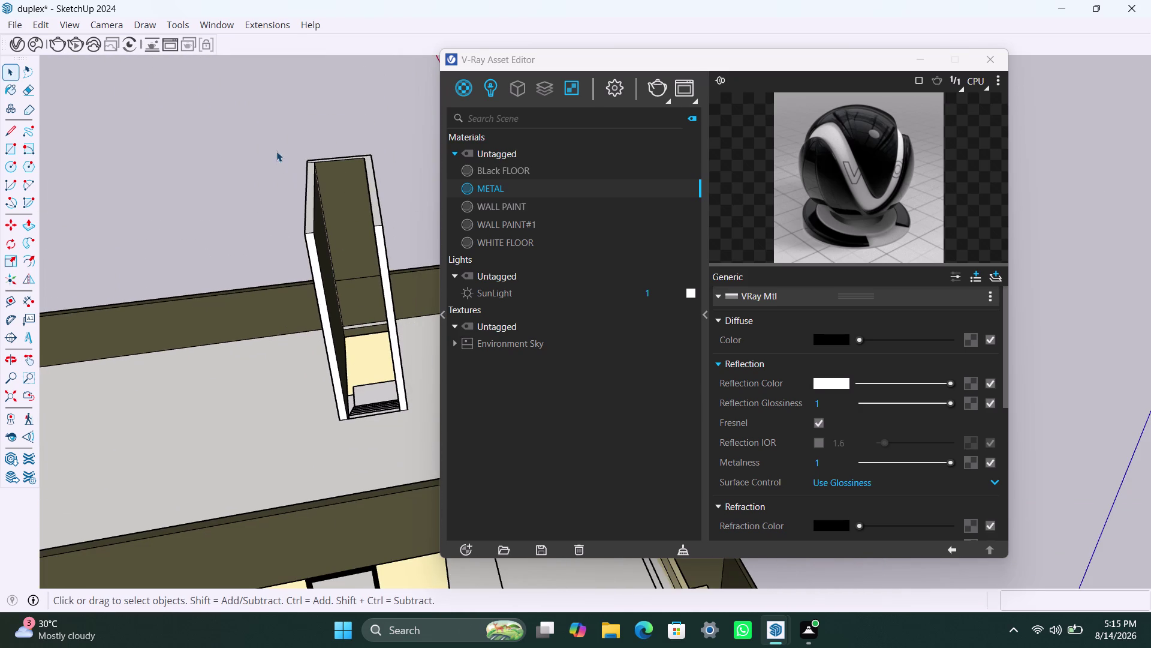
scroll(up, 3)
middle_drag(291, 229, 266, 262)
key(r)
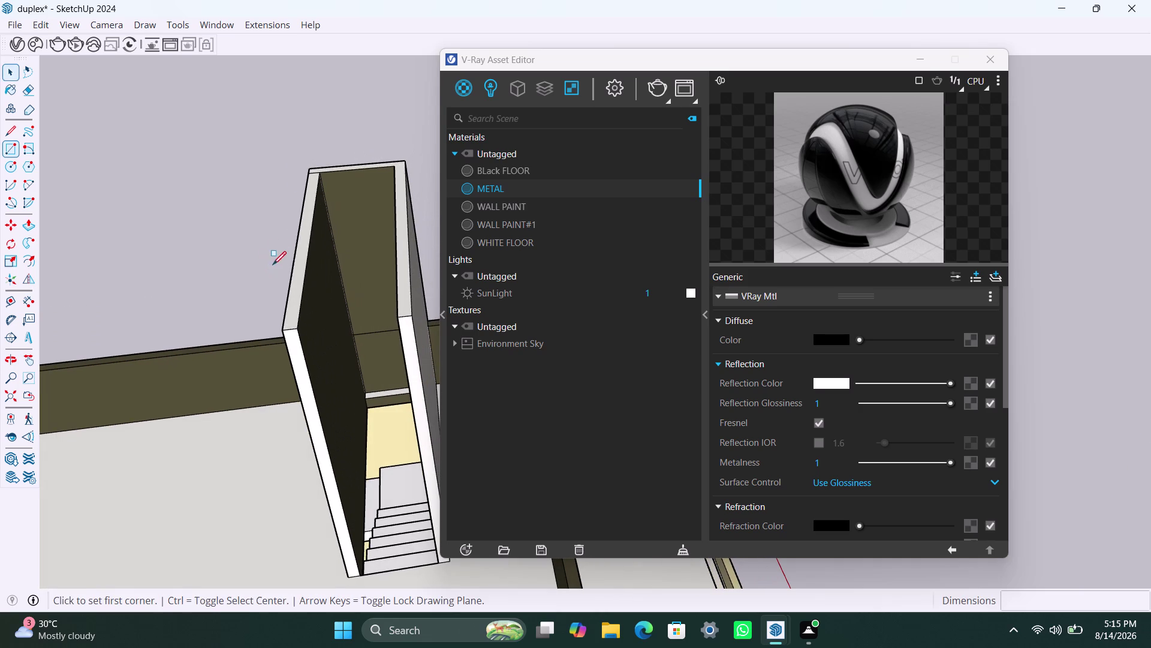
click(307, 168)
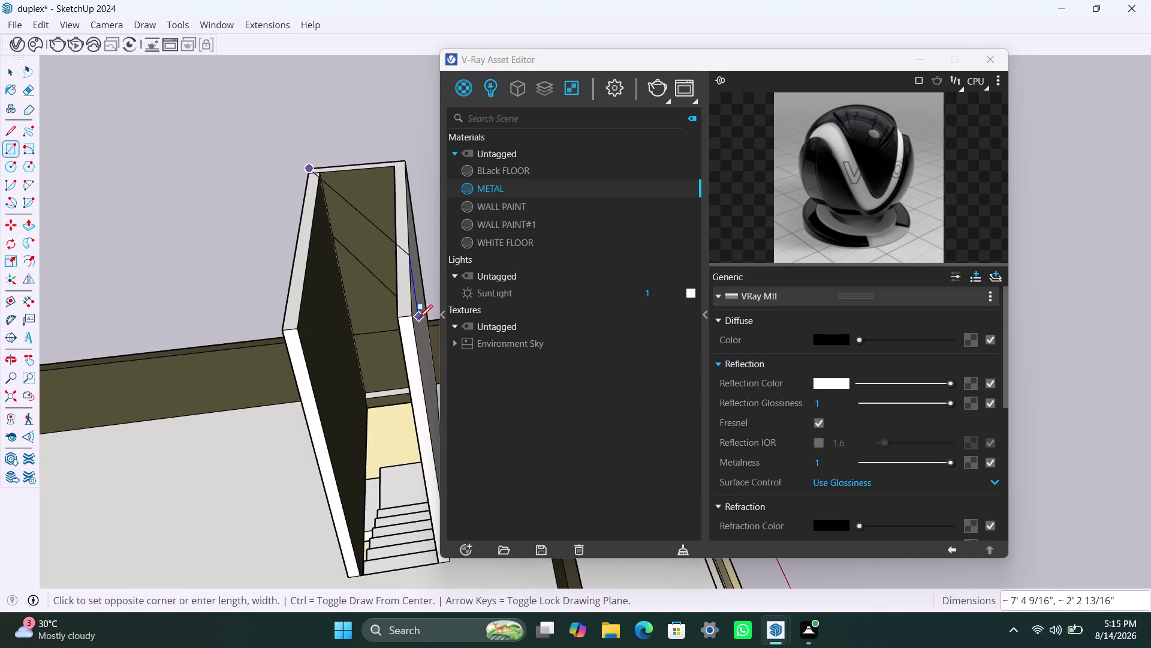
click(412, 314)
Make the new top face and its edges into a group.
key(space)
double_click(375, 277)
right_click(375, 277)
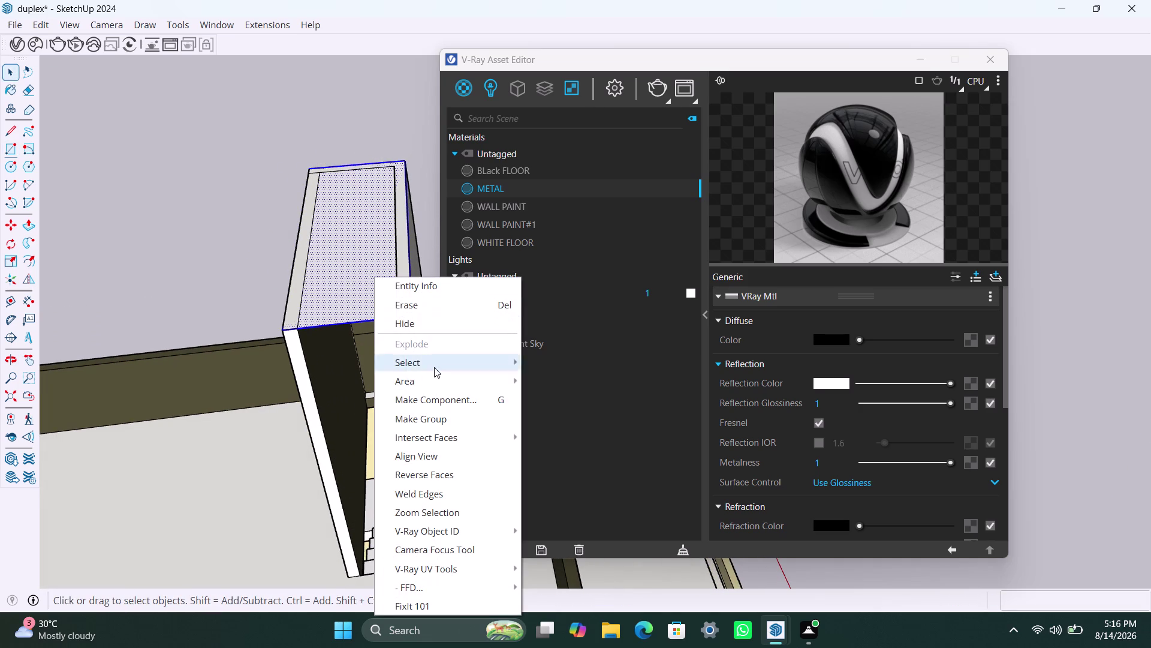
click(431, 423)
Inside the group, Push/Pull the top face 6" into a slab.
double_click(365, 288)
click(365, 287)
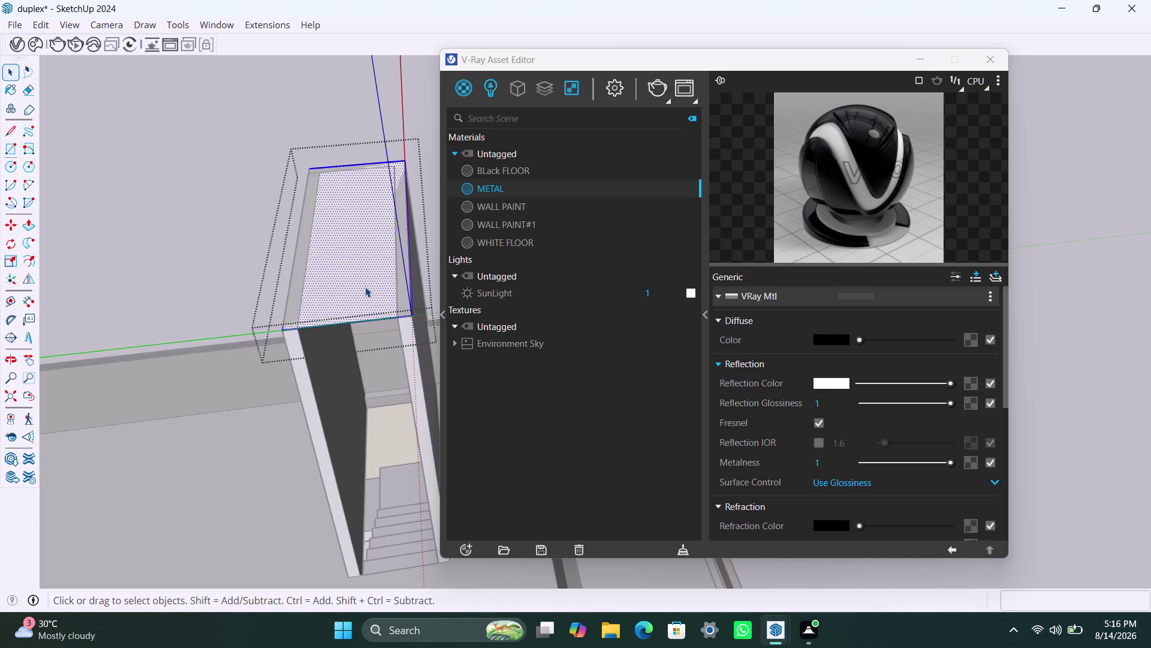
key(p)
click(365, 286)
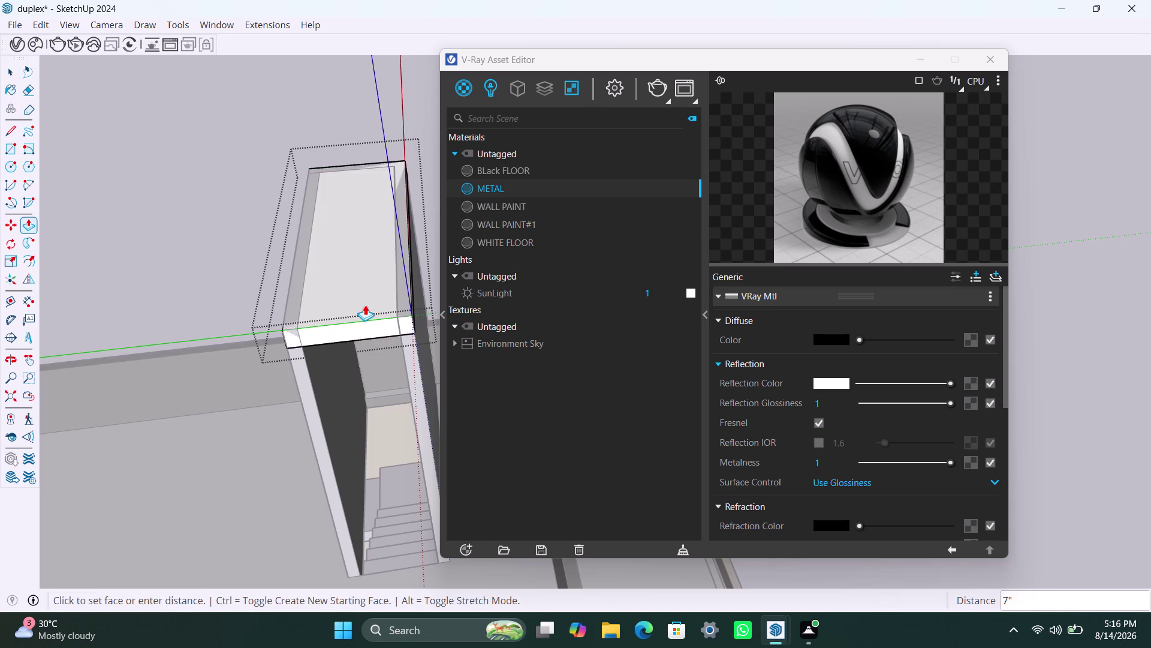
text(6)
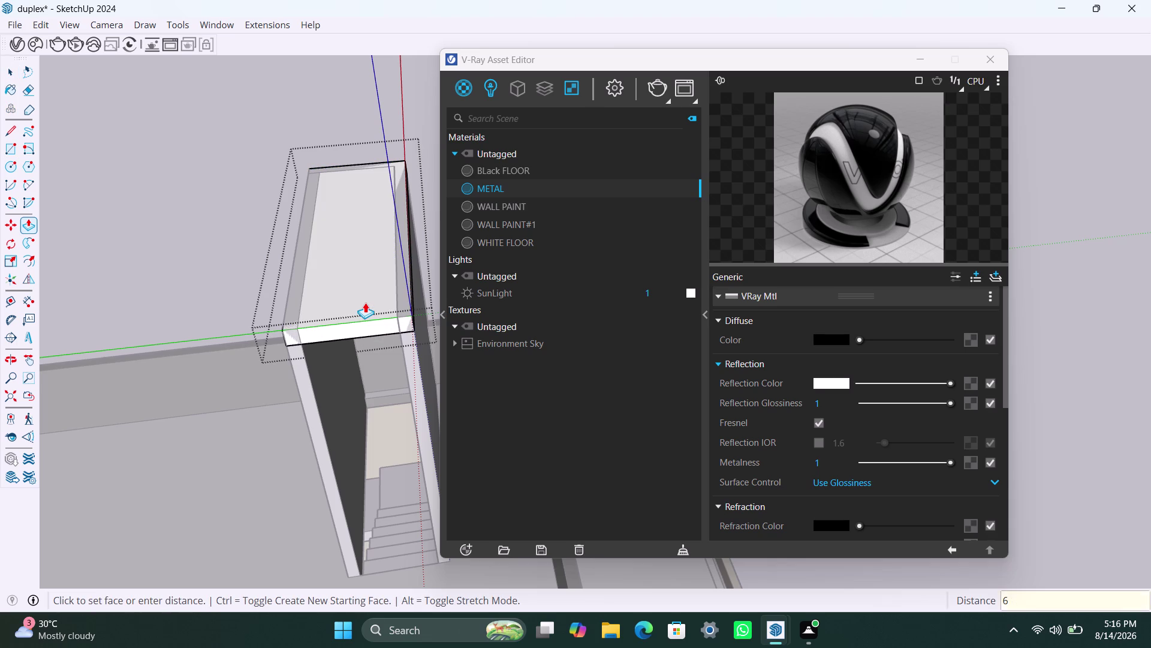
text(")
key(Return)
key(space)
click(237, 359)
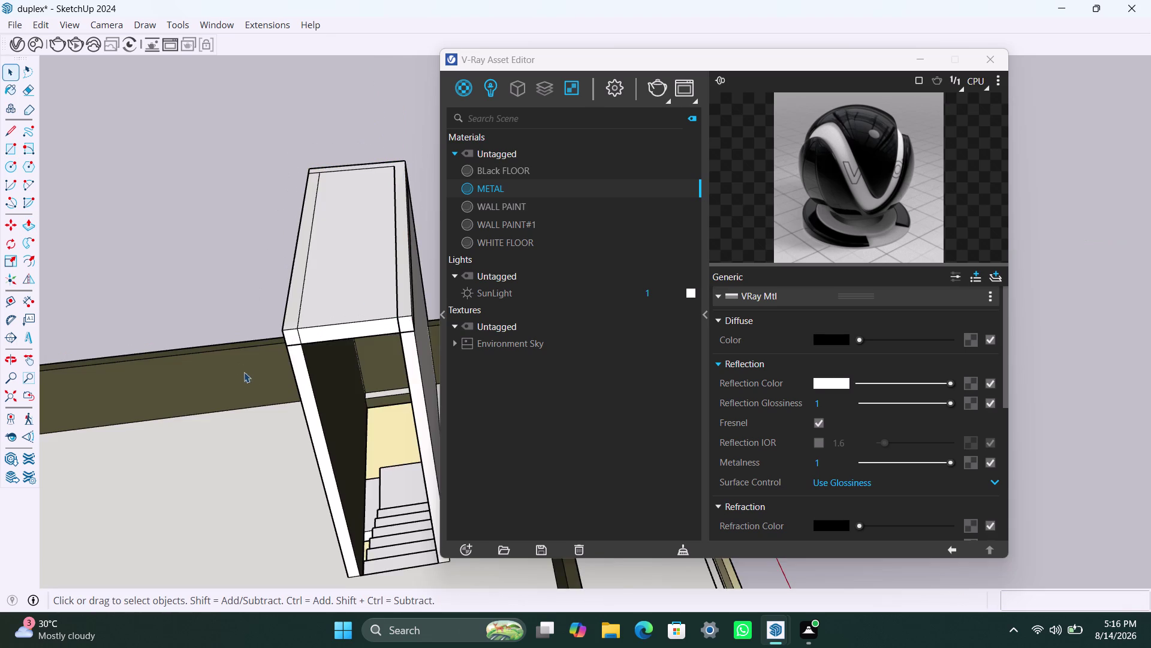
Select and open the parapet wall group, then undo back out of it.
scroll(up, 3)
middle_drag(237, 394, 371, 368)
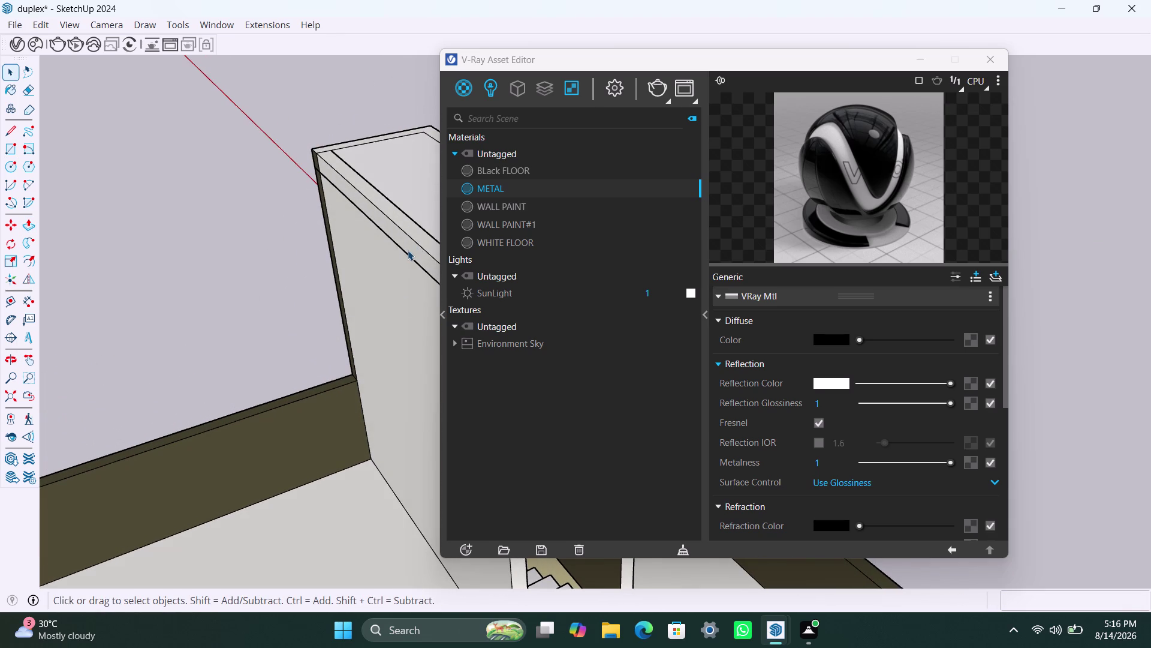
click(408, 250)
triple_click(409, 250)
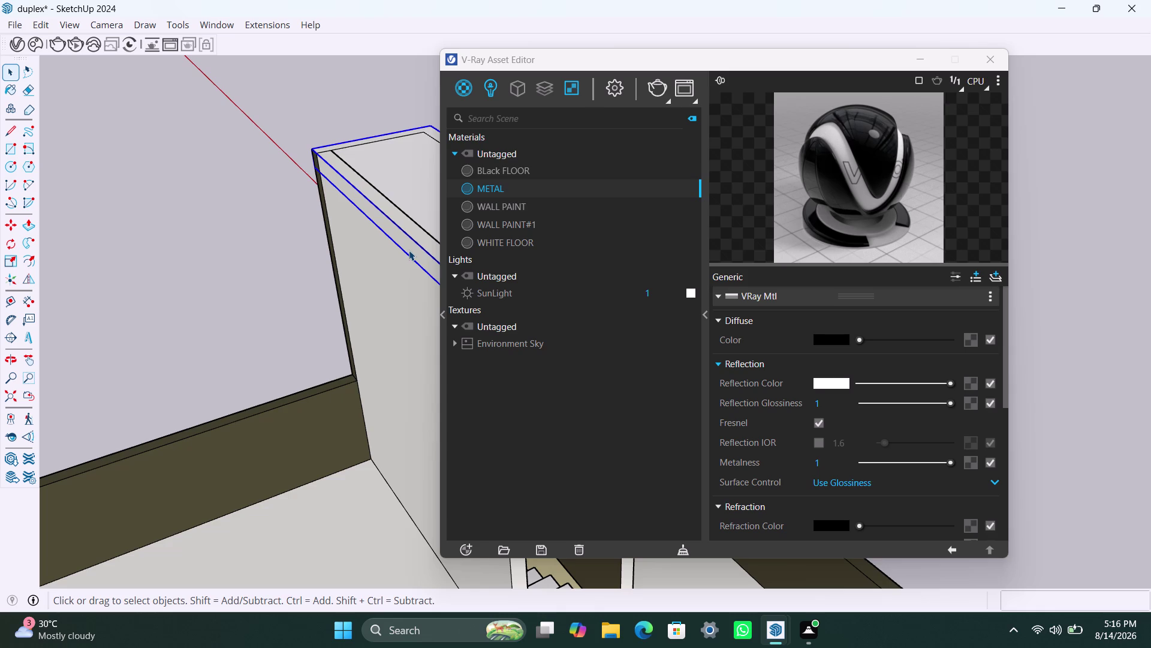
click(410, 248)
click(410, 248)
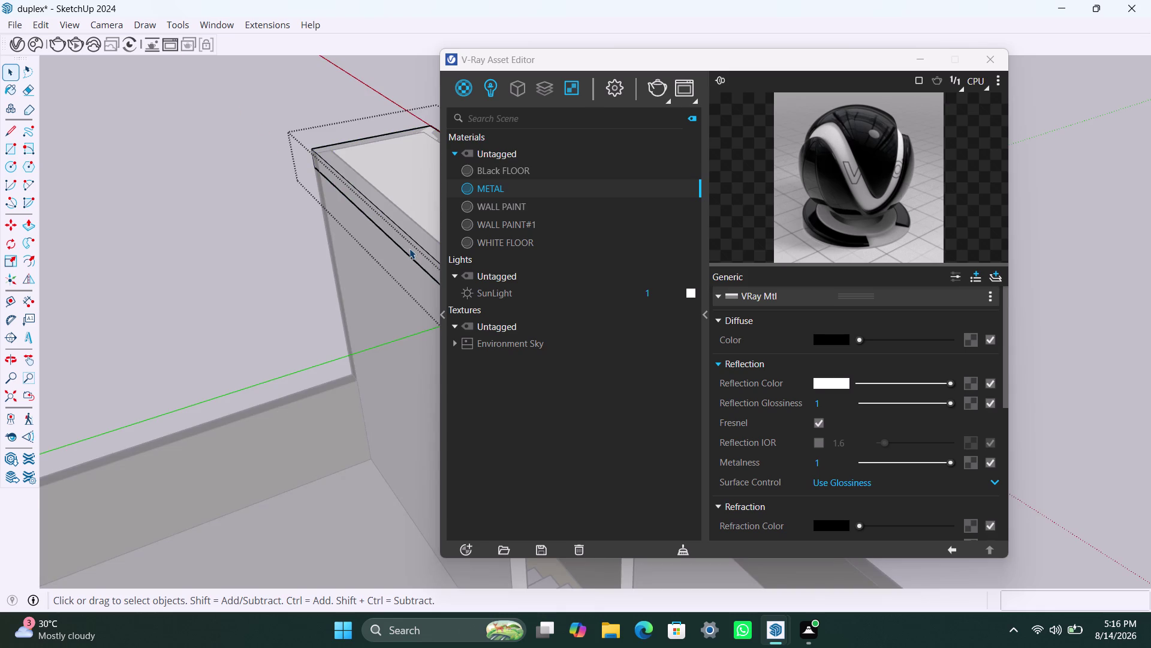
click(409, 249)
double_click(410, 248)
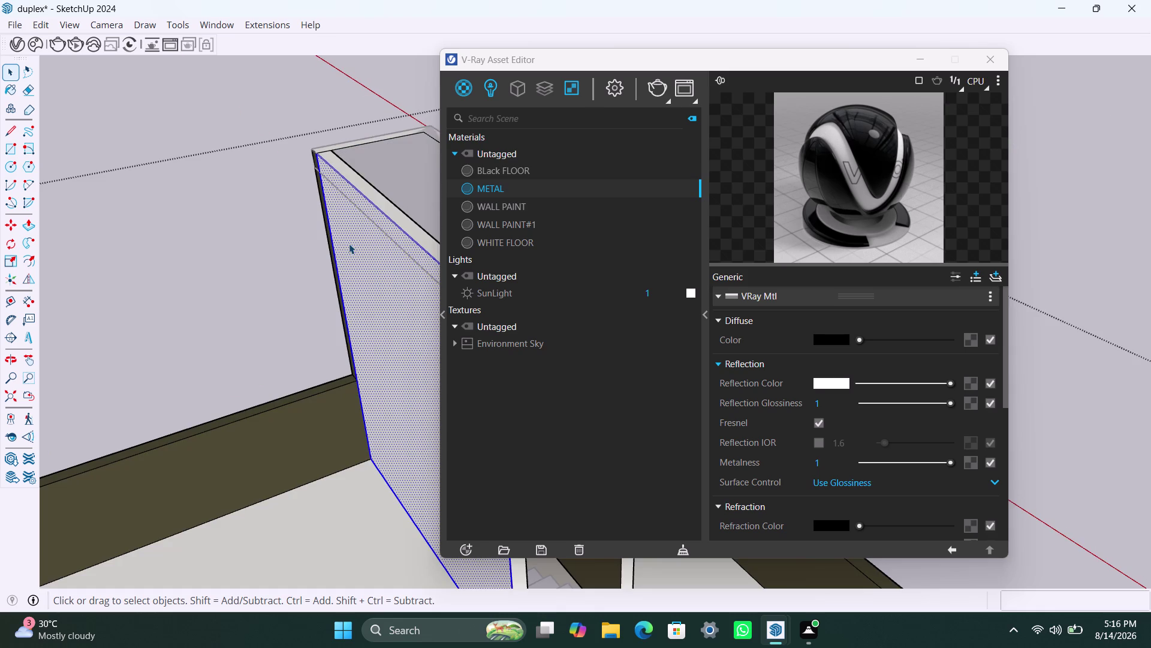
key(ctrl+z)
key(ctrl+z)
key(ctrl+z)
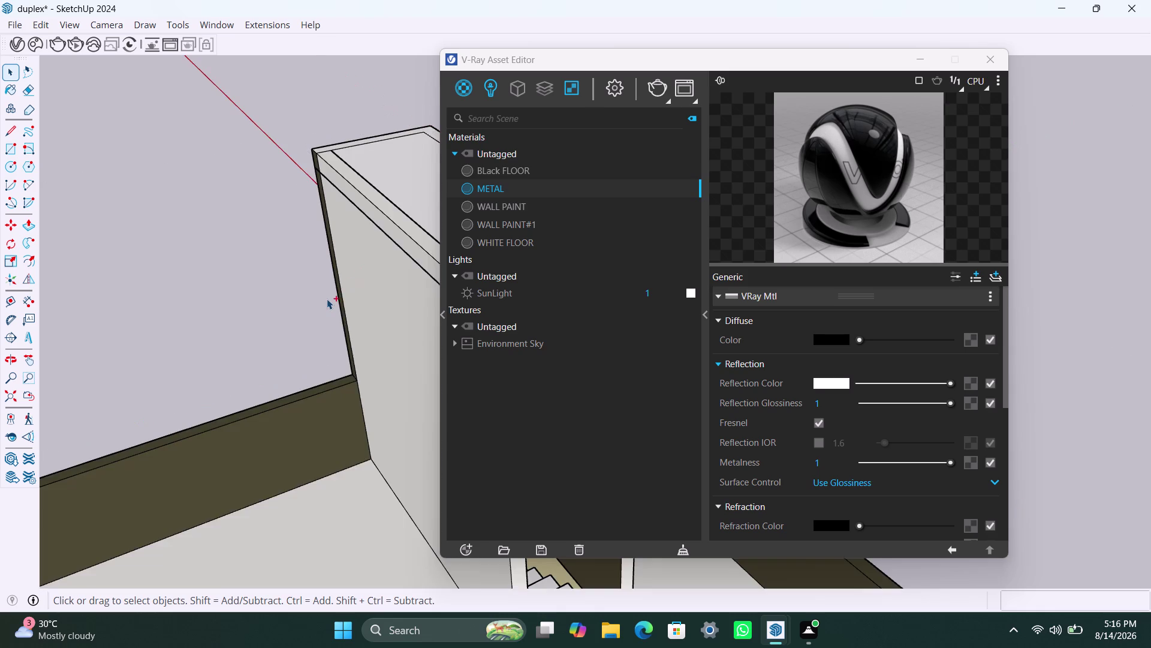
key(ctrl+z)
Open the stair tower group and raise its top face 6" with Push/Pull.
scroll(down, 3)
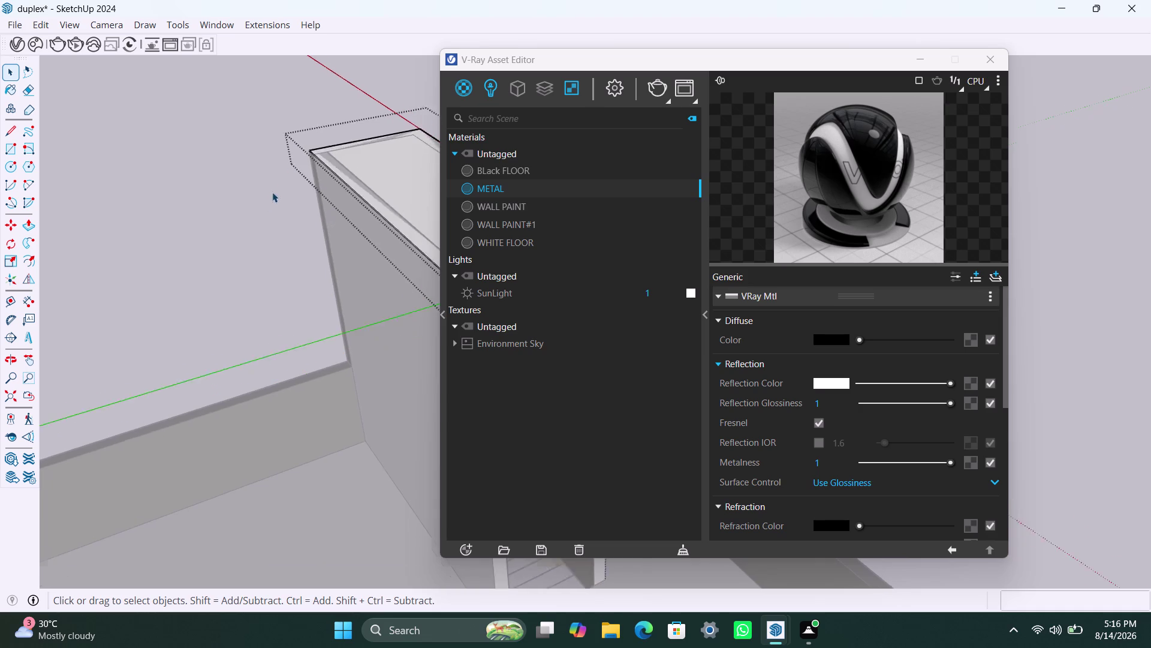
scroll(down, 3)
click(151, 176)
scroll(down, 3)
middle_drag(234, 336, 126, 352)
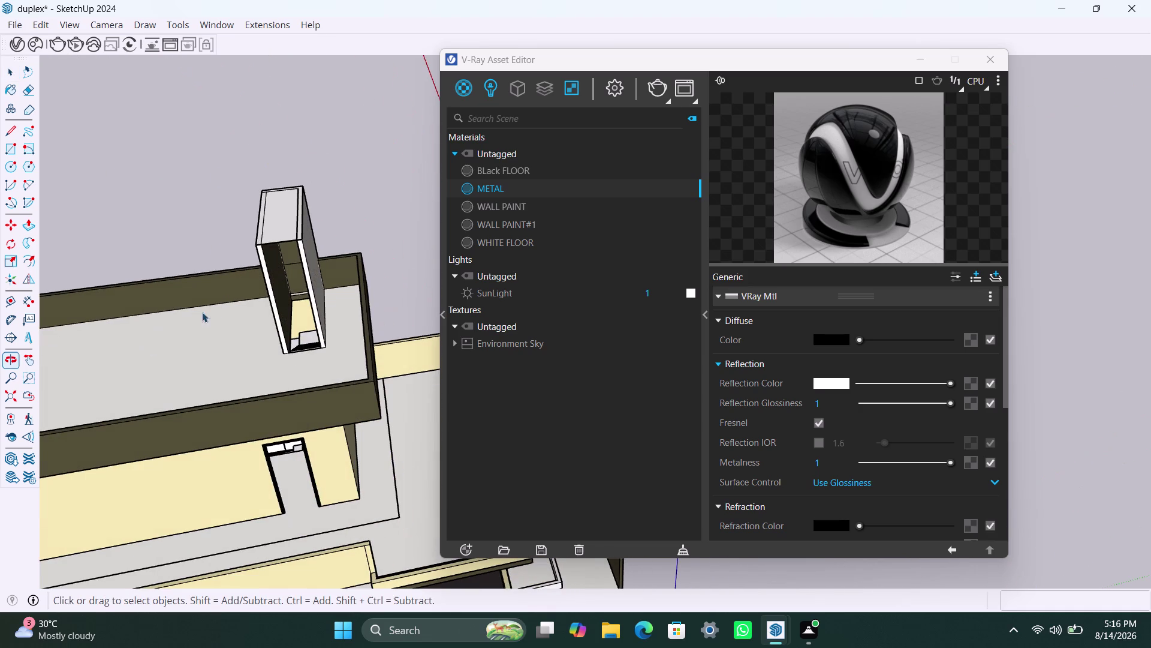
click(271, 238)
double_click(285, 236)
click(280, 228)
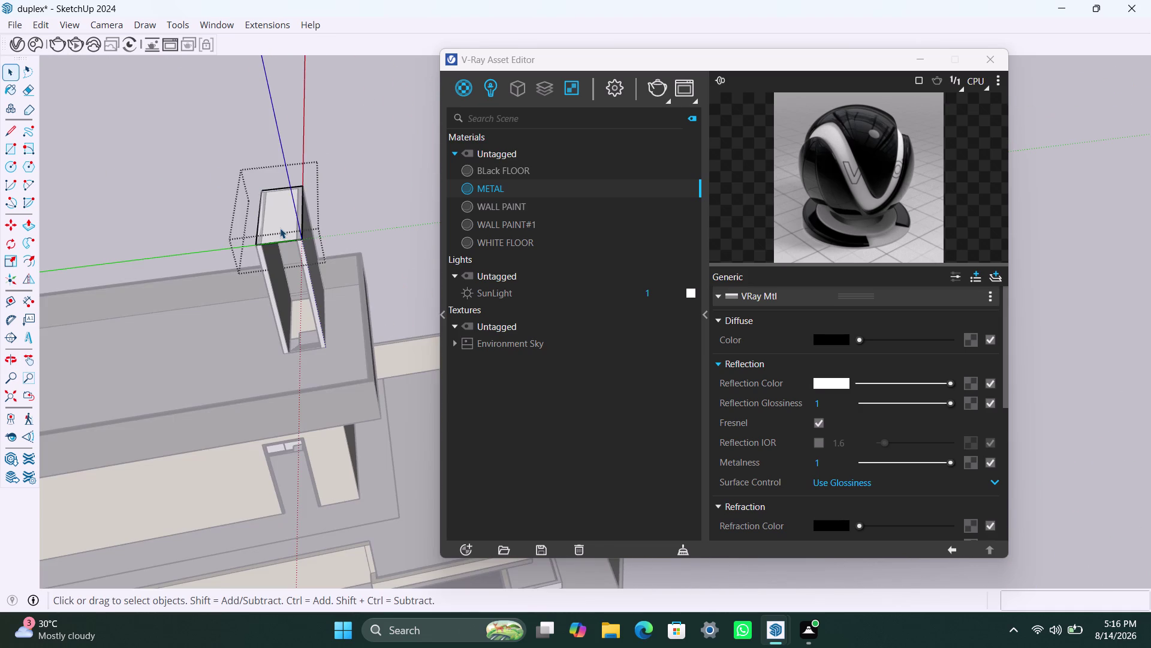
key(p)
click(278, 225)
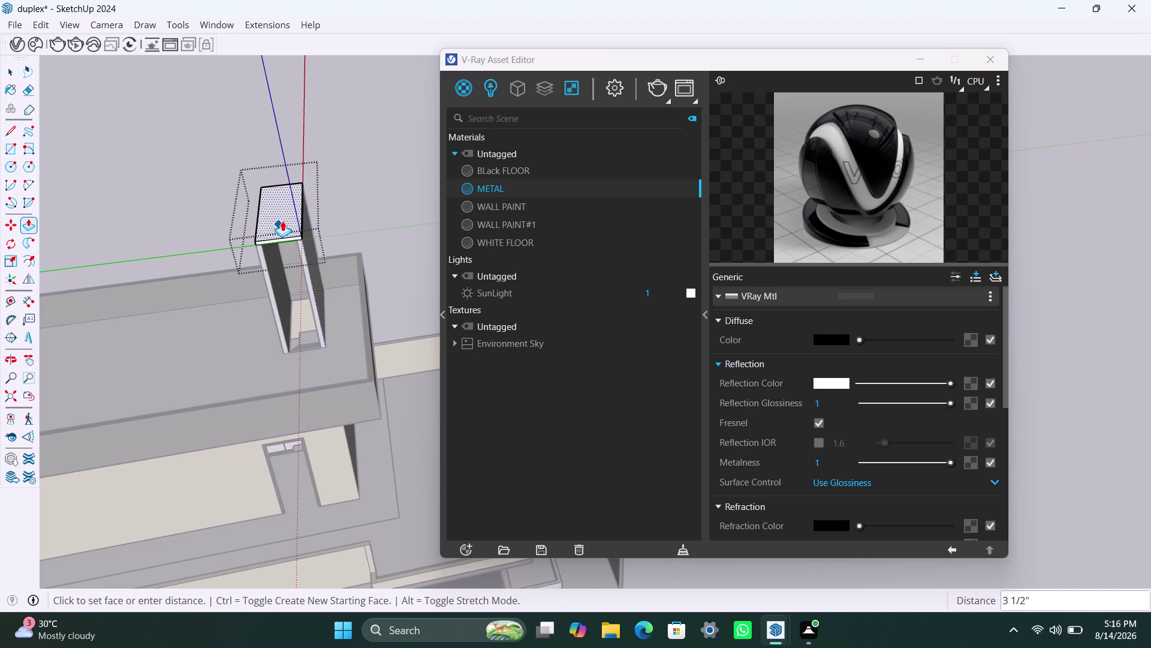
text(6)
text(")
key(Return)
key(space)
Select the stair tower's top slab and its top face.
scroll(up, 3)
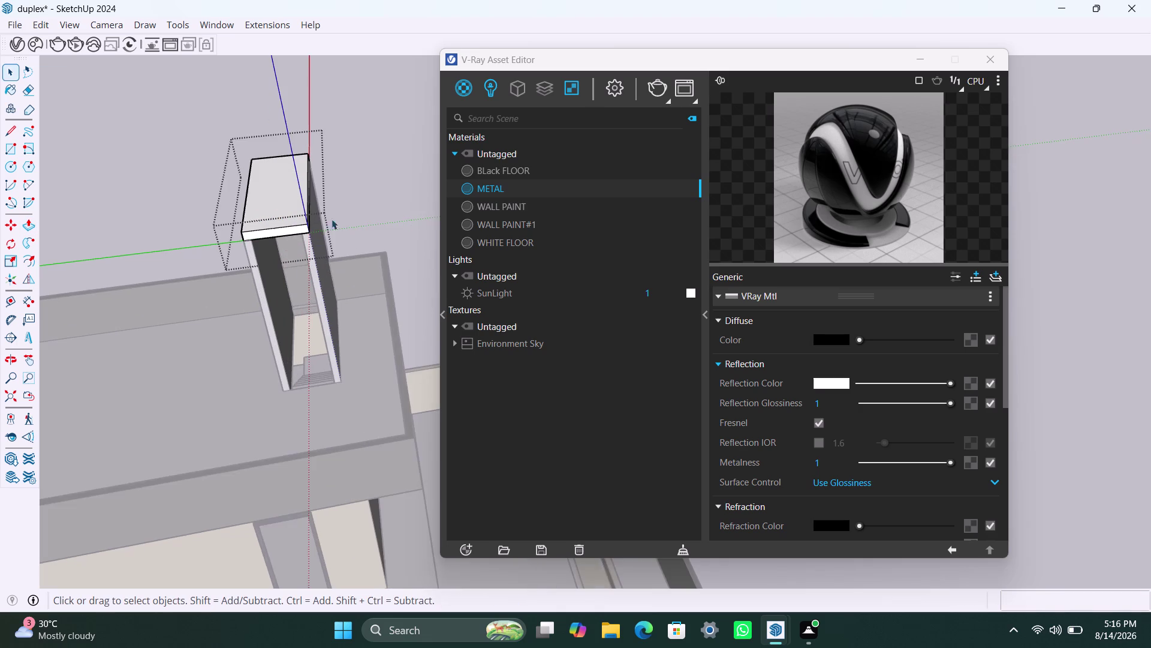
click(349, 193)
scroll(up, 3)
click(285, 214)
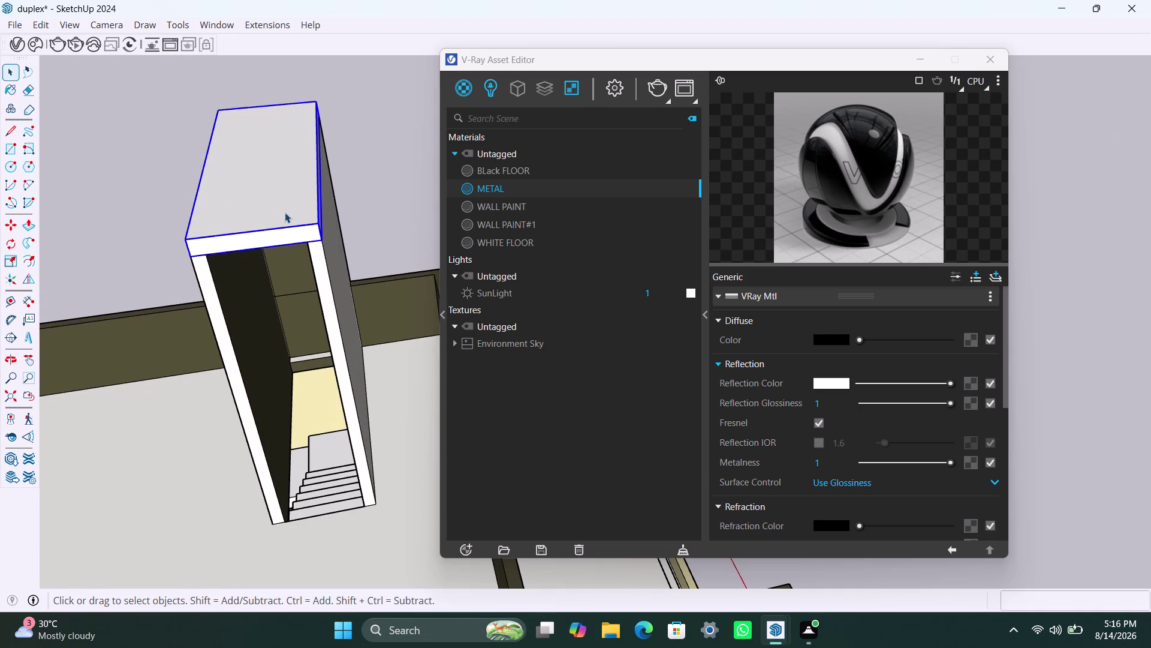
Undo the last two changes and raise the tower's top face 4.5".
key(ctrl+z)
key(ctrl+z)
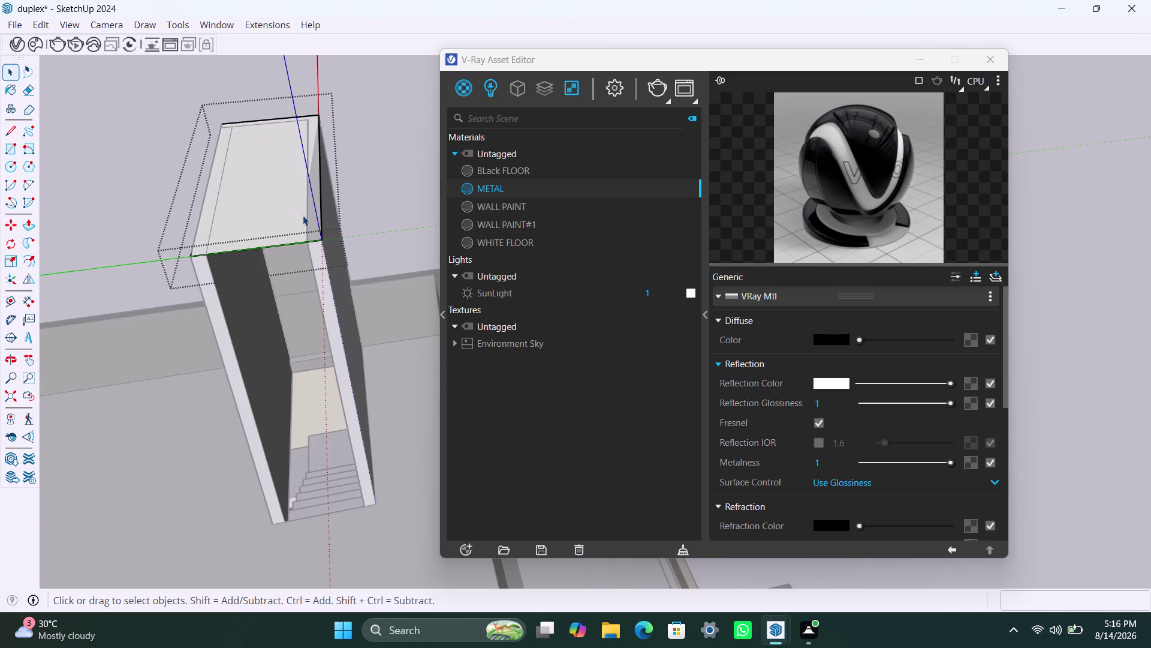
click(303, 216)
key(p)
click(303, 215)
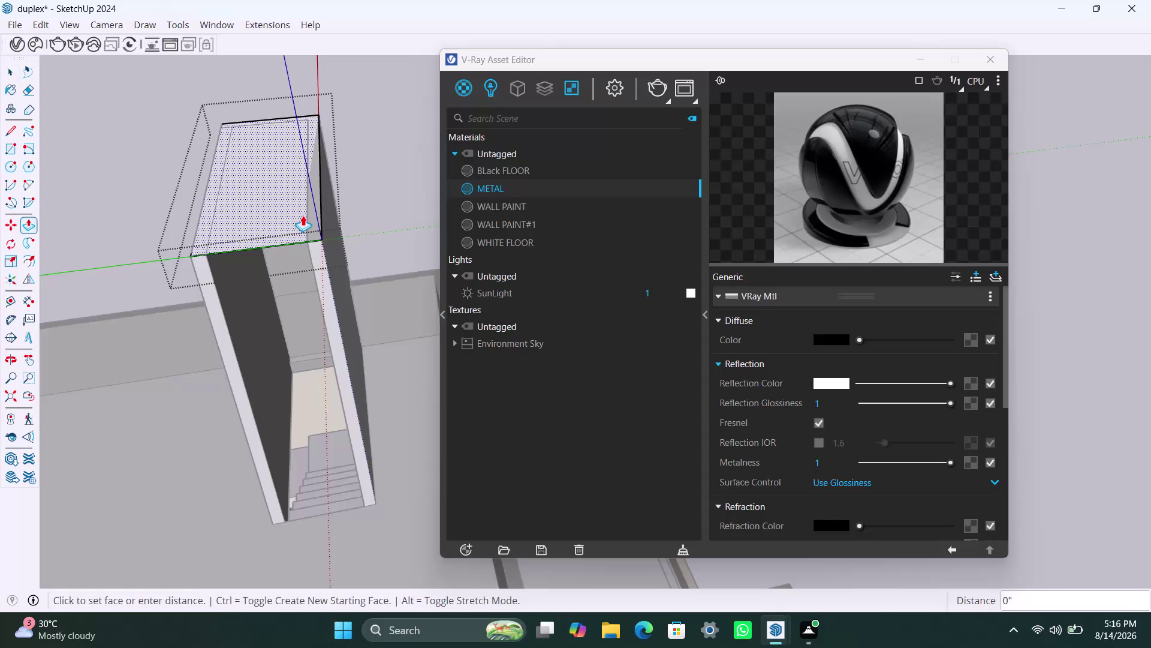
text(4)
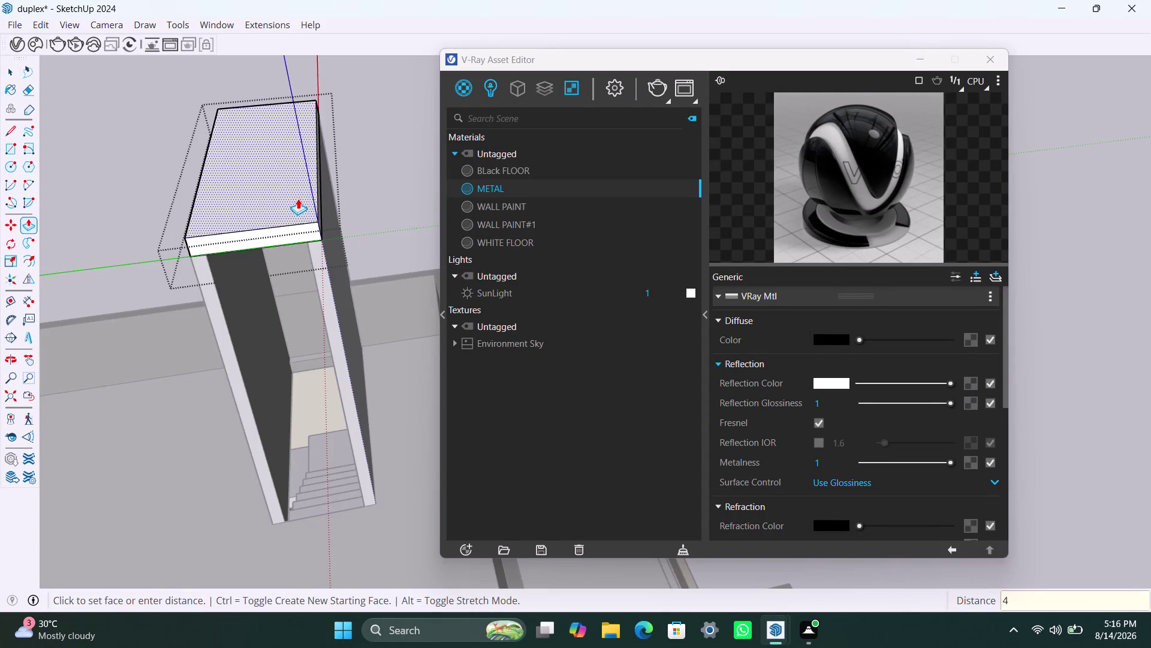
text(.5")
key(Return)
key(space)
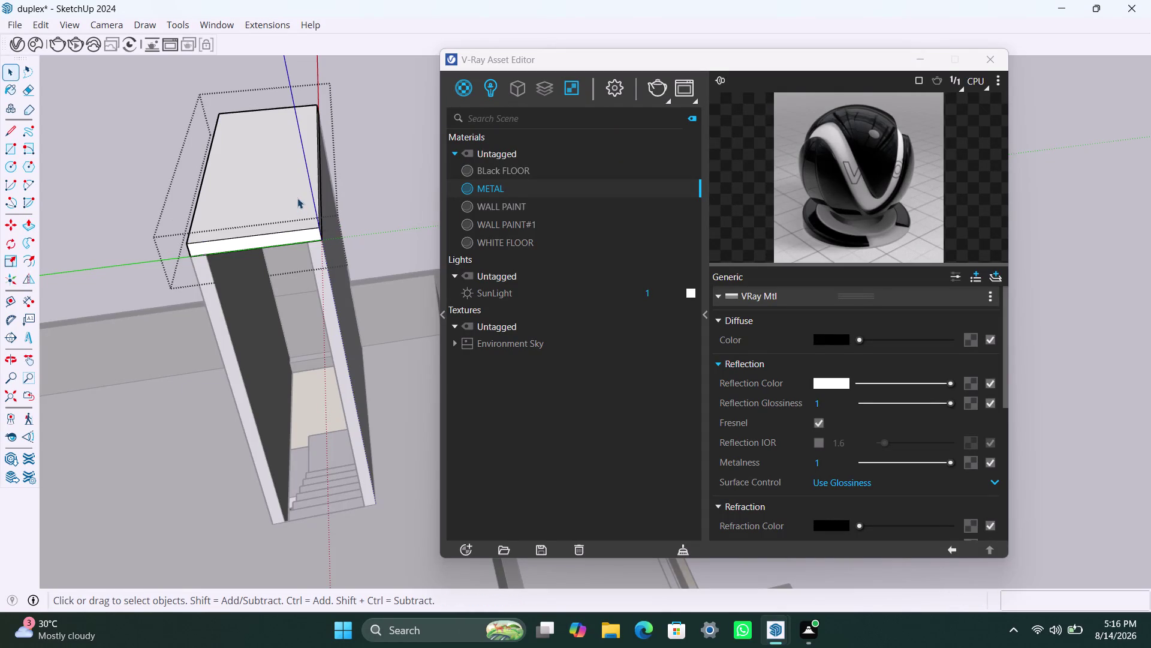
Pull the slab's front edge face out 2' as an overhang.
click(288, 235)
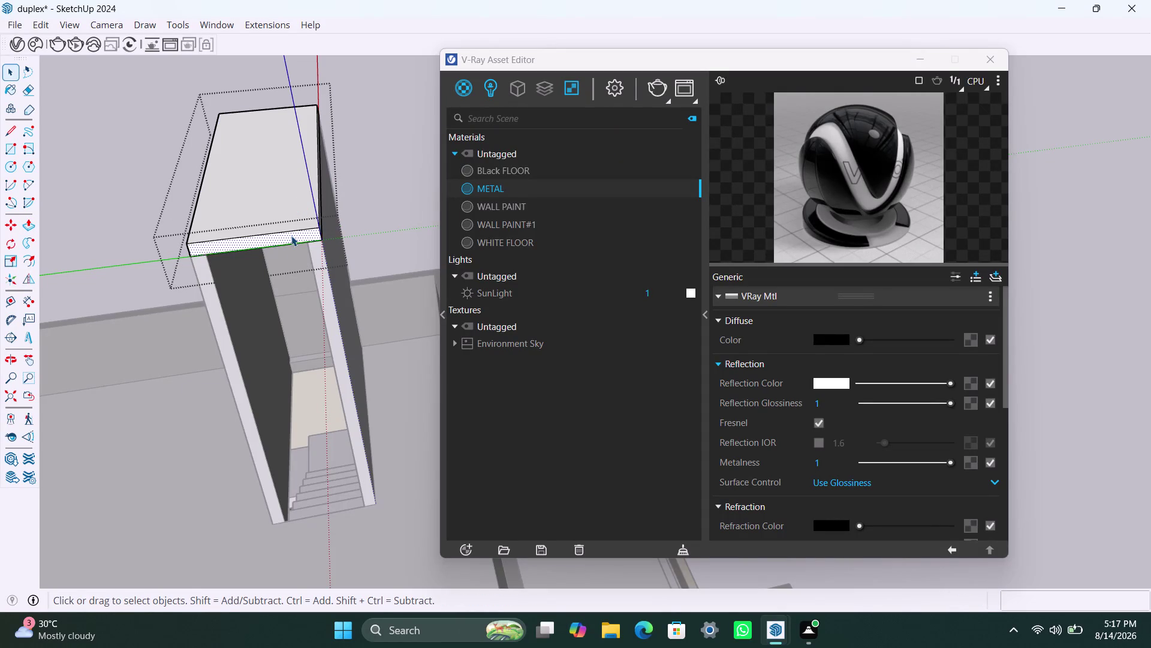
key(p)
click(291, 235)
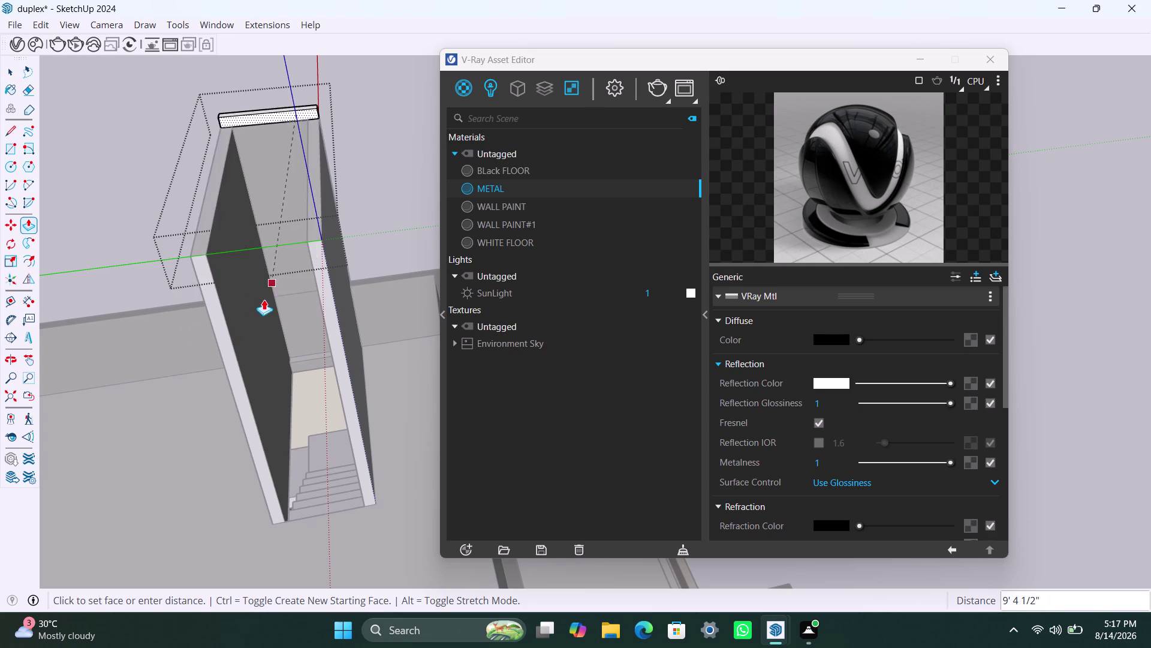
key(Escape)
click(267, 238)
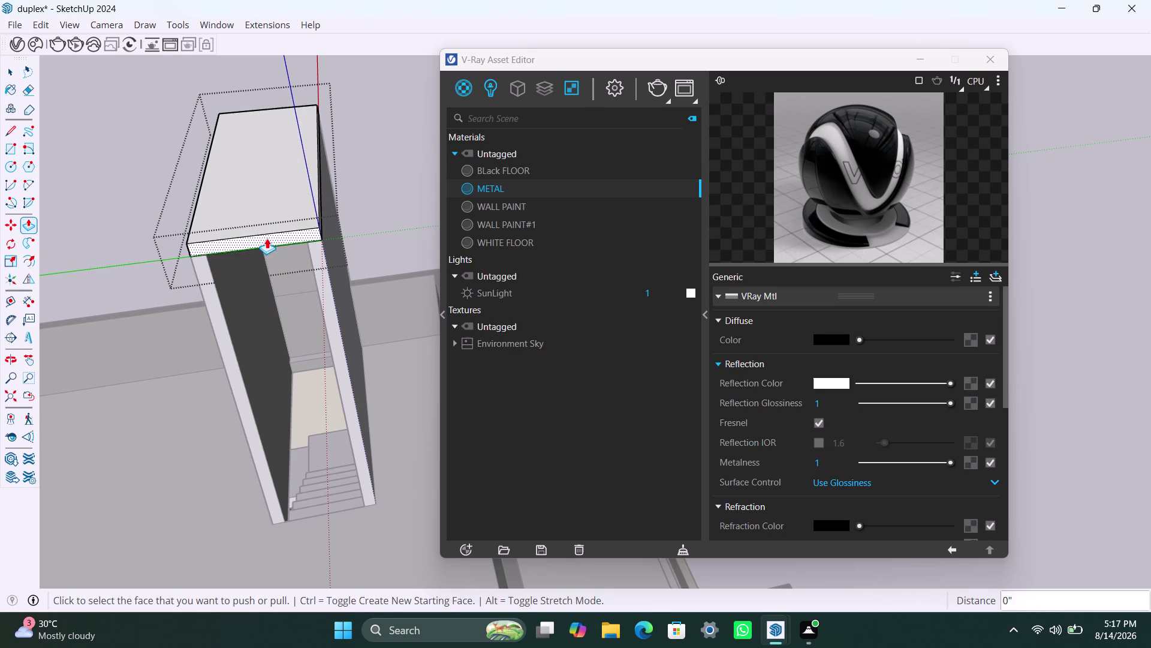
text(2')
key(Return)
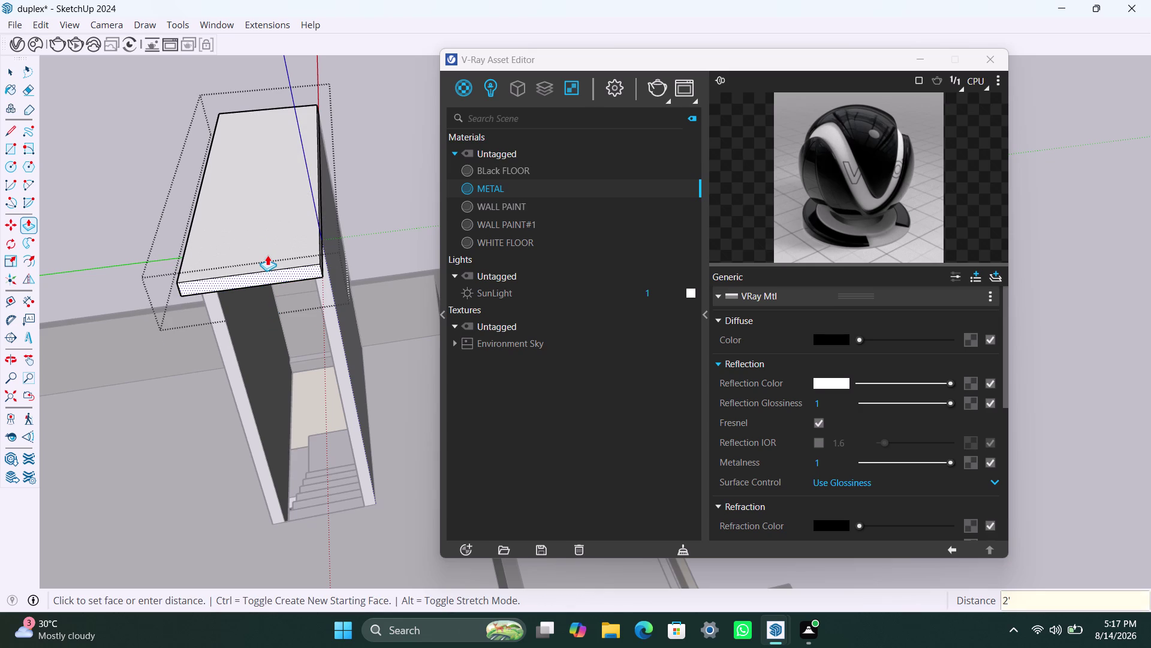
key(space)
scroll(down, 3)
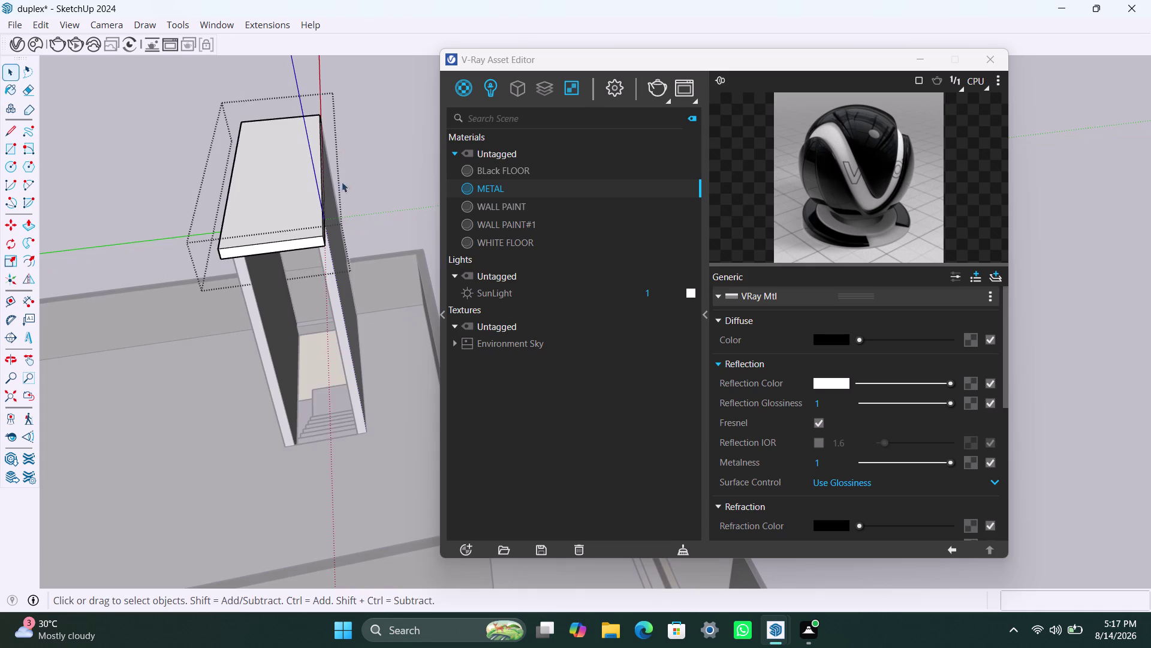
Pull the first side face of the stair tower's roof slab out 2'.
middle_drag(347, 215, 183, 228)
scroll(up, 3)
click(259, 150)
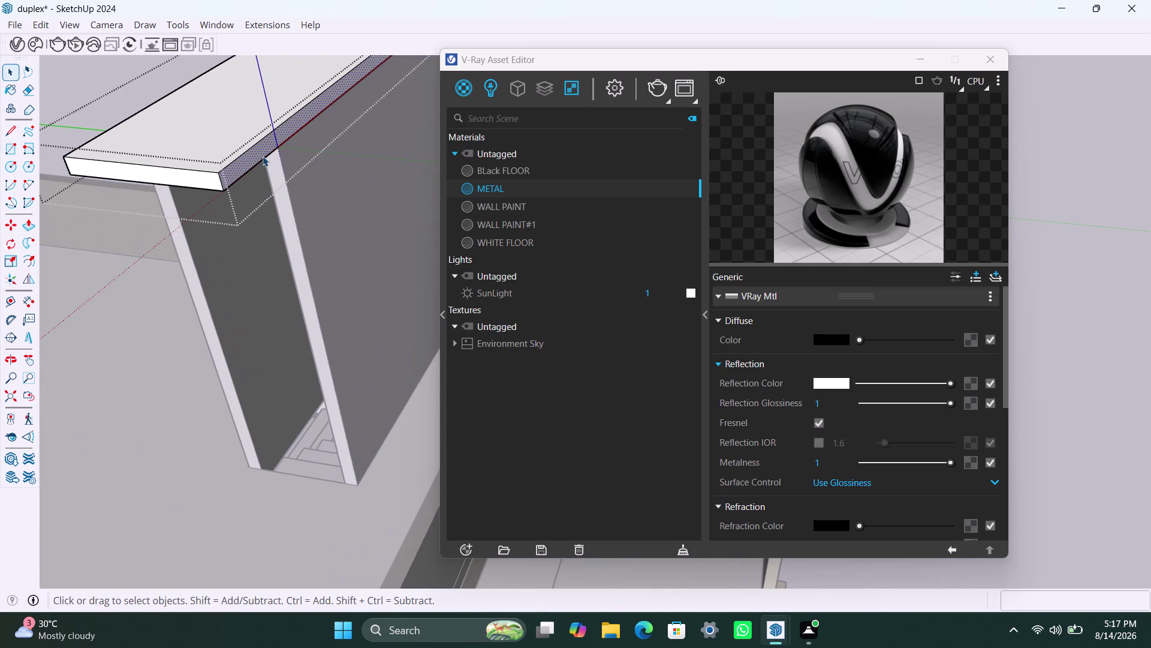
key(p)
click(263, 154)
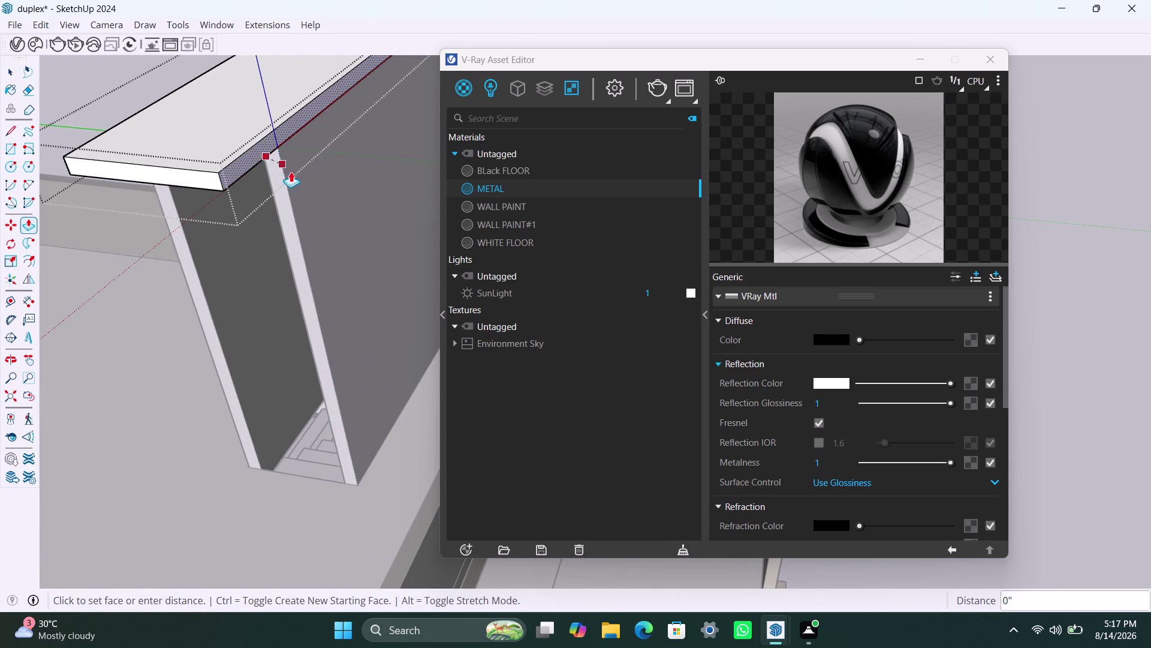
text(2)
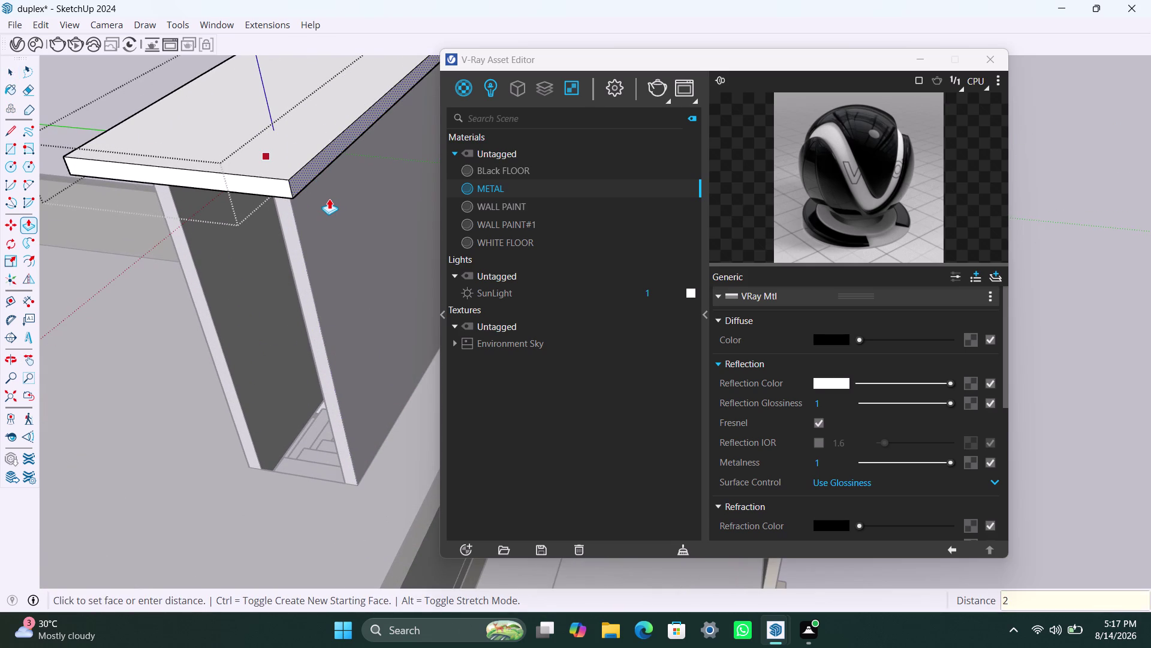
text(')
key(Return)
Orbit to the slab's remaining side face and pull it out 2'.
scroll(down, 3)
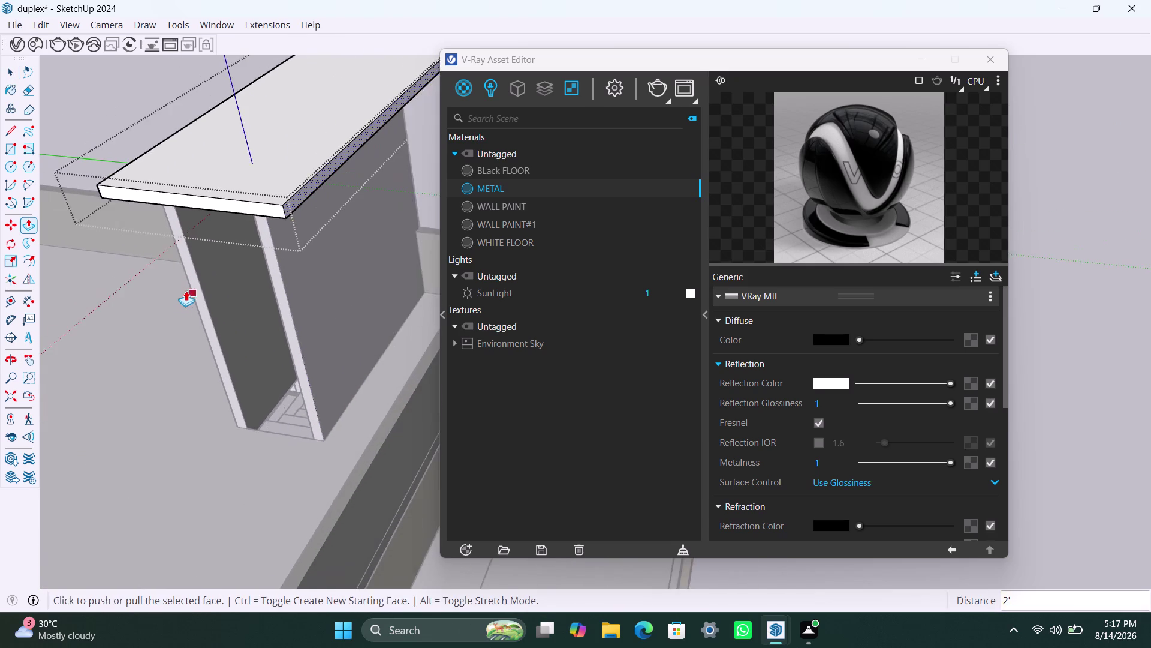
scroll(down, 3)
middle_drag(199, 332, 360, 299)
scroll(down, 3)
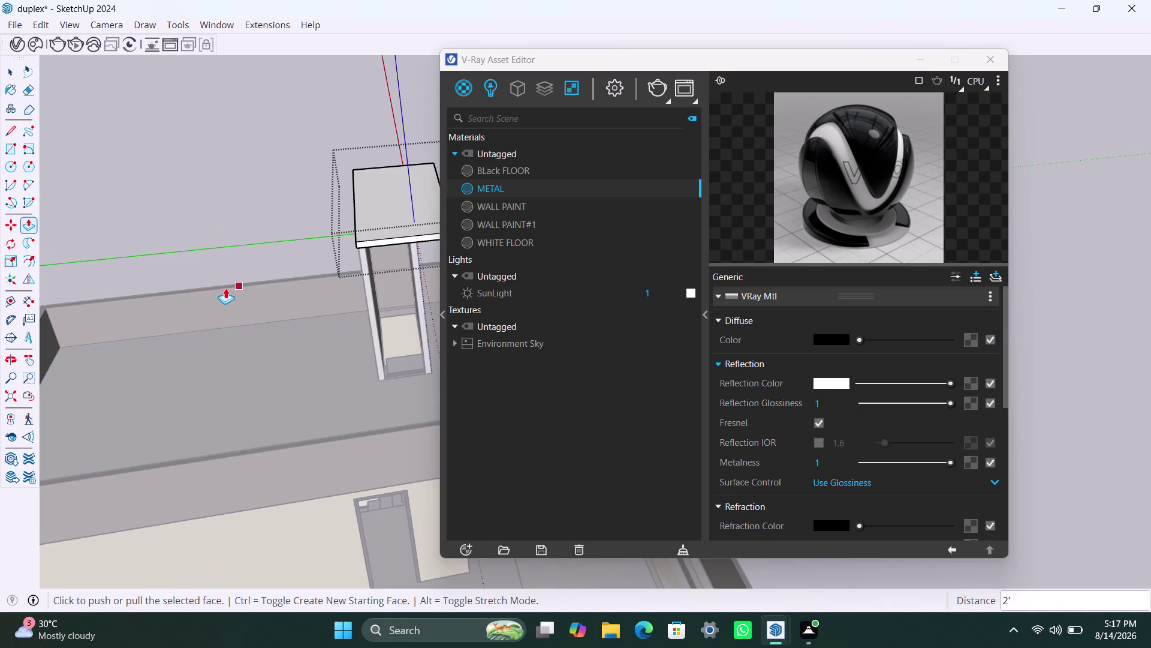
scroll(down, 3)
middle_drag(251, 301, 286, 309)
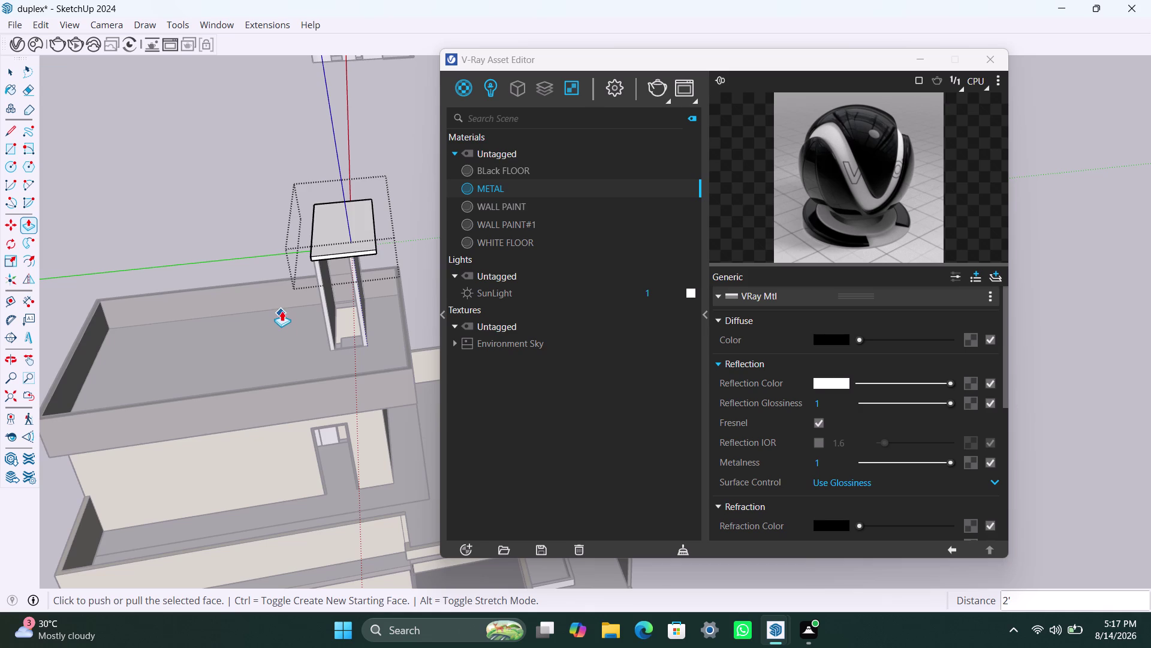
scroll(up, 3)
middle_drag(263, 328, 403, 377)
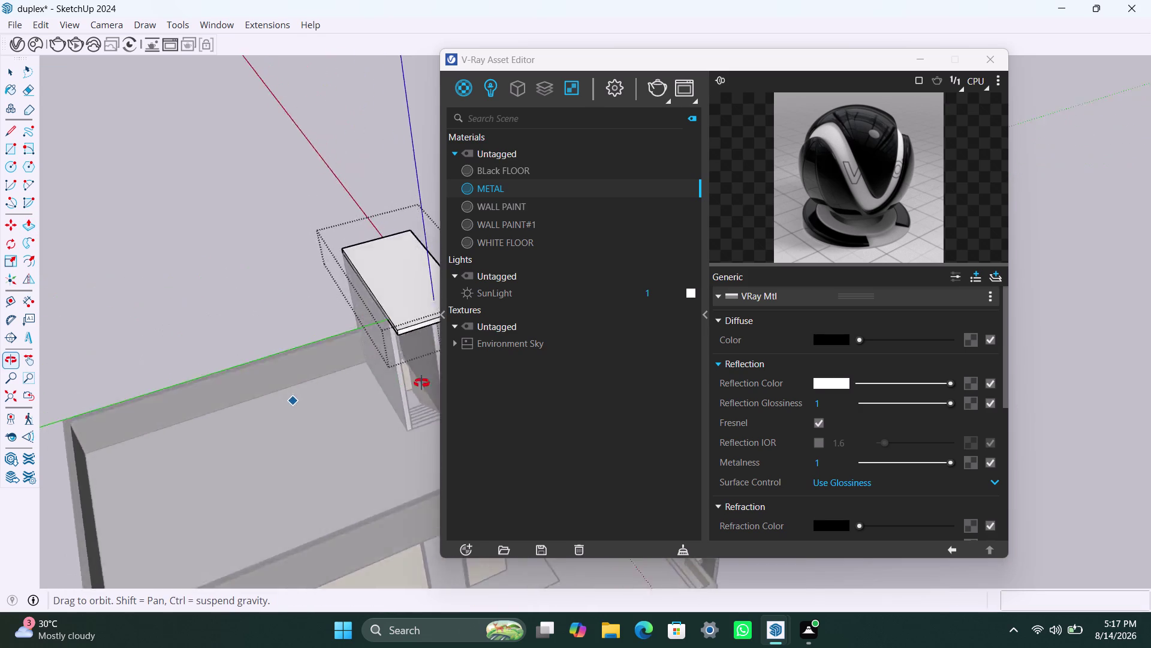
middle_drag(404, 377, 542, 402)
scroll(up, 3)
middle_drag(370, 419, 97, 426)
scroll(up, 3)
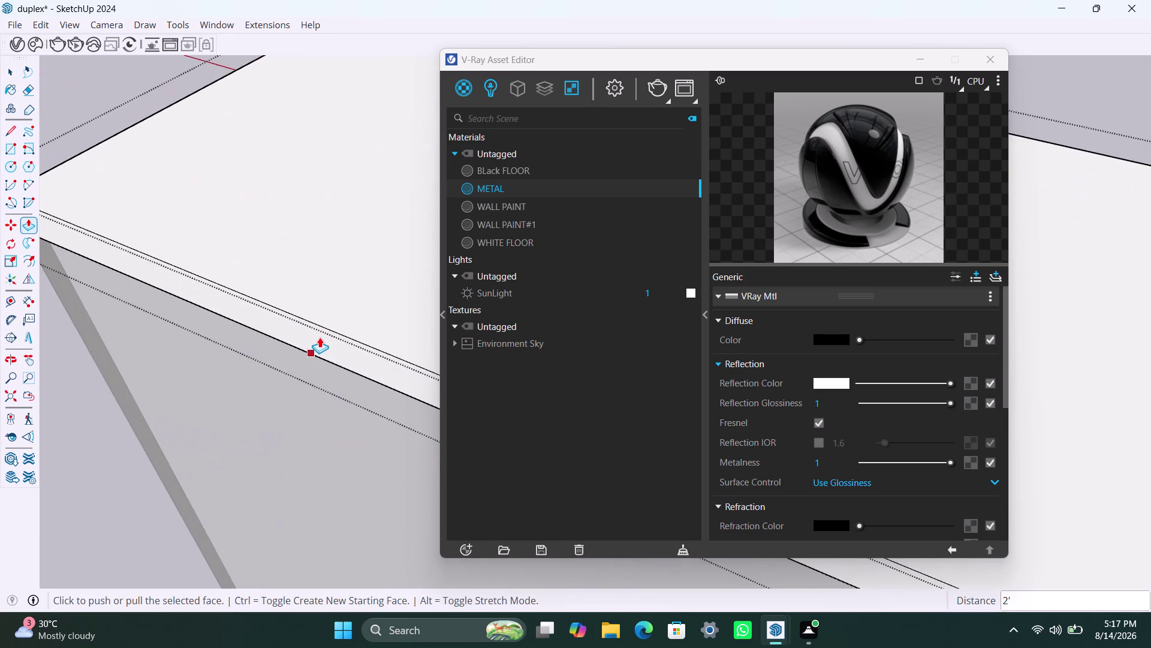
key(space)
click(321, 337)
key(p)
click(321, 337)
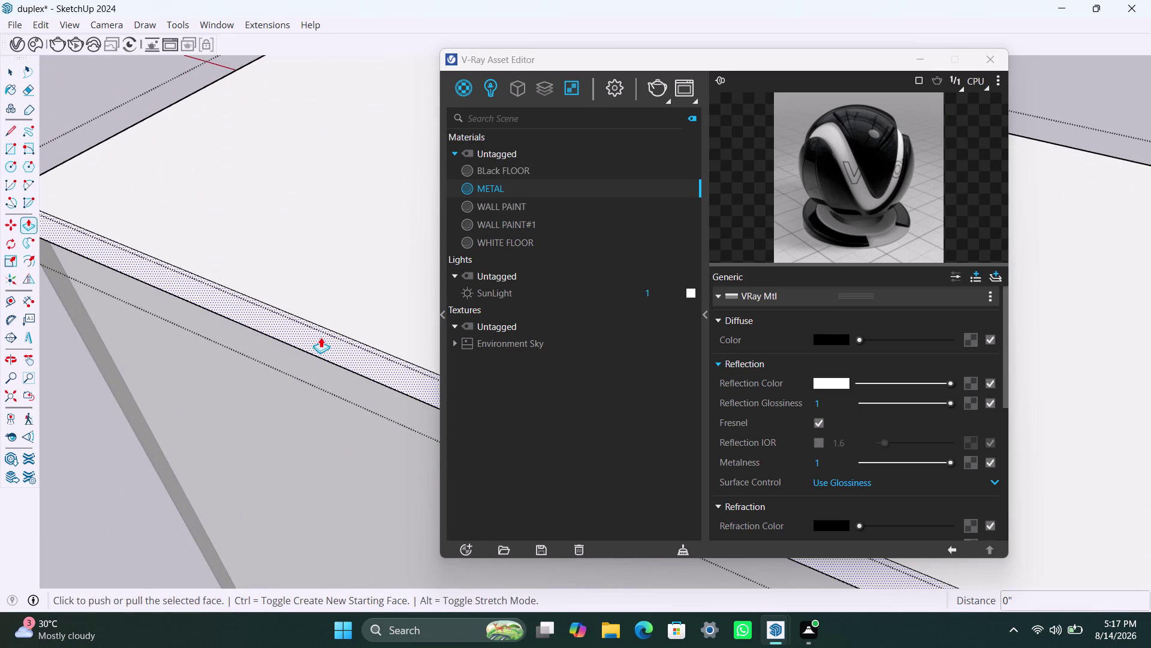
text(2')
key(Return)
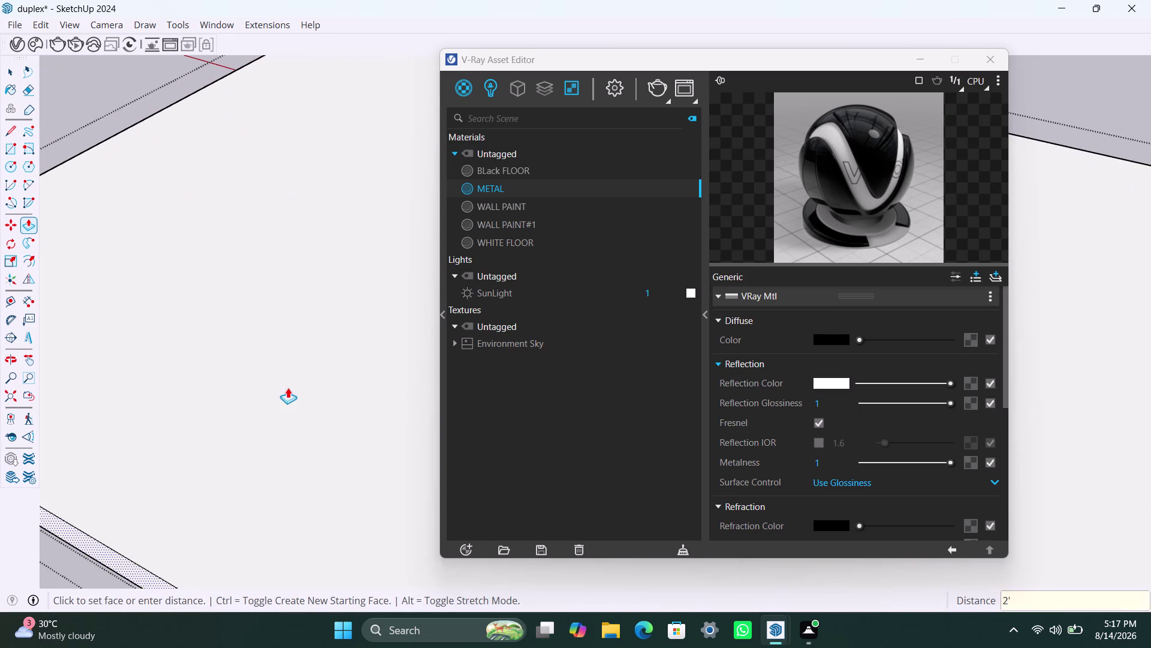
Select the finished canopy slab and orbit out to view the whole roof.
key(space)
scroll(down, 3)
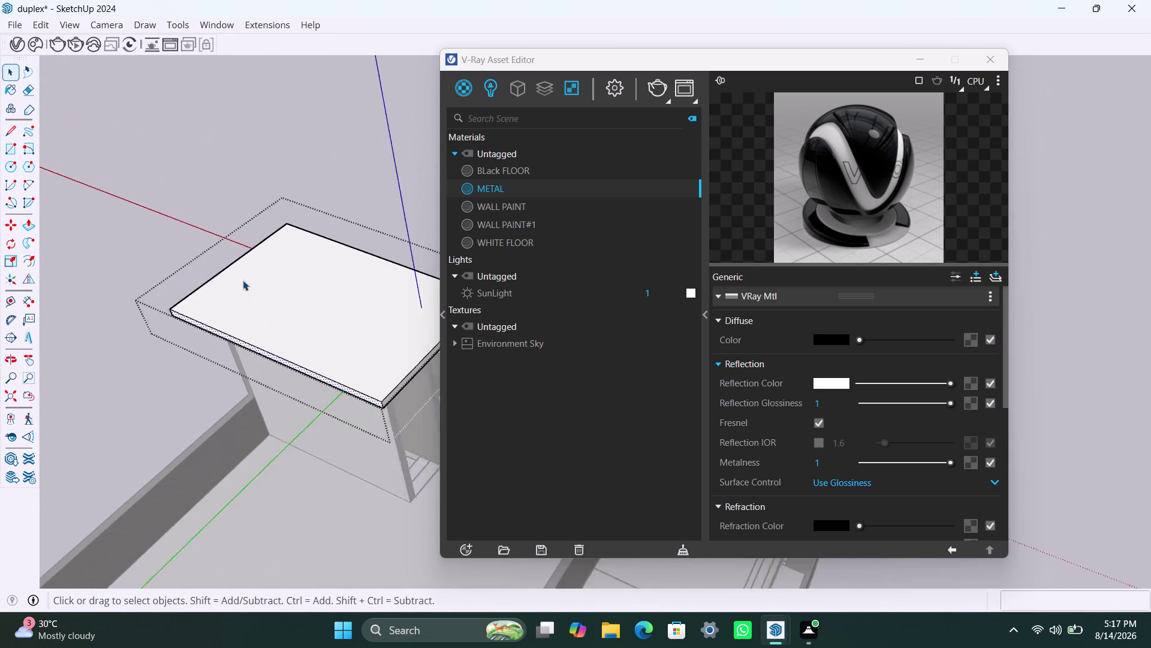
click(273, 159)
scroll(down, 3)
middle_drag(385, 405, 196, 382)
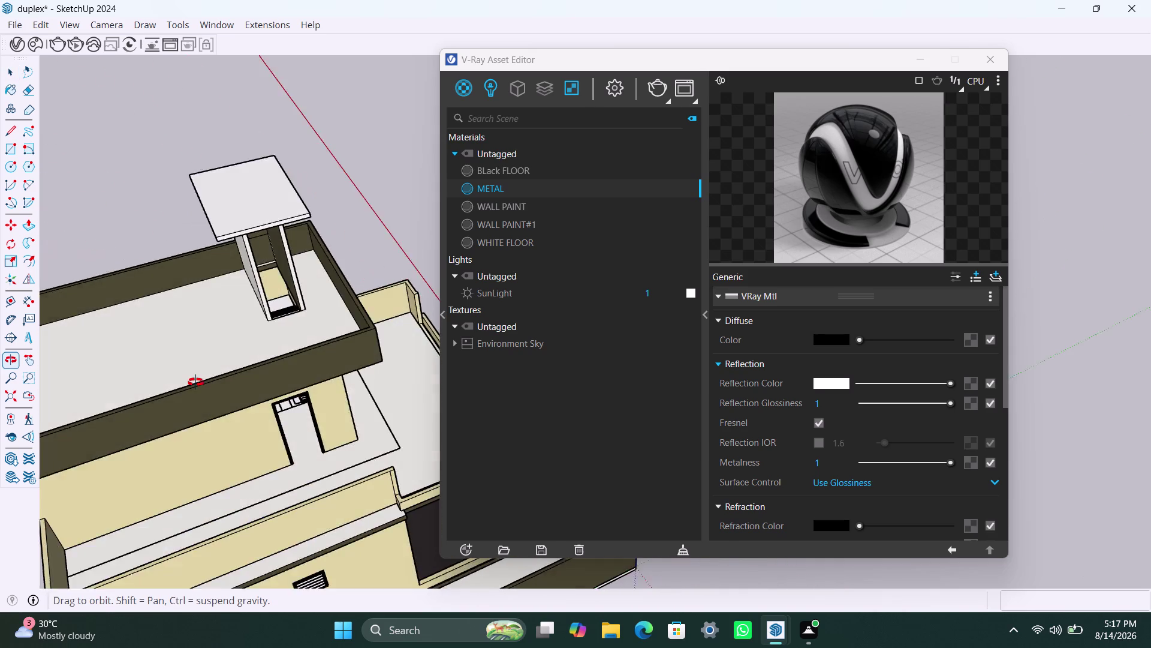
middle_drag(195, 382, 141, 349)
scroll(up, 3)
middle_drag(278, 274, 276, 197)
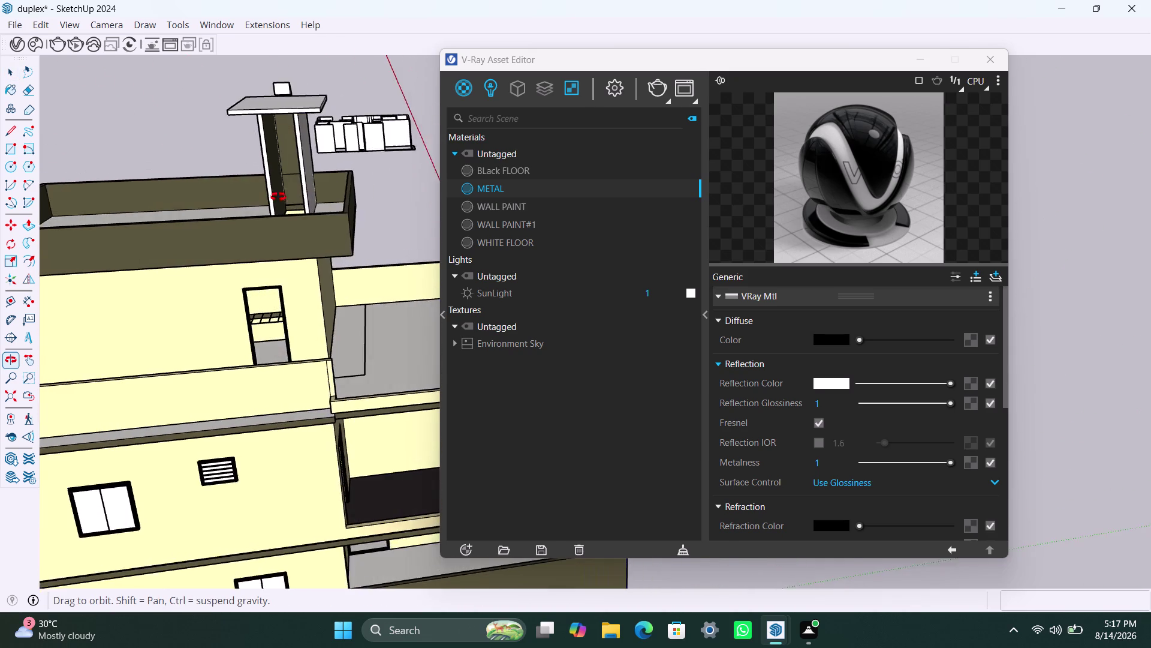
middle_drag(276, 196, 258, 252)
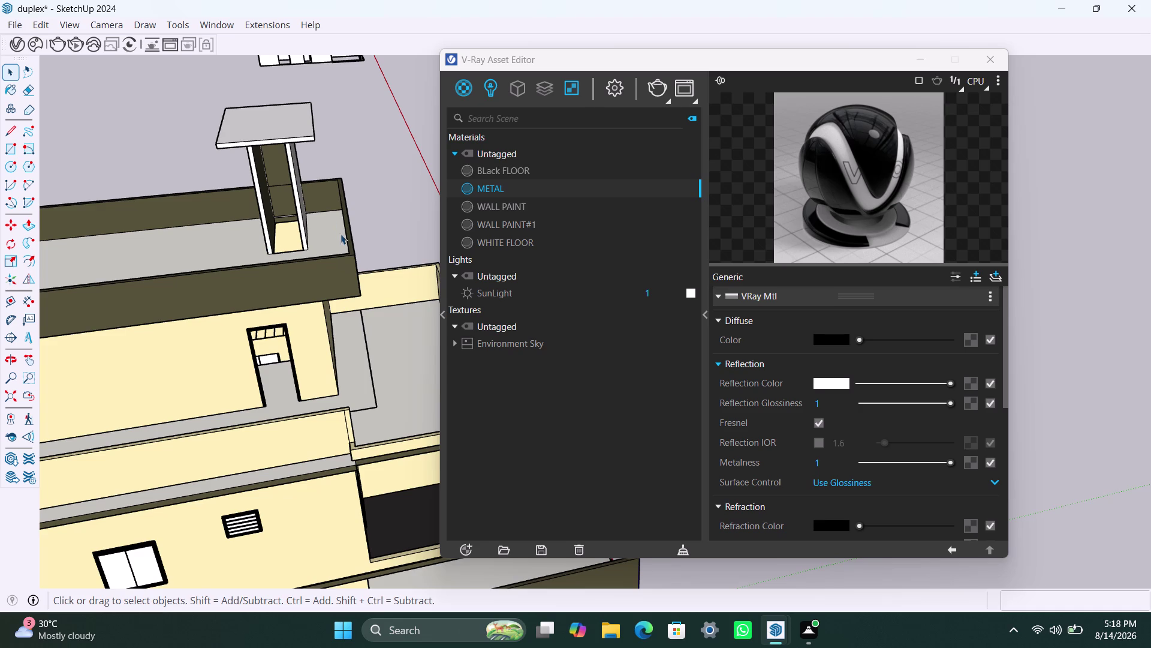
middle_drag(341, 234, 300, 305)
Move the roof slab up along the blue axis, then undo the move.
scroll(up, 3)
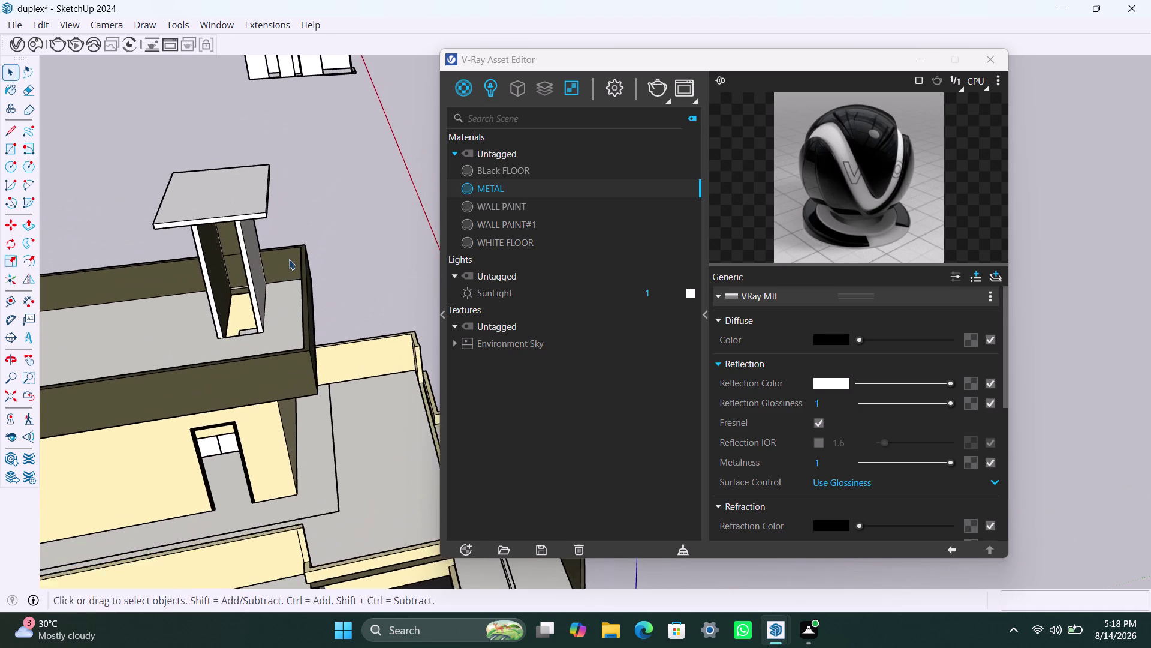
middle_drag(294, 238, 297, 283)
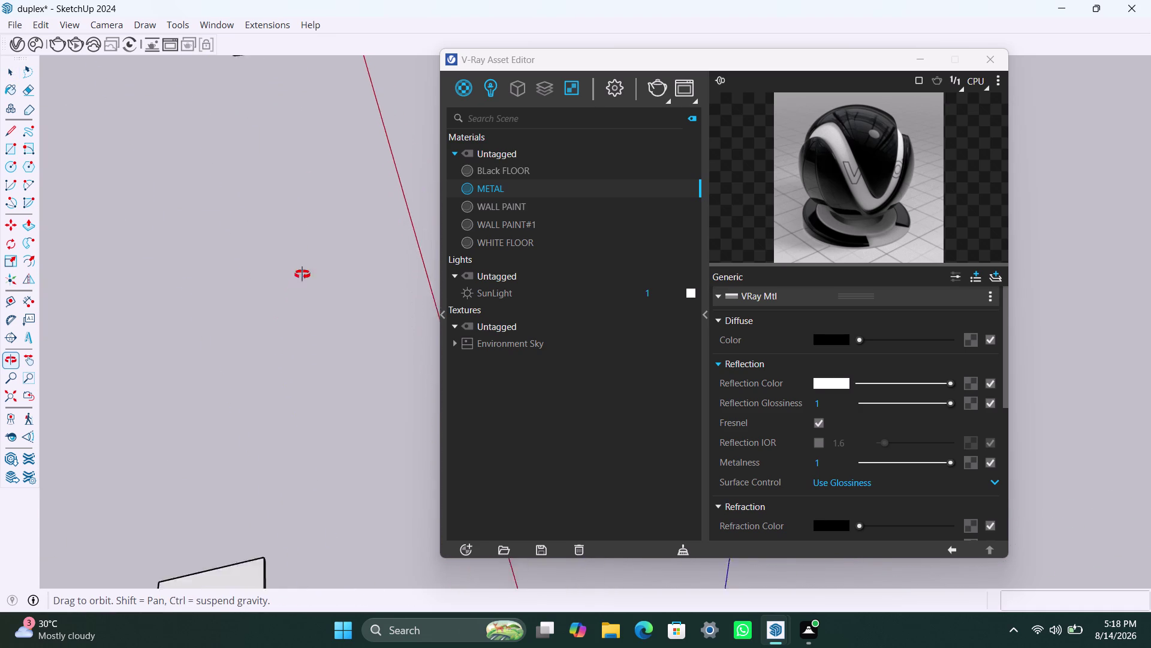
middle_drag(297, 283, 299, 248)
click(240, 293)
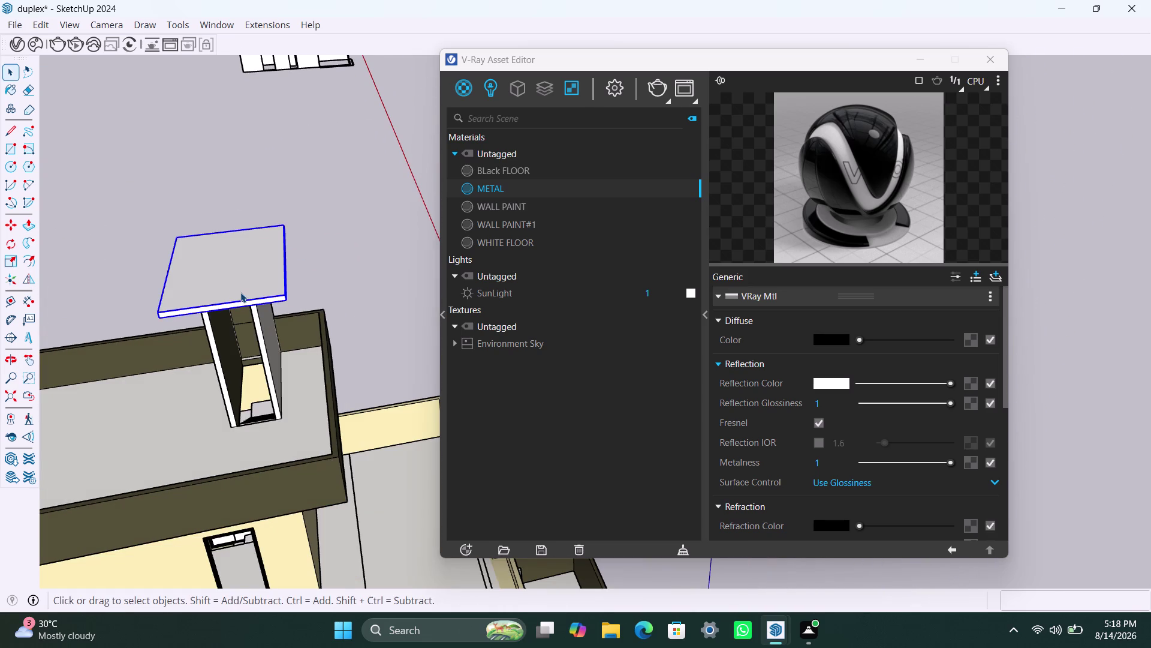
key(m)
click(241, 292)
click(240, 203)
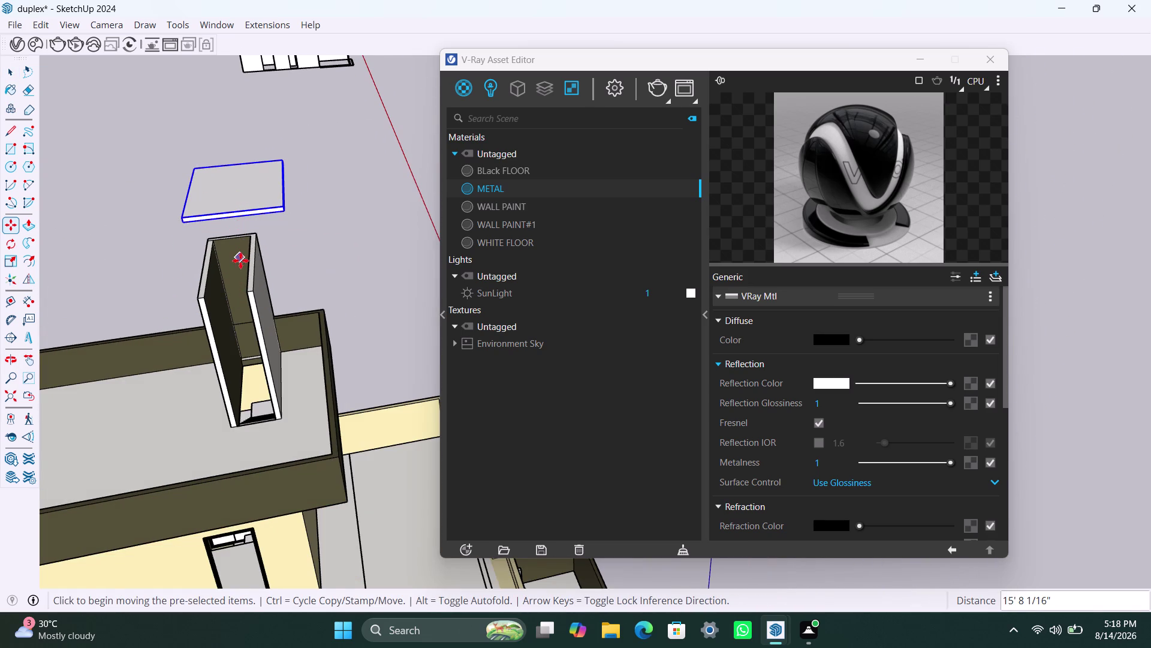
key(ctrl+z)
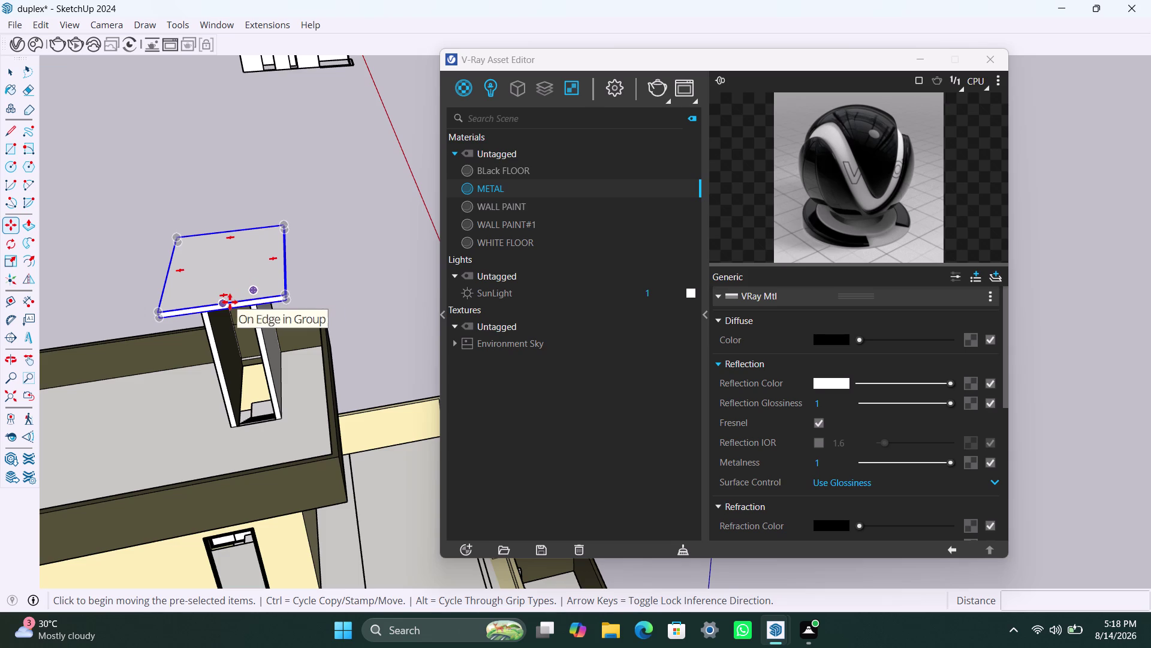
Move the slab from its bottom edge to sit just above the shaft, then deselect.
click(229, 302)
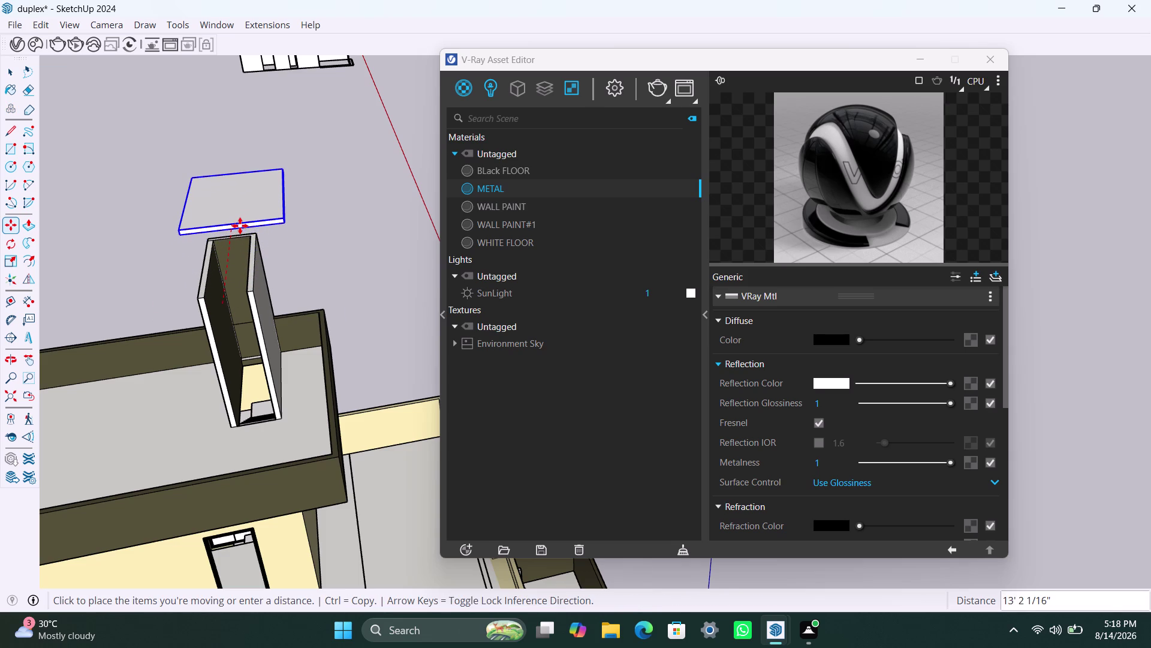
click(240, 226)
key(space)
click(313, 261)
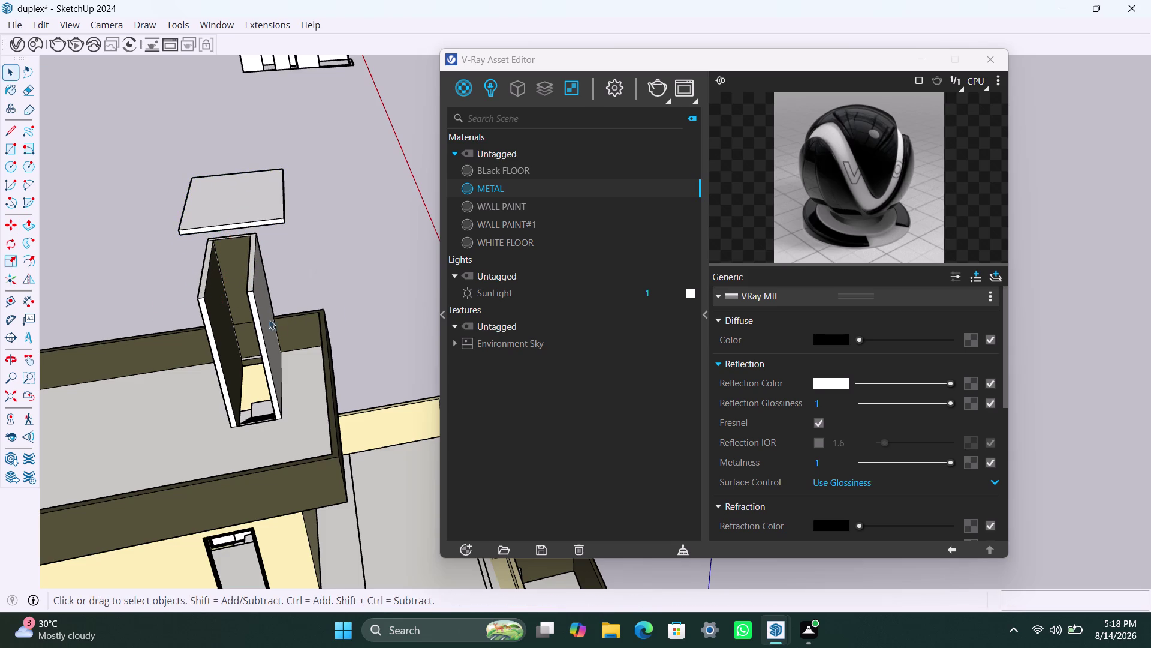
scroll(up, 3)
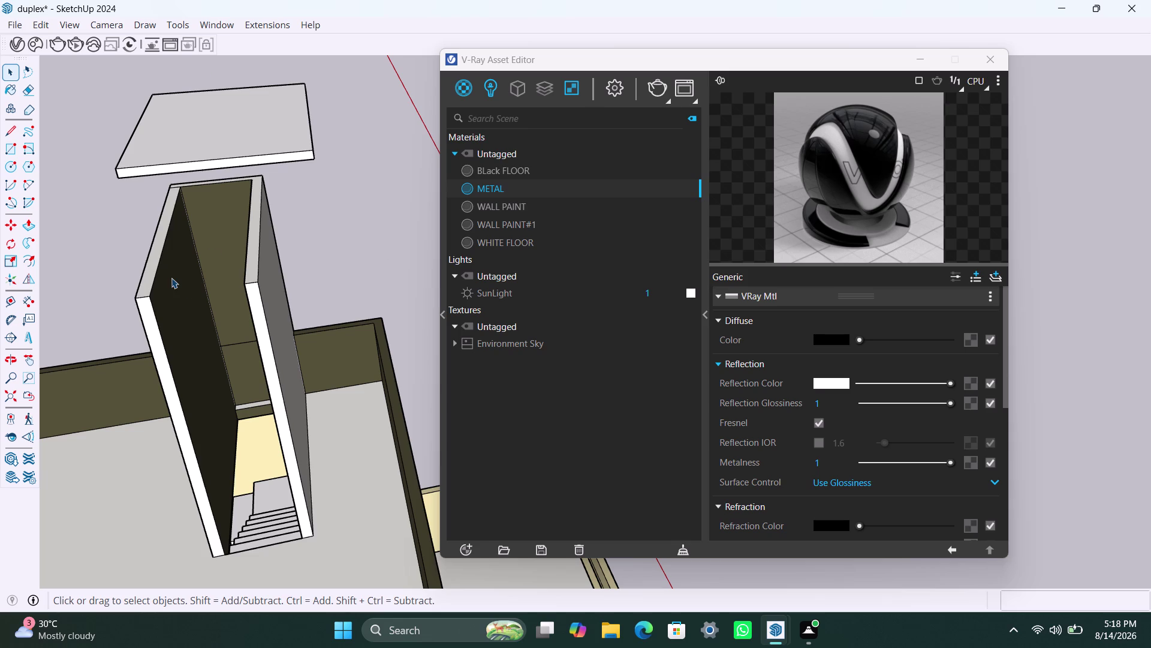
Zoom in on the stair shaft's side wall and open the shaft group for editing.
scroll(up, 3)
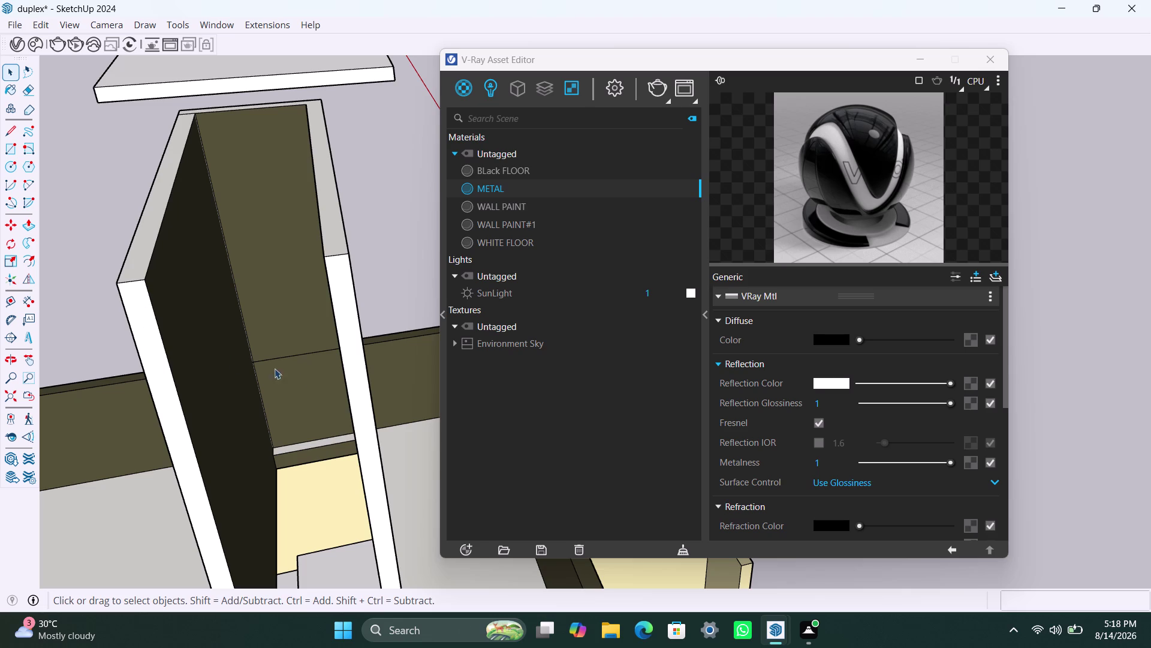
scroll(down, 3)
middle_drag(234, 415, 318, 426)
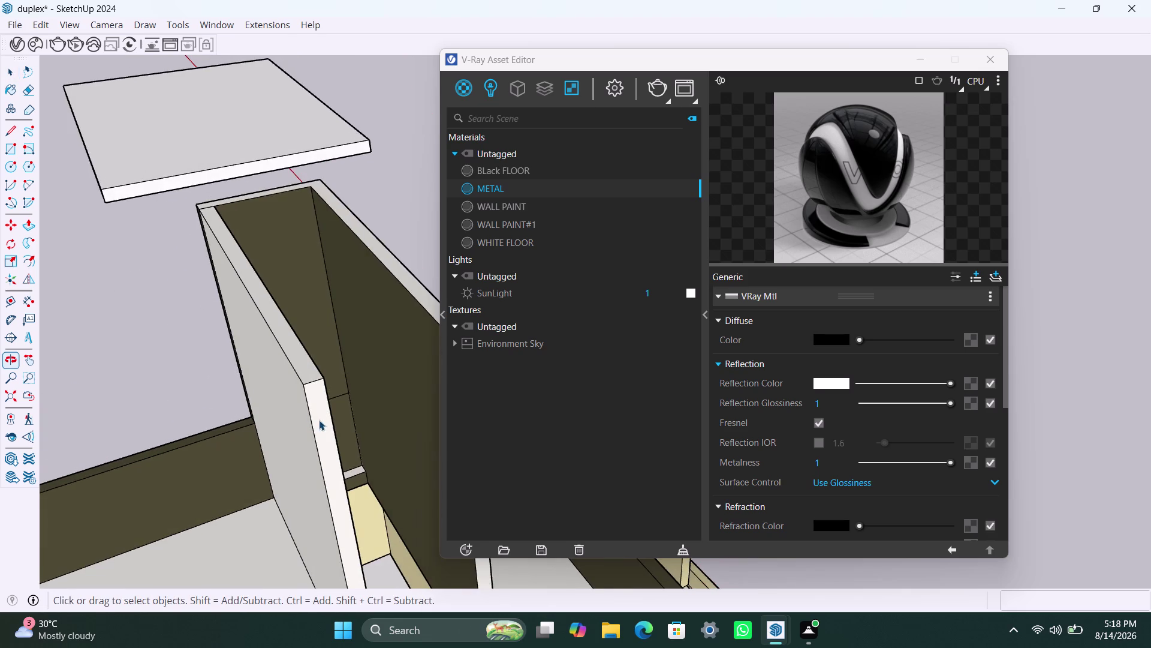
scroll(down, 3)
middle_drag(279, 419, 303, 426)
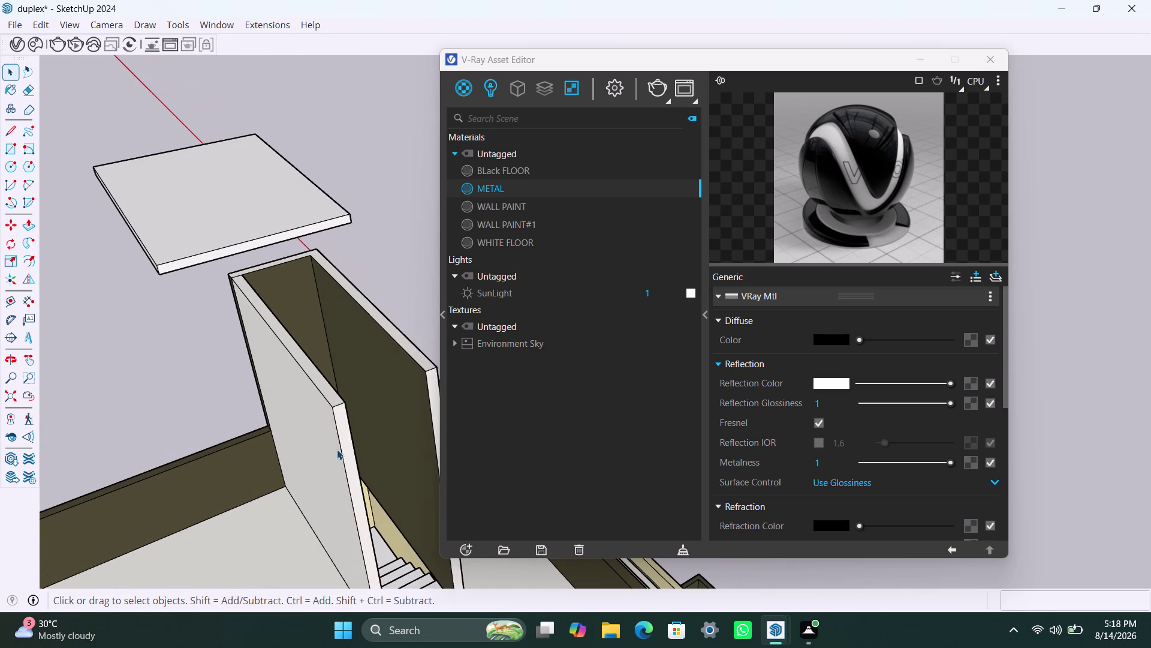
middle_drag(317, 454, 0, 447)
scroll(up, 3)
scroll(up, 3)
scroll(up, 3)
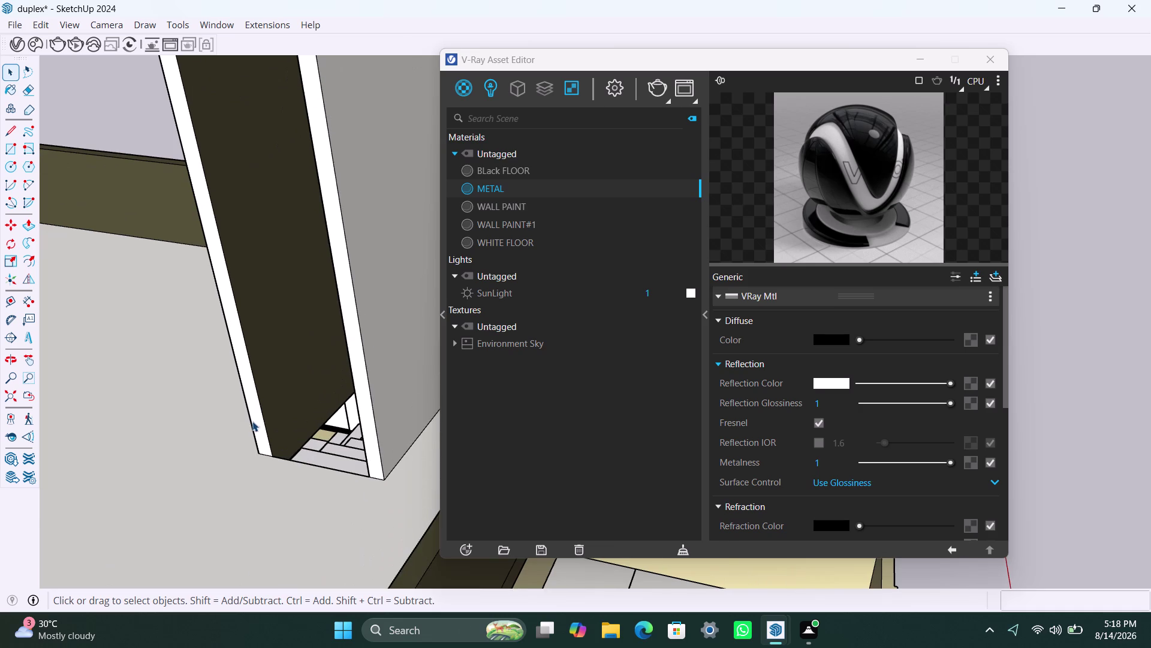
scroll(down, 3)
middle_drag(284, 430, 199, 480)
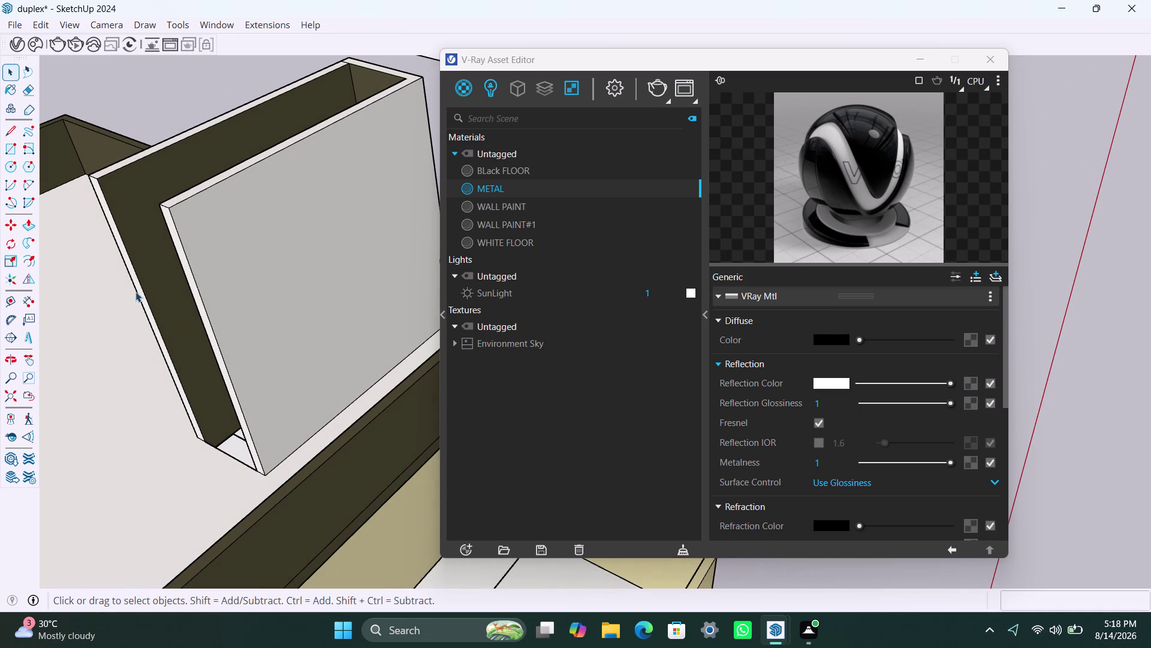
click(105, 198)
double_click(105, 197)
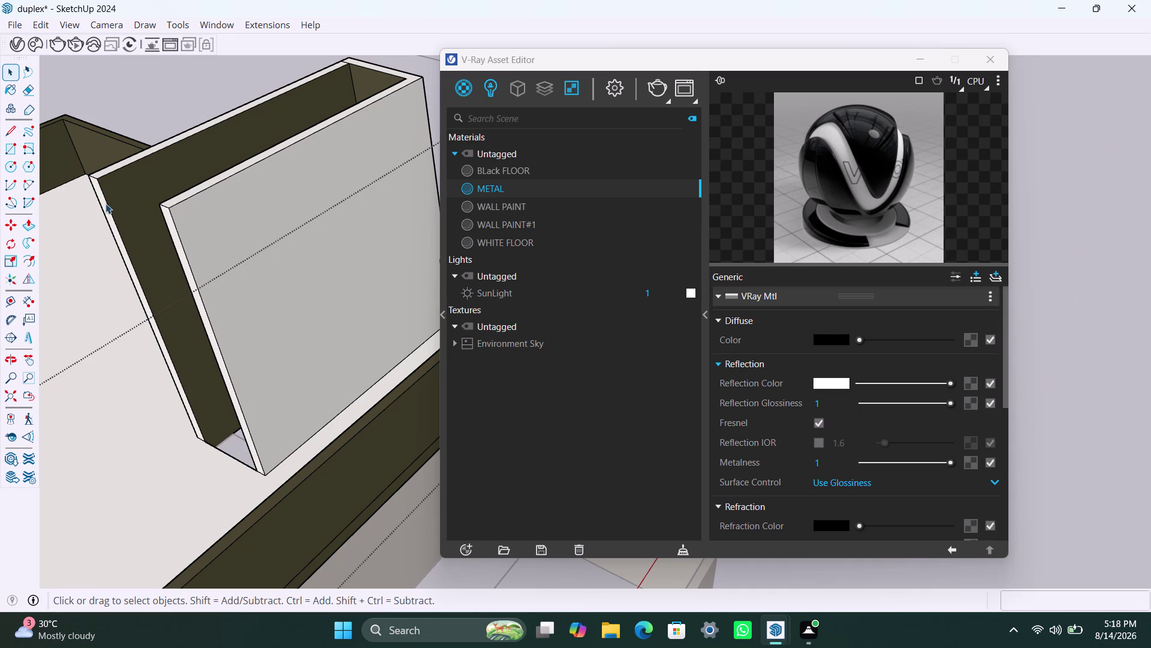
Copy the wall's vertical edge over 4.5" to start the doorway outline.
click(106, 204)
key(m)
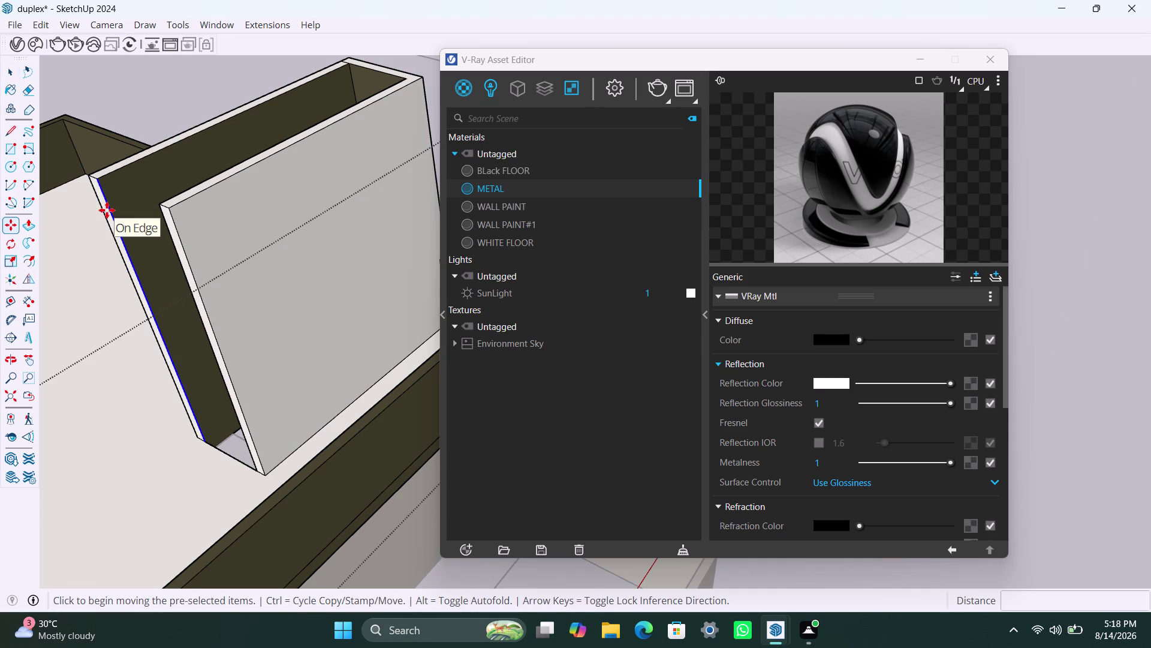
click(103, 175)
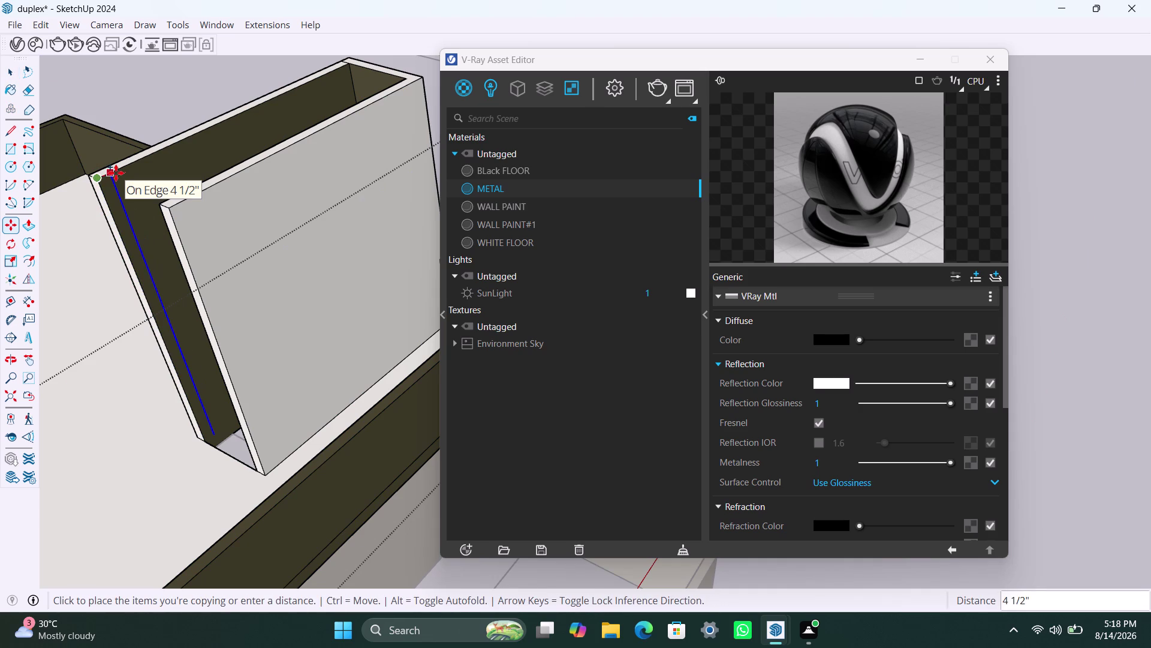
text(4.5")
key(Return)
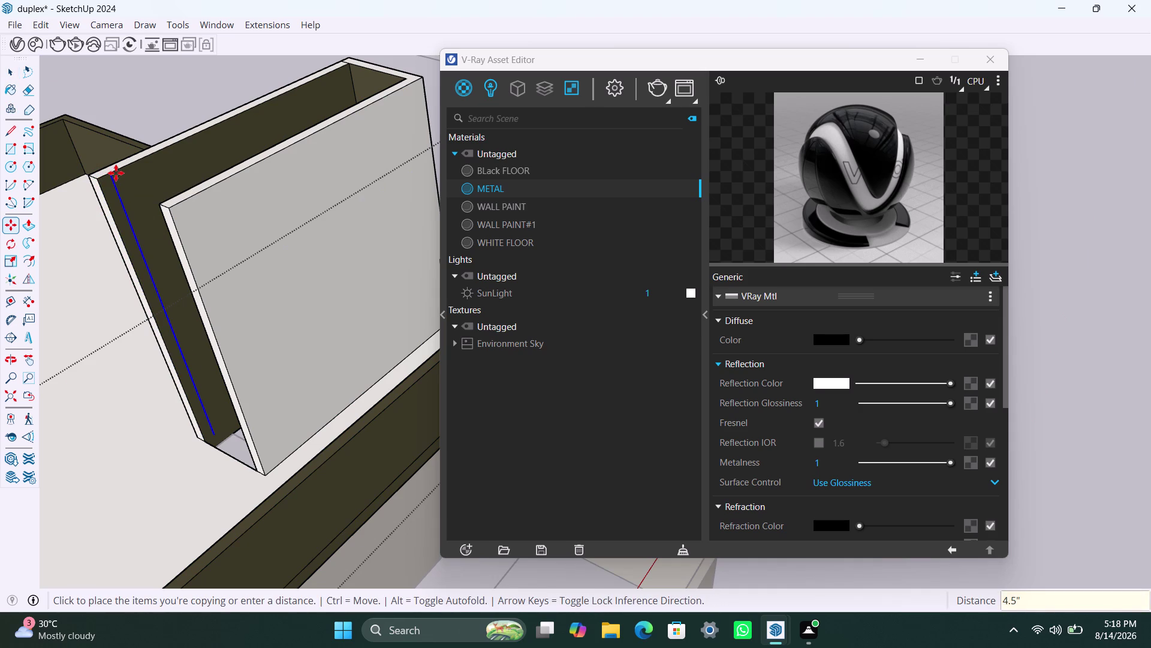
key(space)
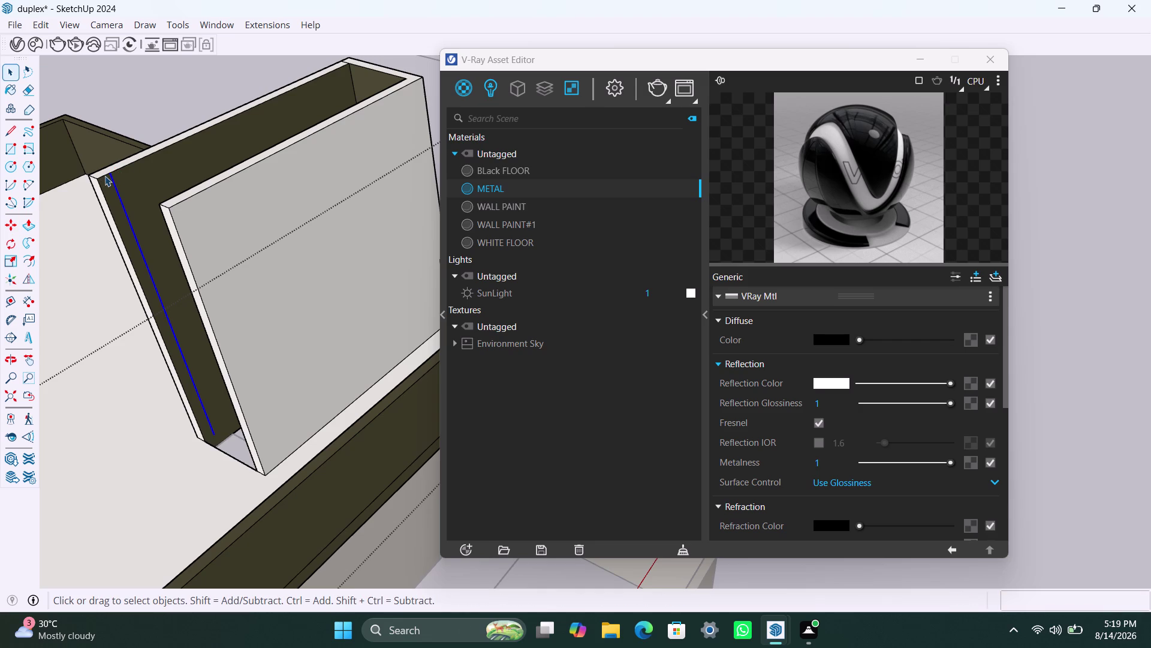
Copy the wall edge again 3' from its top endpoint.
click(105, 176)
key(m)
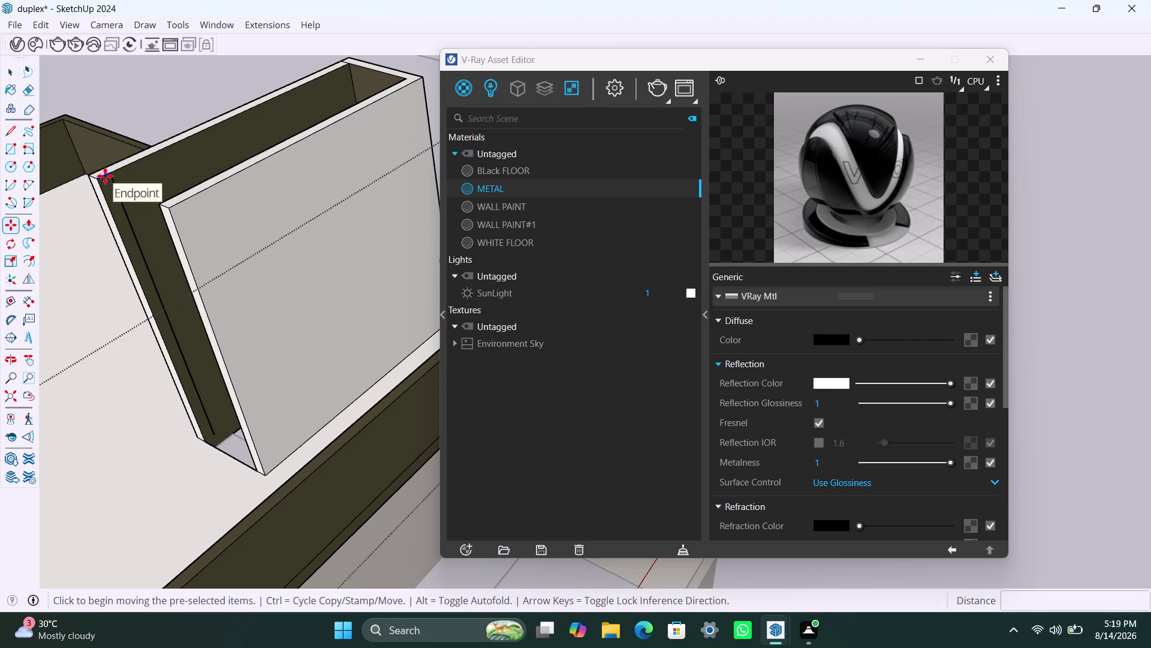
click(98, 179)
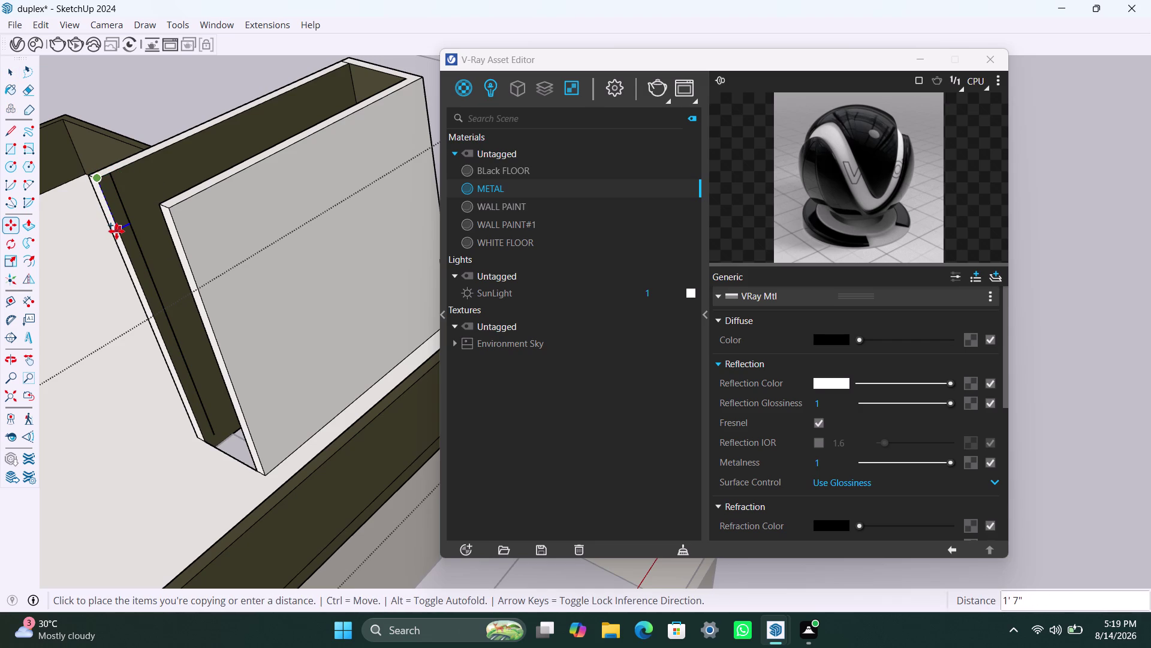
key(3)
key(apostrophe)
key(Return)
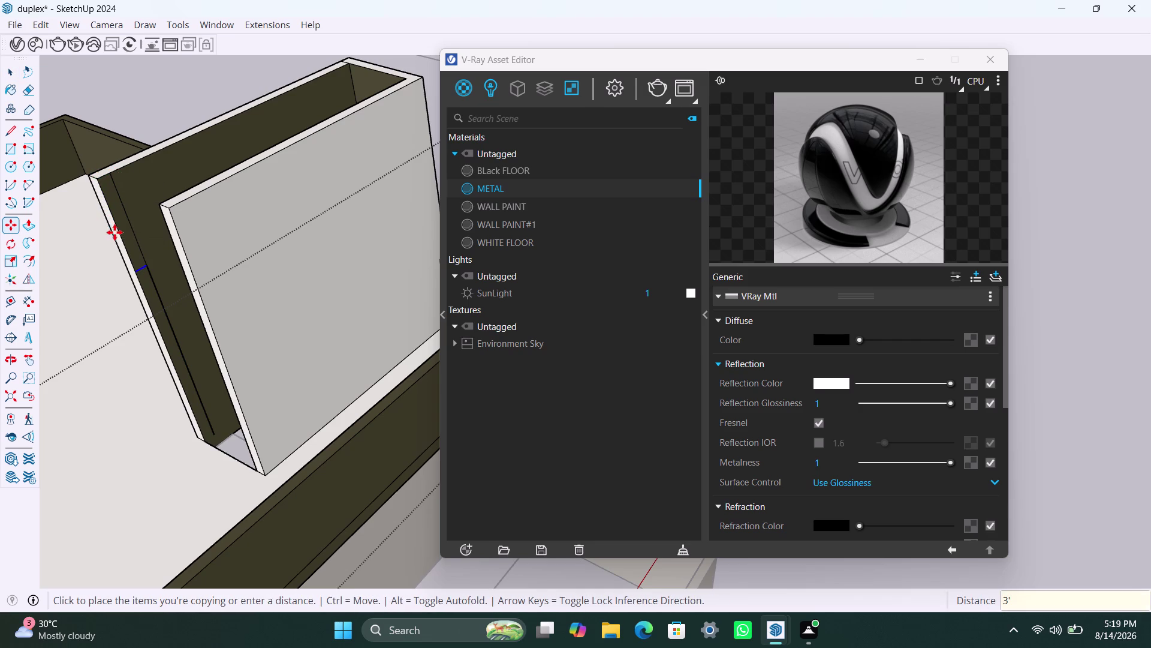
key(space)
click(124, 226)
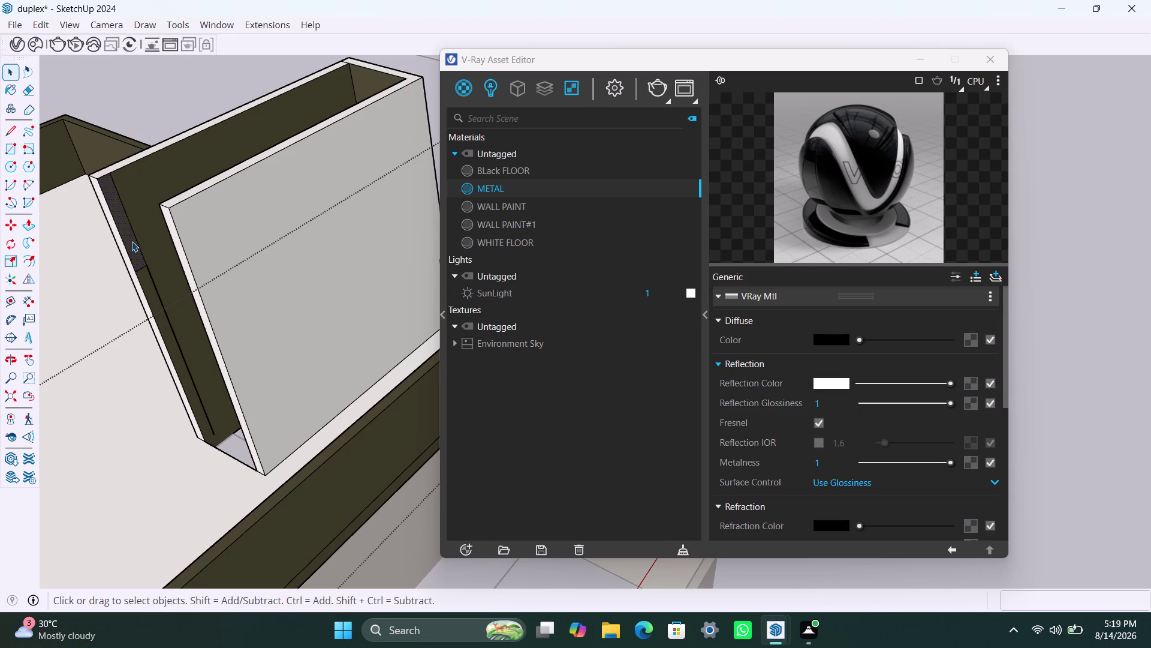
Push the new doorway face through the wall, then orbit out over the upper roof.
key(p)
click(127, 240)
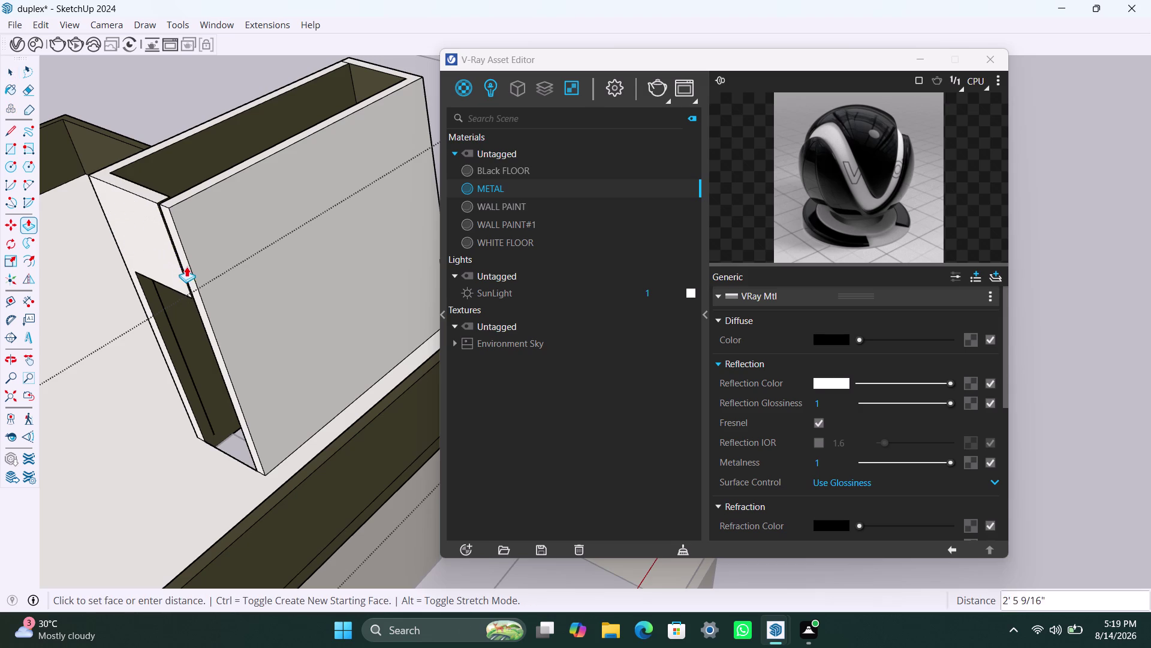
scroll(down, 3)
middle_drag(162, 273, 183, 275)
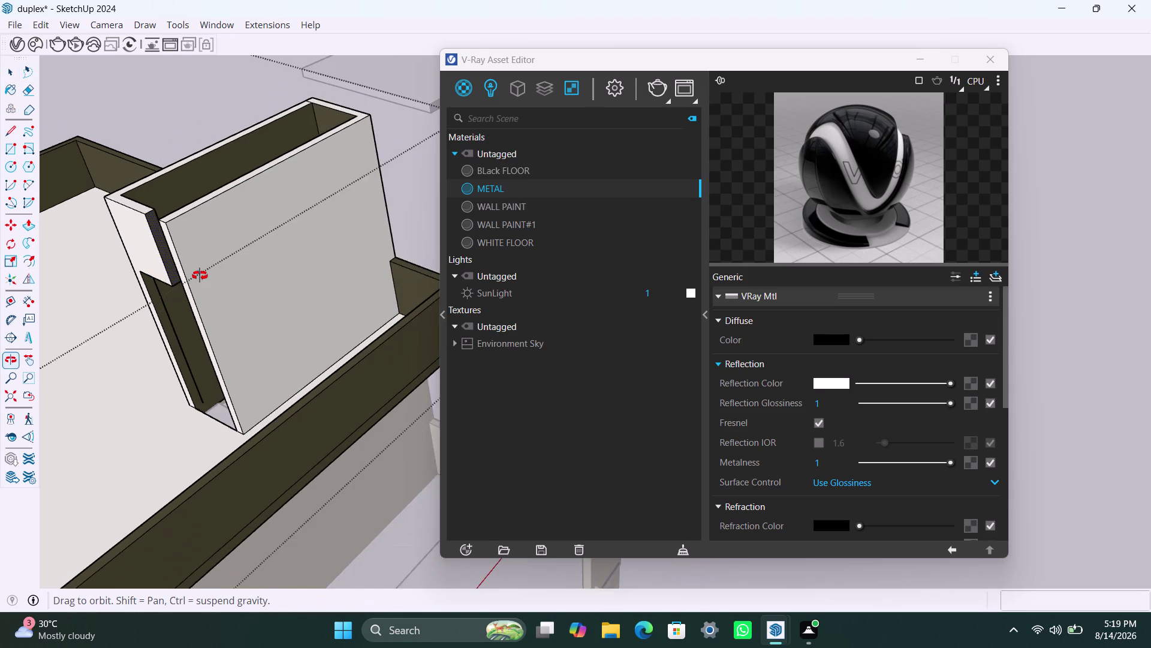
middle_drag(183, 275, 311, 271)
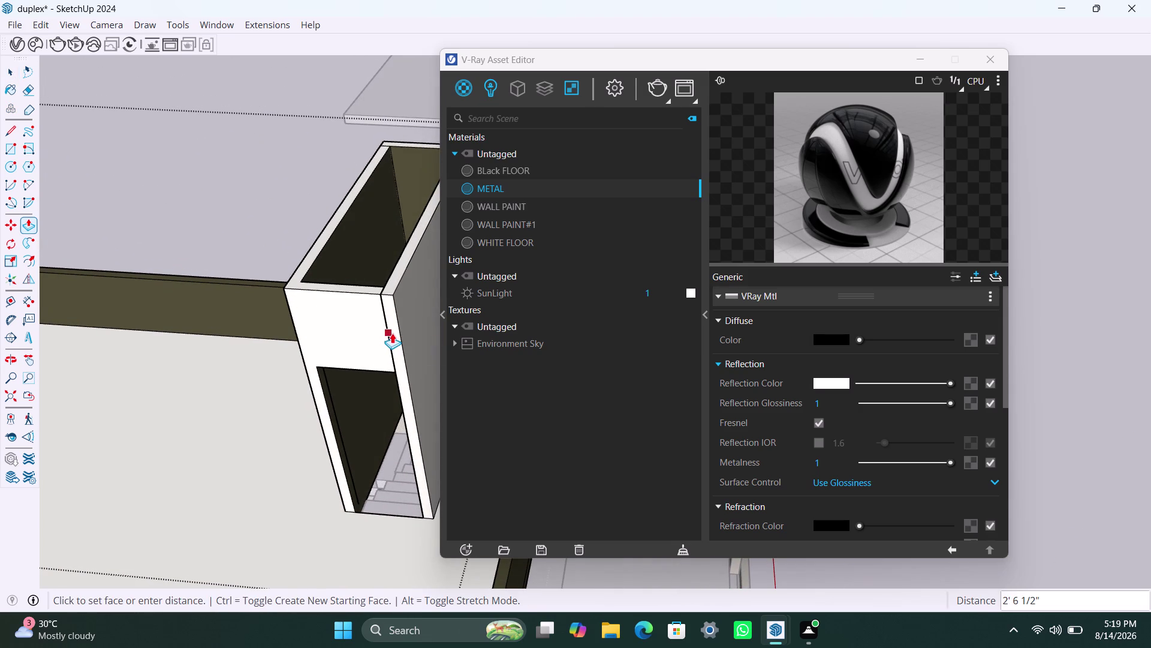
click(392, 333)
key(space)
click(205, 354)
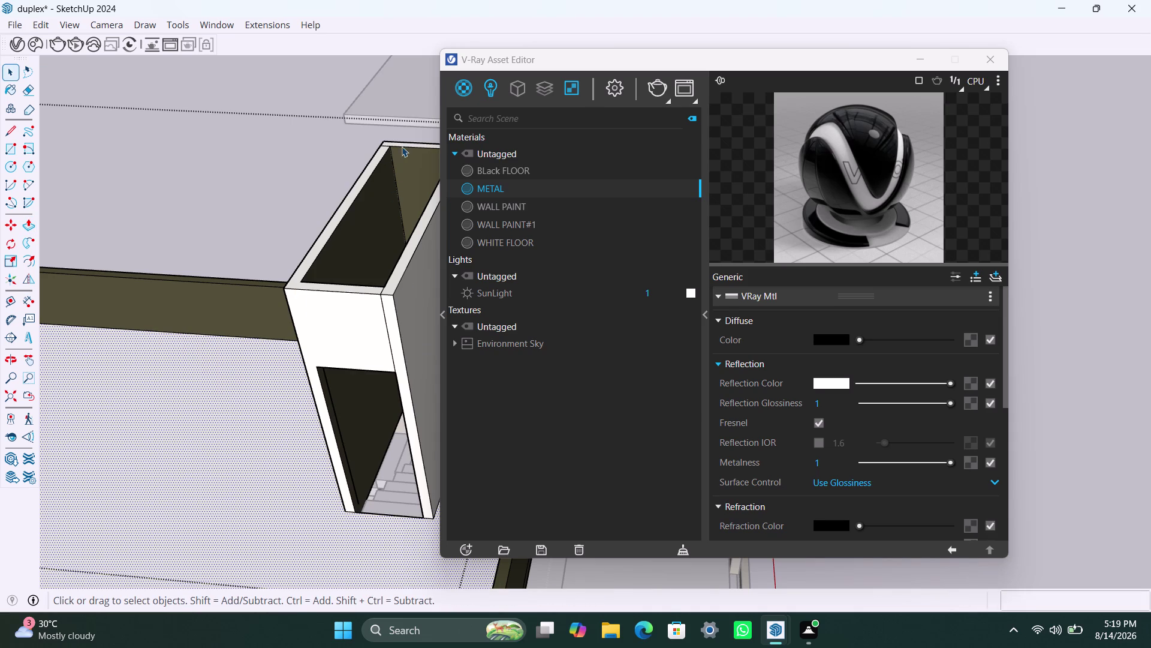
scroll(down, 3)
scroll(down, 3)
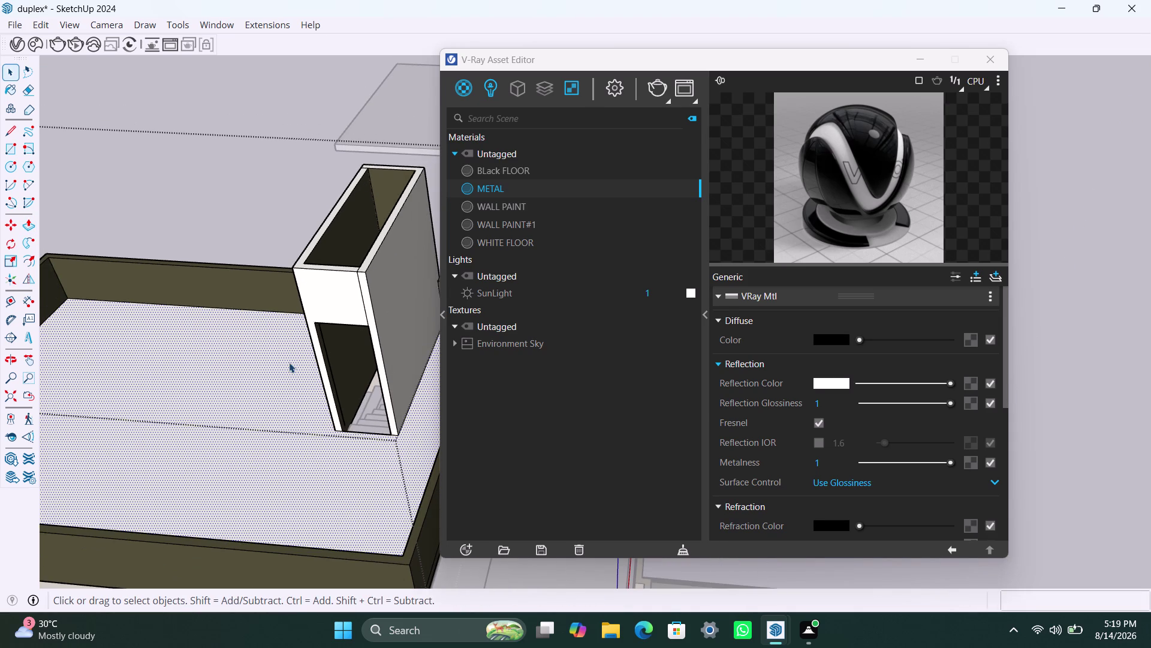
middle_drag(290, 366, 300, 376)
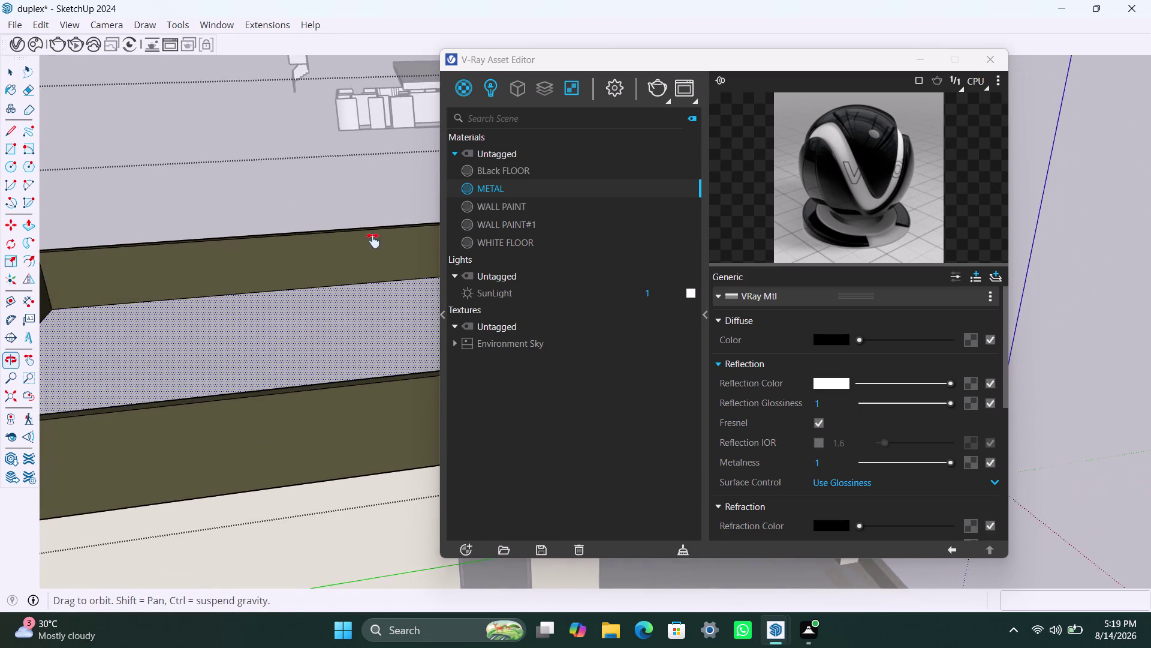
scroll(down, 3)
click(353, 130)
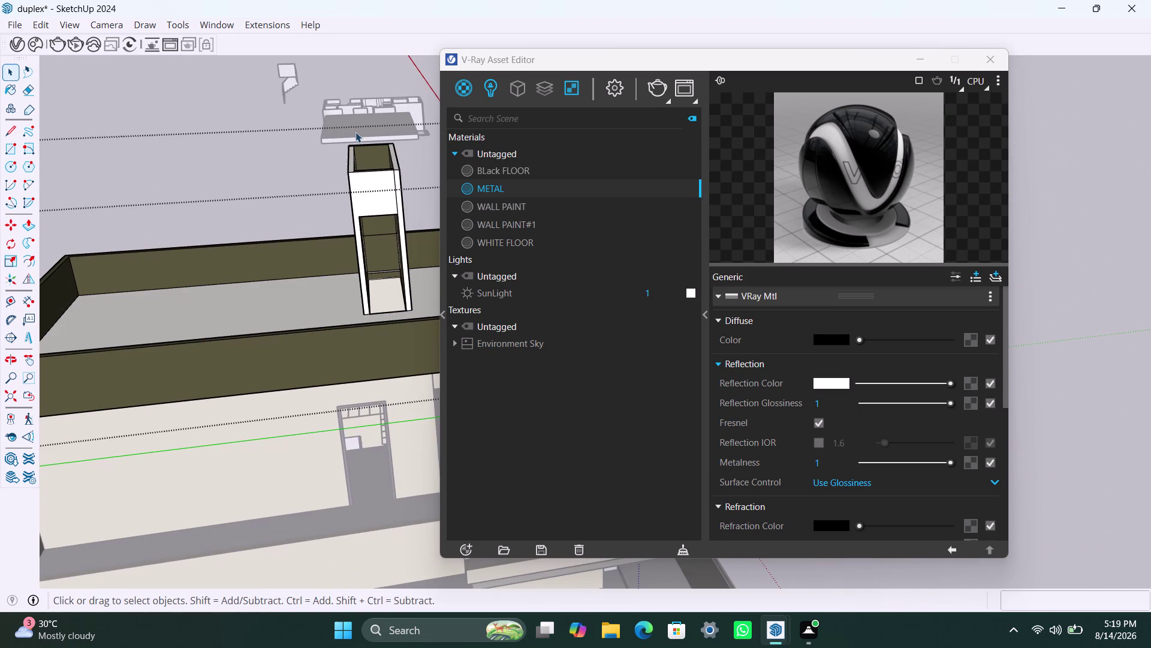
click(255, 119)
click(369, 139)
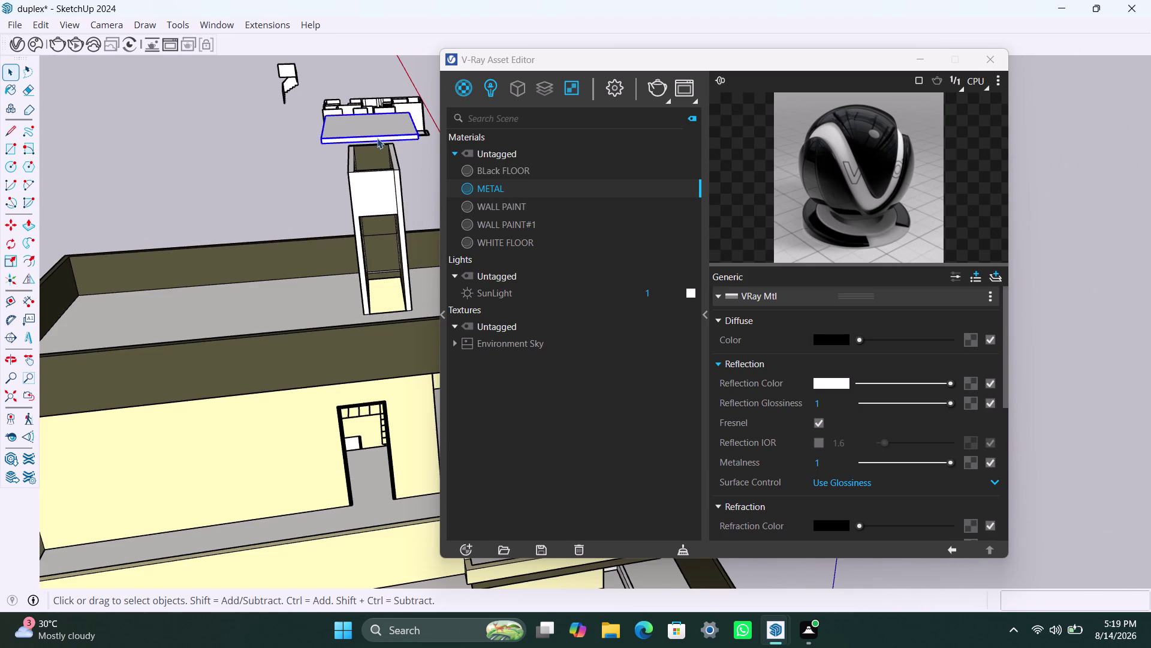
scroll(up, 3)
key(m)
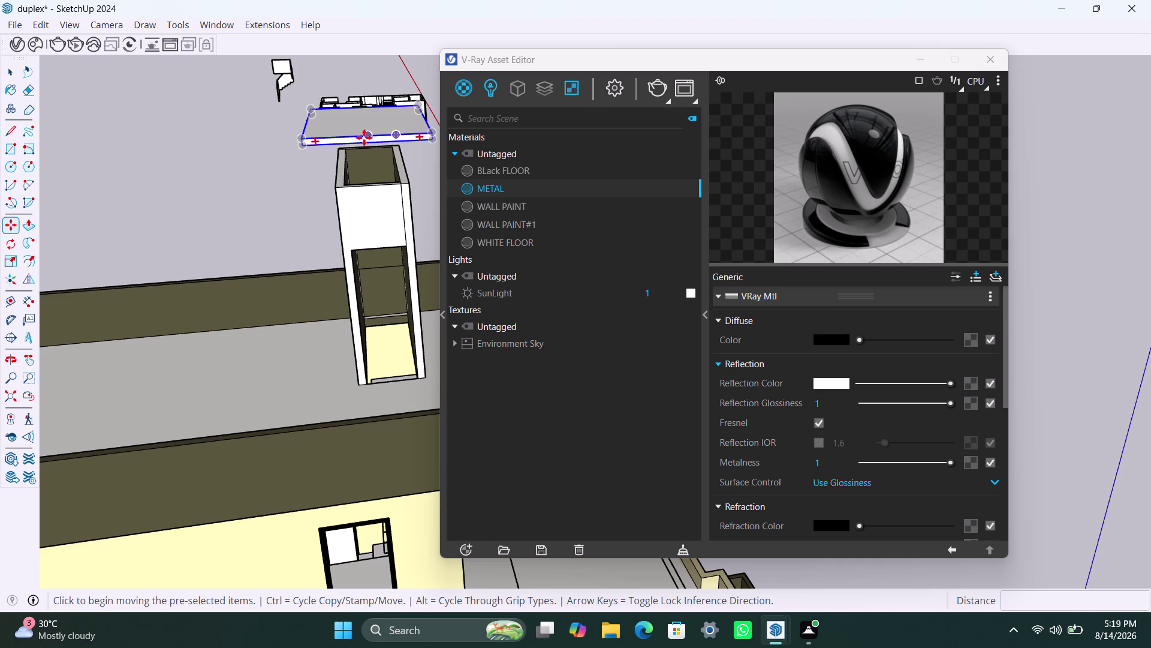
click(366, 135)
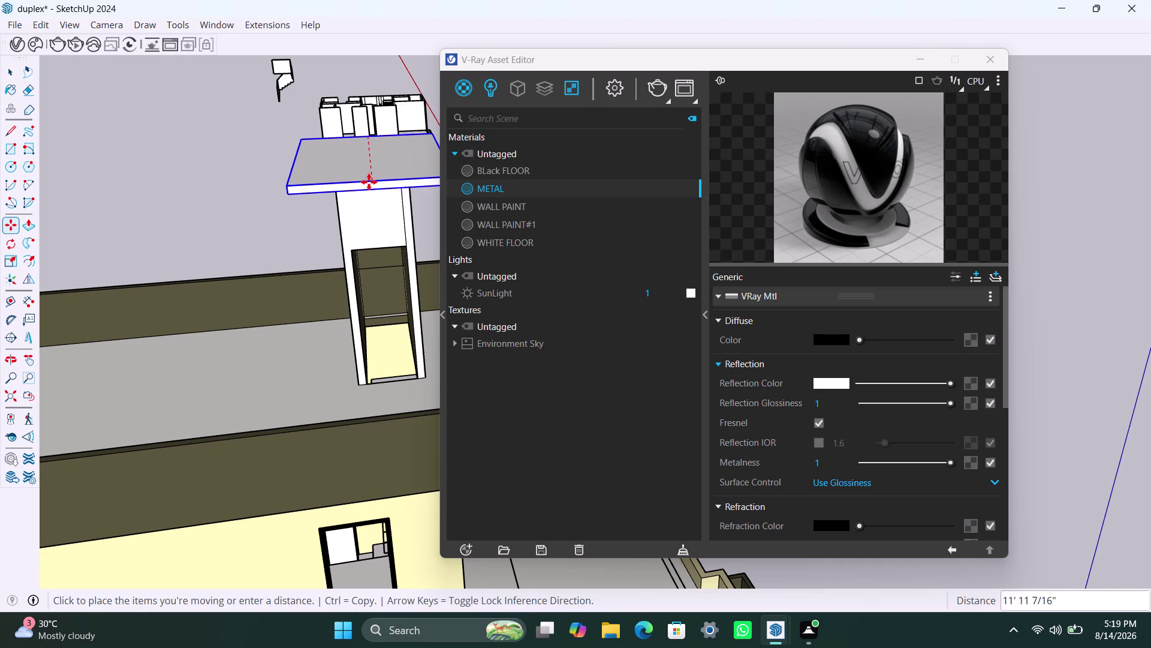
click(369, 182)
key(space)
scroll(down, 3)
middle_drag(382, 242, 346, 271)
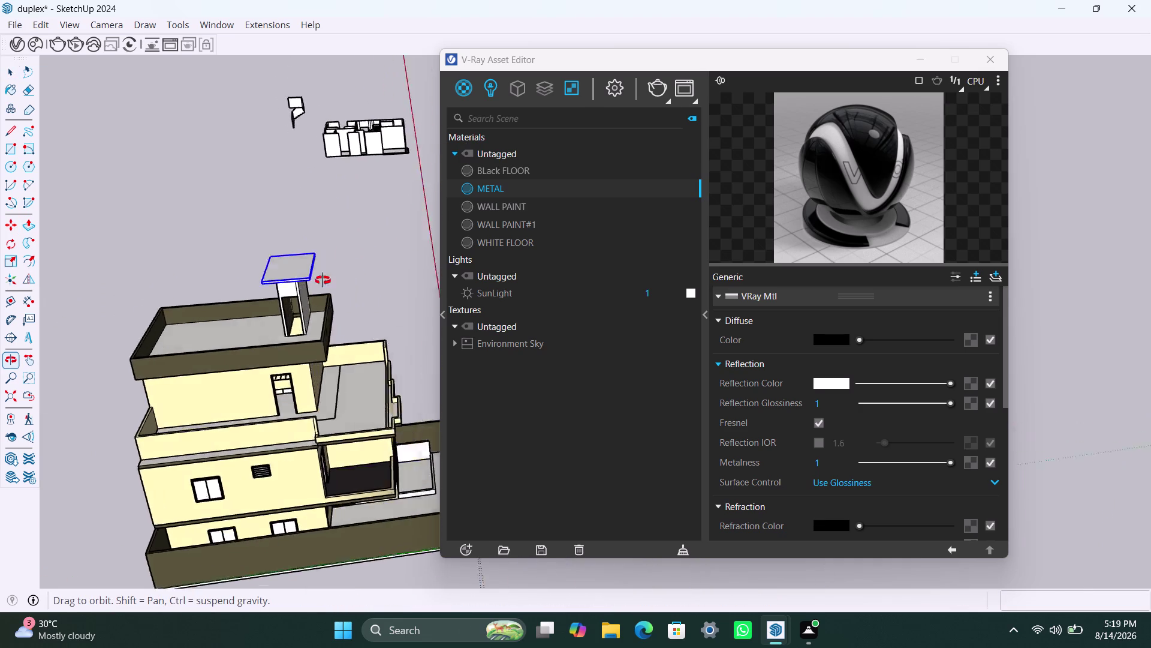
middle_drag(346, 271, 275, 295)
scroll(down, 3)
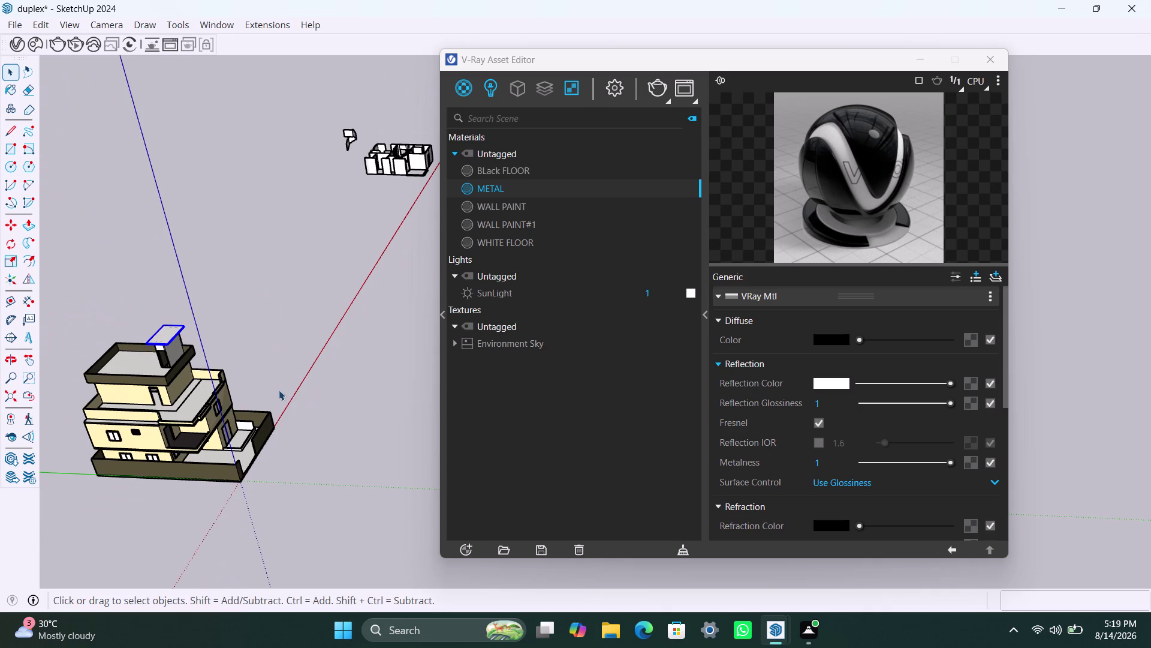
middle_drag(282, 394, 261, 425)
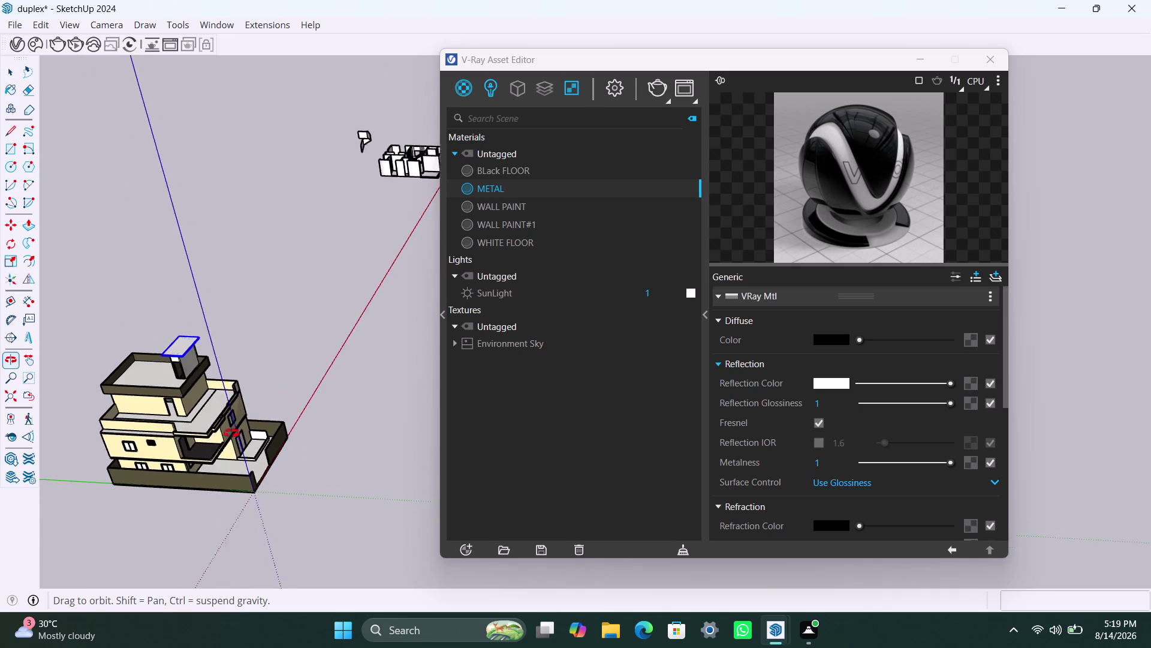
middle_drag(261, 425, 19, 306)
scroll(up, 3)
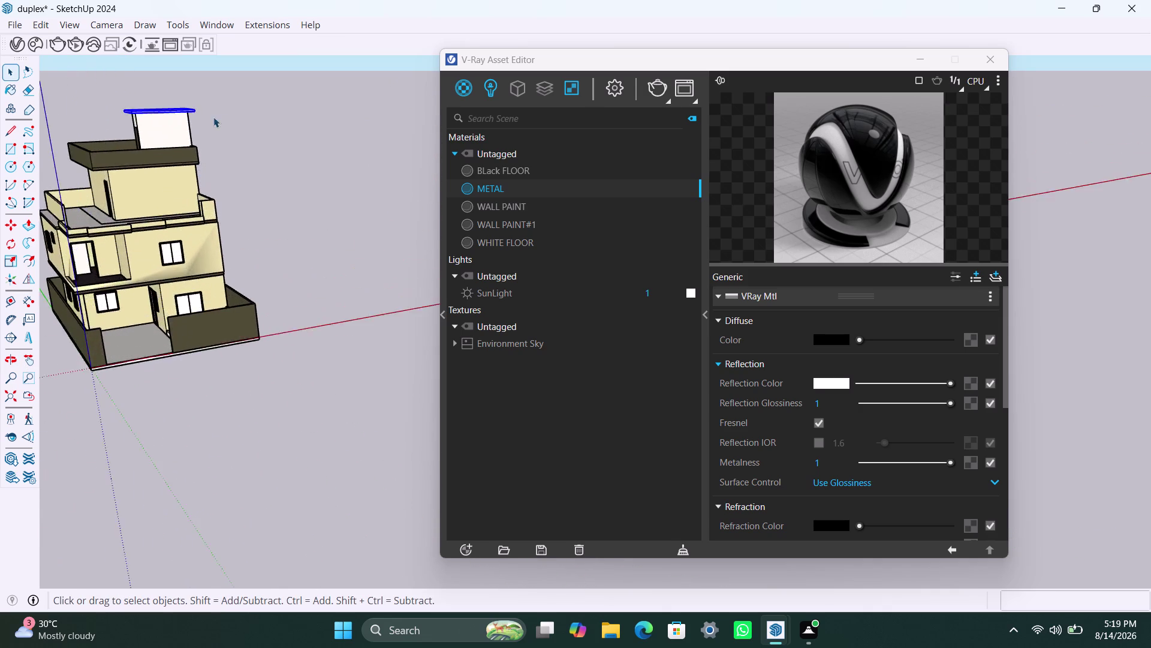
scroll(up, 3)
middle_drag(281, 179, 126, 232)
scroll(down, 3)
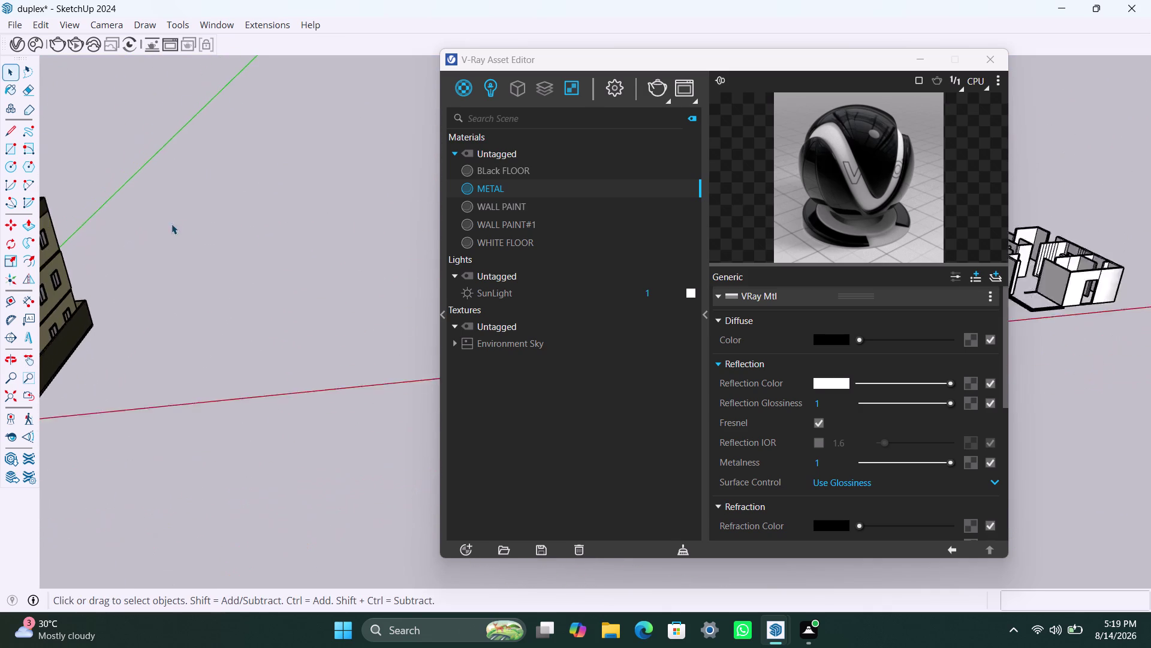
scroll(down, 3)
middle_drag(213, 268, 71, 329)
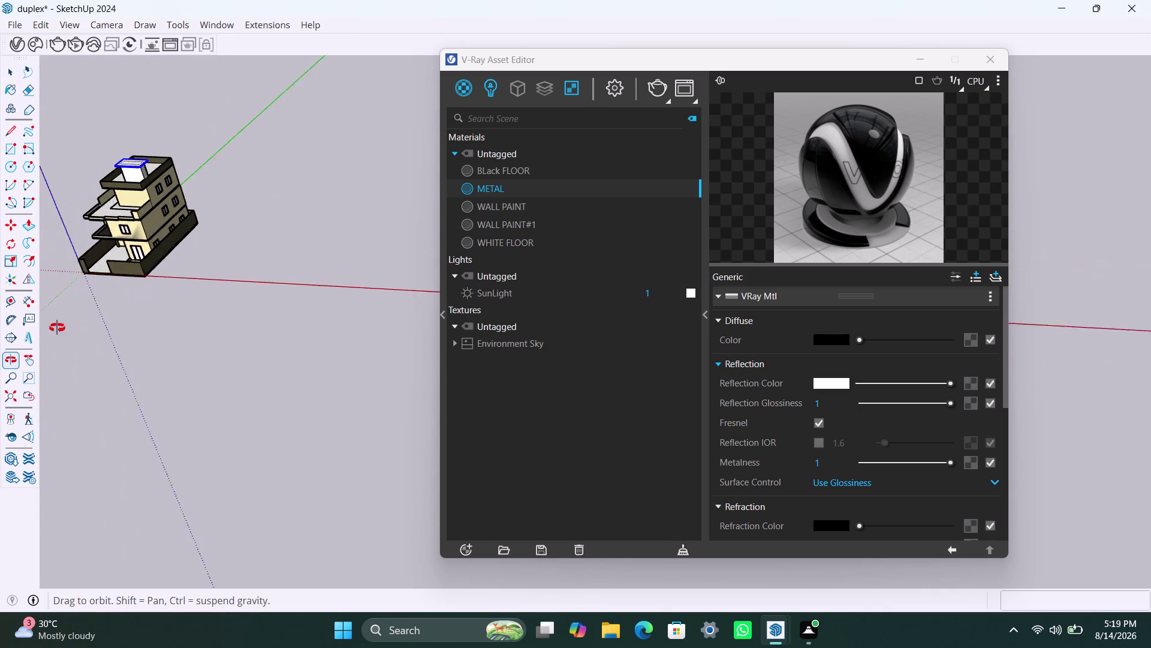
middle_drag(71, 329, 53, 324)
scroll(up, 3)
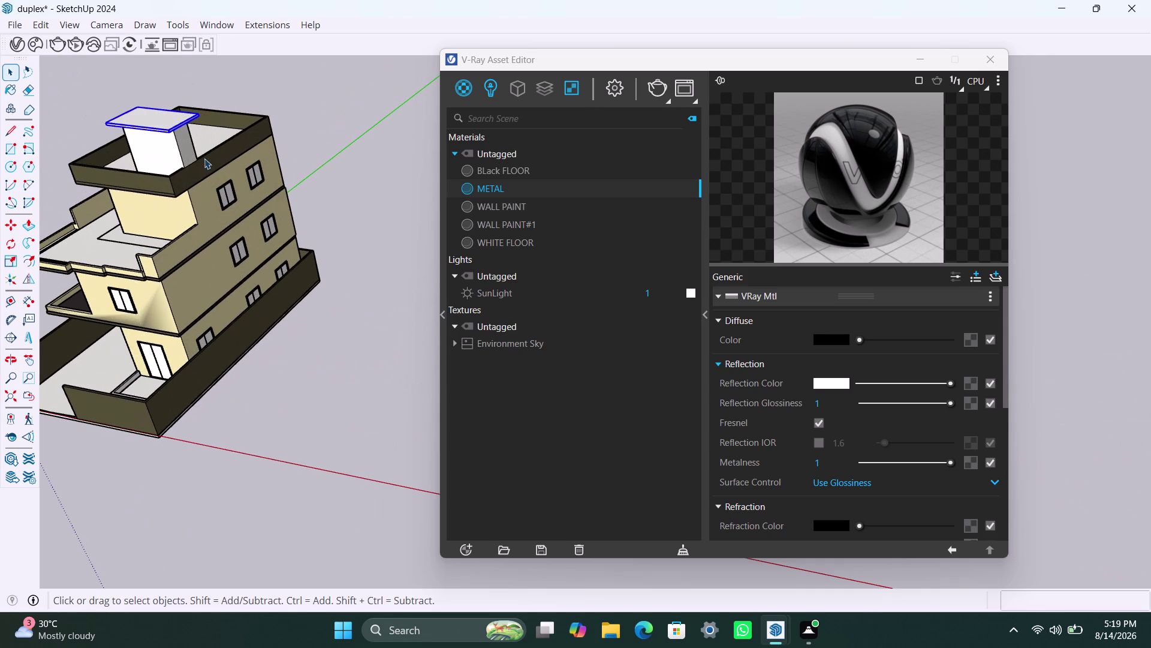
scroll(up, 3)
middle_drag(248, 163, 172, 191)
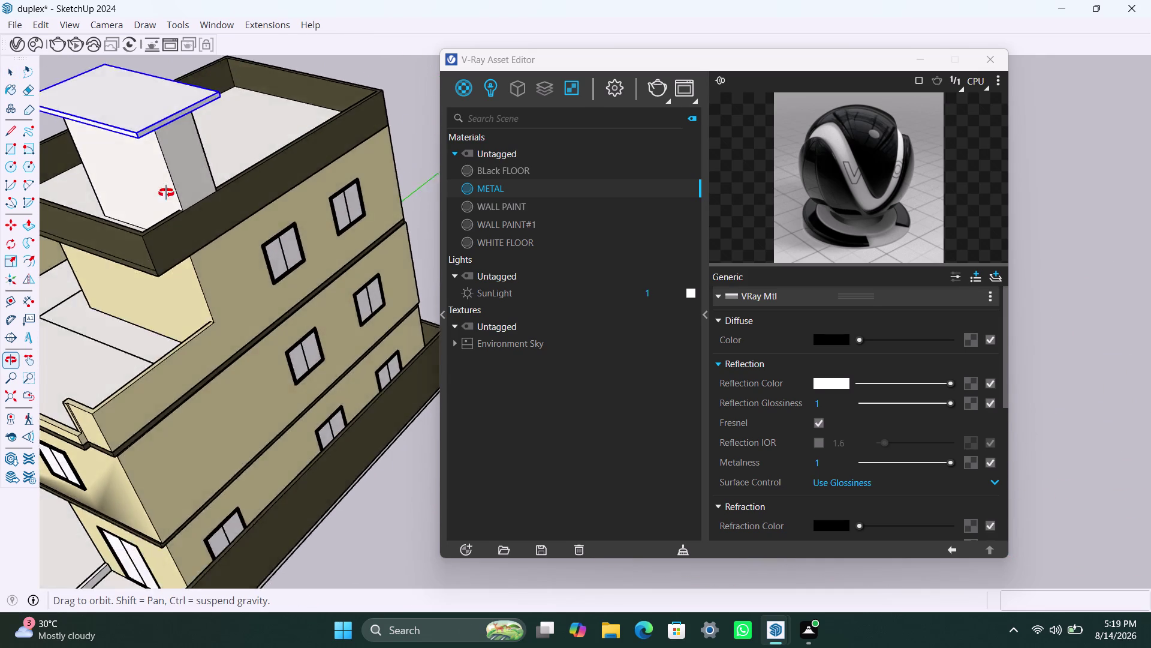
middle_drag(172, 192, 114, 197)
scroll(up, 3)
middle_drag(236, 148, 162, 209)
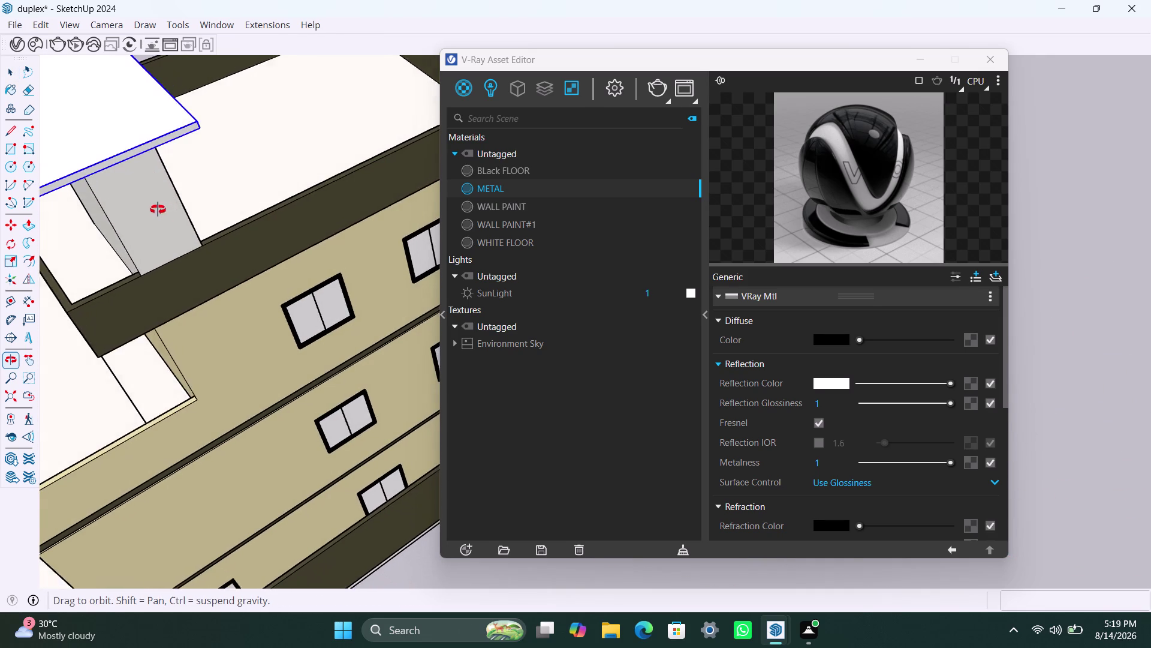
middle_drag(162, 208, 157, 211)
scroll(down, 3)
middle_drag(234, 200, 217, 277)
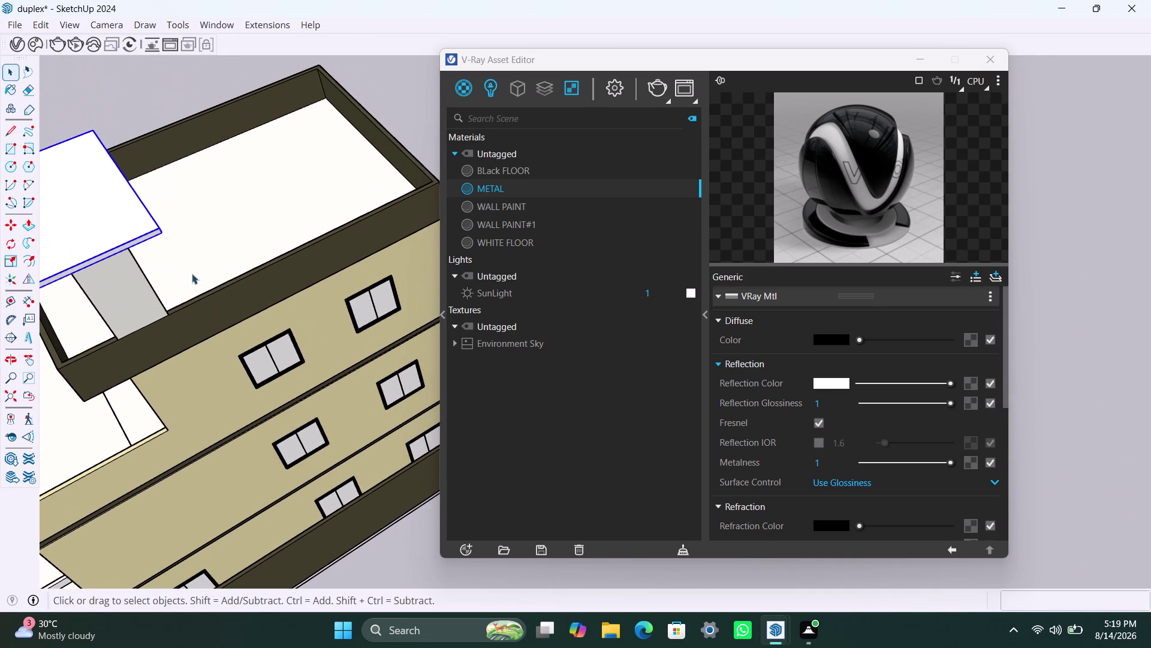
middle_drag(116, 221, 184, 142)
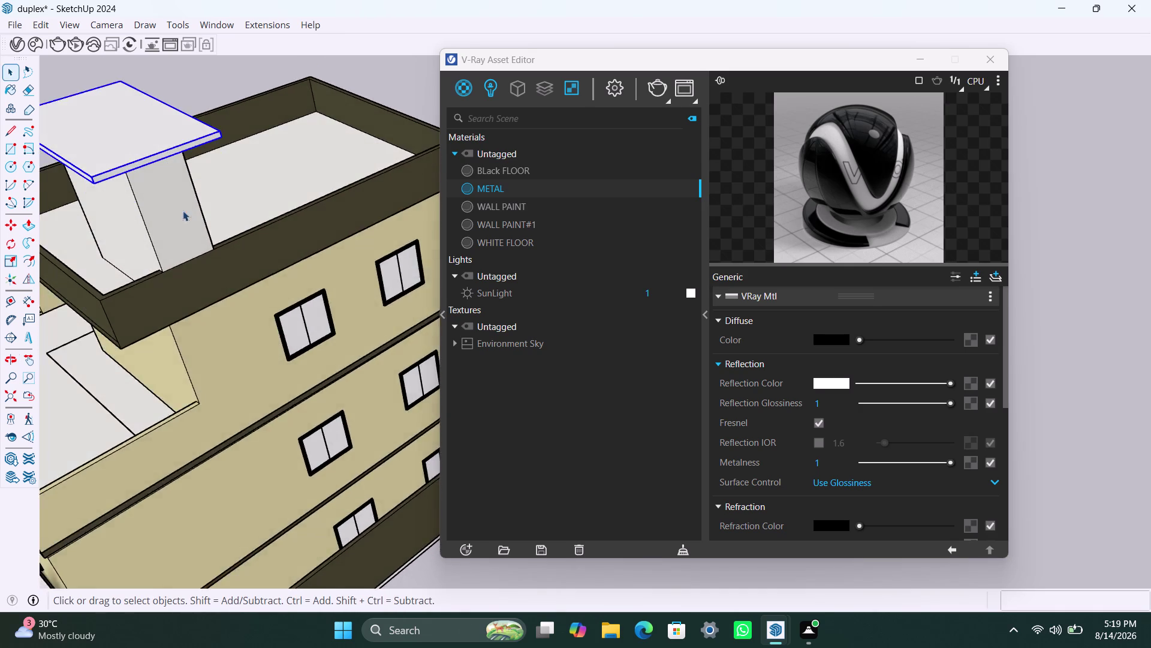
scroll(up, 3)
middle_drag(293, 197, 84, 260)
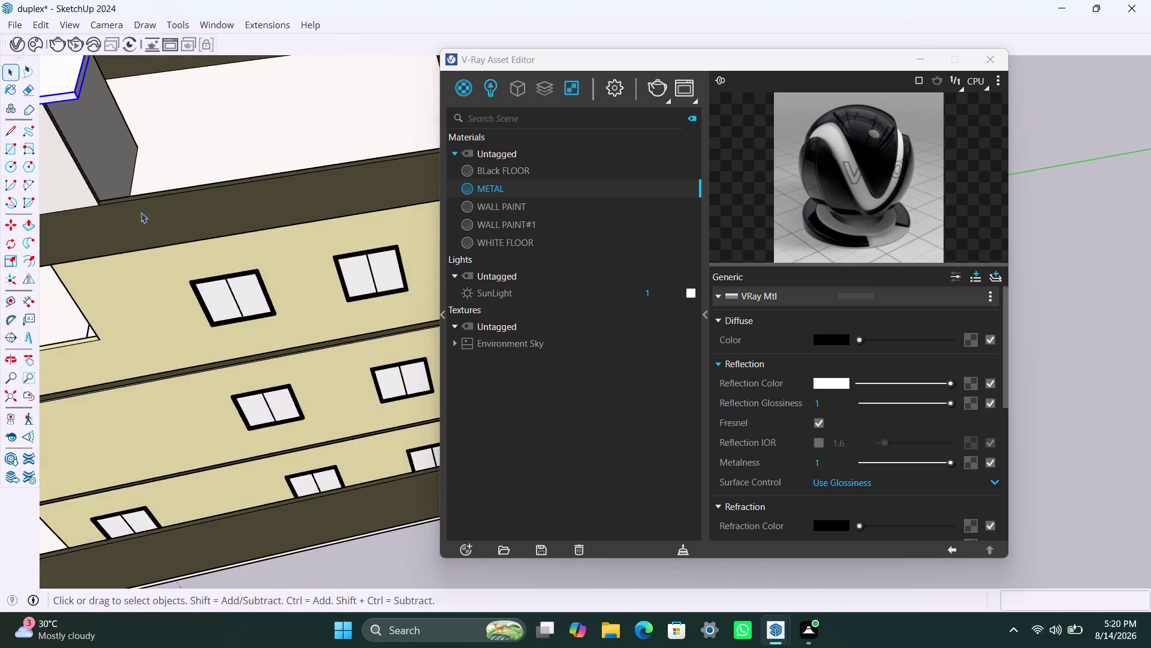
scroll(down, 3)
middle_drag(186, 254, 372, 374)
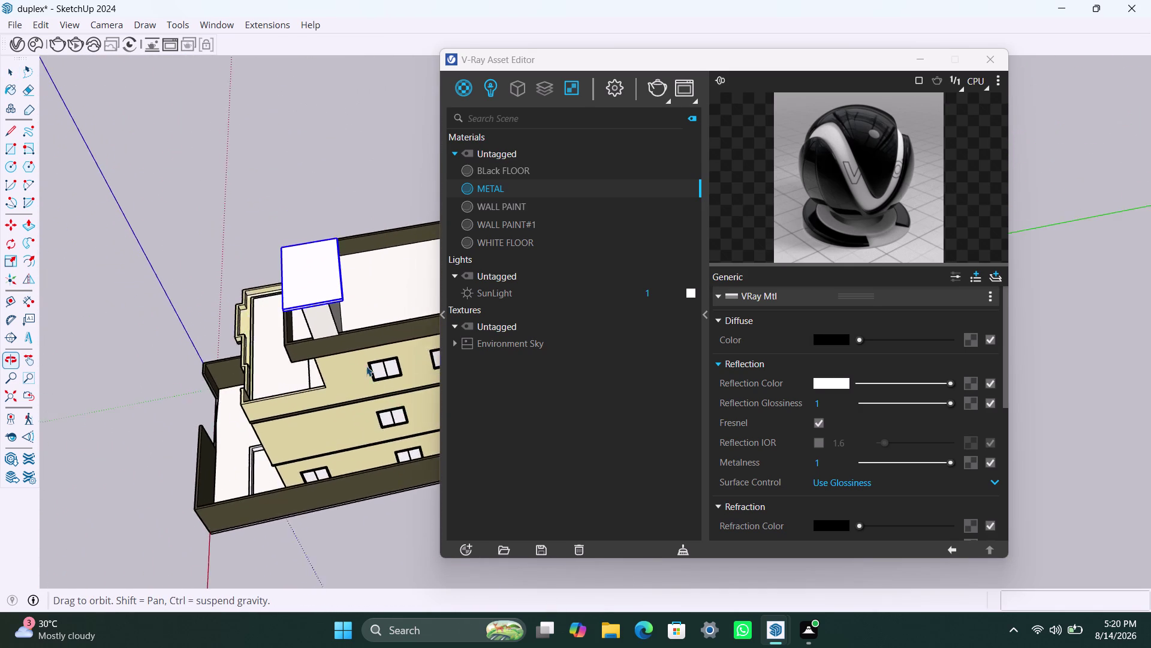
scroll(up, 3)
middle_drag(297, 319, 281, 212)
scroll(up, 3)
middle_drag(312, 157, 292, 241)
scroll(up, 3)
middle_drag(288, 164, 329, 91)
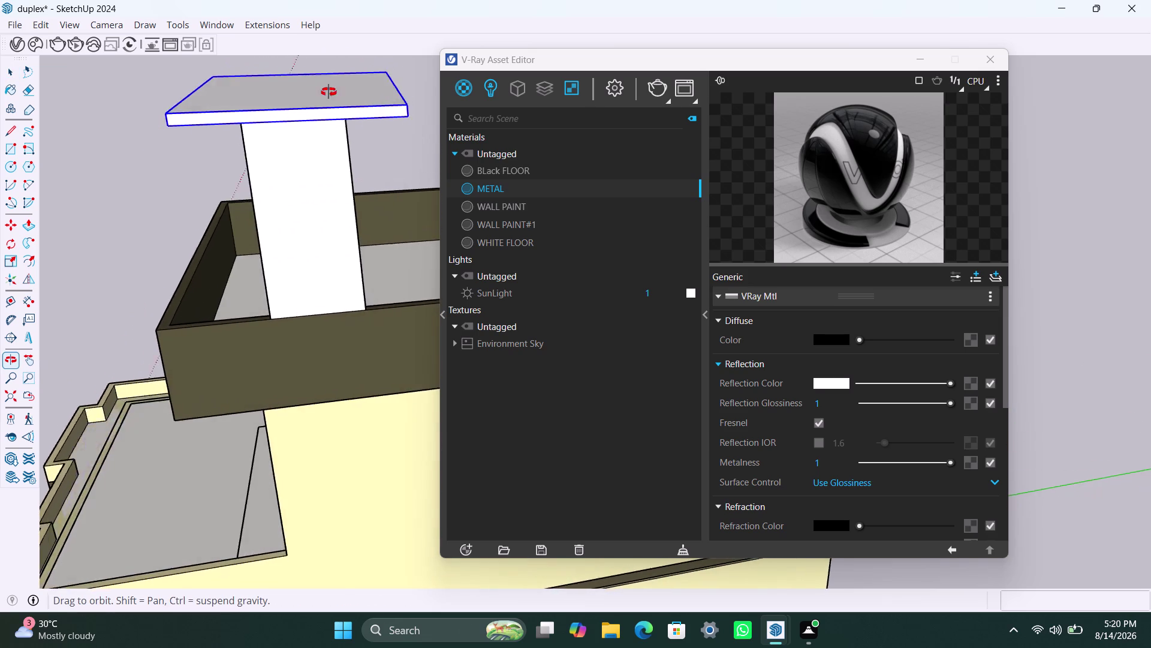
middle_drag(328, 92, 351, 56)
scroll(up, 3)
click(309, 75)
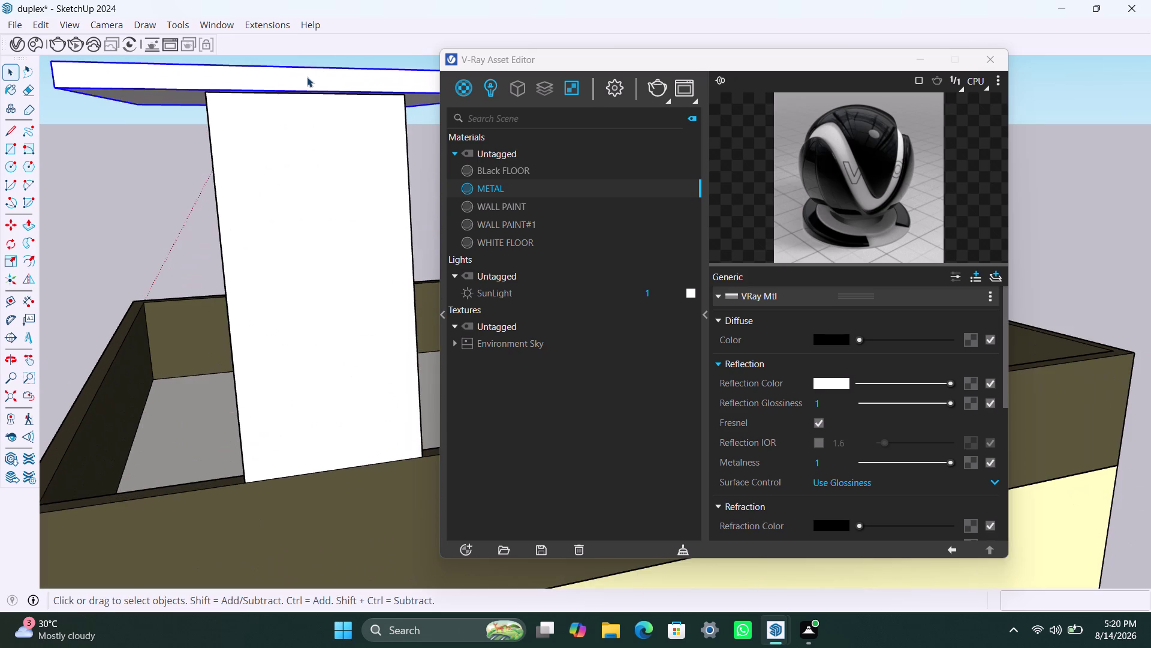
key(m)
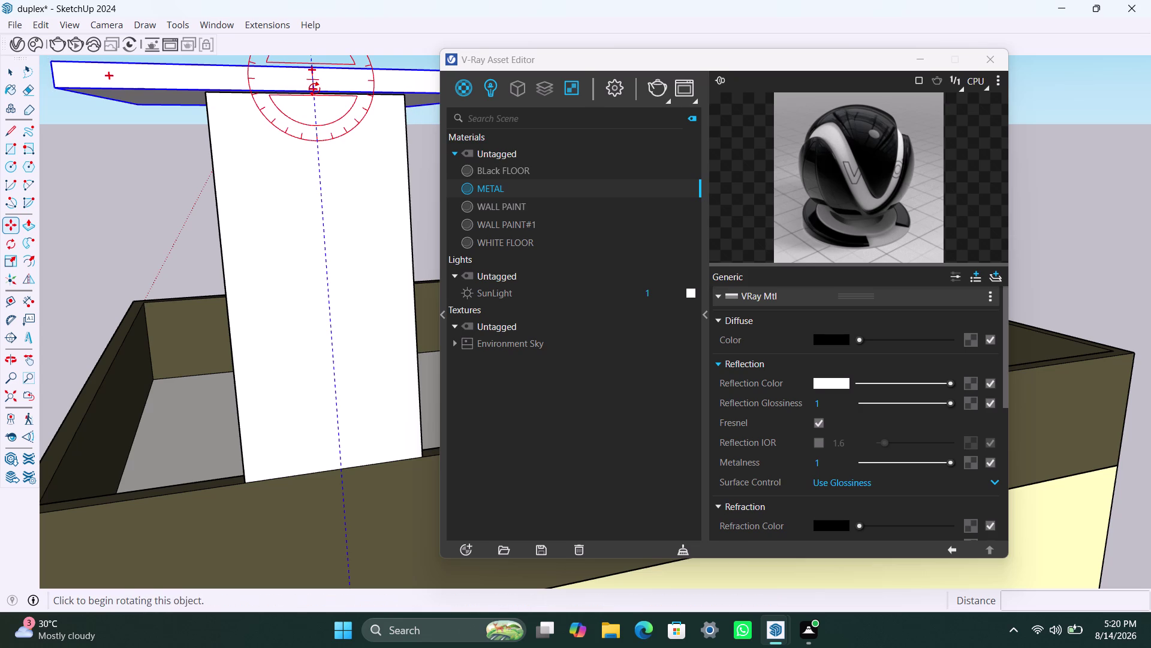
click(319, 86)
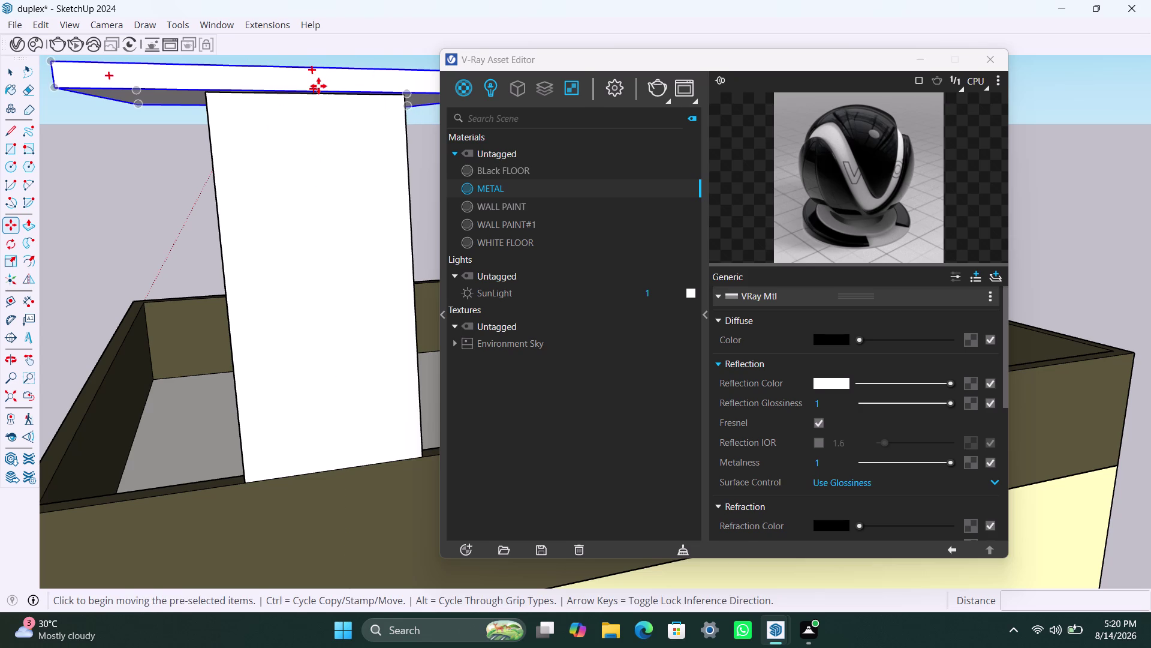
click(309, 94)
key(space)
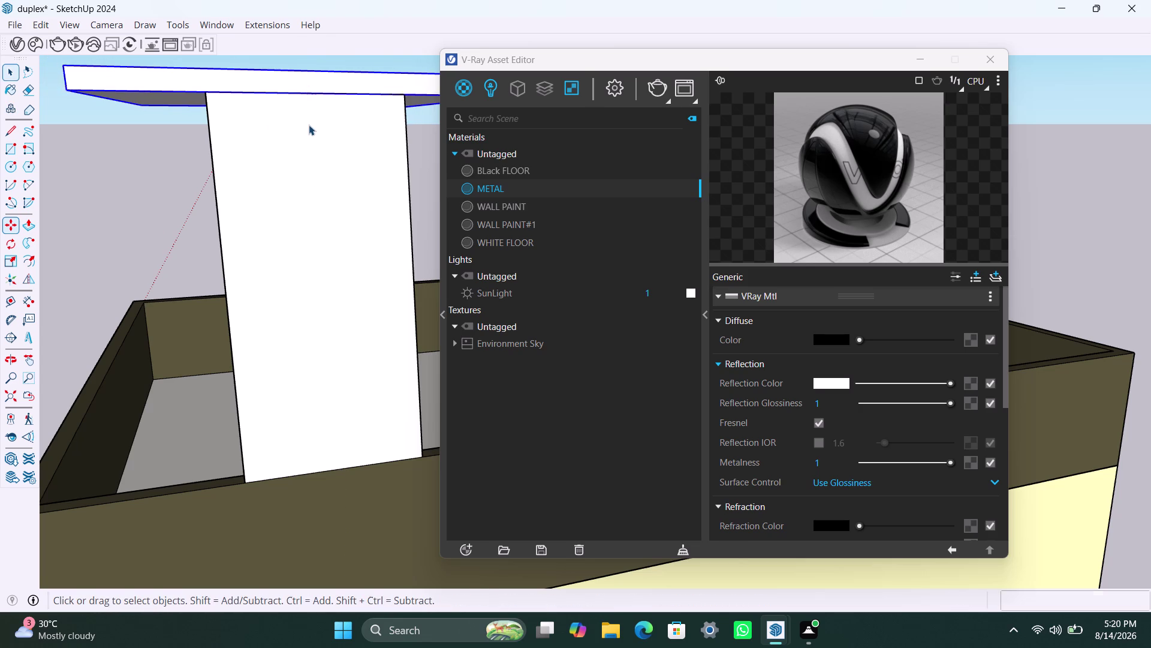
scroll(down, 3)
click(136, 115)
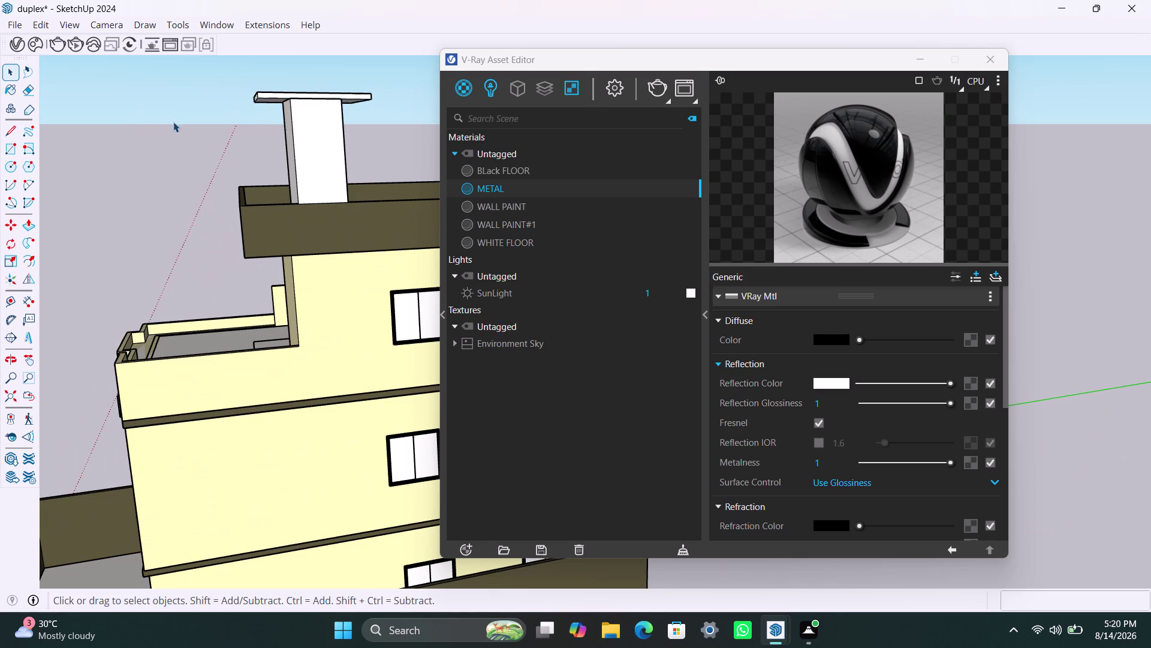
key(space)
click(160, 124)
scroll(down, 3)
middle_drag(158, 232, 394, 281)
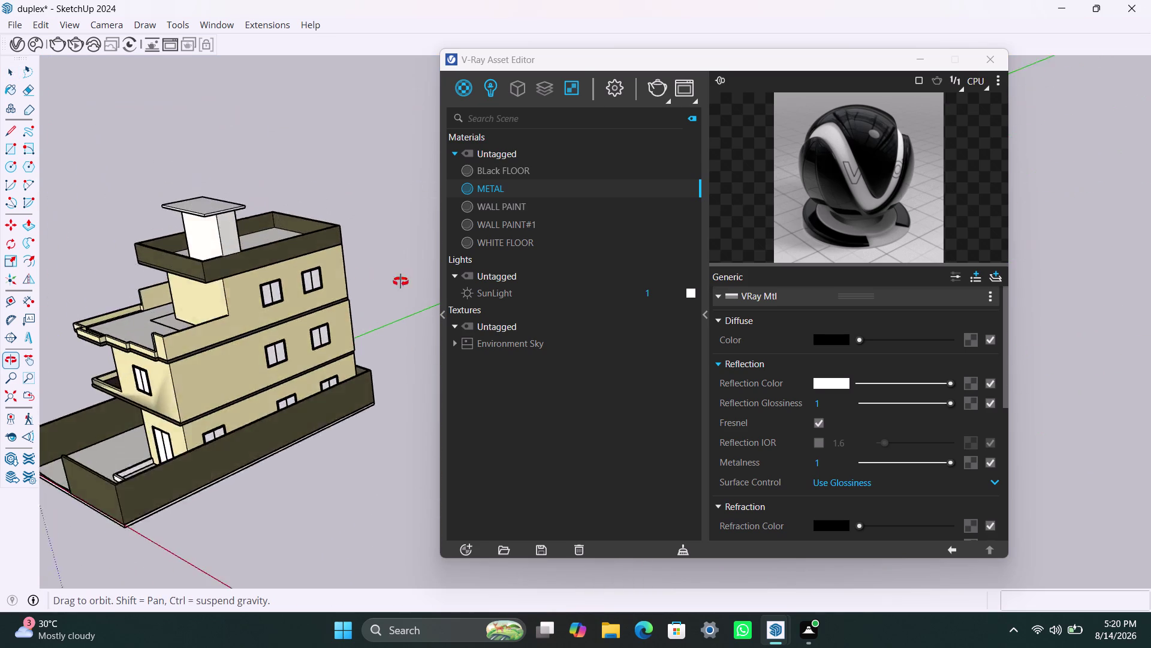
middle_drag(393, 281, 454, 281)
scroll(down, 3)
middle_drag(186, 331, 377, 326)
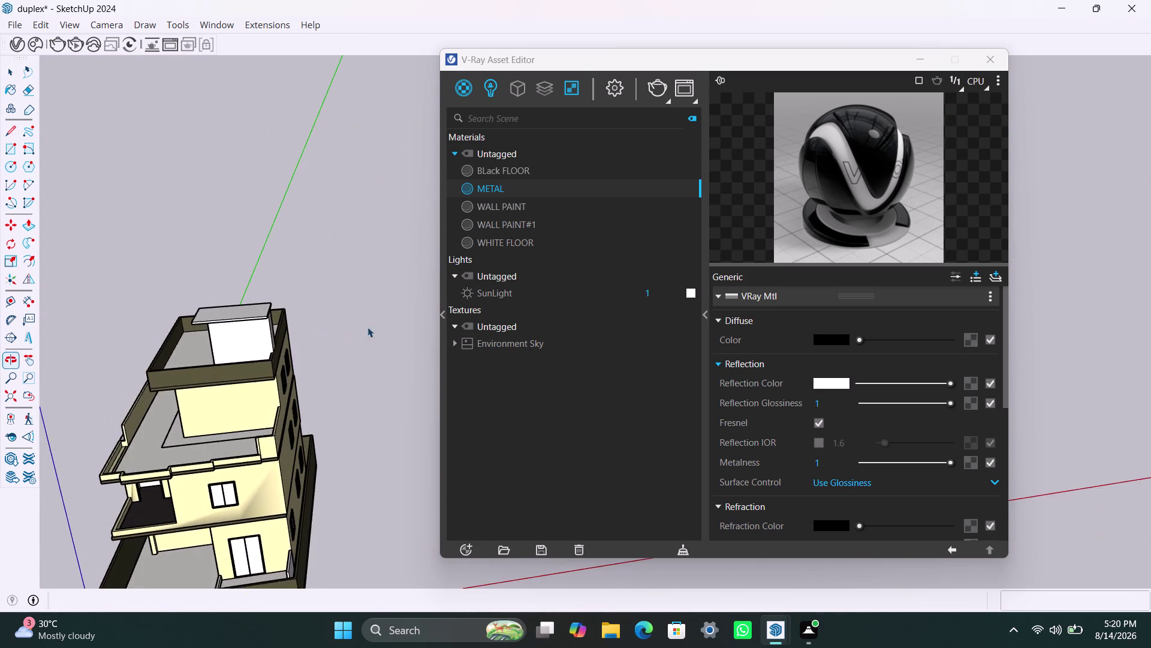
scroll(down, 3)
middle_drag(284, 415, 377, 347)
scroll(up, 3)
click(348, 279)
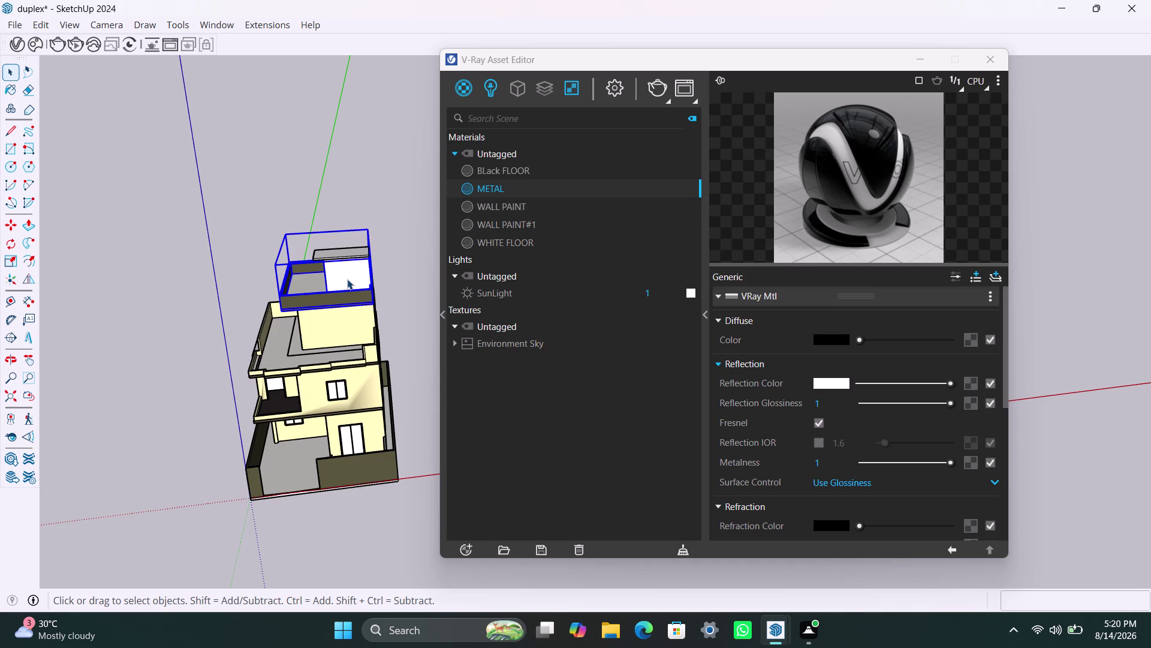
Open the parapet group, select its roof face and show WALL PAINT in V-Ray.
double_click(348, 273)
click(349, 273)
click(348, 273)
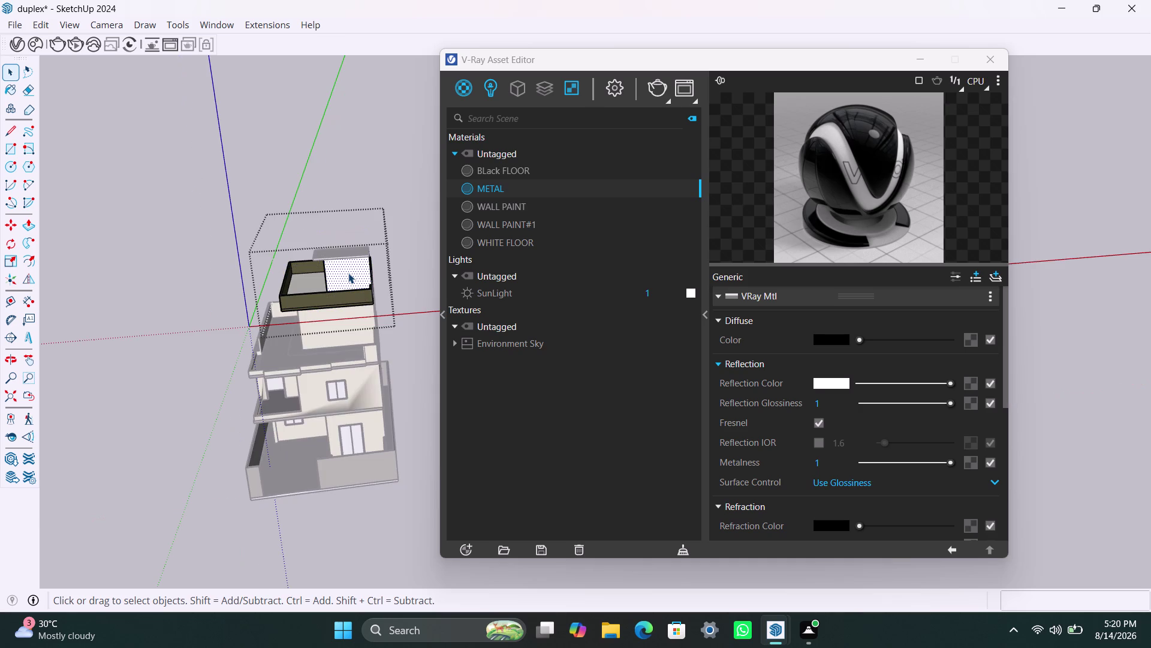
click(510, 221)
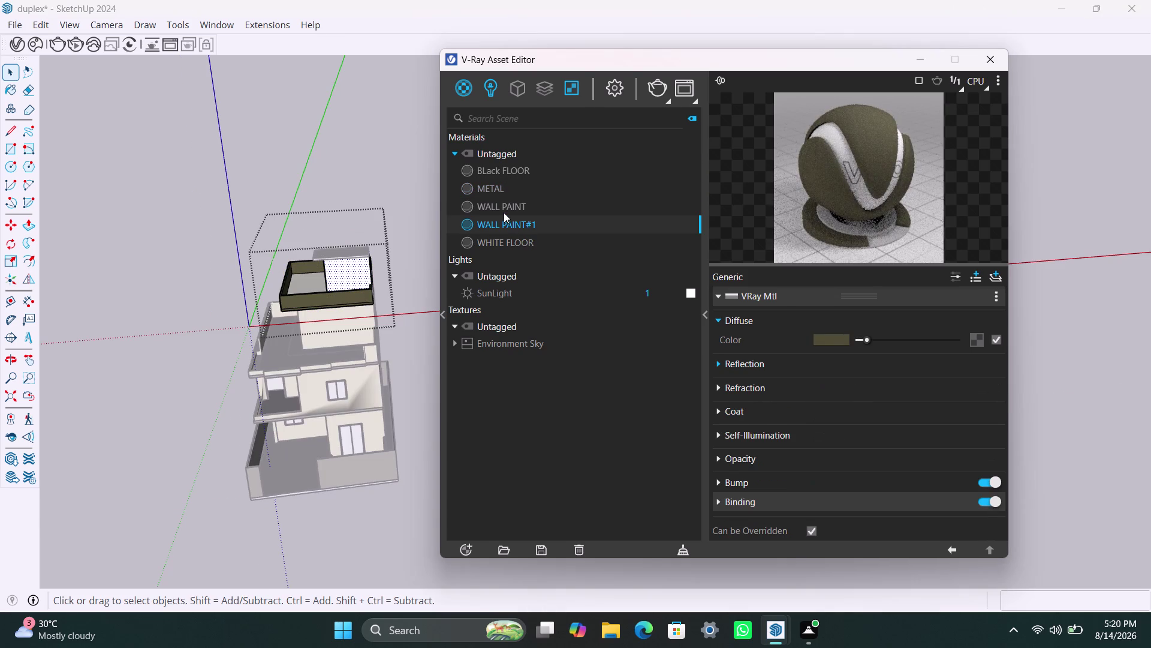
click(501, 207)
right_click(501, 208)
click(518, 236)
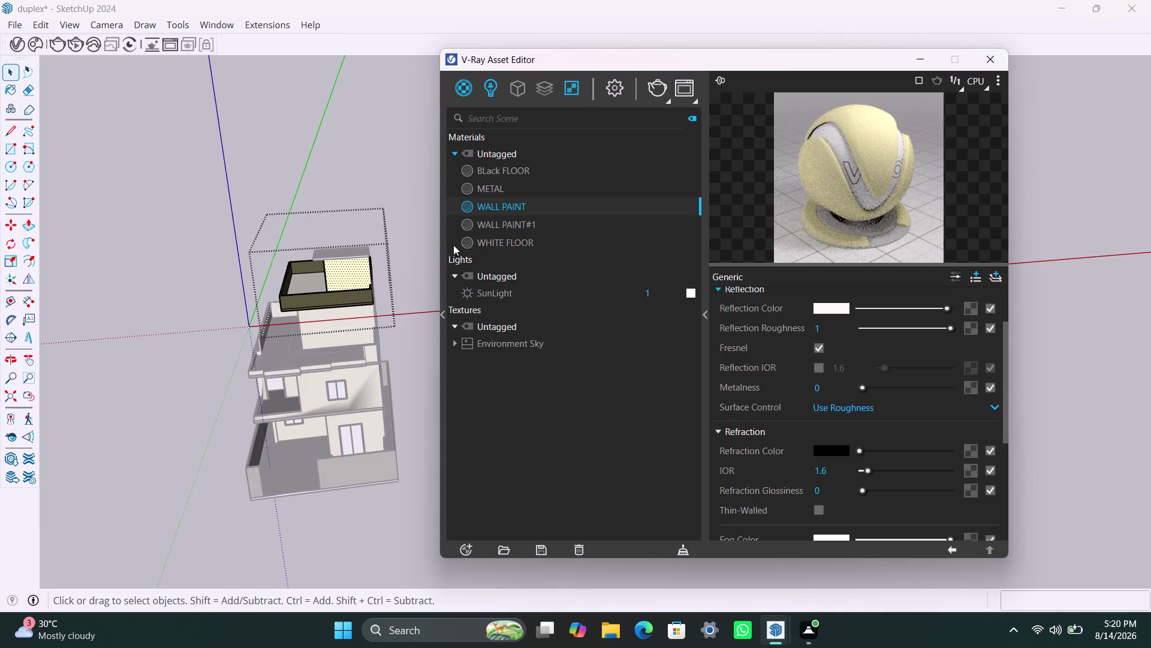
Orbit toward the stair cover door and select its face.
middle_drag(255, 290, 579, 334)
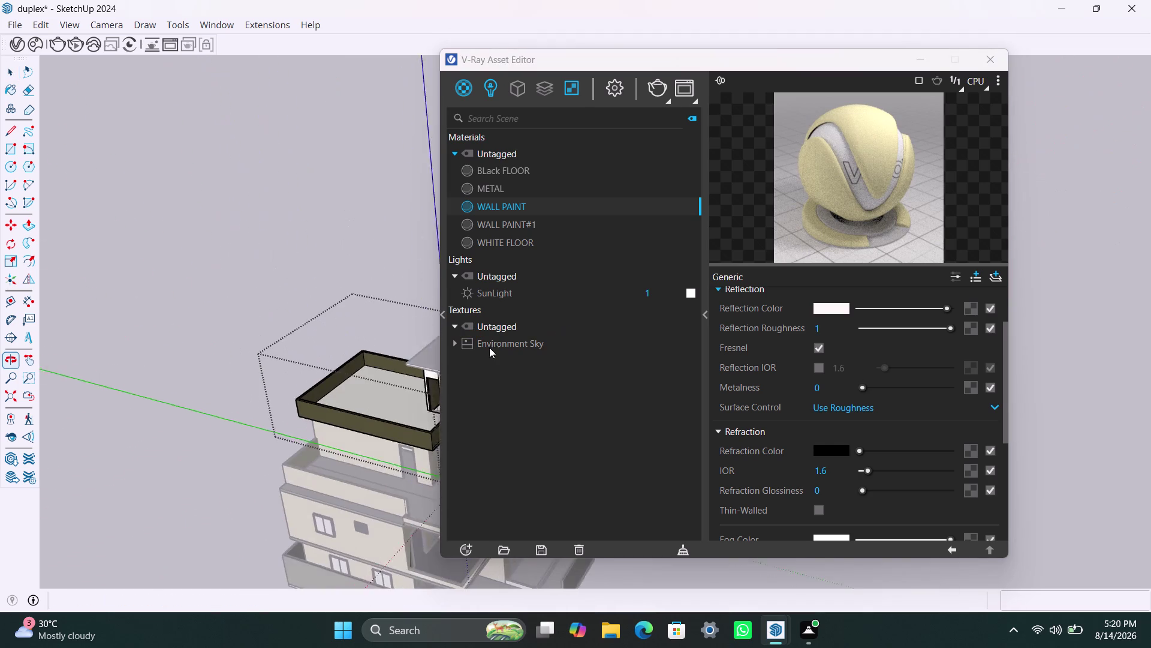
scroll(up, 3)
scroll(down, 3)
middle_drag(358, 362, 309, 364)
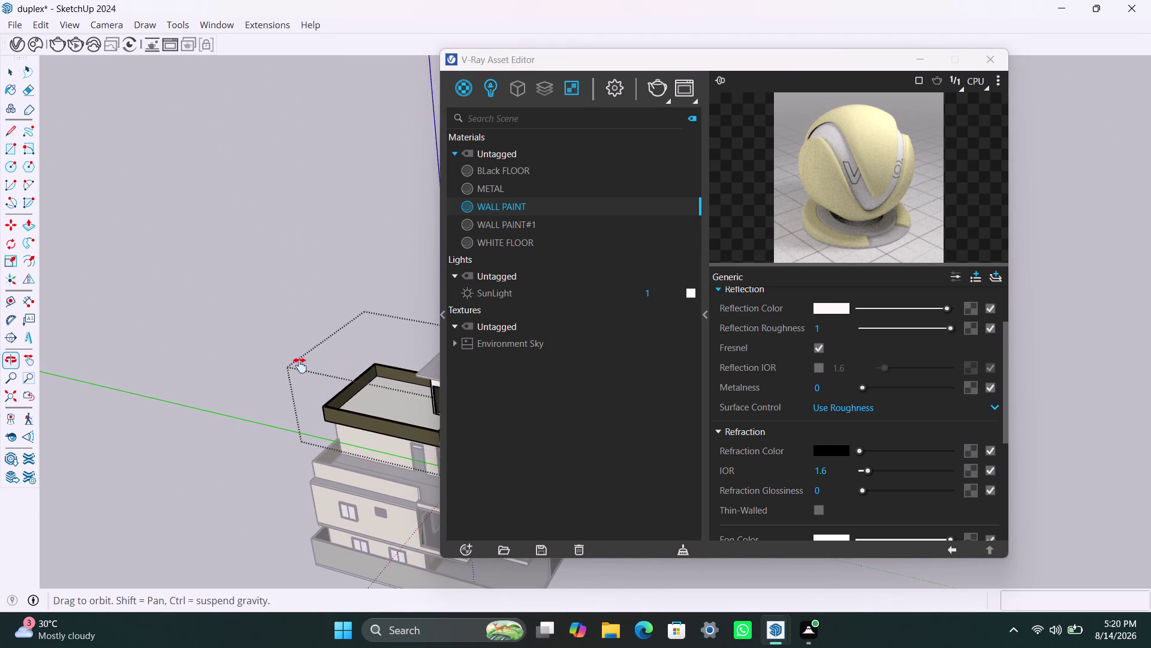
middle_drag(309, 364, 268, 369)
scroll(up, 3)
scroll(up, 3)
click(308, 385)
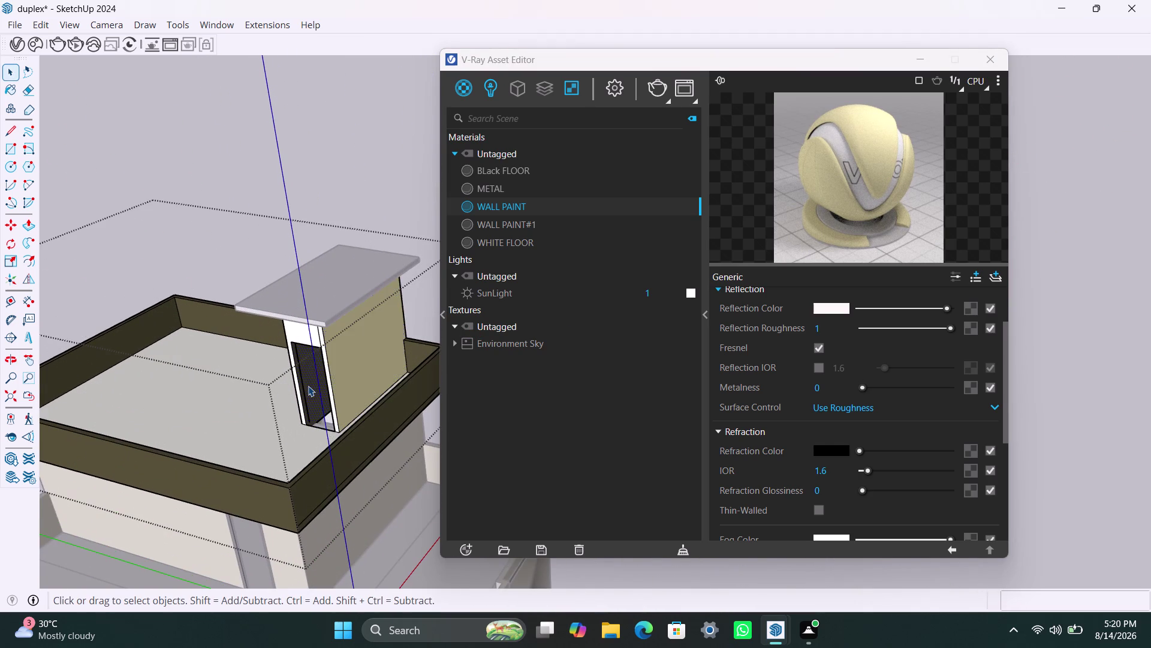
right_click(308, 385)
click(488, 213)
right_click(489, 212)
click(514, 244)
Orbit along the inner parapet wall and right-click the wall face under the slab.
scroll(up, 3)
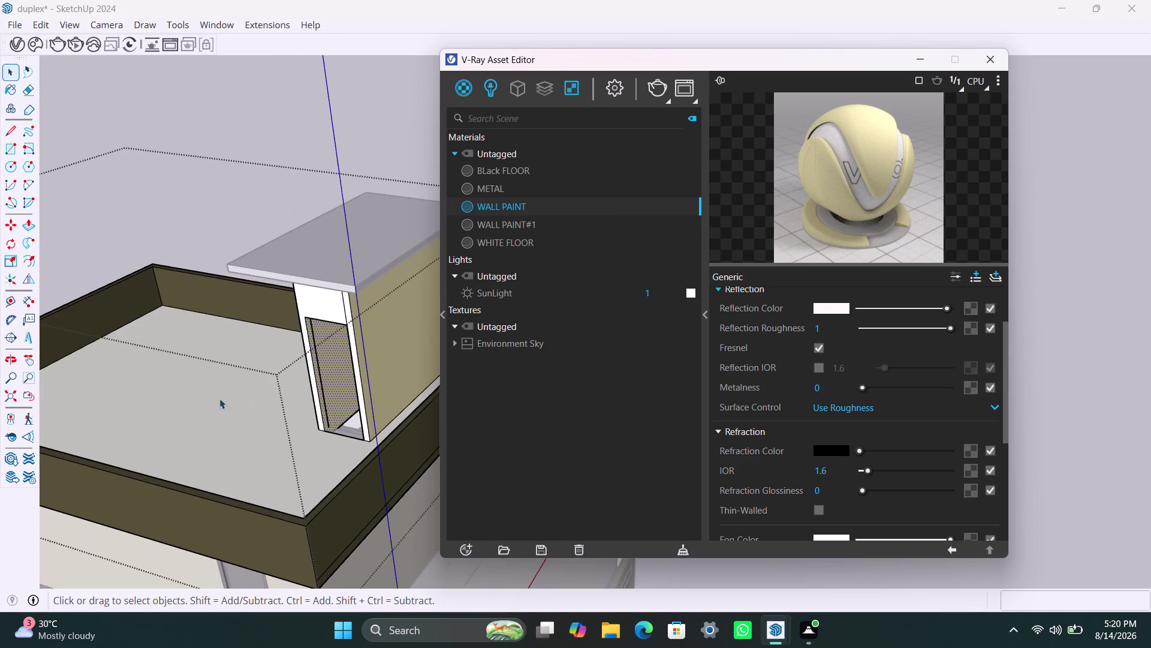
middle_drag(194, 407, 365, 410)
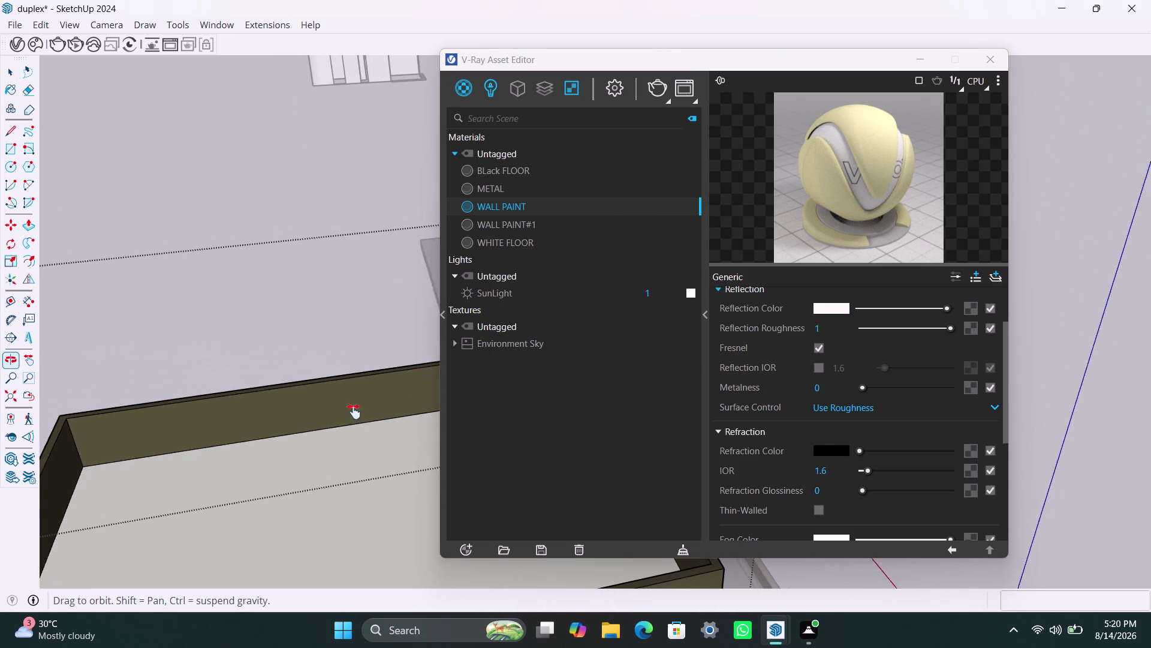
middle_drag(364, 411, 322, 410)
scroll(up, 3)
middle_drag(260, 445, 312, 466)
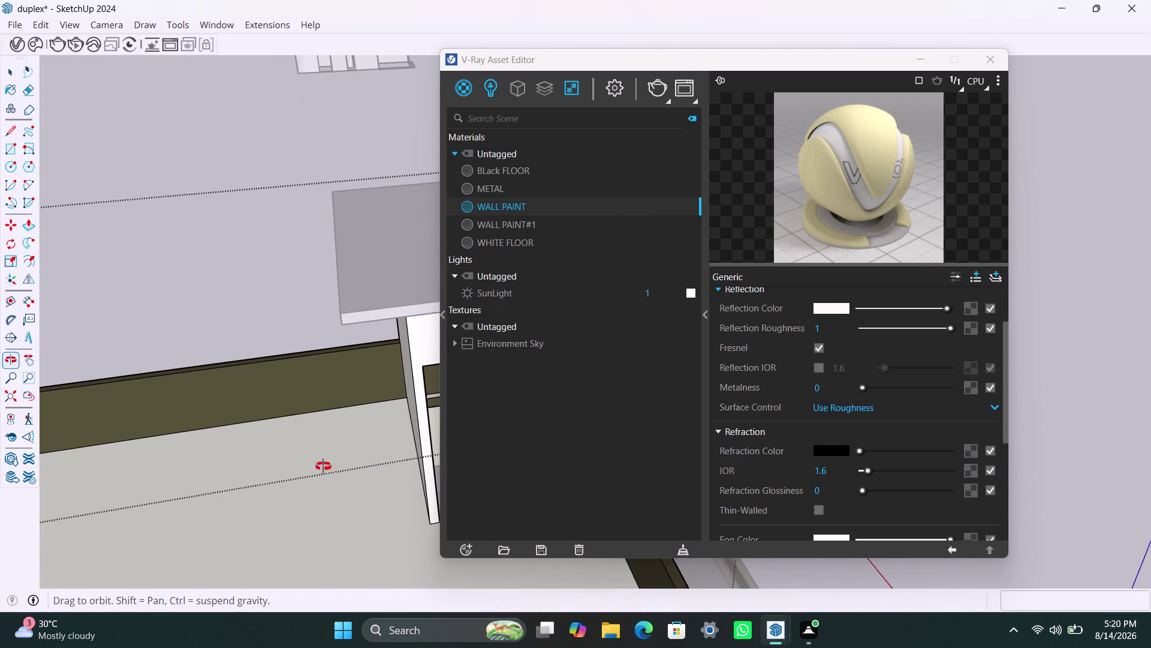
middle_drag(312, 466, 378, 459)
click(413, 399)
right_click(414, 399)
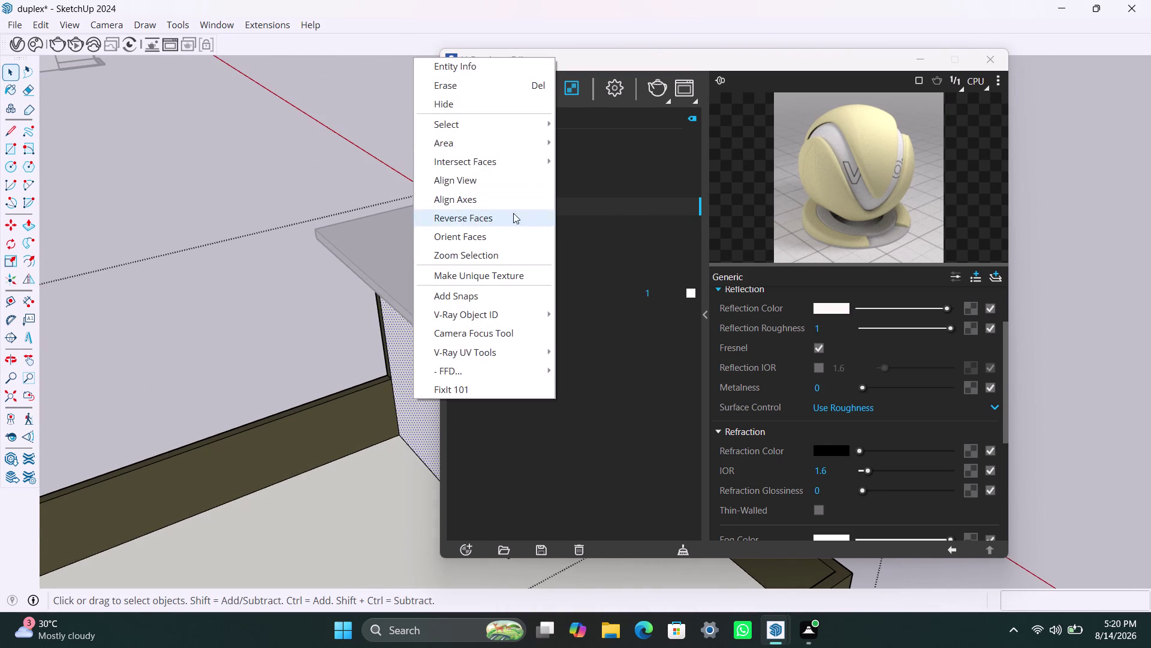
Apply WALL PAINT to the selected stair-tower faces, then orbit to the doorway's inner side.
click(421, 412)
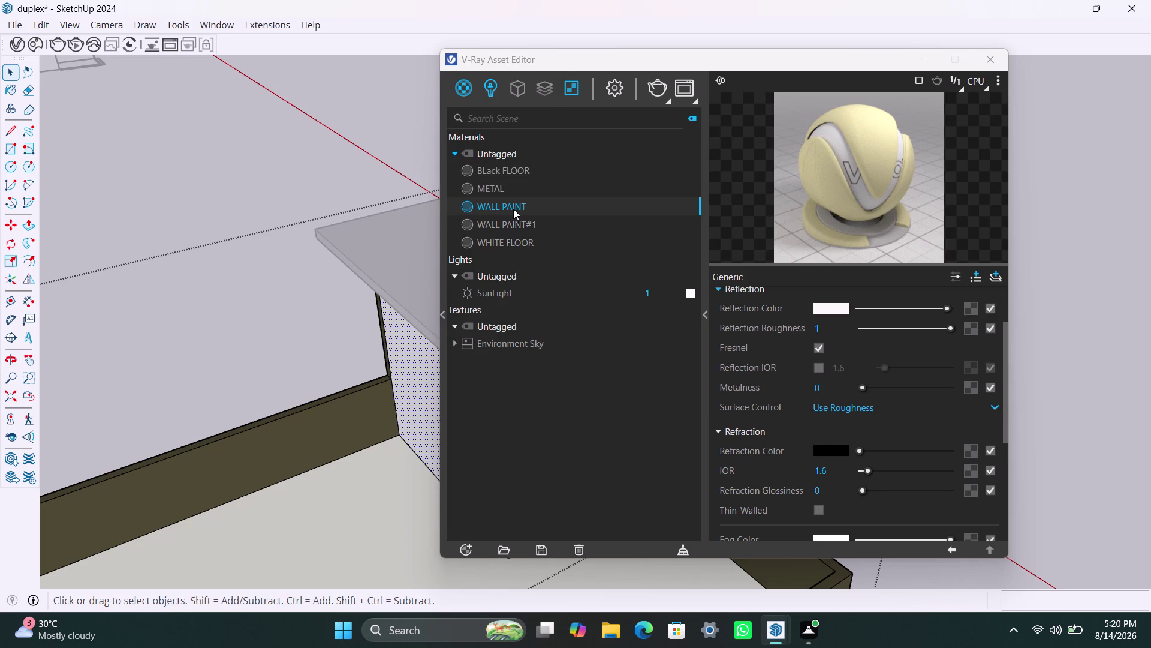
right_click(514, 209)
click(535, 233)
scroll(down, 3)
scroll(down, 3)
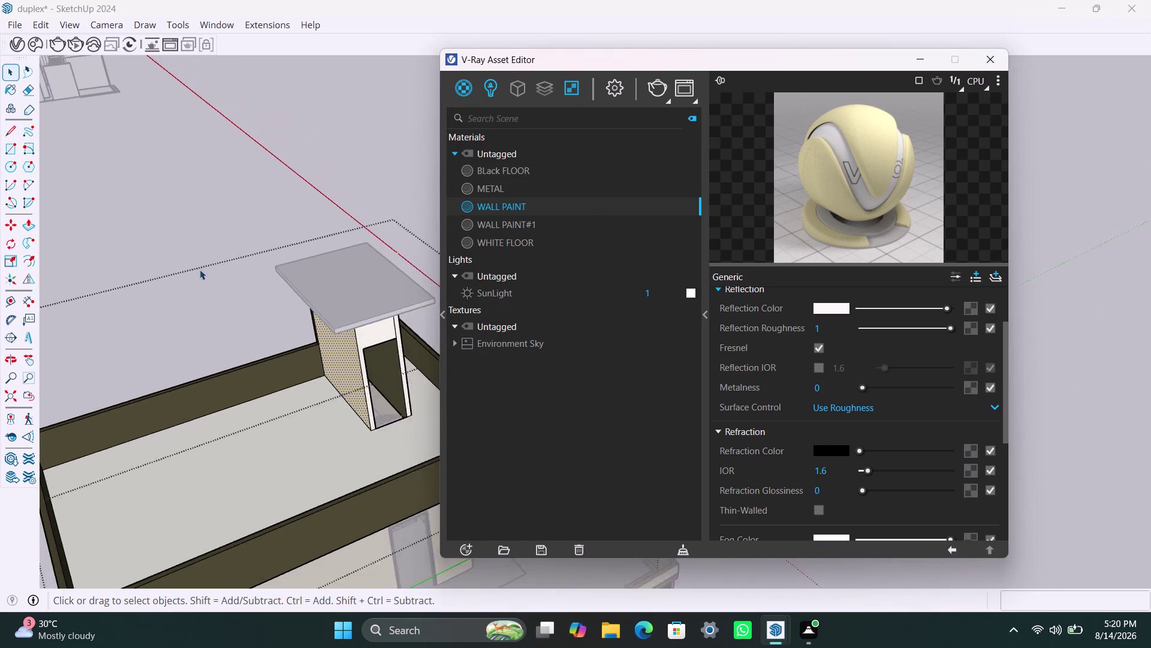
scroll(down, 3)
middle_drag(190, 296, 234, 297)
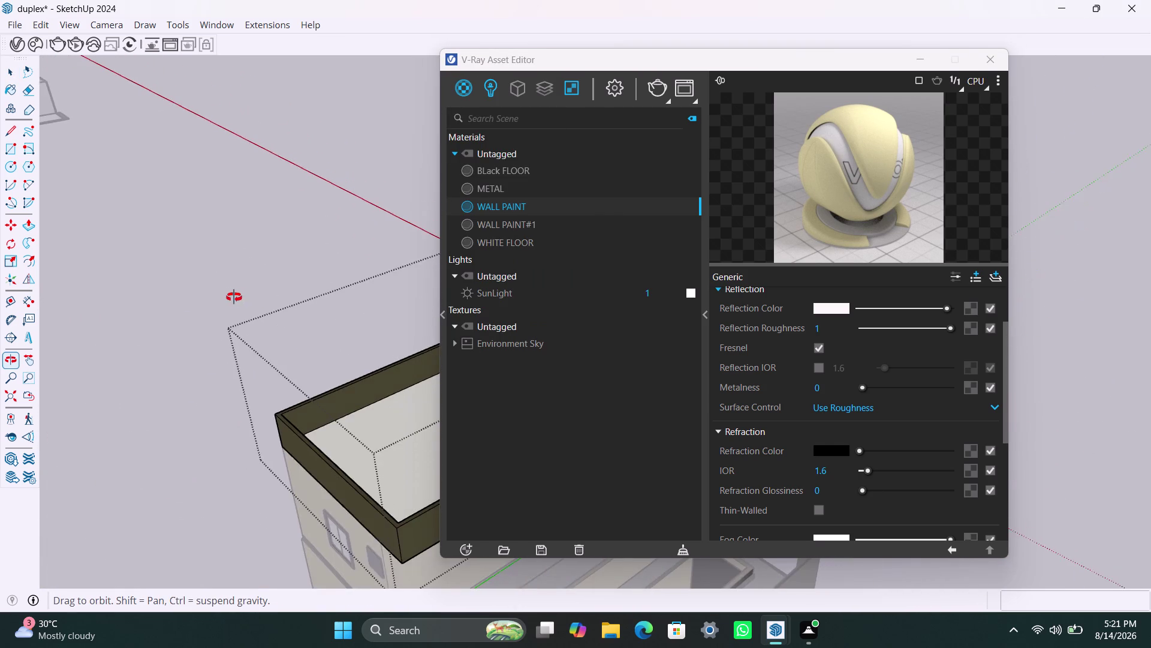
middle_drag(233, 297, 57, 335)
scroll(up, 3)
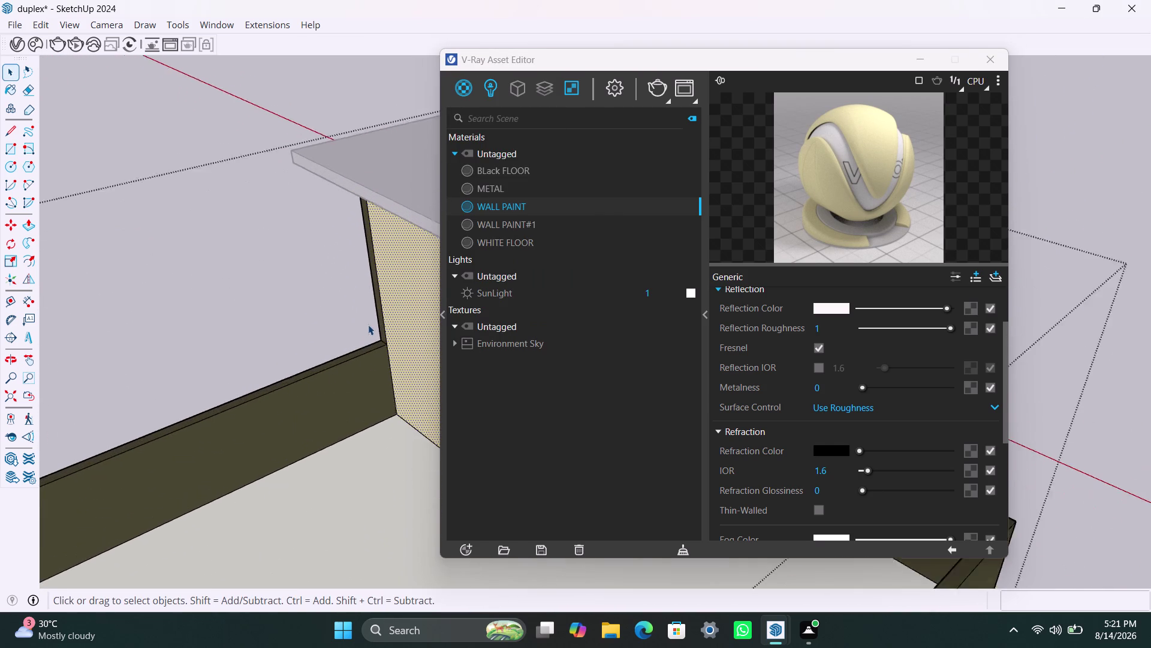
scroll(up, 3)
Paint the unpainted inner doorway wall face with WALL PAINT.
click(381, 294)
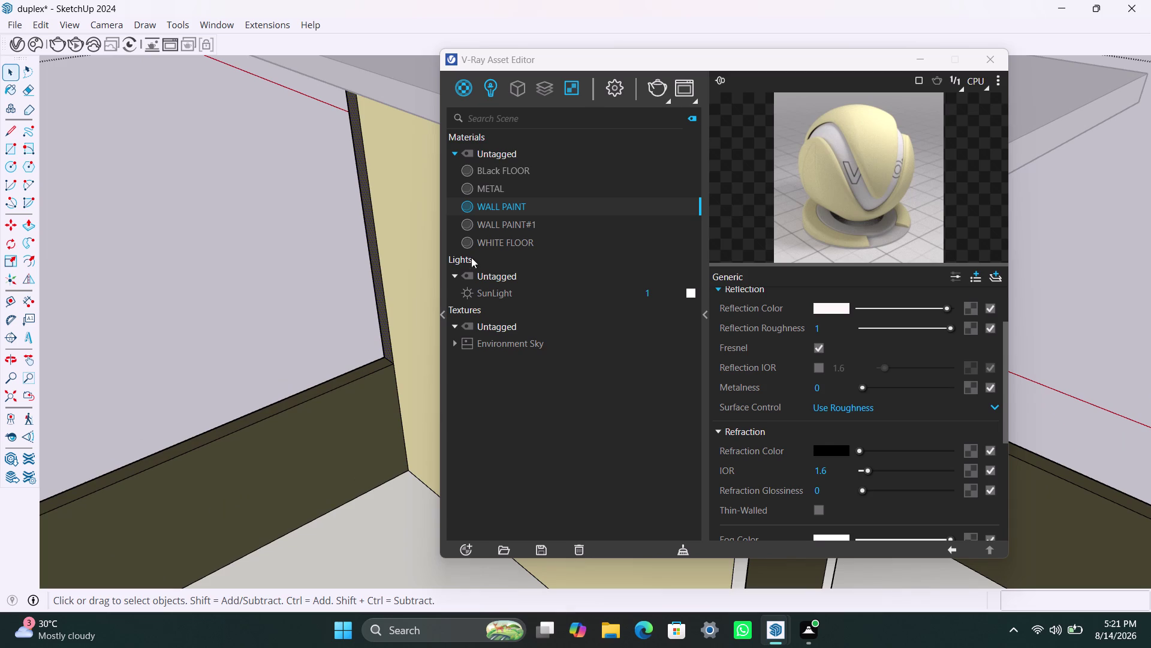
right_click(510, 207)
click(529, 235)
scroll(down, 3)
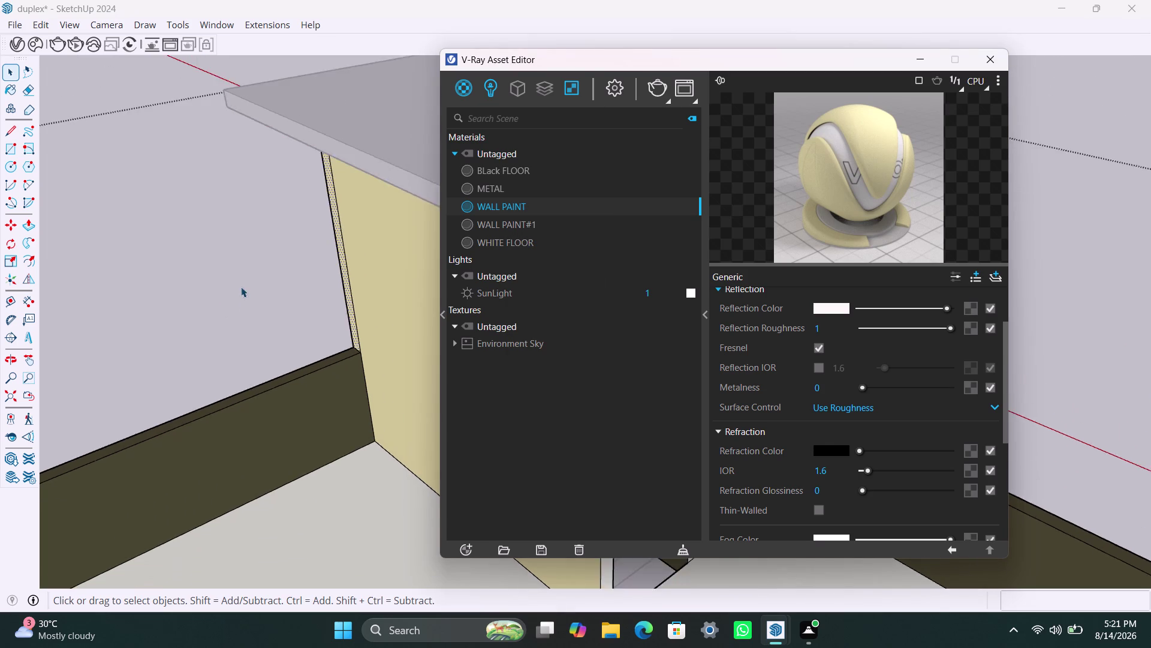
scroll(down, 3)
scroll(down, 3)
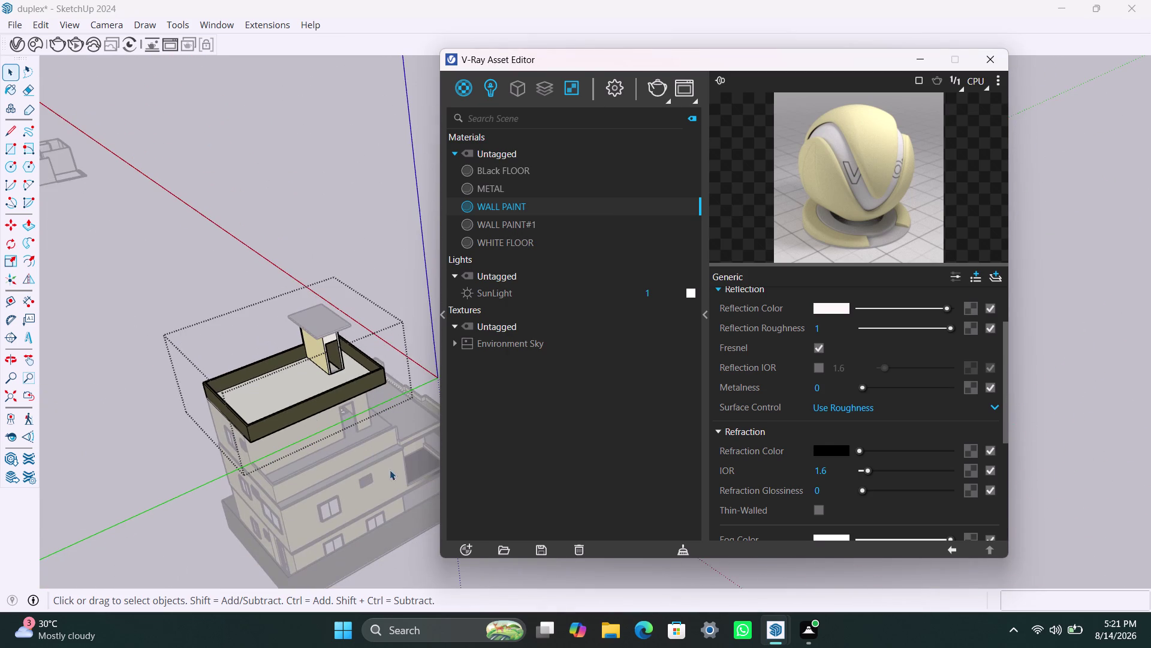
scroll(up, 3)
Paint another unpainted stair-tower face with WALL PAINT.
click(340, 357)
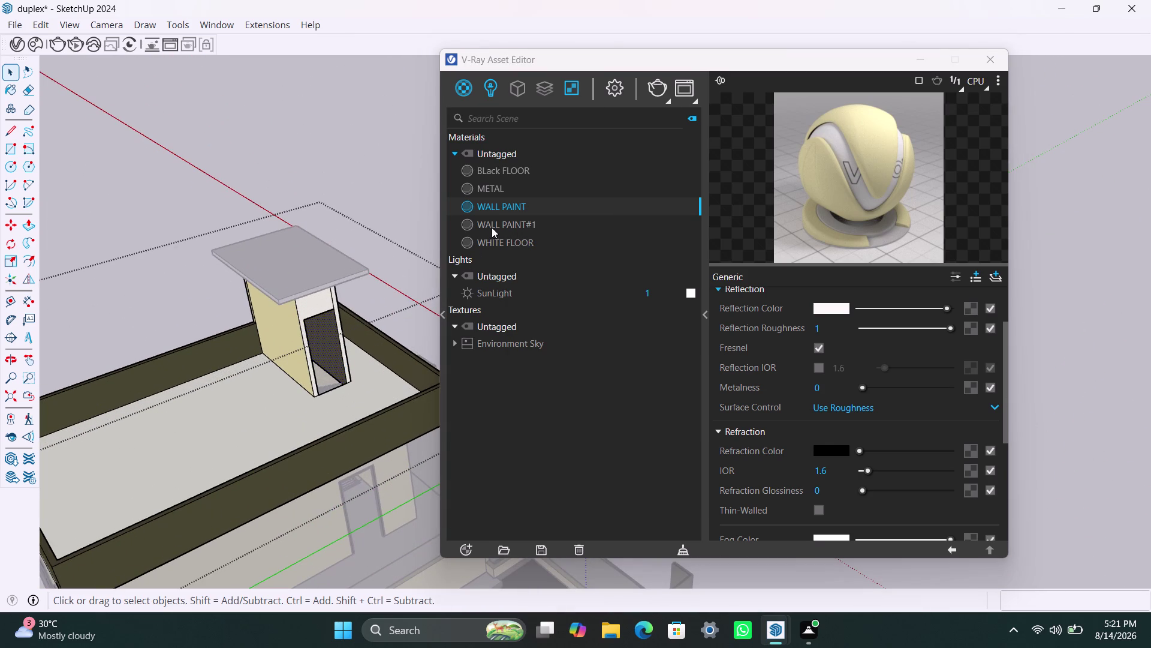
right_click(501, 214)
click(539, 247)
scroll(down, 3)
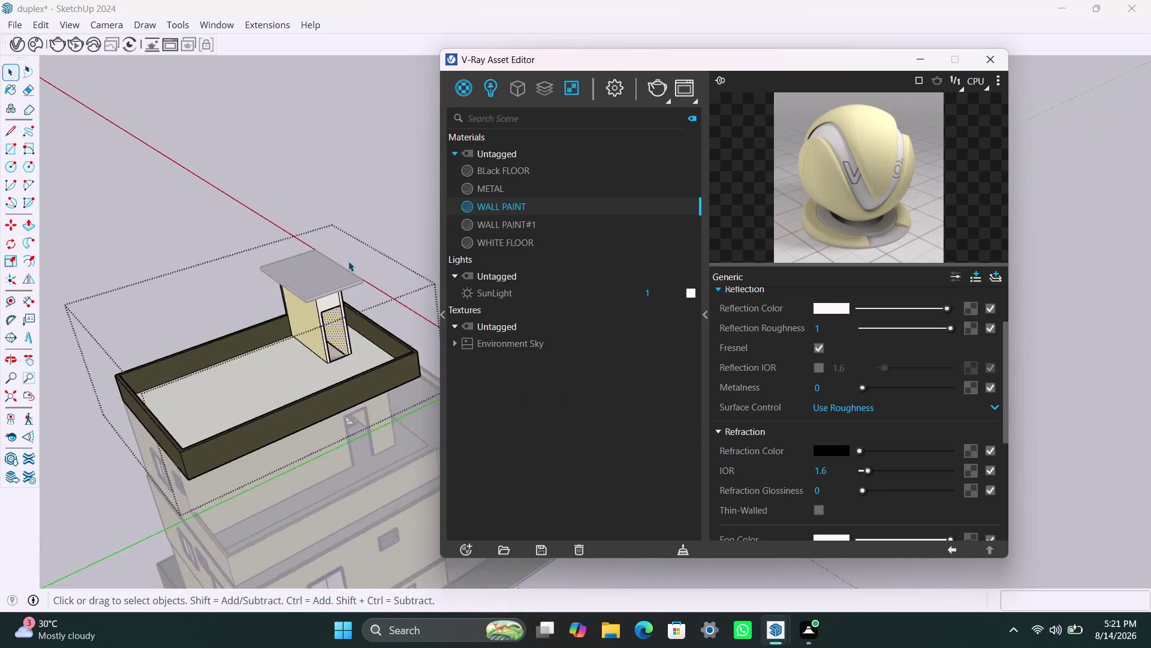
scroll(down, 3)
scroll(up, 3)
Paint the doorway jamb face and the narrow edge face with WALL PAINT.
click(336, 280)
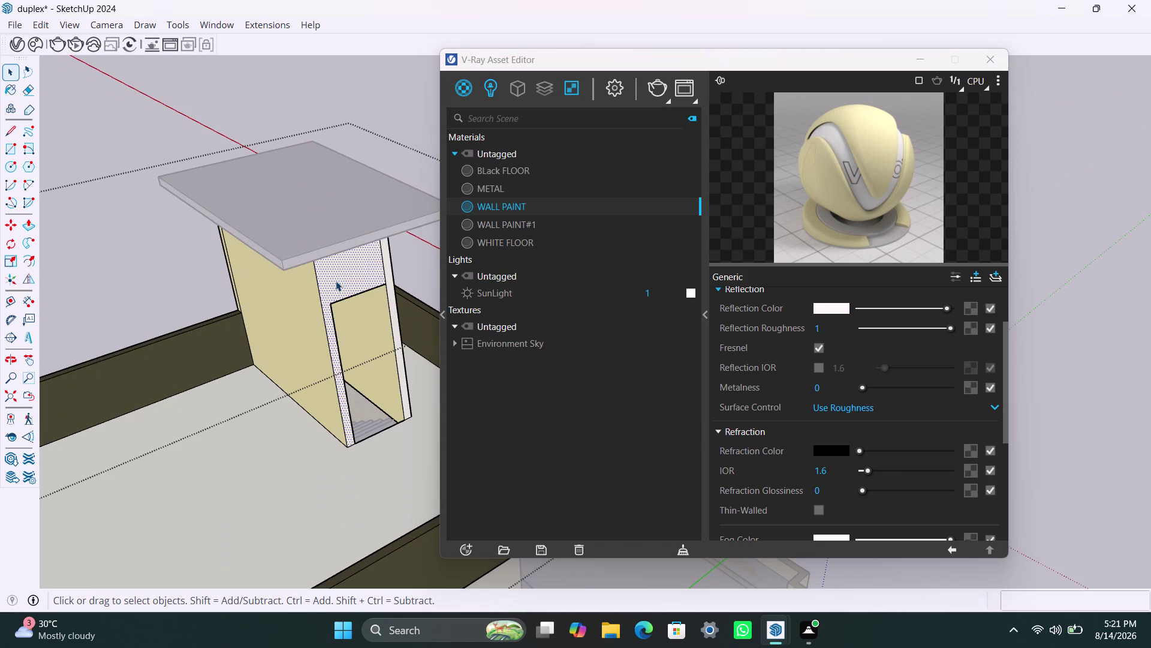
right_click(481, 211)
click(499, 249)
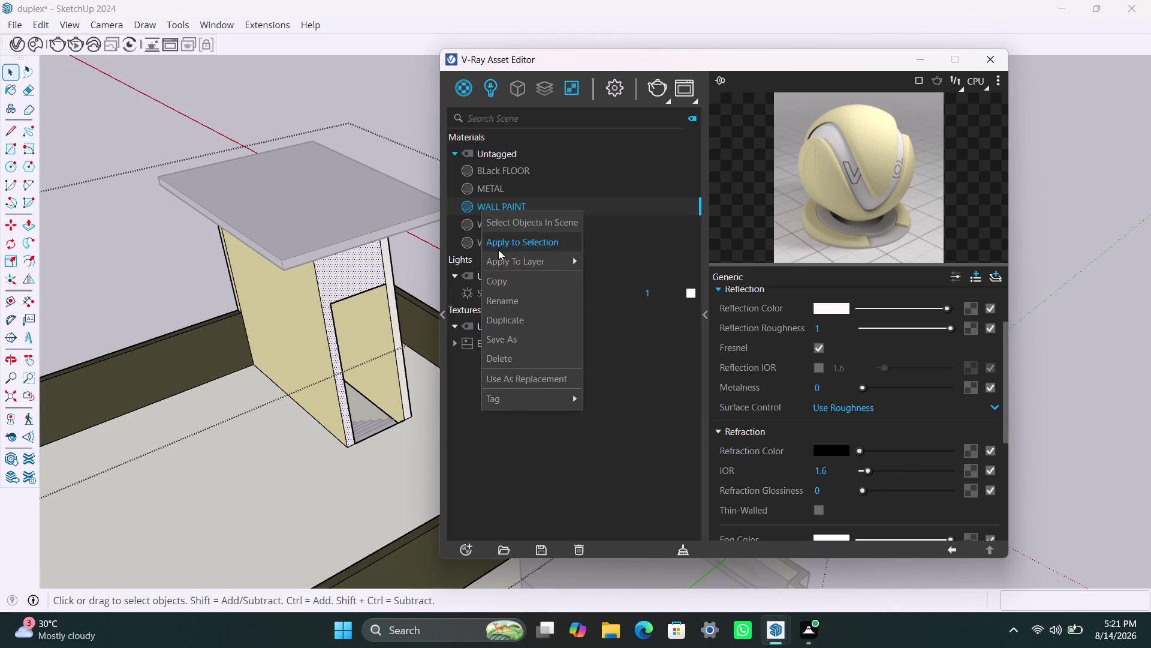
click(389, 259)
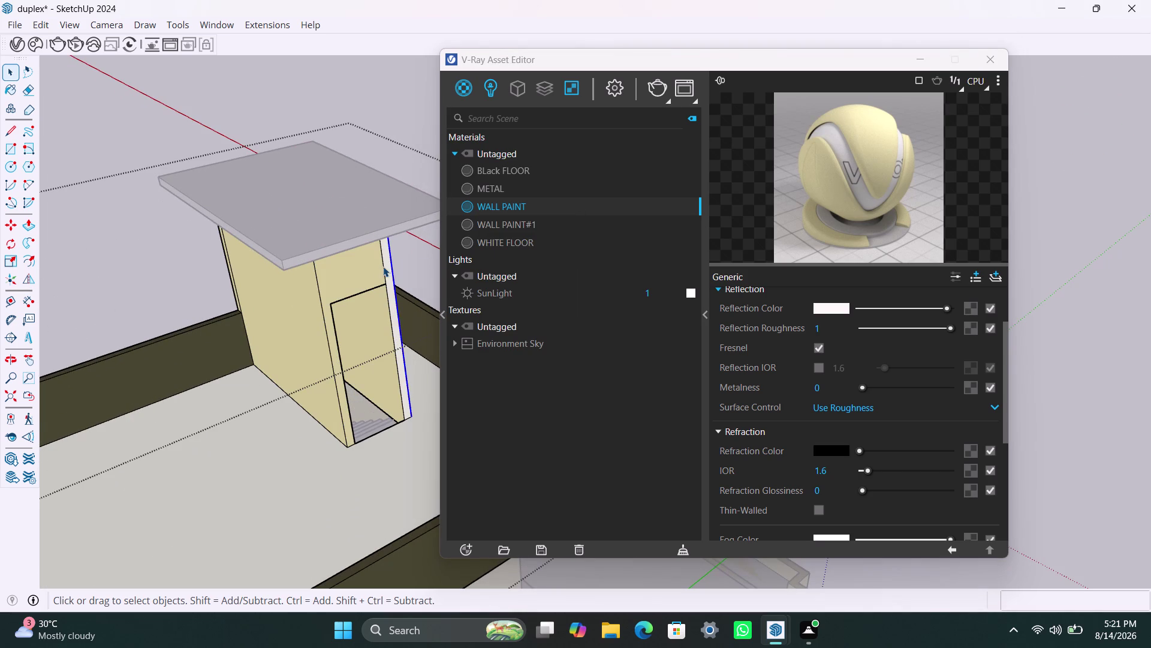
click(386, 259)
right_click(498, 212)
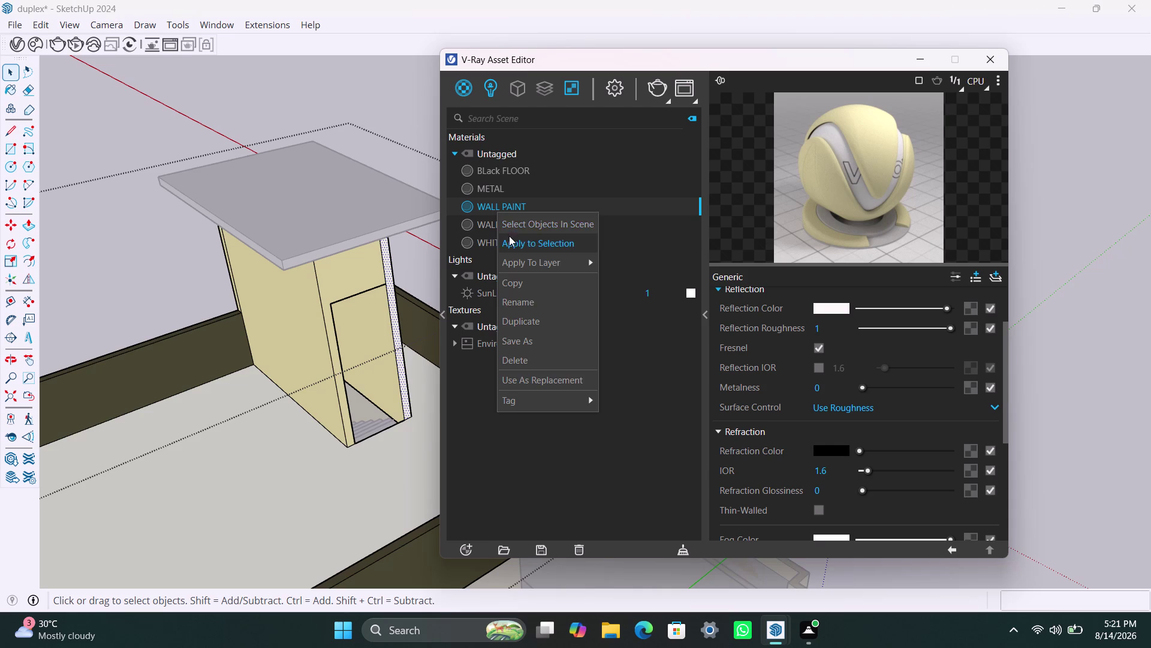
click(509, 235)
scroll(down, 3)
scroll(down, 3)
scroll(down, 3)
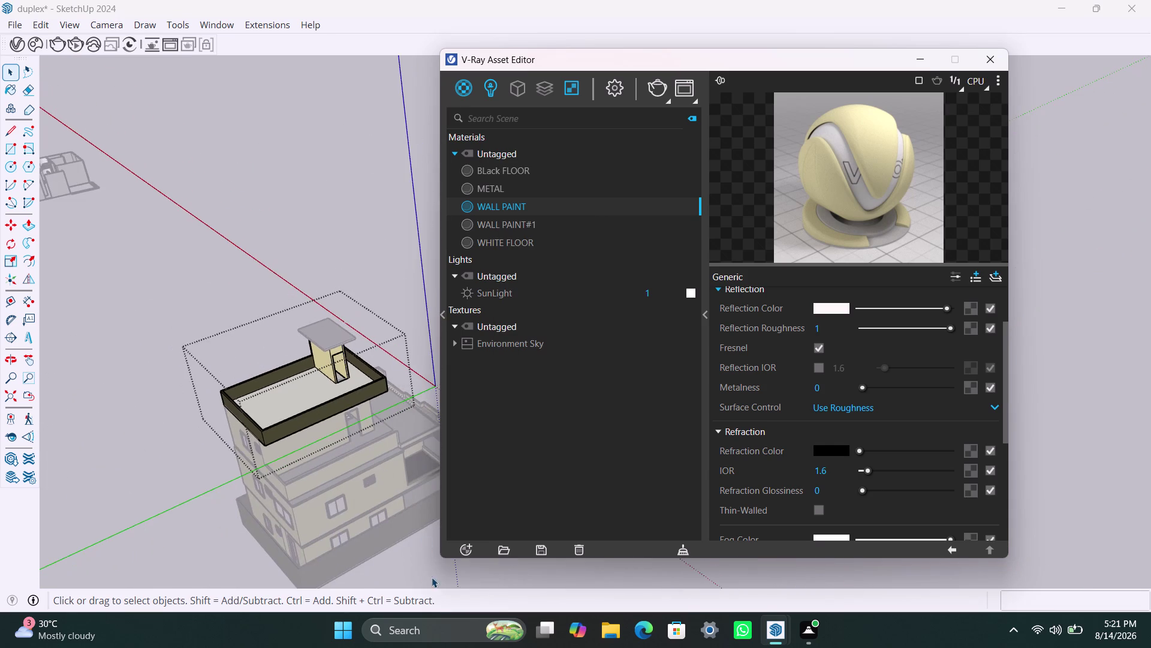
middle_drag(431, 580, 53, 539)
scroll(up, 3)
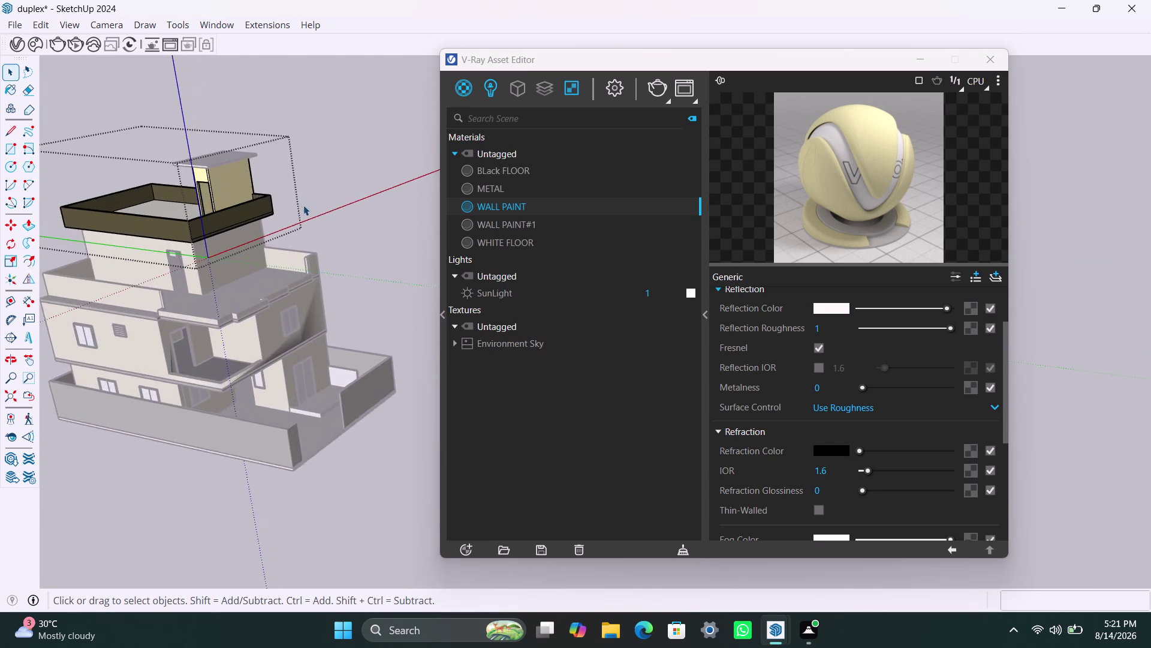
scroll(up, 3)
middle_drag(339, 265, 347, 290)
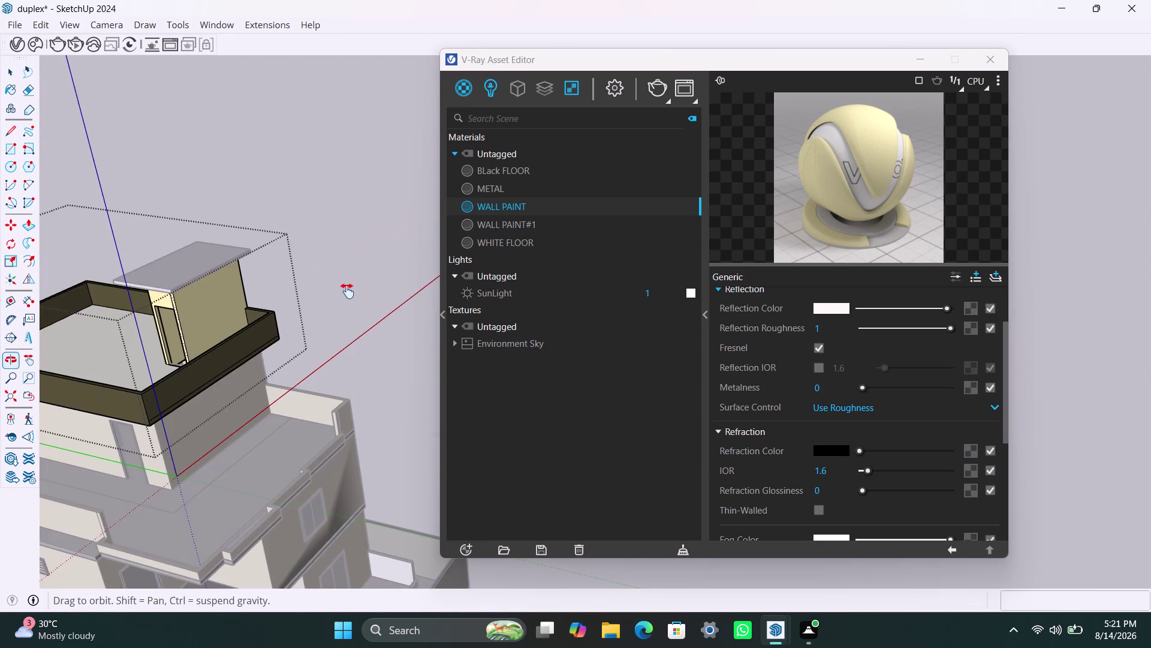
middle_drag(347, 291, 347, 291)
scroll(down, 3)
middle_drag(314, 370, 245, 409)
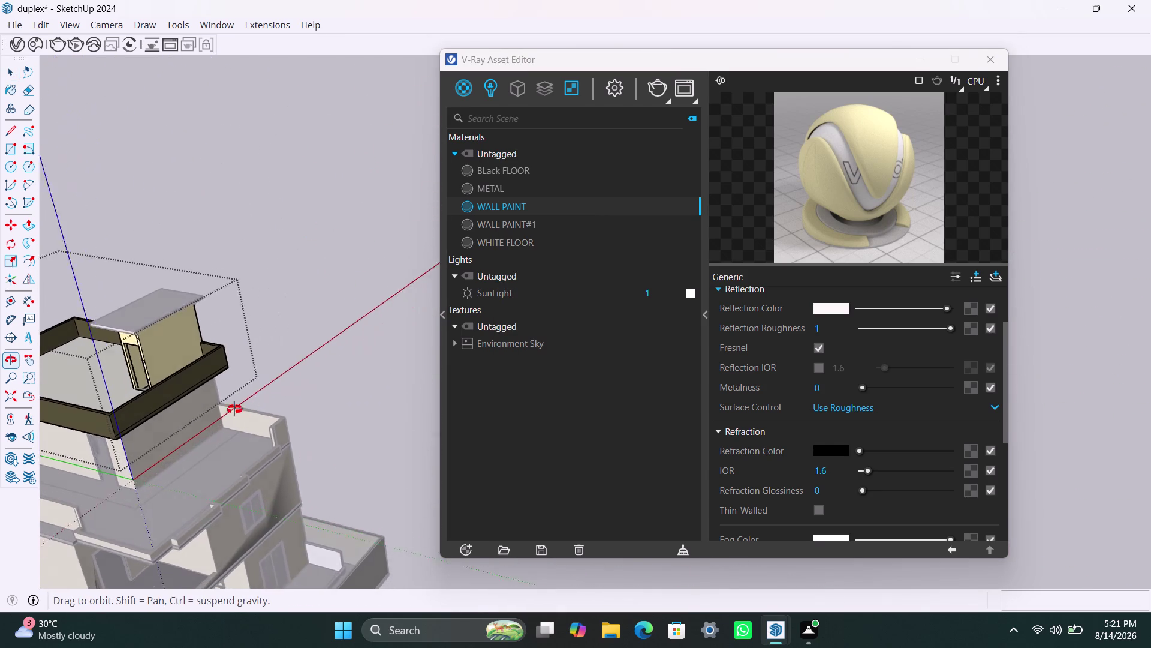
middle_drag(245, 409, 334, 387)
scroll(down, 3)
middle_drag(318, 342, 202, 377)
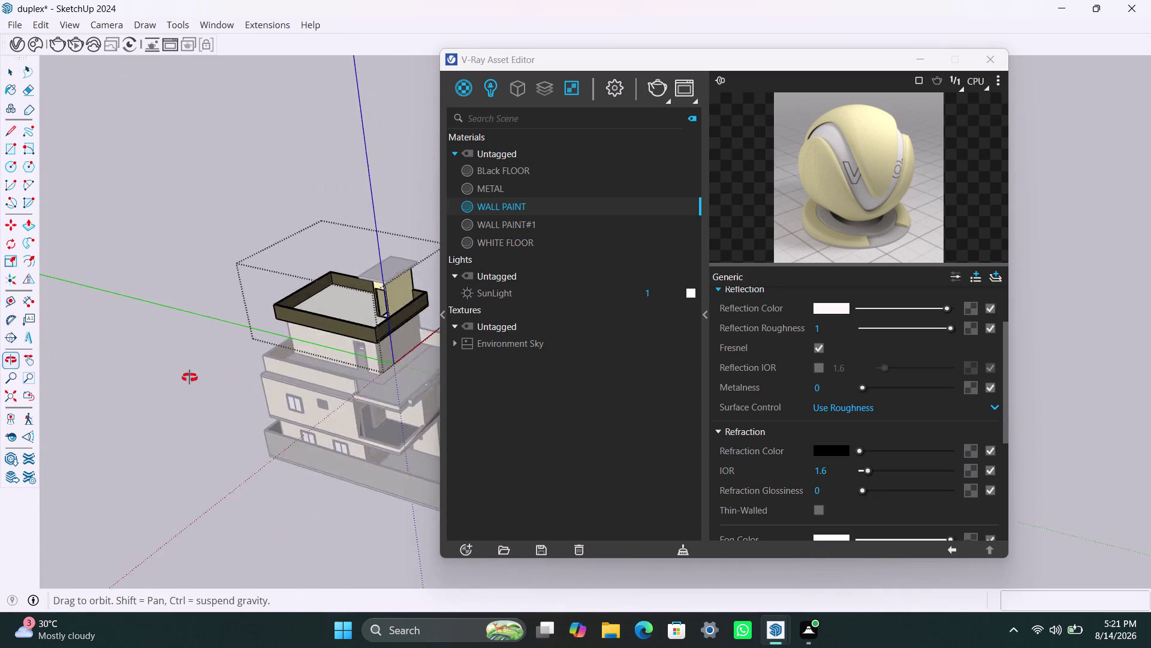
middle_drag(202, 377, 0, 134)
scroll(up, 3)
scroll(down, 3)
middle_drag(379, 379, 140, 400)
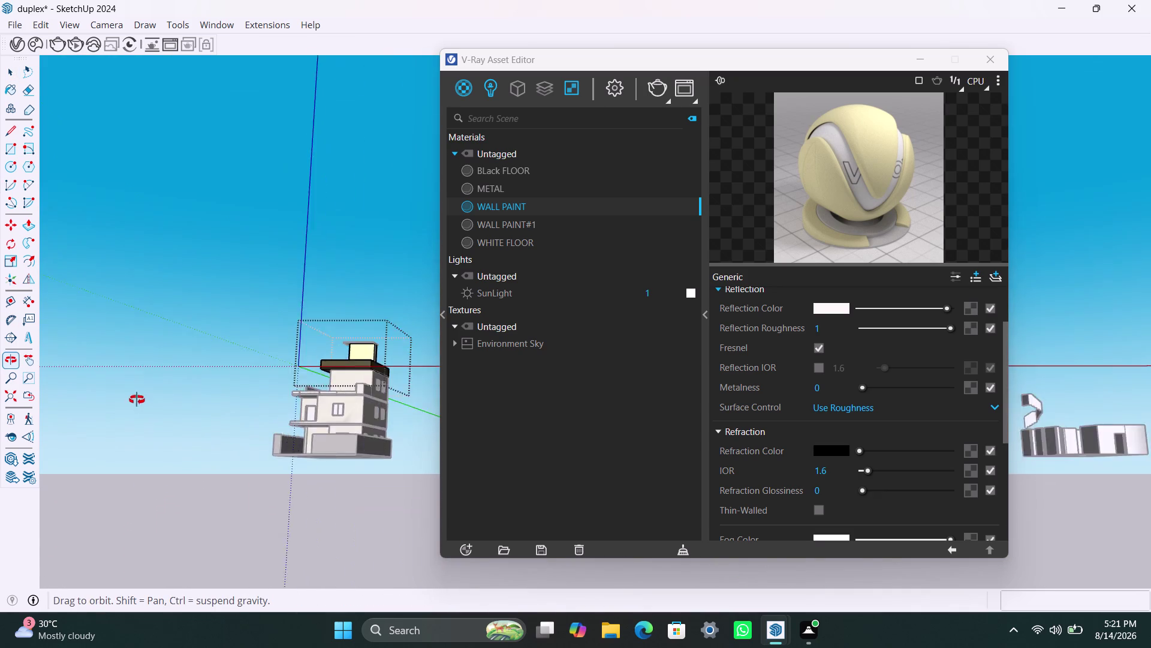
middle_drag(140, 399, 137, 399)
scroll(up, 3)
middle_drag(395, 386, 214, 514)
scroll(up, 3)
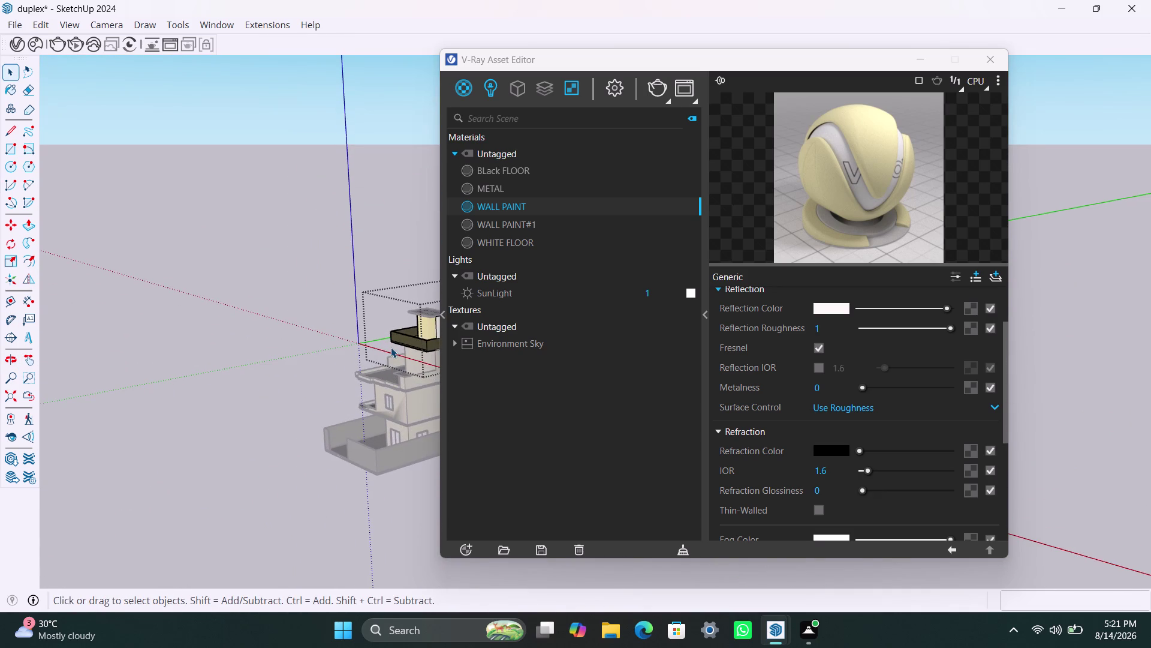
middle_drag(391, 348, 197, 420)
scroll(up, 3)
scroll(up, 3)
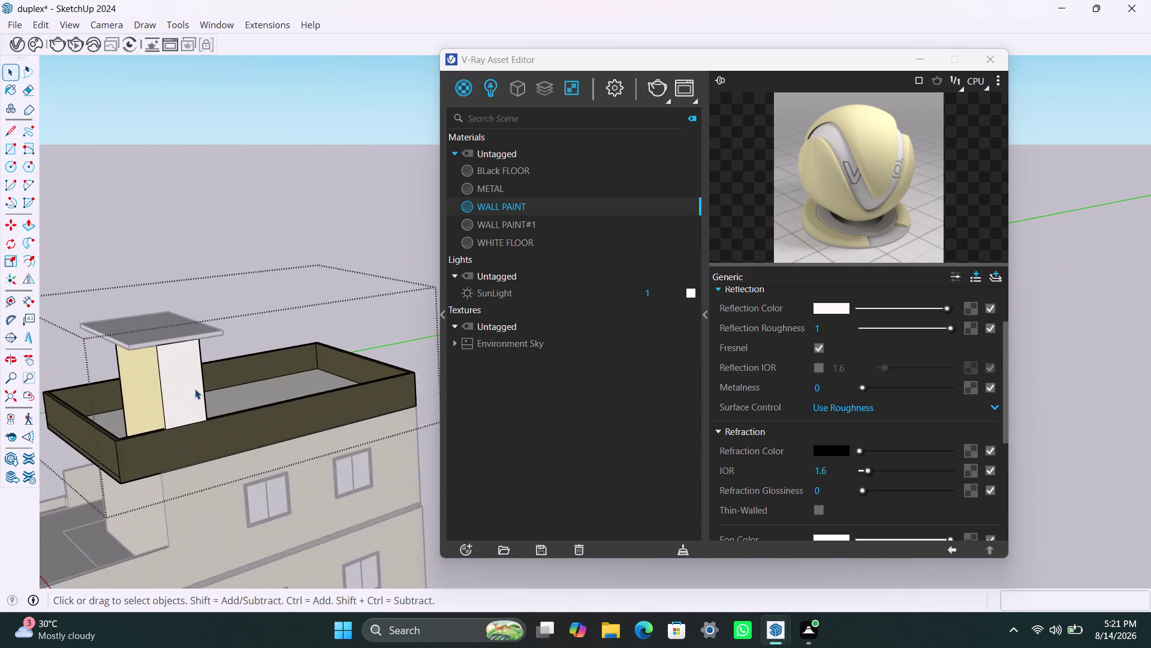
Paint the stair tower's front face with cream WALL PAINT.
click(194, 388)
right_click(499, 210)
click(517, 240)
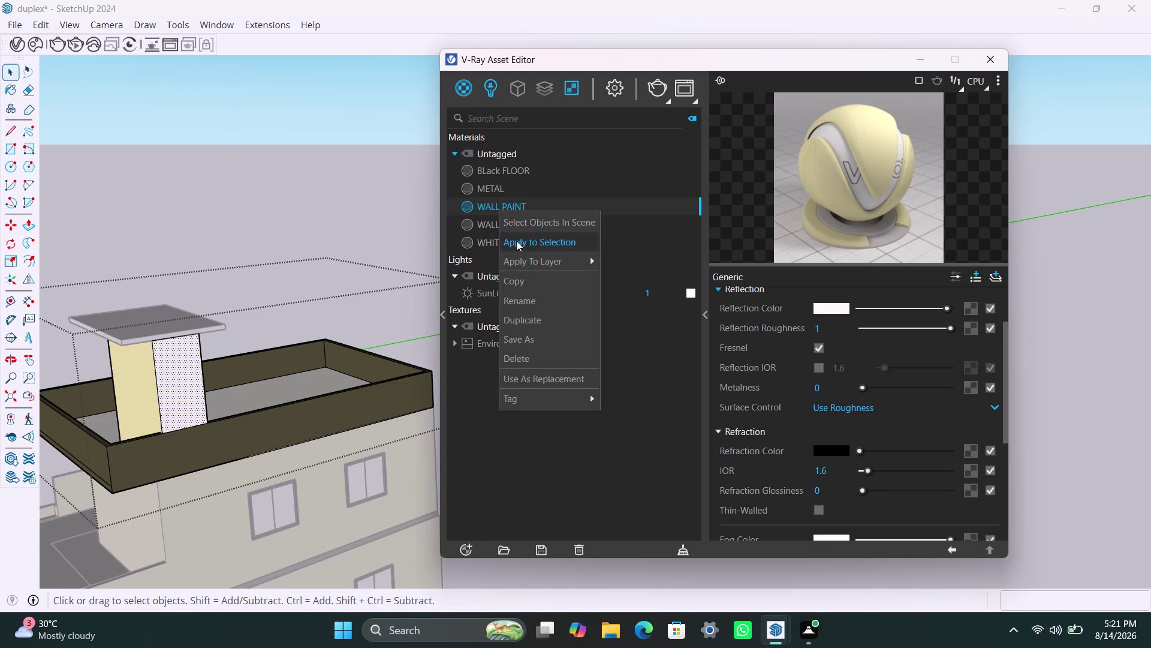
key(space)
click(170, 318)
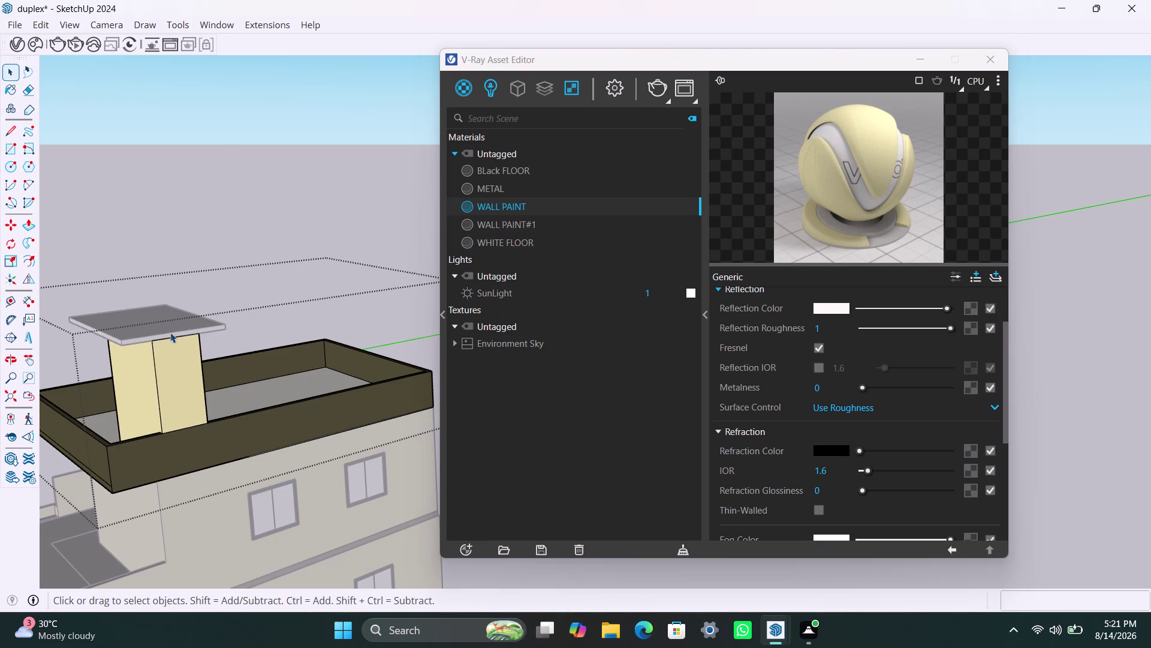
Give the stair tower's roof slab the dark WALL PAINT#1 material.
click(186, 219)
click(150, 330)
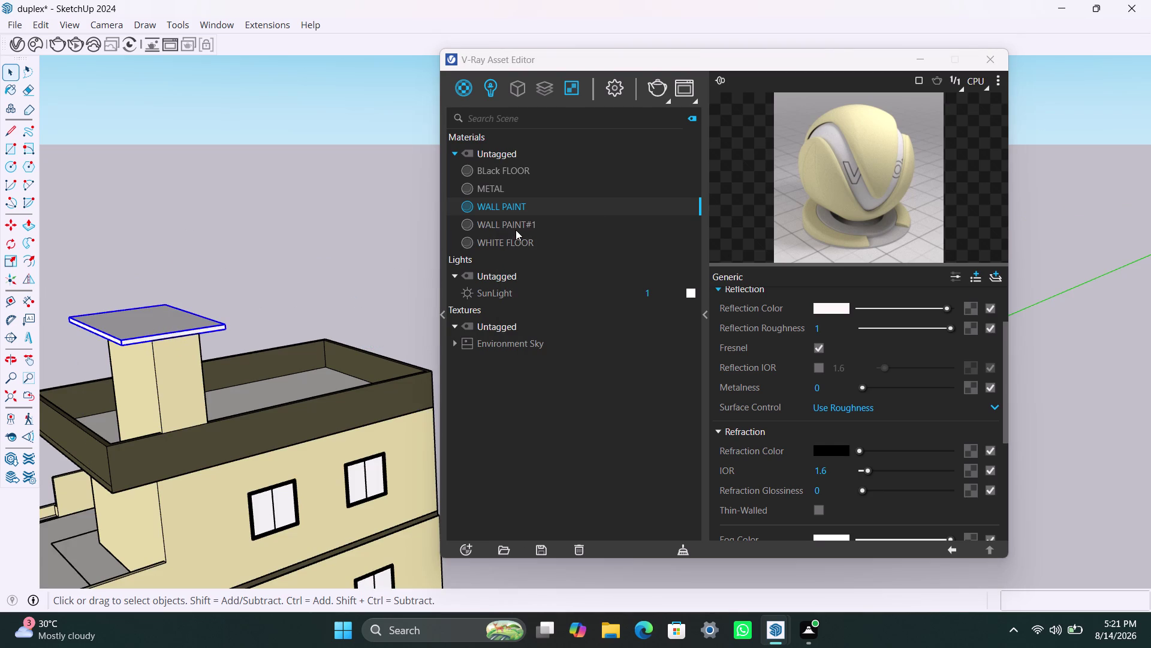
click(516, 229)
right_click(516, 228)
click(526, 257)
click(367, 203)
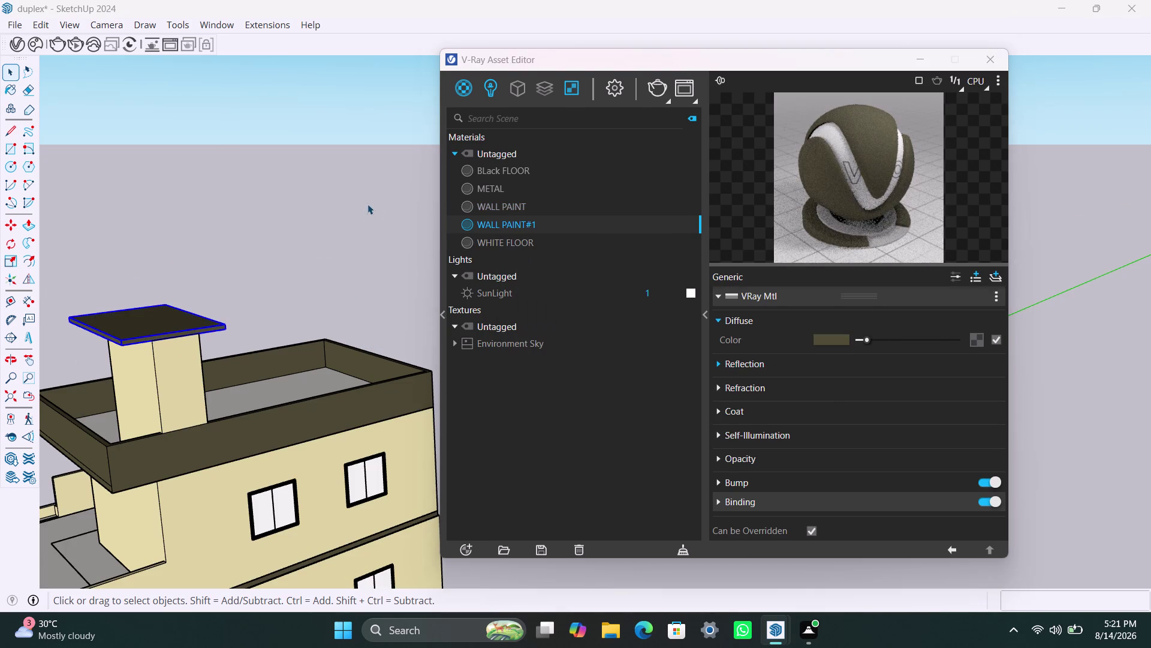
Orbit out around the whole duplex and save the model.
key(space)
scroll(down, 3)
middle_drag(187, 409, 187, 410)
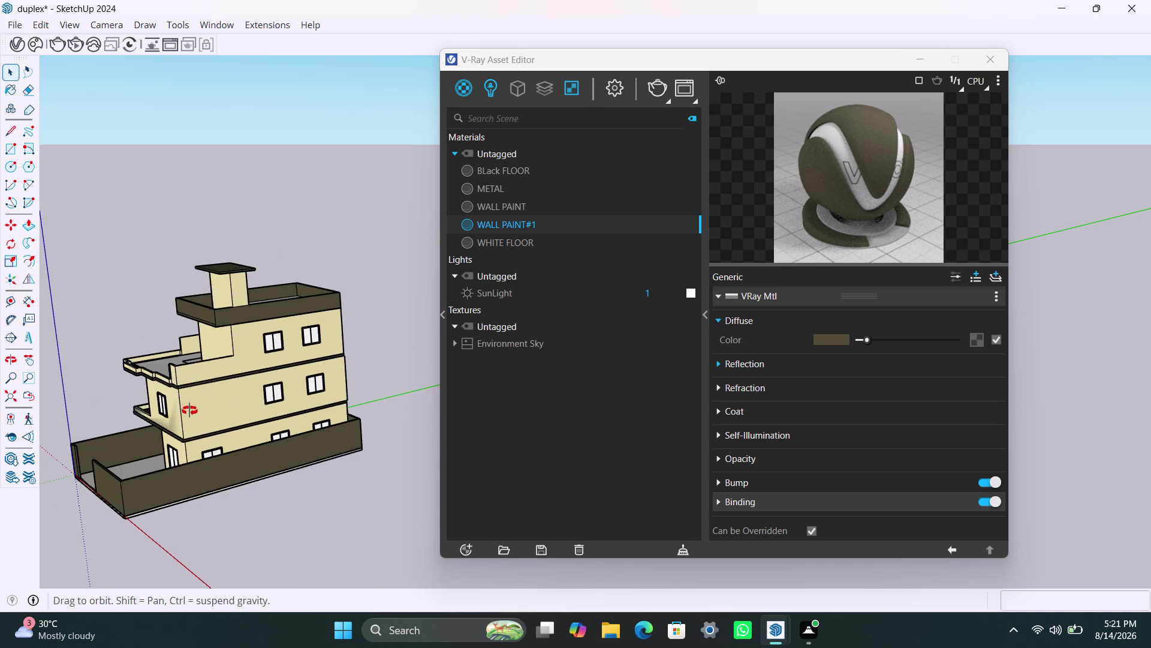
middle_drag(187, 410, 465, 416)
scroll(down, 3)
middle_drag(325, 459, 348, 440)
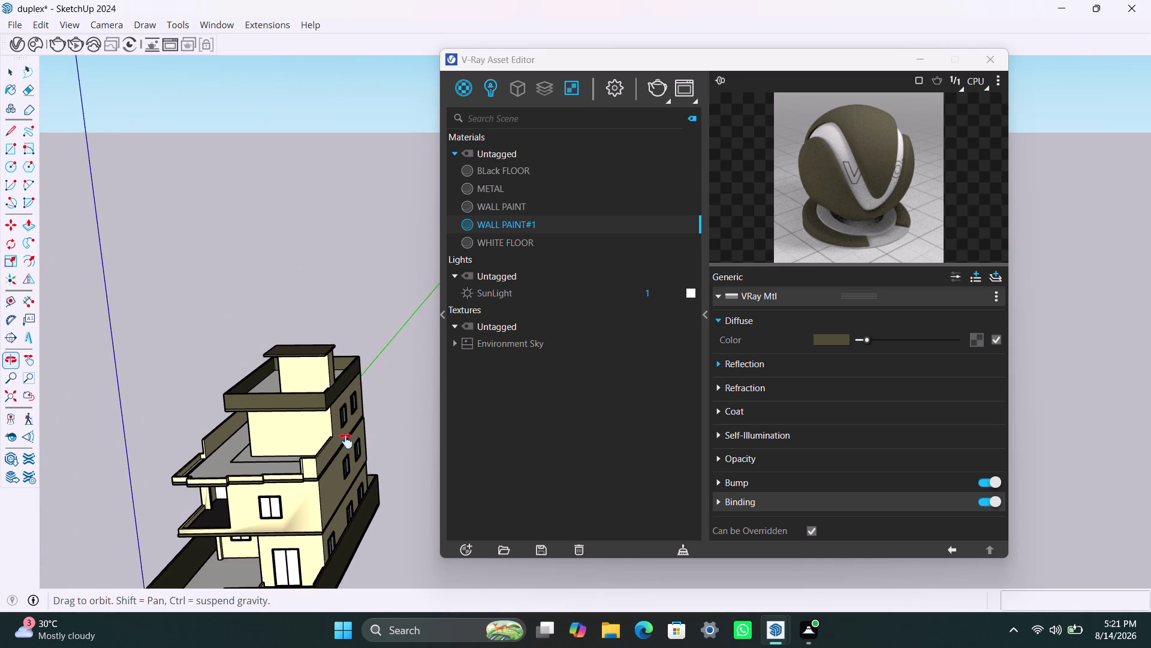
middle_drag(347, 440, 411, 371)
scroll(up, 3)
middle_drag(379, 476, 402, 450)
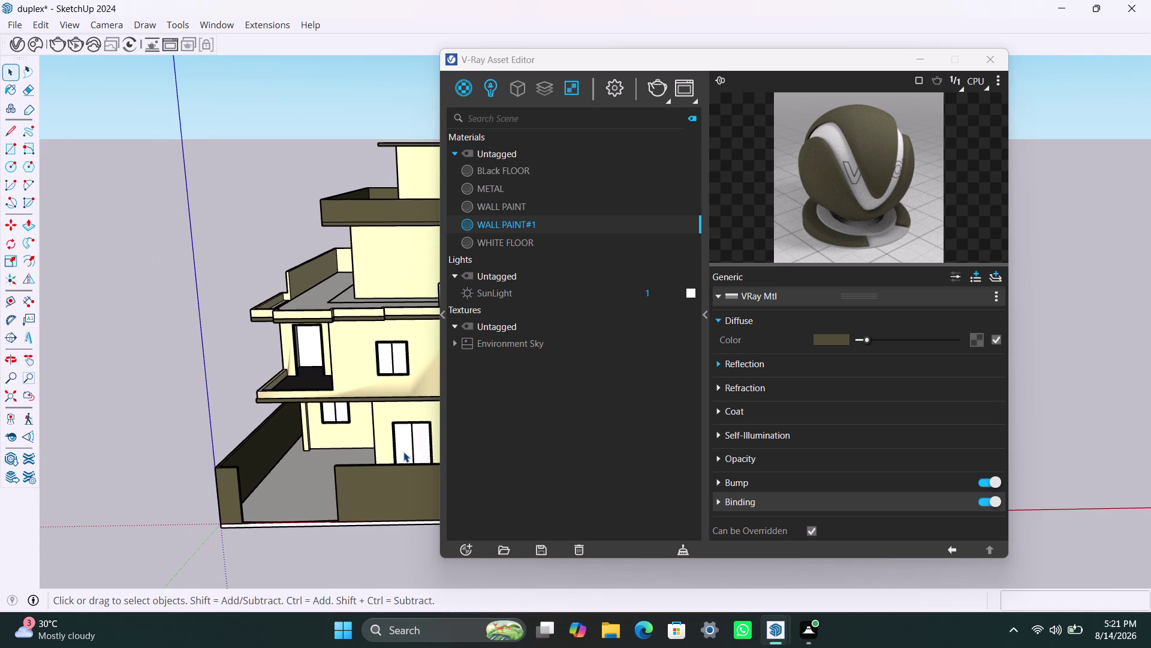
key(ctrl+s)
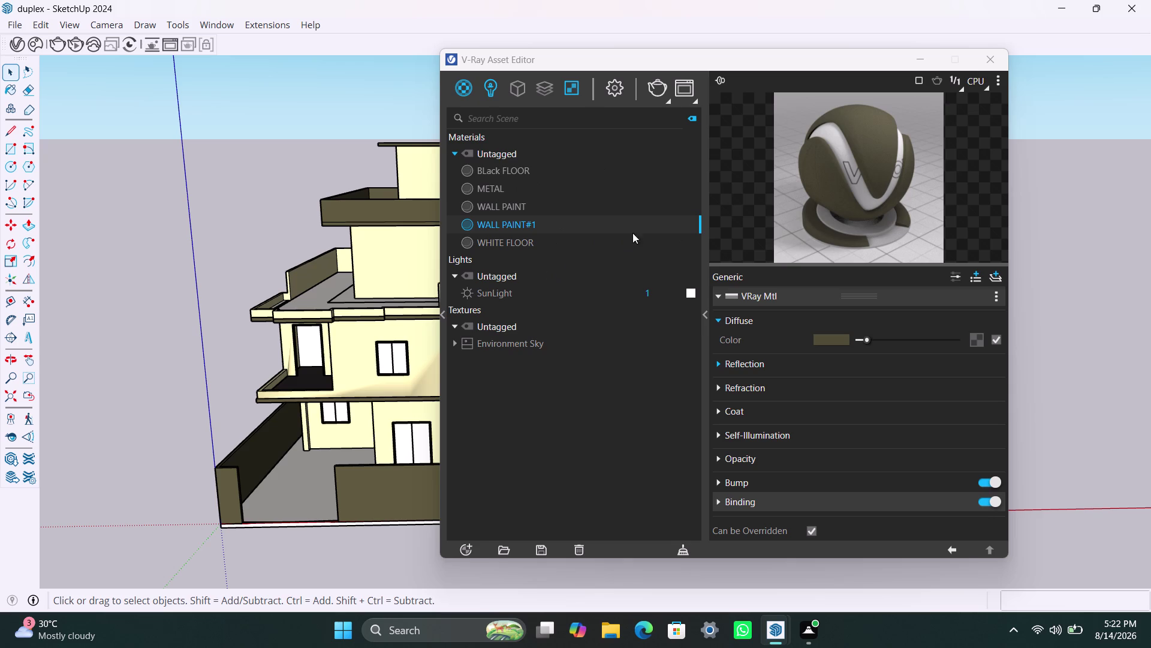
drag(440, 317, 493, 323)
drag(624, 211, 669, 204)
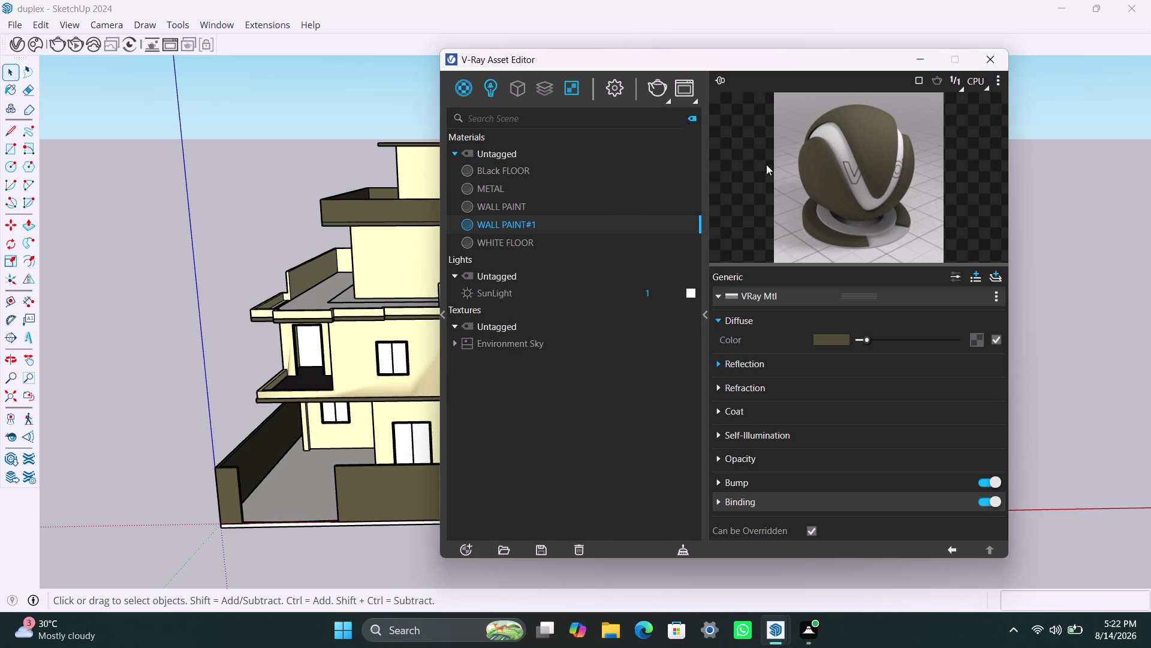
drag(828, 149, 948, 132)
drag(1010, 148, 1036, 151)
click(925, 61)
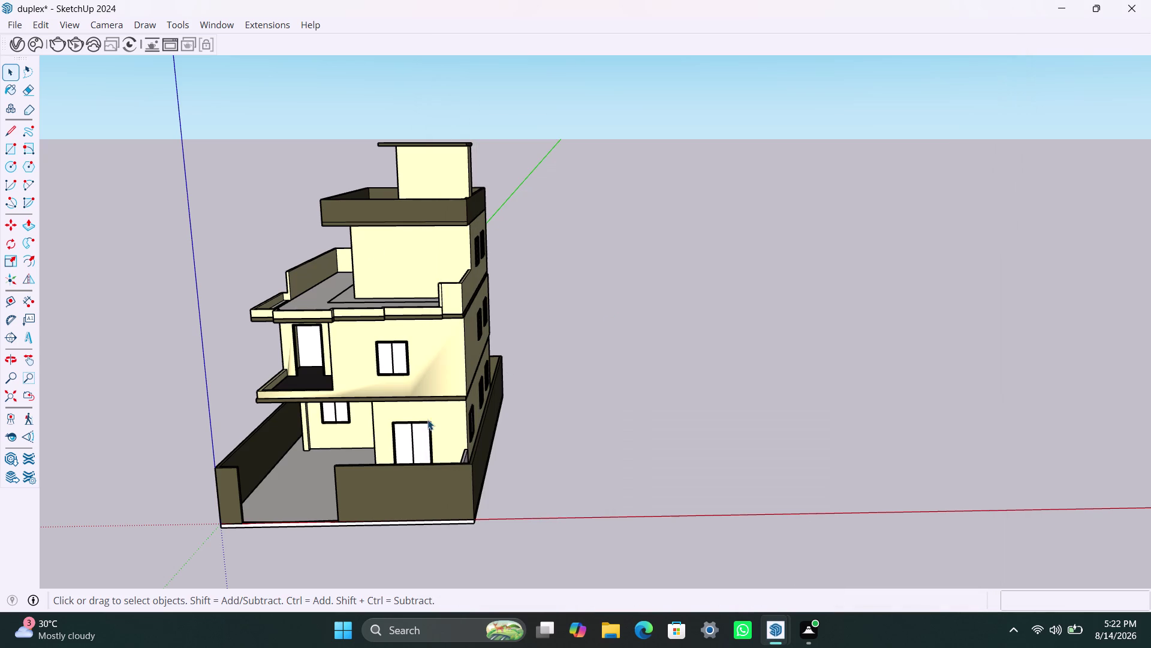
middle_drag(424, 408, 643, 341)
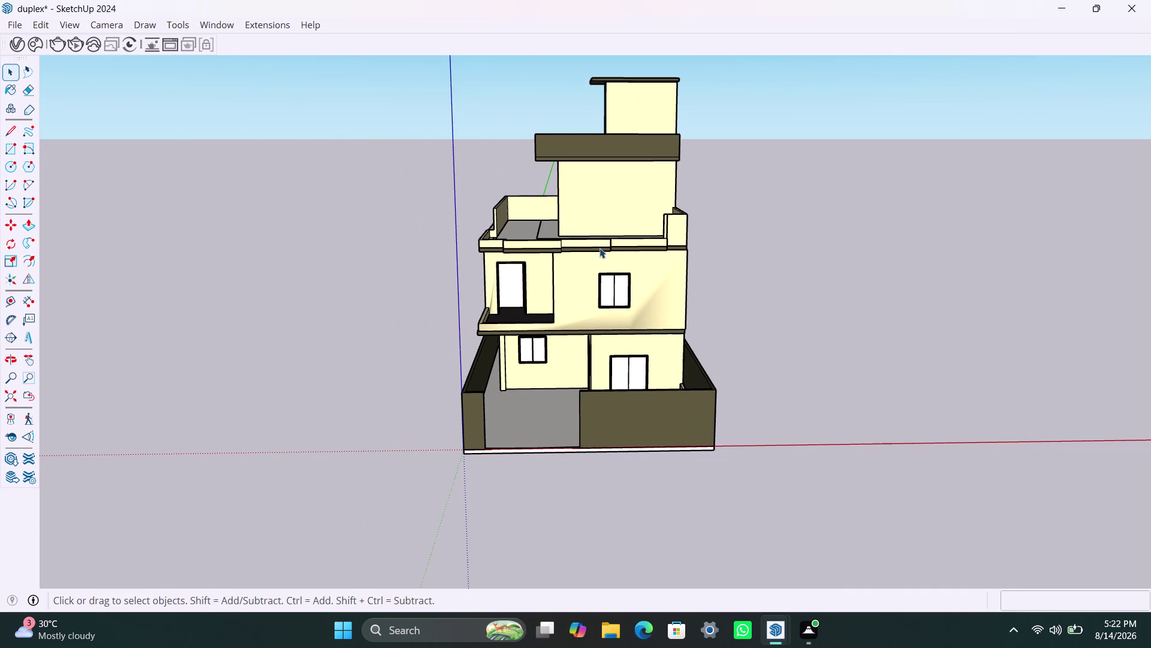
scroll(up, 3)
scroll(up, 3)
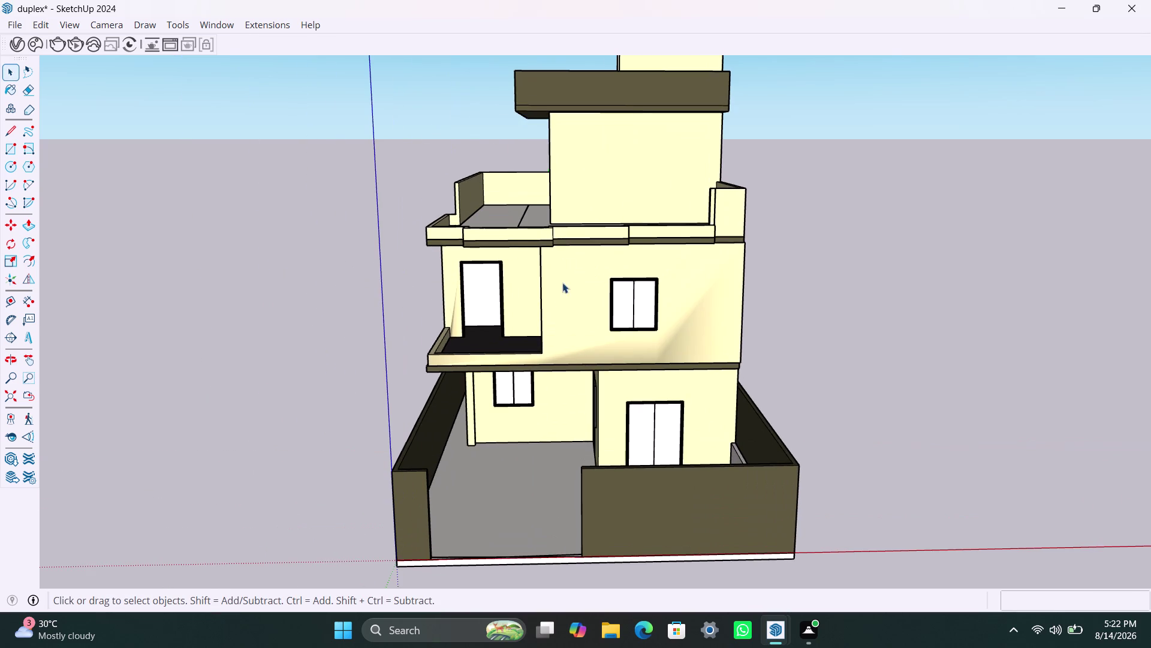
scroll(up, 3)
scroll(up, 3)
scroll(down, 3)
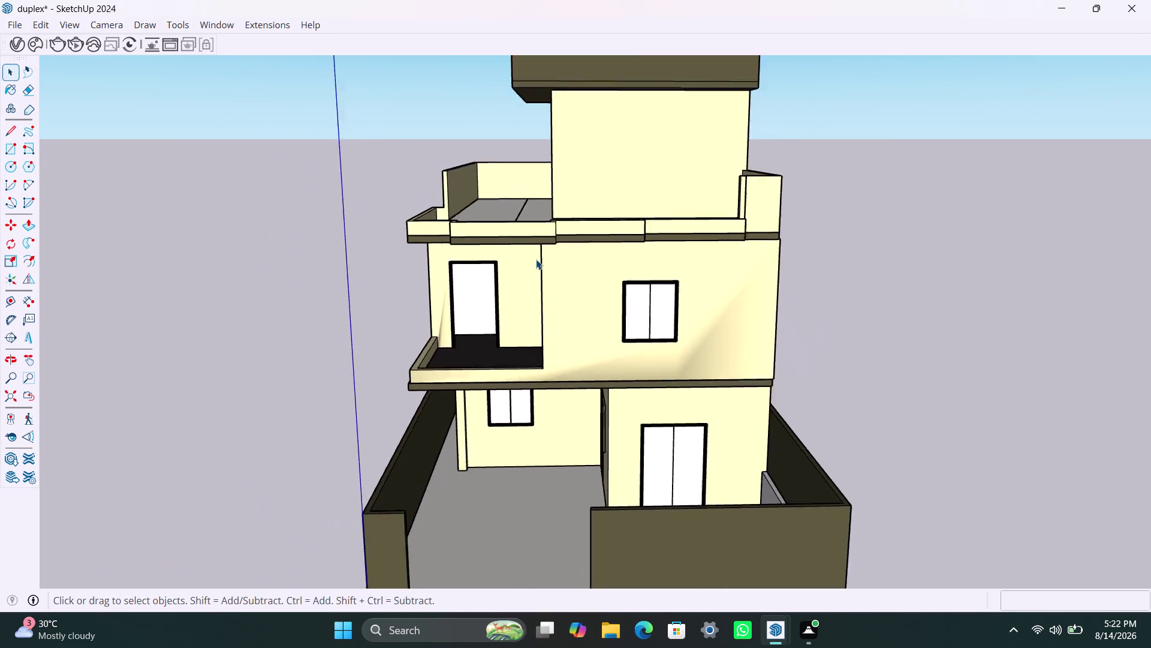
scroll(down, 3)
middle_drag(544, 274, 540, 378)
scroll(up, 3)
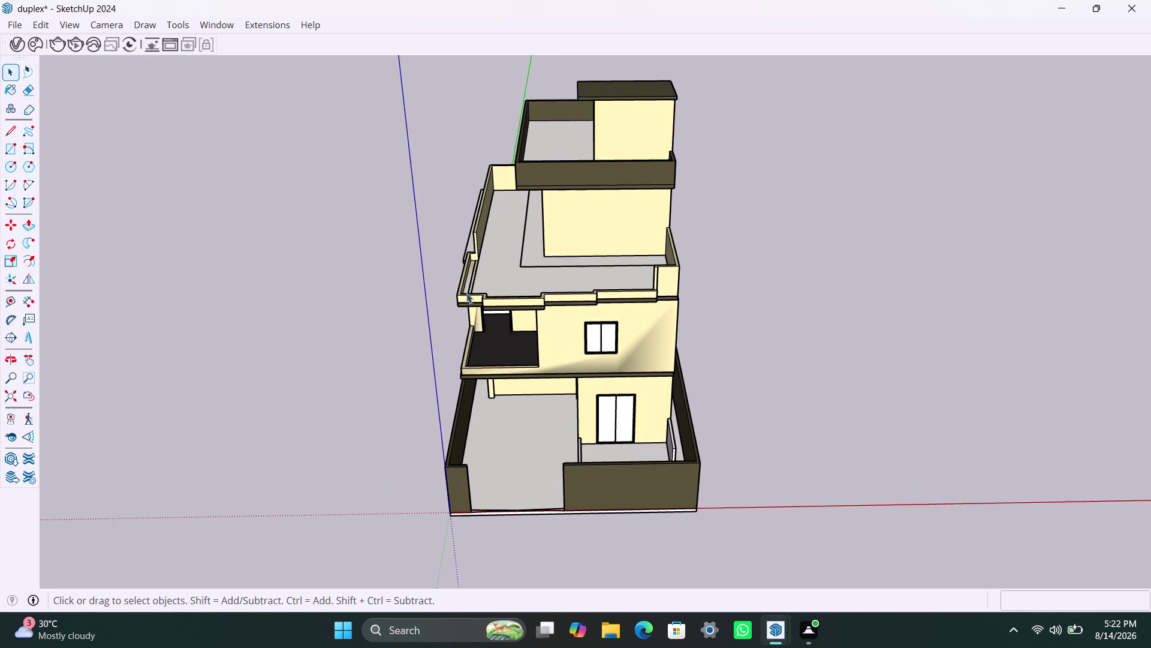
scroll(up, 3)
middle_drag(472, 310, 571, 361)
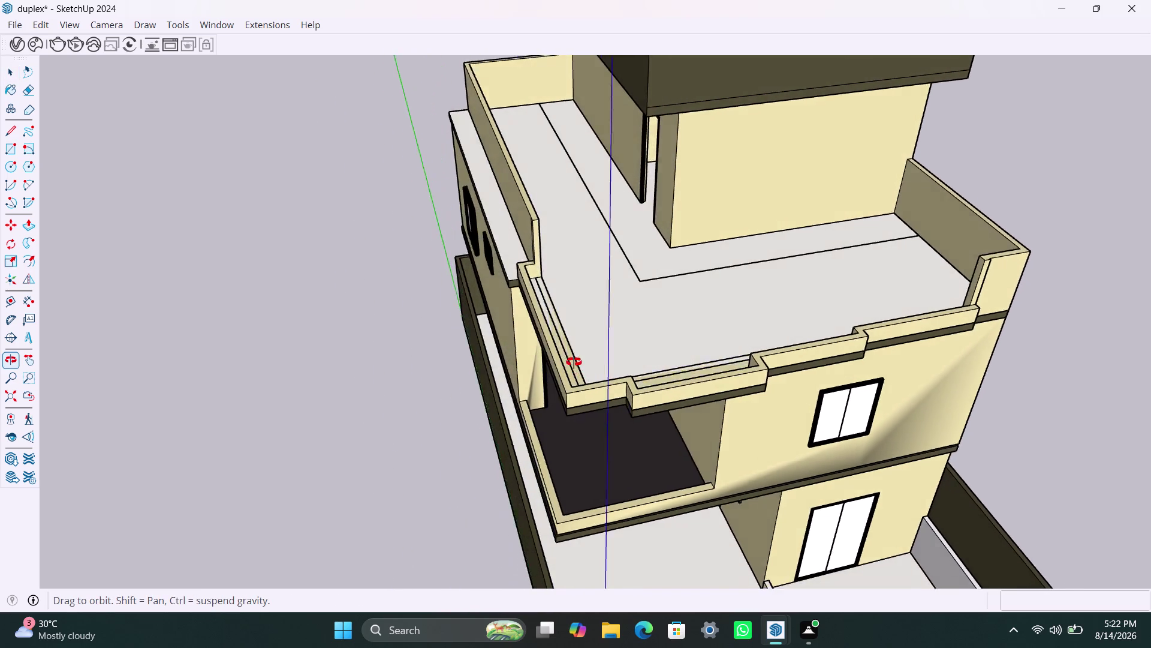
middle_drag(571, 361, 577, 361)
scroll(up, 3)
scroll(up, 3)
scroll(up, 3)
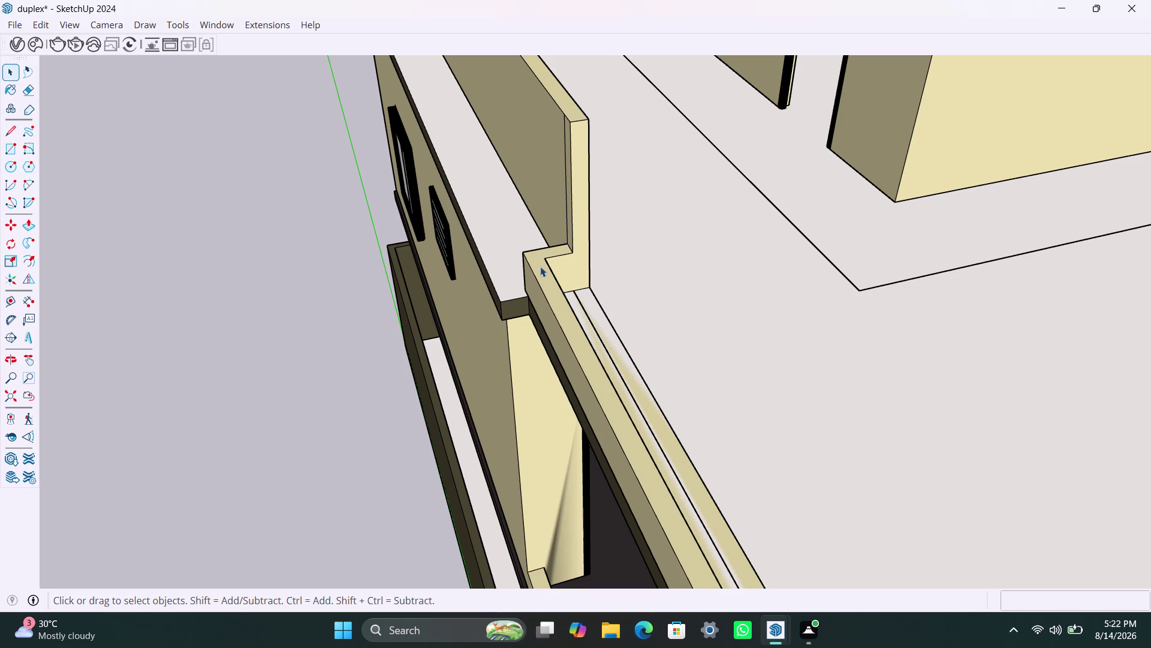
scroll(down, 3)
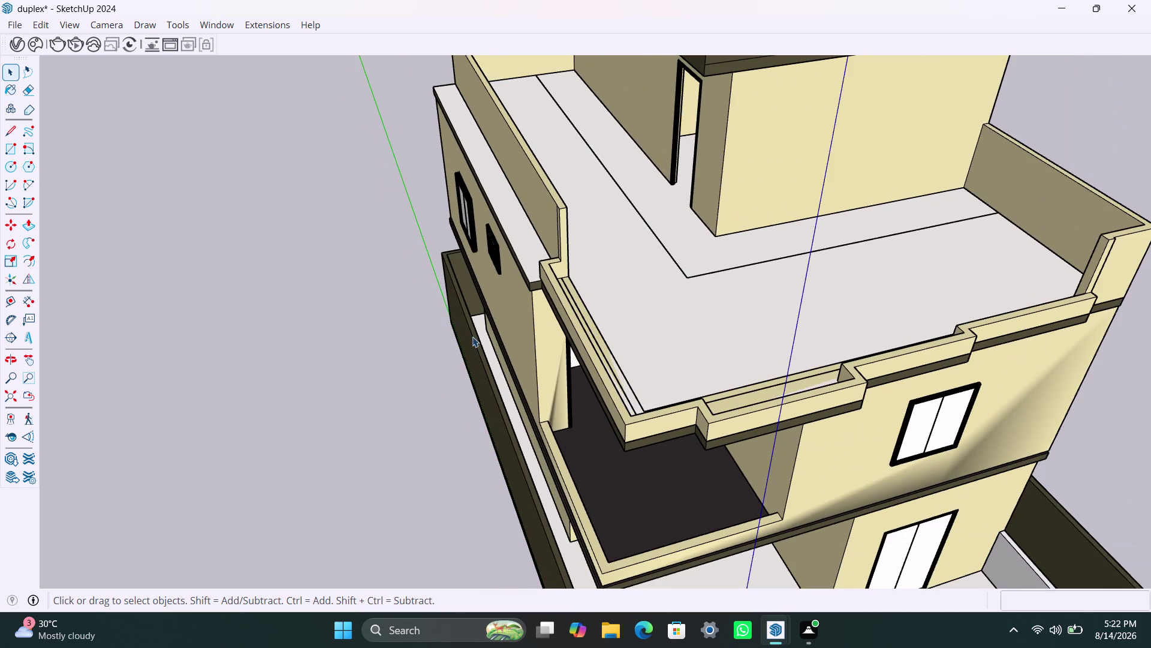
middle_drag(453, 391, 584, 391)
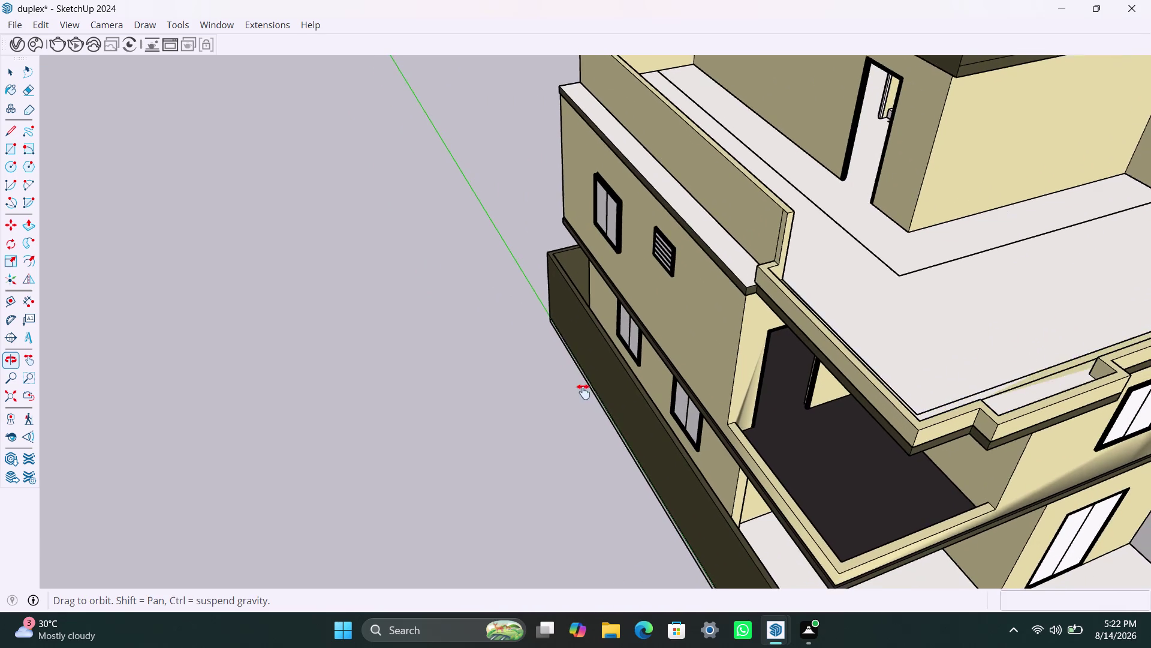
middle_drag(584, 391, 582, 391)
scroll(up, 3)
Copy the side wall's window pane from inside its group to near the roof.
click(589, 201)
triple_click(589, 200)
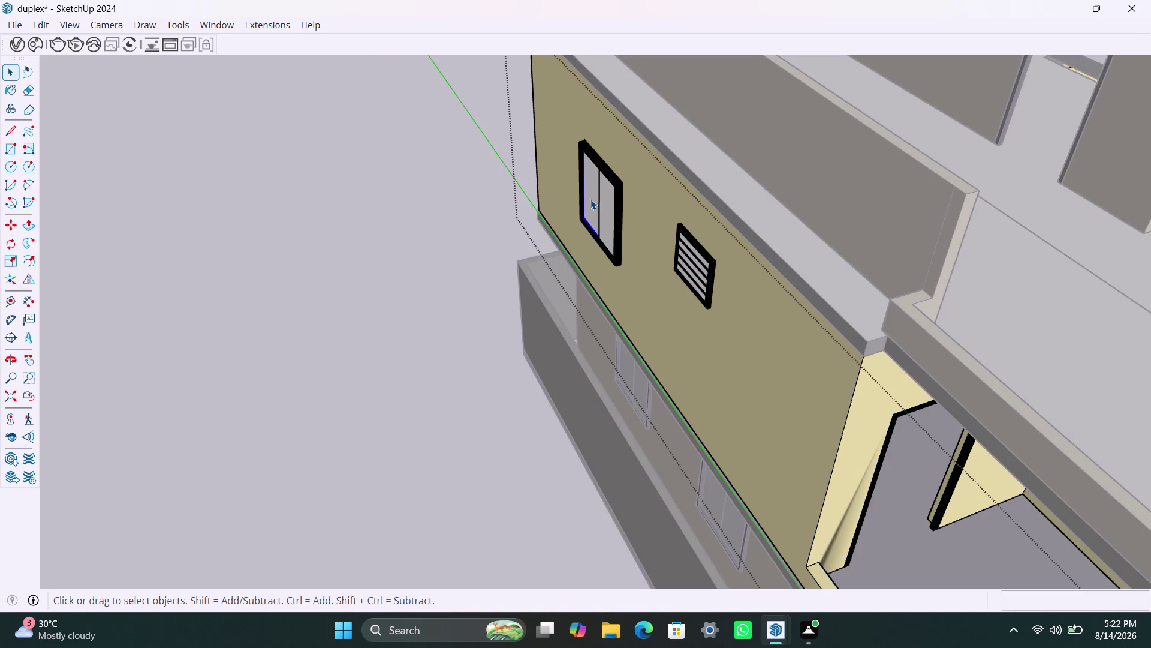
key(m)
click(591, 199)
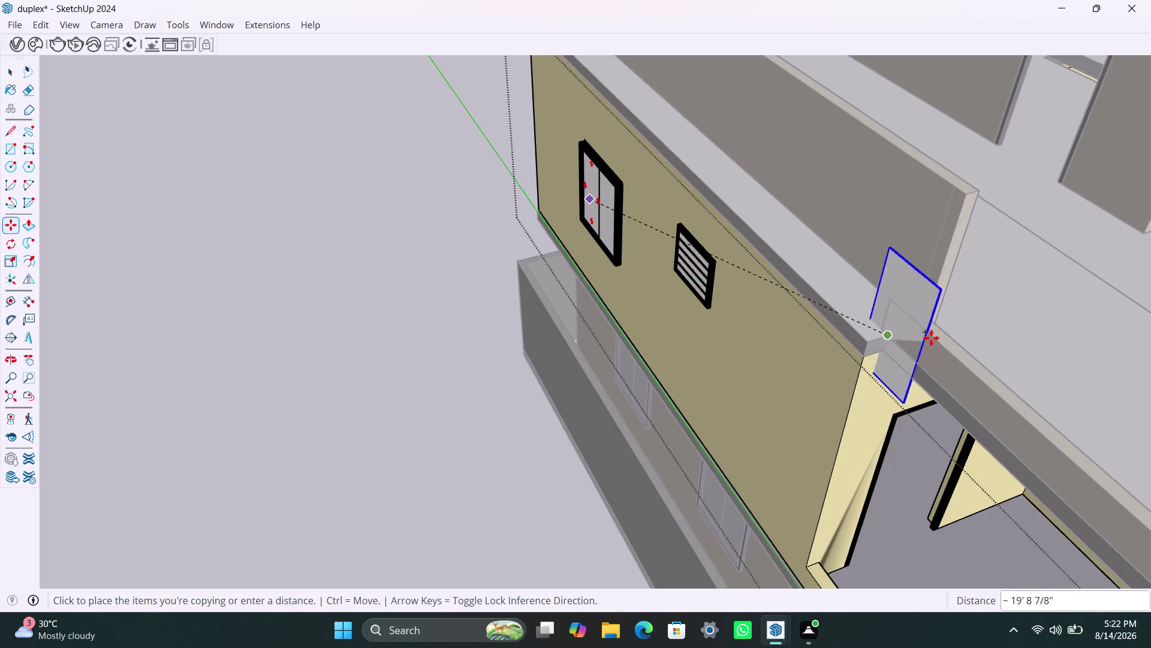
scroll(down, 3)
middle_drag(943, 291, 941, 294)
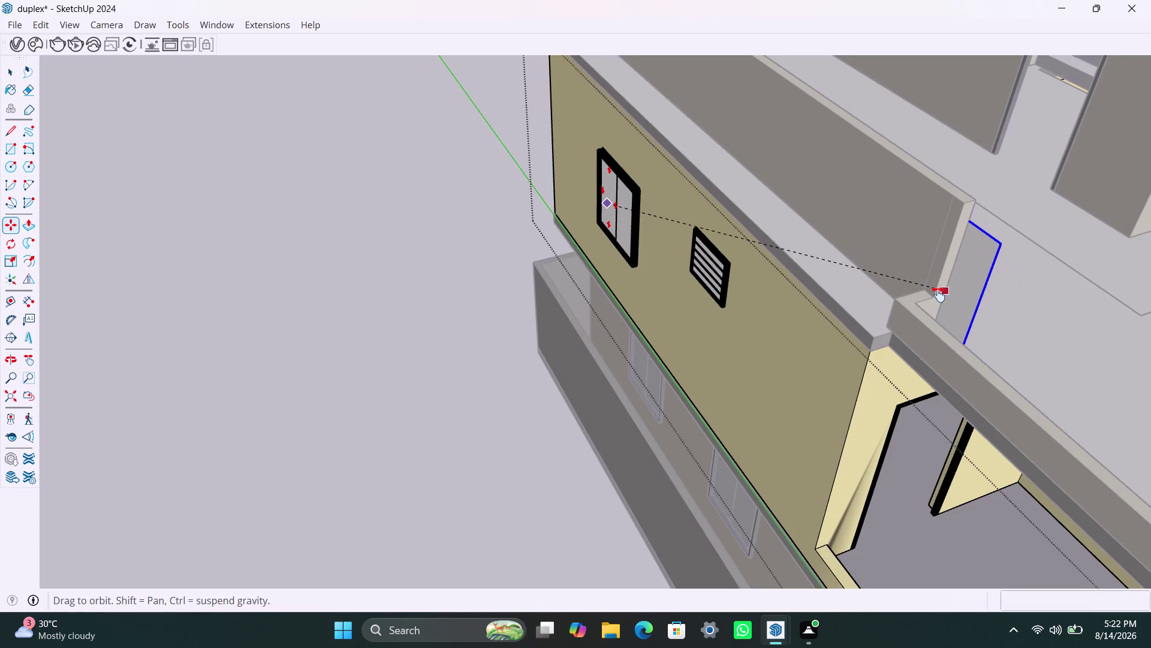
middle_drag(940, 294, 803, 309)
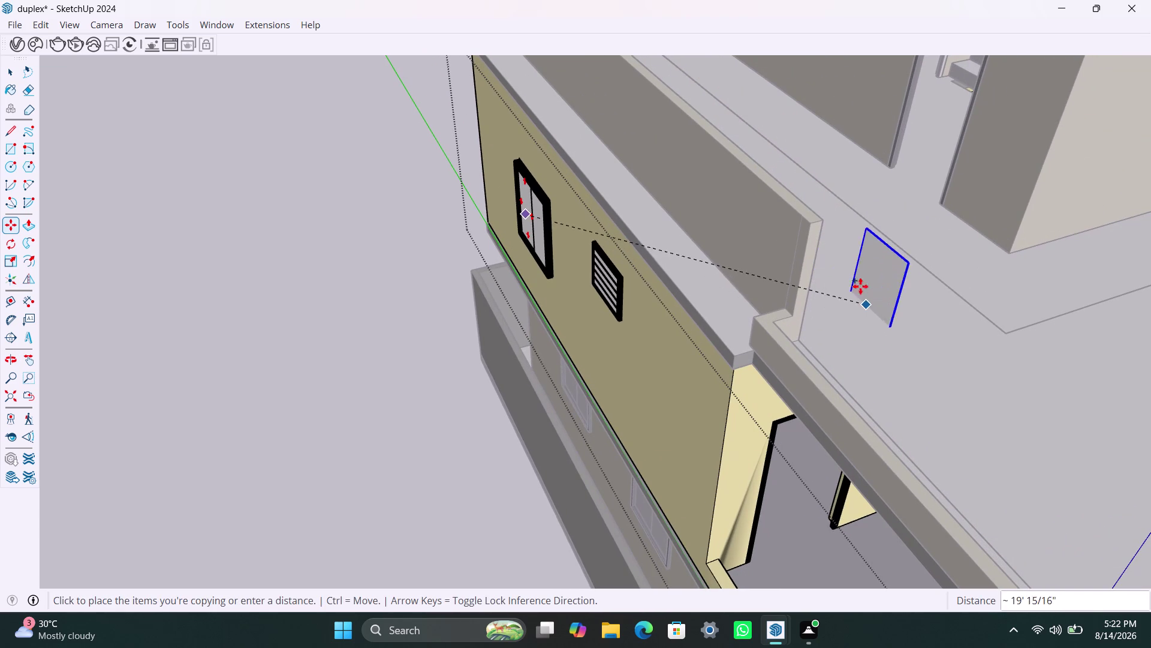
click(800, 213)
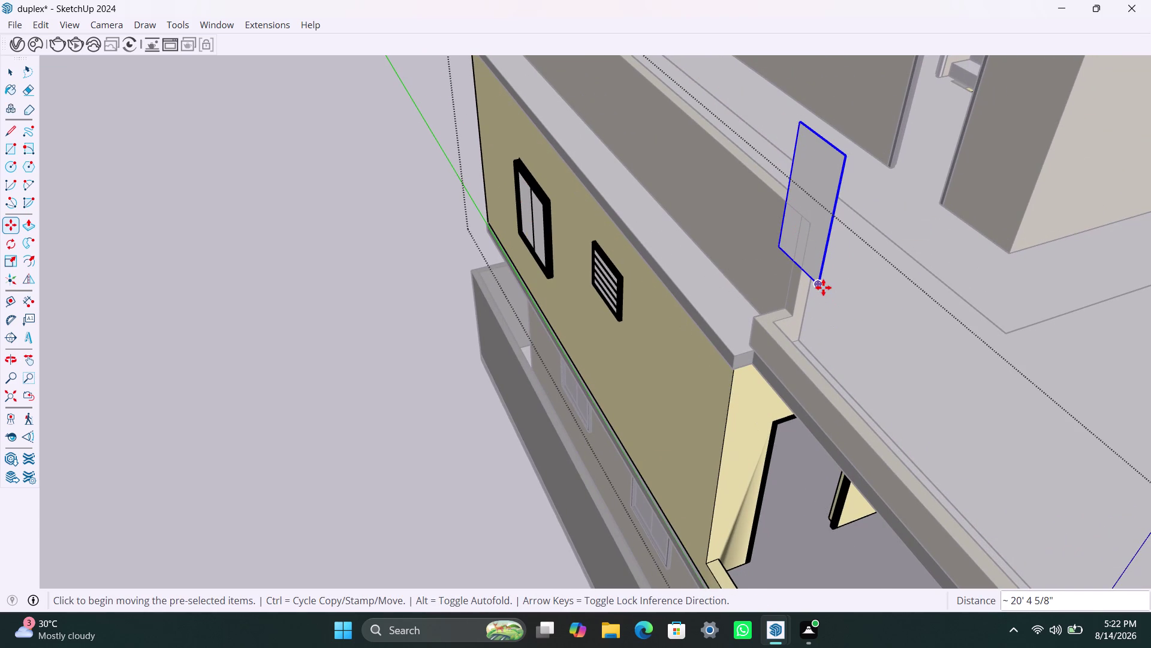
Reposition the pane copy onto the parapet top and exit the wall group.
click(823, 287)
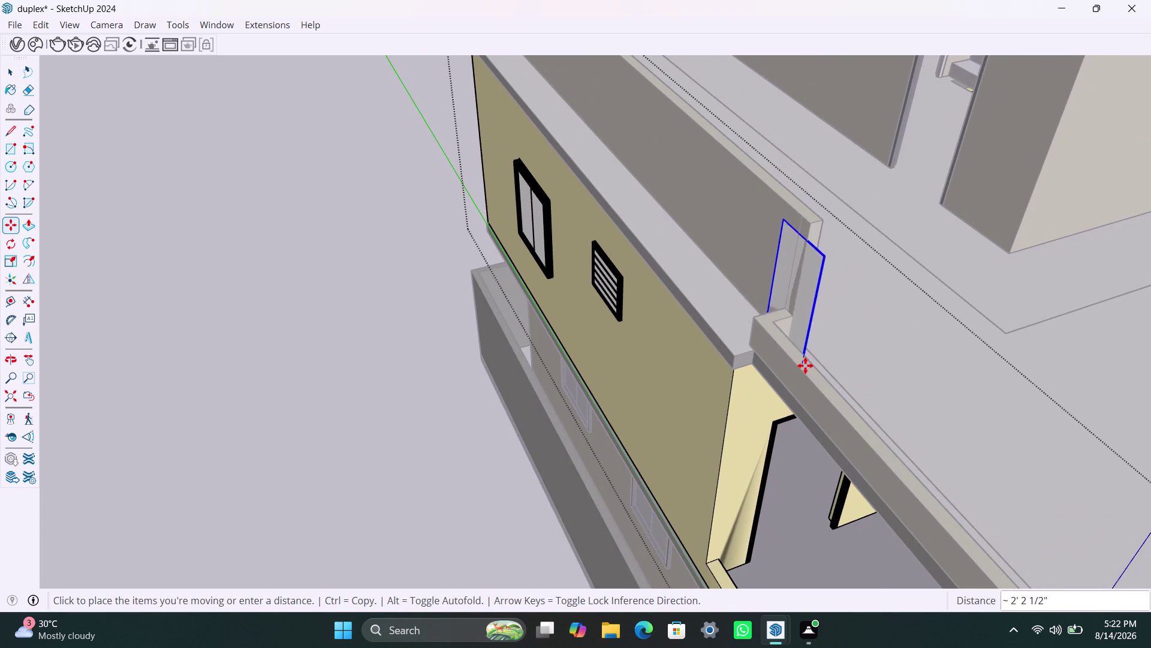
scroll(up, 3)
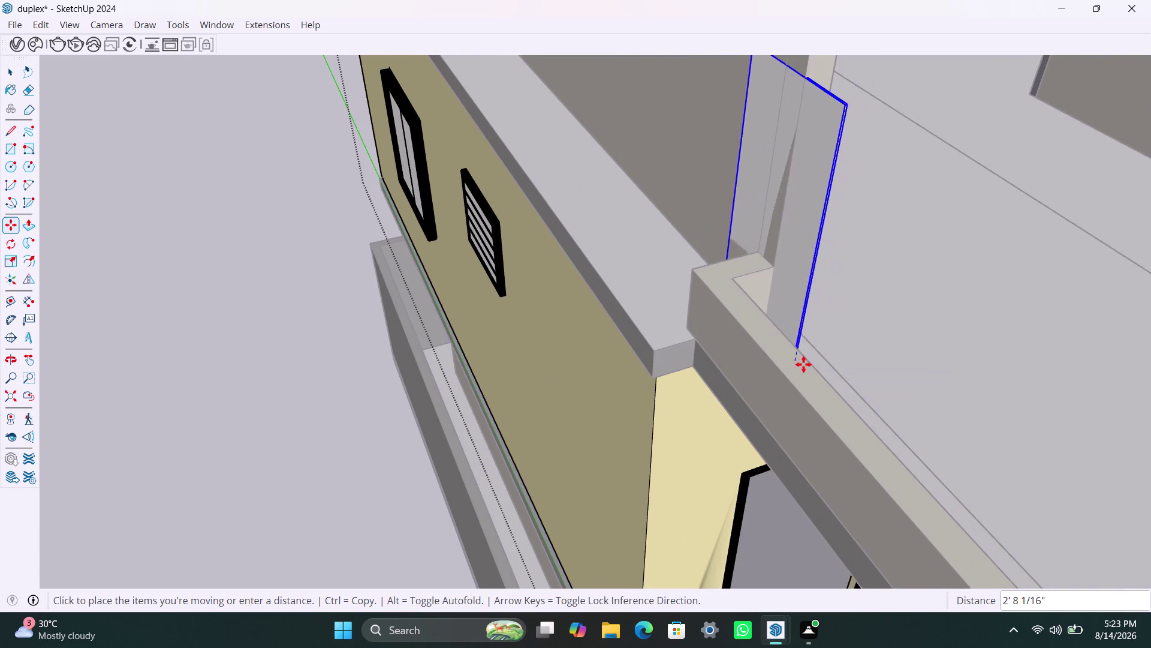
click(802, 362)
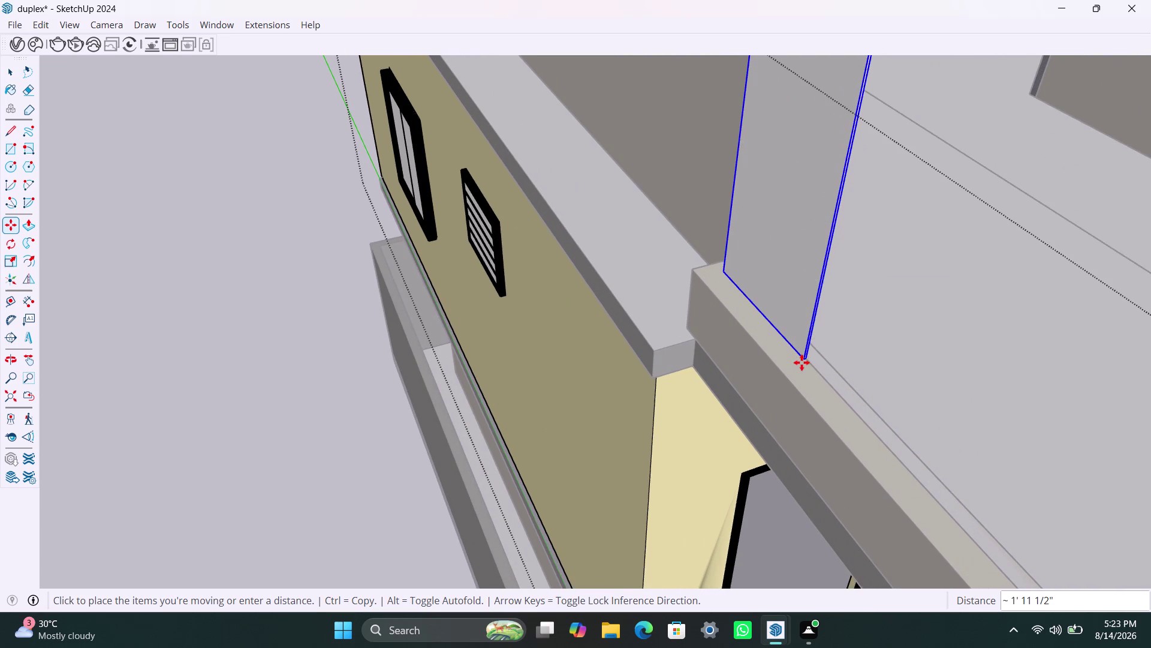
scroll(up, 3)
click(810, 361)
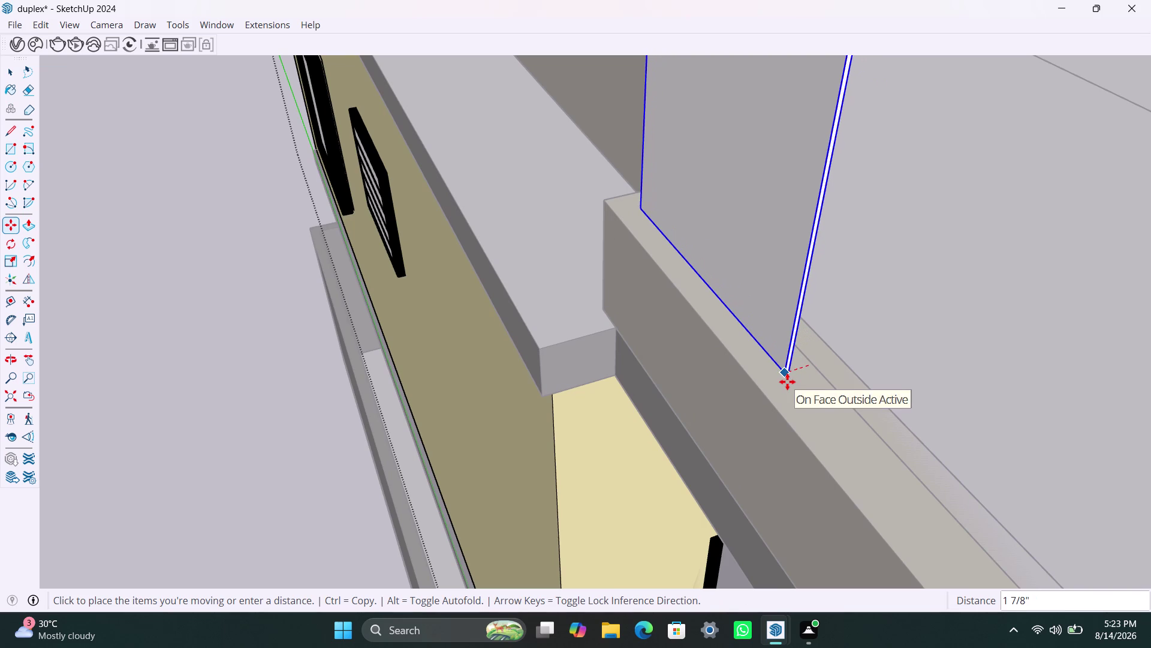
click(787, 381)
scroll(down, 3)
scroll(down, 3)
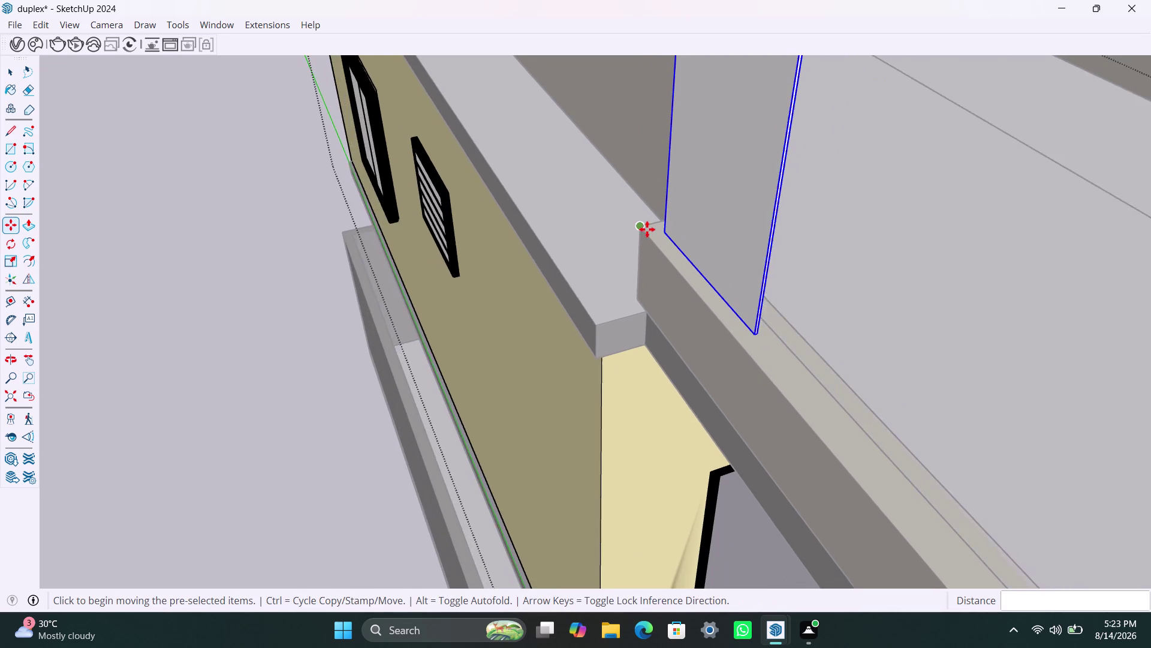
scroll(down, 3)
key(space)
click(305, 340)
scroll(down, 3)
scroll(down, 3)
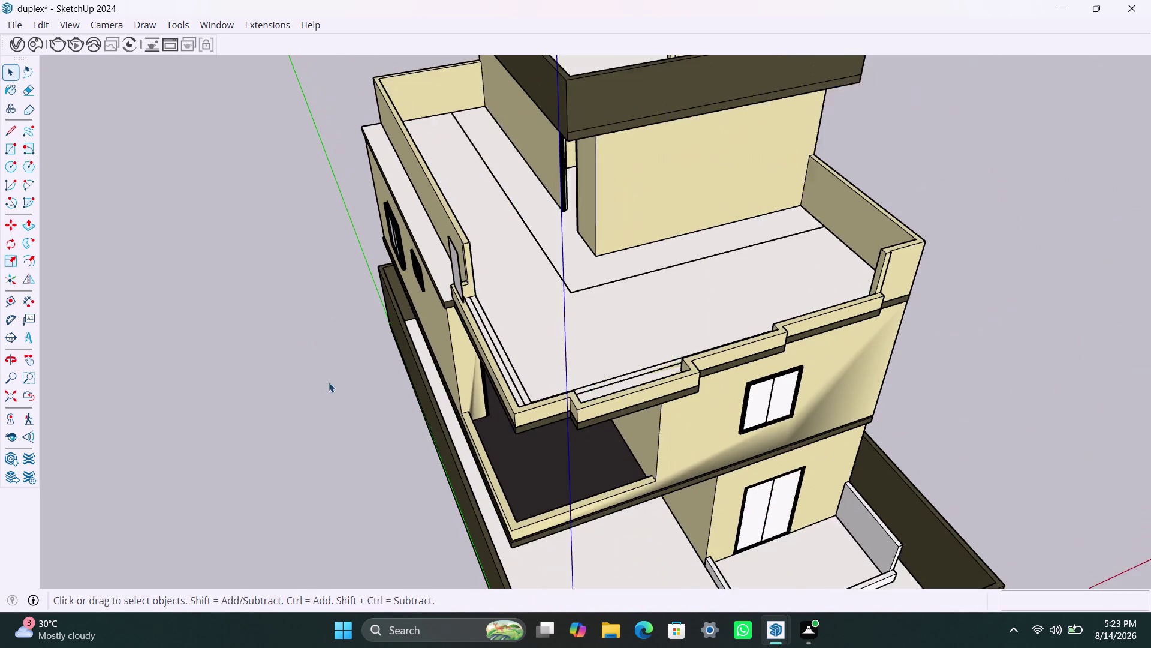
middle_drag(348, 435, 691, 389)
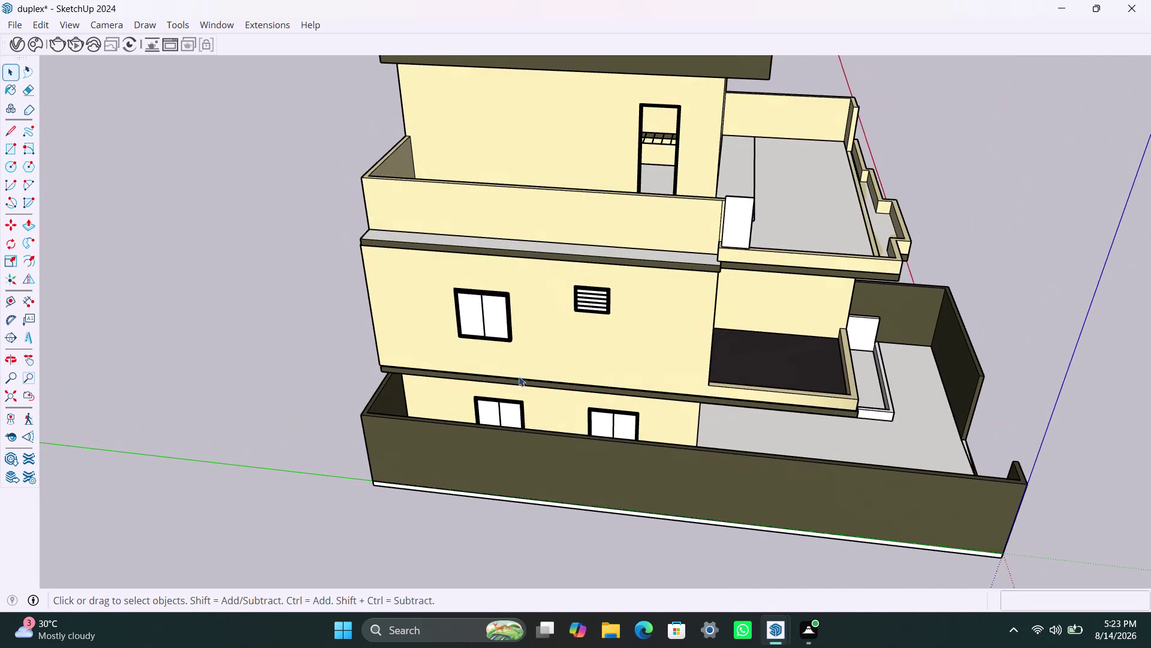
scroll(up, 3)
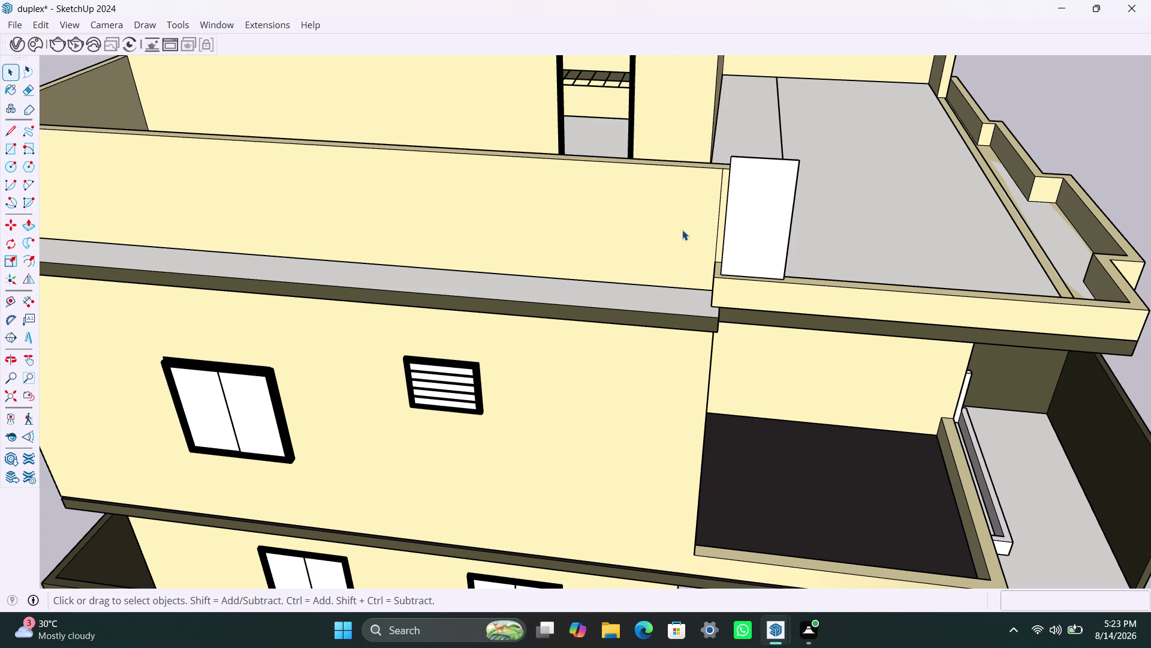
scroll(down, 3)
scroll(down, 3)
scroll(down, 3)
middle_drag(825, 424, 692, 455)
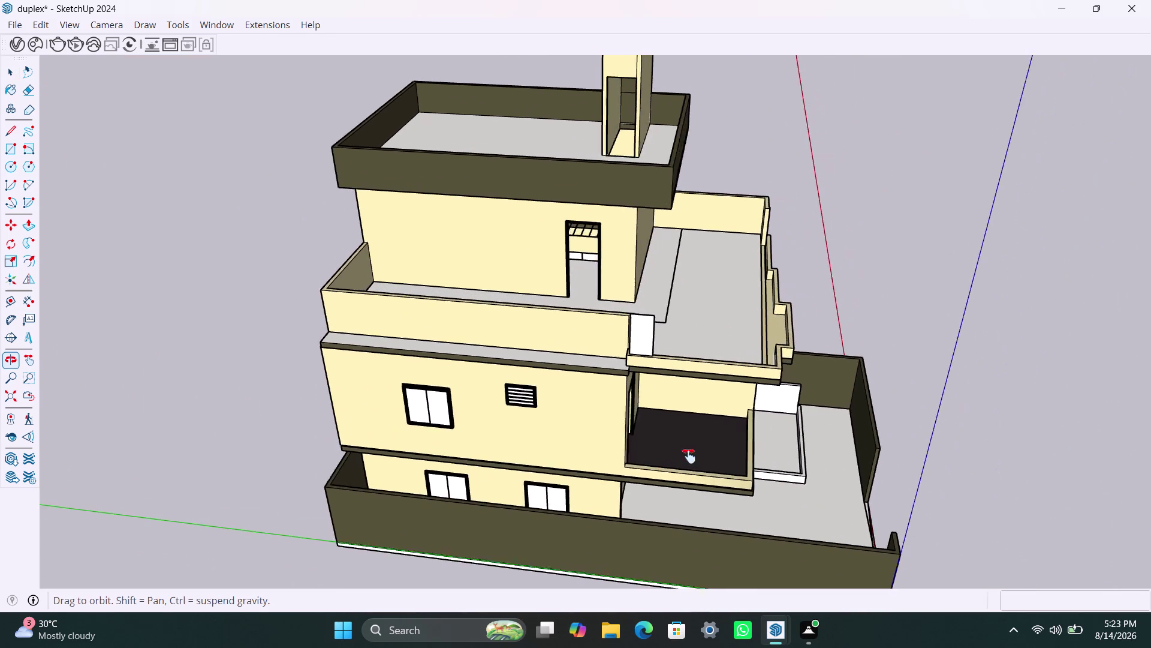
middle_drag(692, 456, 580, 425)
scroll(up, 3)
middle_drag(671, 415, 631, 434)
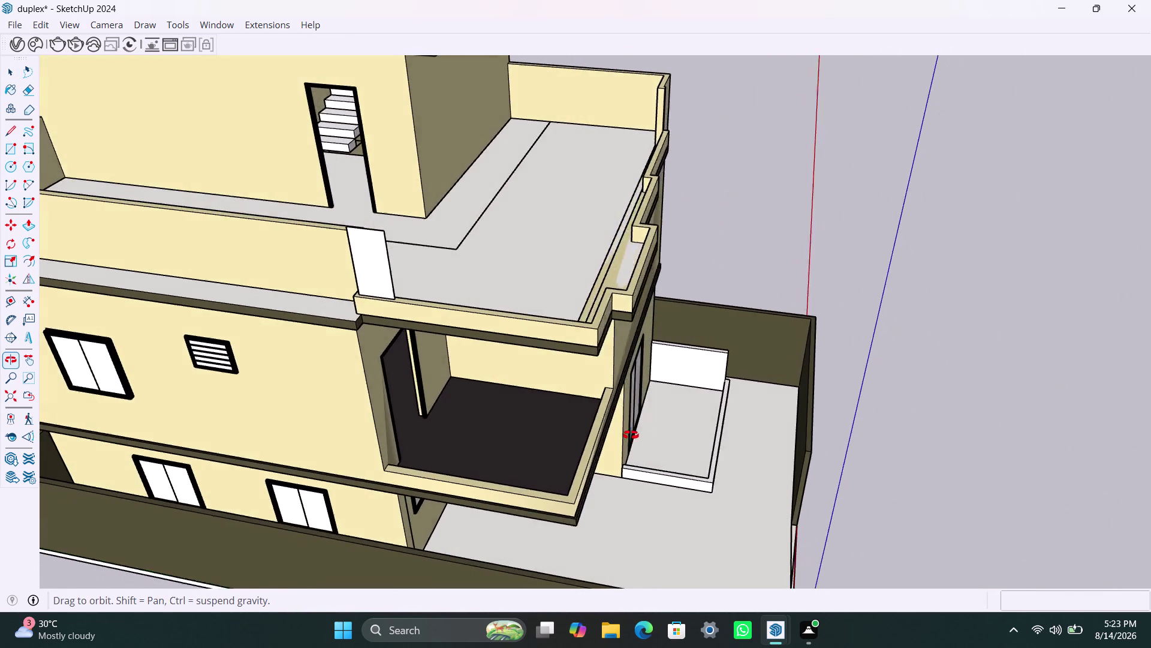
middle_drag(630, 435, 549, 430)
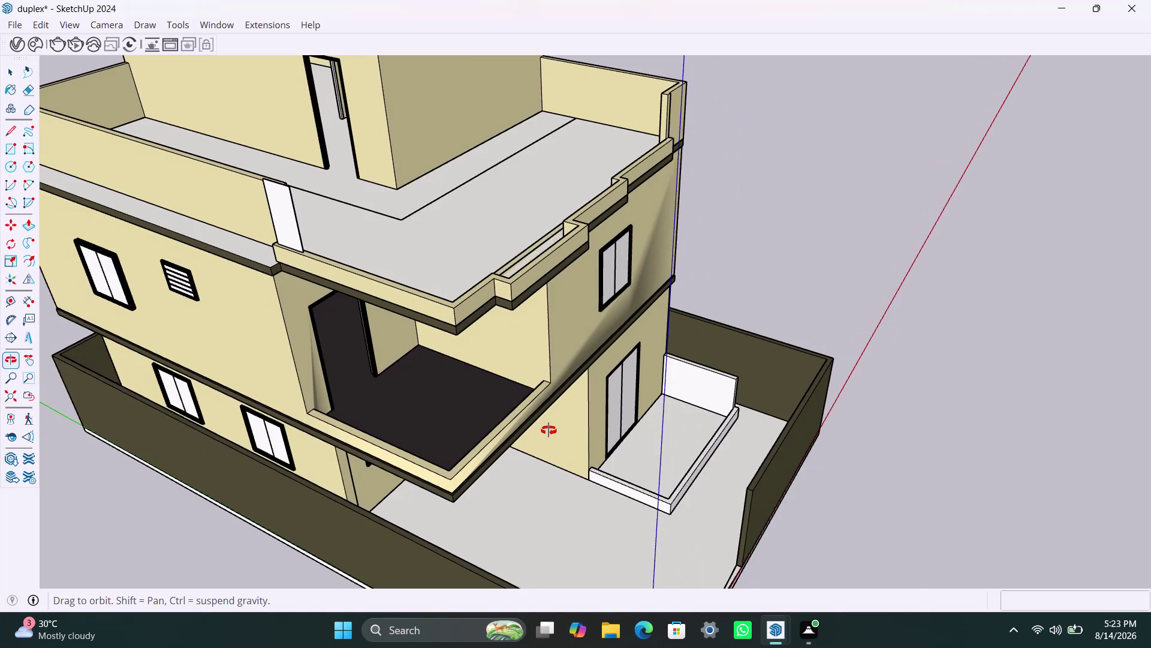
middle_drag(548, 430, 679, 443)
scroll(up, 3)
scroll(up, 3)
middle_drag(398, 280, 477, 283)
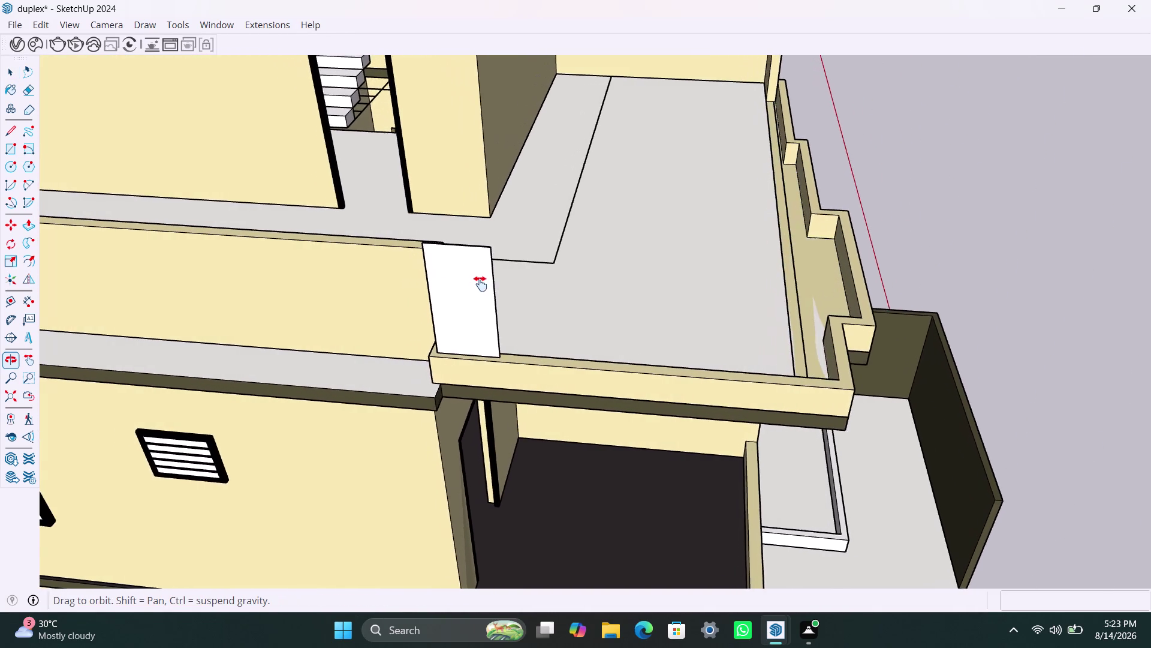
middle_drag(478, 283, 588, 278)
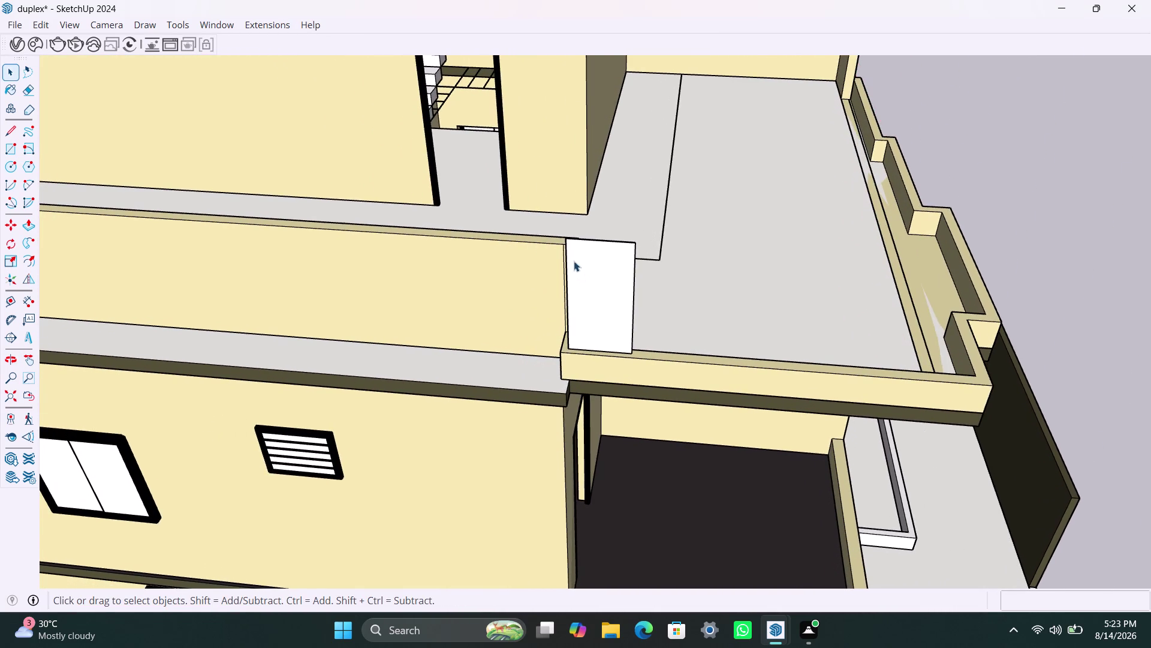
scroll(up, 3)
click(613, 239)
Copy the white panel beside the original, then undo that copy.
triple_click(613, 239)
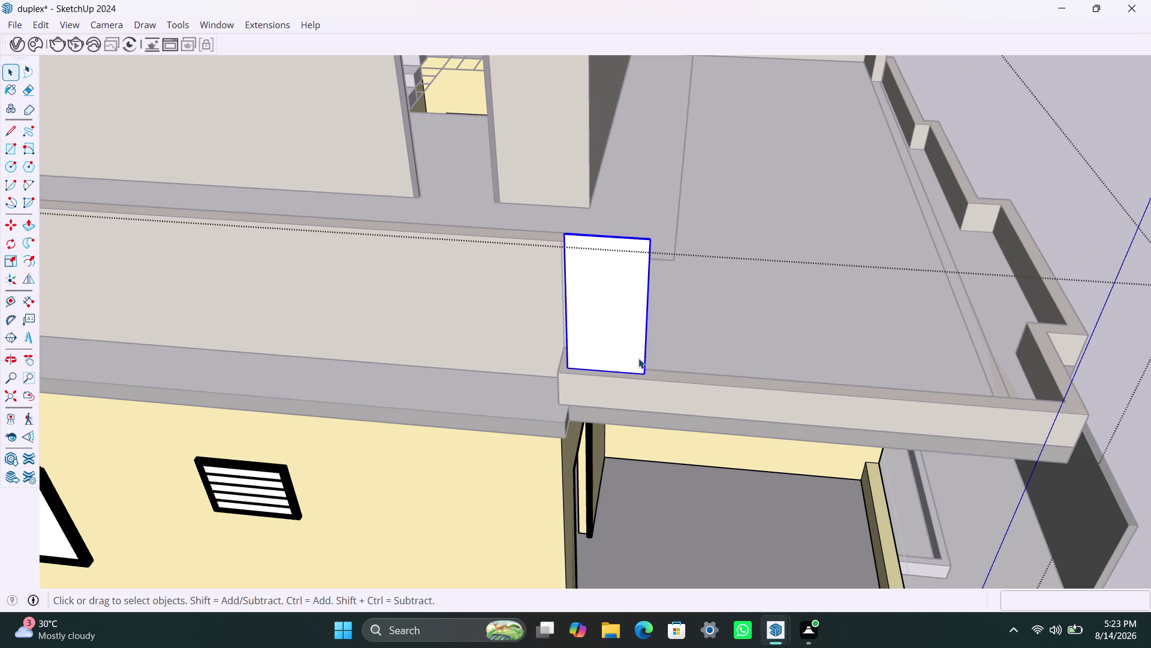
key(m)
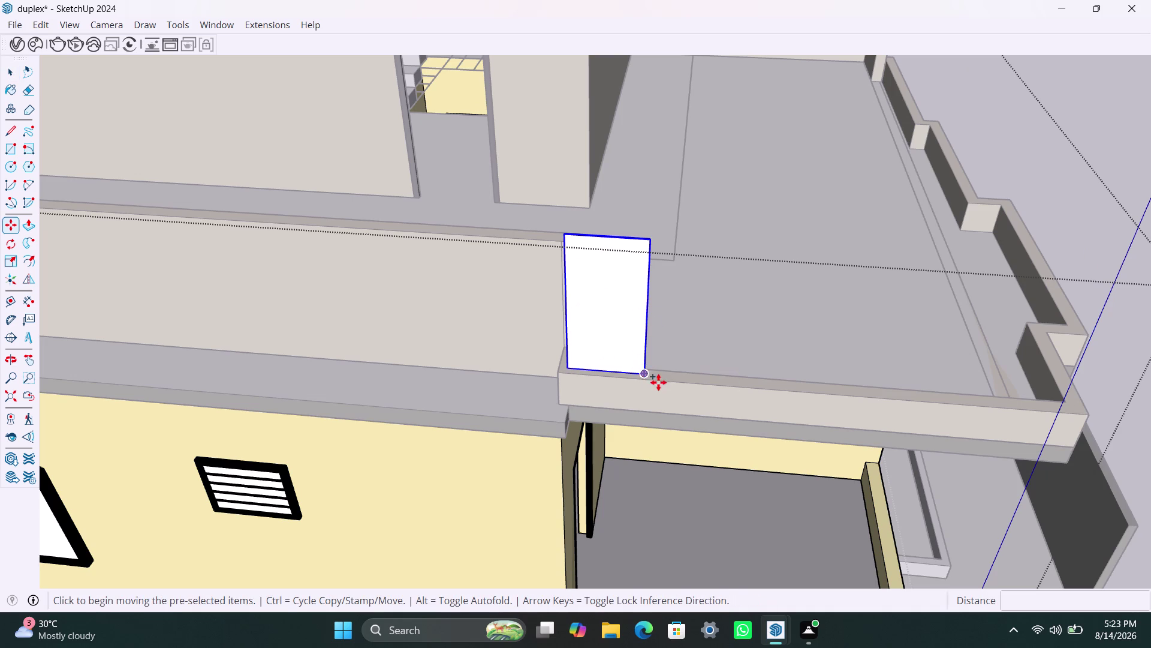
click(649, 371)
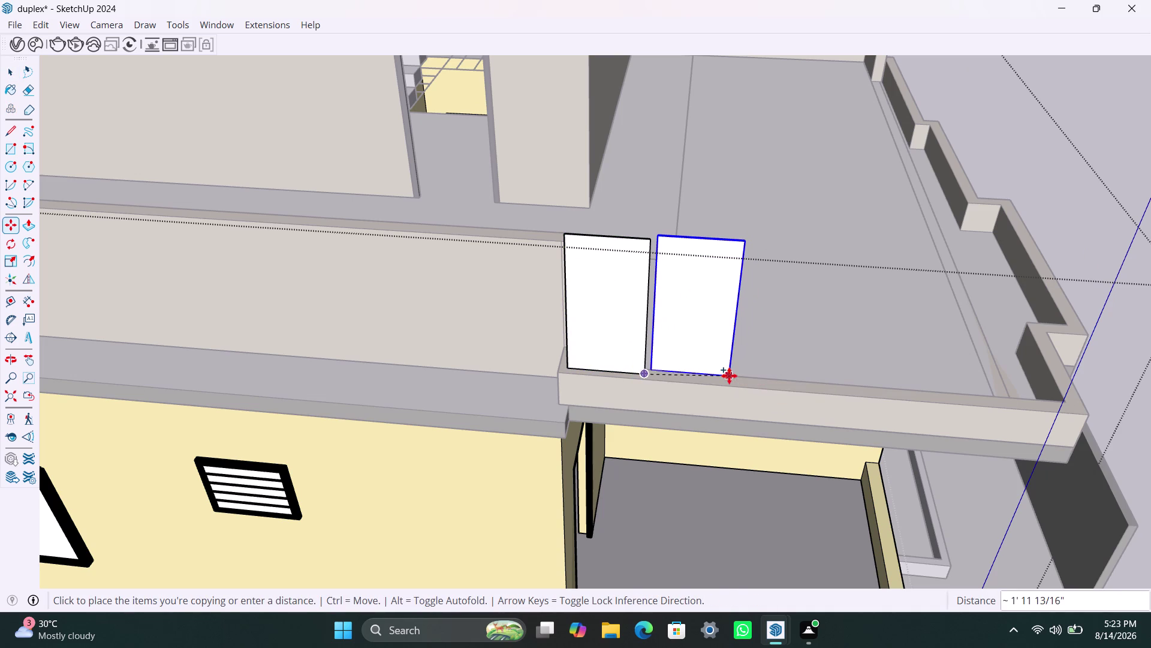
scroll(up, 3)
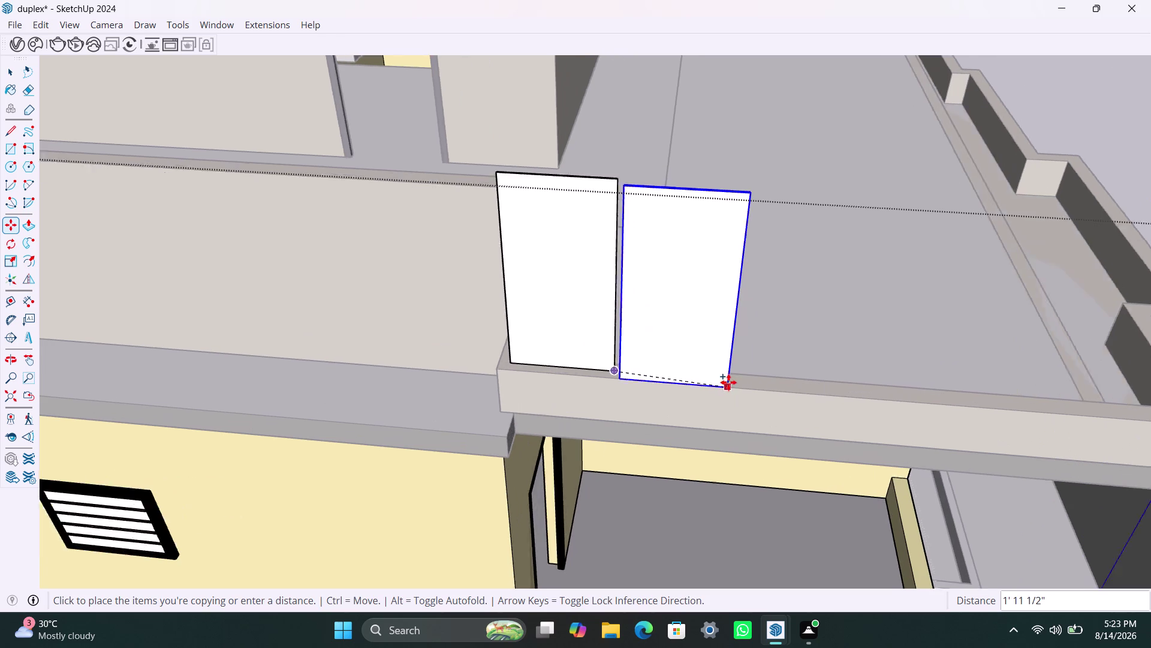
scroll(up, 3)
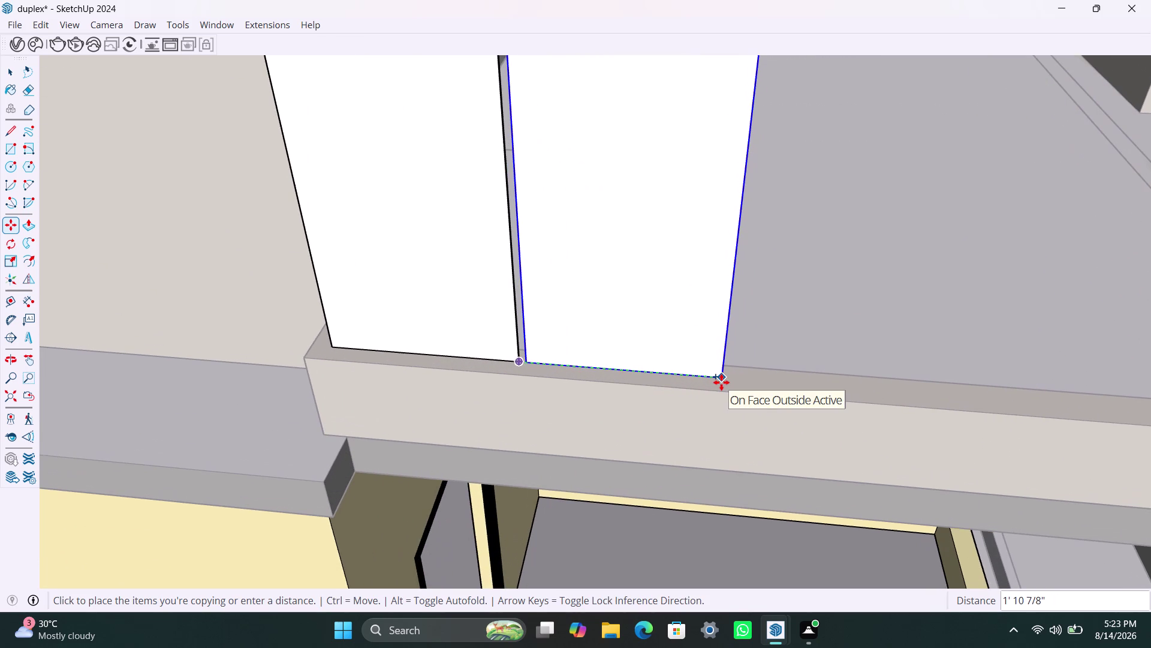
click(721, 382)
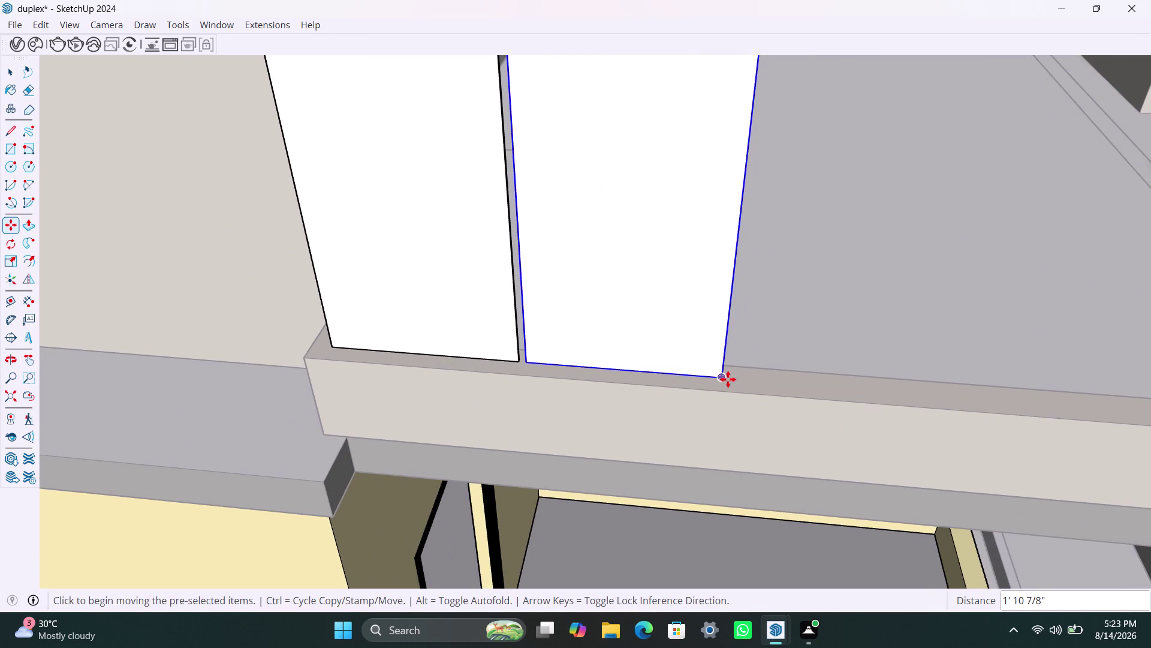
scroll(down, 3)
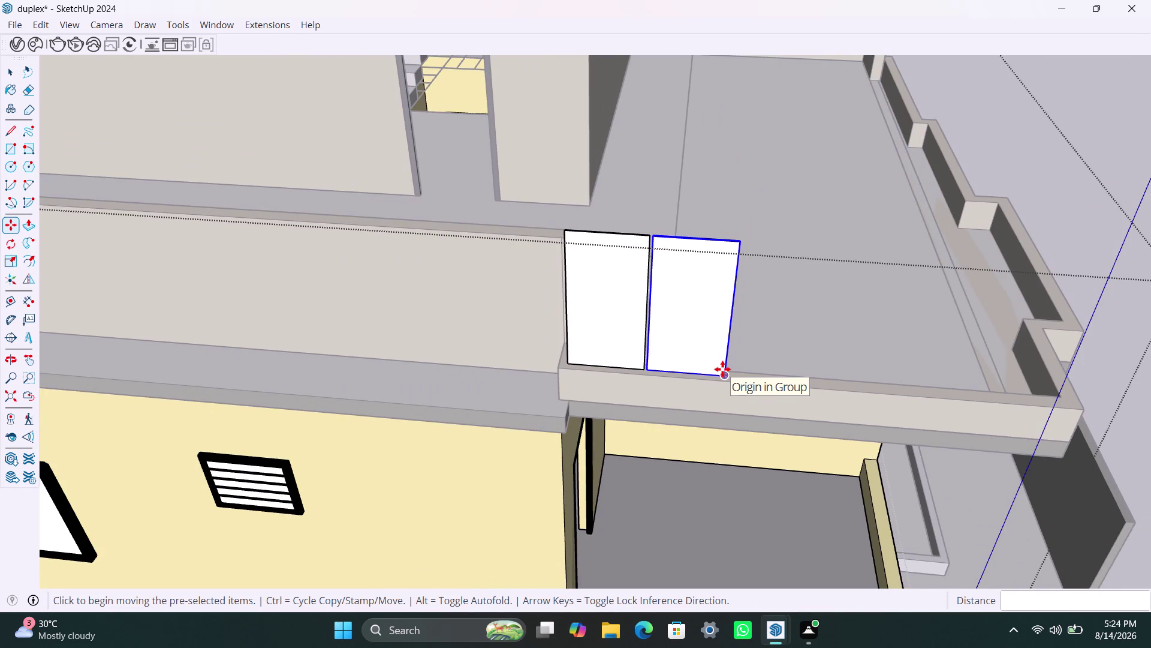
key(ctrl+z)
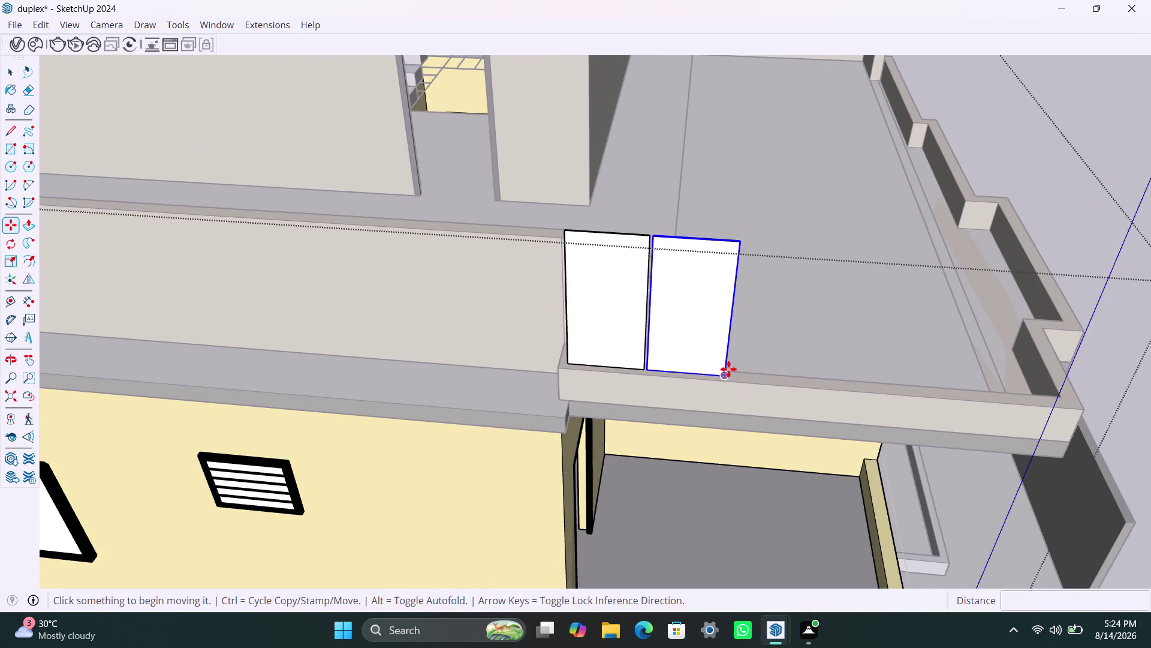
Copy the panel to the parapet's far end, divided into 4 with /4.
click(647, 367)
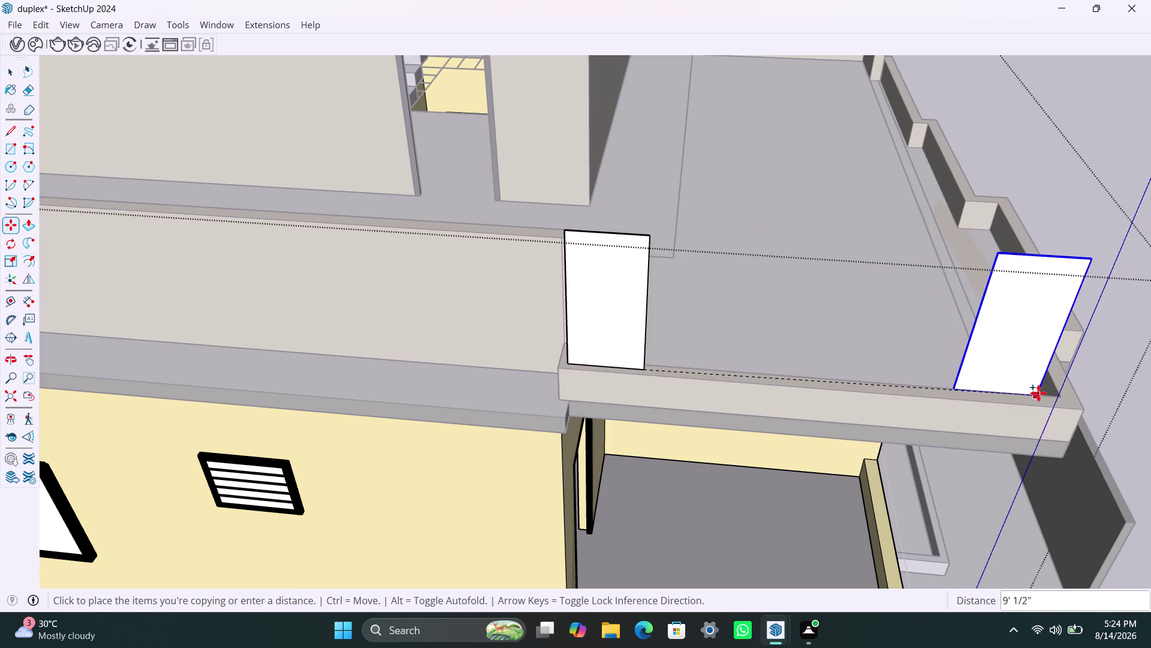
scroll(up, 3)
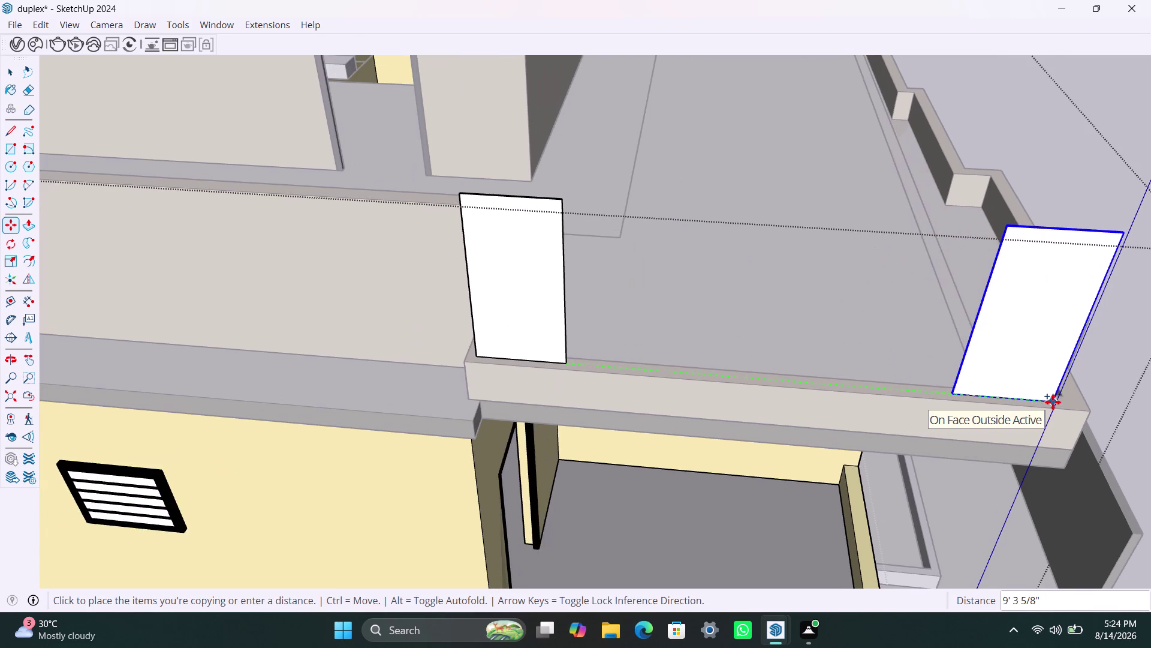
scroll(up, 3)
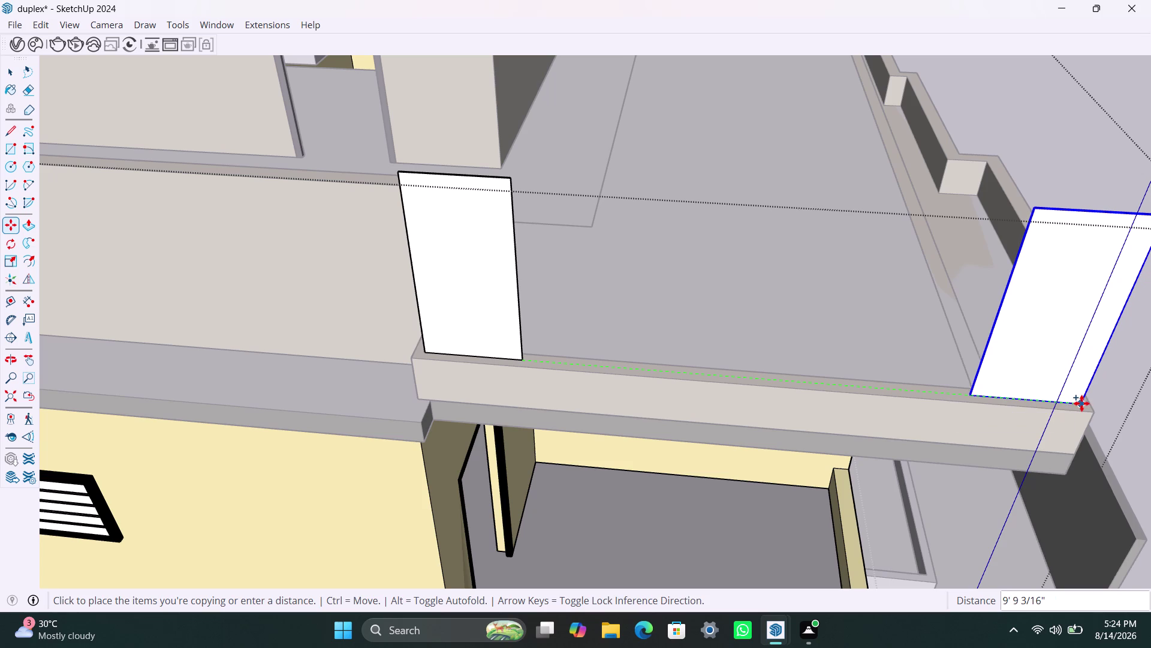
scroll(up, 3)
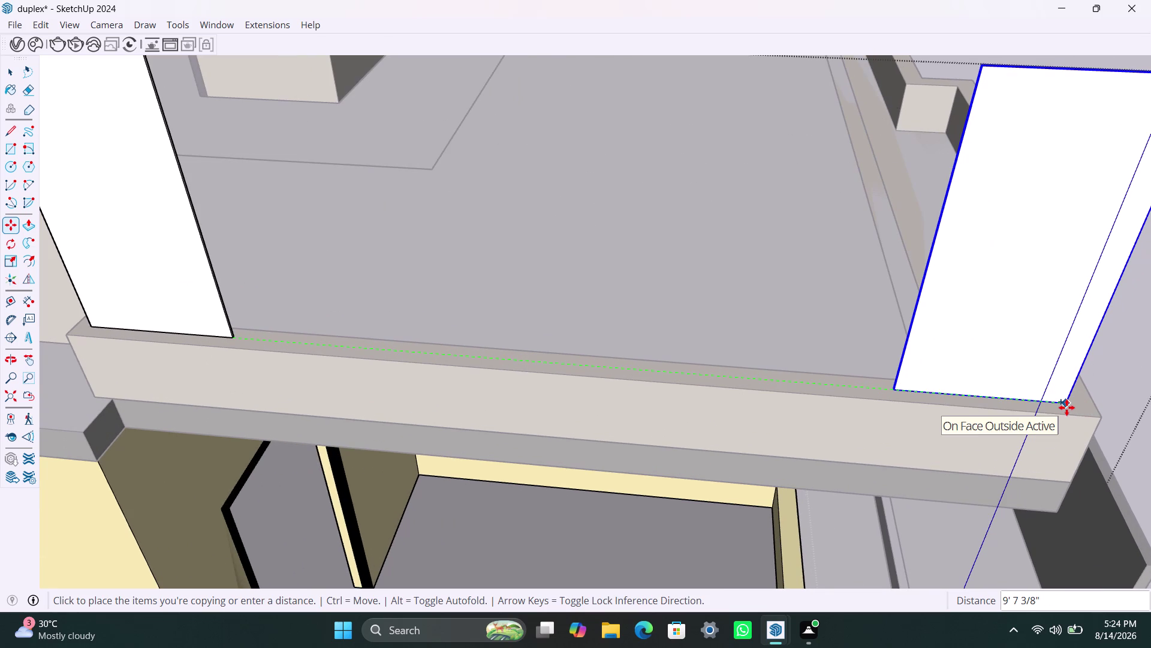
click(1066, 407)
key(slash)
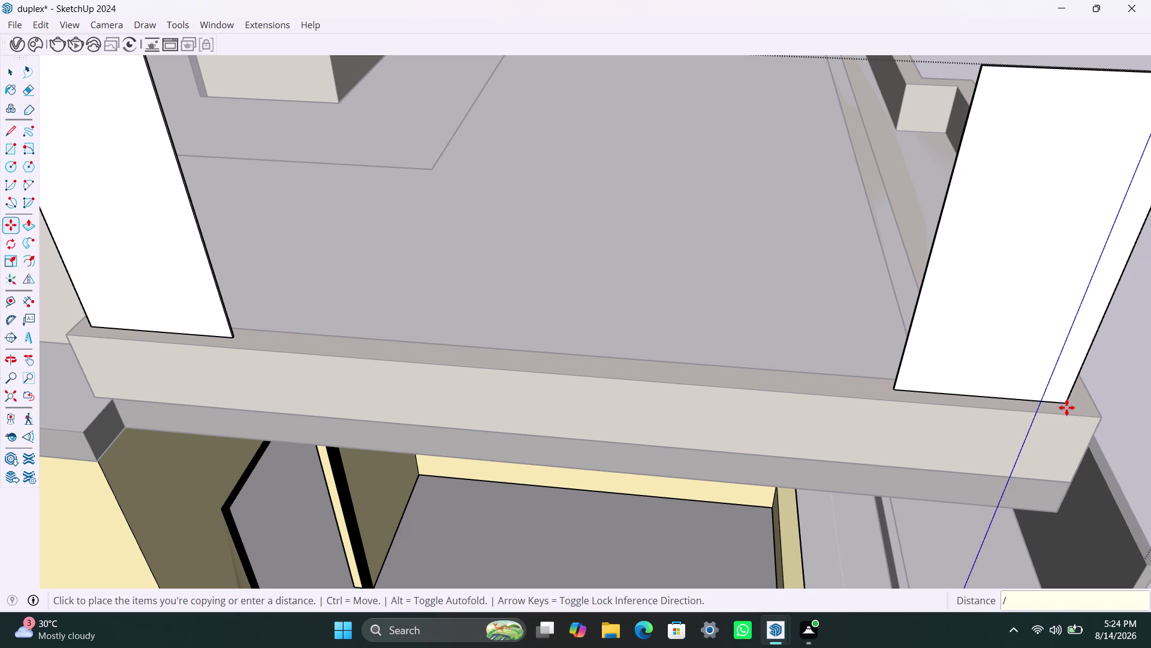
key(4)
key(Return)
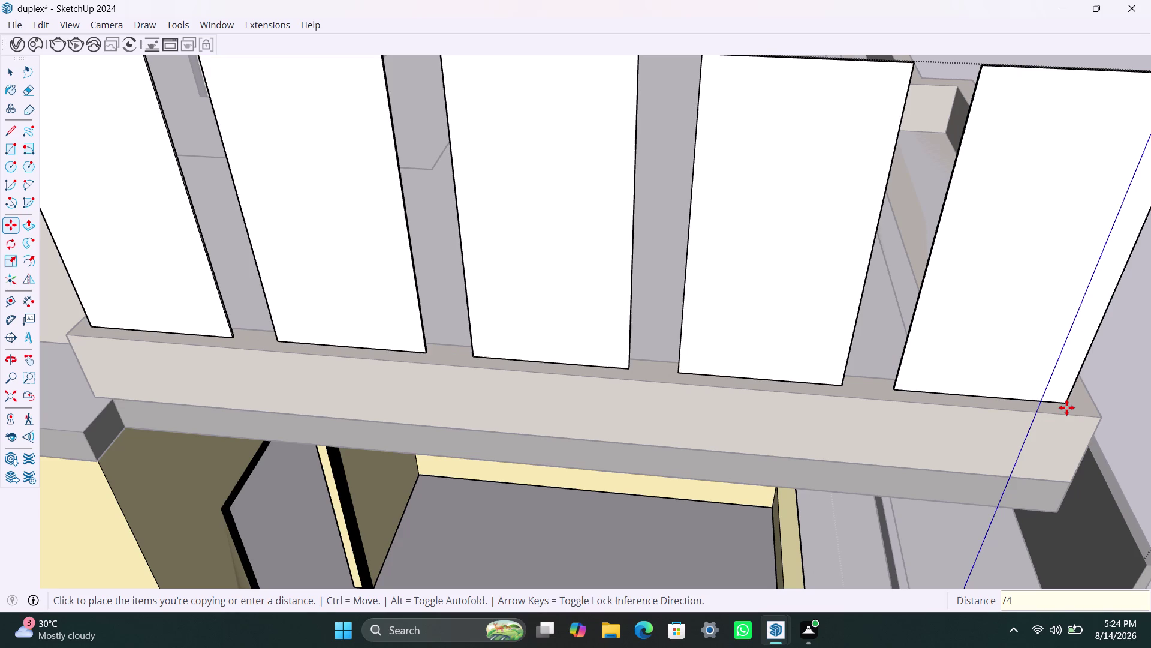
Change the array to /5 for six evenly spaced panels.
scroll(down, 3)
scroll(down, 3)
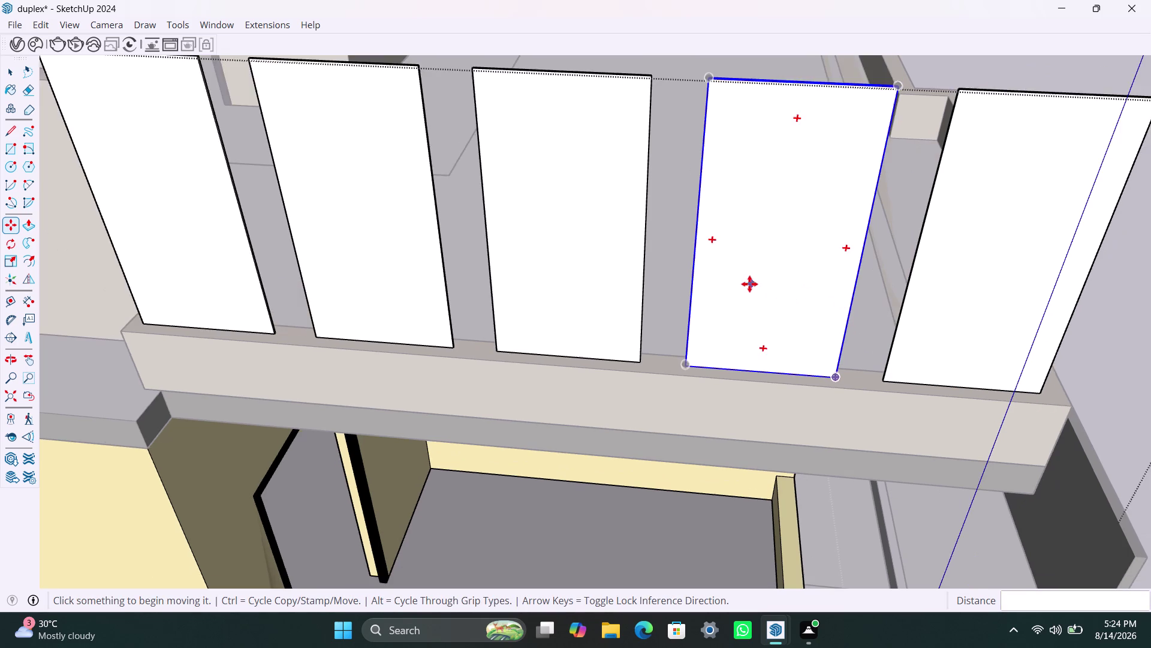
scroll(down, 3)
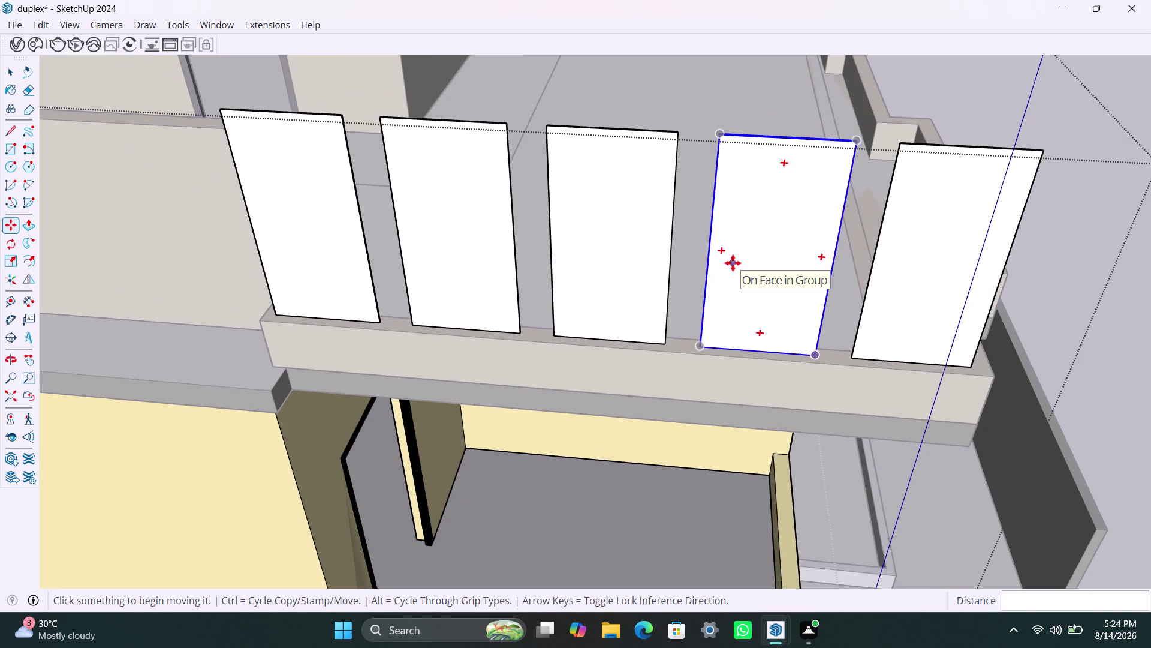
text(/5)
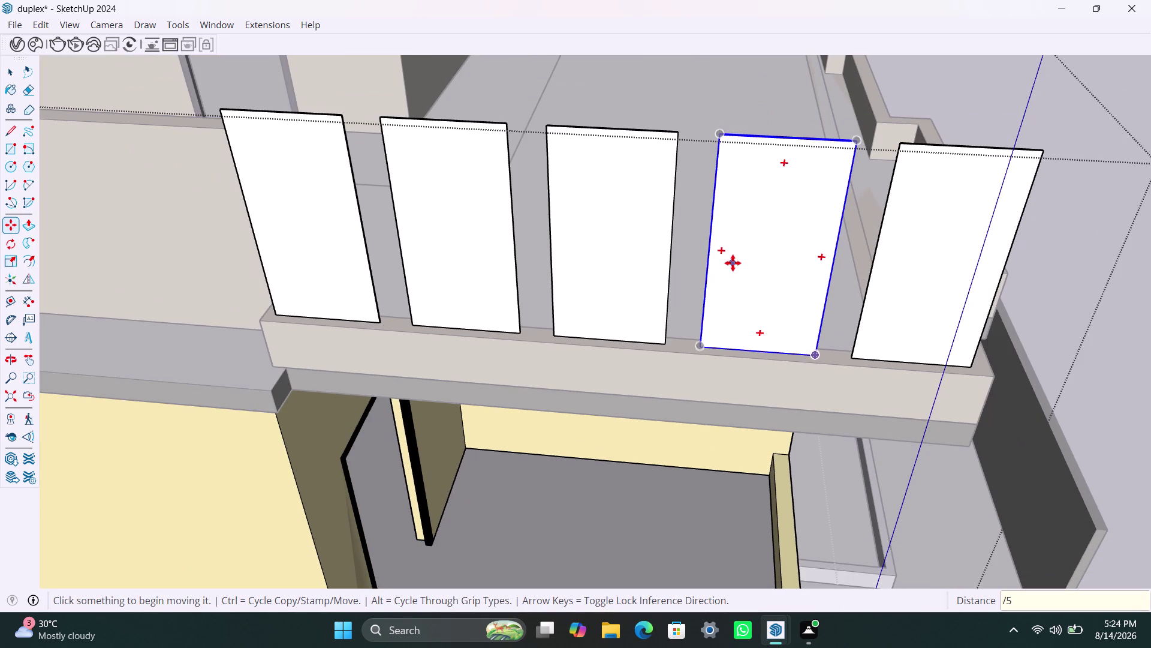
key(Return)
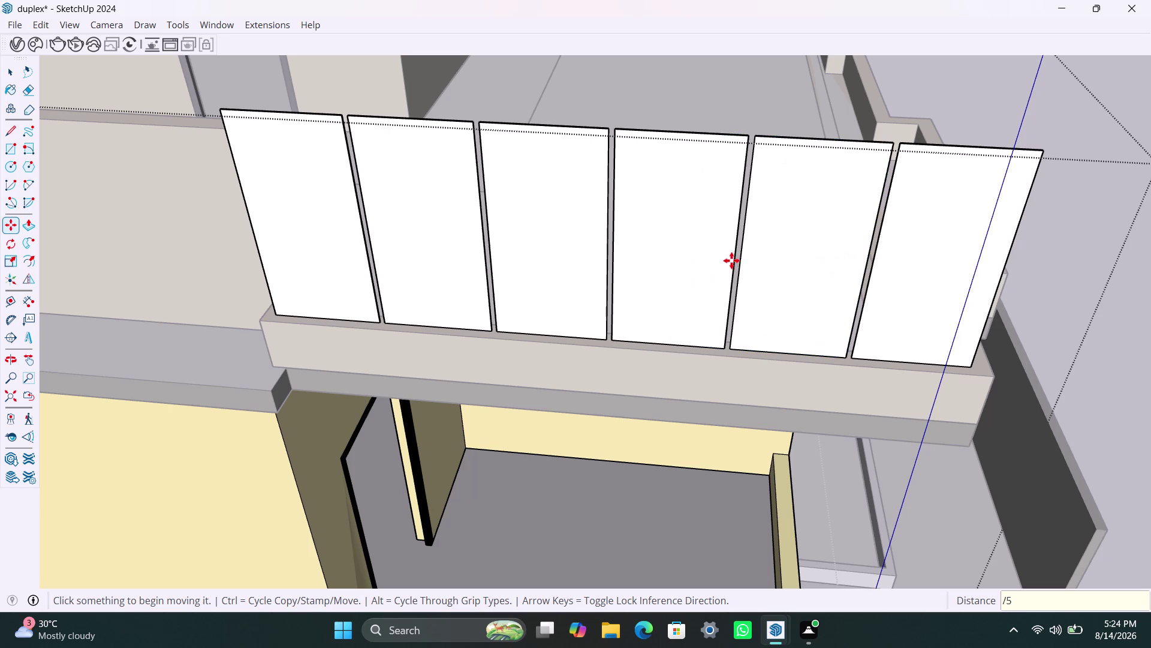
scroll(down, 3)
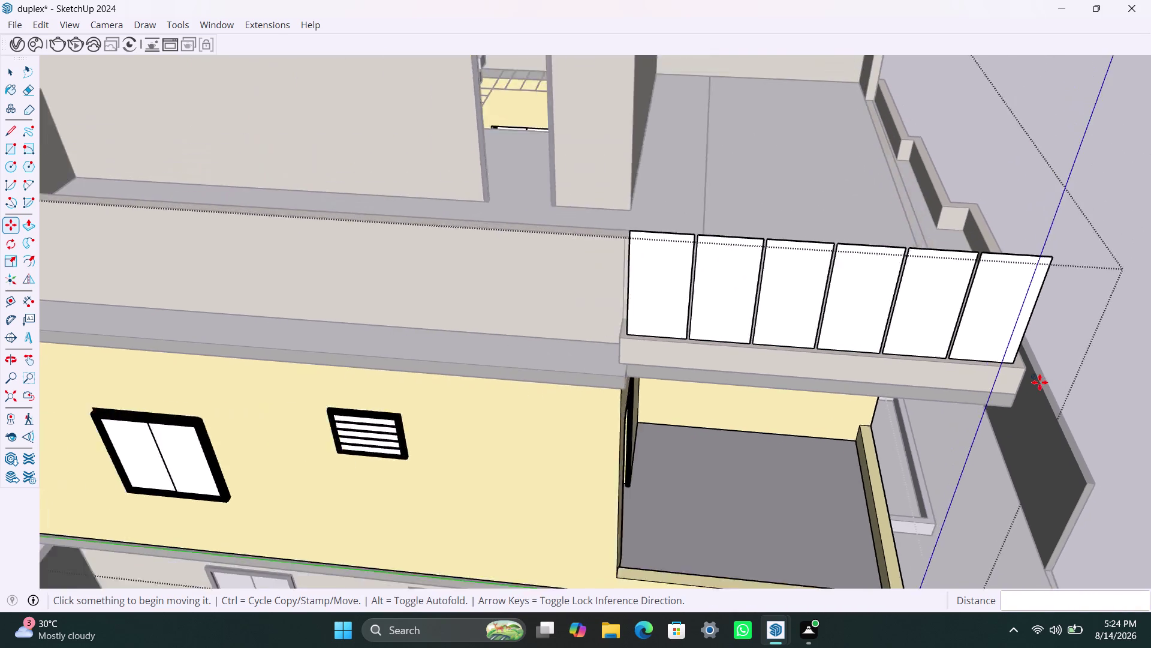
scroll(down, 3)
middle_drag(1027, 475, 883, 533)
scroll(down, 3)
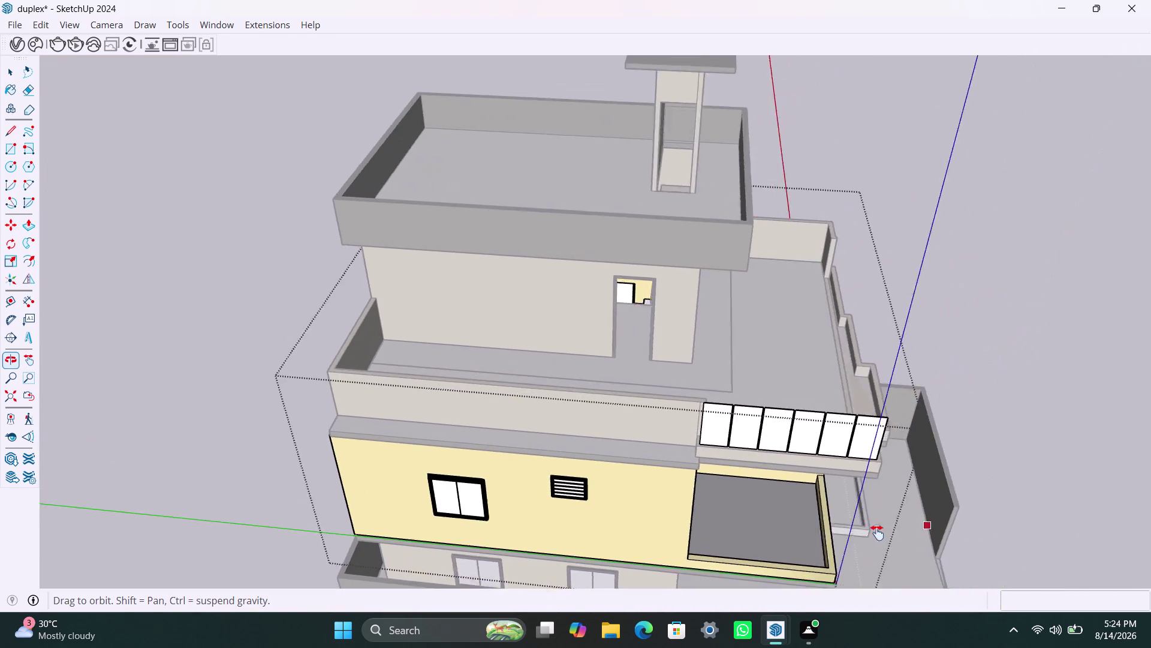
middle_drag(883, 532, 847, 442)
key(space)
click(908, 269)
scroll(down, 3)
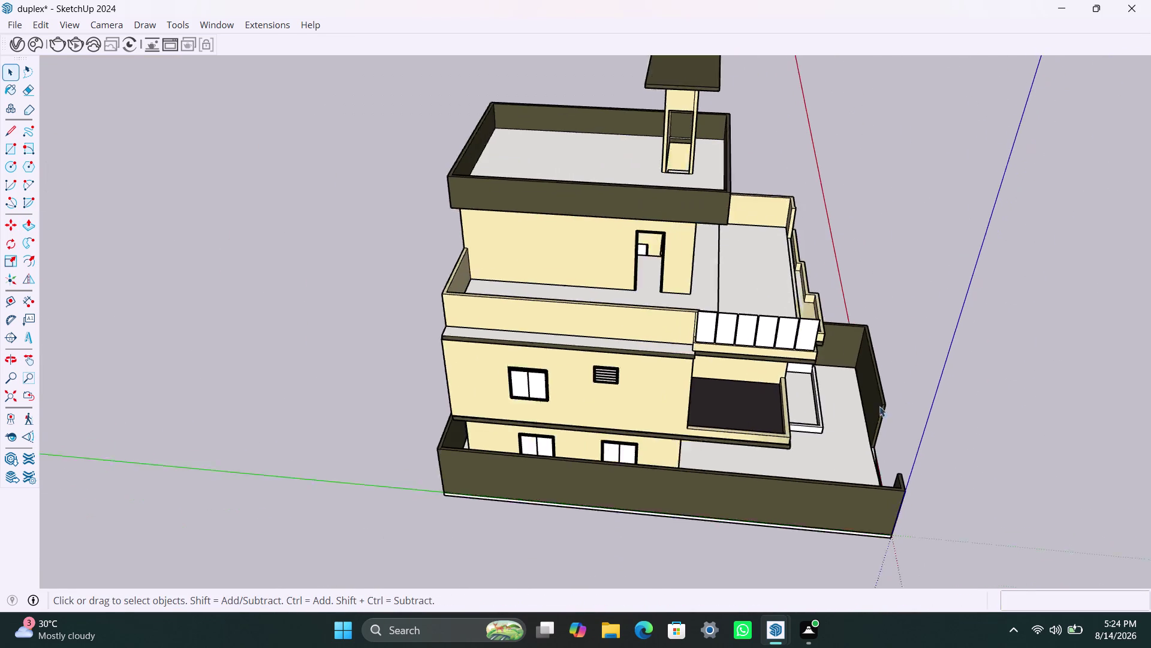
middle_drag(873, 411, 280, 401)
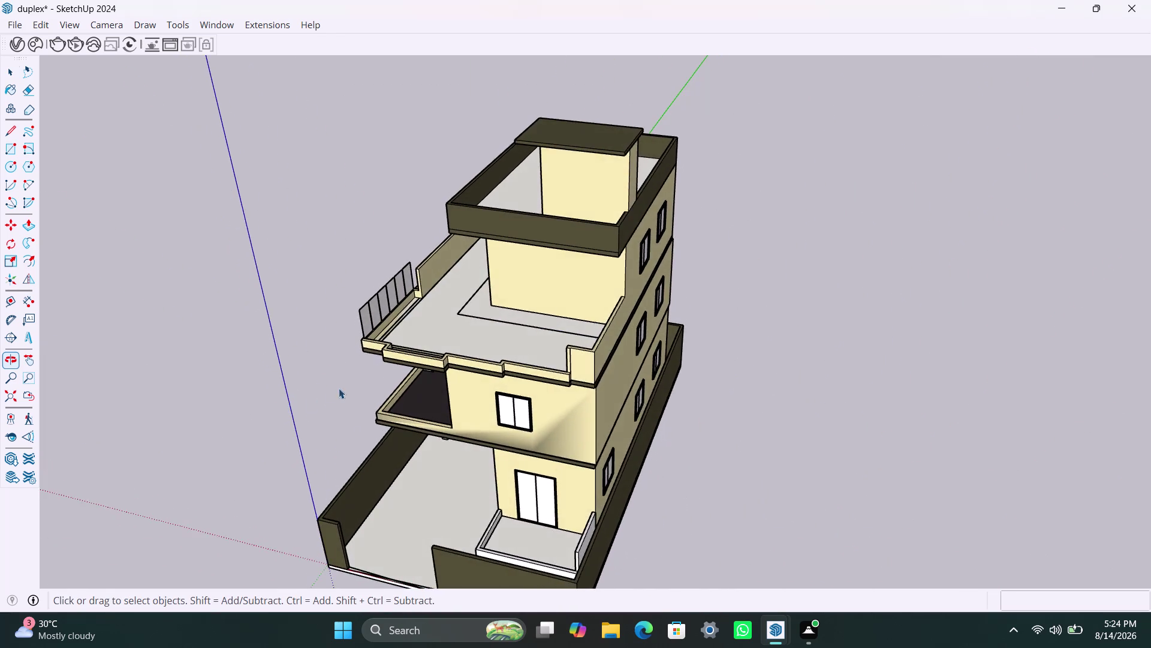
scroll(up, 3)
middle_drag(359, 329, 427, 336)
scroll(up, 3)
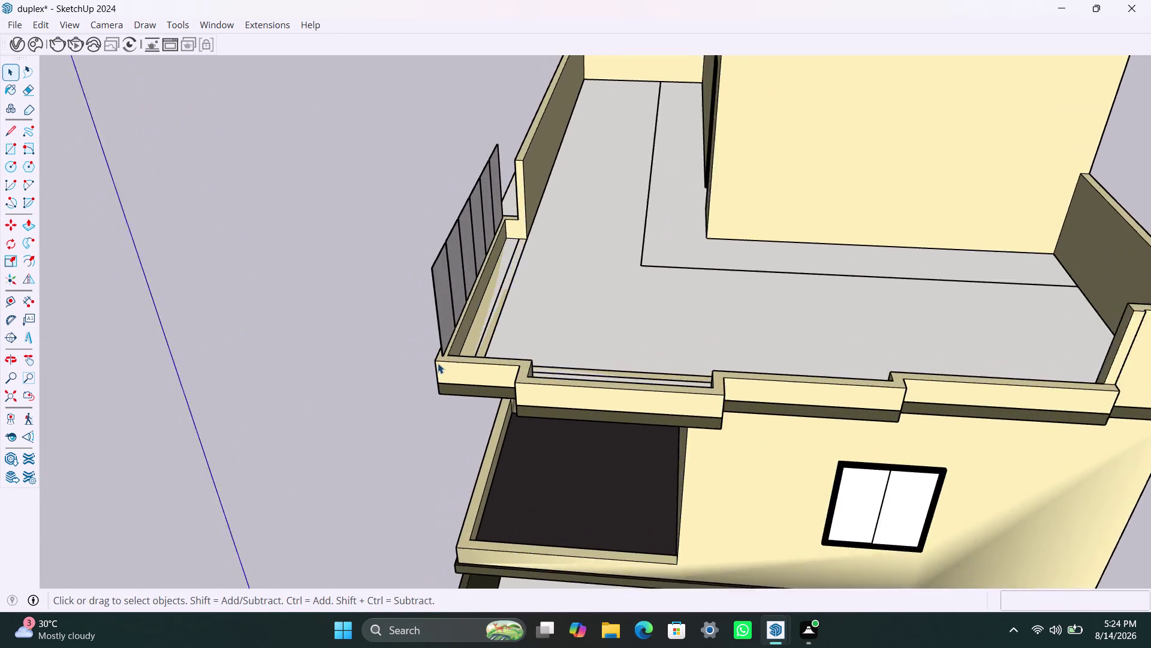
scroll(up, 3)
click(444, 321)
triple_click(447, 327)
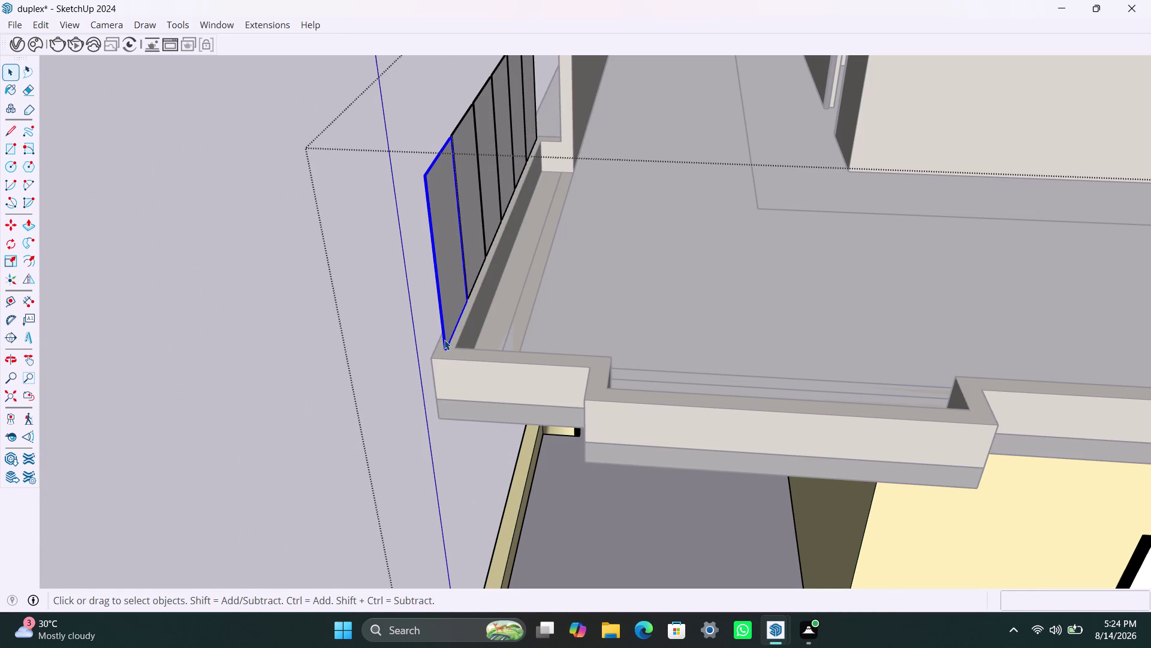
Copy a panel to the parapet notch and orbit to view it.
key(m)
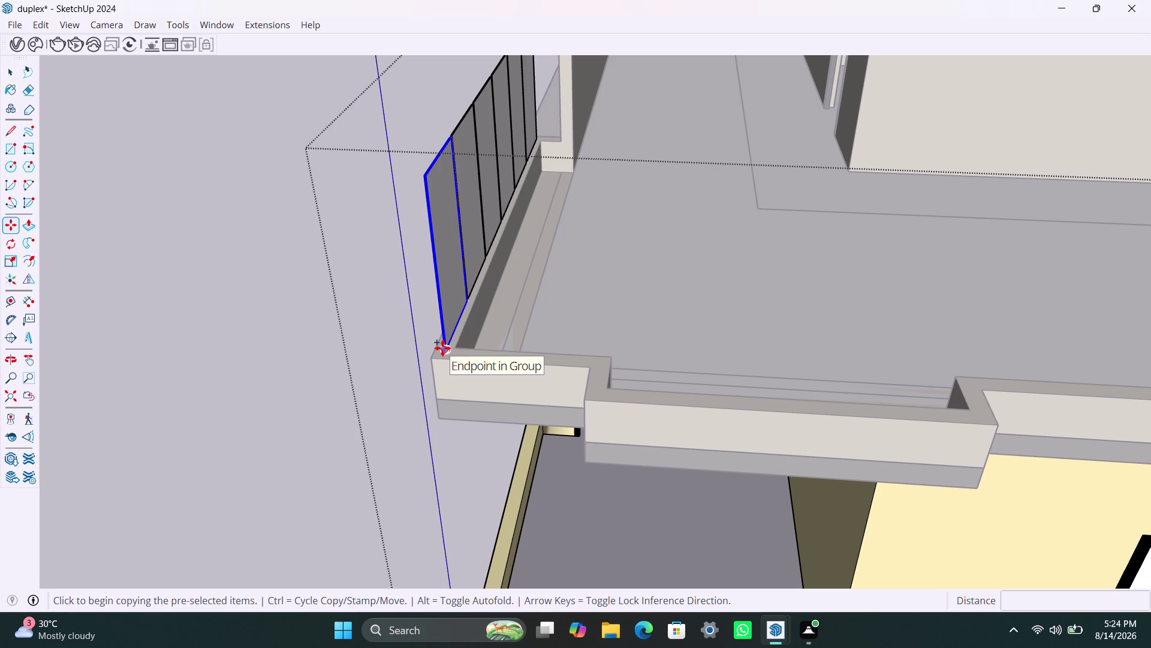
click(443, 348)
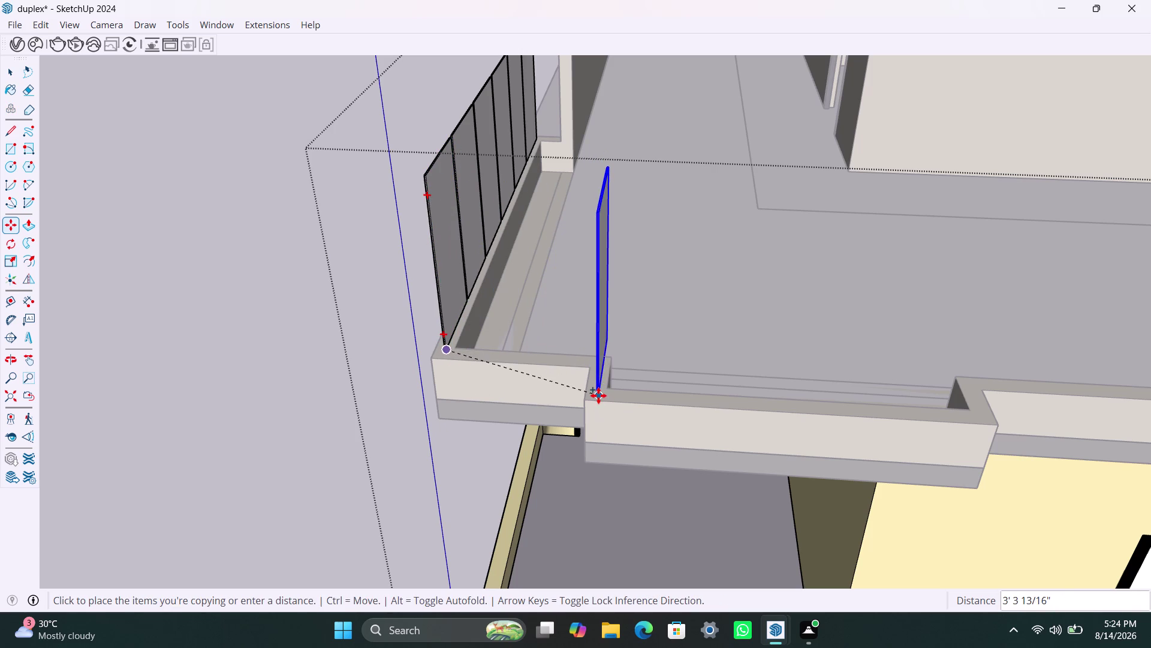
scroll(up, 3)
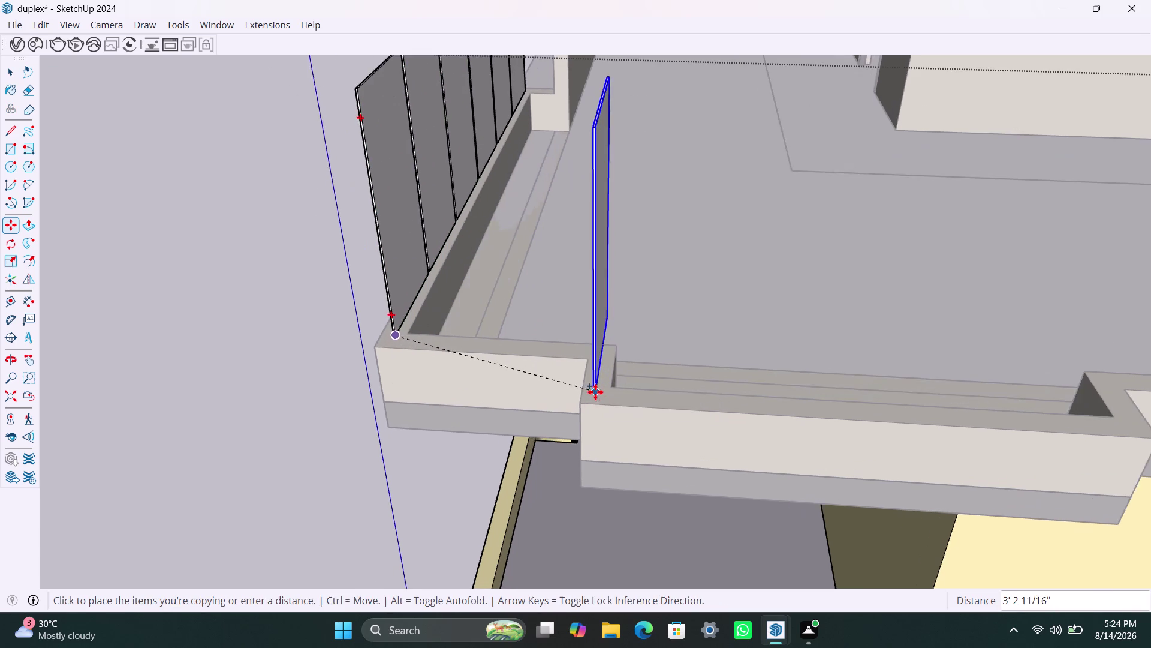
scroll(up, 3)
click(594, 403)
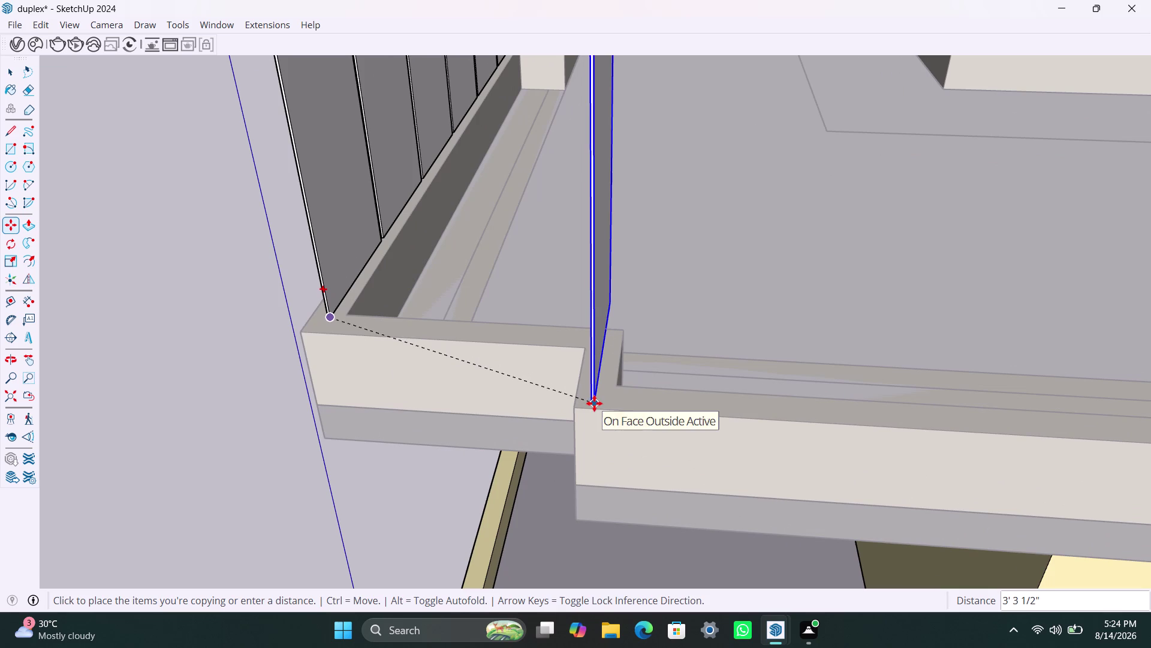
key(space)
scroll(down, 3)
middle_drag(430, 451, 696, 418)
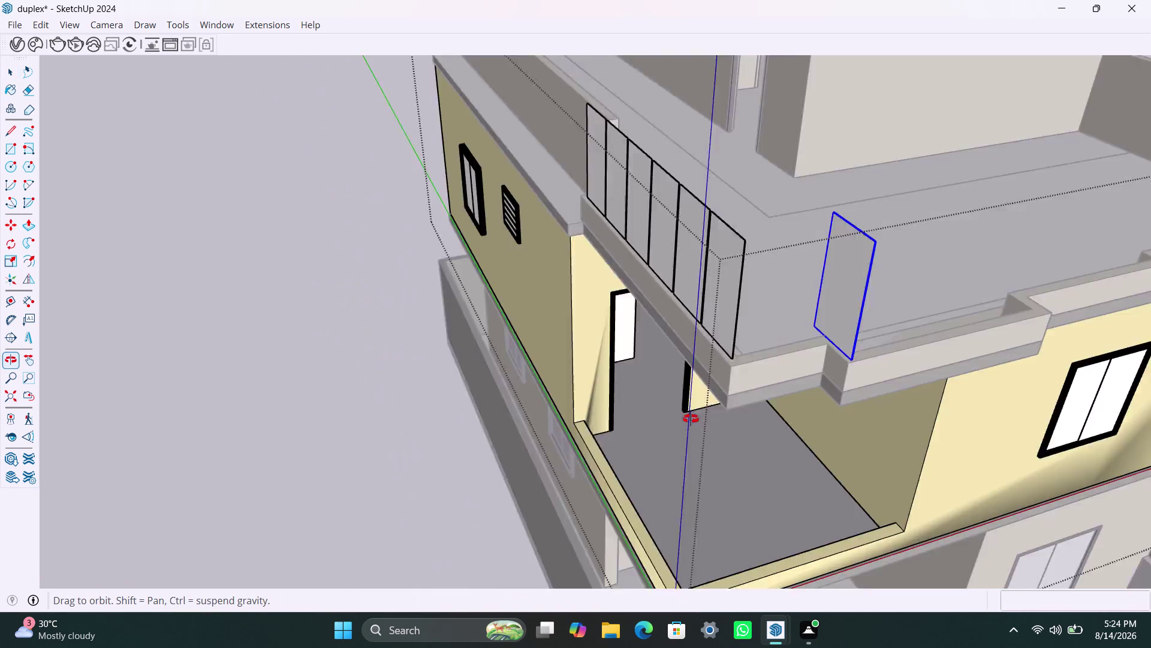
middle_drag(695, 417, 734, 427)
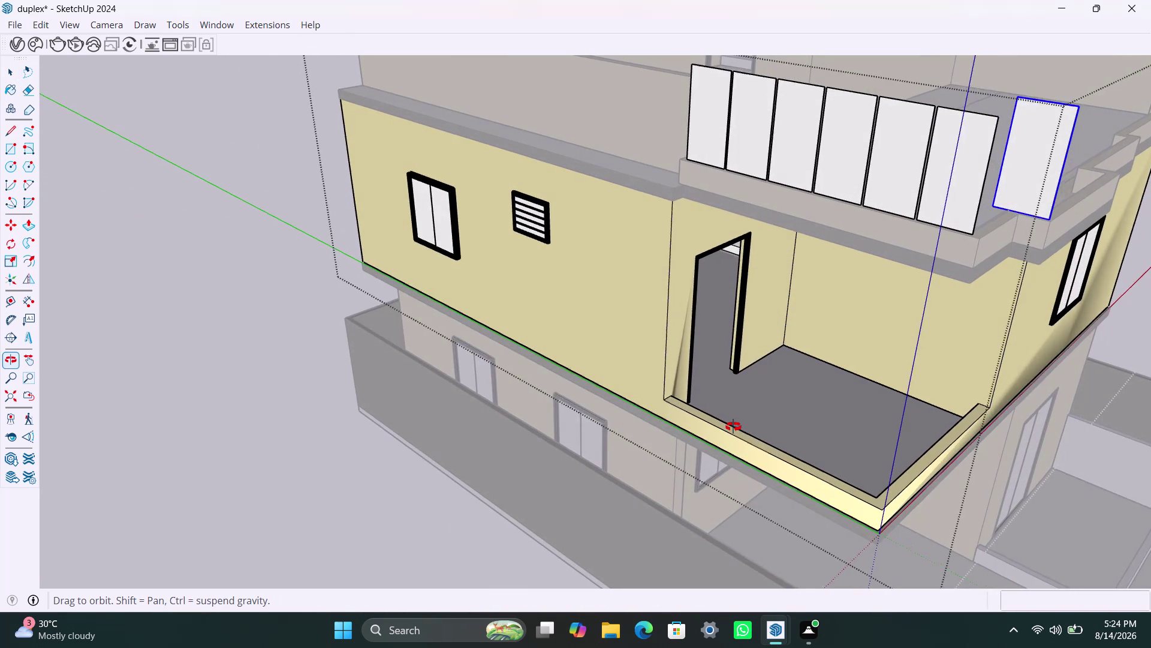
middle_drag(733, 427, 715, 421)
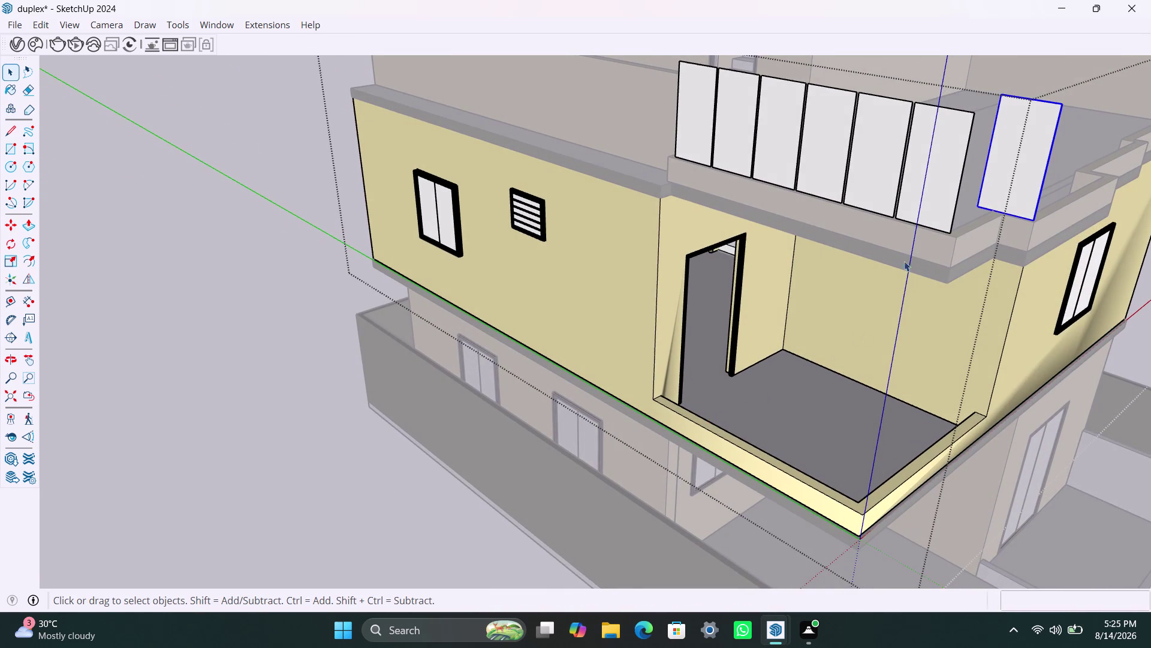
scroll(up, 3)
Select the copied panel and scale its width narrower.
click(989, 181)
double_click(992, 183)
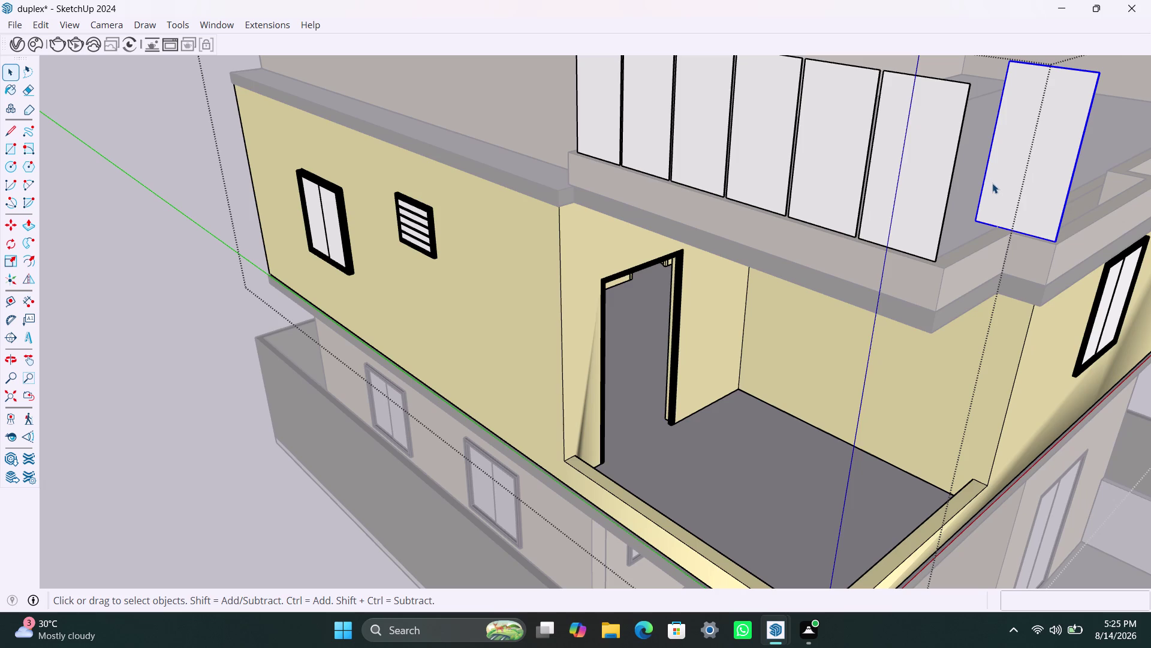
click(246, 436)
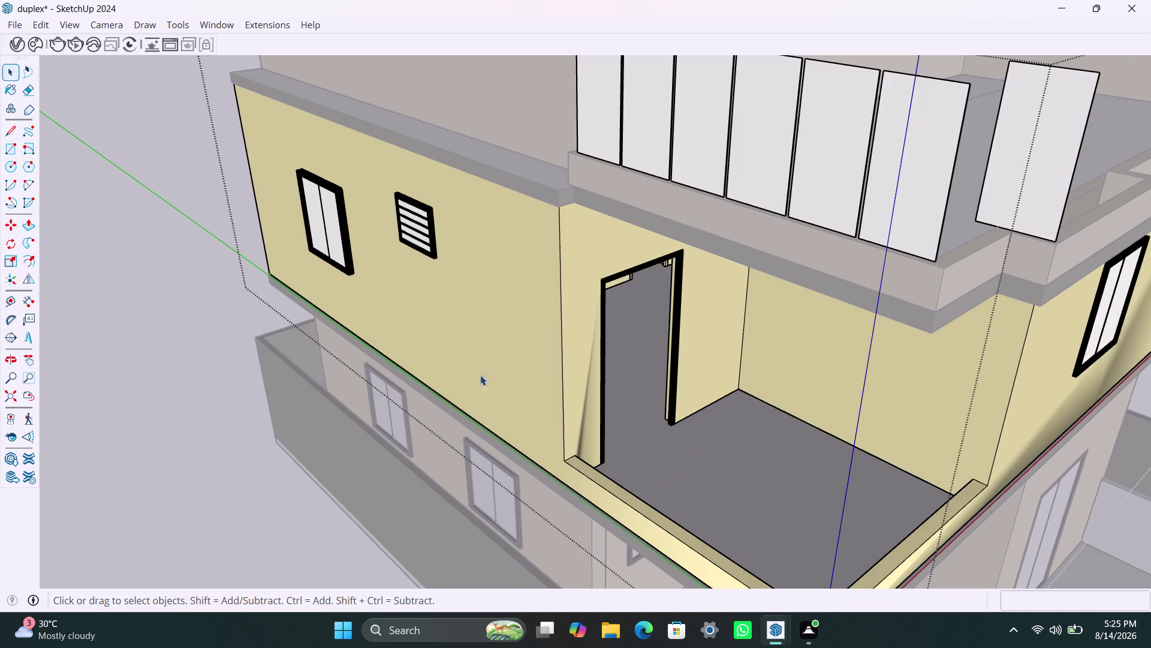
click(1002, 146)
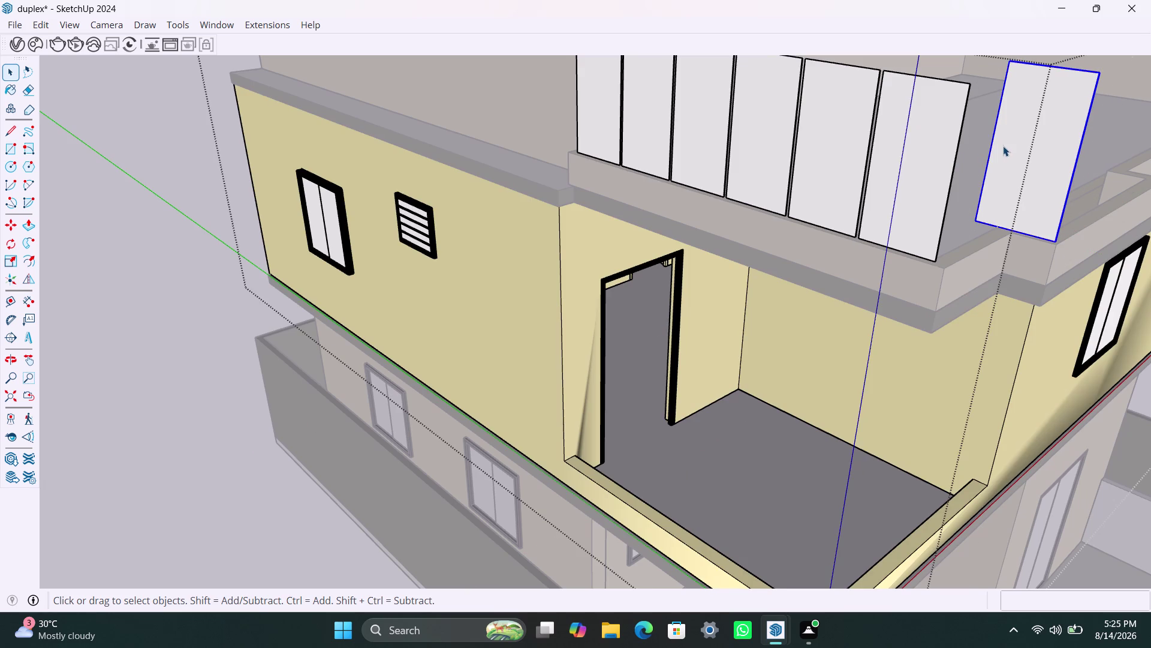
key(s)
drag(991, 142, 1009, 151)
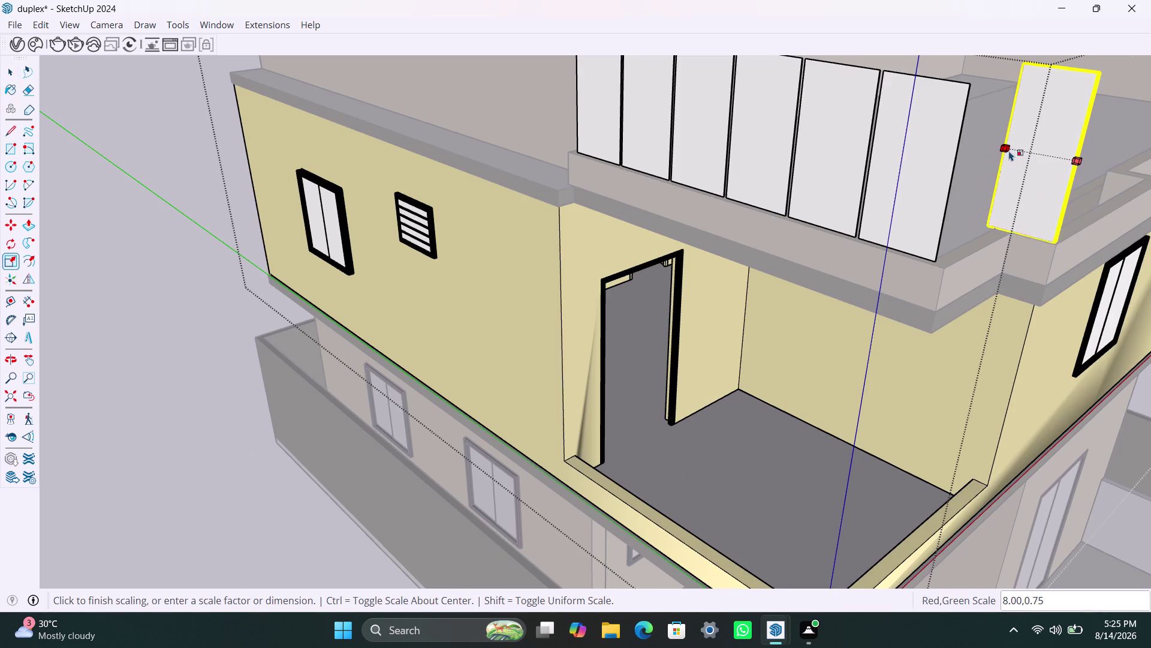
drag(1009, 151, 1027, 149)
scroll(down, 3)
Undo the last change and rescale the panel into a thin upright sliver.
middle_drag(1006, 228, 827, 247)
key(ctrl+z)
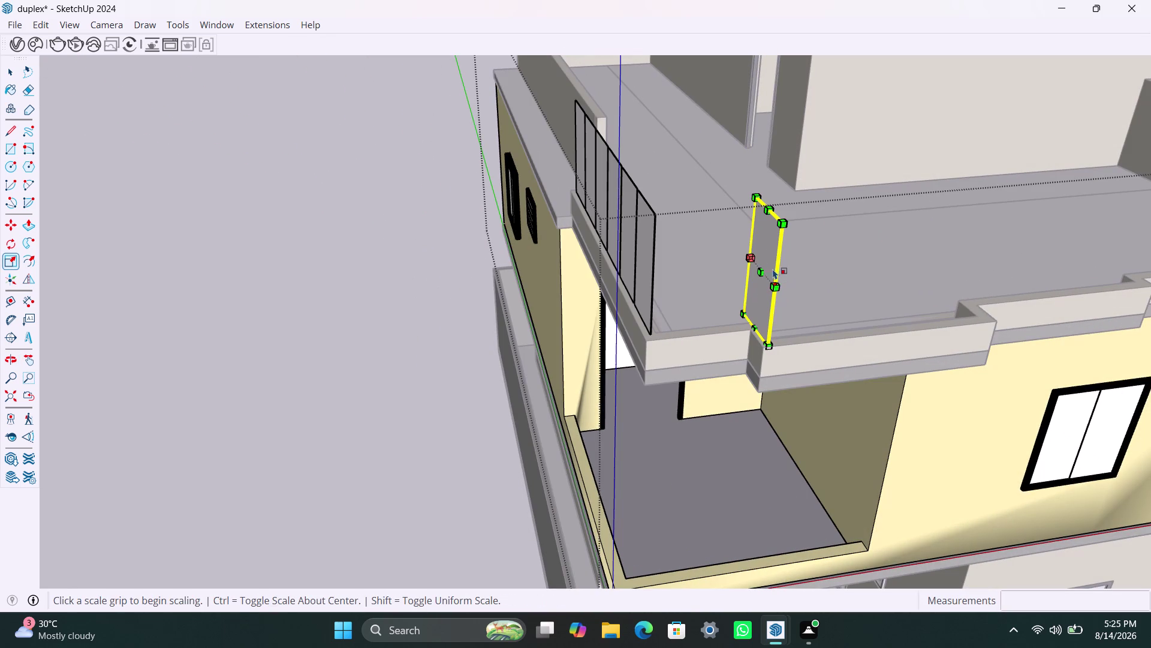
drag(748, 253, 757, 262)
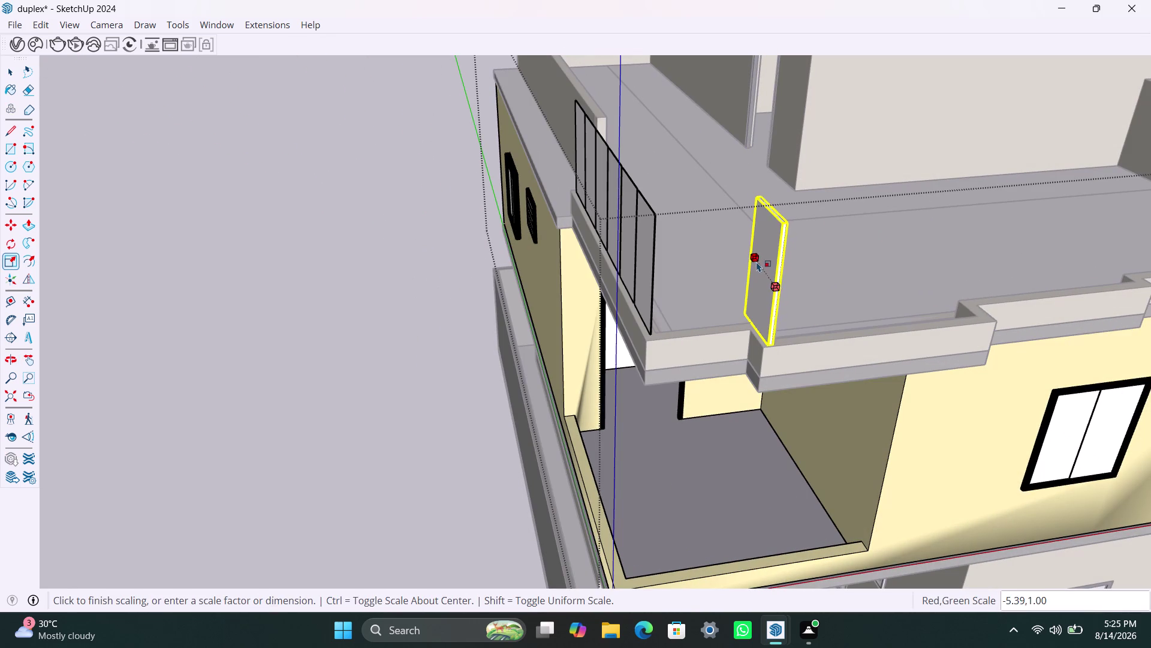
drag(757, 262, 759, 268)
key(space)
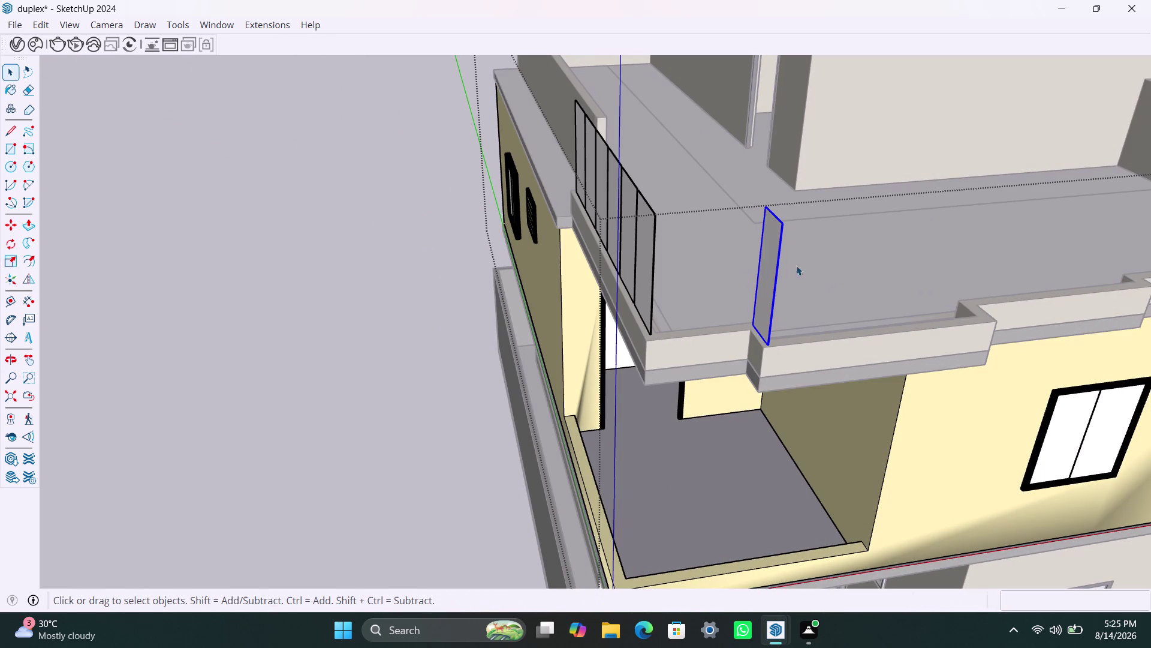
click(811, 261)
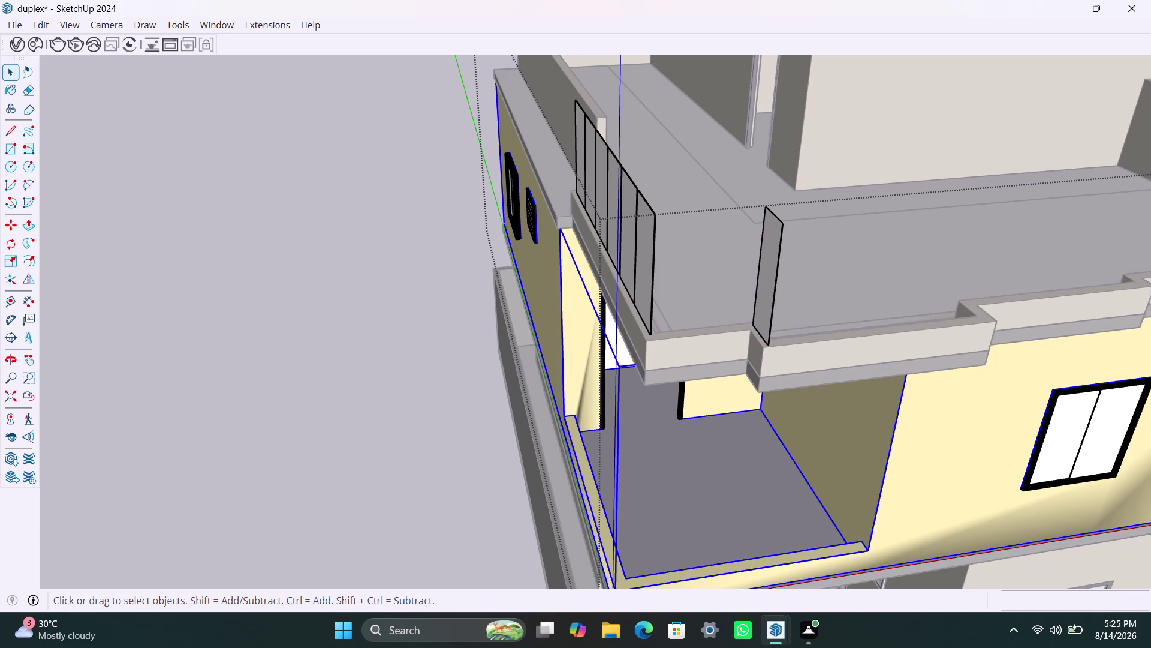
Copy the thin fin into open space and rotate the copy 90° about its base.
click(643, 296)
key(m)
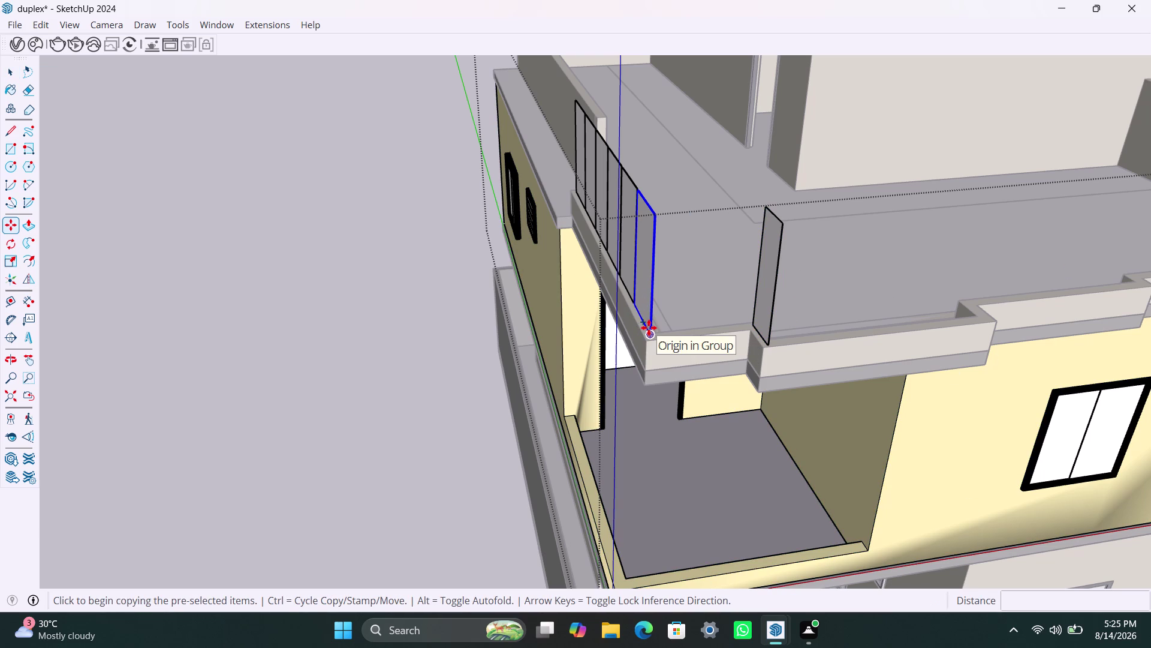
click(649, 327)
click(403, 406)
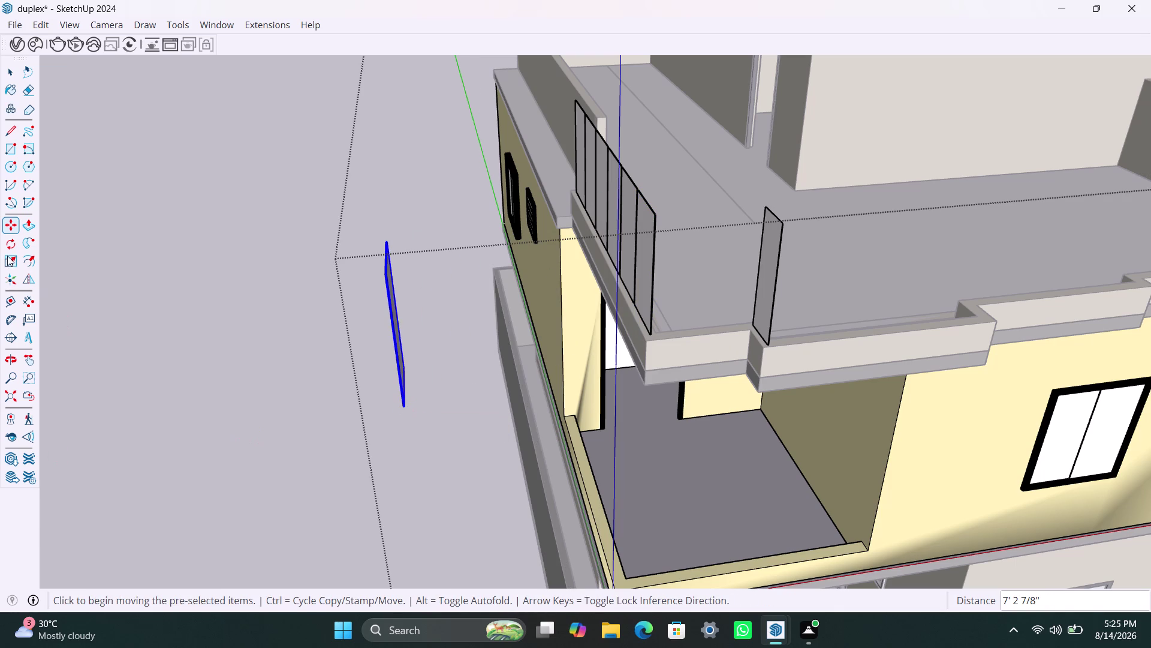
click(7, 240)
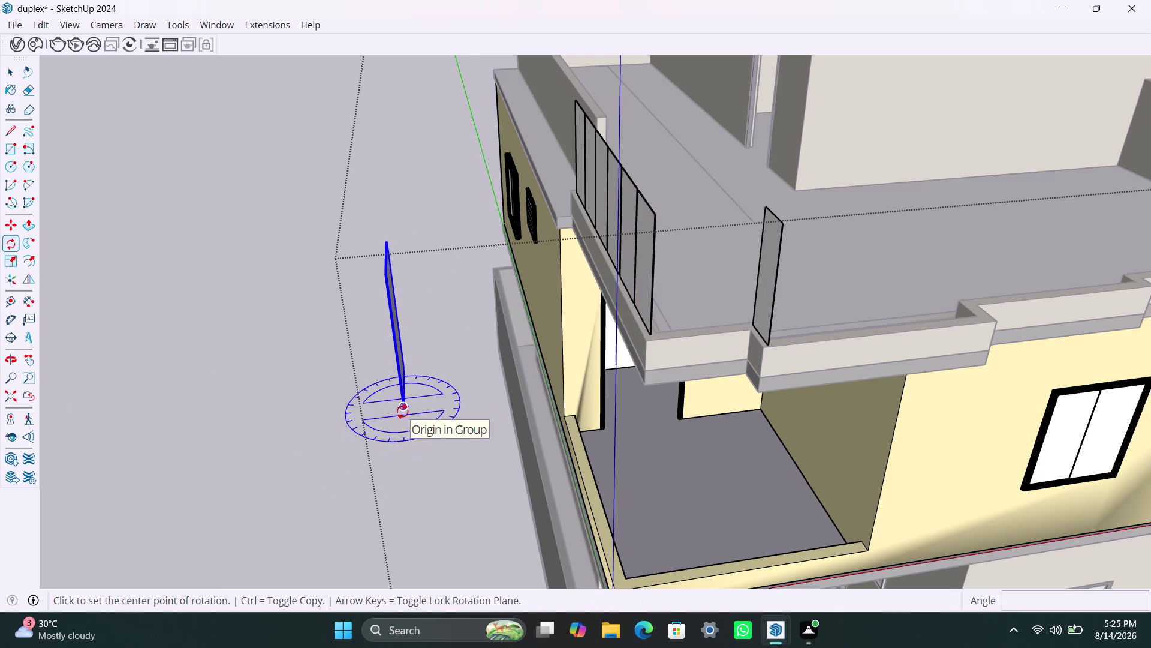
click(402, 412)
click(410, 366)
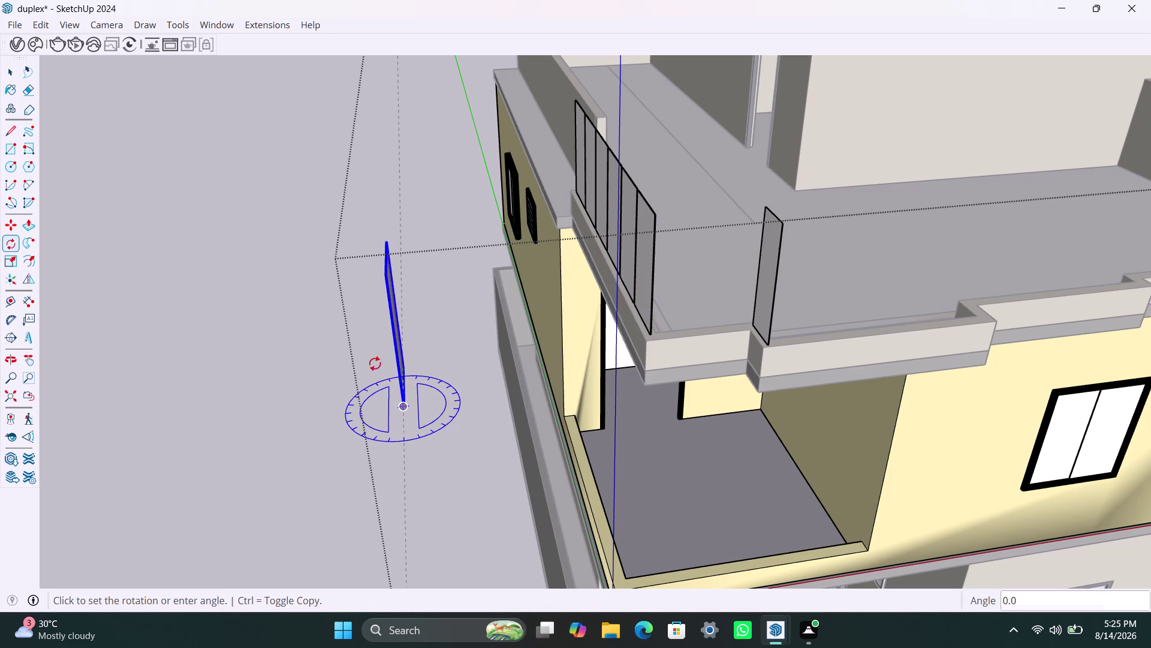
text(9)
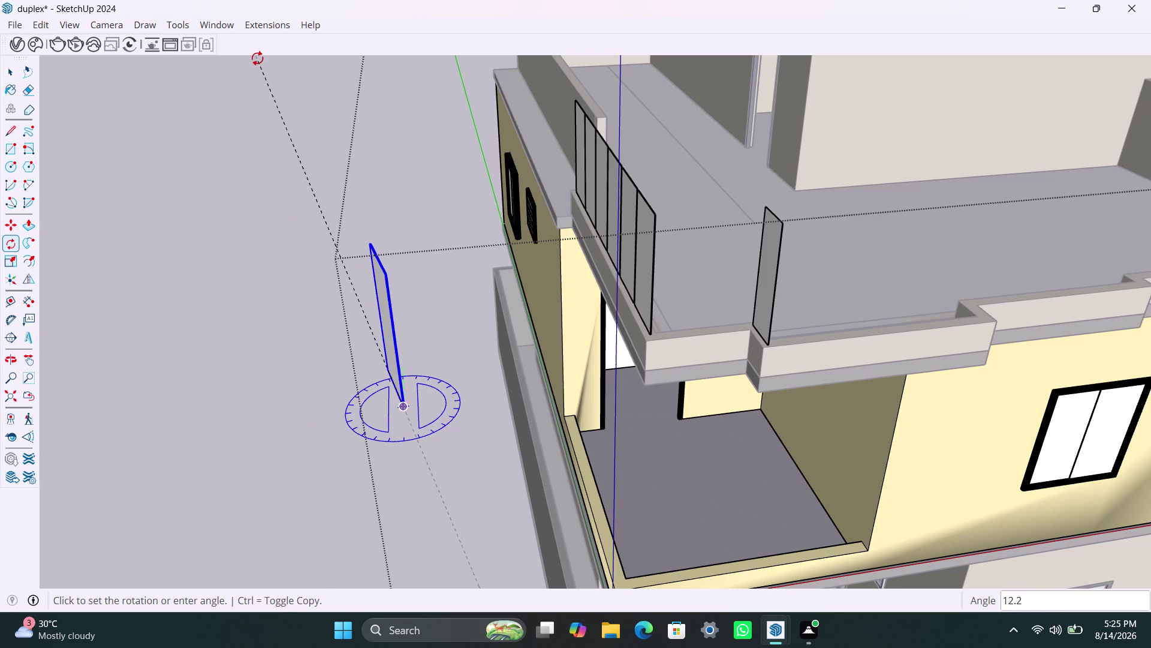
text(0)
key(Return)
key(space)
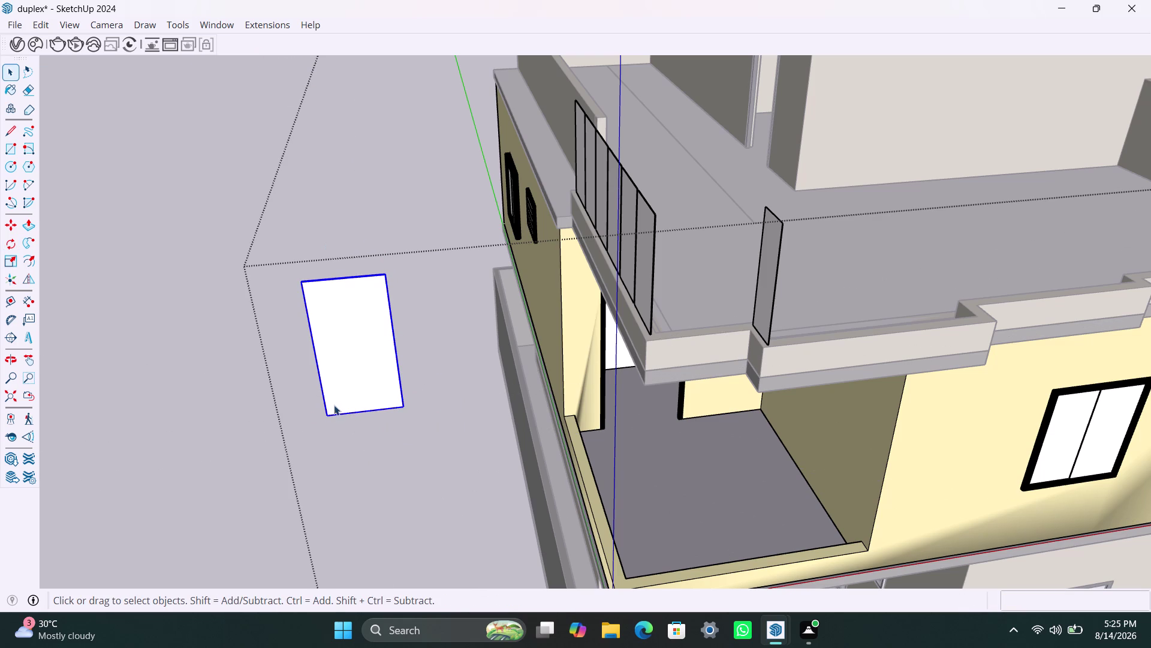
Move the rotated panel onto the upper parapet ledge.
key(m)
click(333, 419)
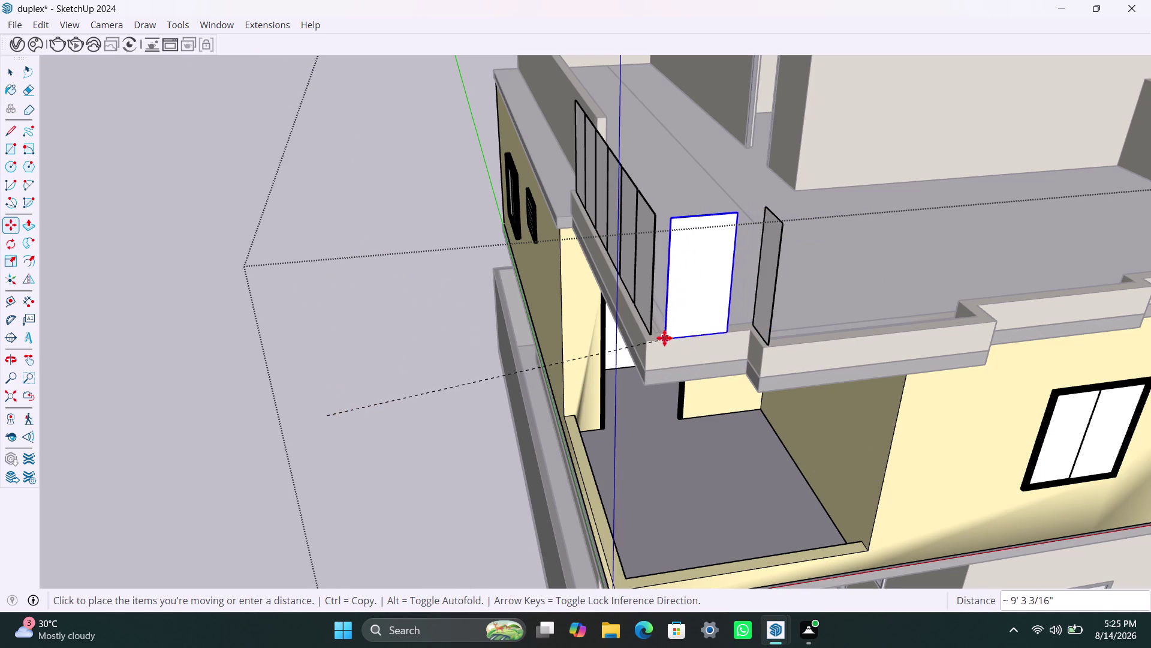
scroll(up, 3)
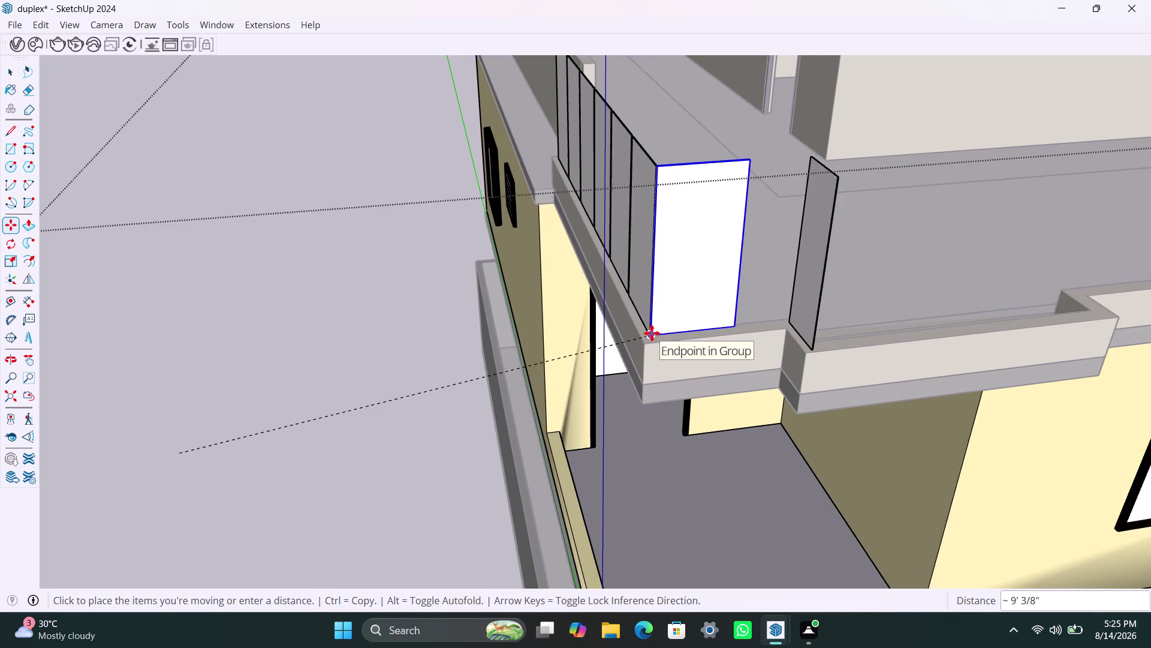
scroll(up, 3)
scroll(up, 3)
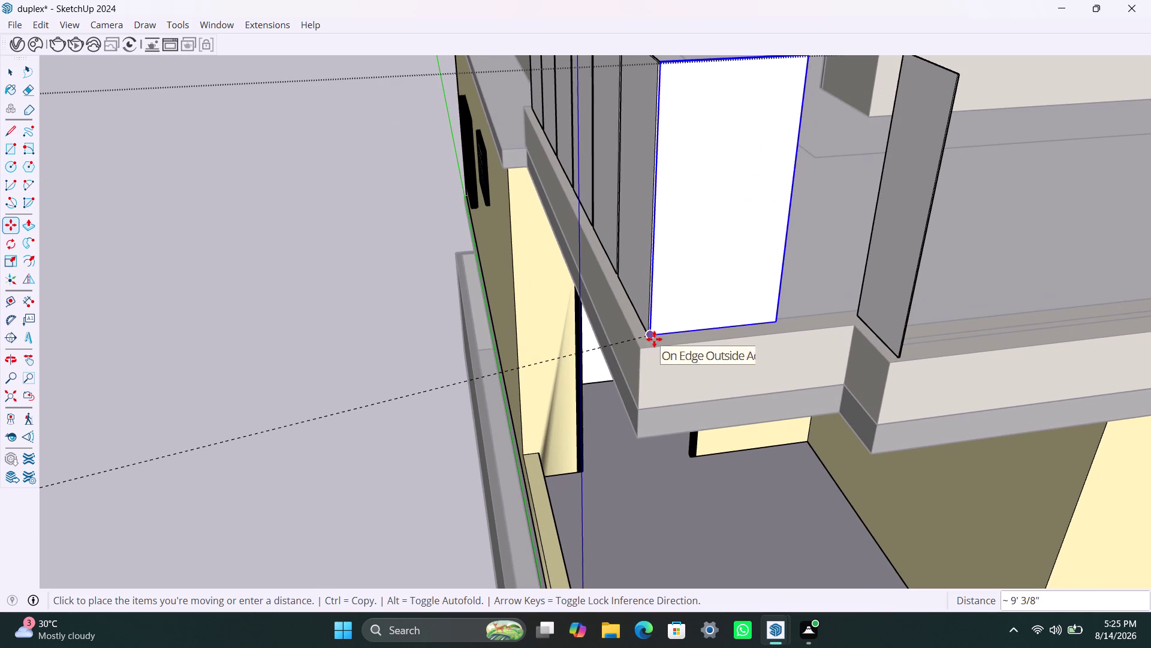
scroll(up, 3)
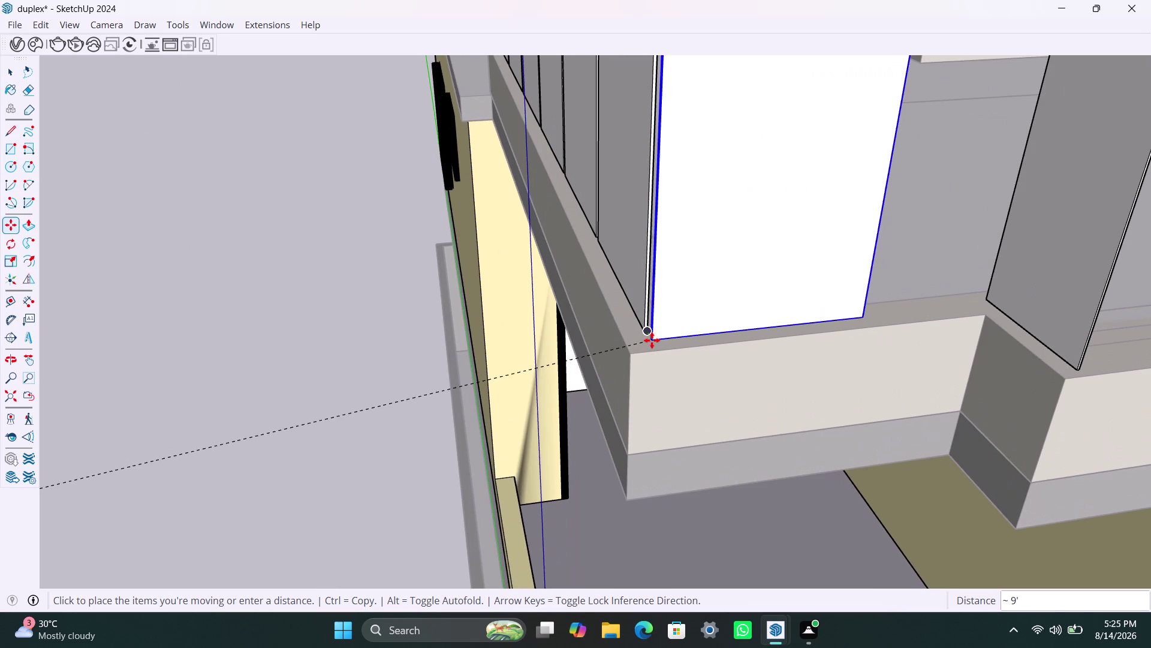
click(651, 340)
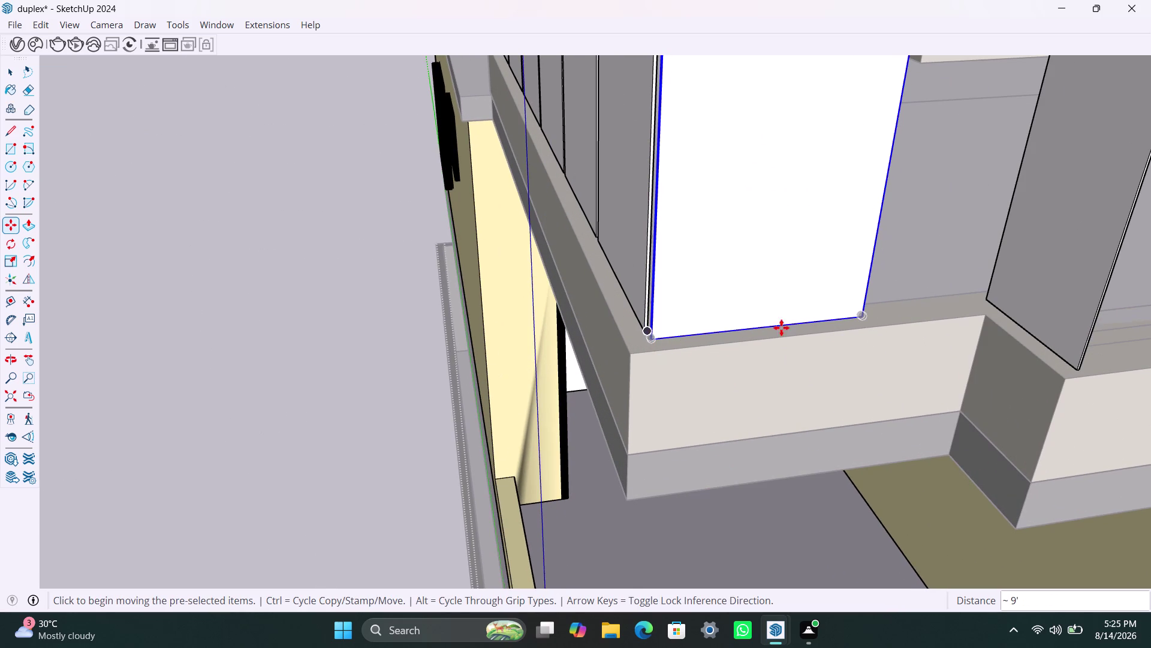
scroll(down, 3)
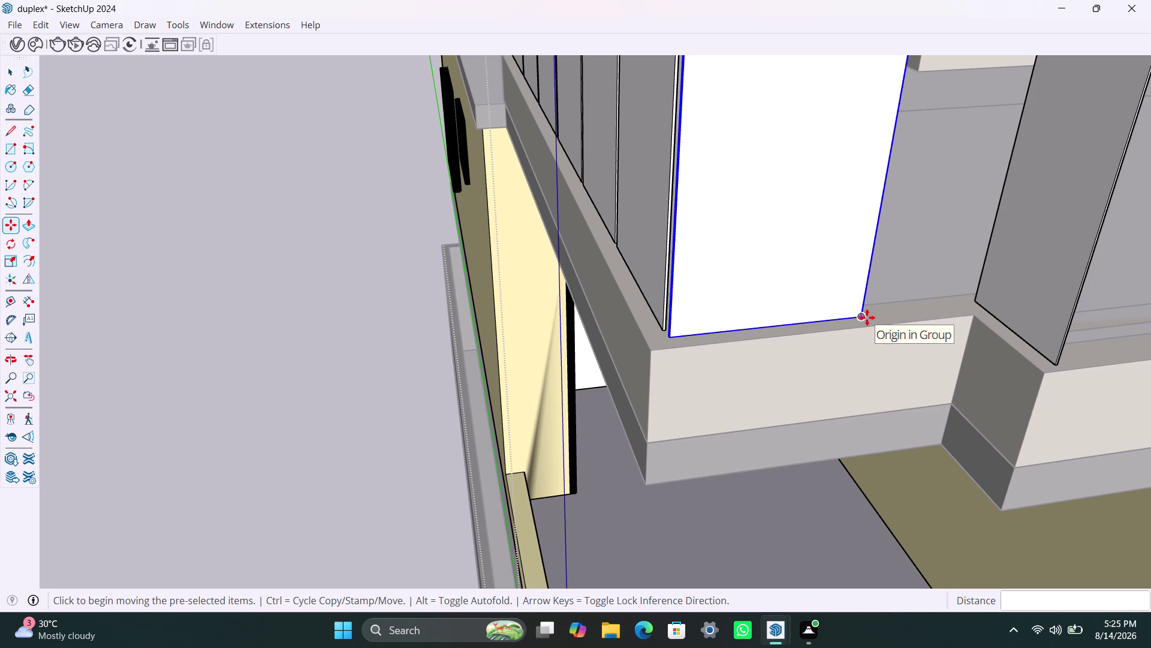
Place a second panel copy beside the first and select it.
key(m)
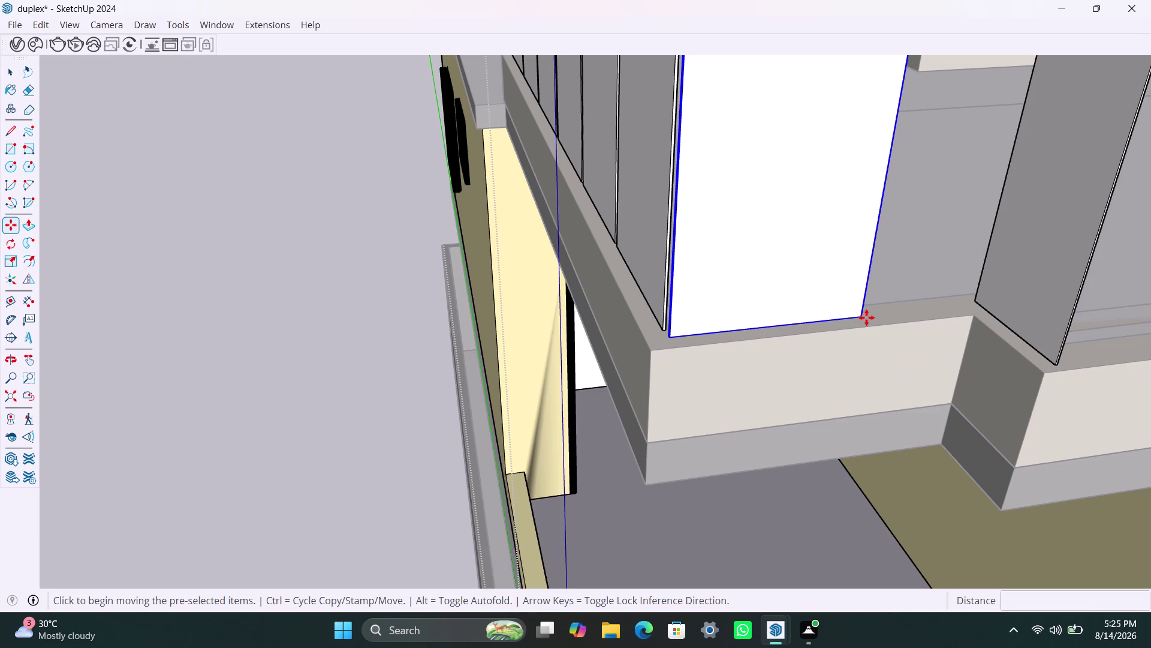
click(862, 316)
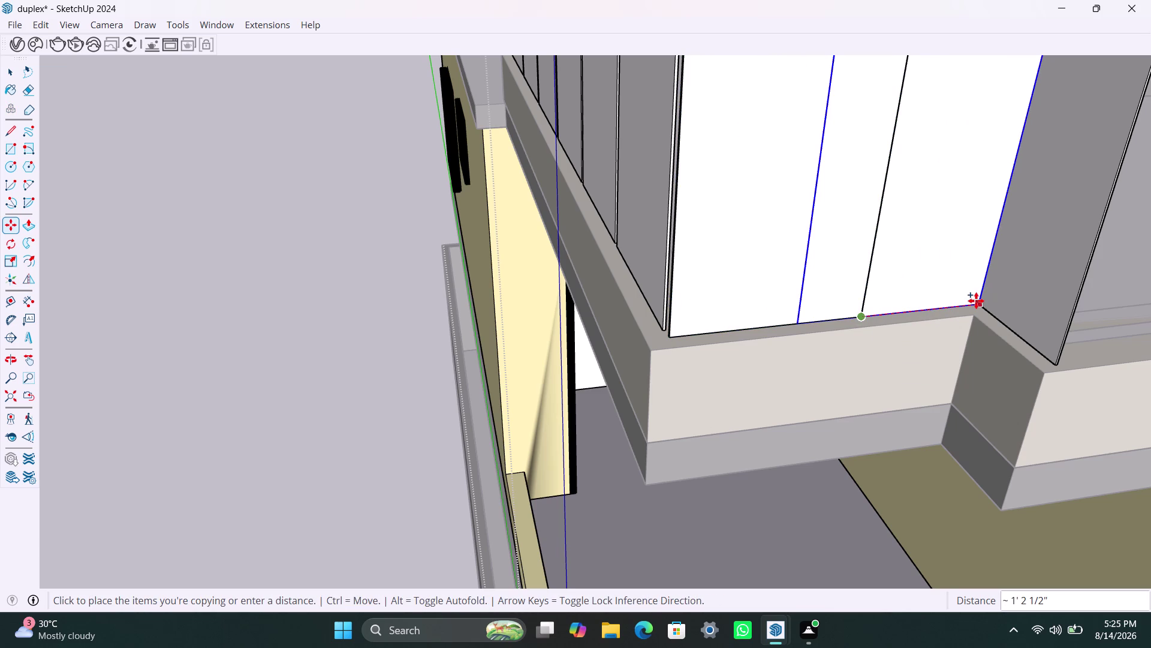
click(976, 301)
key(space)
click(869, 267)
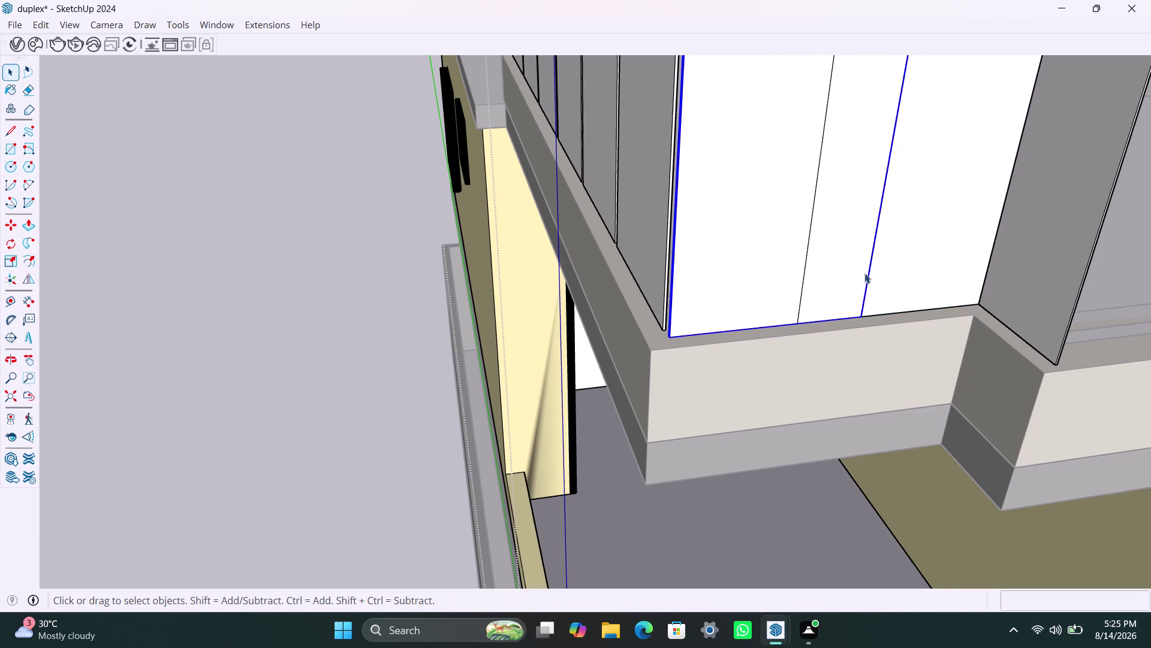
Try narrowing the copied panel widthwise with Scale, undoing the first attempt.
key(s)
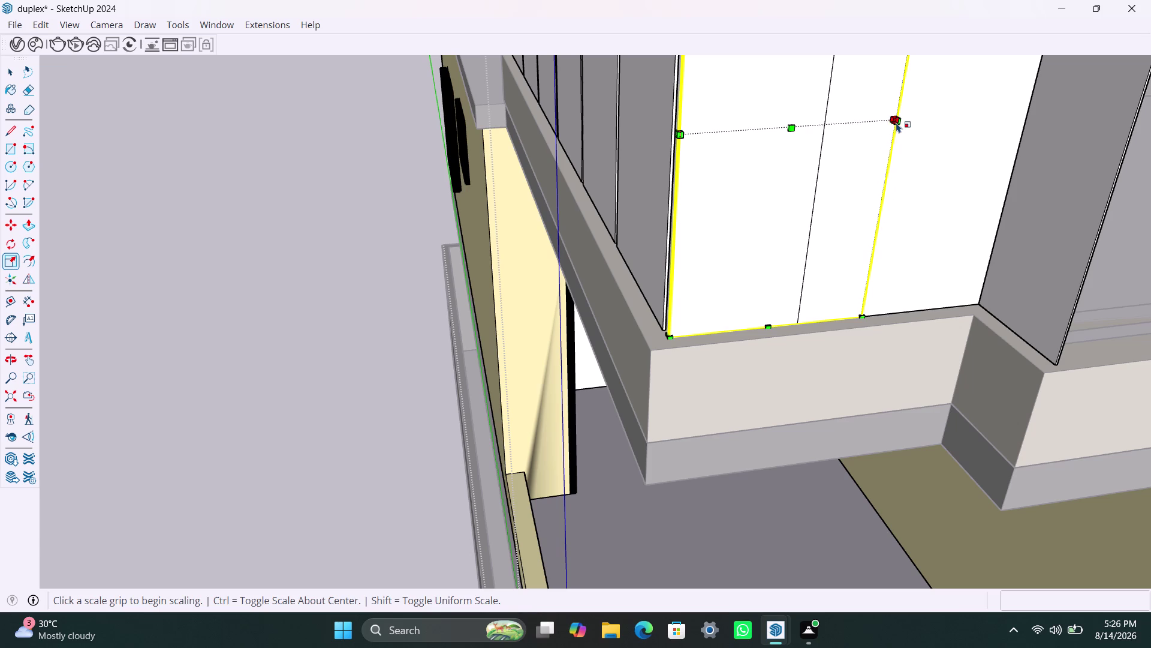
drag(896, 122, 808, 140)
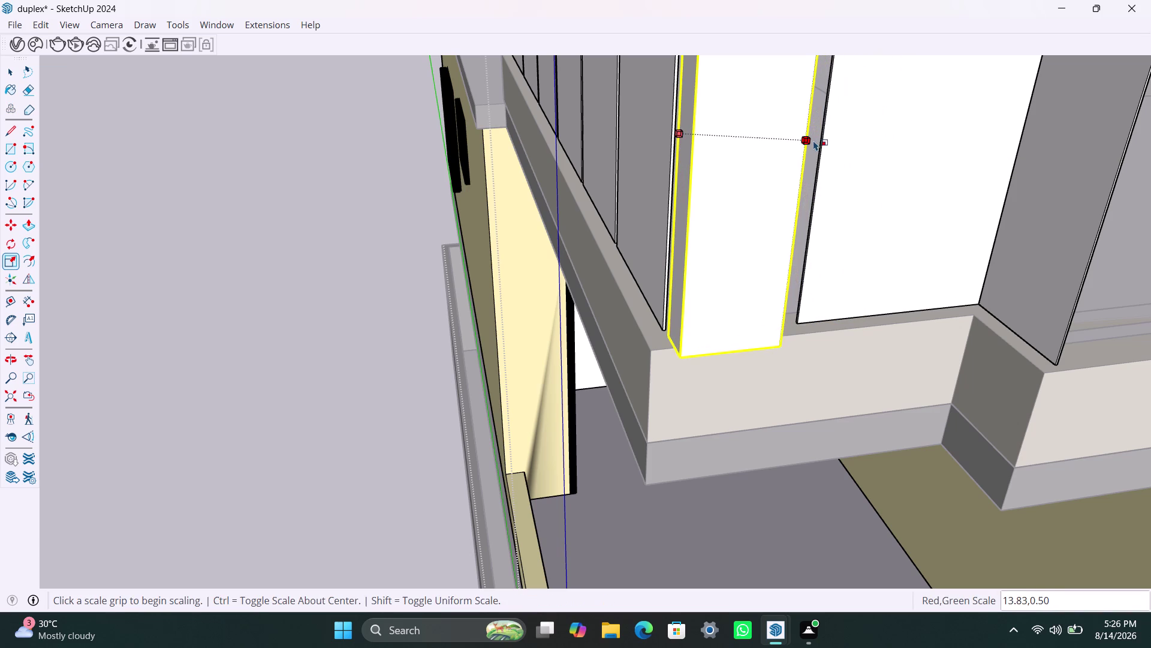
key(ctrl+z)
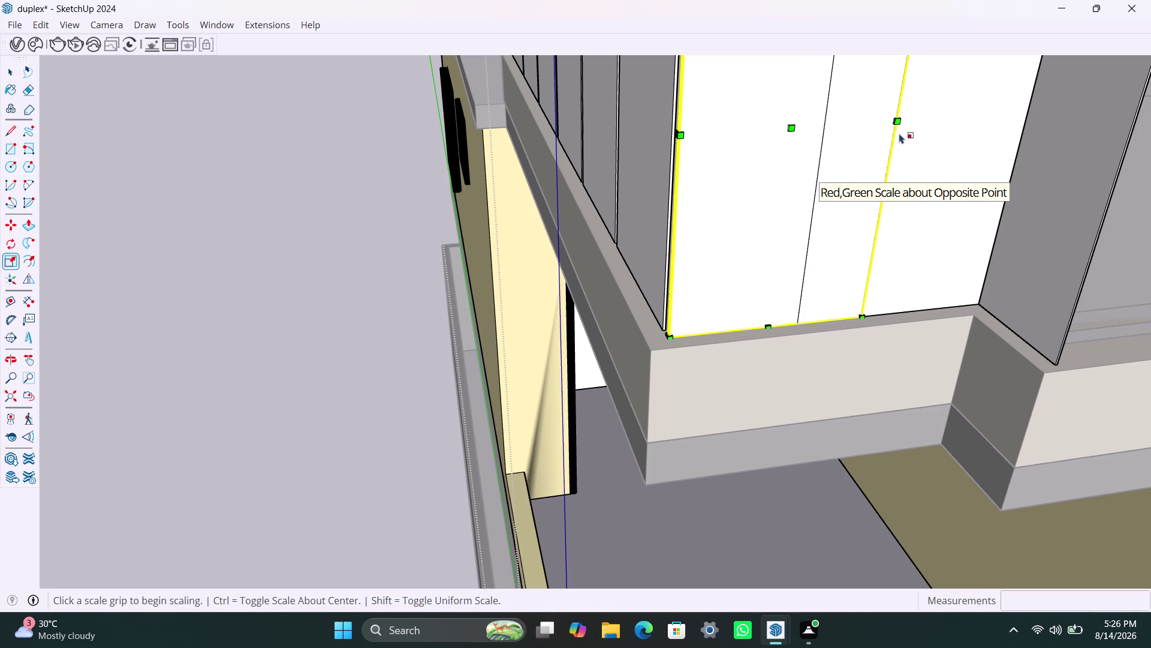
drag(898, 124, 830, 124)
click(861, 147)
click(884, 275)
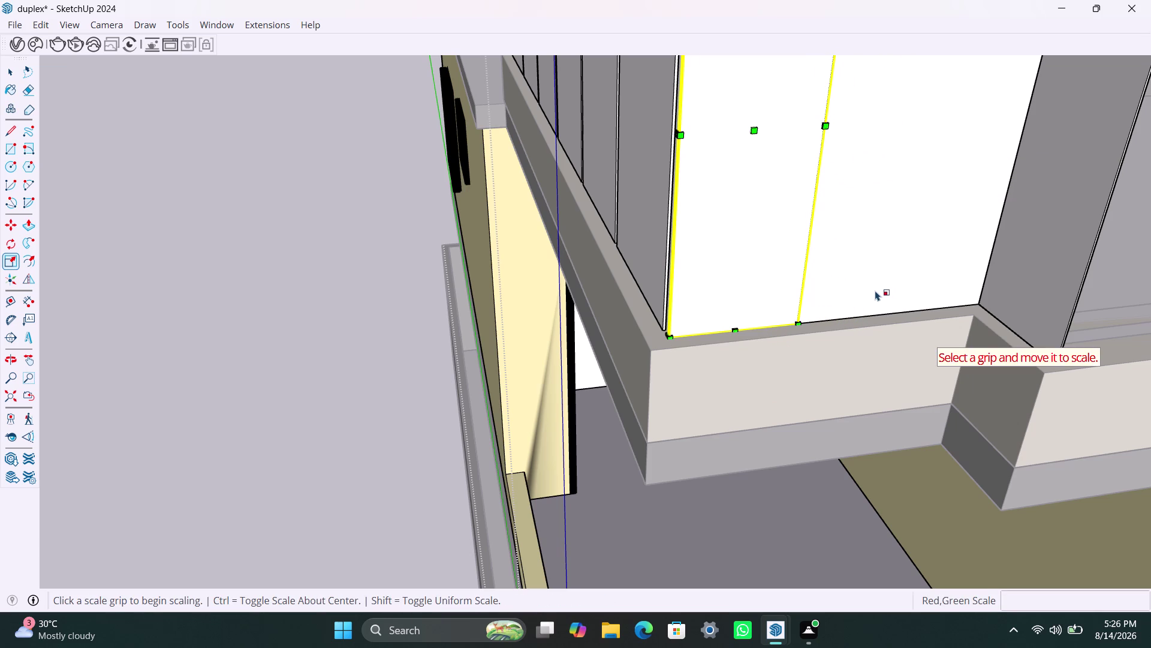
click(876, 290)
scroll(down, 3)
click(847, 113)
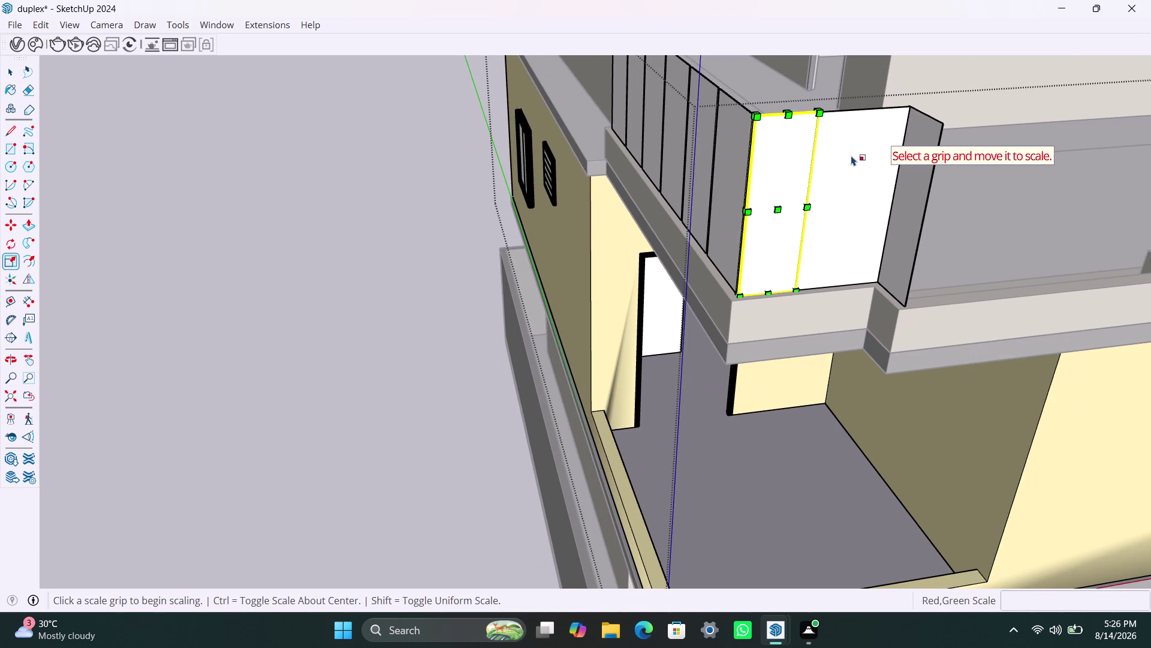
click(806, 82)
click(502, 354)
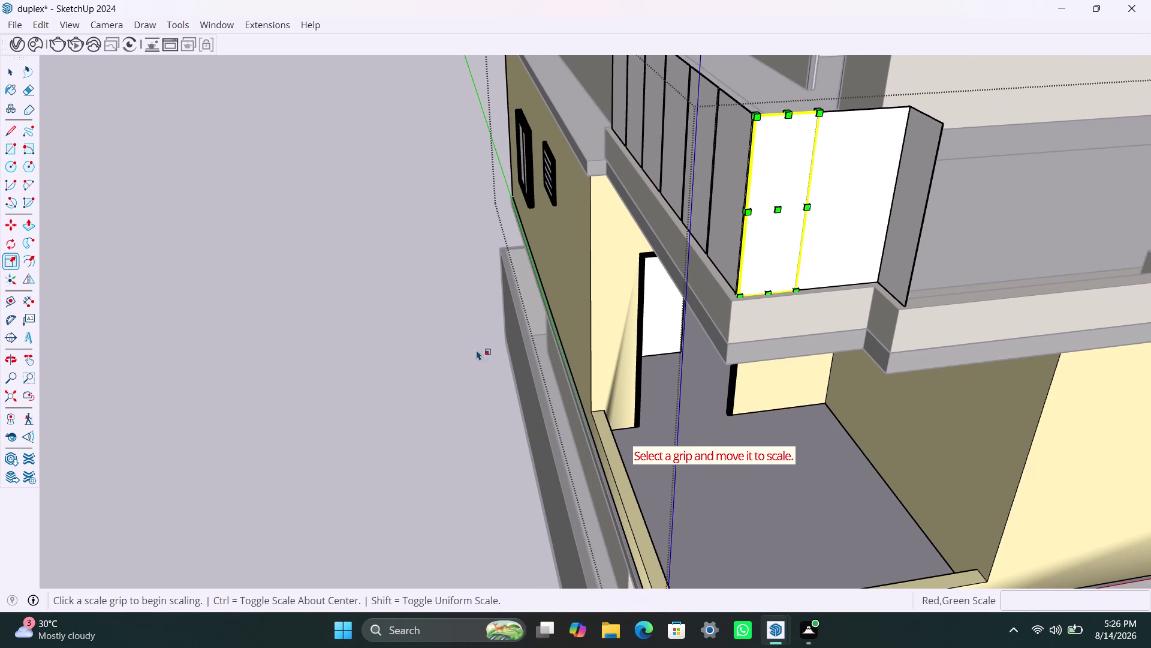
double_click(468, 351)
key(space)
Shrink the right-hand panel to a narrow strip, then delete it.
click(867, 225)
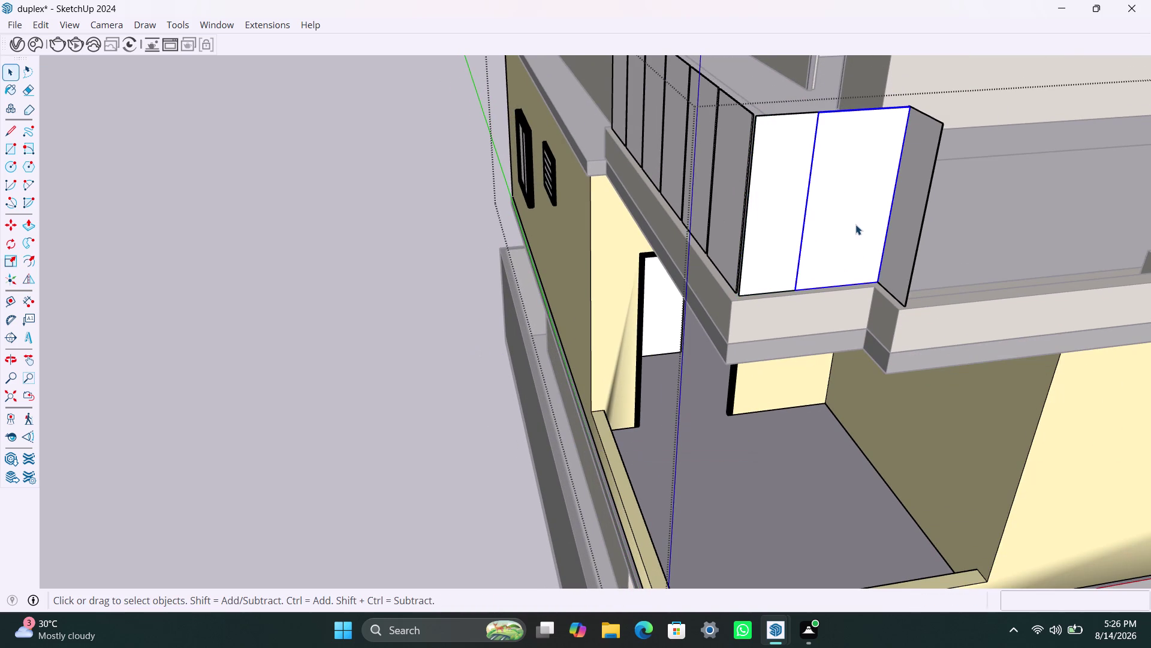
key(s)
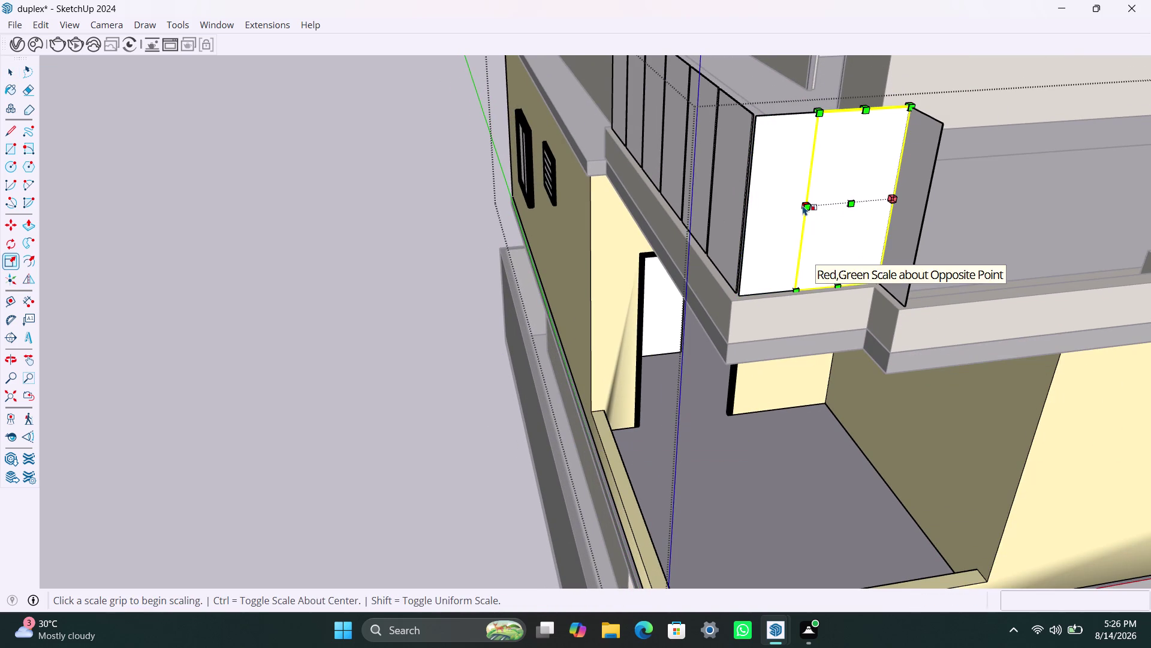
drag(803, 205, 837, 201)
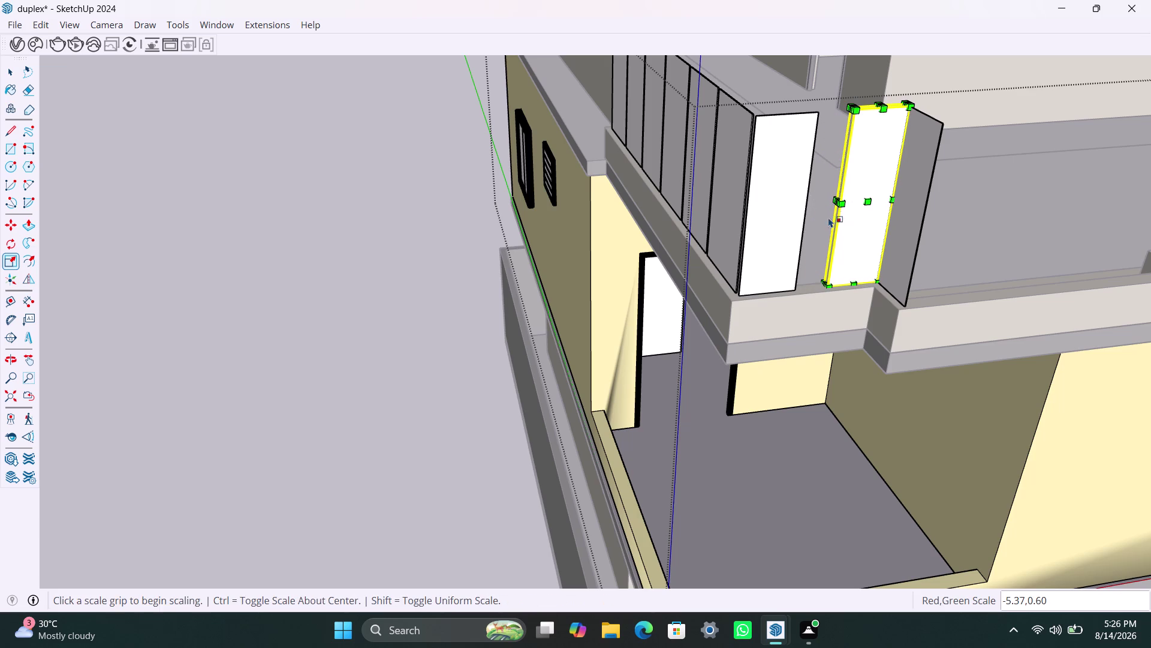
key(space)
scroll(up, 3)
scroll(down, 3)
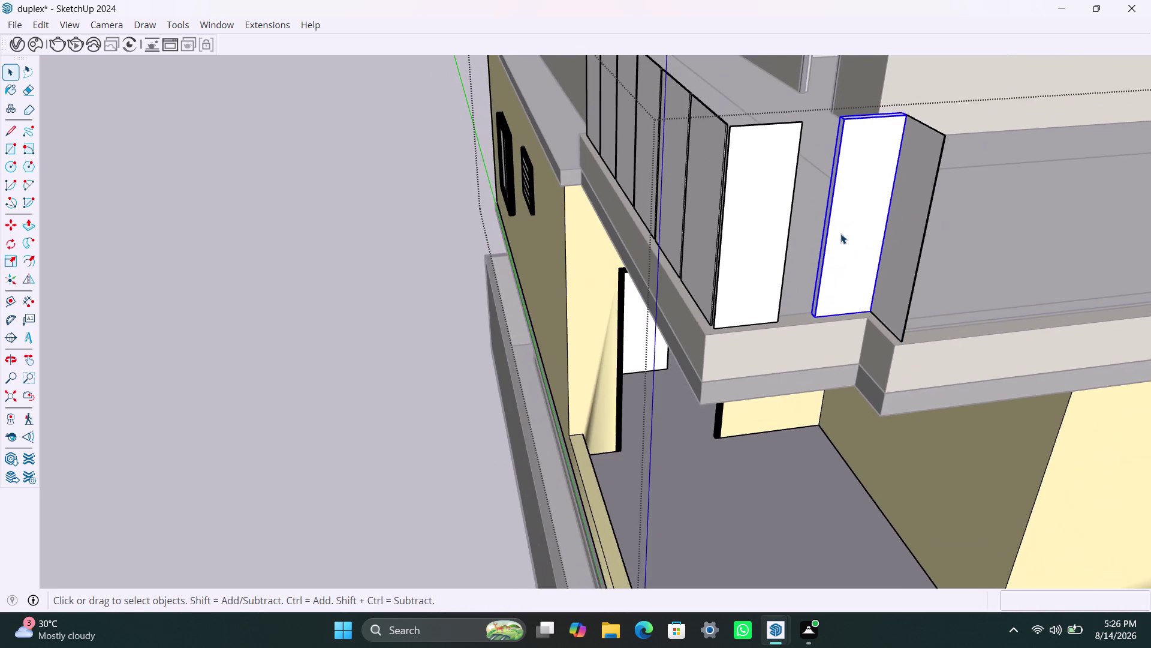
middle_drag(843, 235, 780, 404)
key(space)
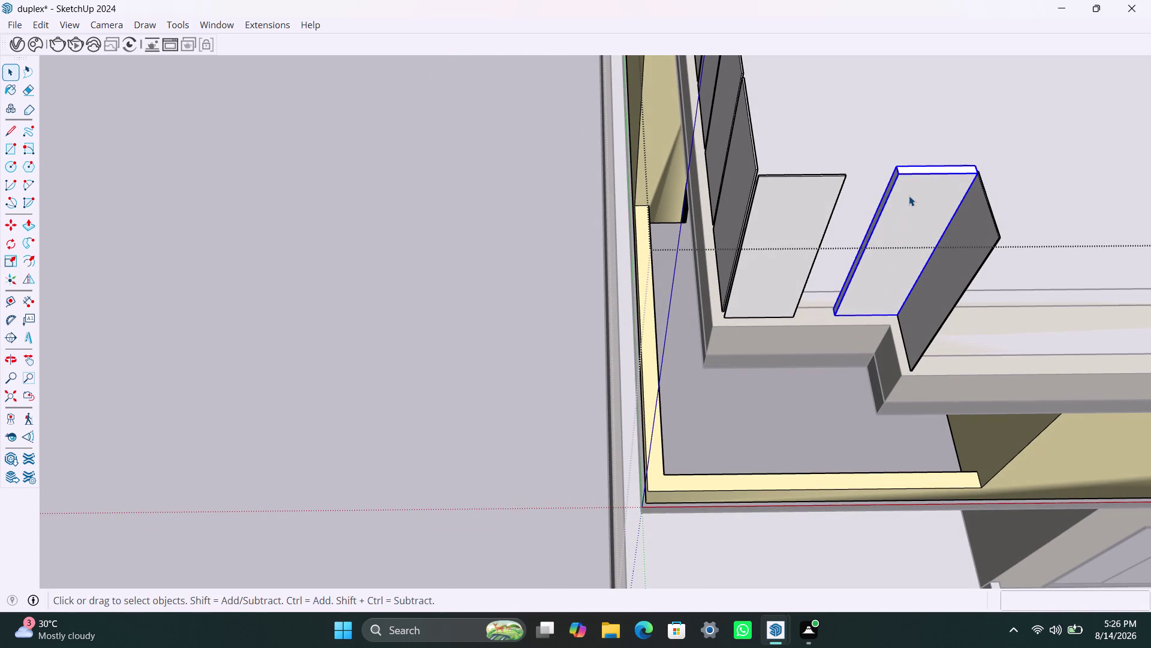
click(909, 195)
click(906, 175)
key(Delete)
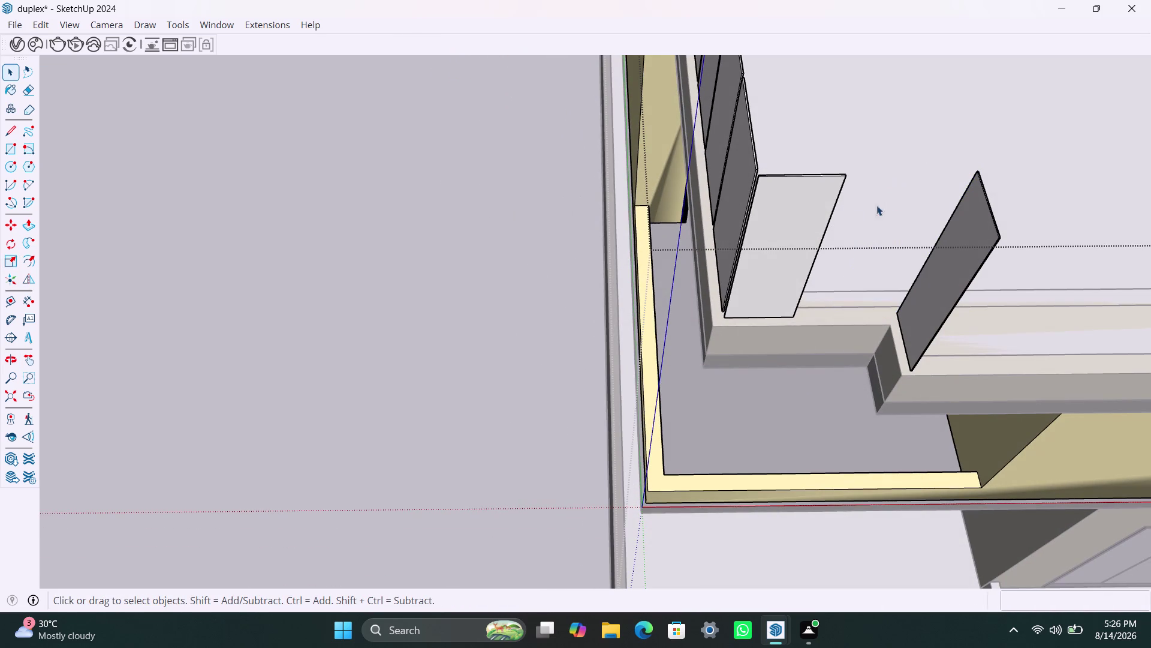
Adjust the wider panel's width toward the notch with Scale.
click(831, 225)
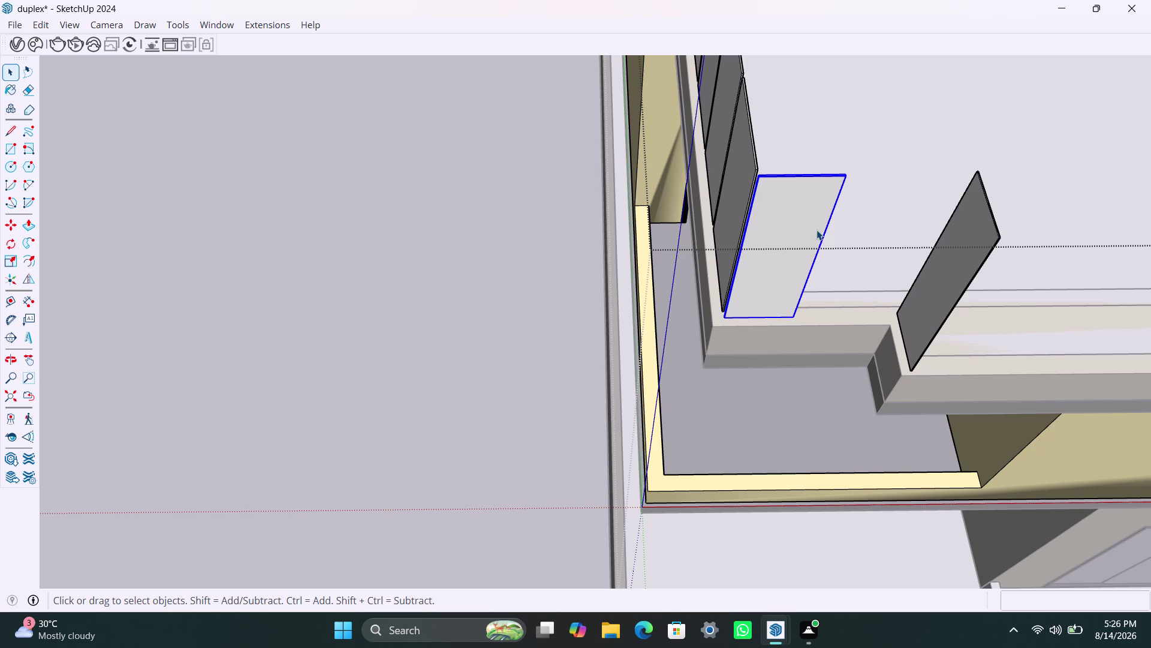
key(s)
drag(821, 257, 825, 256)
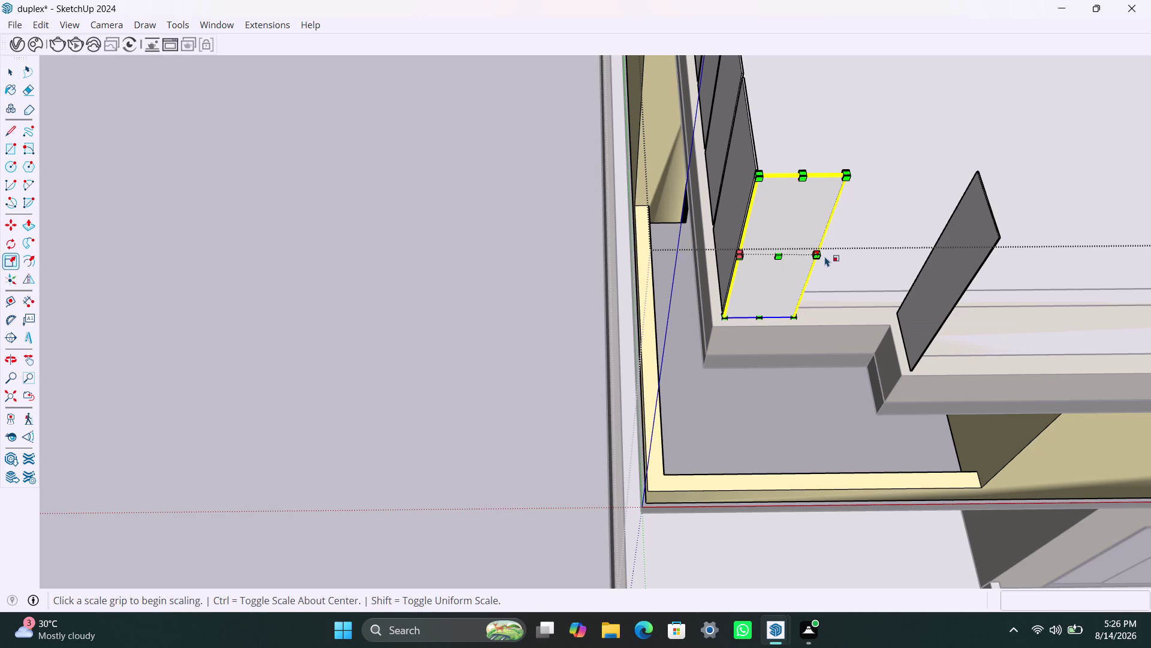
drag(825, 256, 840, 256)
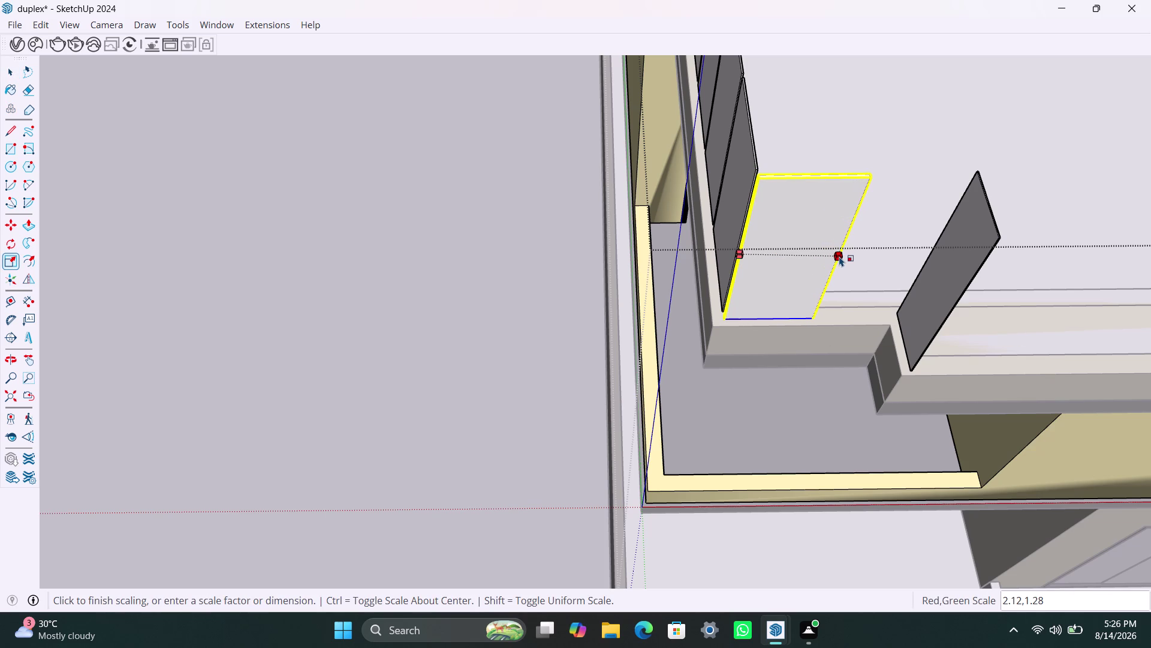
drag(839, 256, 839, 255)
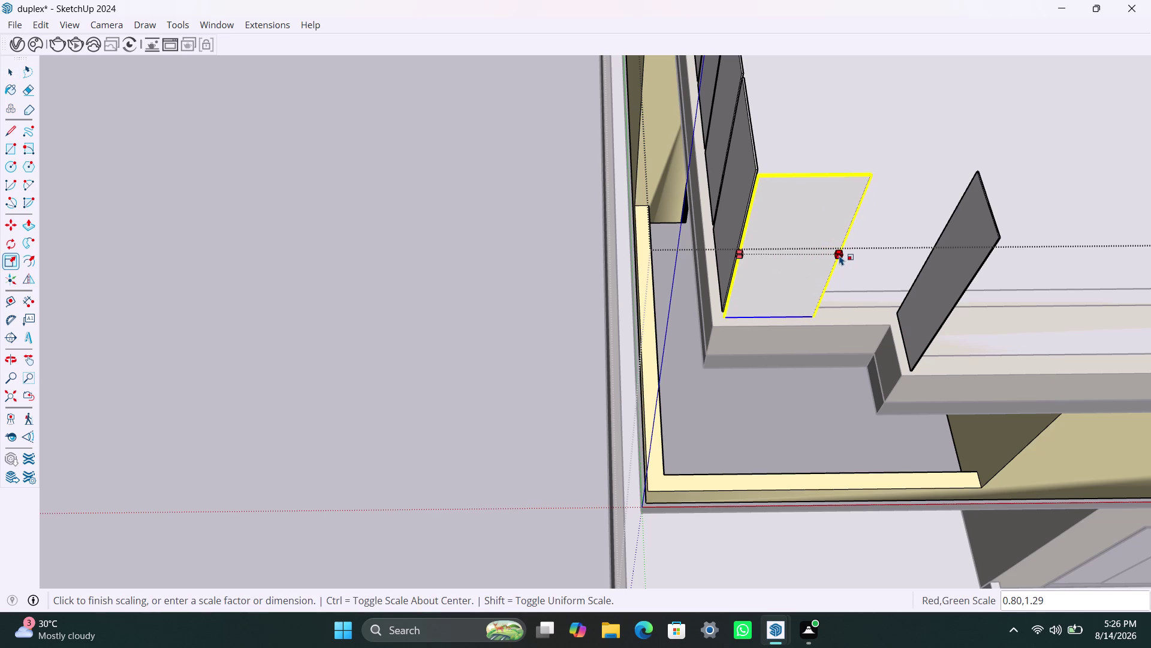
key(space)
Copy the wider panel to a spot beside the original.
key(m)
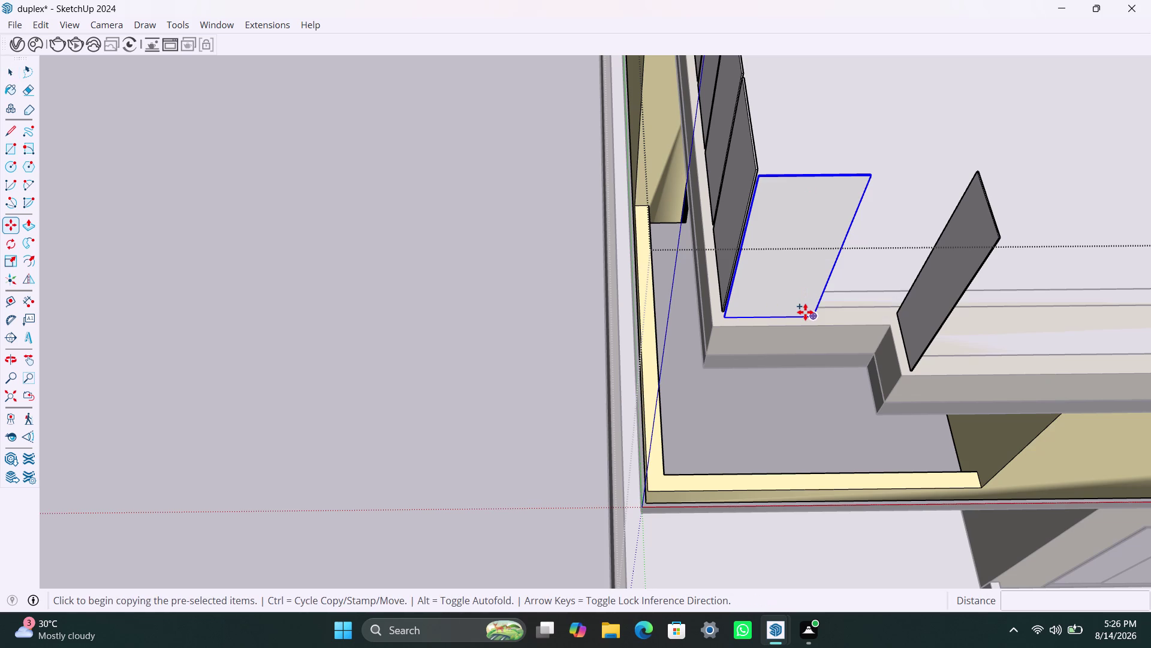
click(817, 314)
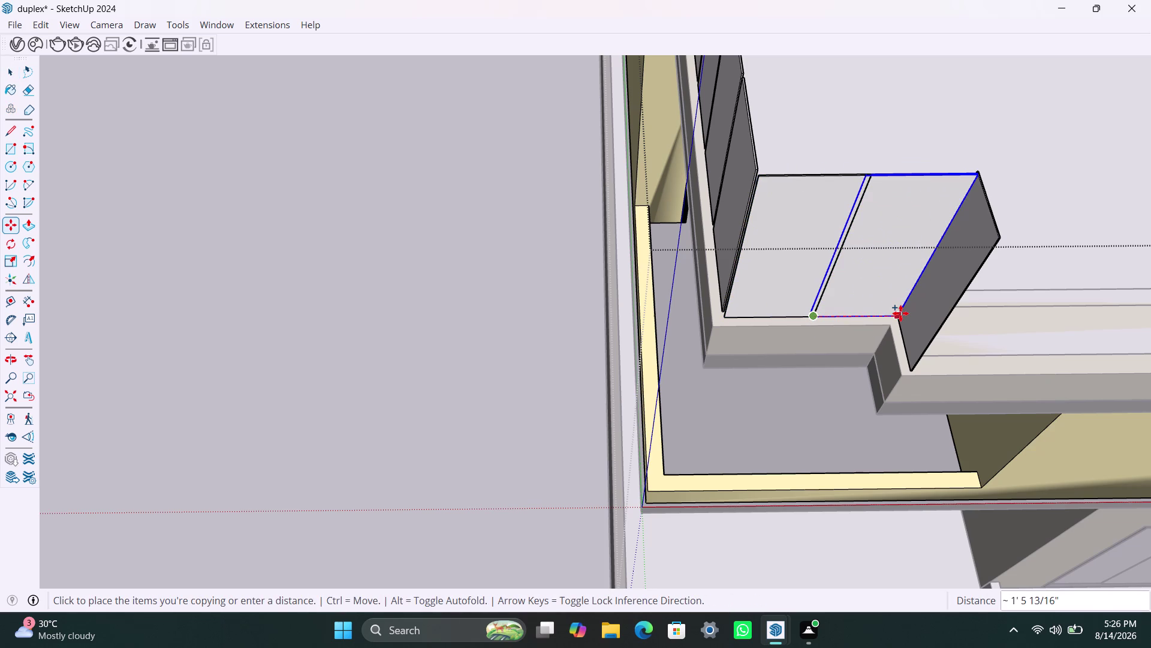
click(901, 314)
key(space)
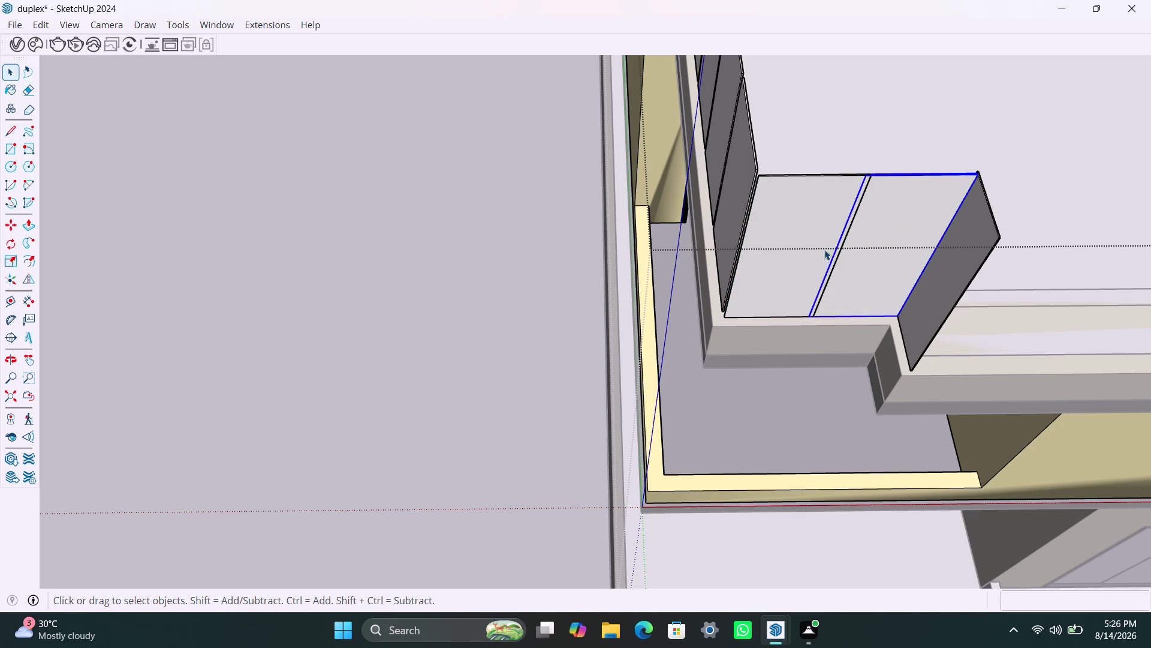
Narrow the copied panel from its side with Scale.
key(s)
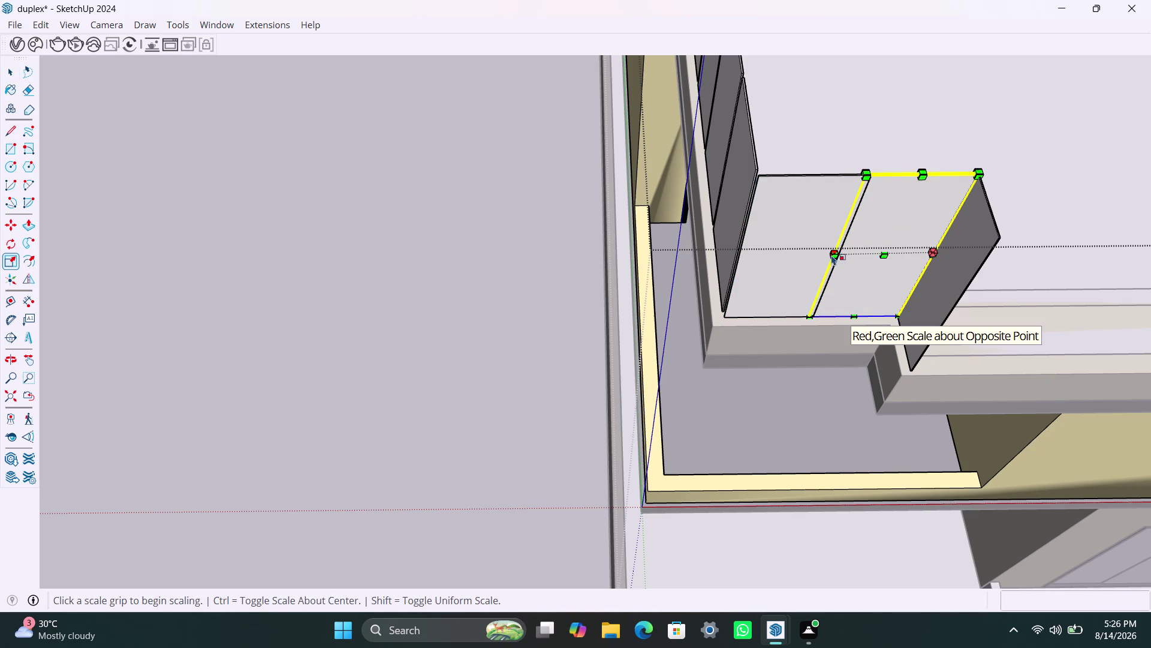
drag(833, 254, 858, 252)
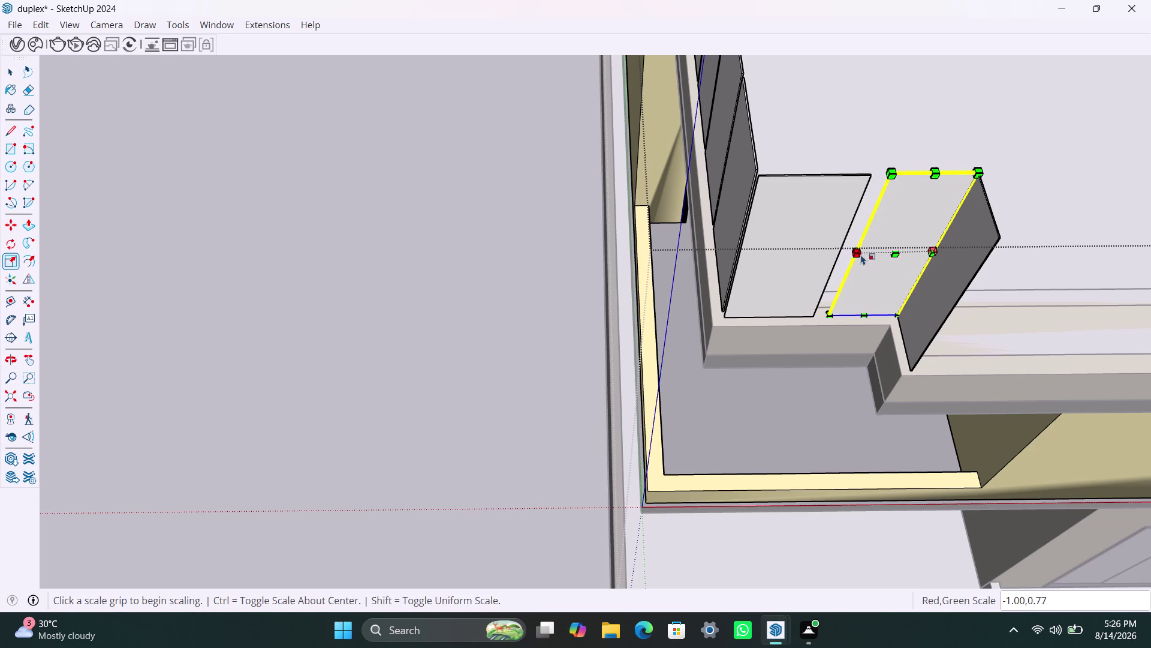
drag(857, 253, 851, 253)
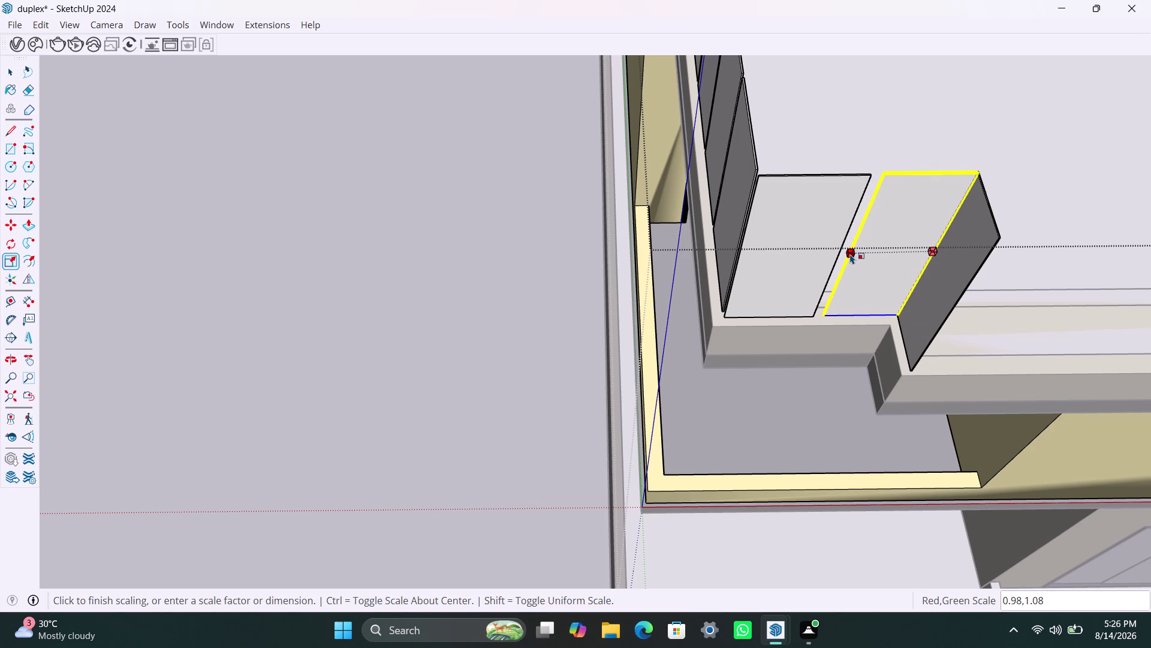
drag(850, 254, 845, 257)
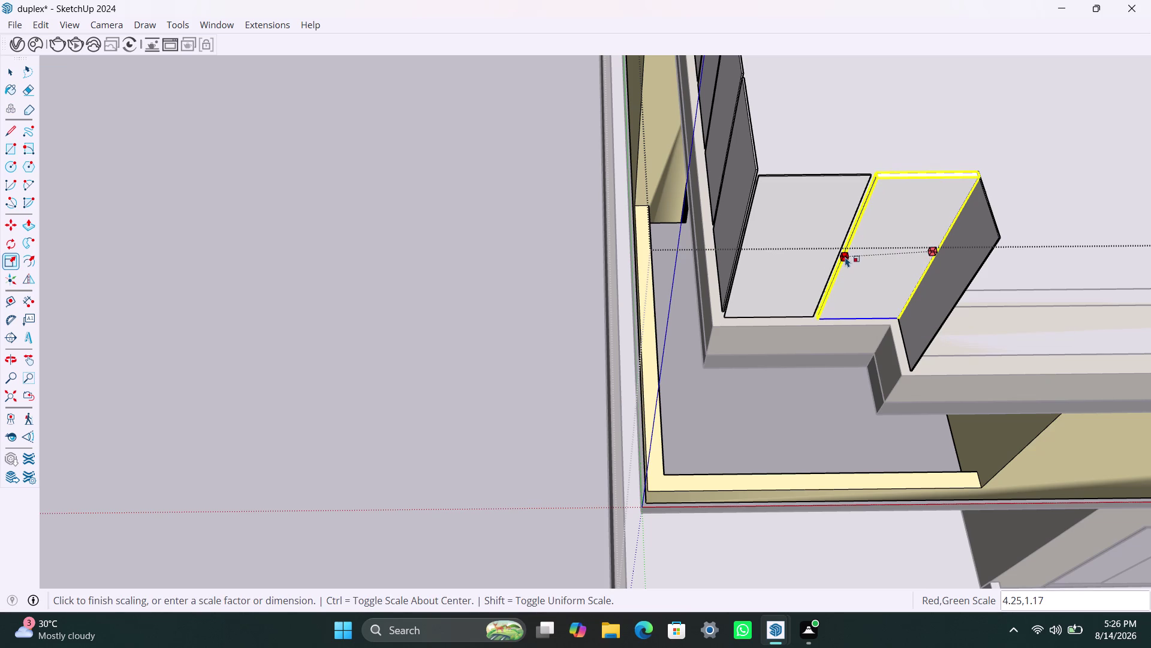
drag(845, 256, 844, 252)
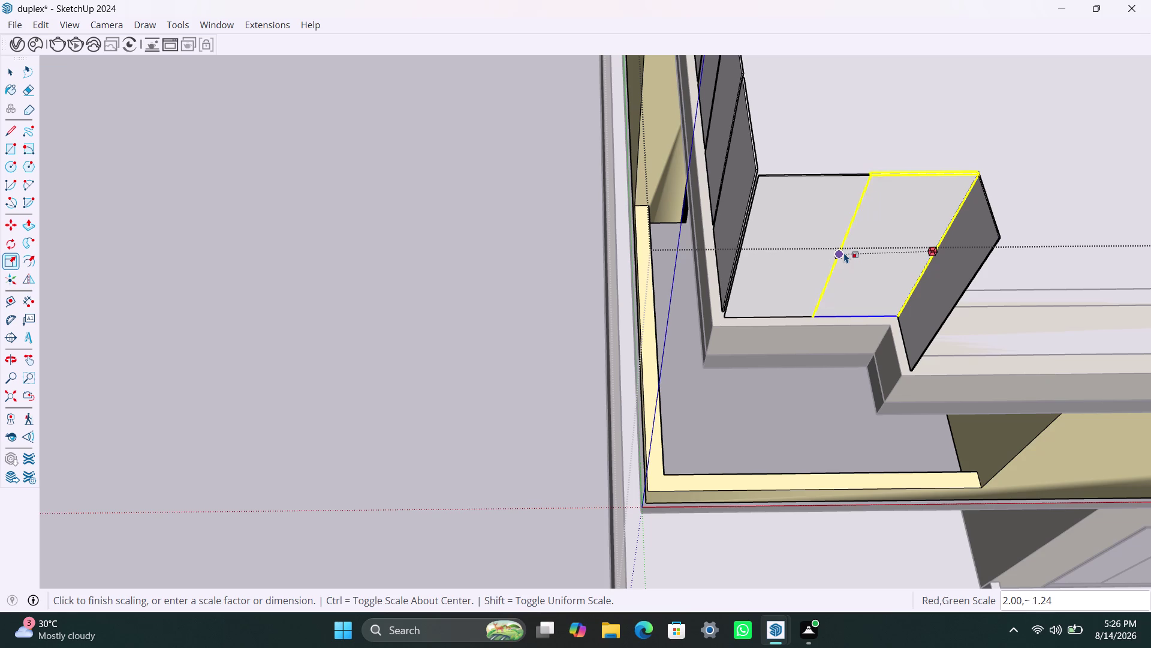
drag(844, 253, 849, 253)
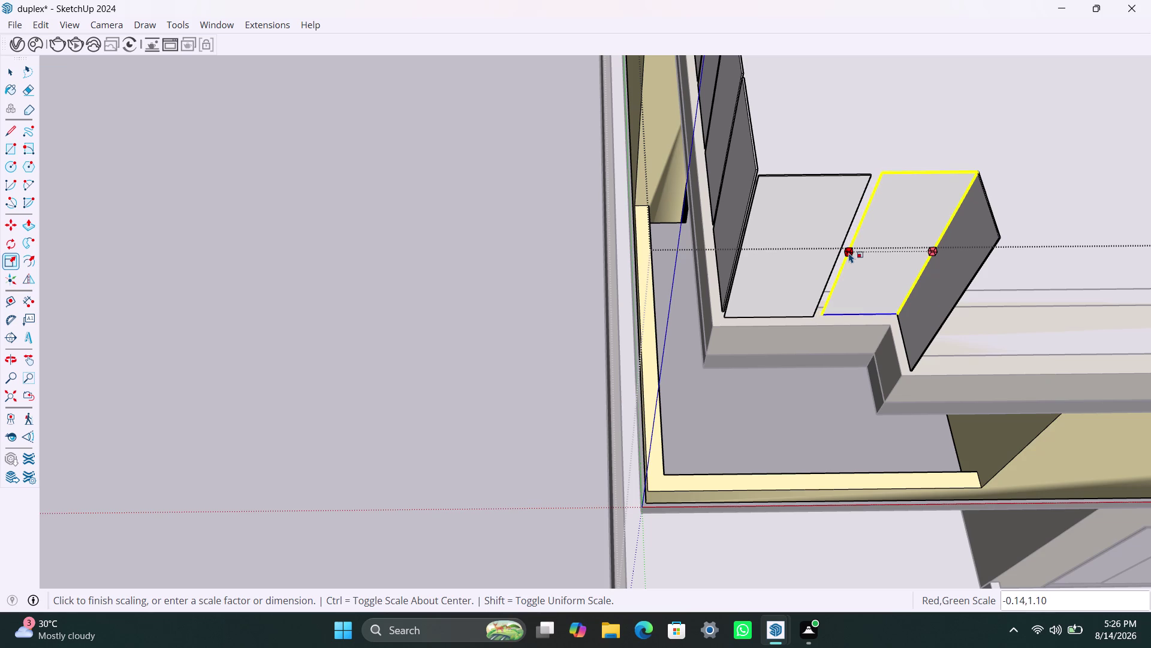
drag(849, 253, 848, 253)
key(space)
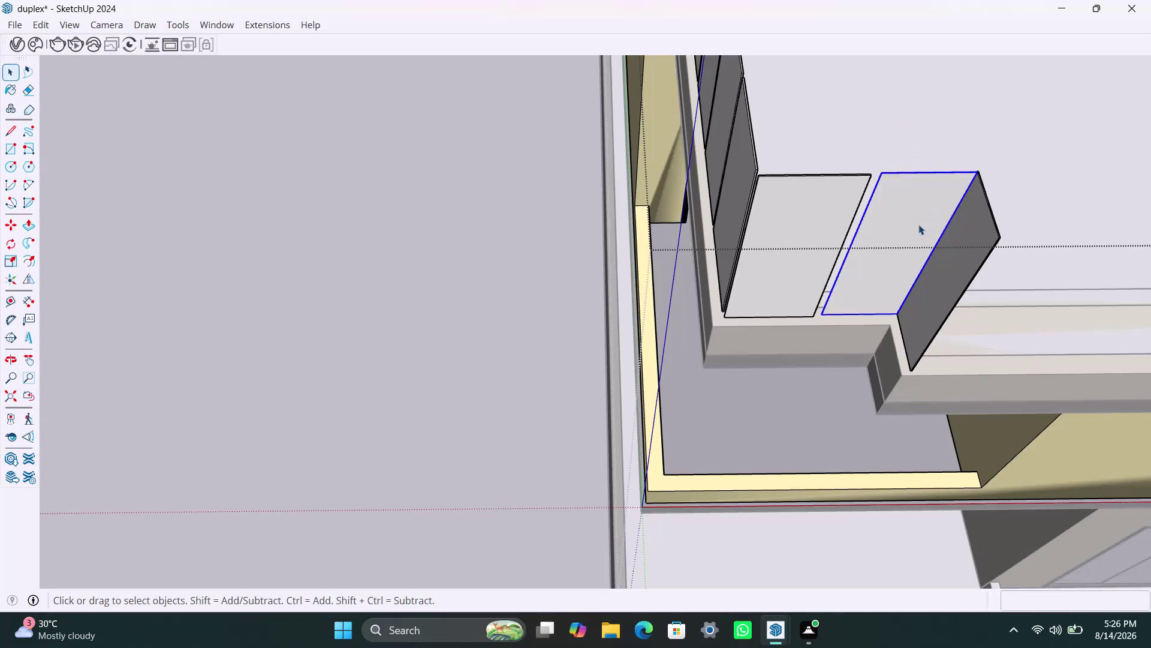
Move the narrowed panel by its bottom corner to snap against the first panel's edge.
key(m)
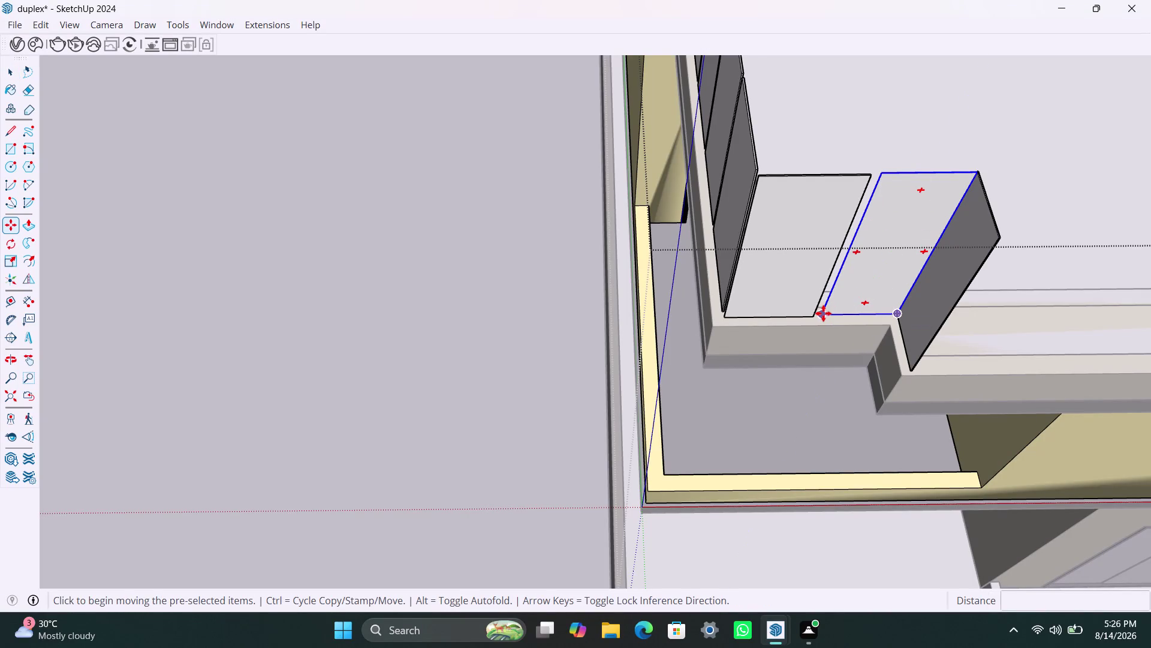
click(823, 313)
scroll(up, 3)
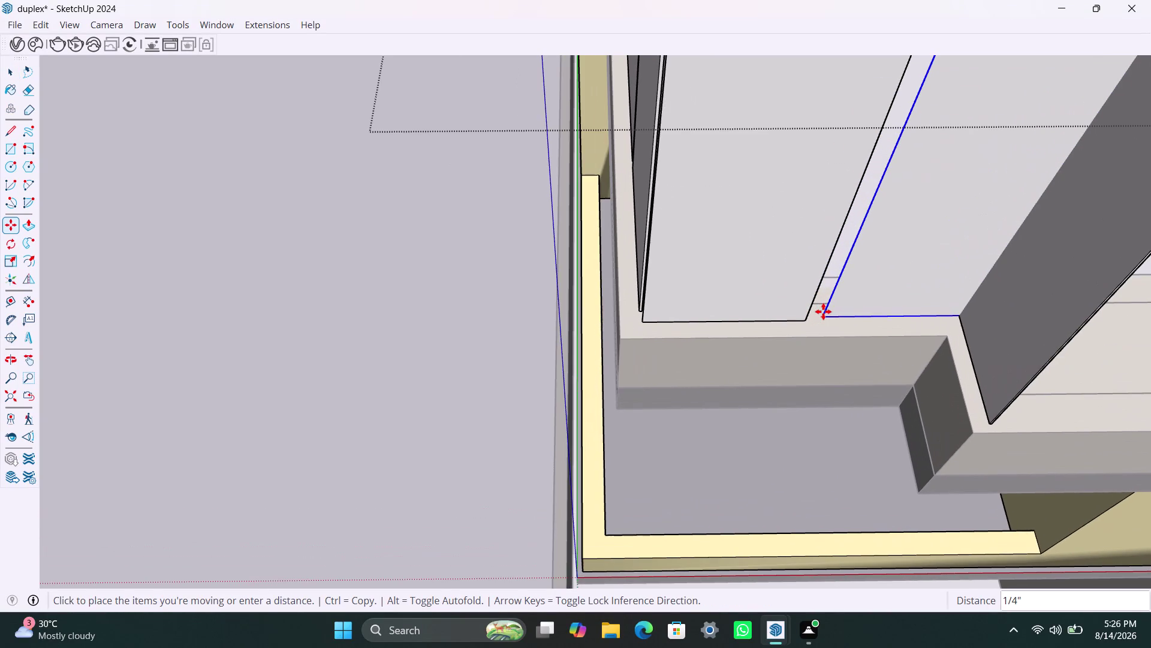
scroll(up, 3)
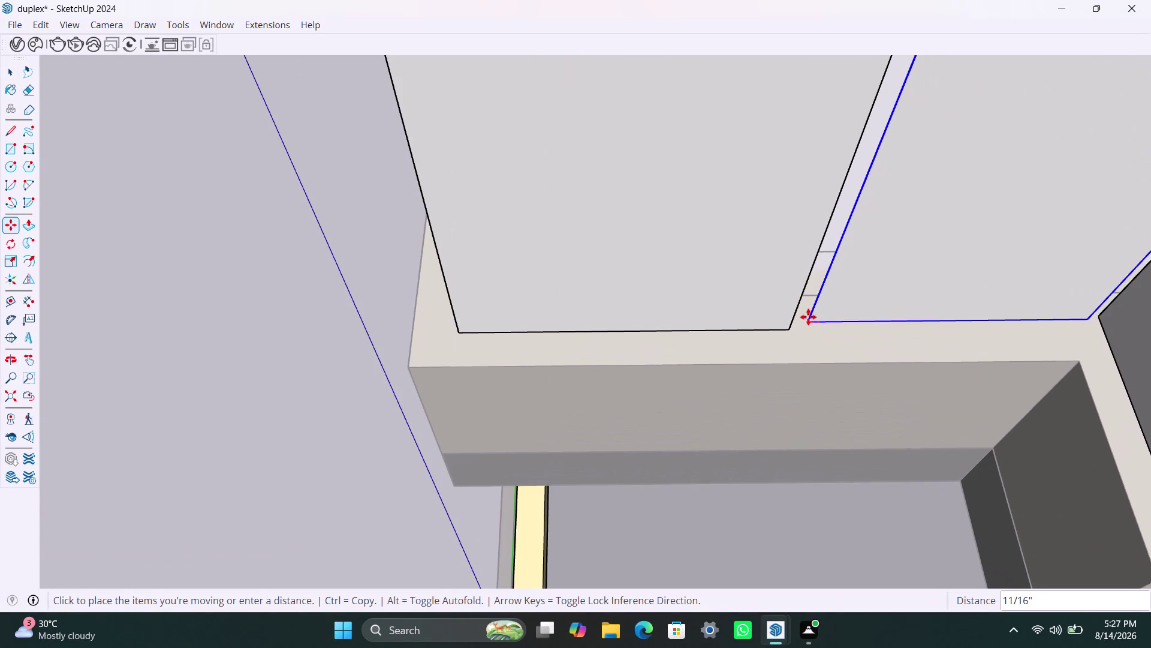
click(805, 319)
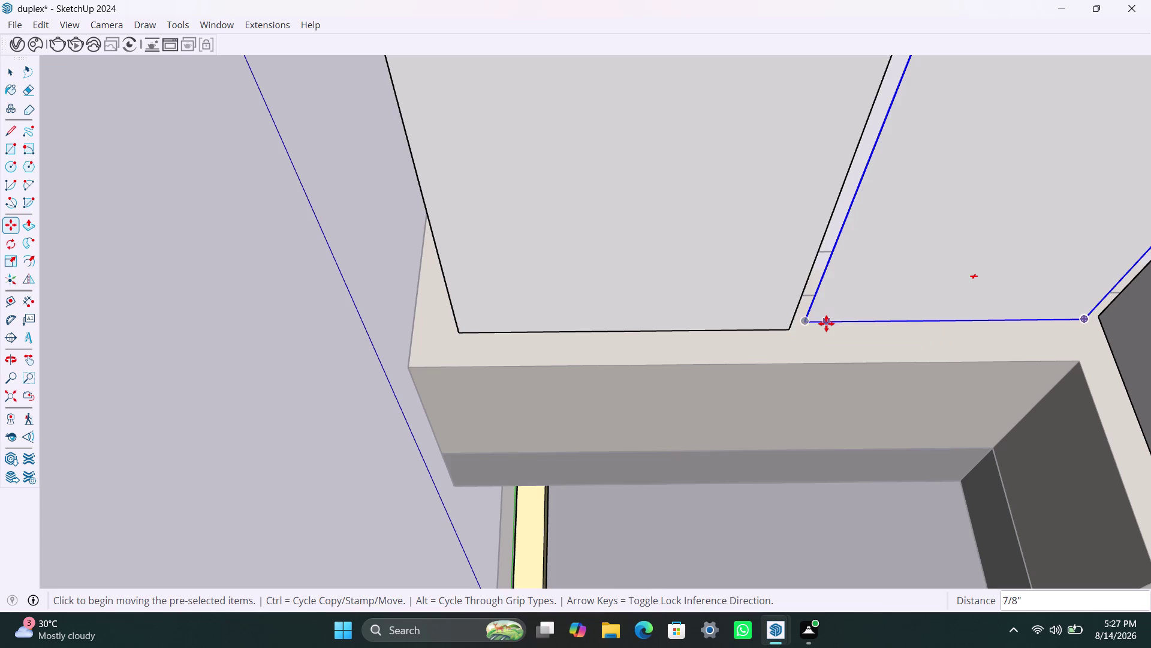
key(space)
scroll(down, 3)
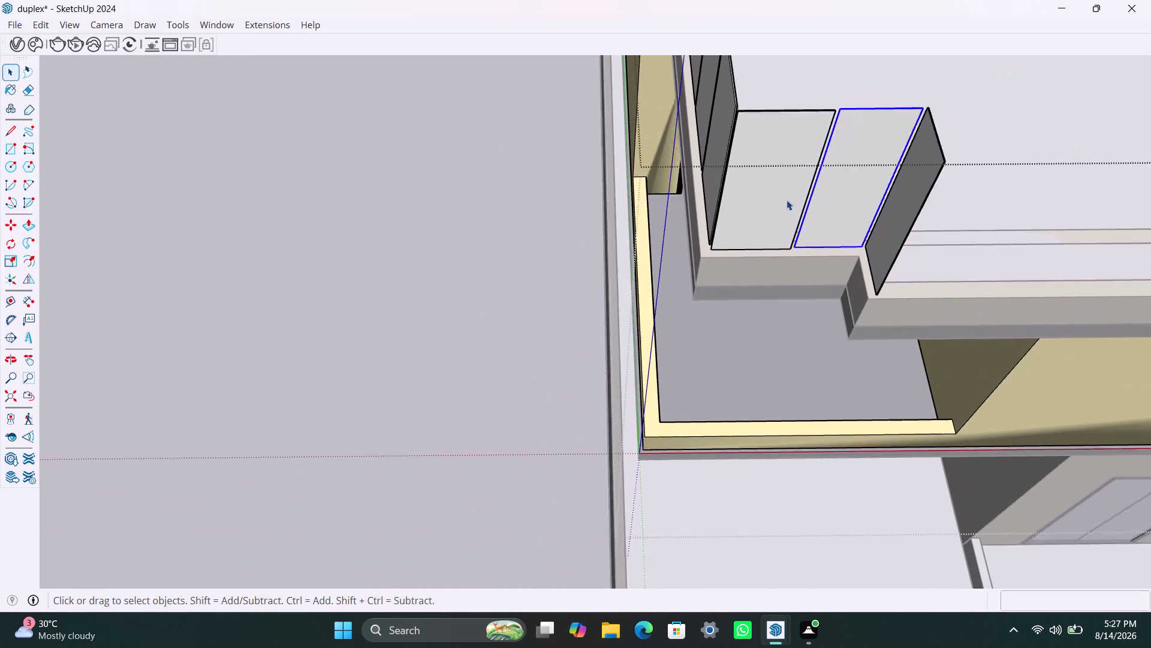
scroll(down, 3)
middle_drag(835, 209, 587, 189)
scroll(down, 3)
middle_drag(717, 230, 720, 88)
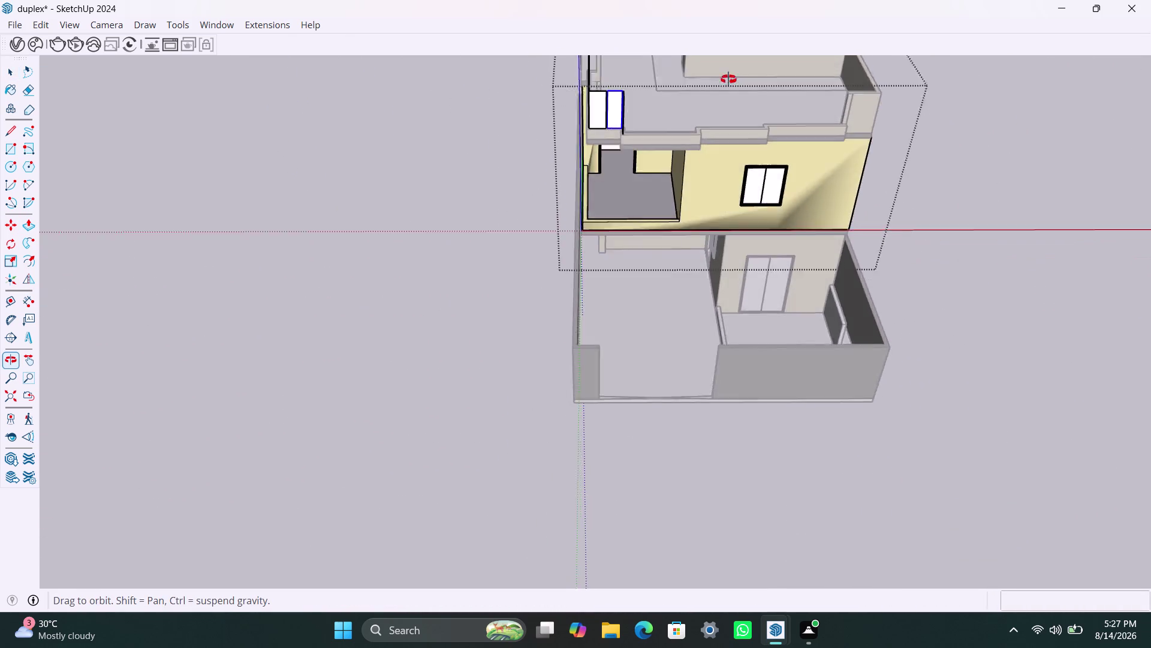
middle_drag(720, 88, 798, 66)
scroll(down, 3)
middle_drag(627, 133, 774, 287)
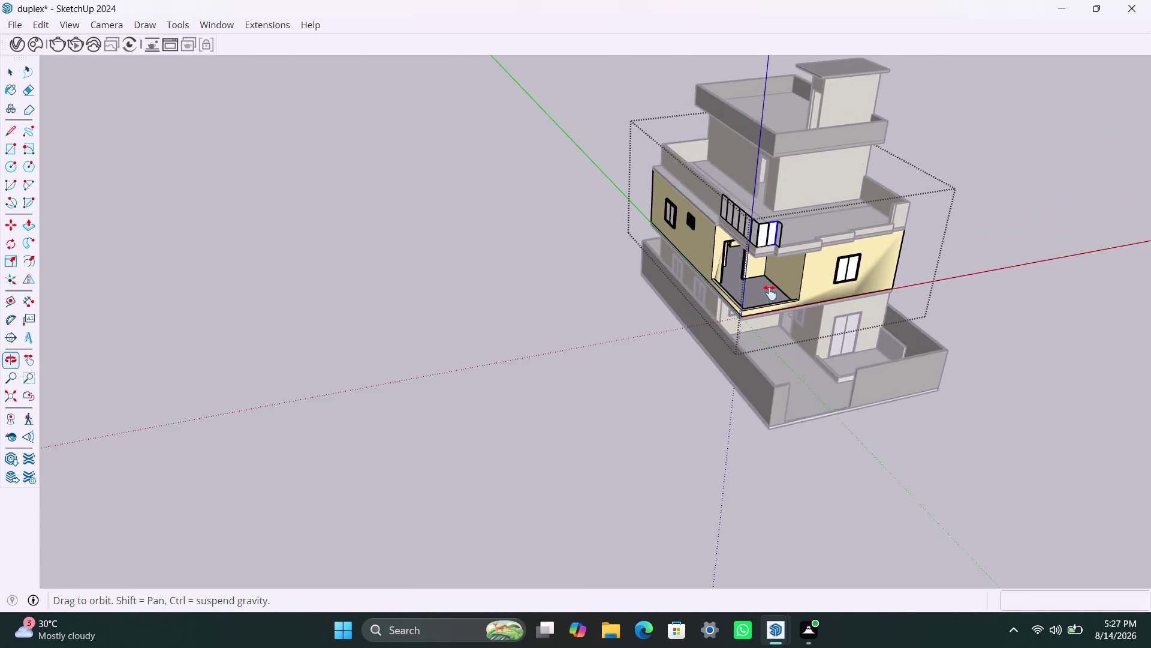
middle_drag(775, 288, 691, 333)
scroll(up, 3)
scroll(up, 3)
middle_drag(699, 362, 637, 387)
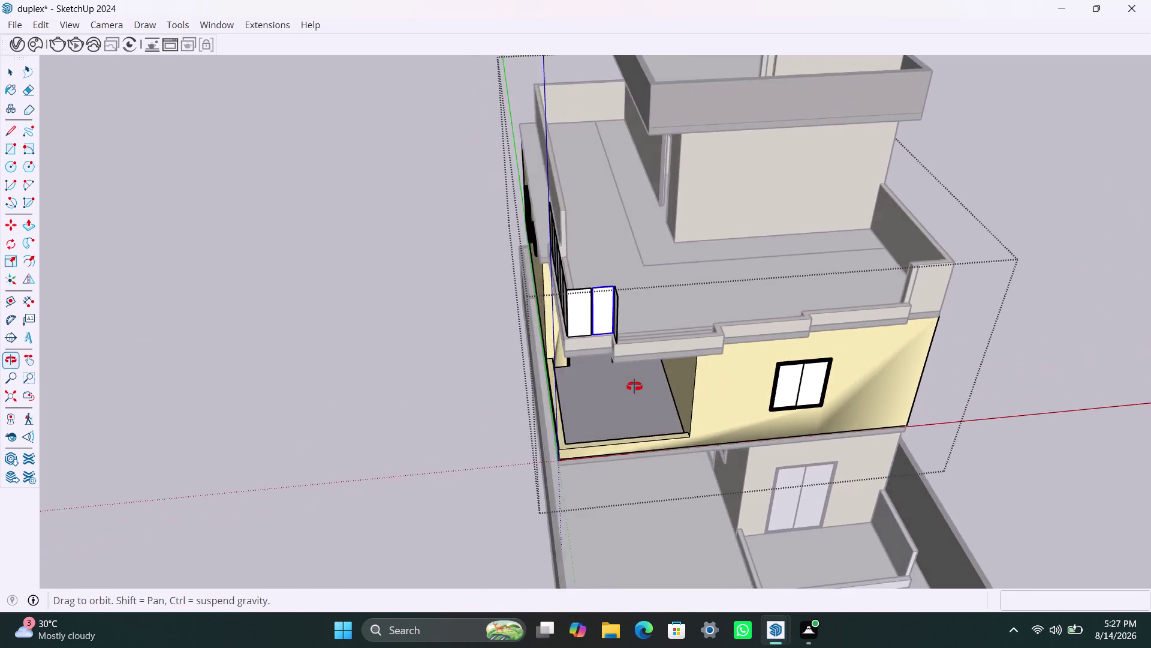
middle_drag(637, 386, 602, 353)
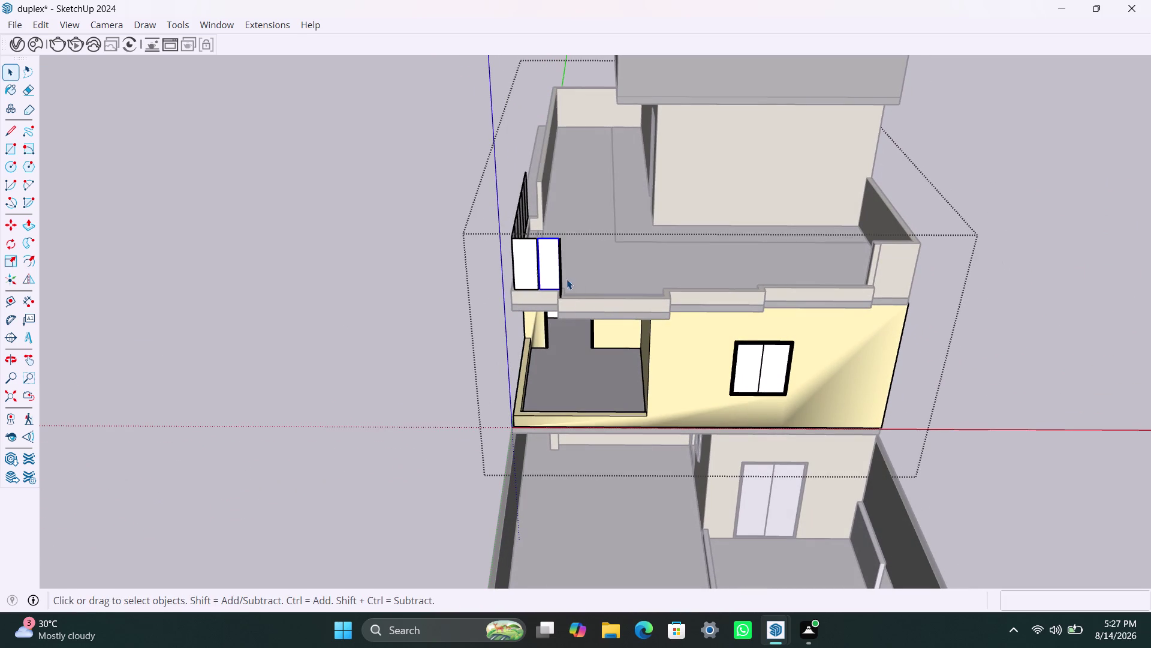
scroll(down, 3)
middle_drag(538, 355, 871, 312)
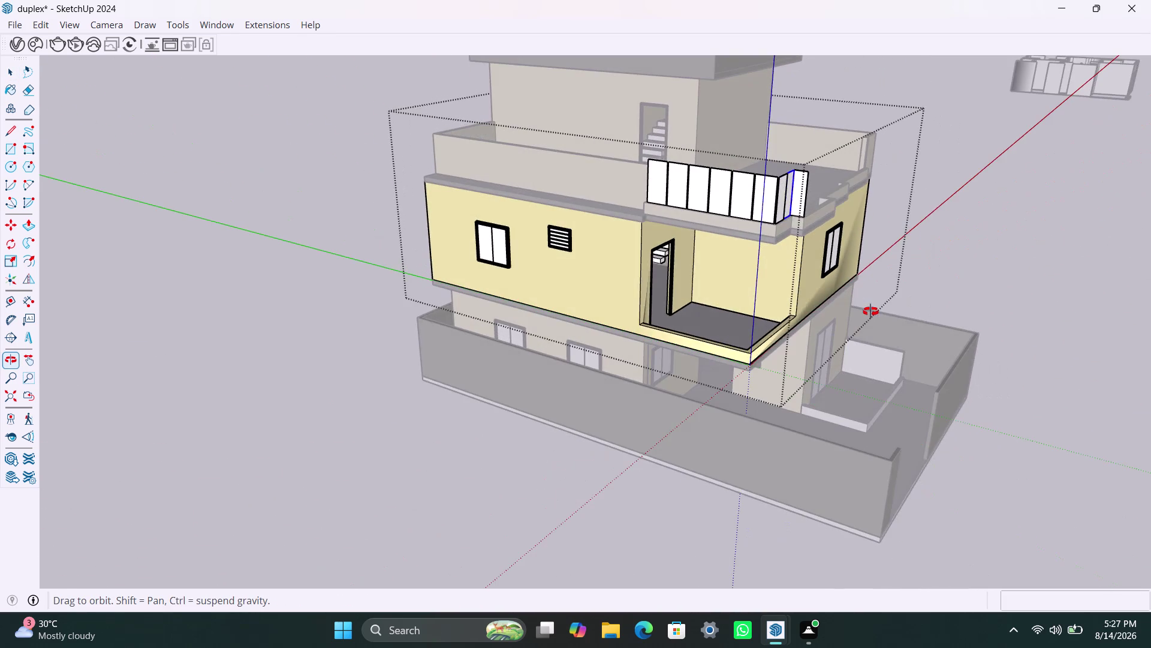
middle_drag(871, 311, 907, 317)
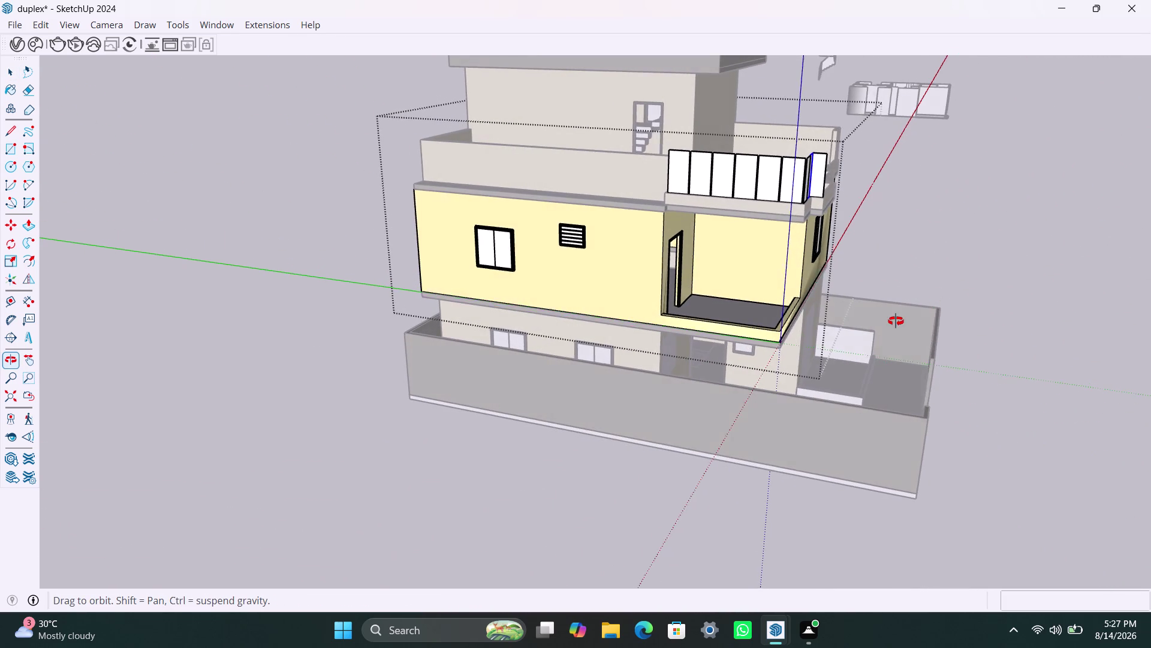
middle_drag(907, 317, 499, 383)
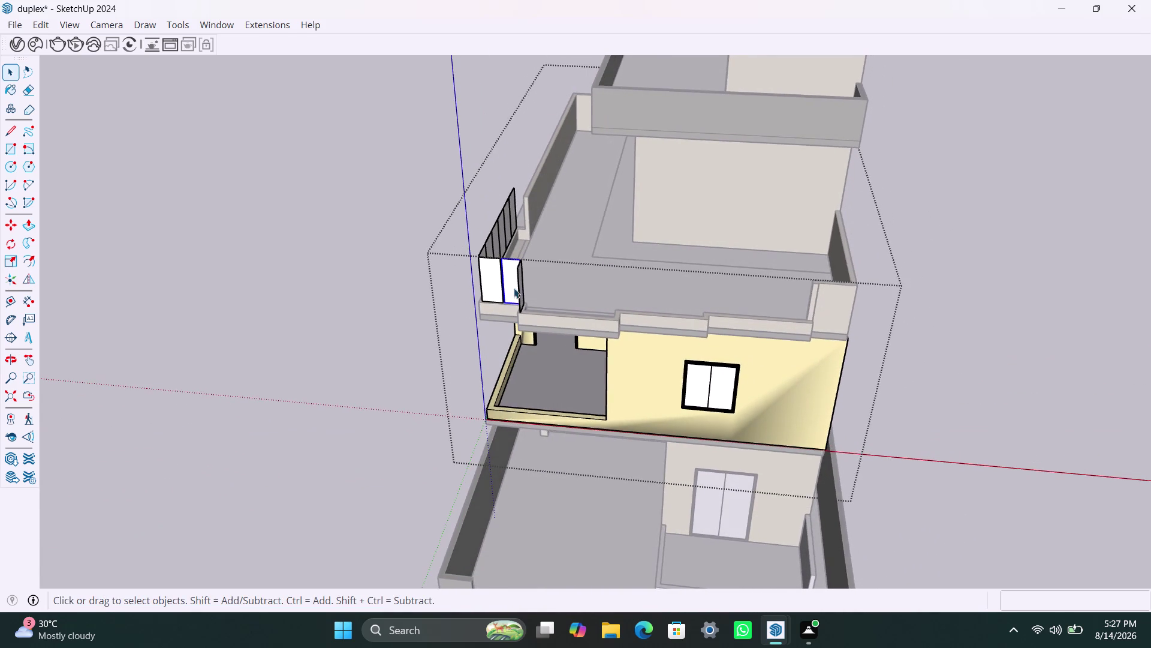
scroll(up, 3)
click(509, 273)
Copy the narrow white panel from its base corner to a spot farther along the balcony ledge.
key(m)
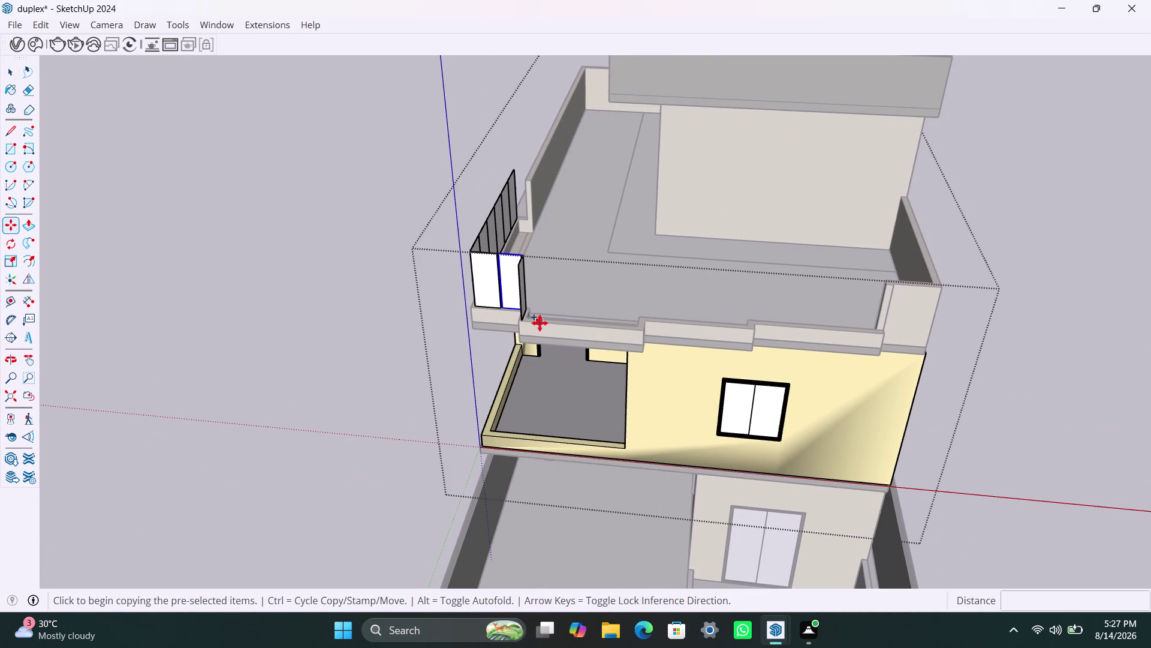
key(Escape)
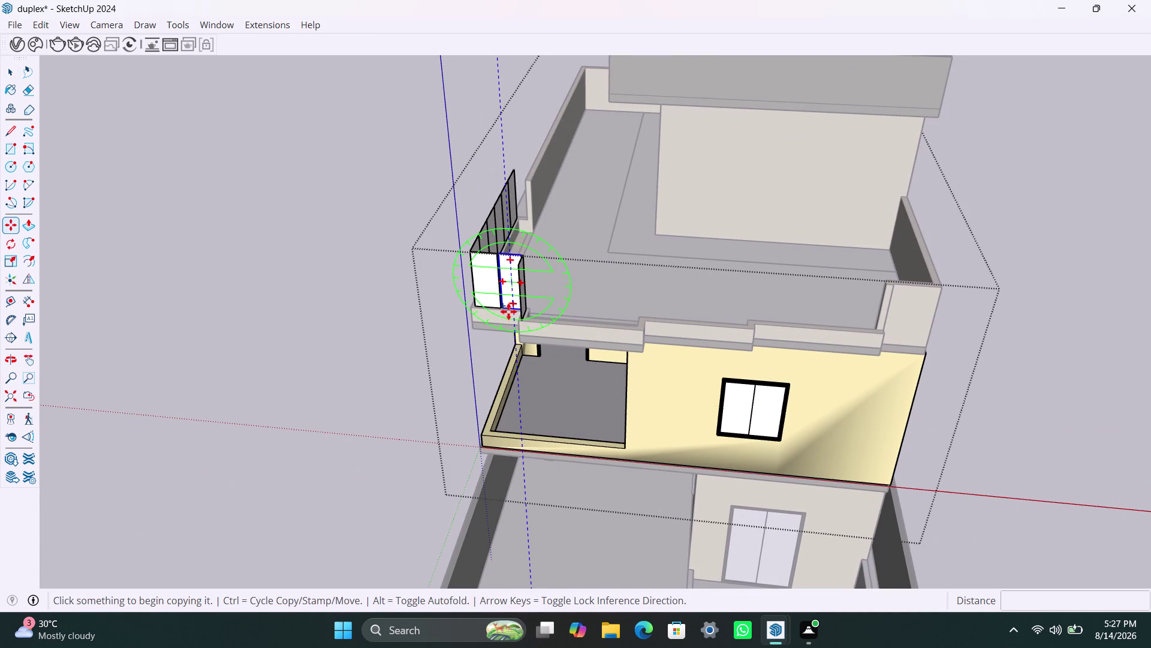
key(m)
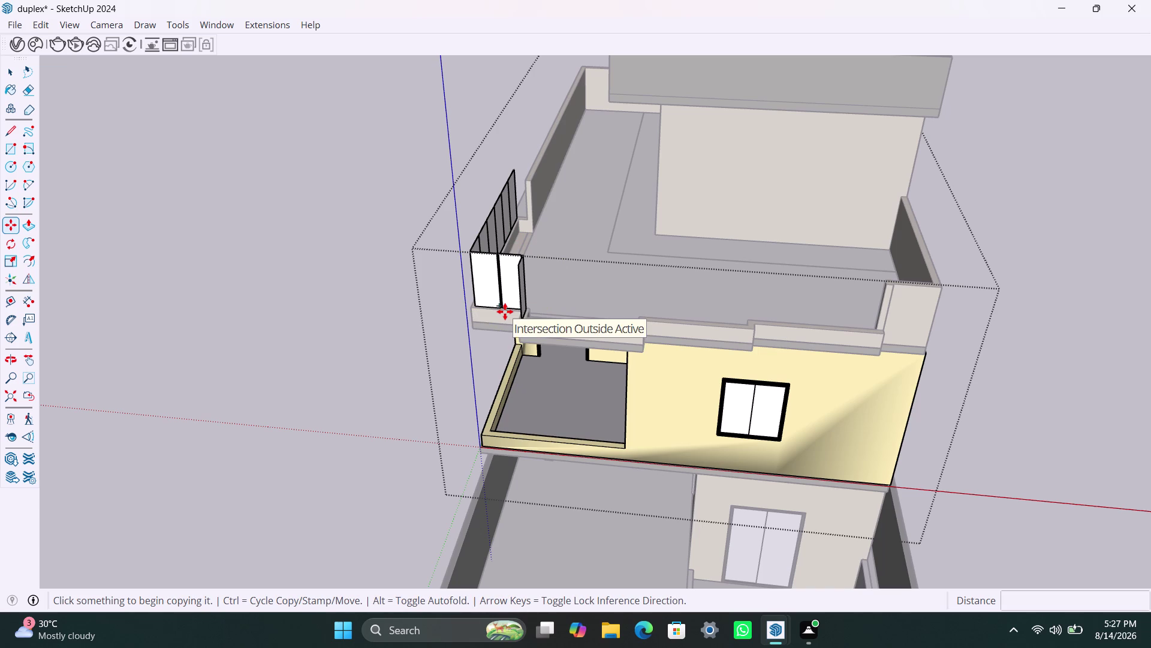
click(505, 311)
key(space)
click(508, 284)
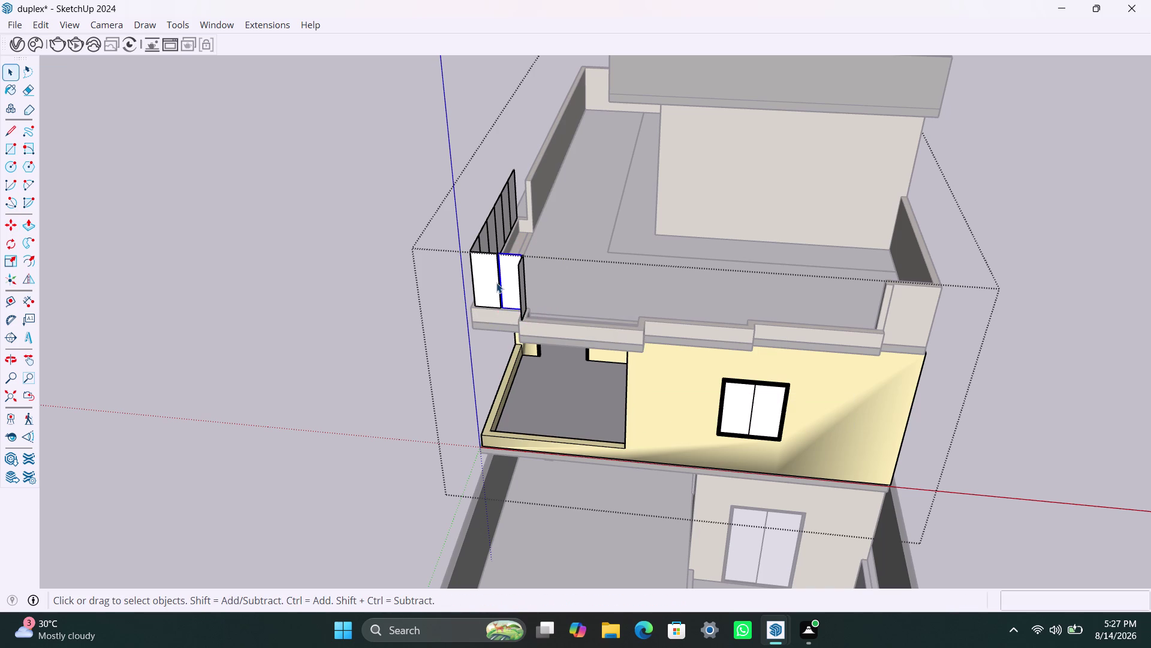
key(m)
click(505, 309)
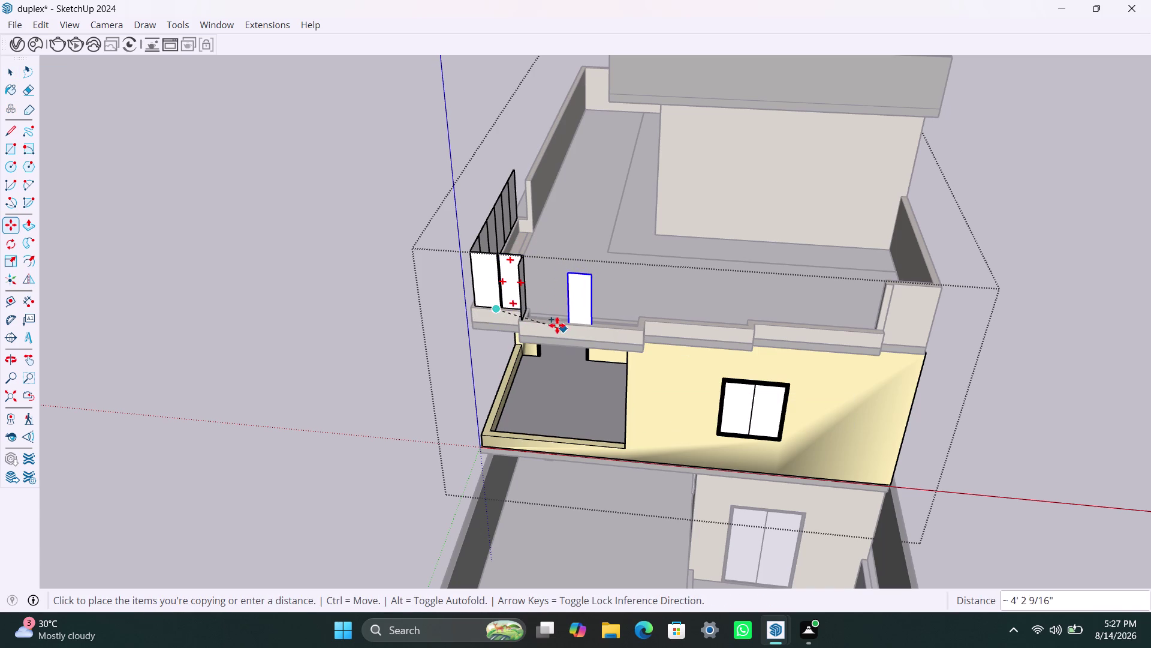
click(564, 322)
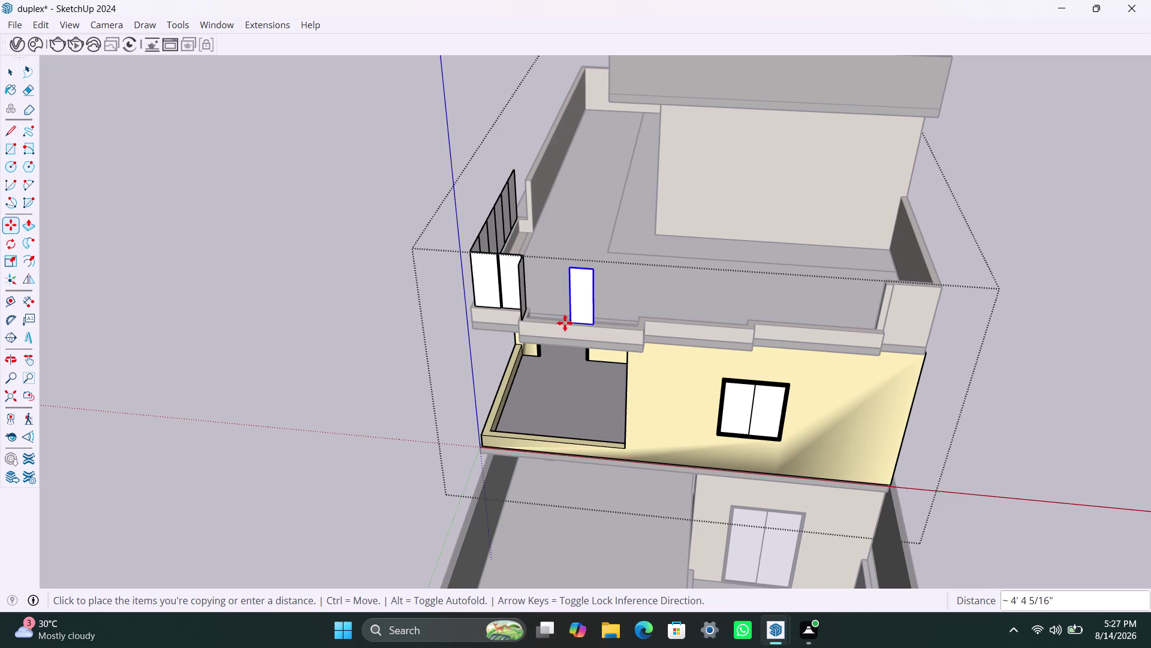
key(space)
scroll(up, 3)
Widen the new panel copy with Scale, then undo the change.
key(s)
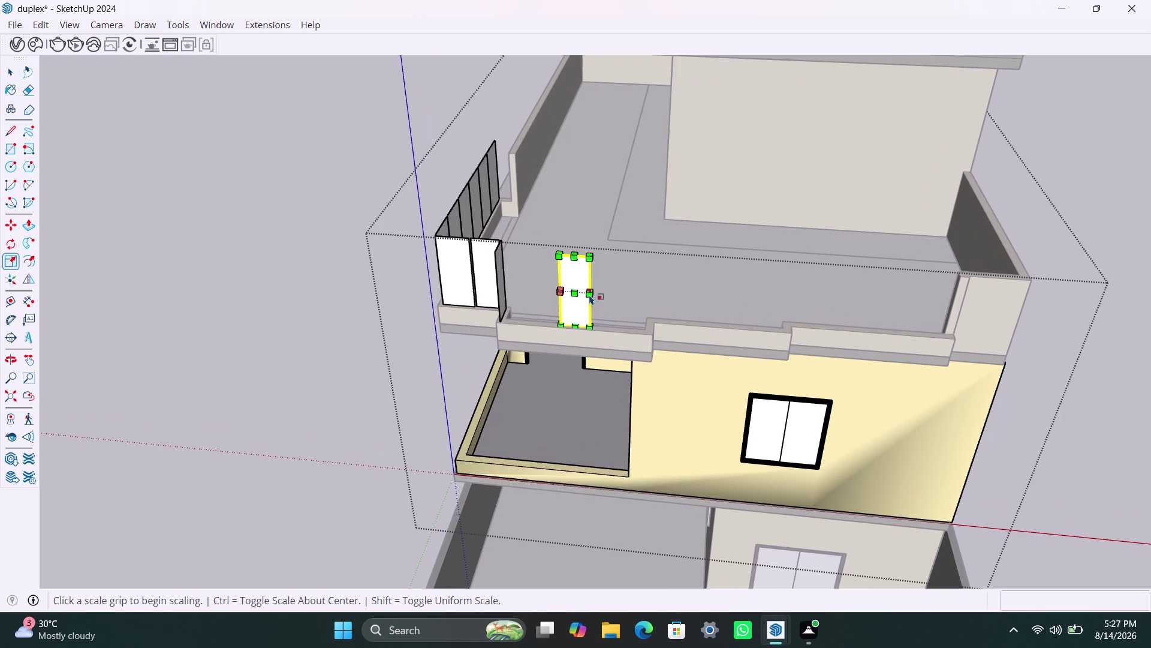
drag(590, 295, 654, 293)
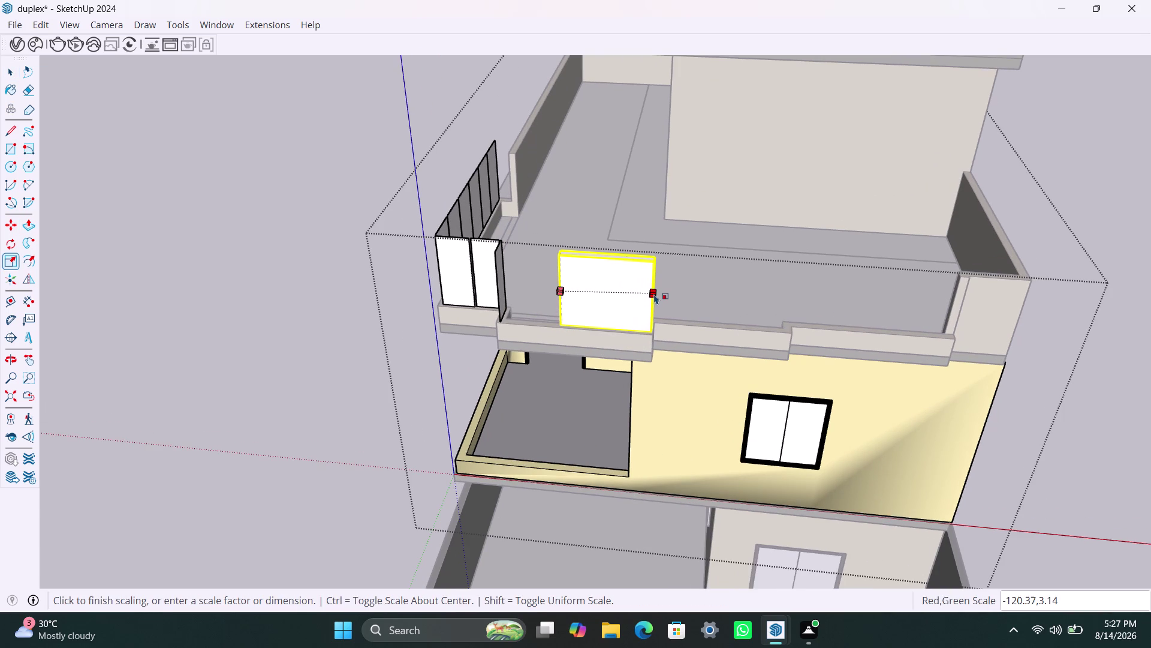
drag(654, 293, 652, 294)
scroll(down, 3)
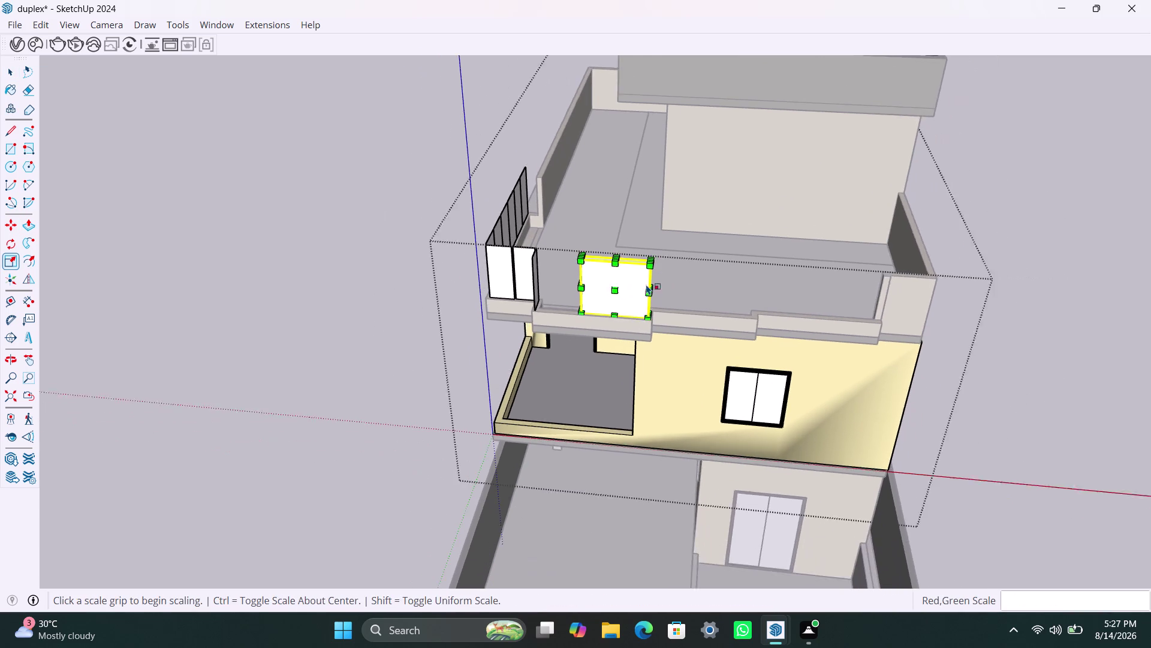
middle_drag(648, 302, 499, 394)
scroll(up, 3)
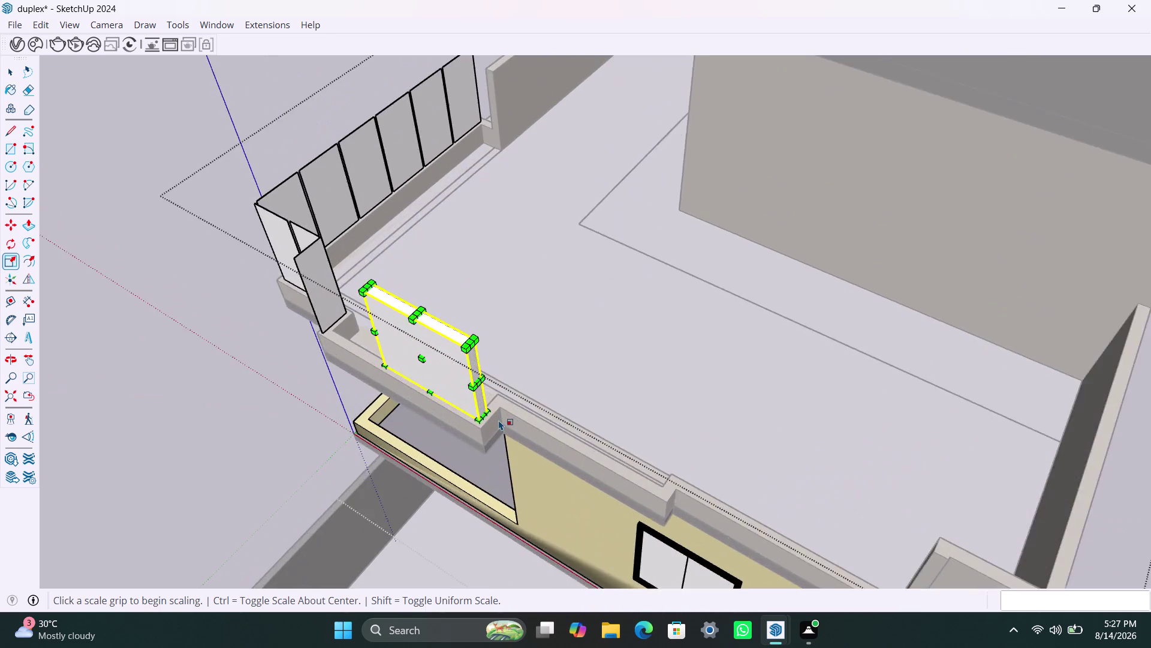
scroll(up, 3)
key(ctrl+z)
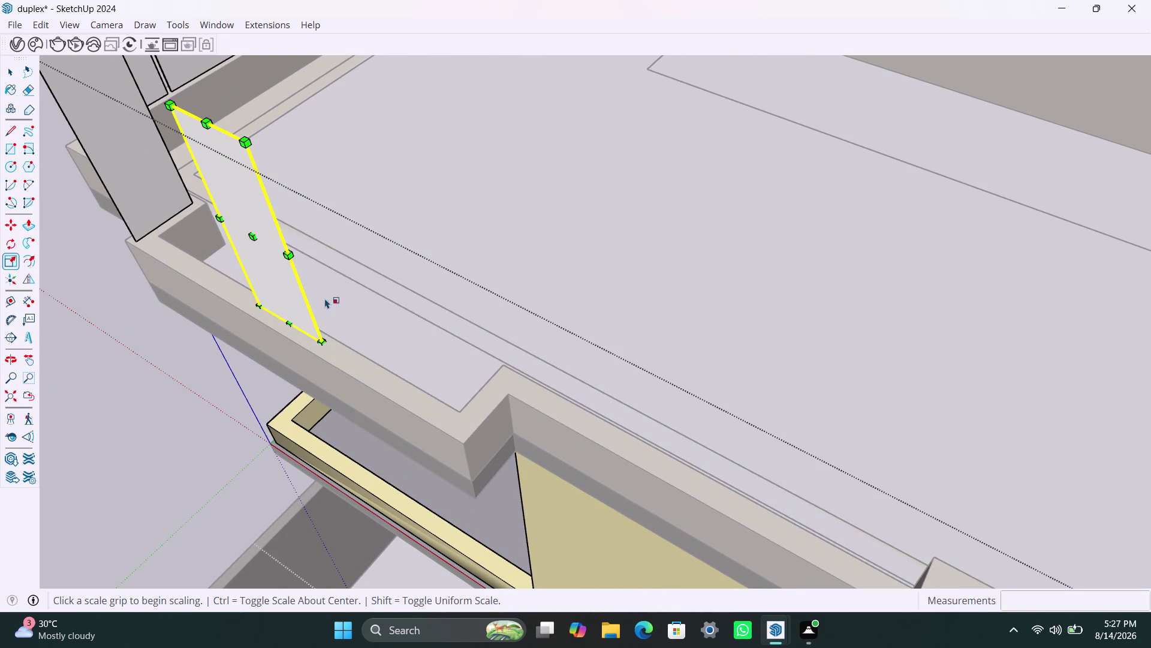
Stretch the panel along the parapet until it reaches the notch.
click(293, 254)
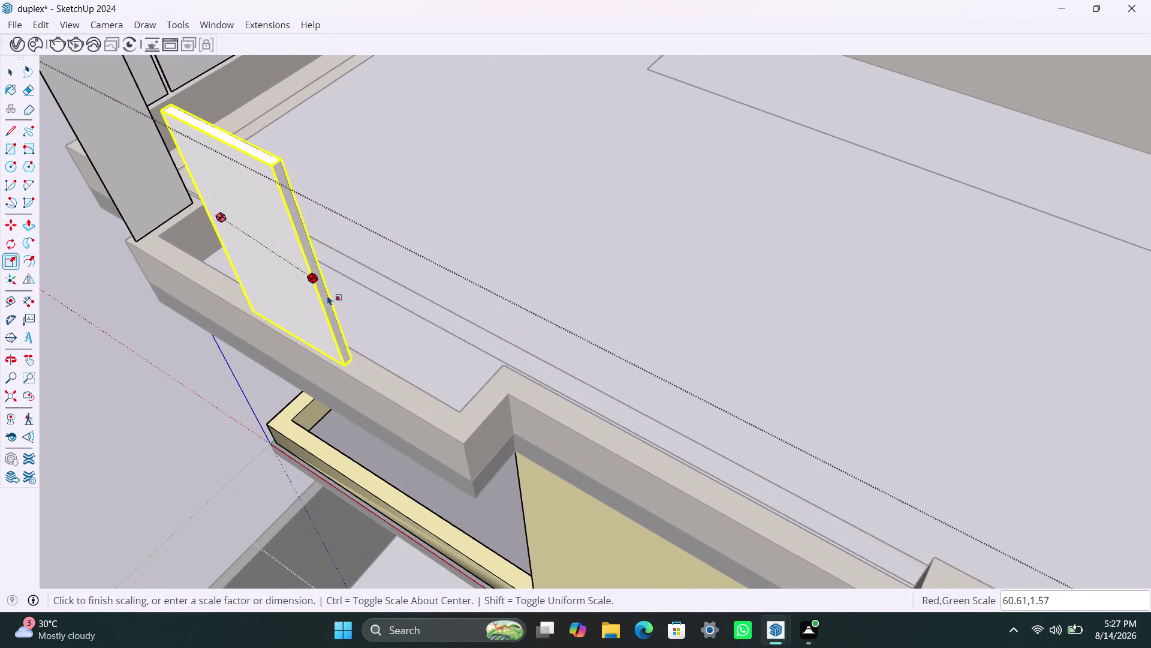
drag(398, 340, 417, 368)
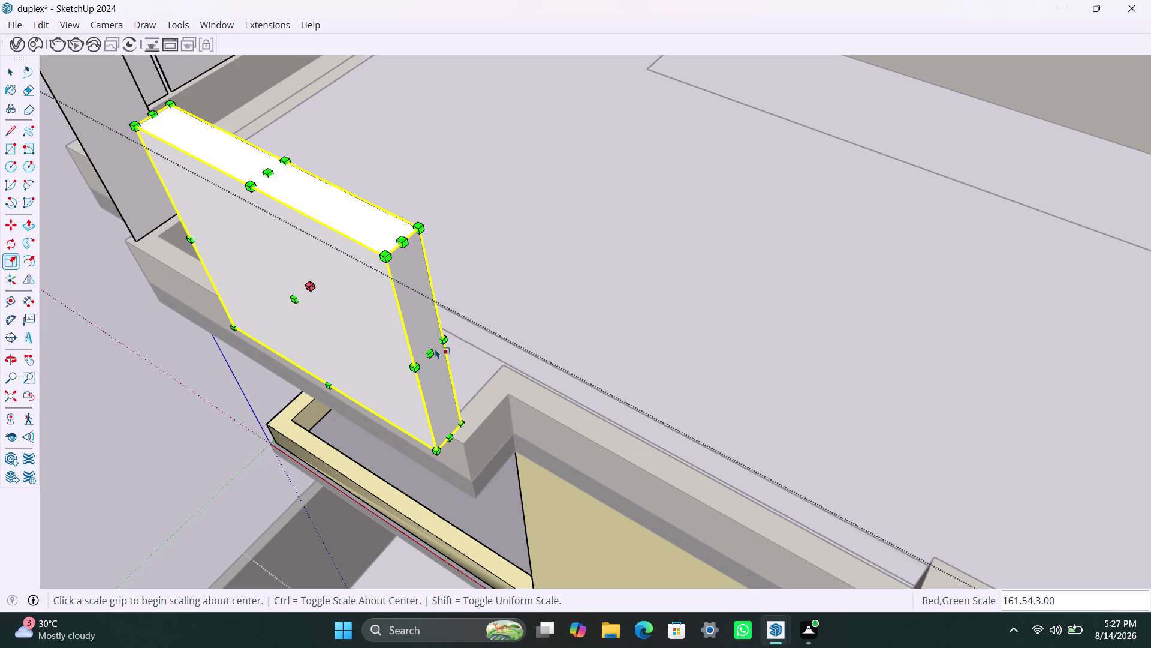
key(ctrl+z)
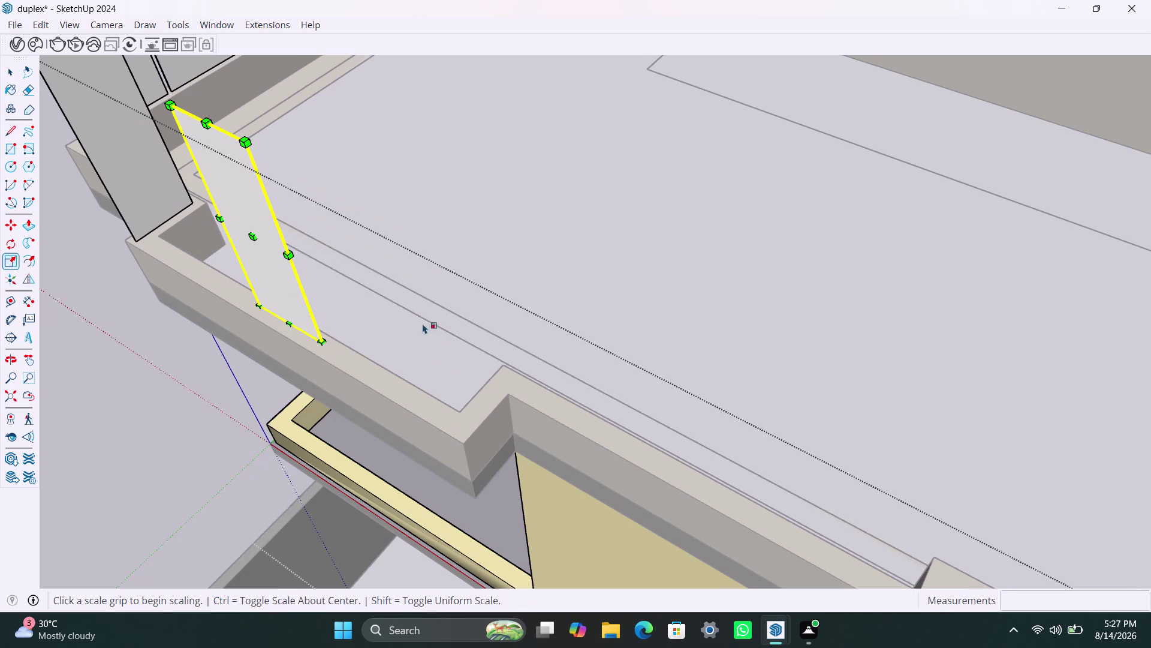
drag(285, 257, 316, 277)
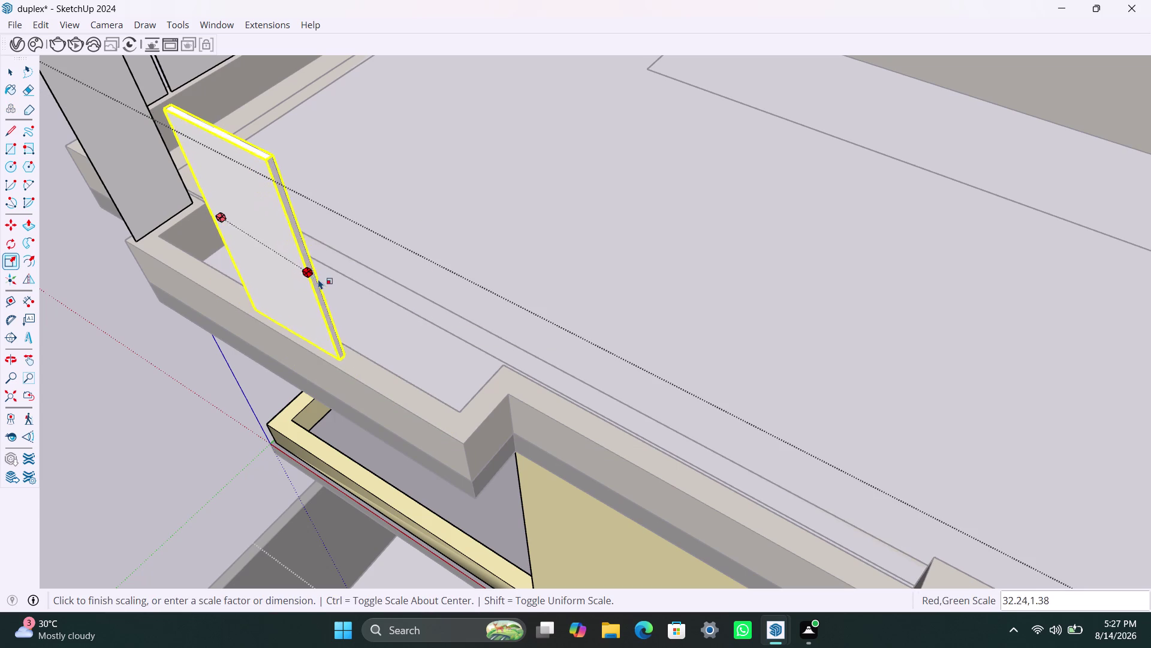
drag(316, 278, 450, 373)
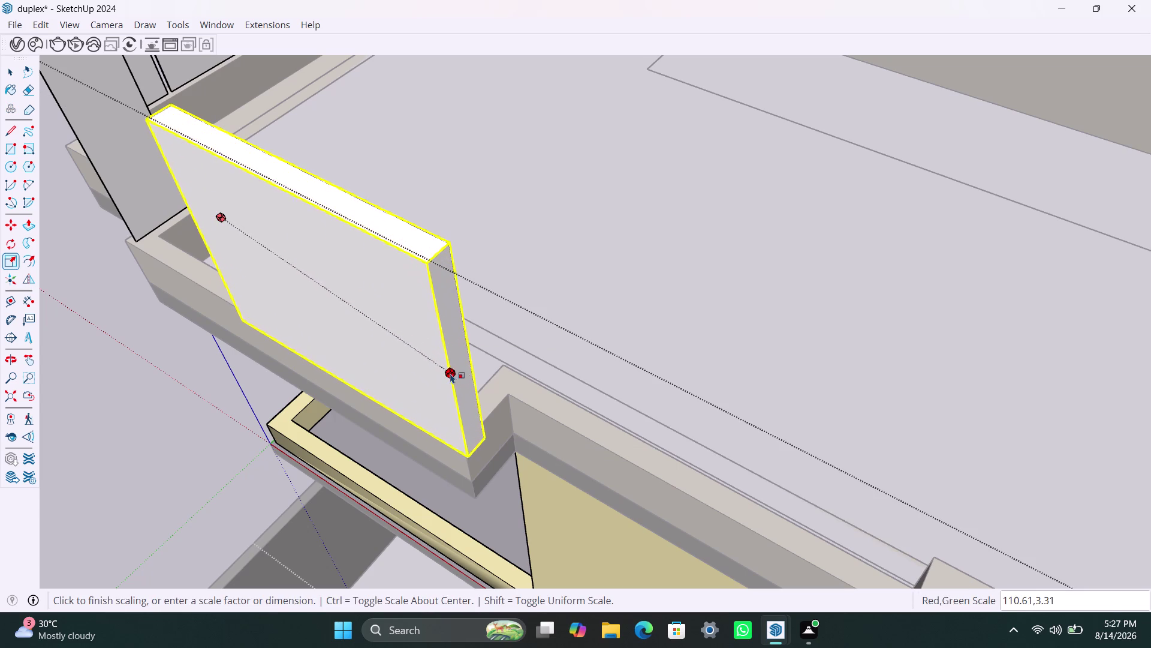
drag(450, 373, 461, 351)
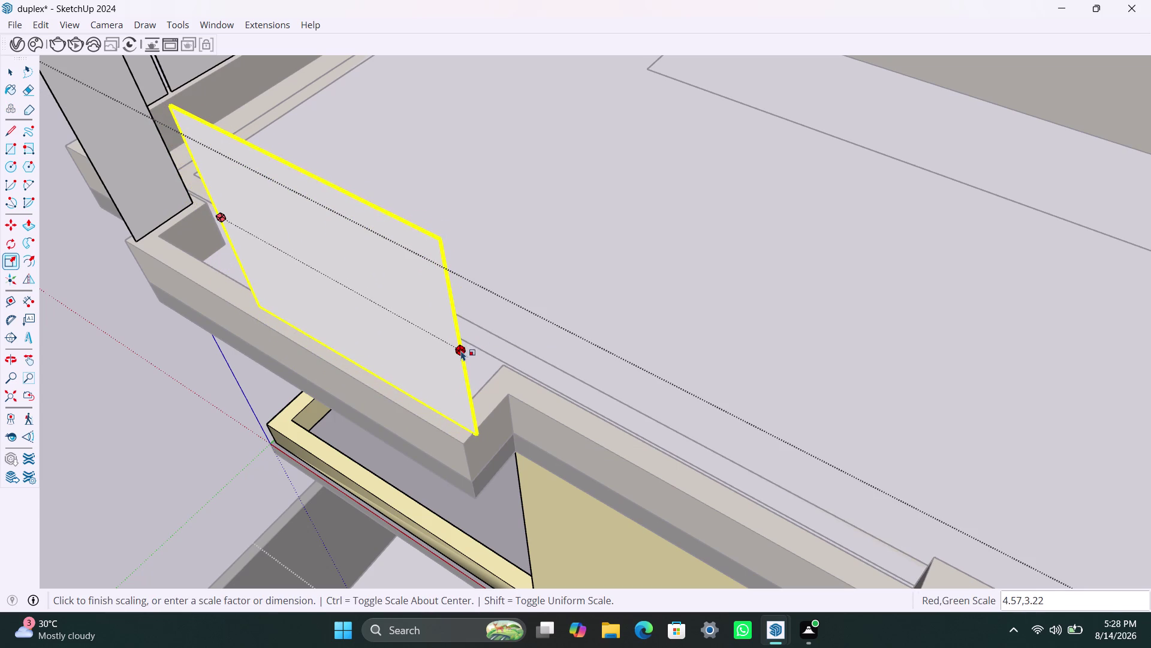
drag(461, 351, 449, 342)
scroll(down, 3)
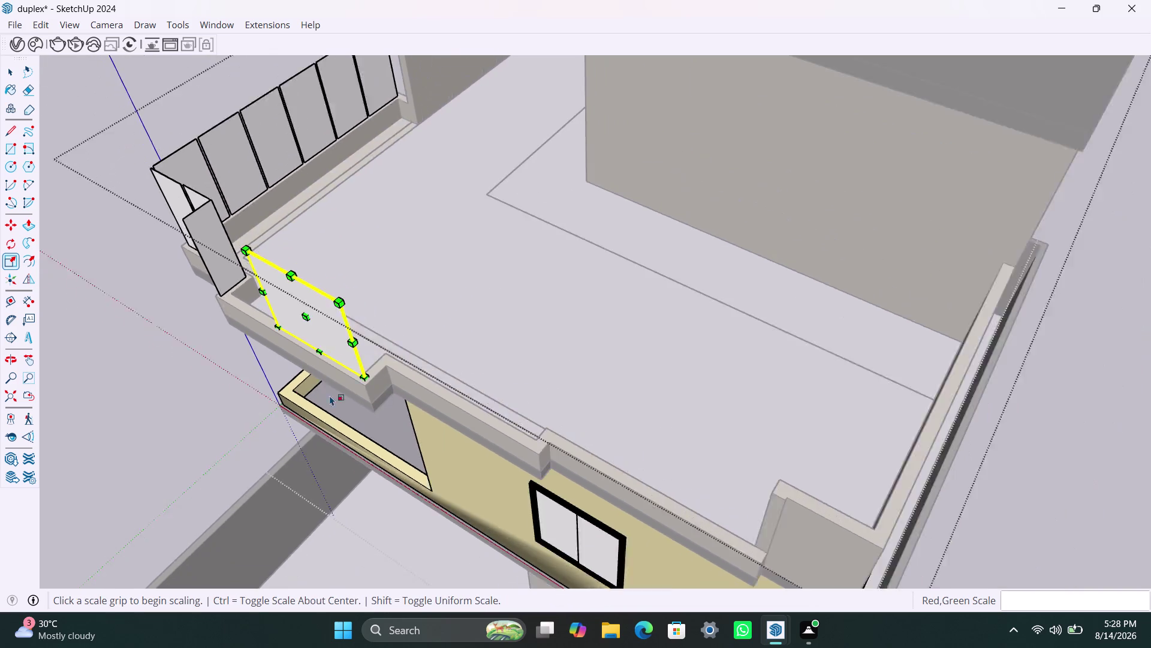
Extend the panel's end along the parapet to the corner.
middle_drag(383, 368, 665, 262)
scroll(up, 3)
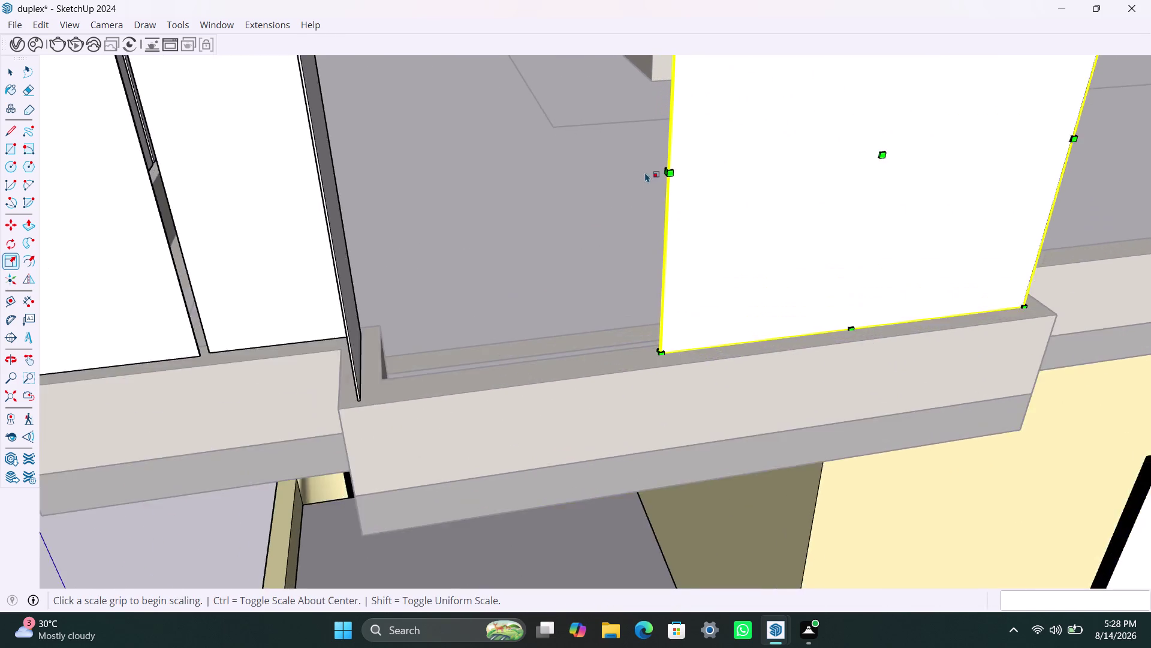
scroll(up, 3)
scroll(down, 3)
drag(696, 175, 675, 185)
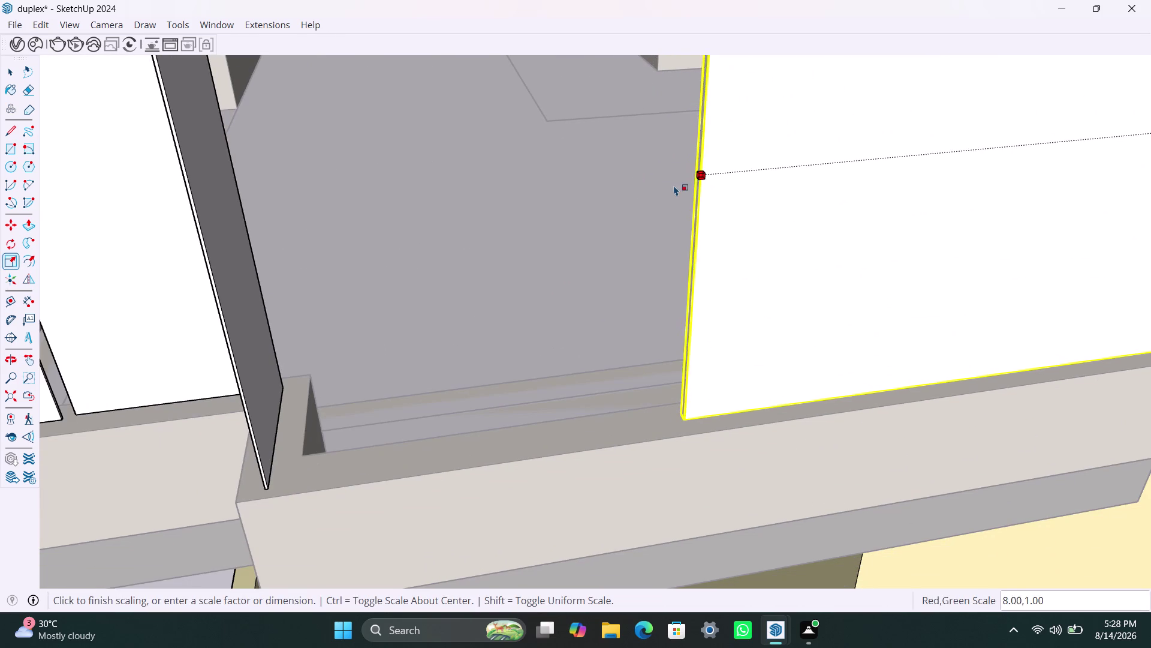
drag(676, 185, 529, 211)
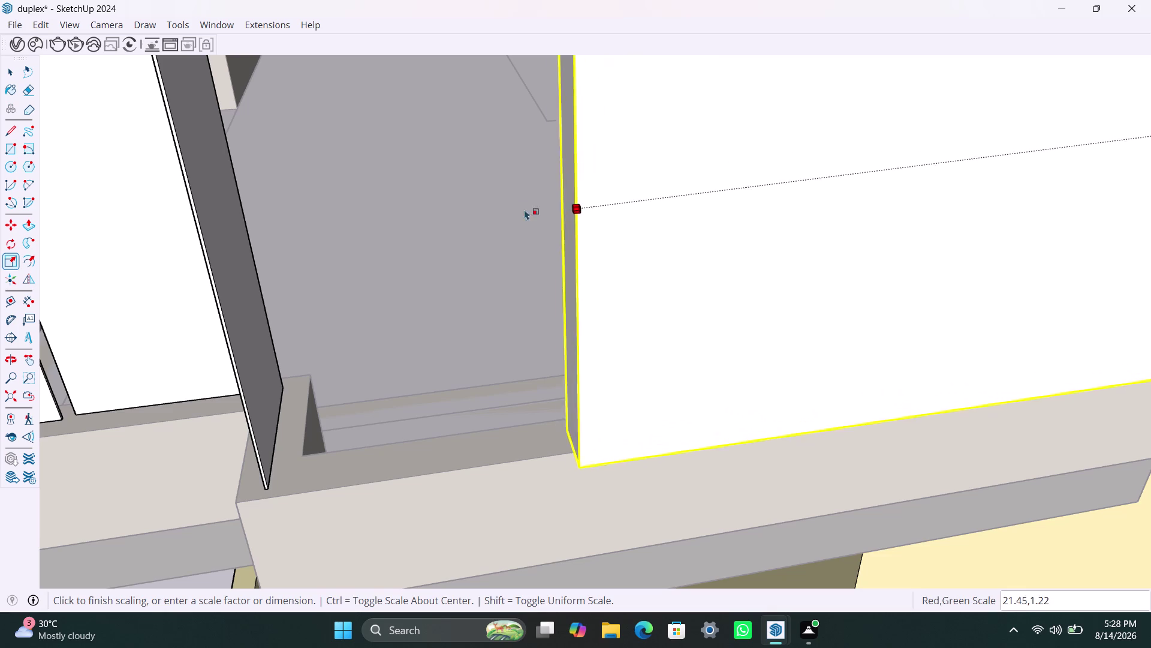
drag(530, 211, 277, 226)
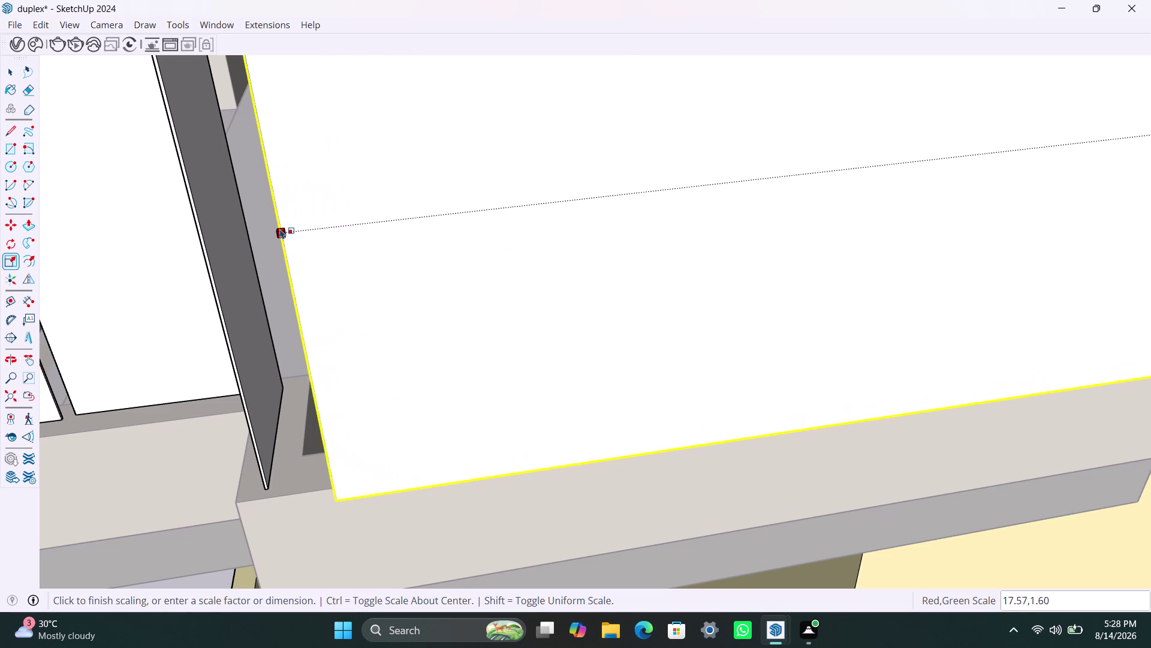
drag(278, 225, 259, 208)
scroll(down, 3)
middle_drag(650, 236, 533, 395)
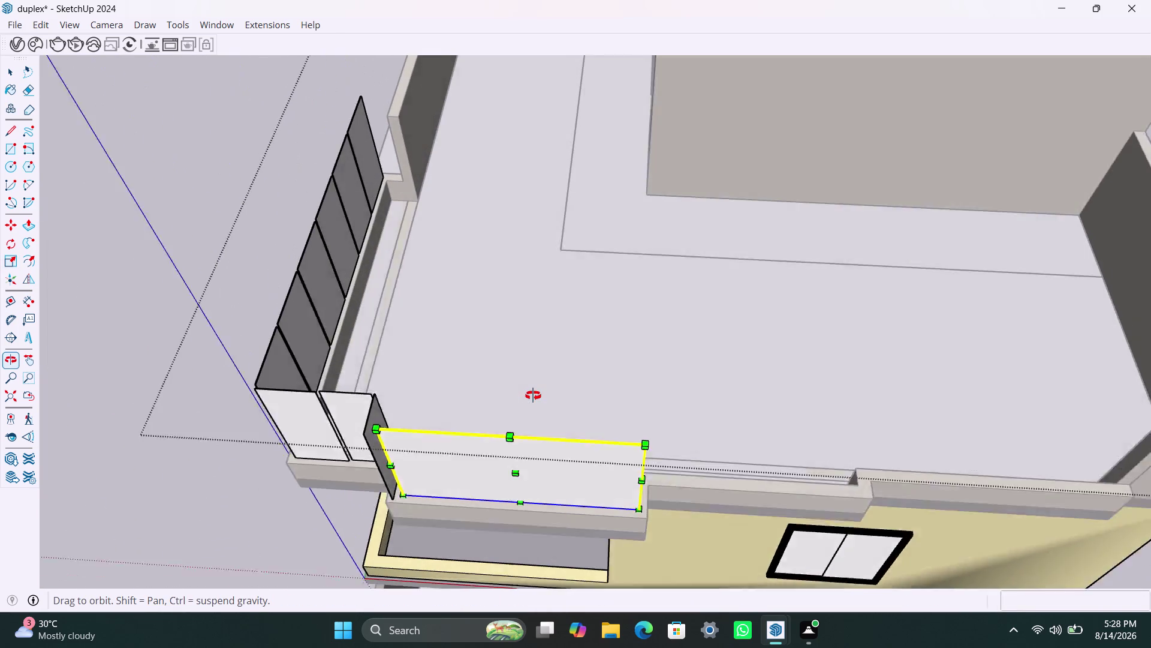
Inspect the wide stretched panel from several angles, then delete it.
middle_drag(533, 395, 515, 389)
click(519, 390)
key(space)
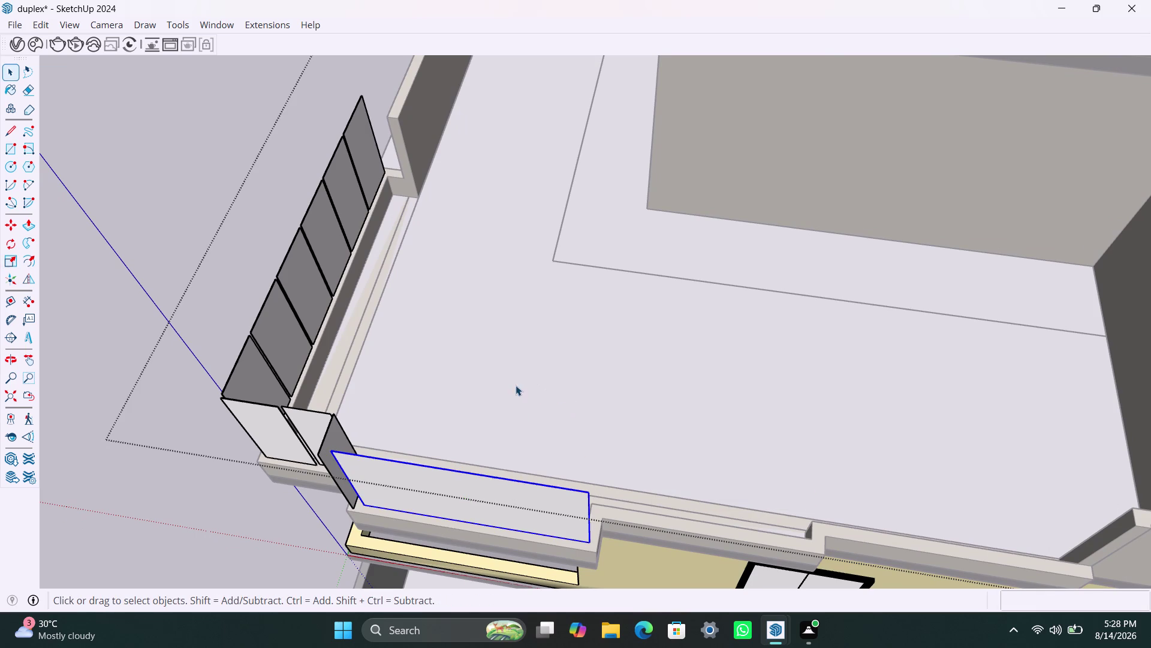
scroll(down, 3)
scroll(up, 3)
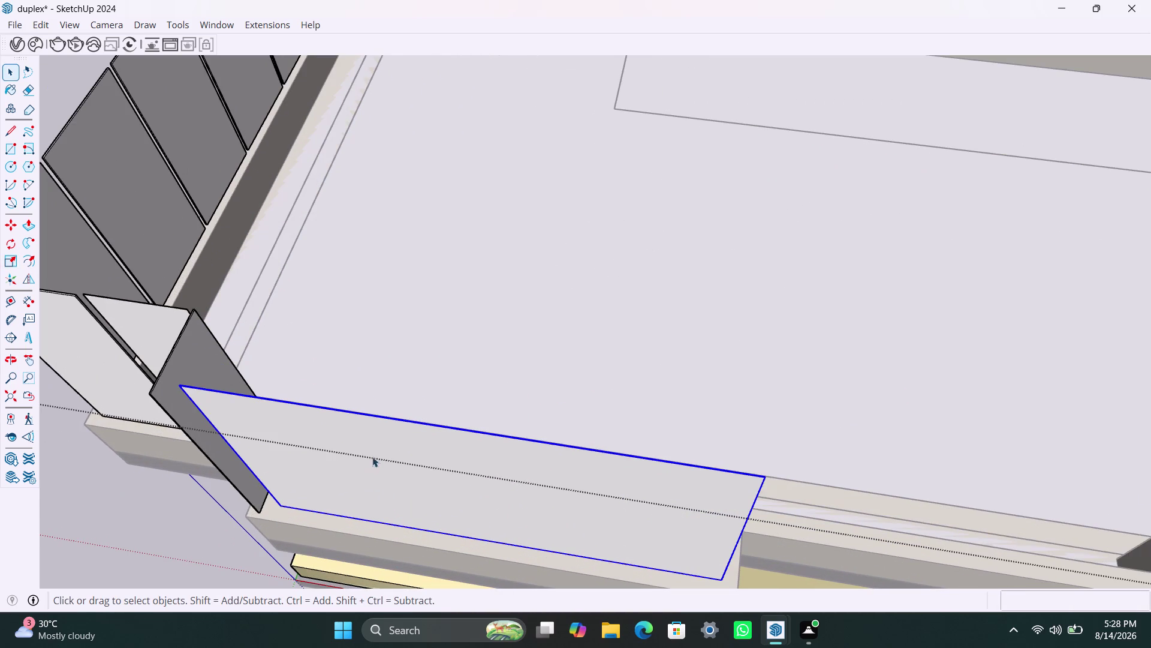
scroll(up, 3)
middle_drag(435, 443, 411, 456)
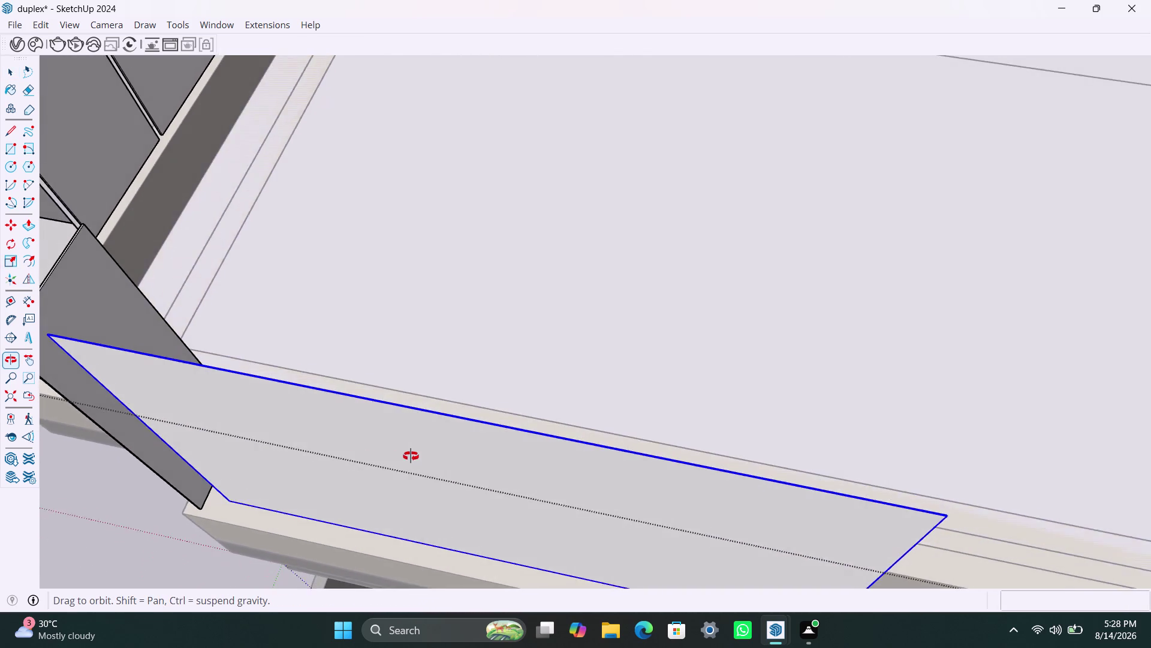
middle_drag(411, 456, 218, 452)
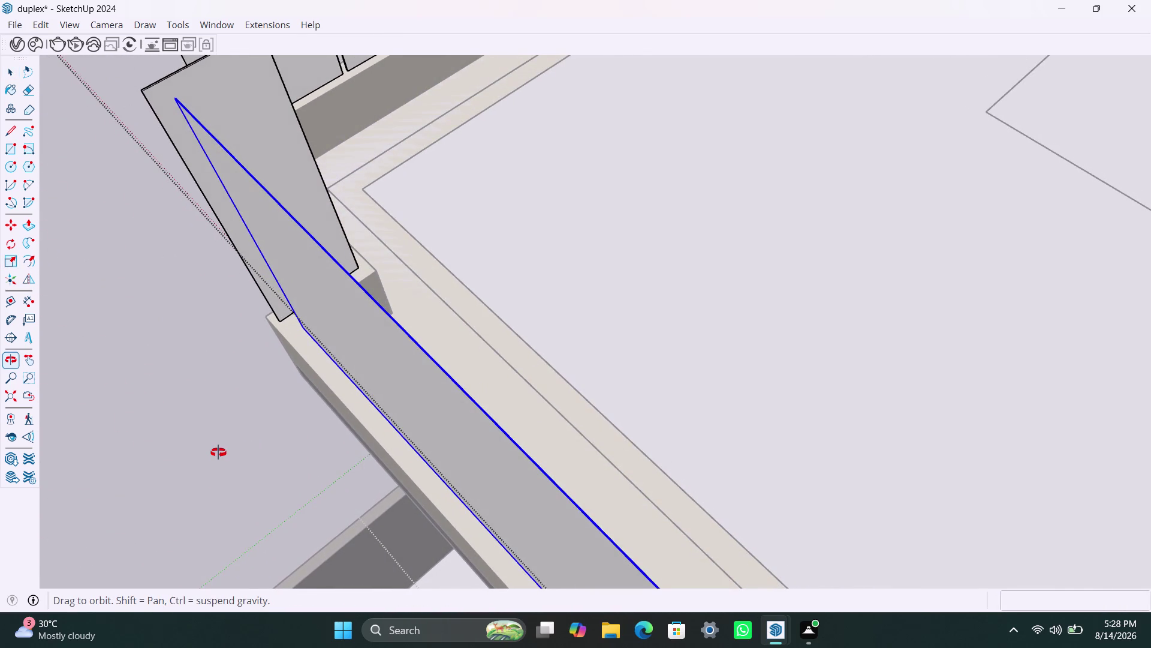
middle_drag(218, 452, 361, 249)
scroll(down, 3)
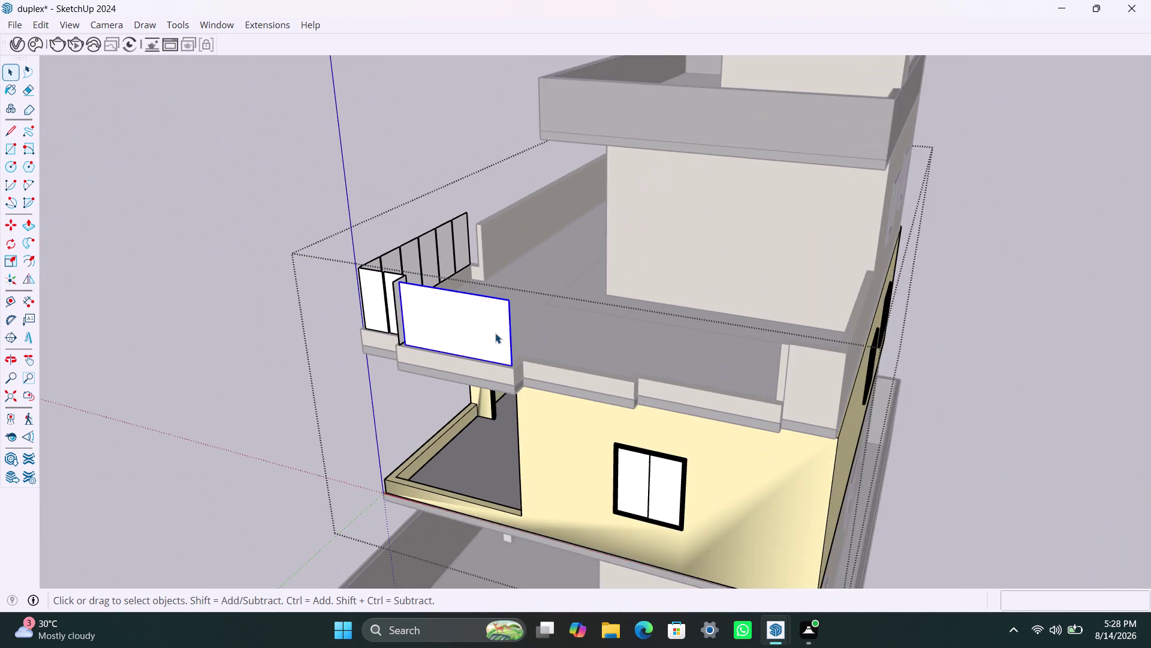
scroll(up, 3)
scroll(down, 3)
middle_drag(484, 360, 642, 250)
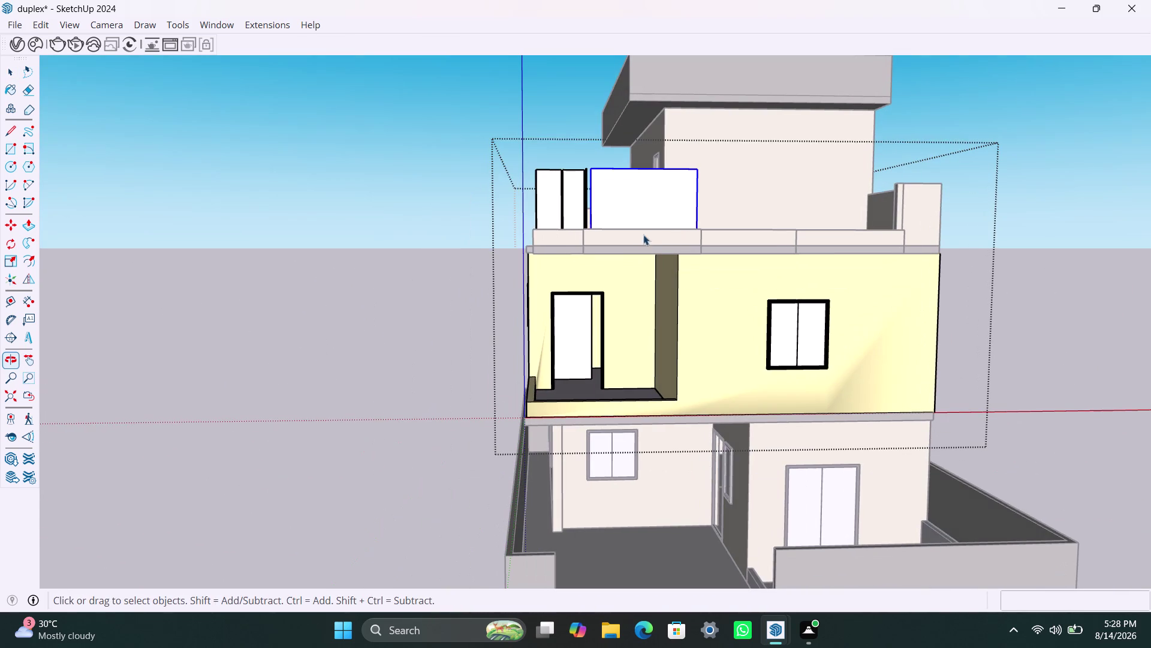
click(650, 197)
key(Delete)
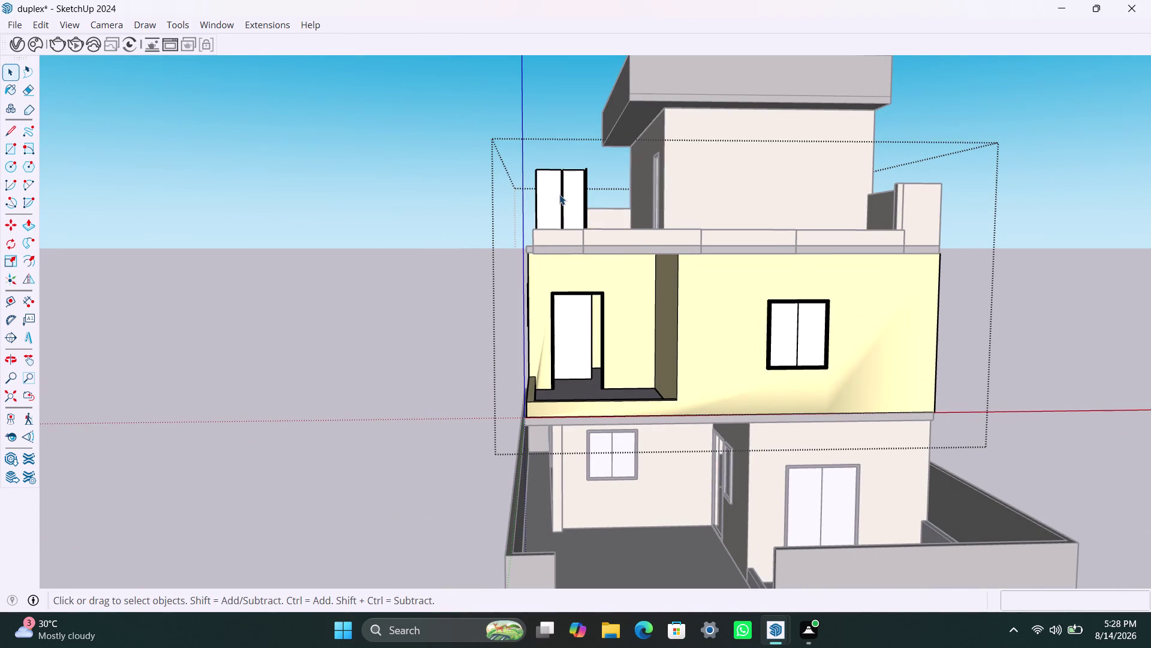
Copy one narrow panel into place beside the other two.
scroll(up, 3)
click(560, 193)
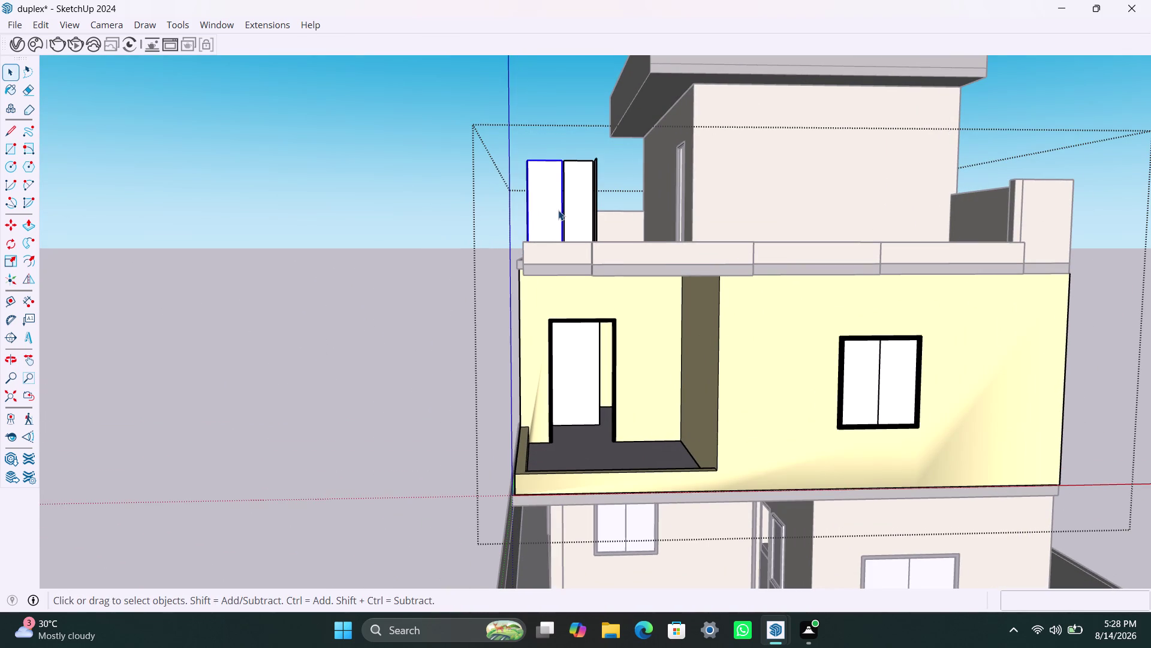
key(m)
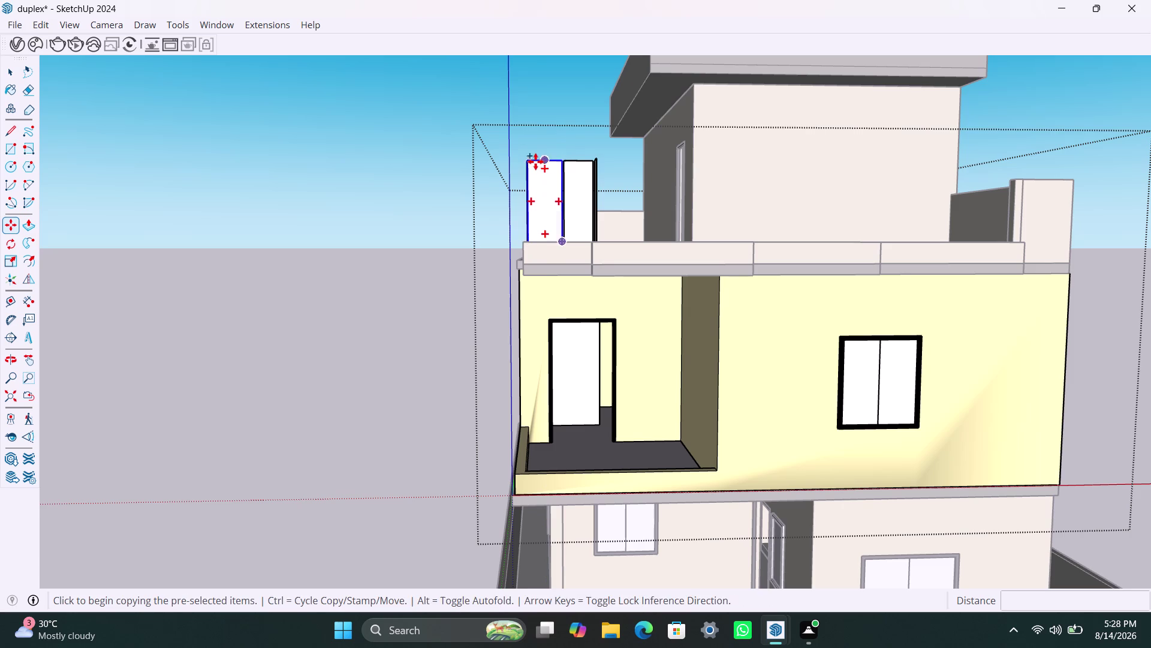
click(529, 239)
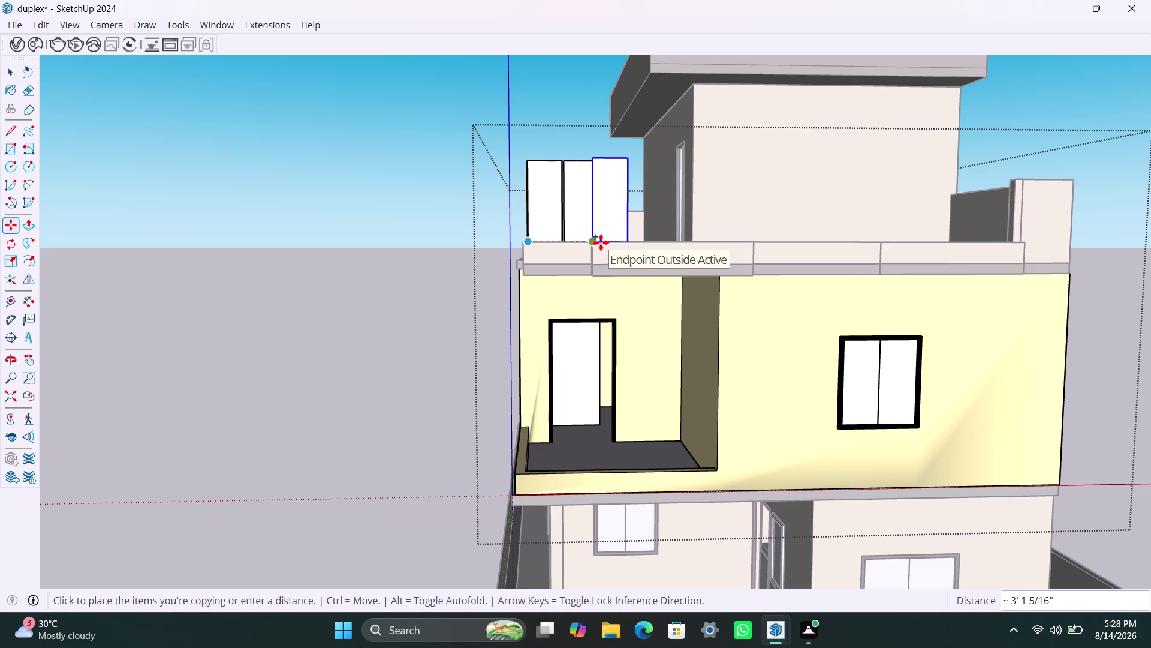
drag(601, 242, 603, 288)
key(space)
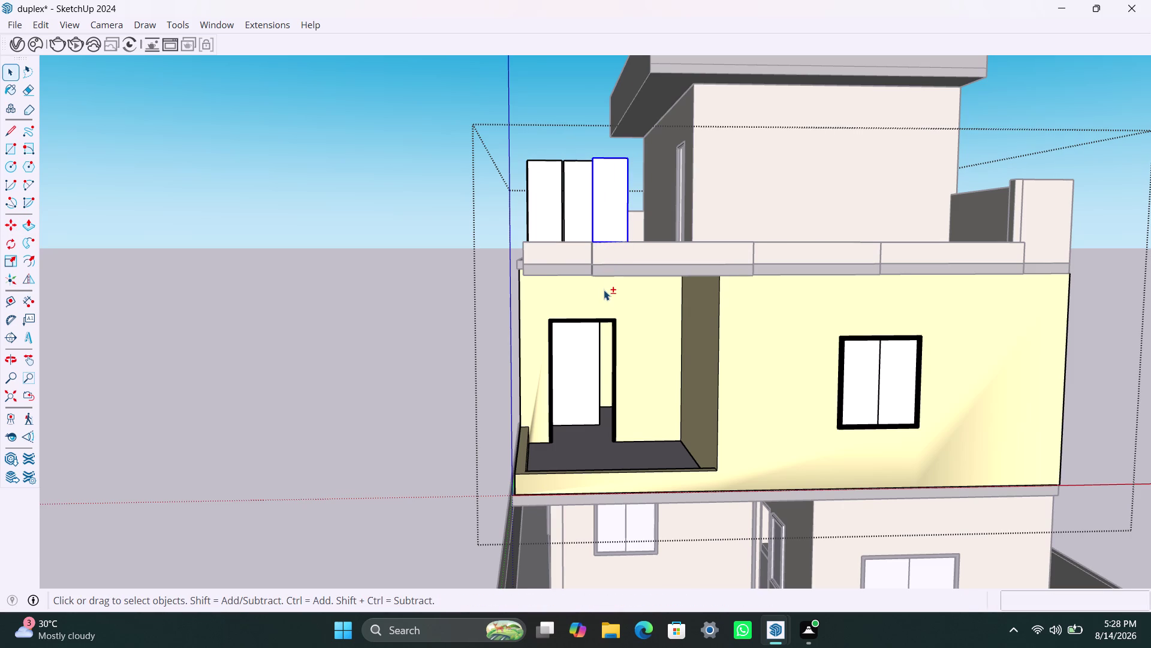
drag(603, 287, 603, 287)
middle_drag(601, 246, 577, 415)
scroll(up, 3)
Move the new white panel onto the lower parapet segment.
scroll(up, 3)
key(m)
click(597, 506)
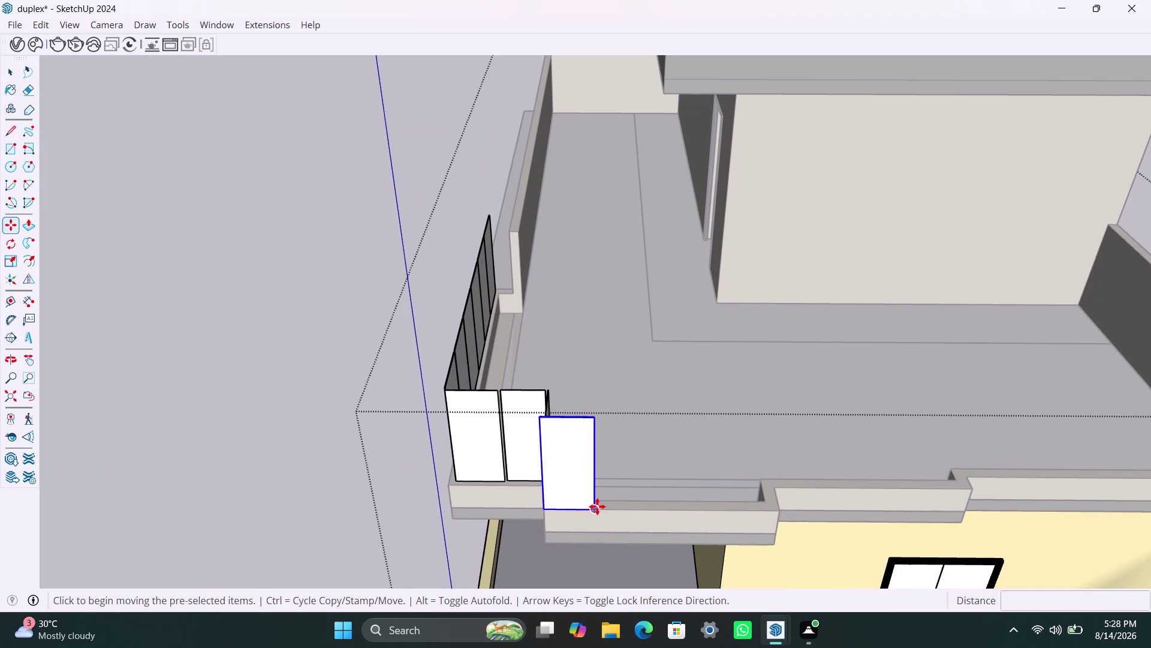
scroll(up, 3)
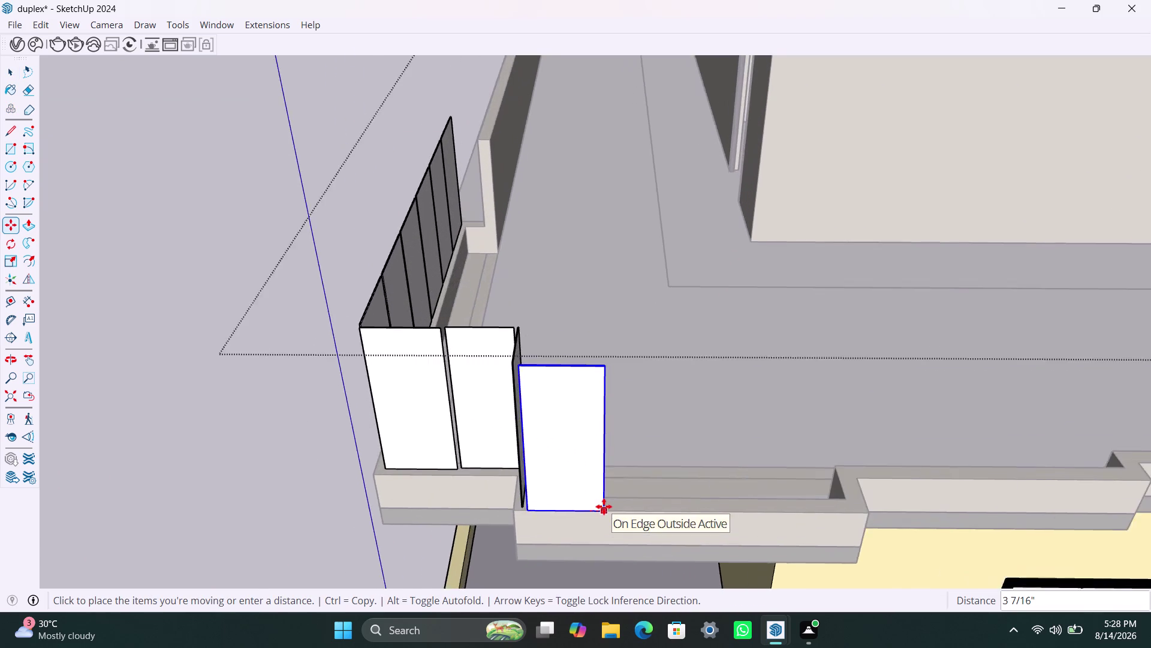
scroll(up, 3)
scroll(up, 3)
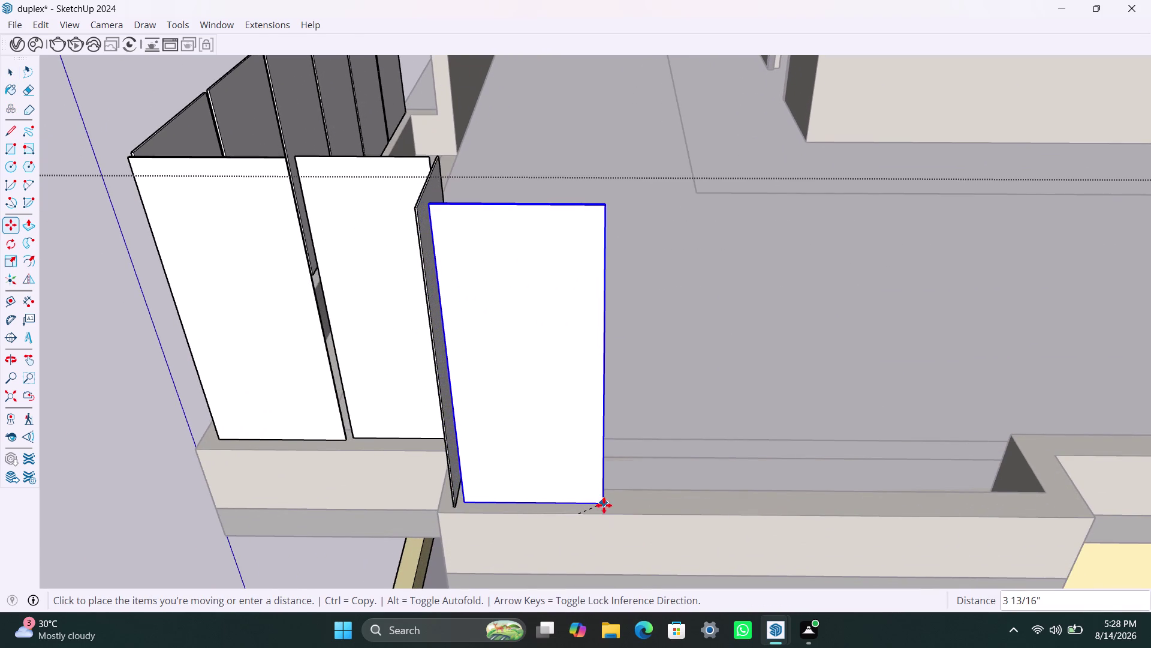
click(606, 503)
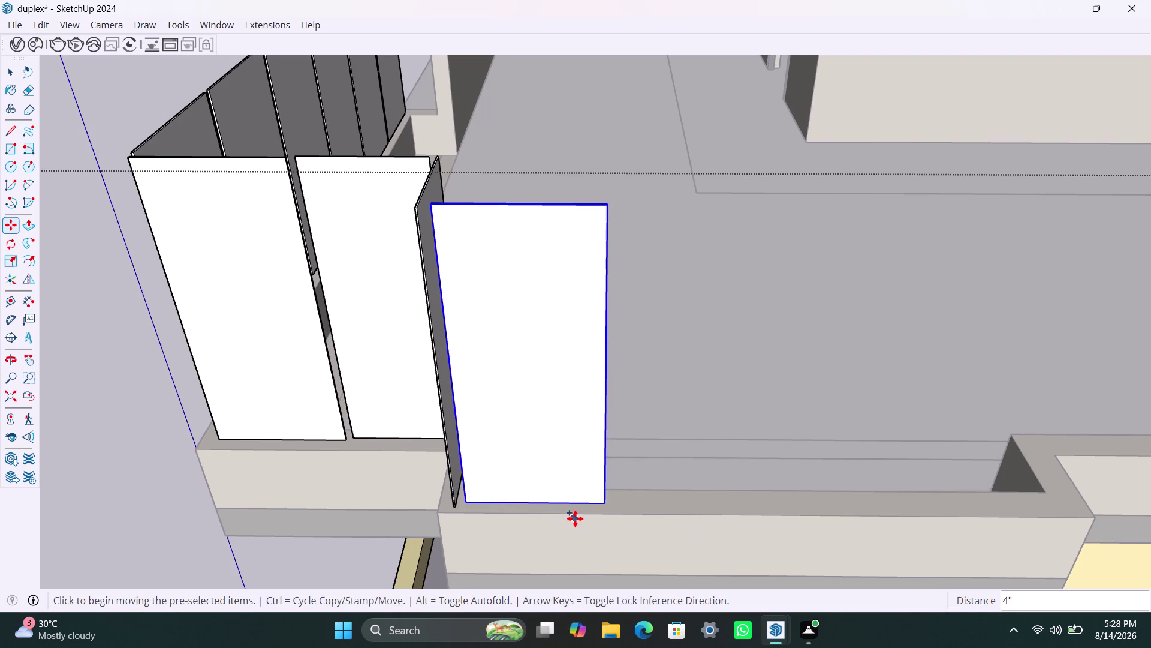
Copy the panel to the segment's far end and array it into three even intervals (/3).
key(m)
click(613, 504)
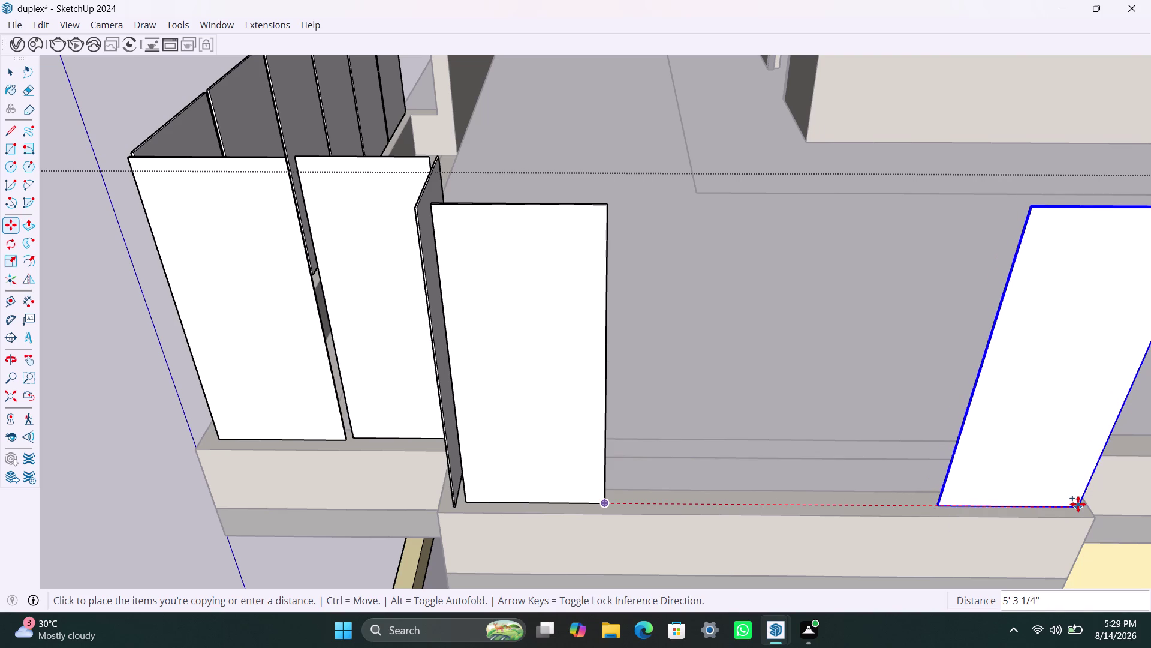
click(1078, 506)
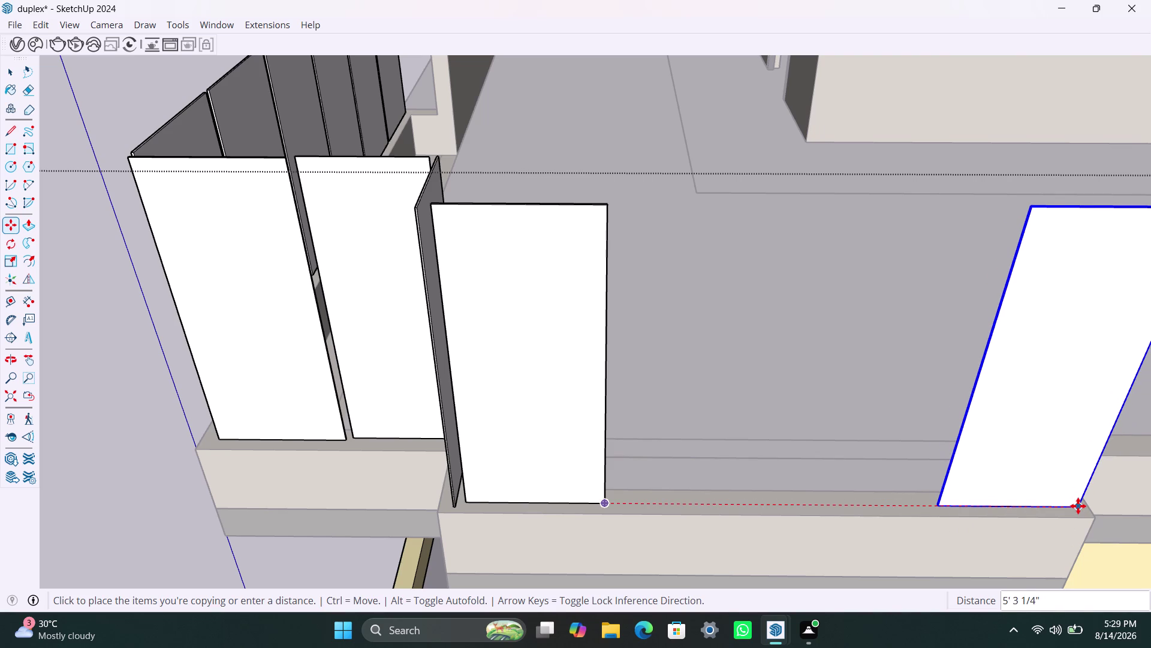
text(/2)
key(Return)
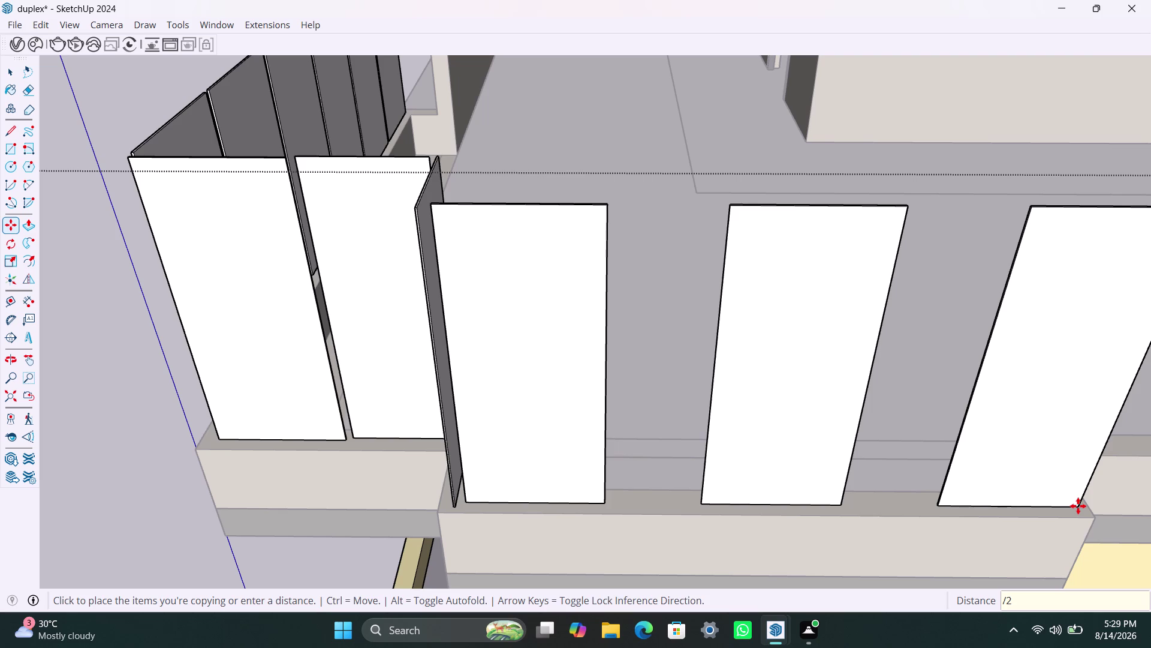
text(/3)
key(Return)
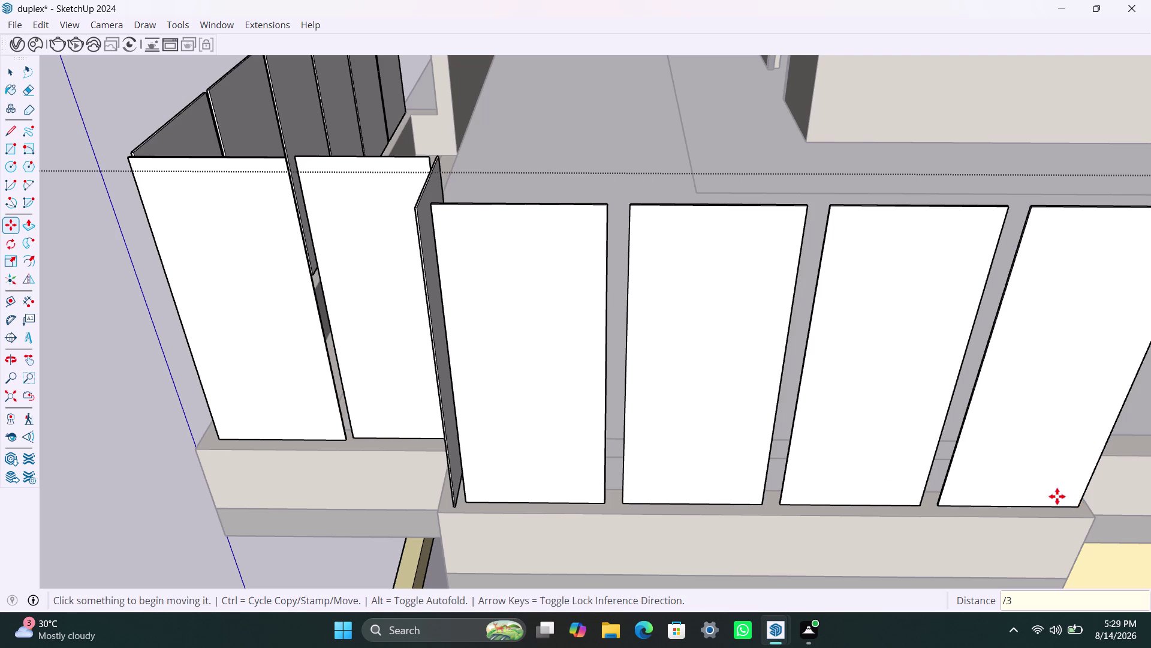
scroll(down, 3)
scroll(down, 3)
scroll(down, 3)
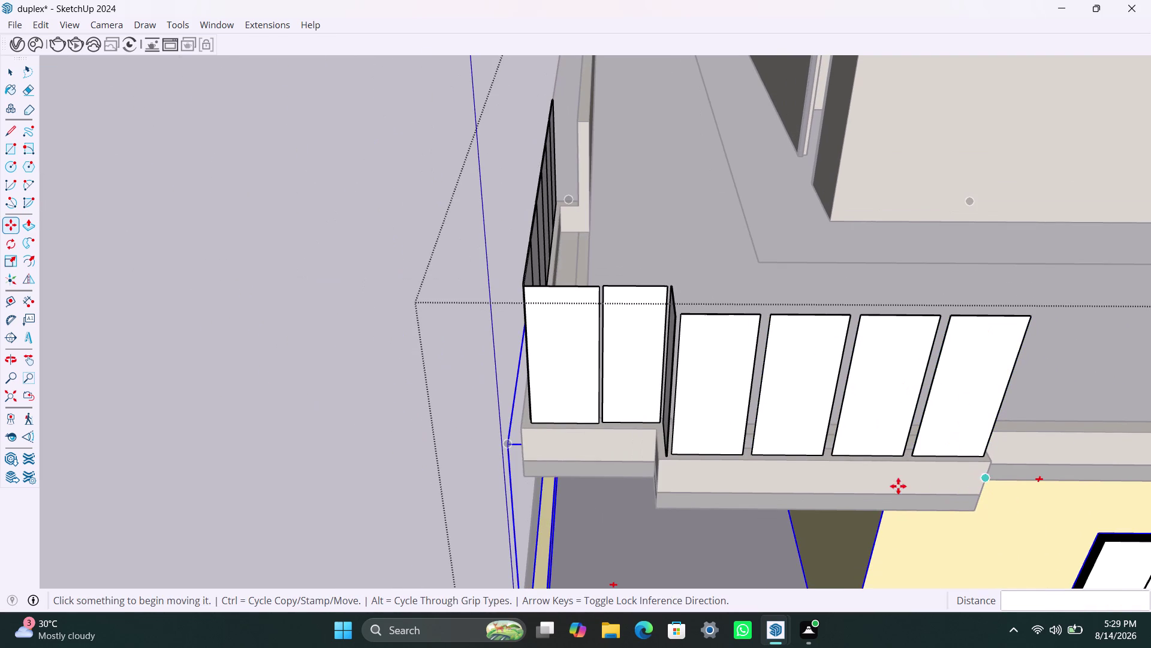
Copy the corner white panel down to near the end of the ledge.
middle_drag(965, 502, 495, 467)
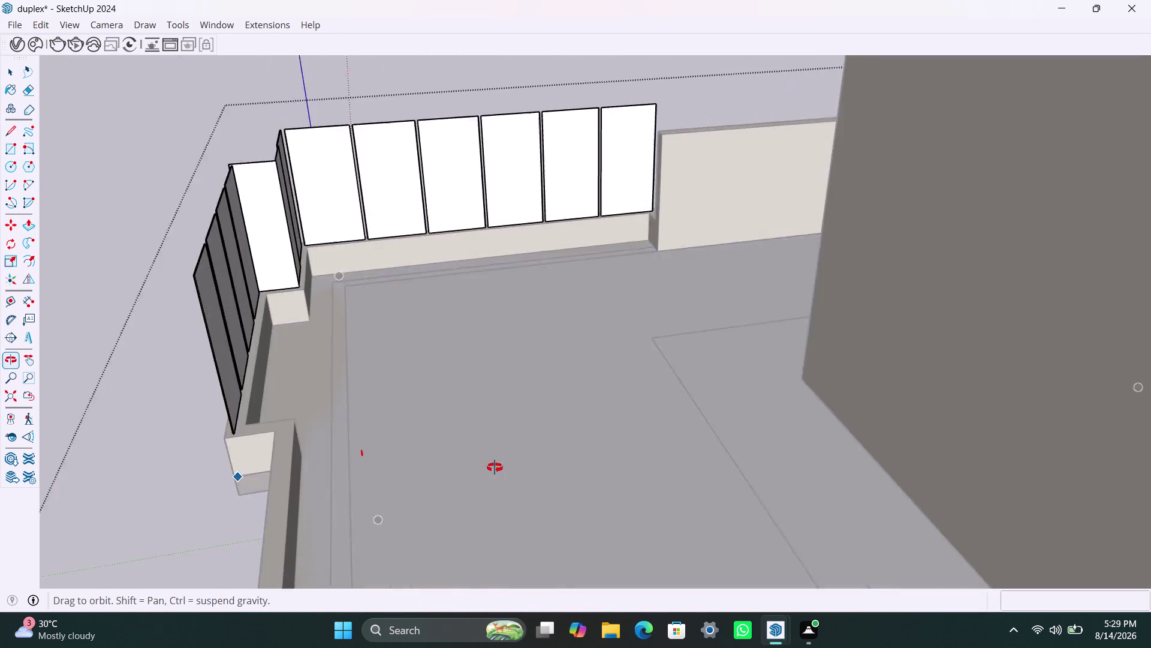
middle_drag(495, 467, 528, 468)
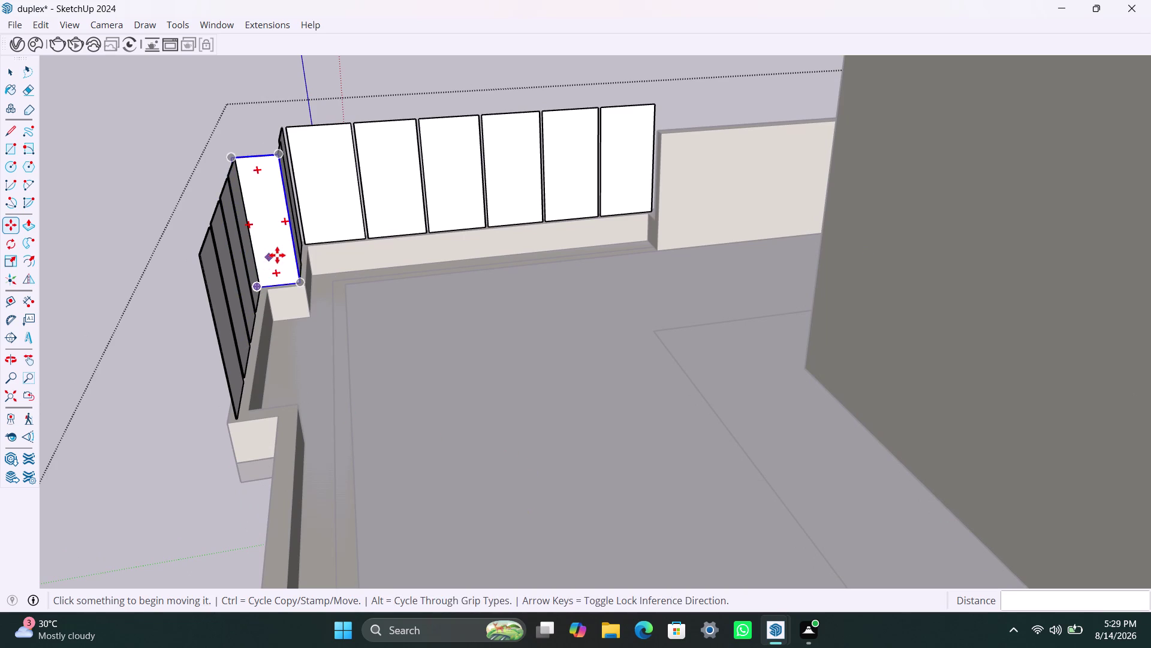
key(space)
click(277, 255)
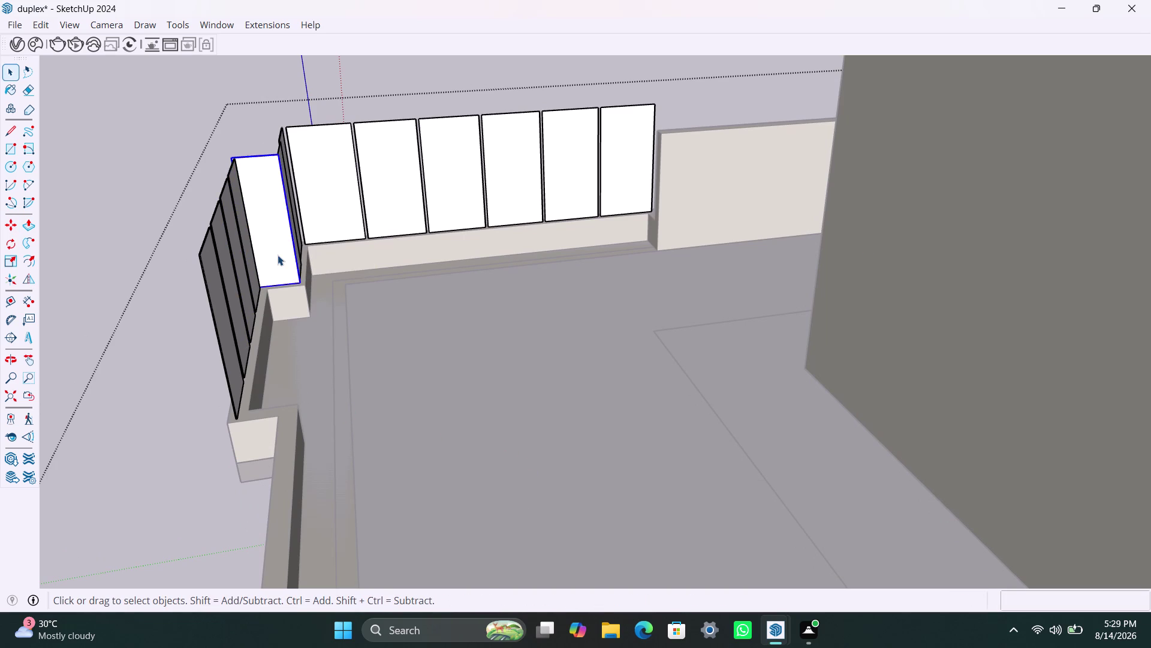
key(m)
click(303, 285)
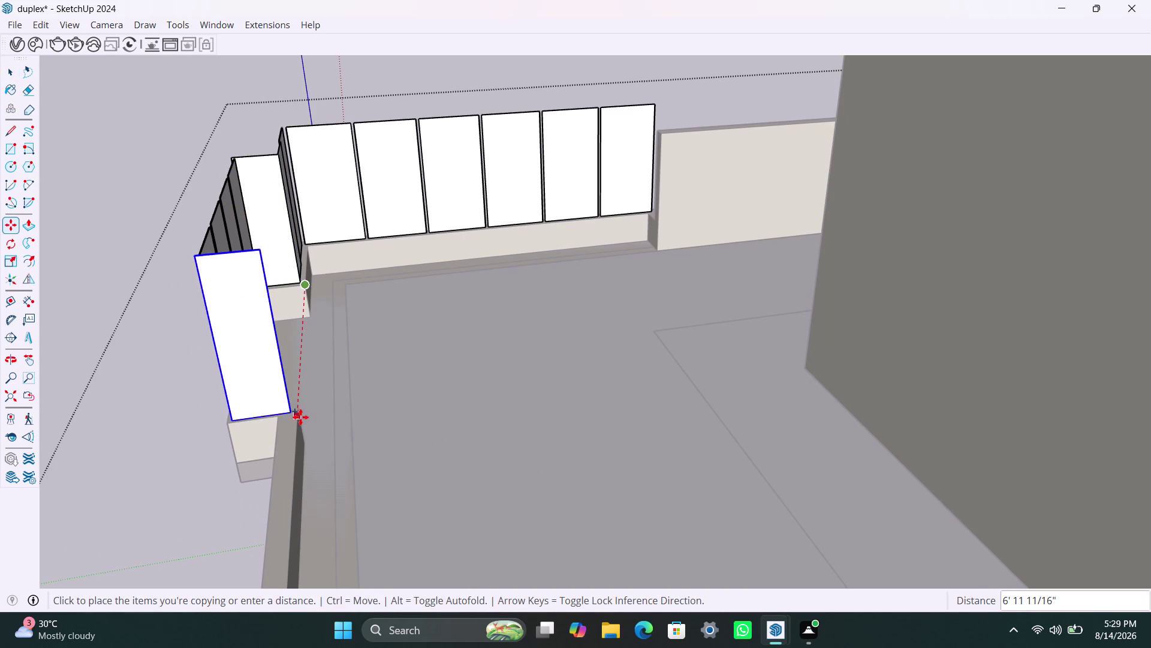
click(301, 418)
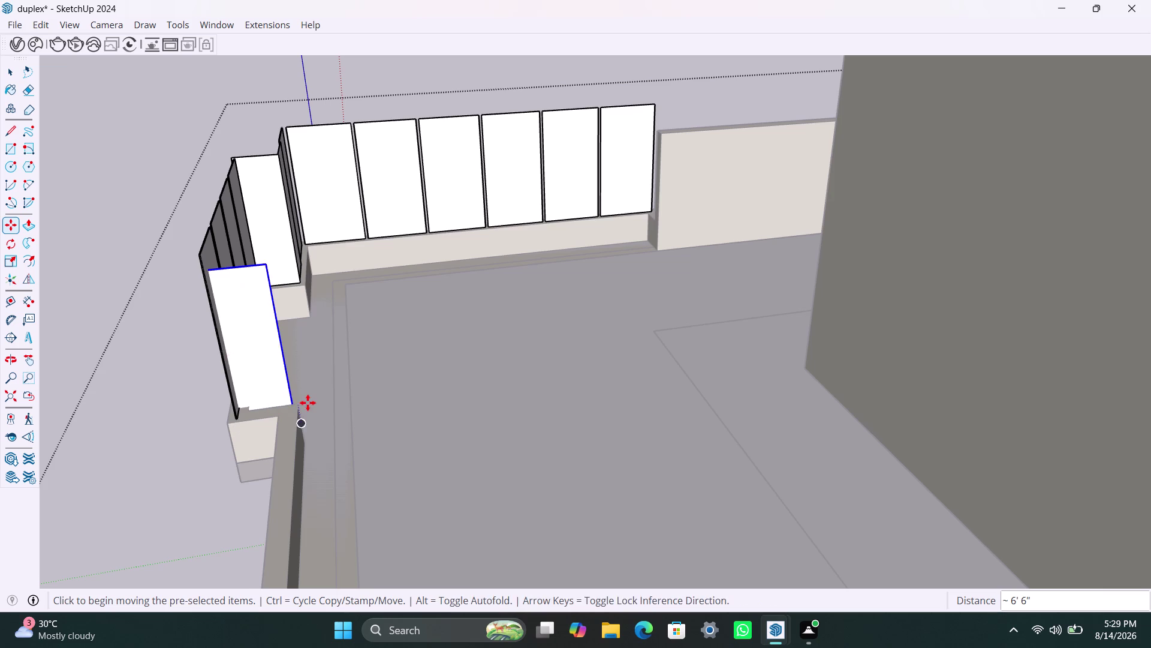
Align the copied panel with the red axis and snap it onto the ledge corner.
scroll(up, 3)
click(288, 417)
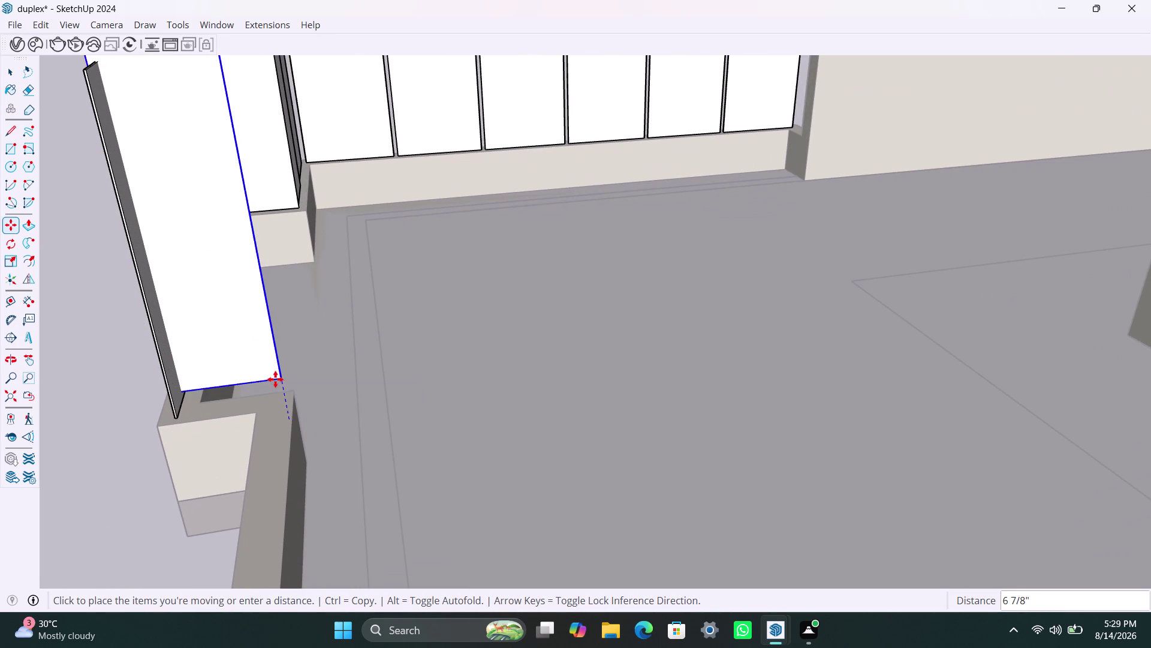
click(275, 379)
click(281, 376)
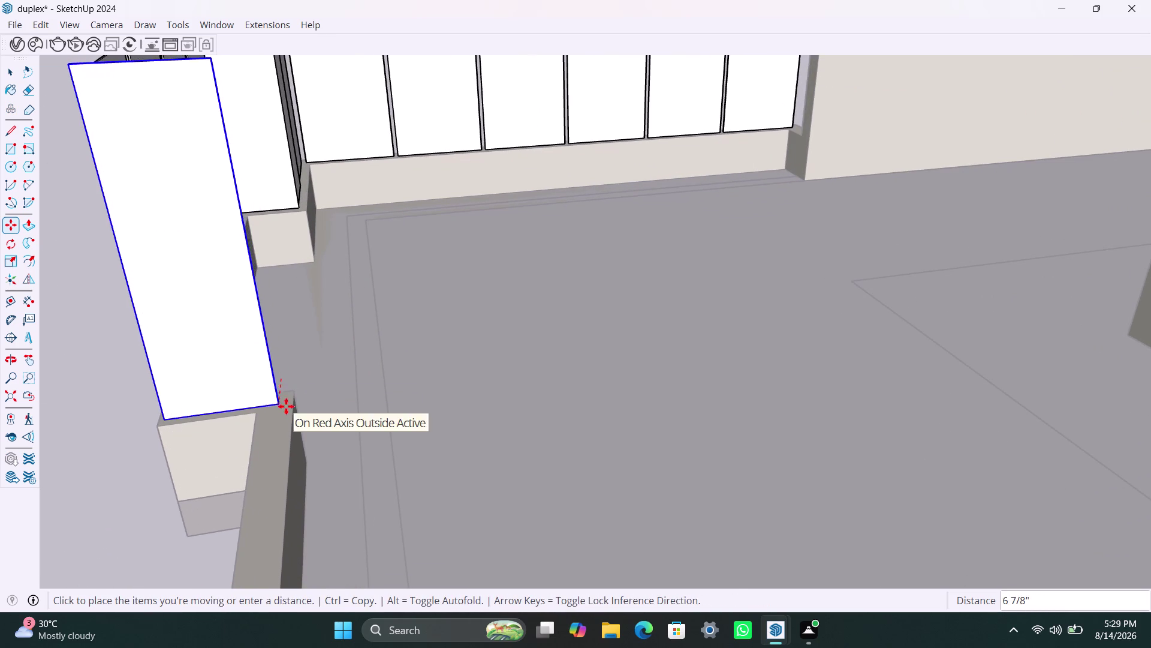
click(288, 407)
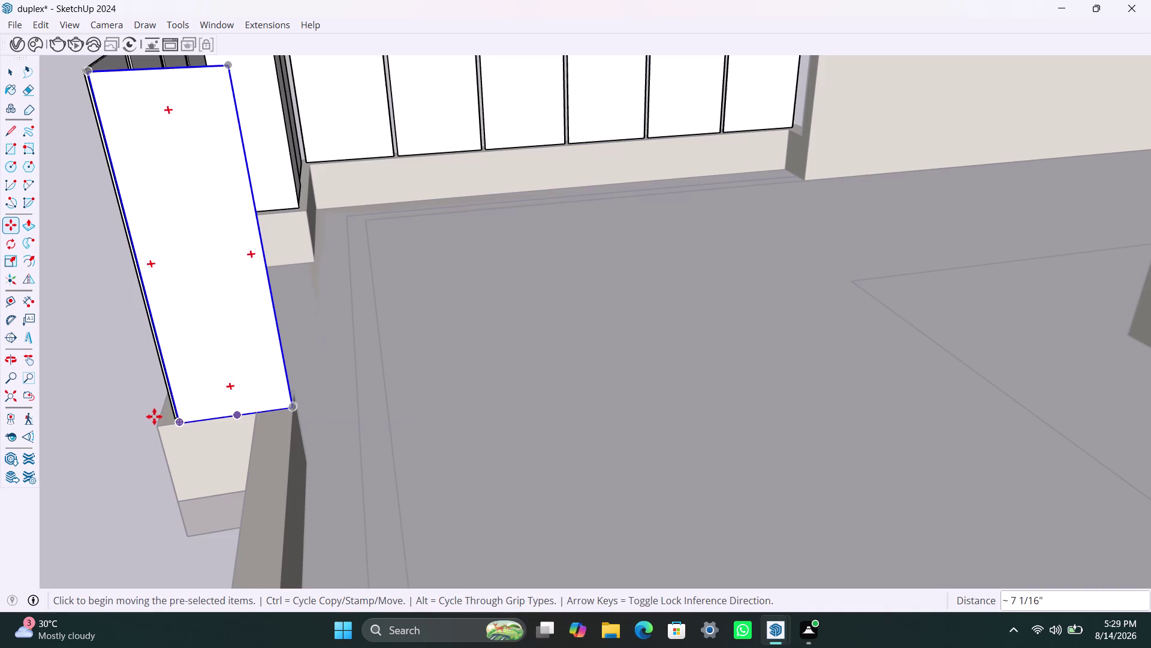
scroll(up, 3)
middle_drag(195, 393, 385, 348)
scroll(up, 3)
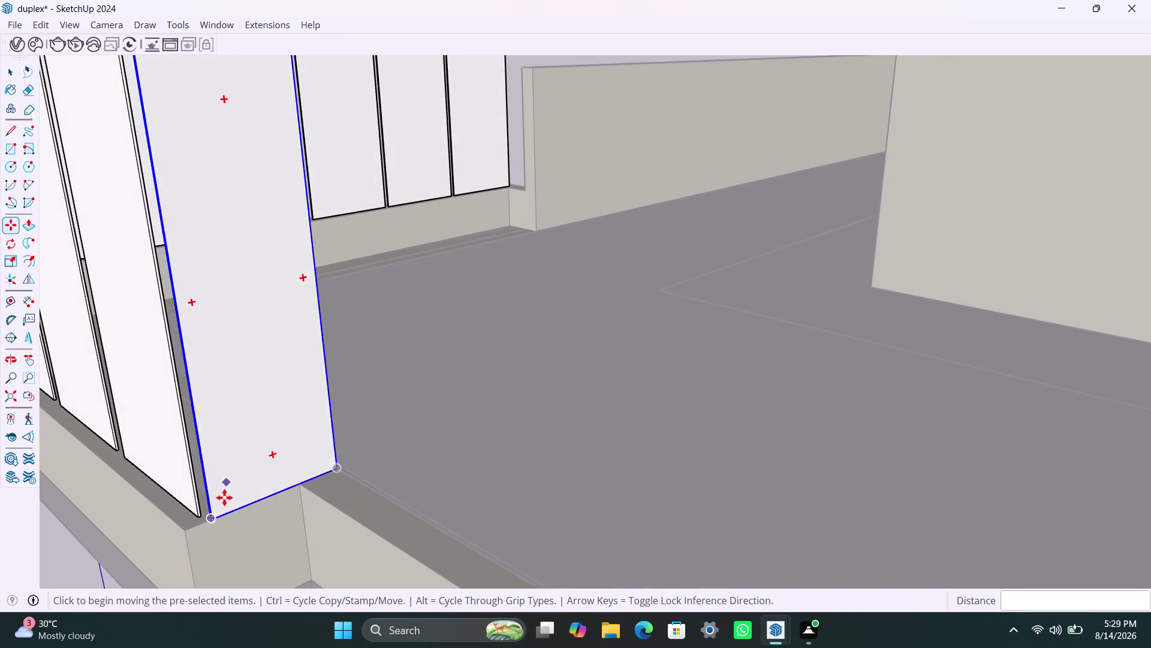
scroll(up, 3)
click(209, 525)
click(204, 516)
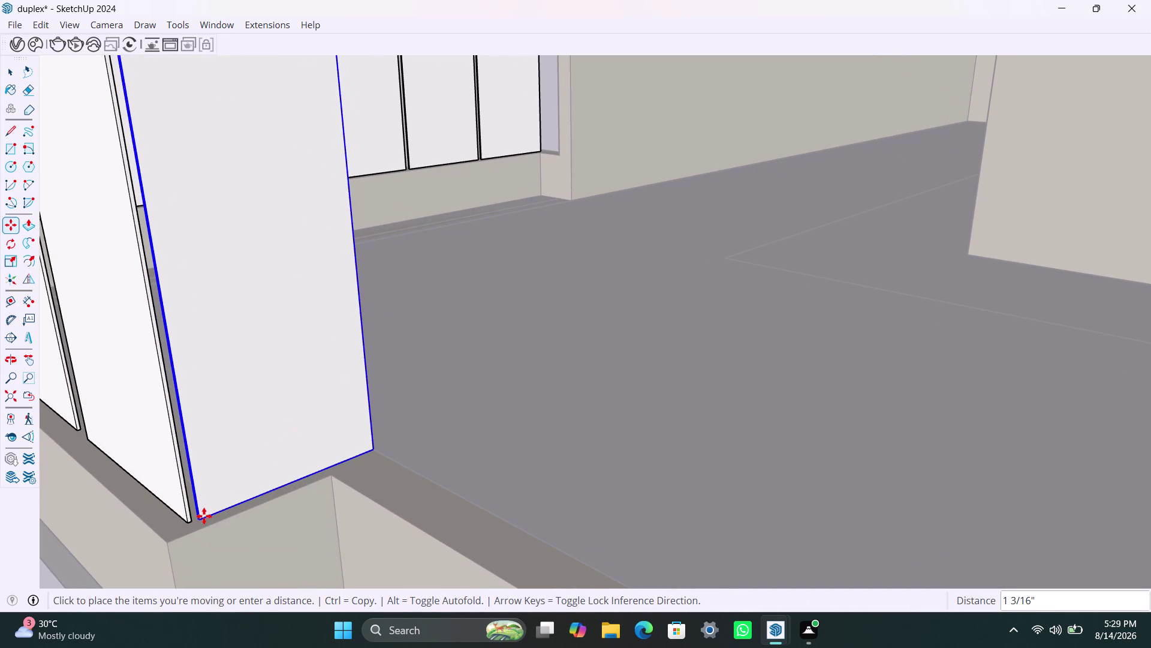
scroll(down, 3)
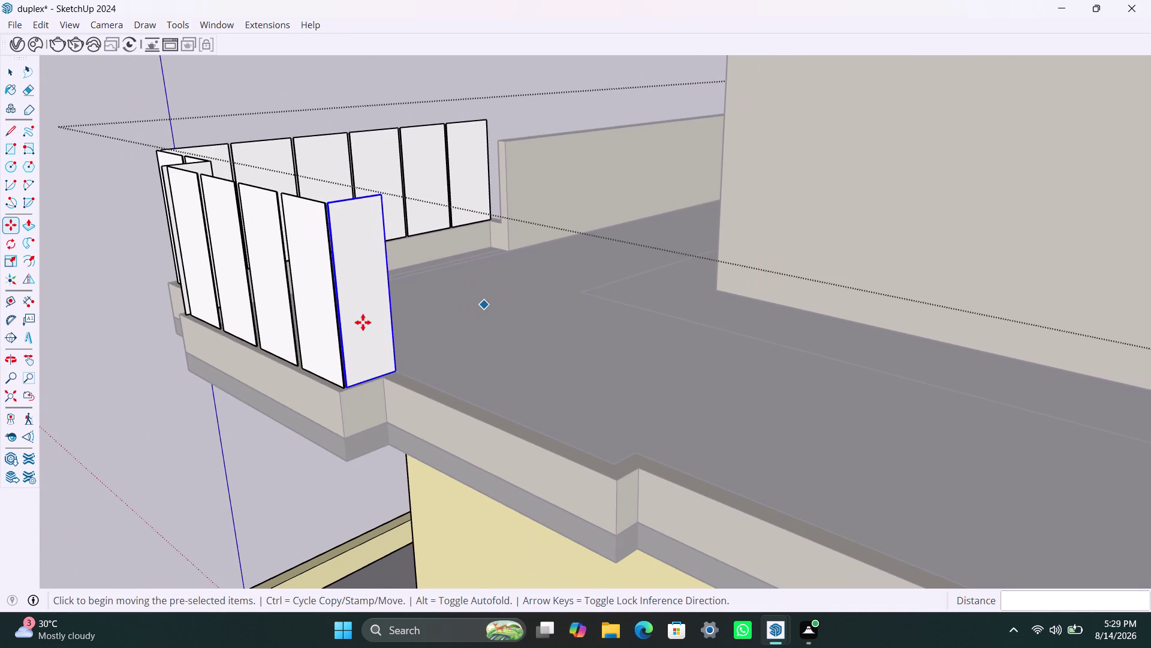
key(space)
scroll(down, 3)
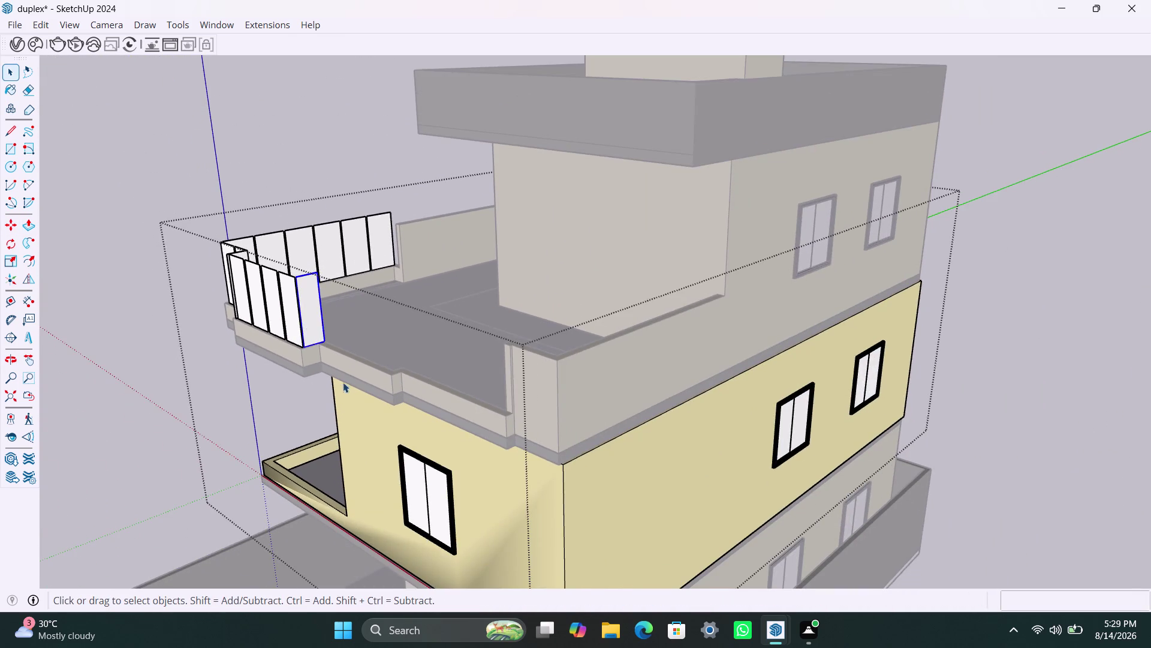
scroll(down, 3)
middle_drag(373, 389, 656, 333)
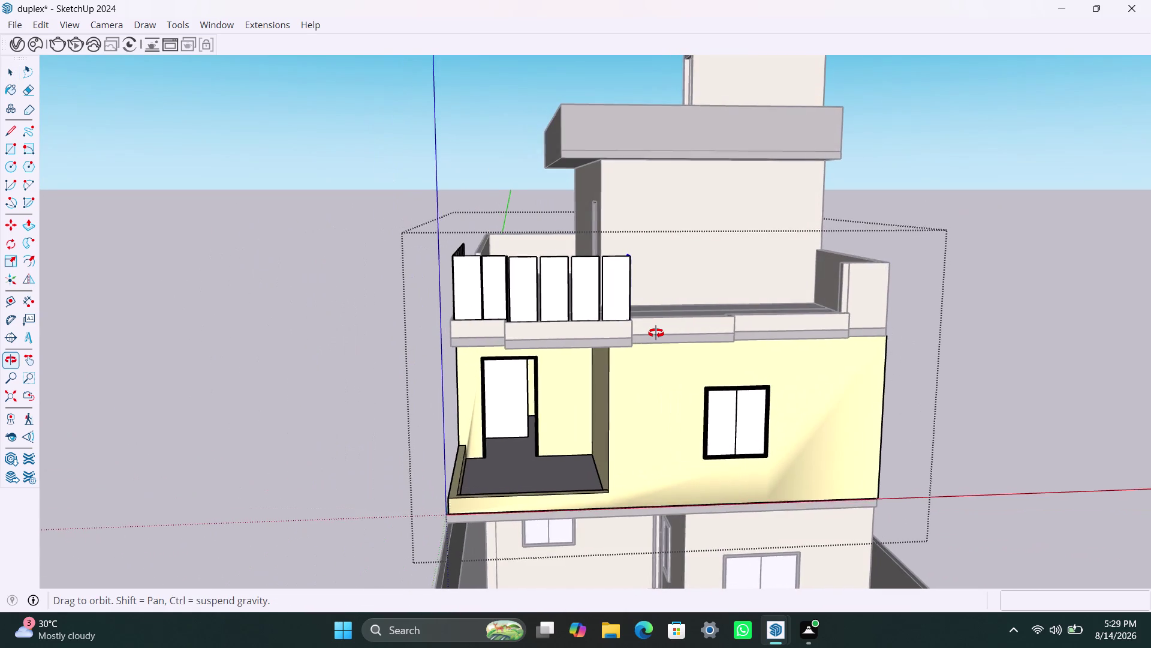
middle_drag(656, 333, 626, 338)
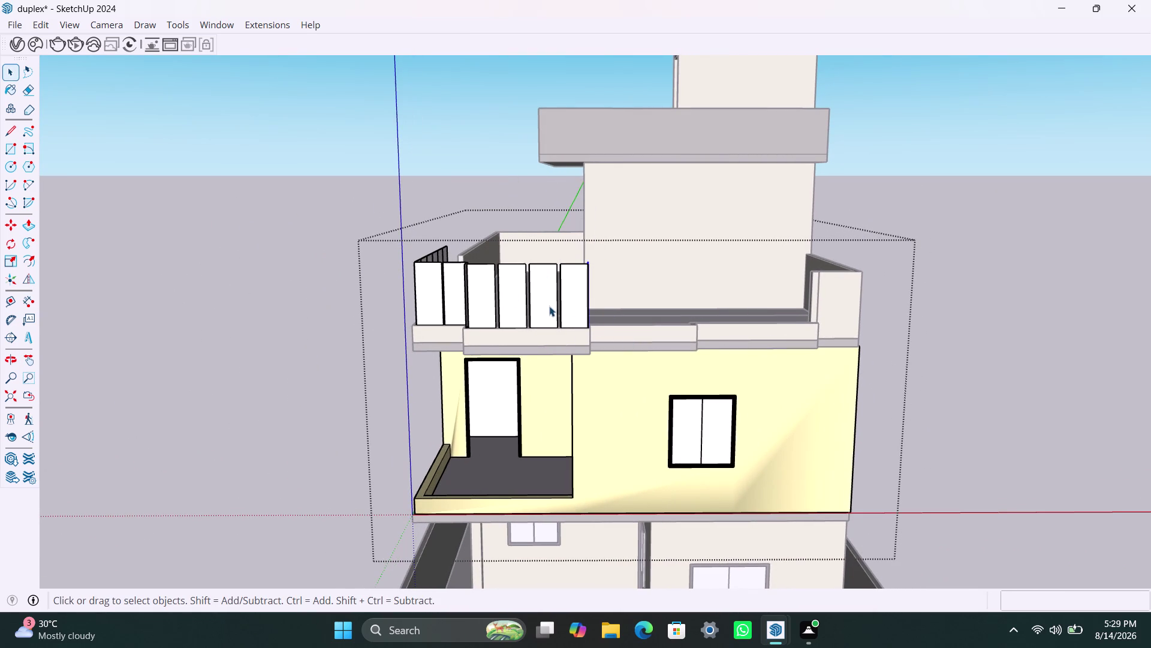
scroll(down, 3)
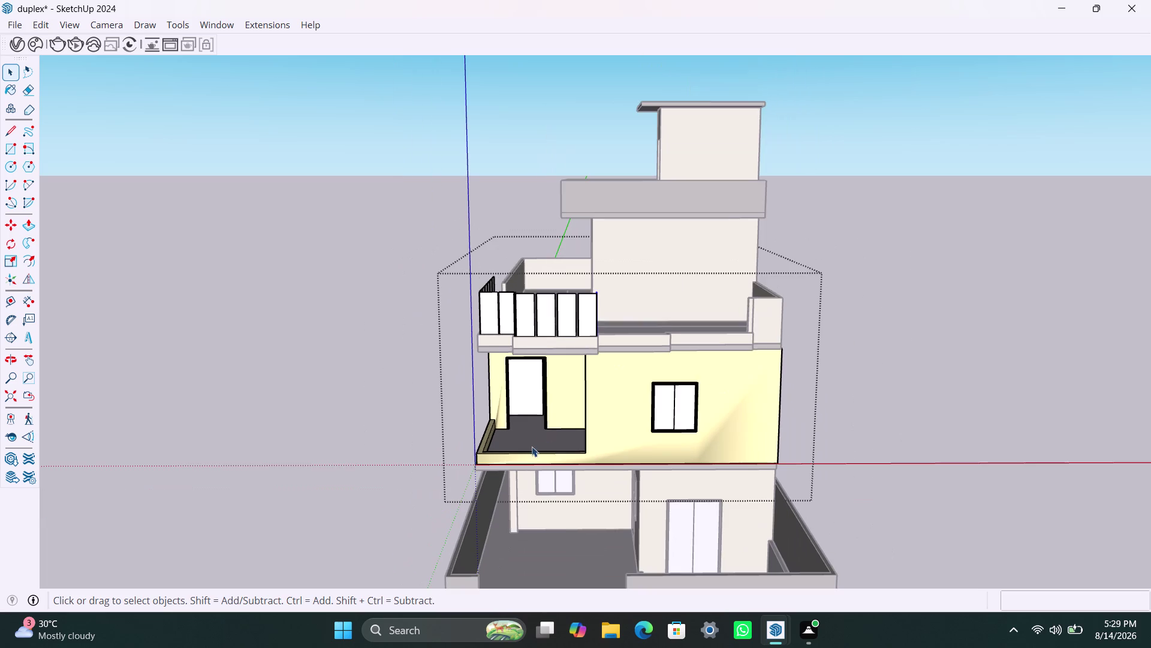
scroll(down, 3)
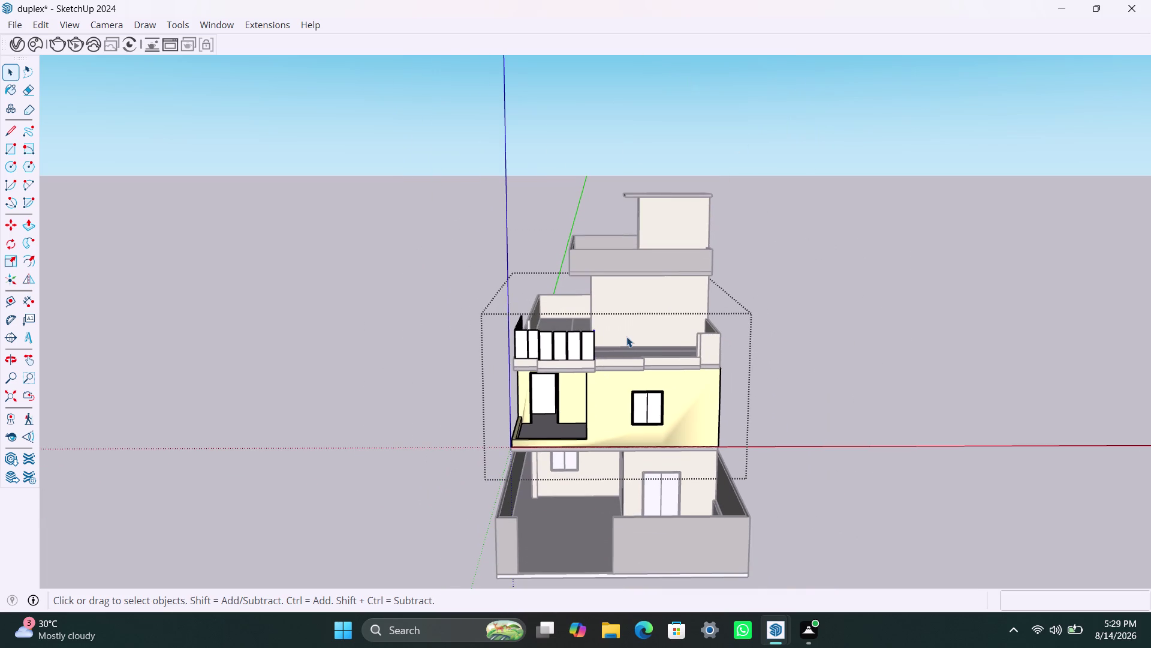
middle_drag(626, 337, 569, 449)
scroll(up, 3)
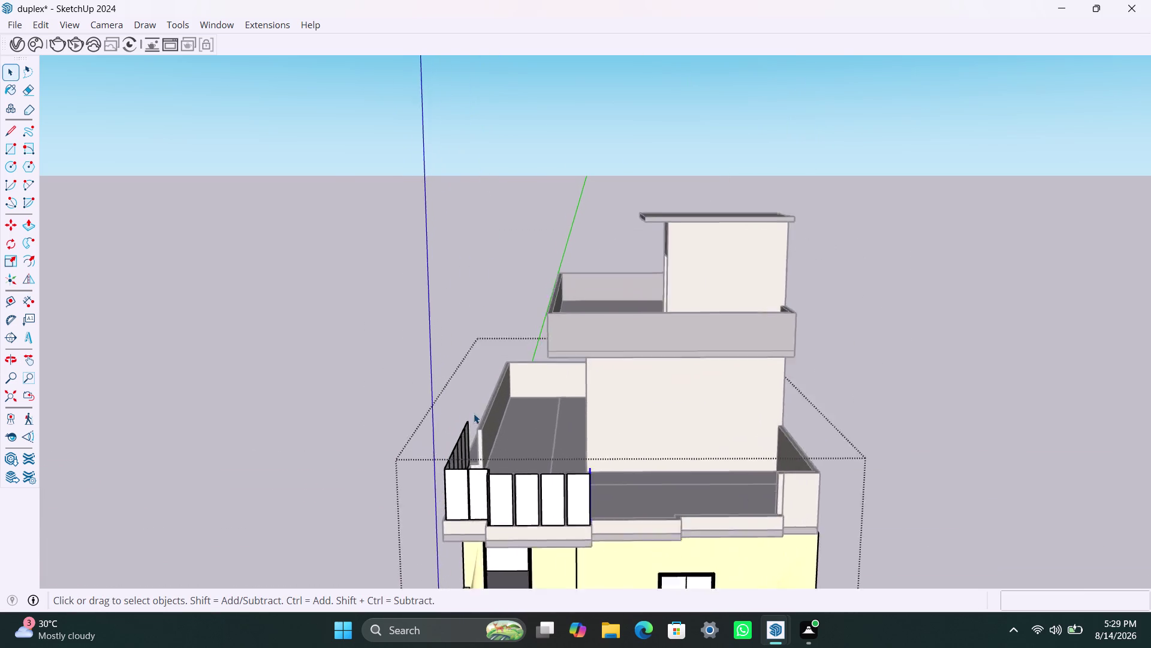
scroll(up, 3)
Scale the side row's end panel in width and height.
click(461, 381)
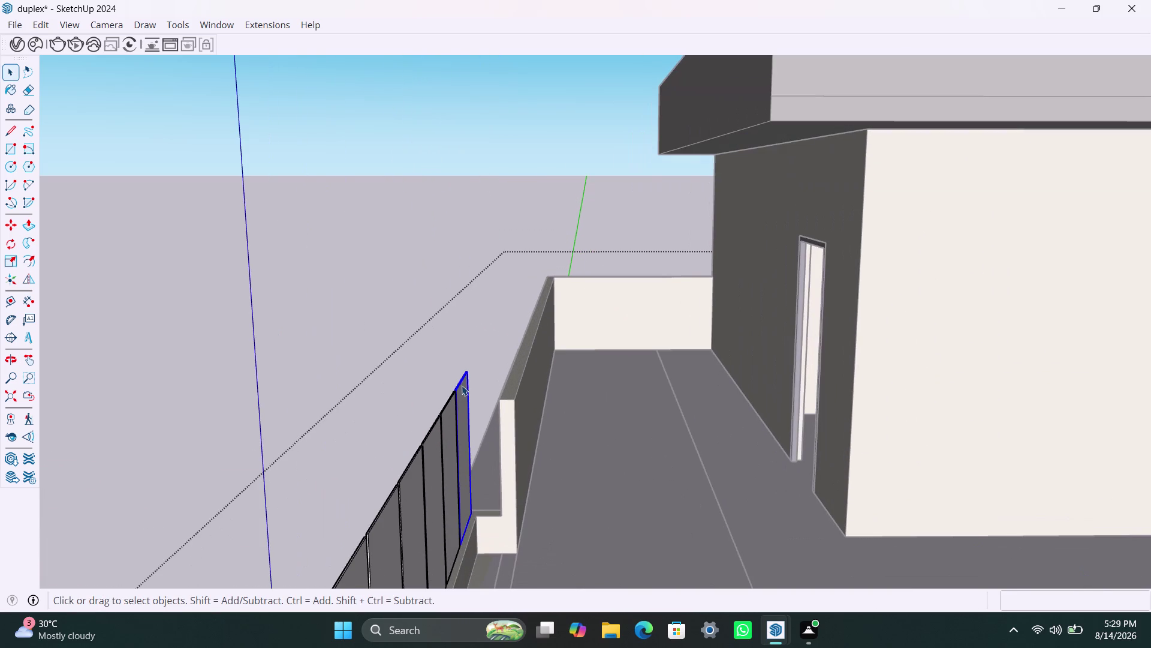
key(s)
drag(464, 375, 465, 409)
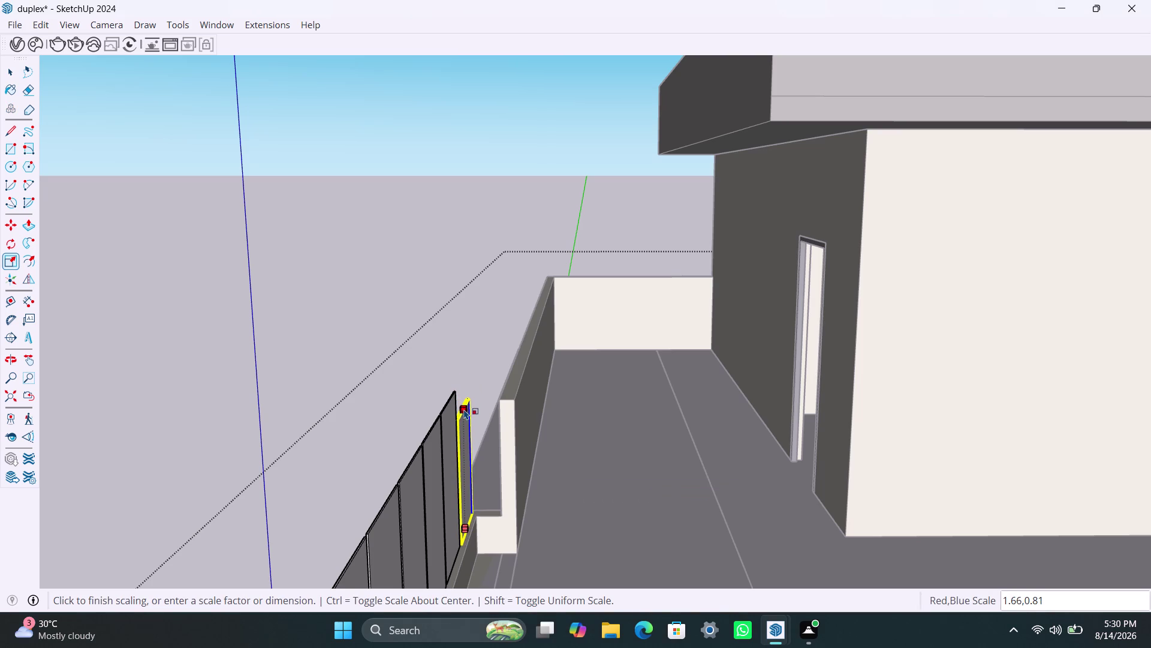
drag(464, 409, 464, 412)
click(447, 404)
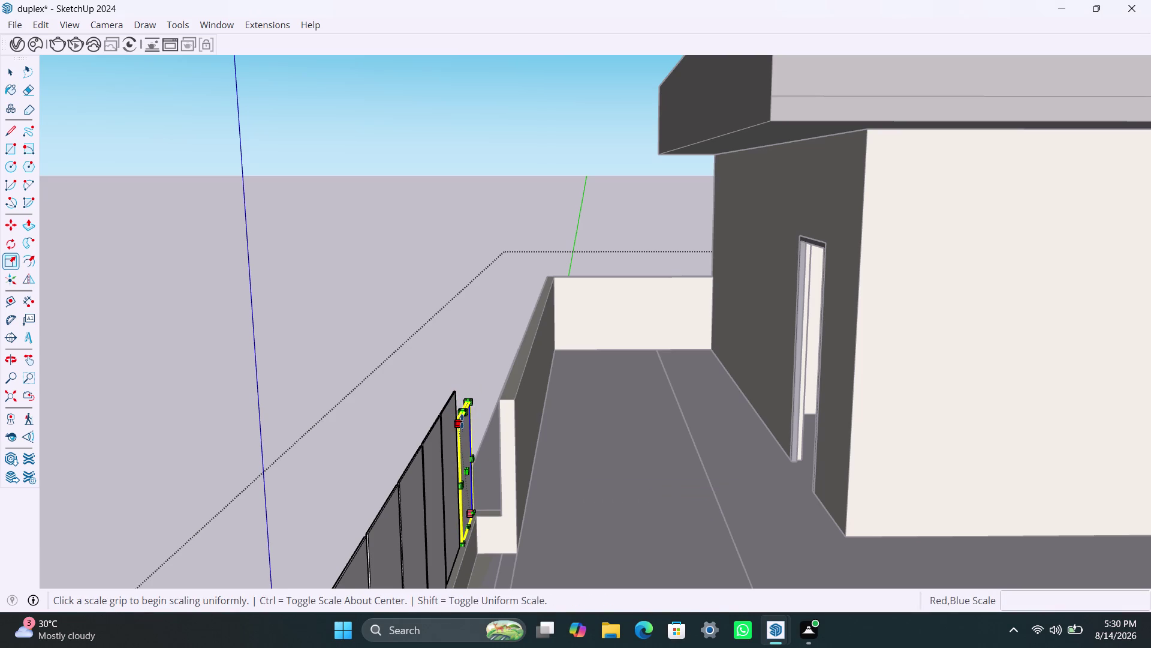
click(455, 420)
click(452, 420)
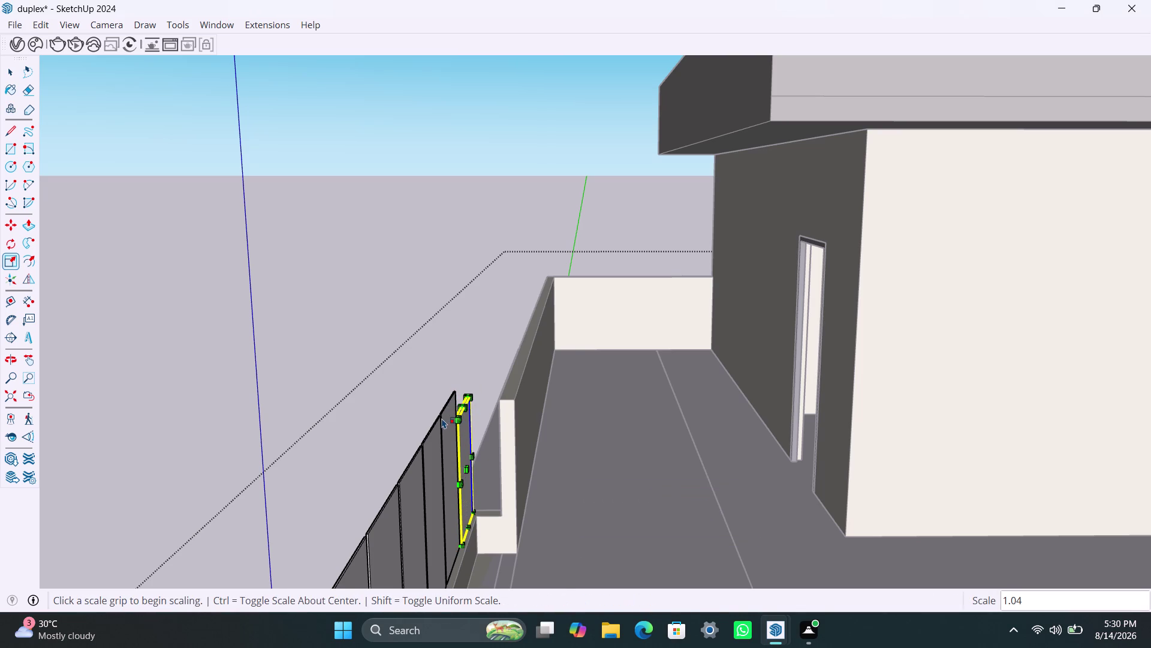
click(442, 418)
click(349, 354)
Reselect the end panel and widen it about its centre.
key(space)
click(448, 417)
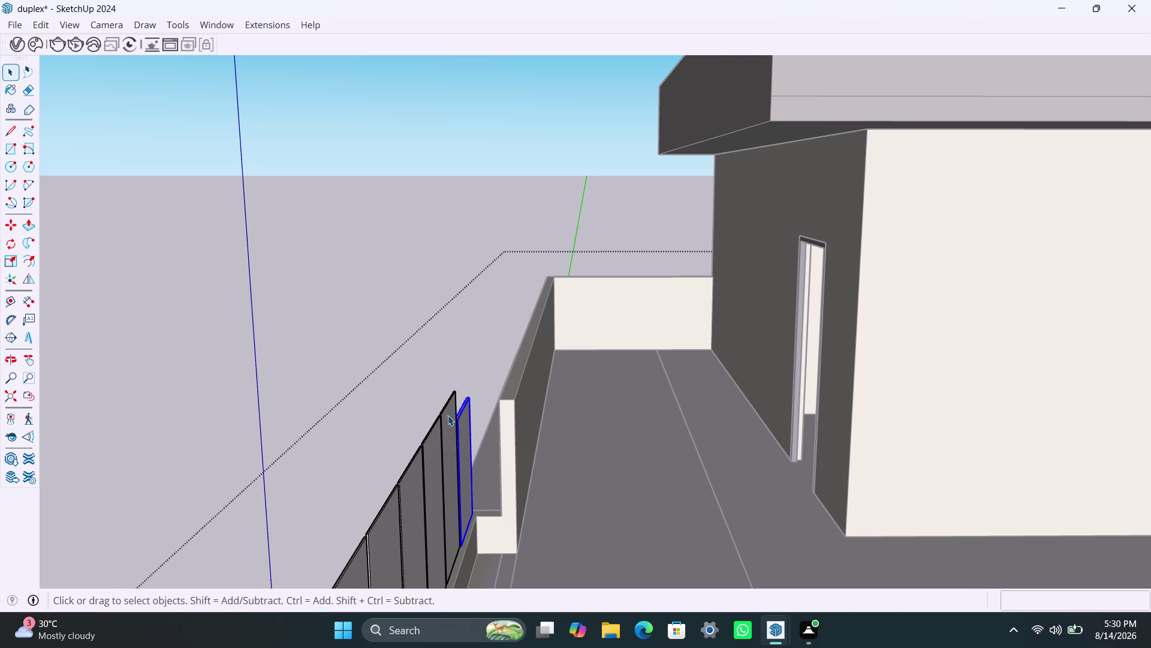
key(s)
click(450, 402)
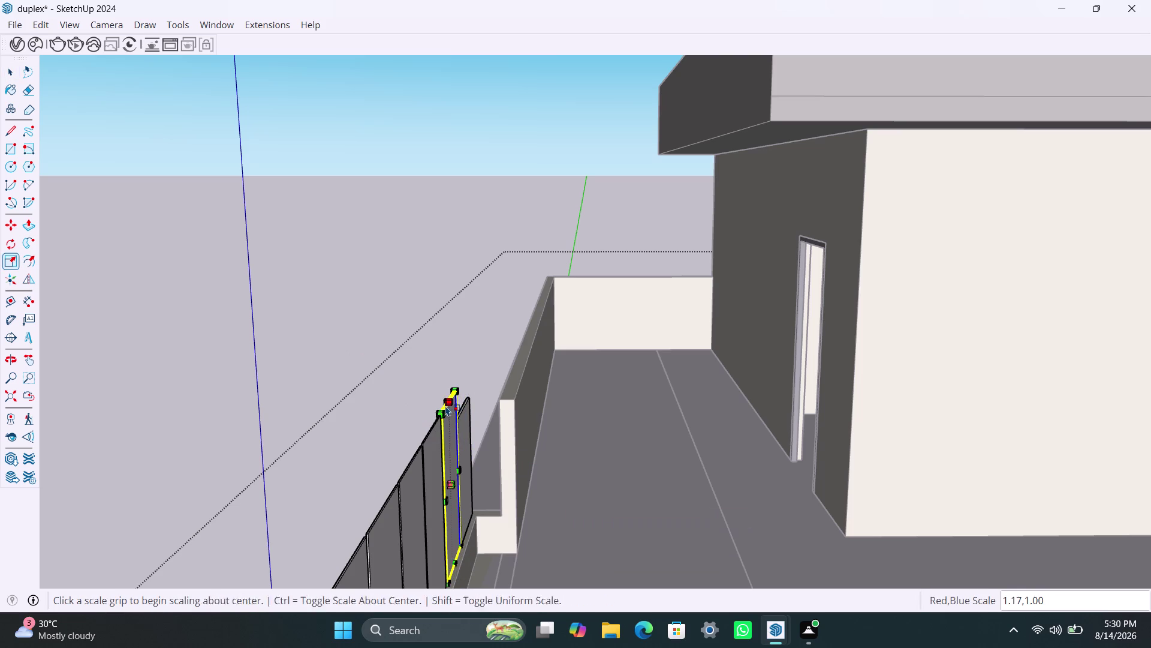
key(ctrl+z)
key(space)
drag(362, 323, 365, 332)
scroll(down, 3)
middle_drag(364, 479, 703, 443)
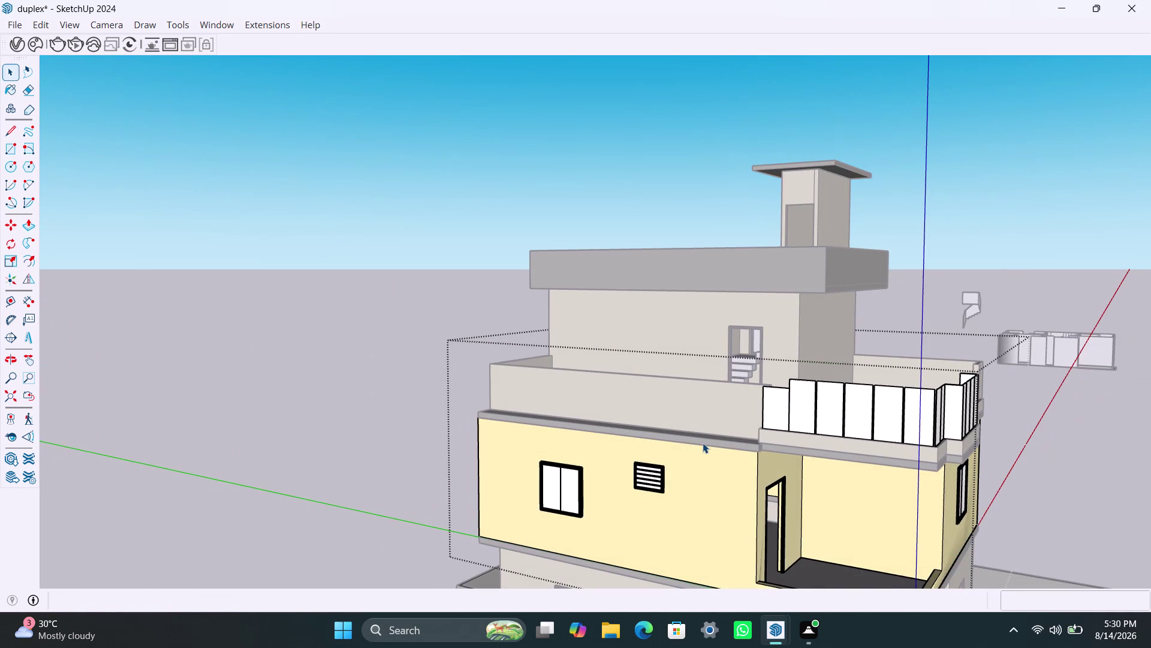
key(ctrl+z)
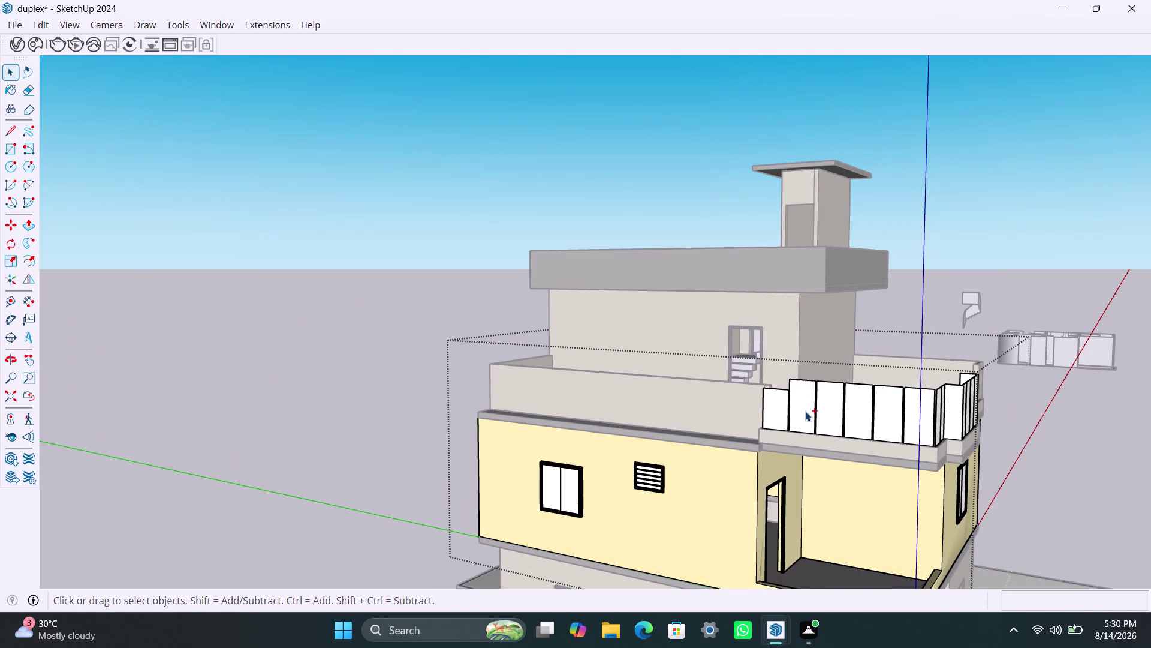
key(ctrl+z)
scroll(down, 3)
middle_drag(933, 434, 797, 512)
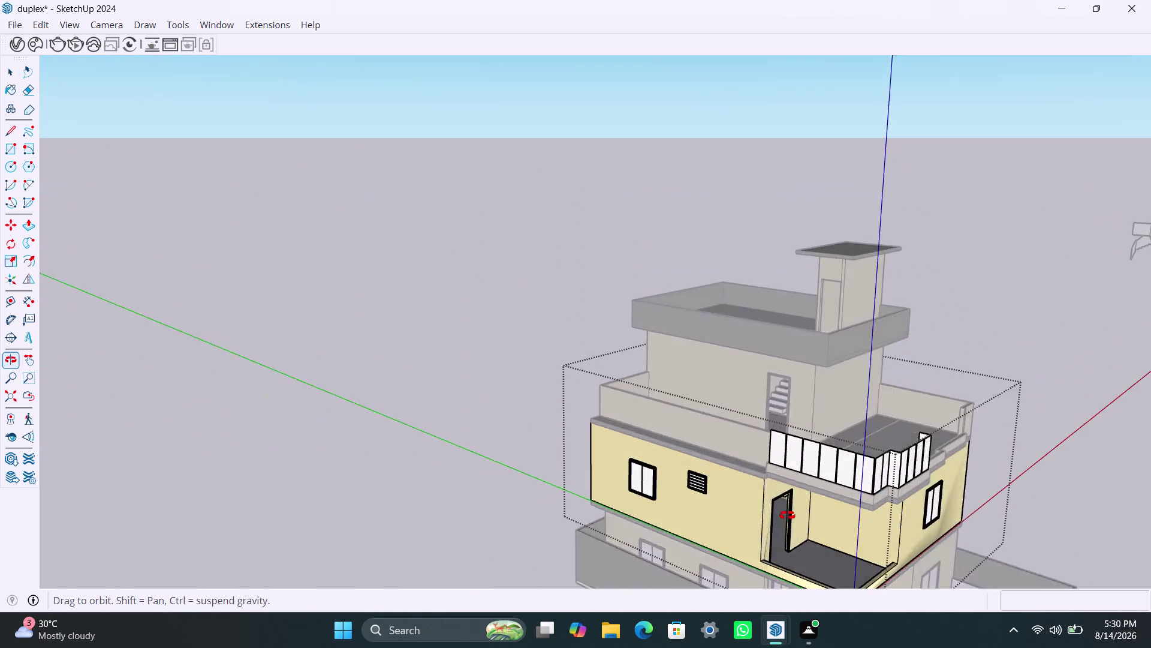
middle_drag(796, 512, 580, 446)
scroll(up, 3)
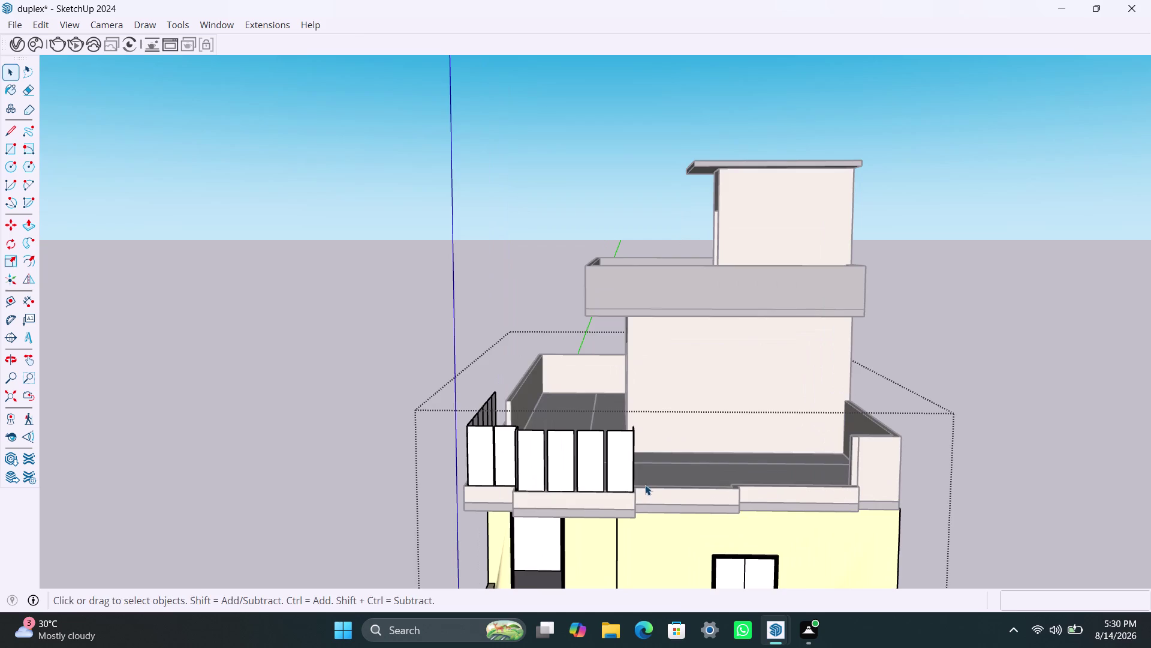
middle_drag(645, 485, 518, 500)
scroll(up, 3)
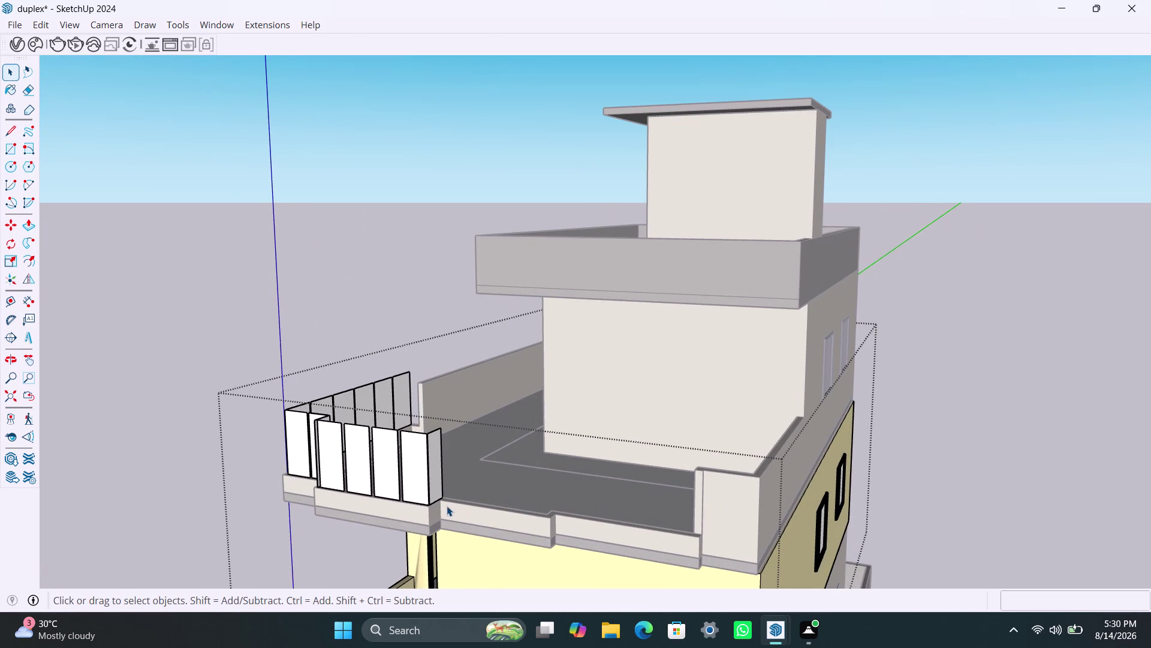
scroll(up, 3)
scroll(up, 3)
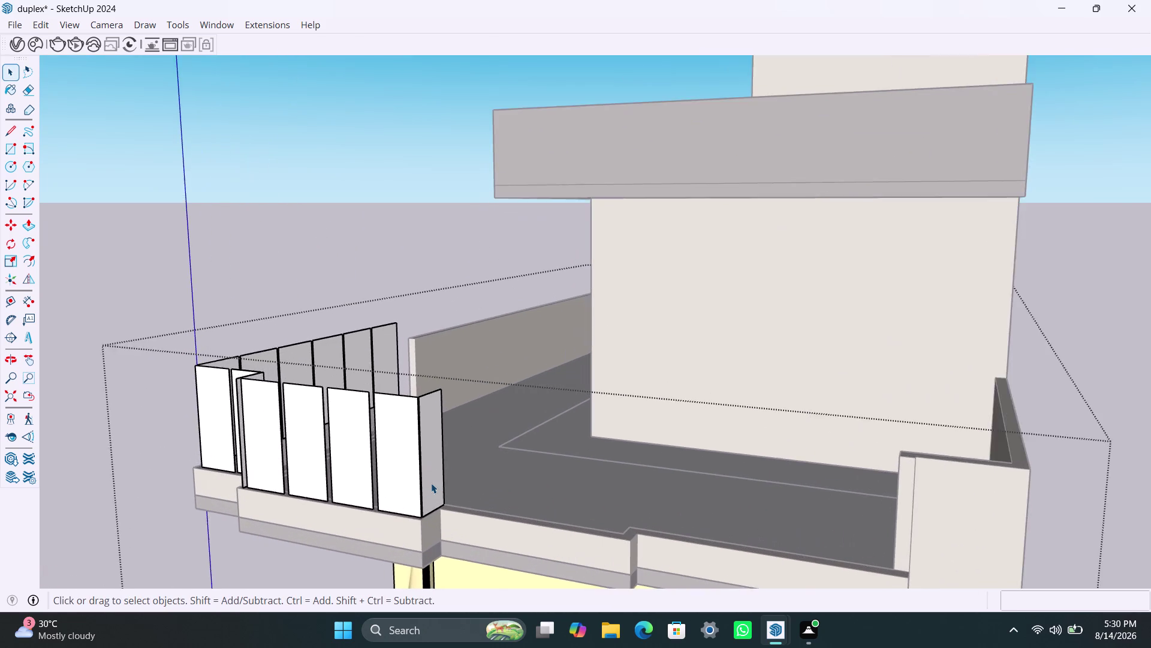
scroll(up, 3)
Try scaling the grey end wall piece narrower, then cancel and undo.
click(431, 485)
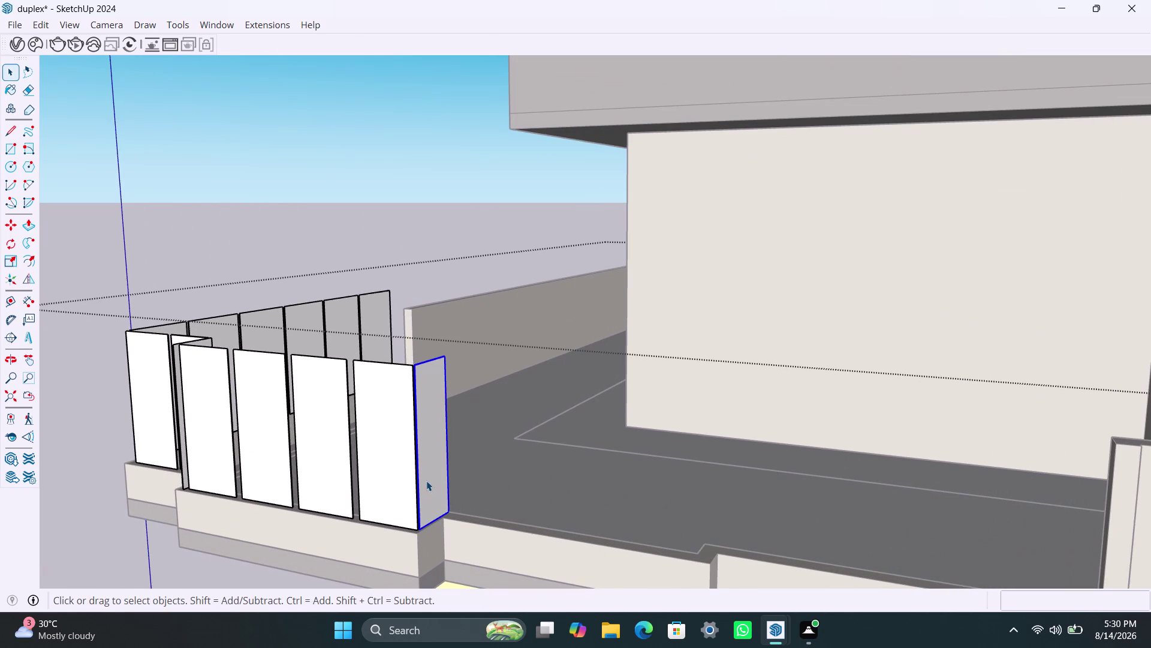
key(s)
drag(419, 450, 421, 449)
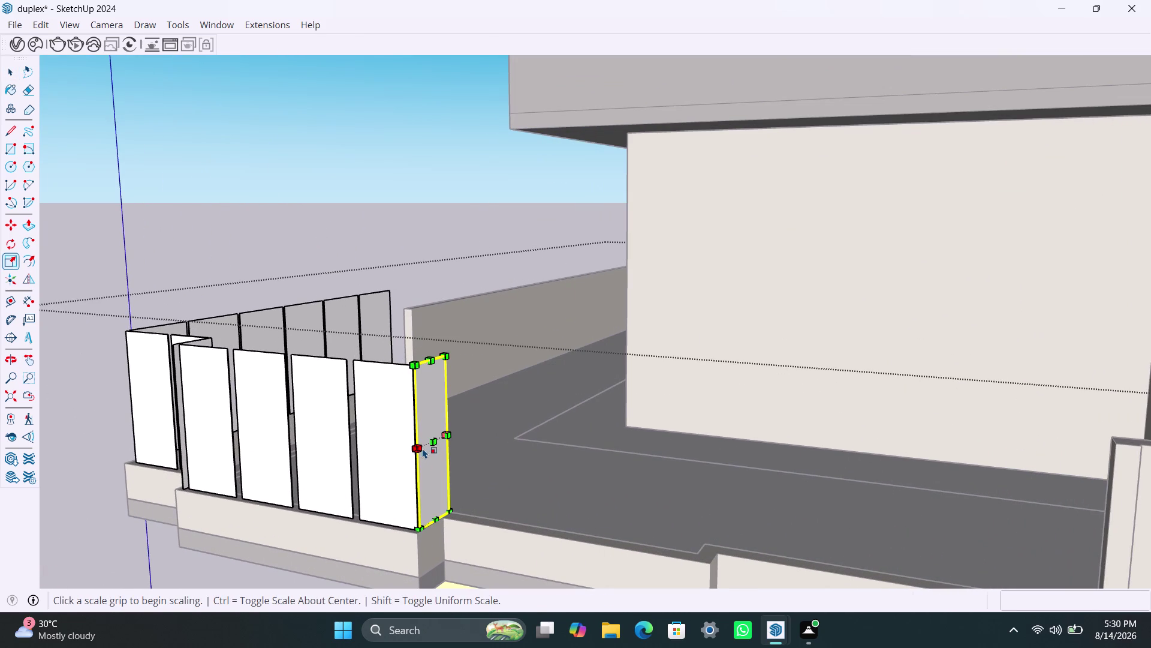
drag(422, 449, 423, 446)
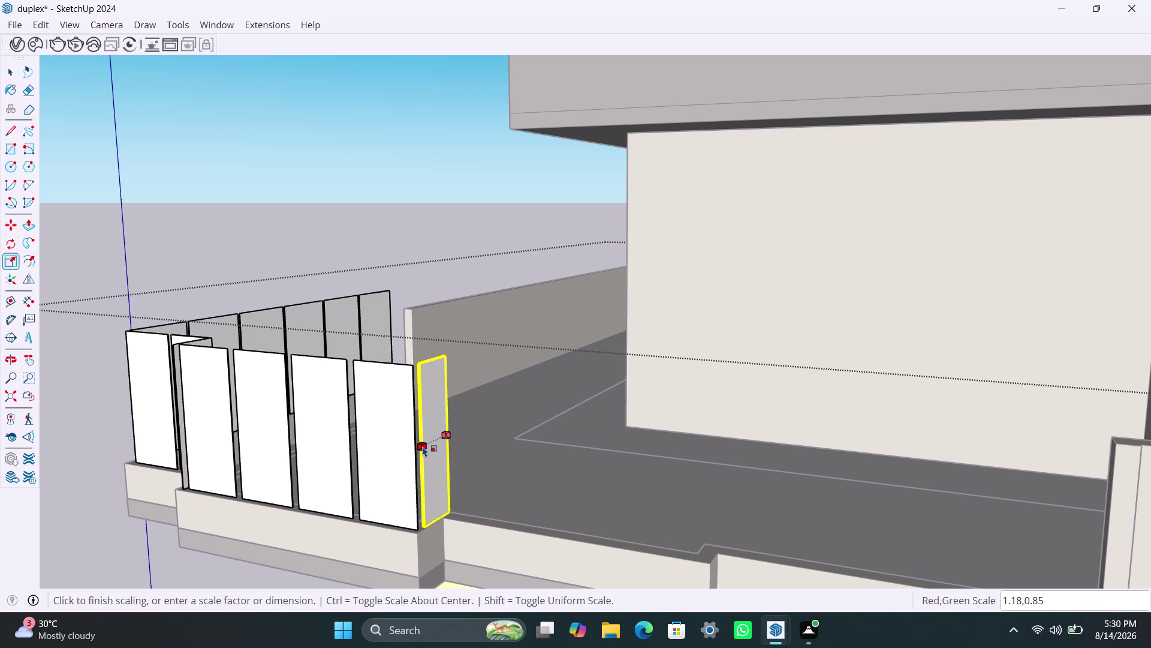
drag(423, 446, 420, 444)
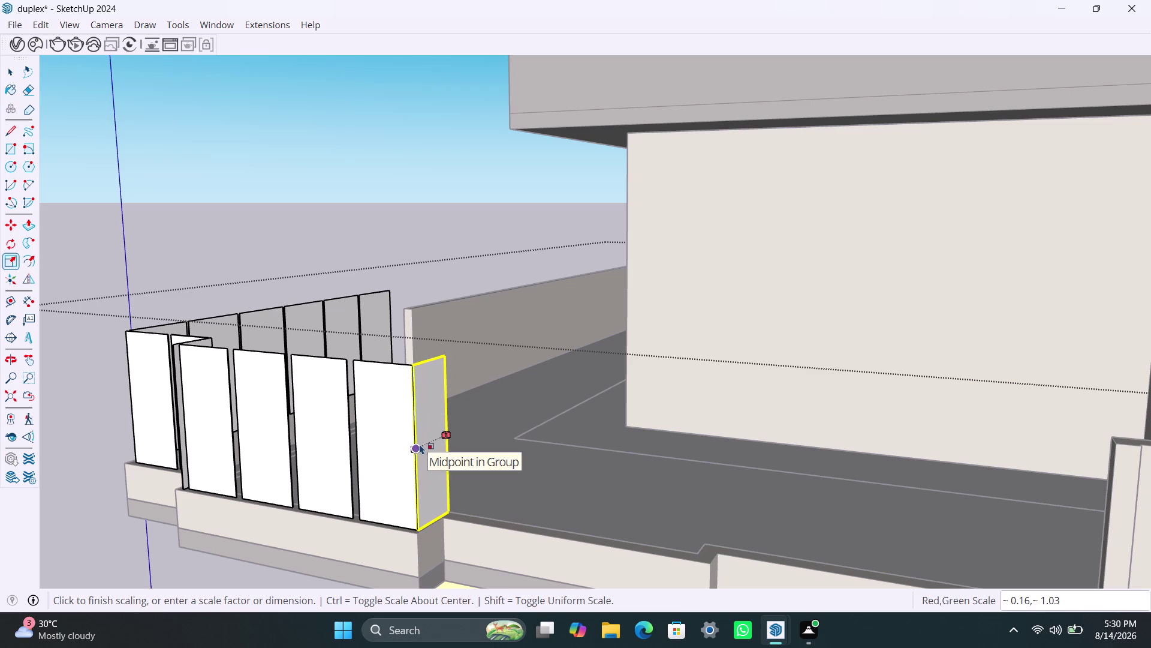
drag(420, 444, 418, 443)
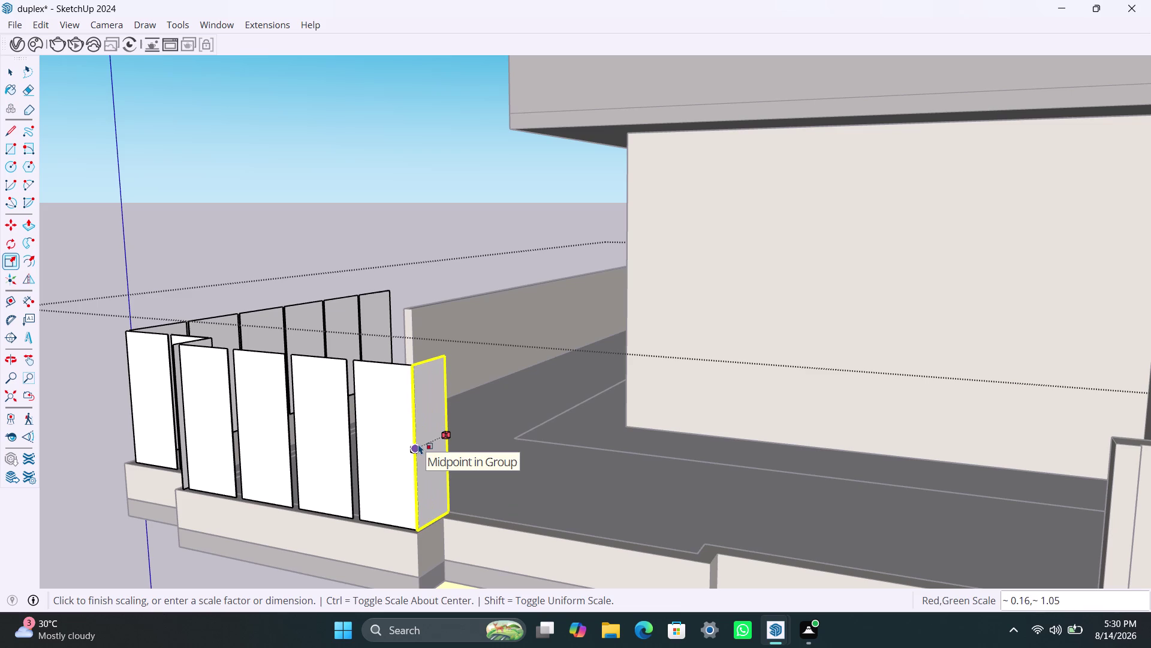
drag(418, 444, 420, 442)
key(Escape)
key(ctrl+z)
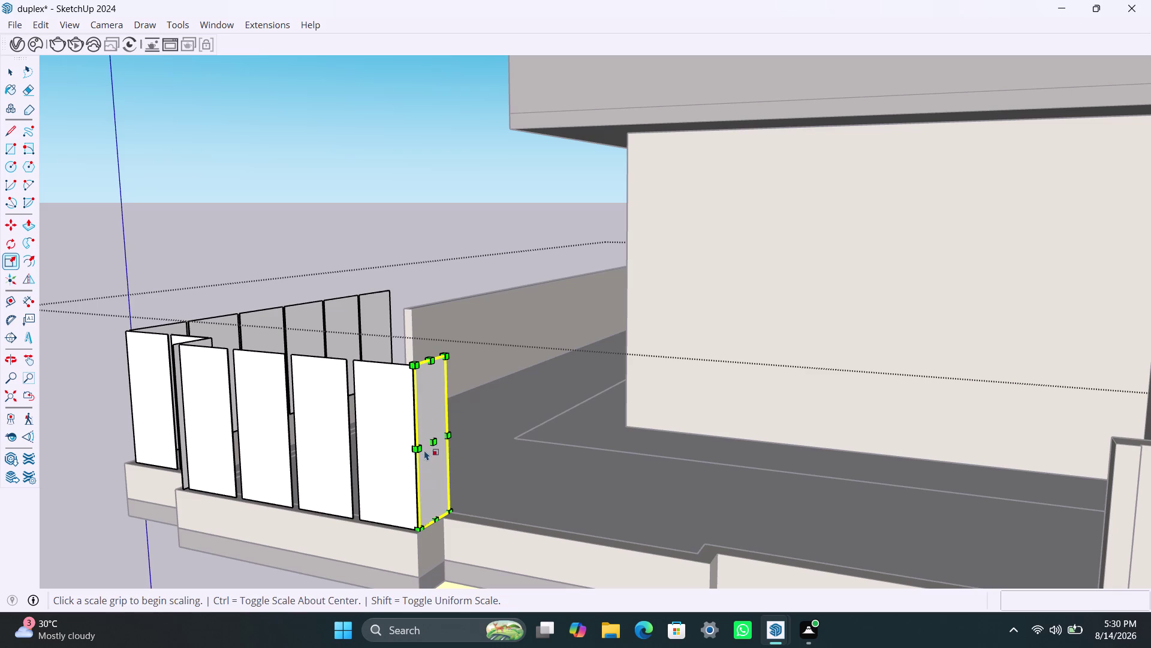
Narrow the grey wall piece from its side grip and return to Select.
scroll(up, 3)
click(420, 427)
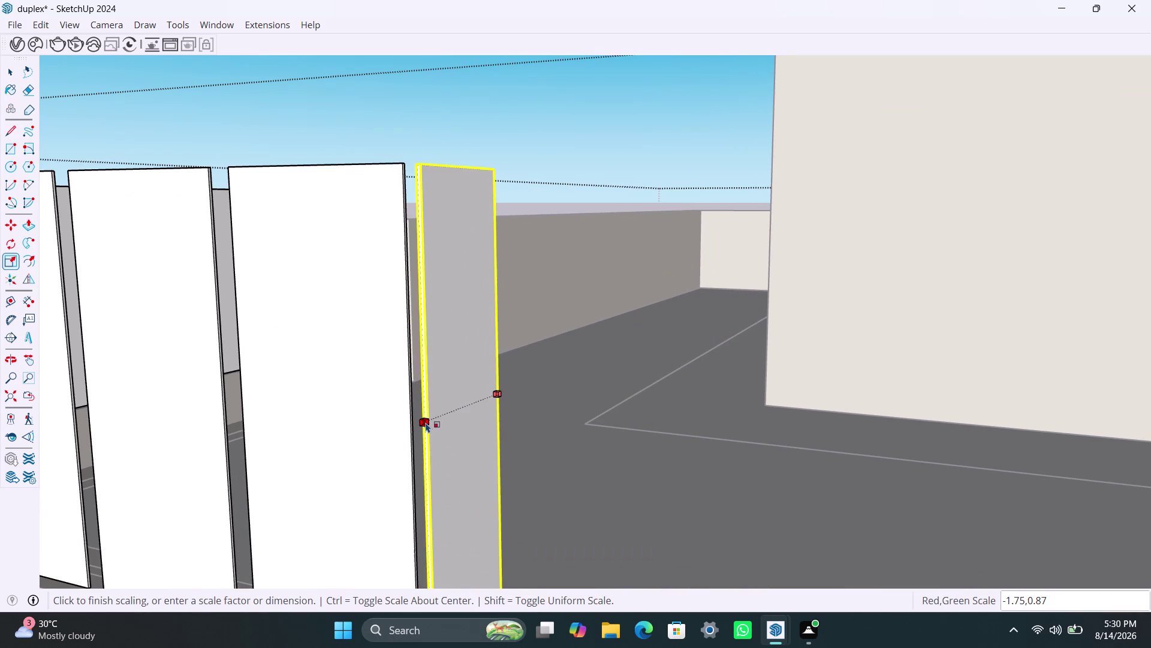
key(space)
click(557, 397)
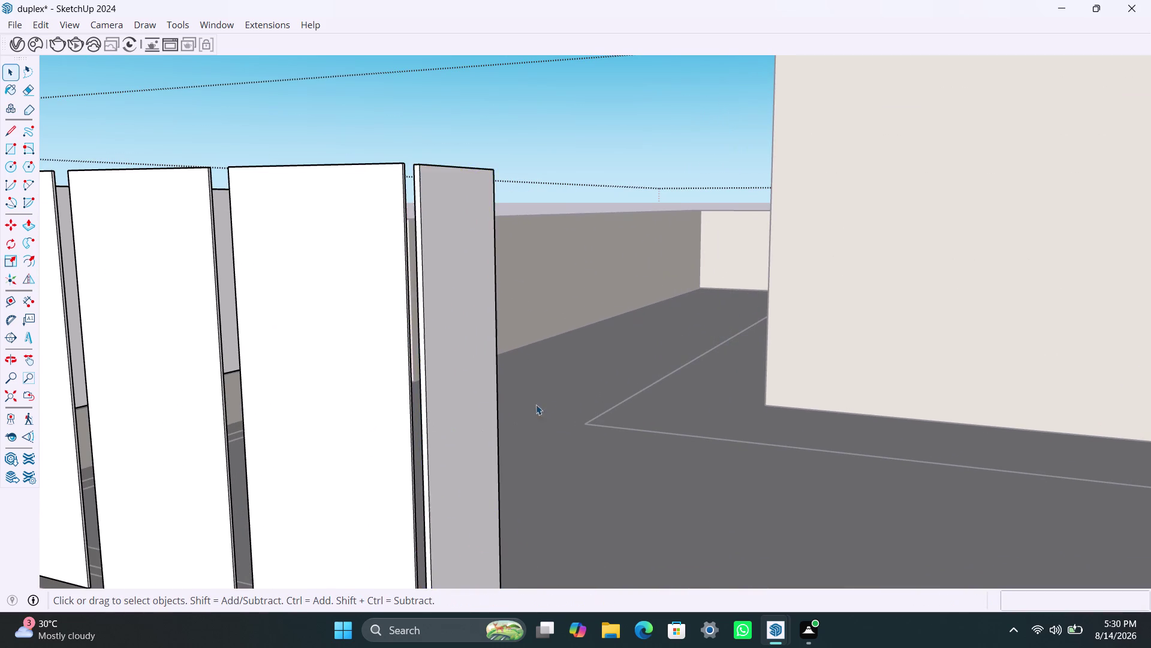
scroll(down, 3)
click(468, 391)
key(m)
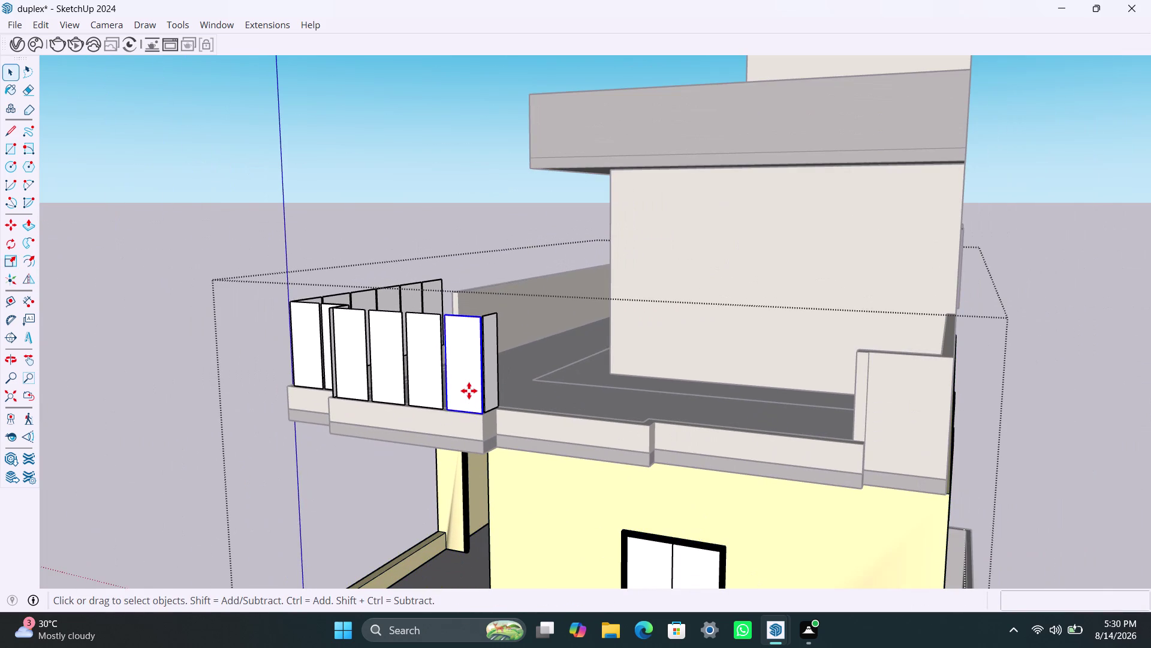
click(443, 413)
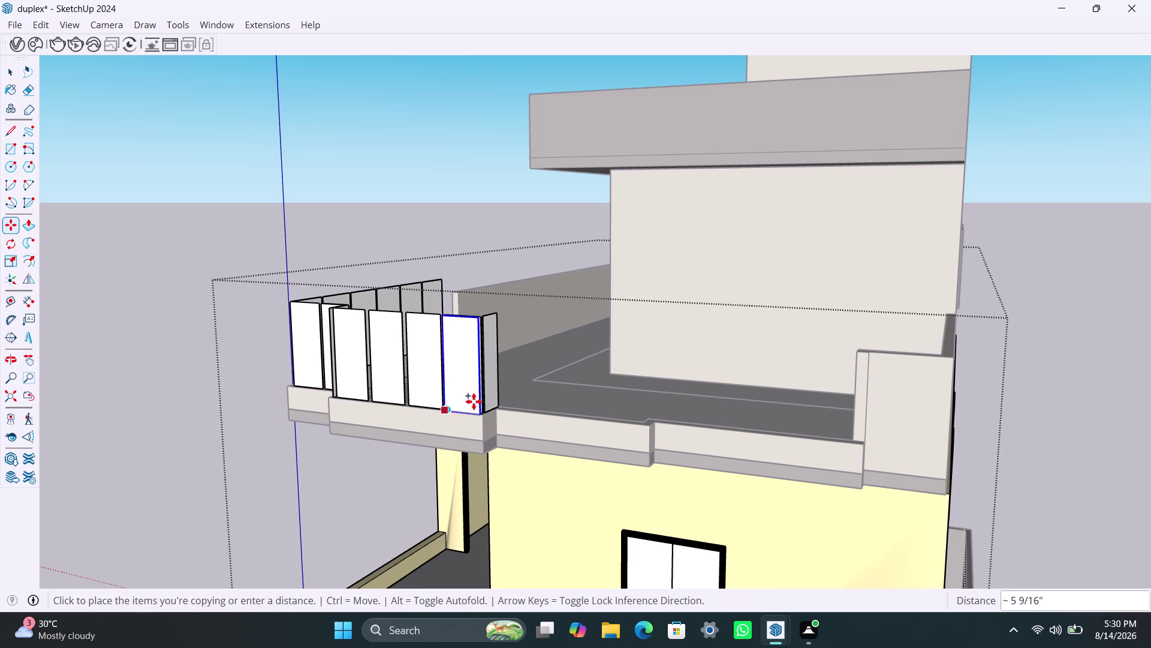
scroll(up, 3)
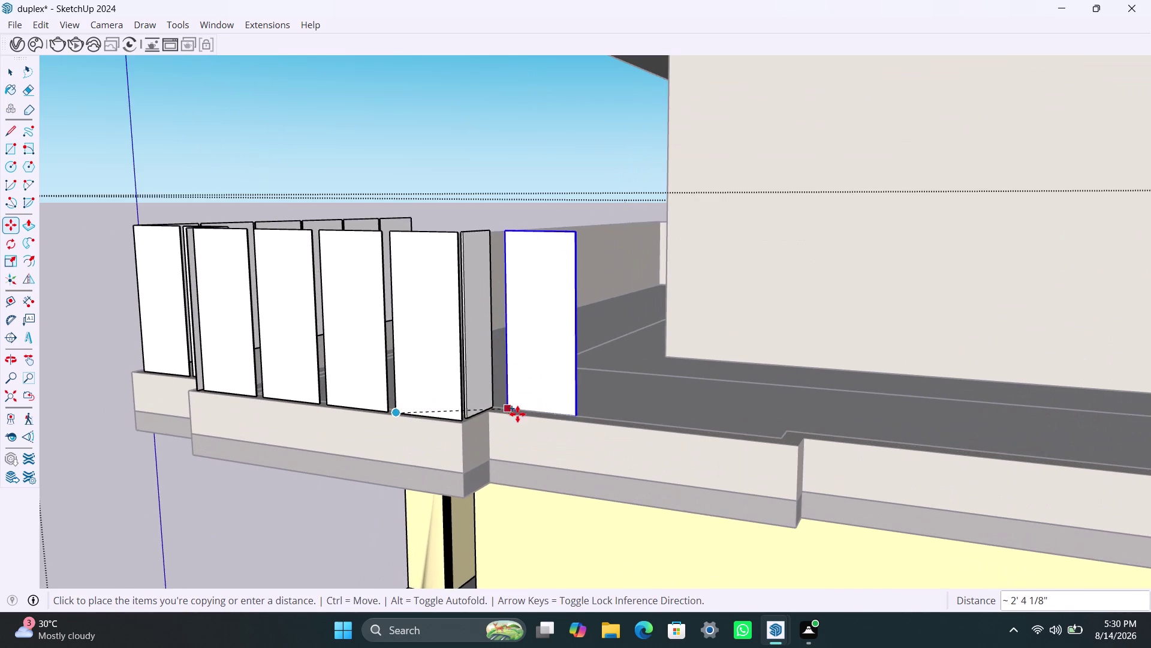
middle_drag(531, 416, 582, 444)
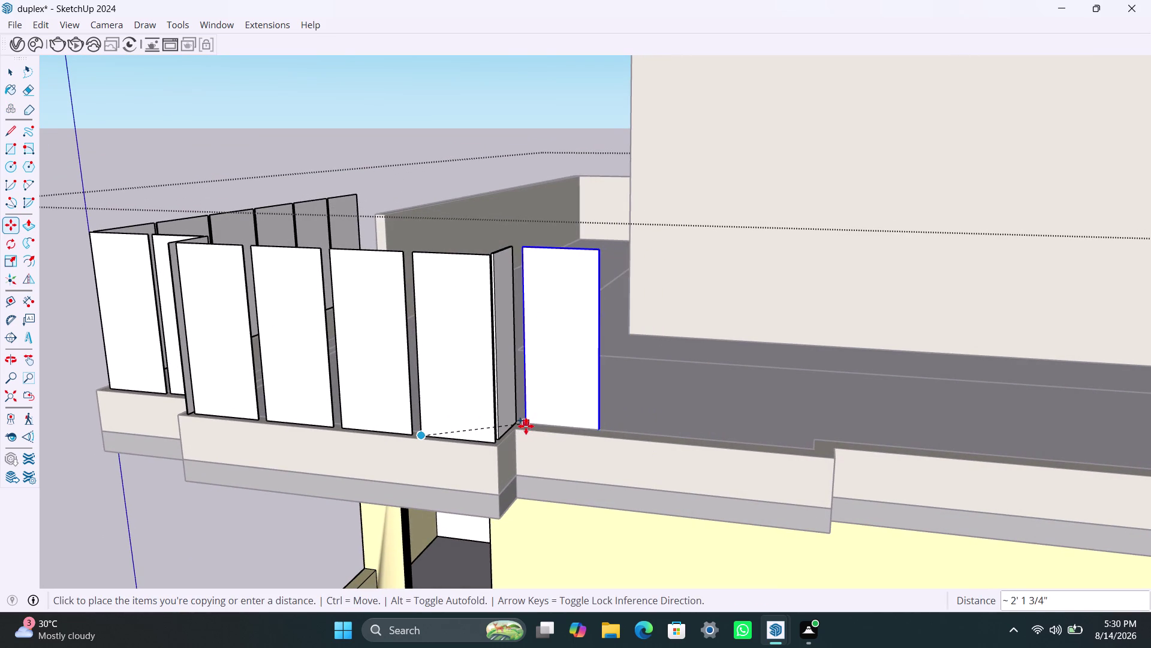
click(525, 425)
key(space)
scroll(up, 3)
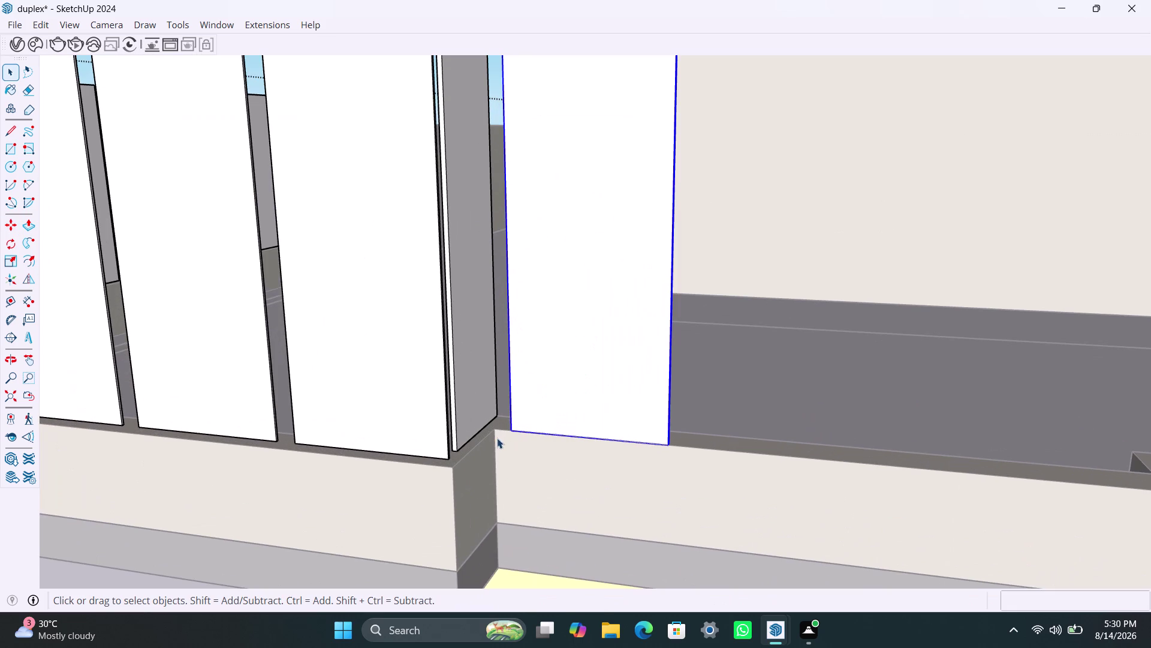
key(m)
click(509, 430)
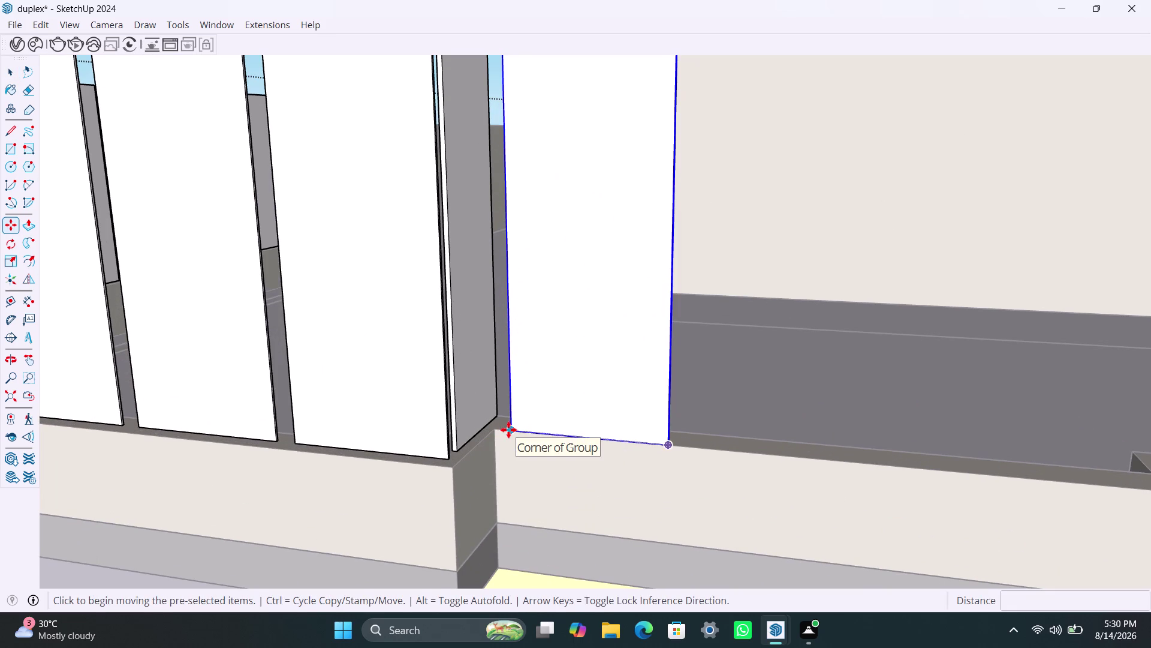
scroll(up, 3)
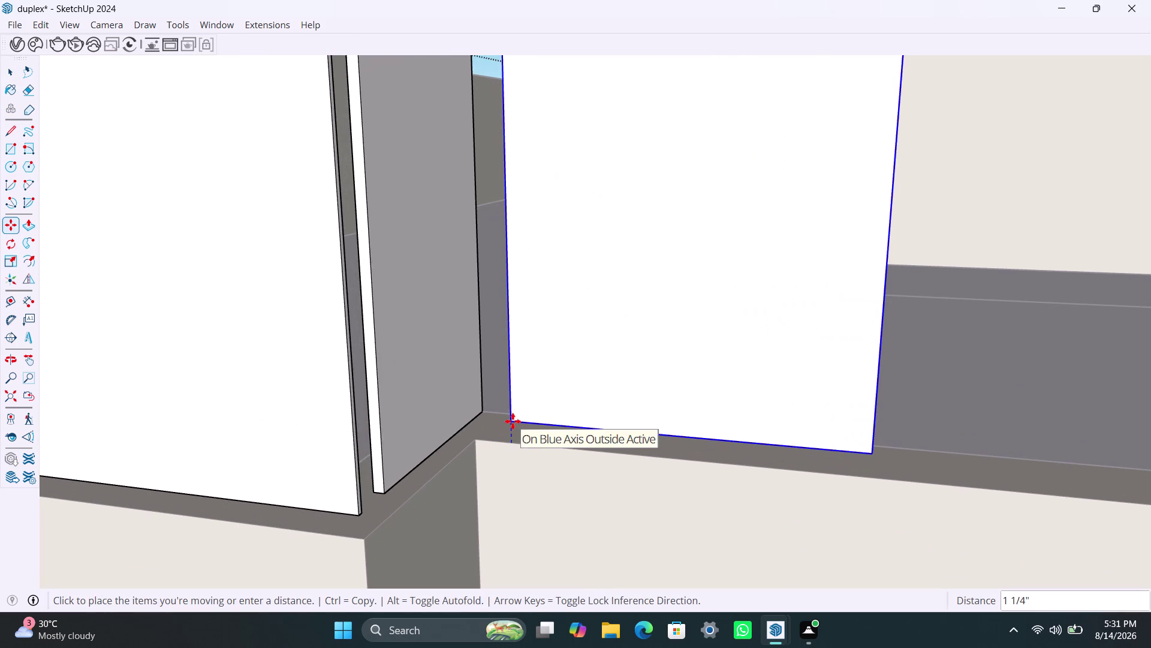
click(512, 423)
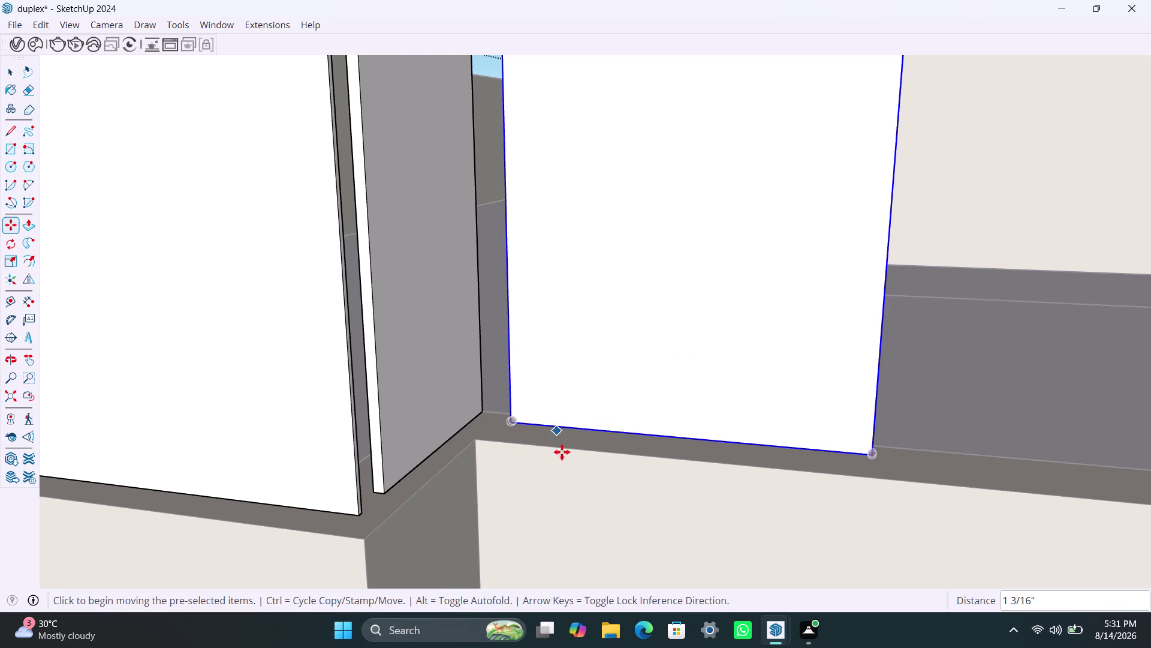
scroll(down, 3)
drag(651, 388, 631, 390)
scroll(down, 3)
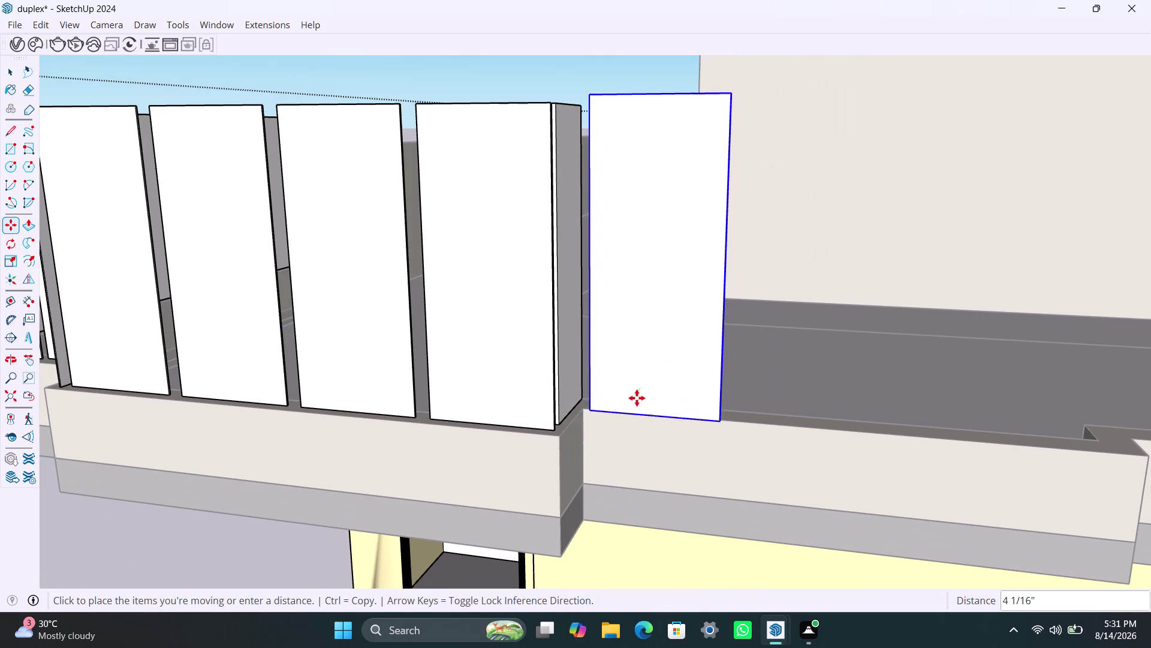
scroll(up, 3)
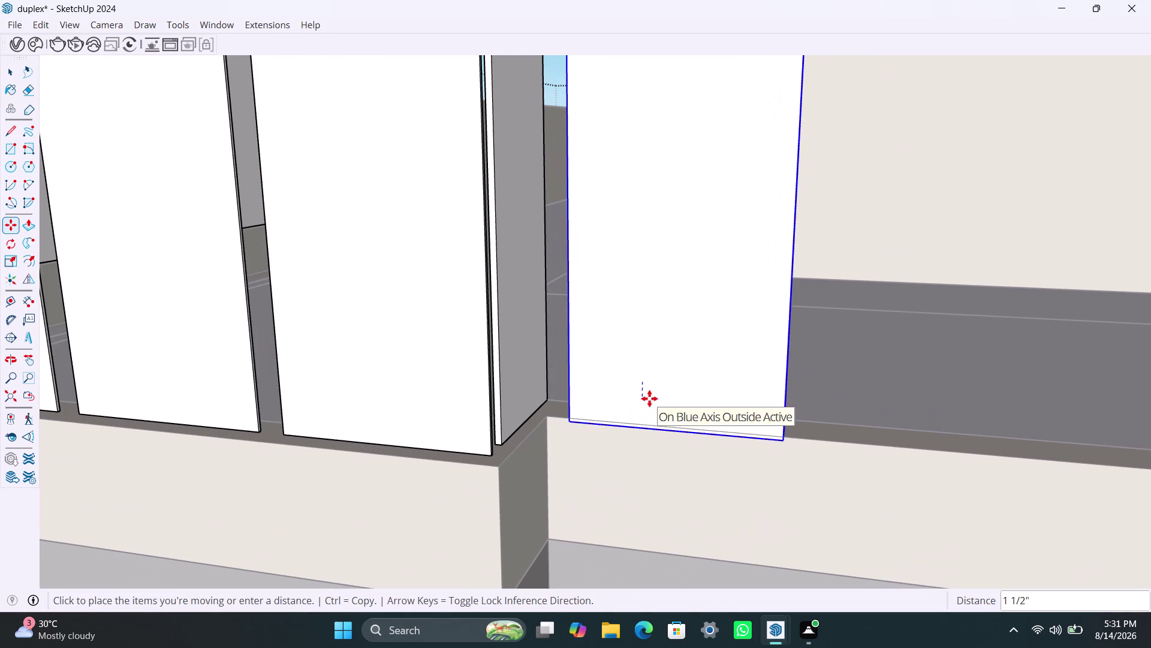
key(Escape)
scroll(up, 3)
scroll(up, 3)
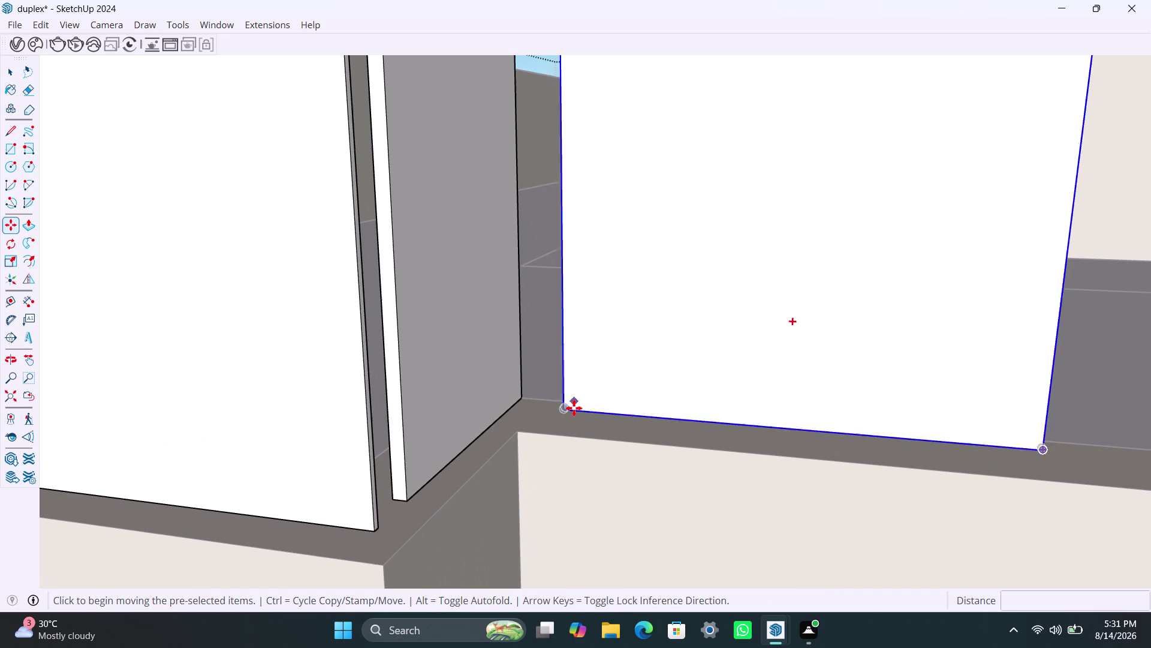
click(562, 409)
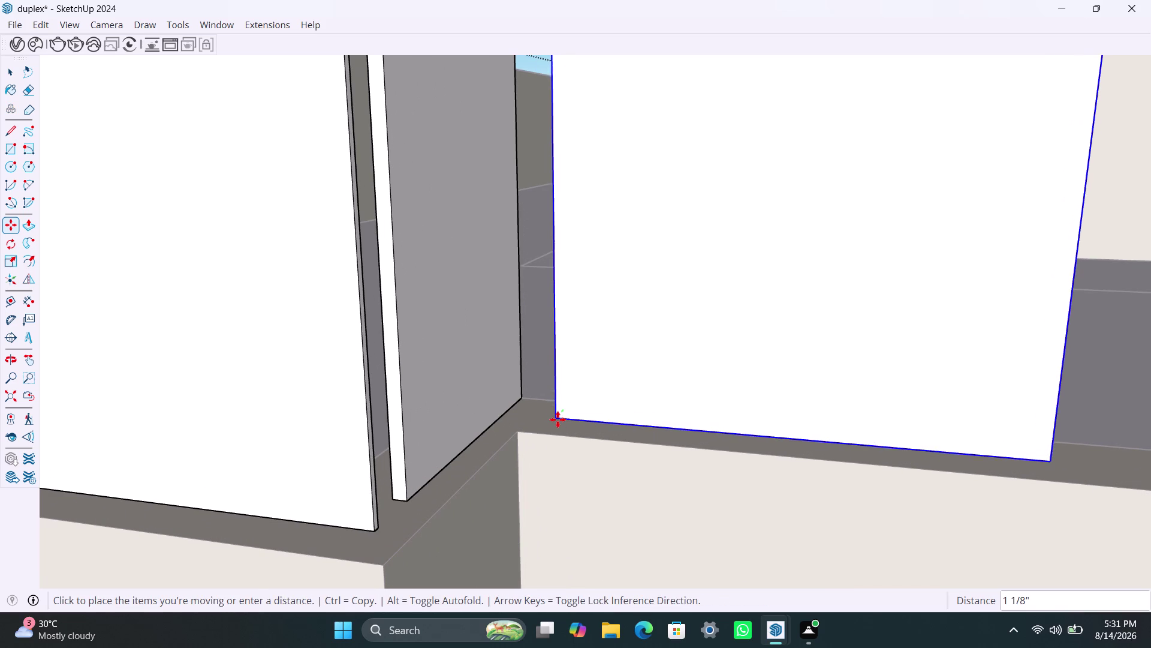
click(556, 422)
key(space)
scroll(down, 3)
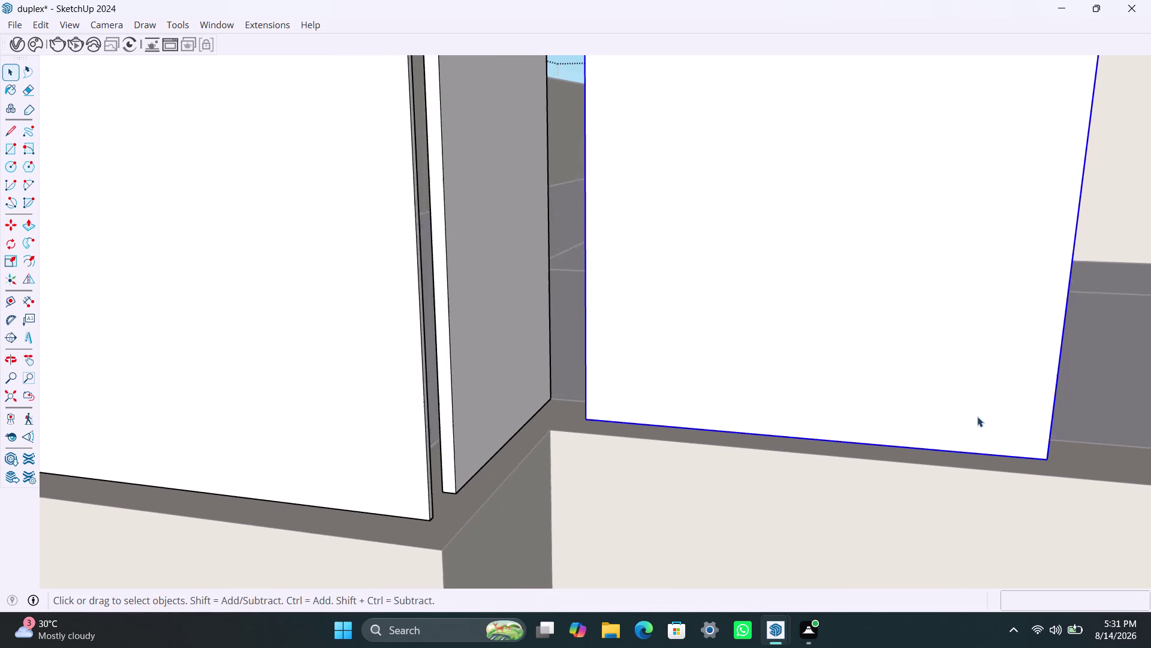
scroll(down, 3)
key(m)
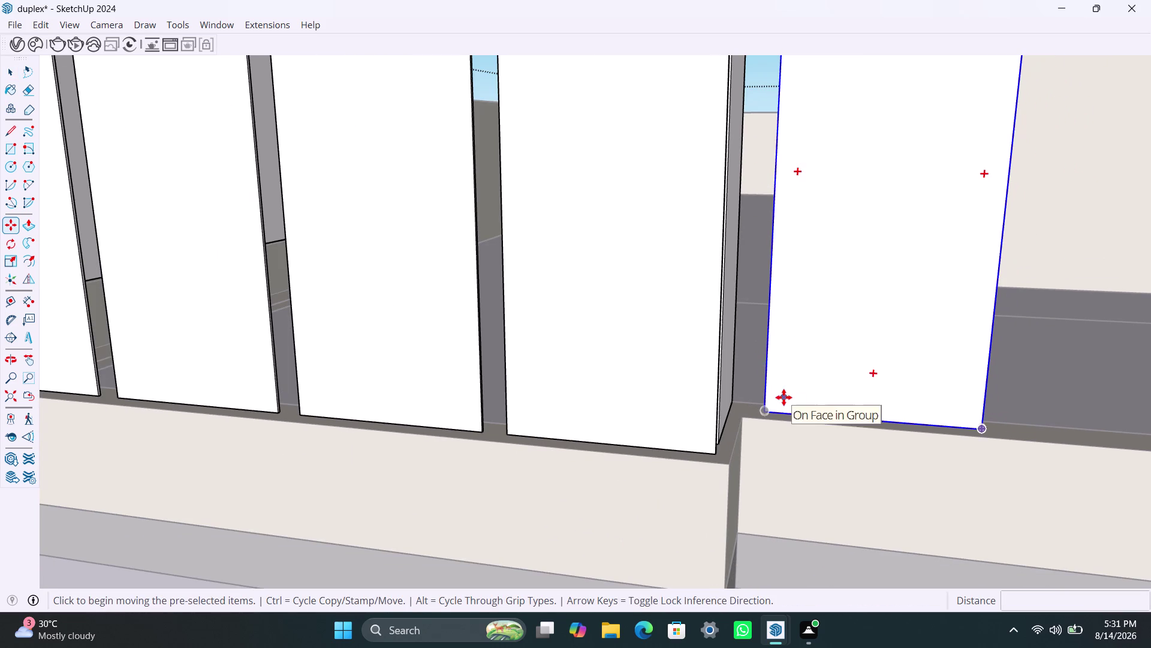
click(766, 411)
scroll(down, 3)
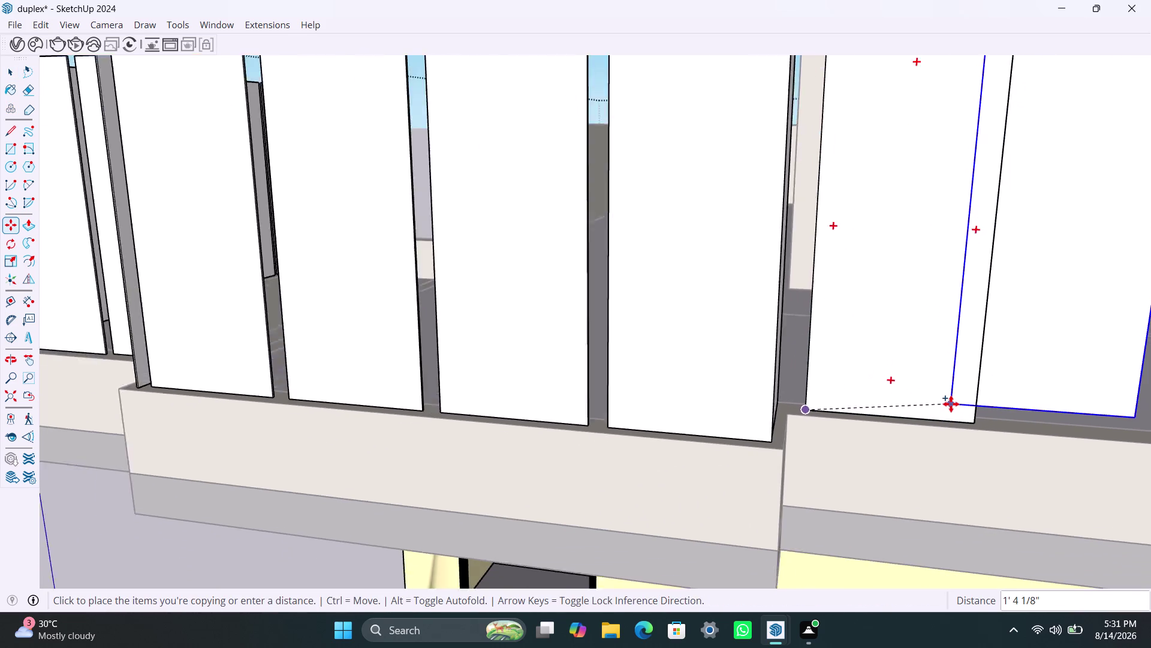
scroll(down, 3)
middle_drag(951, 403, 591, 398)
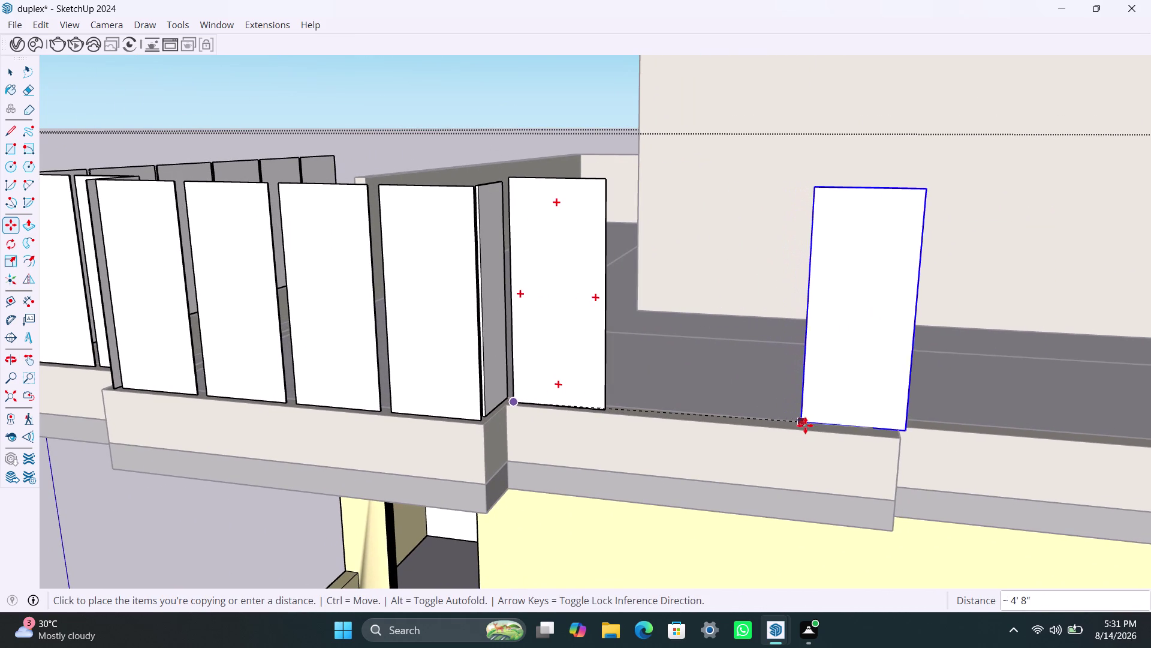
scroll(up, 3)
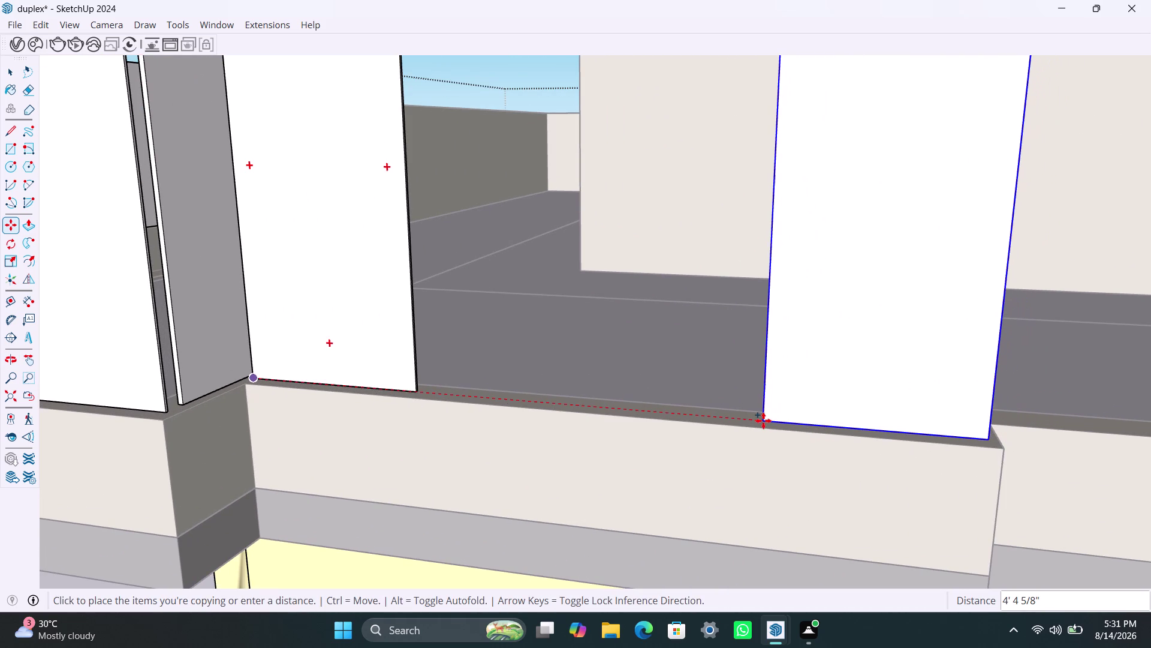
click(762, 420)
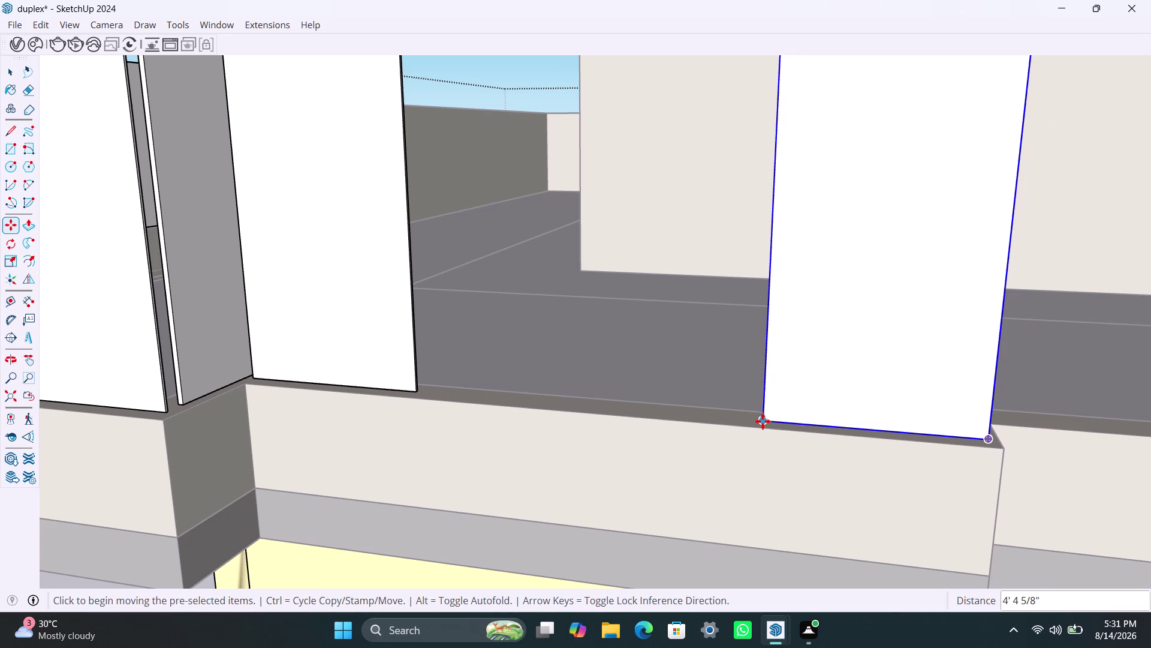
key(apostrophe)
key(2)
key(Return)
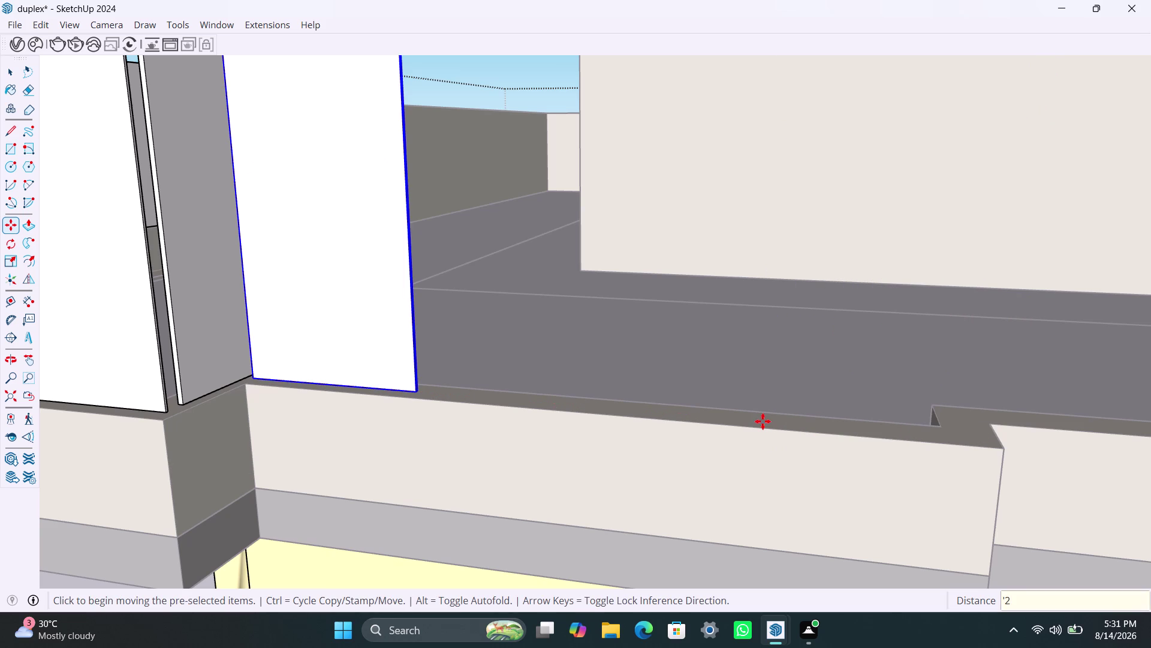
text(/2)
key(Return)
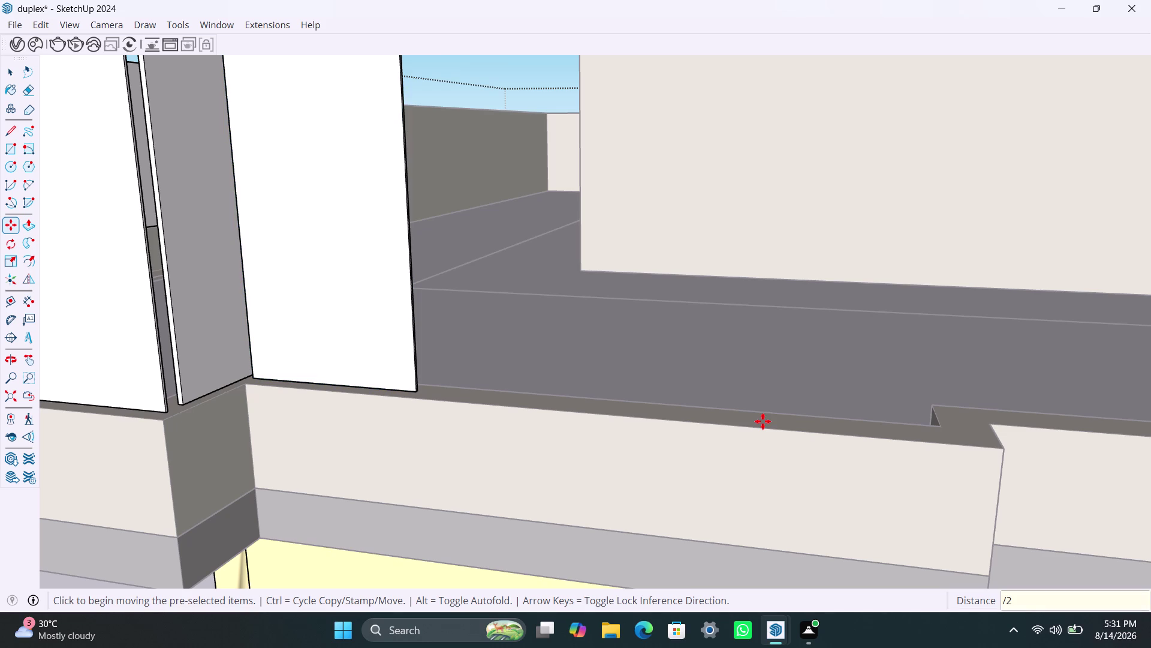
scroll(down, 3)
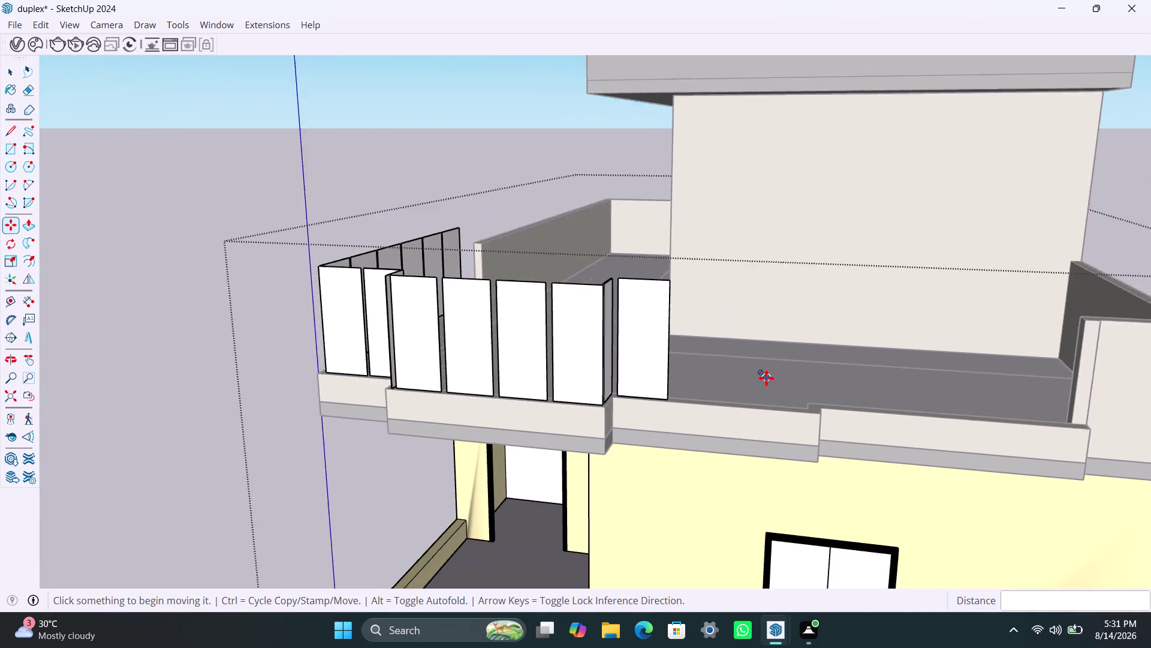
key(ctrl+z)
key(ctrl+z)
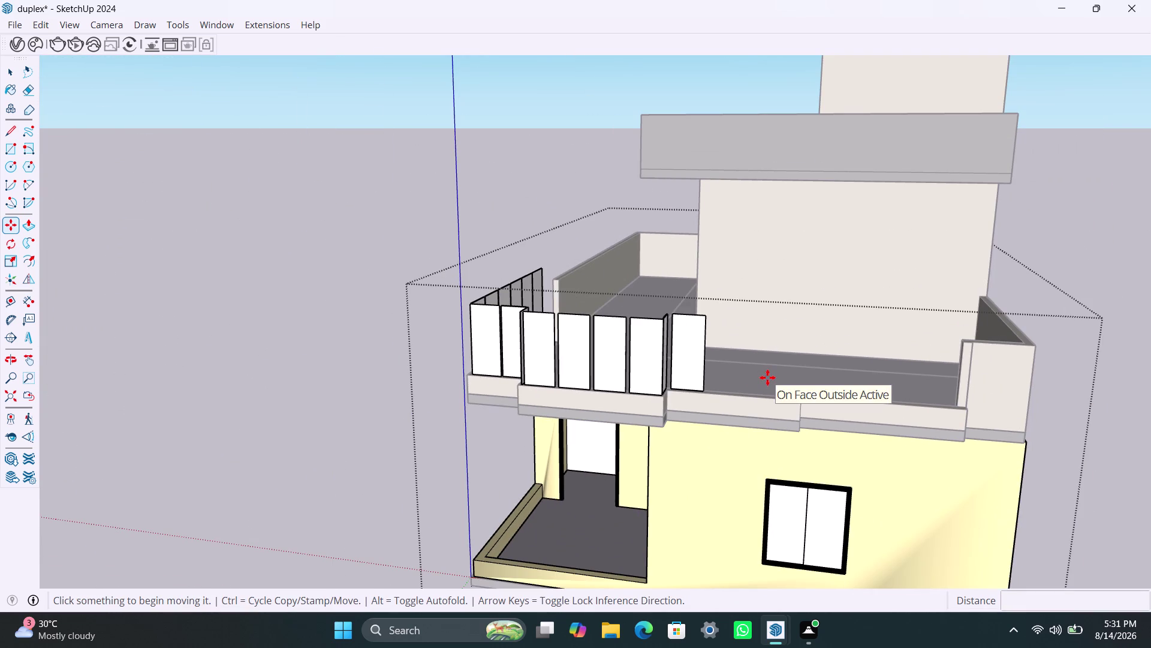
key(ctrl+z)
key(ctrl+z)
key(space)
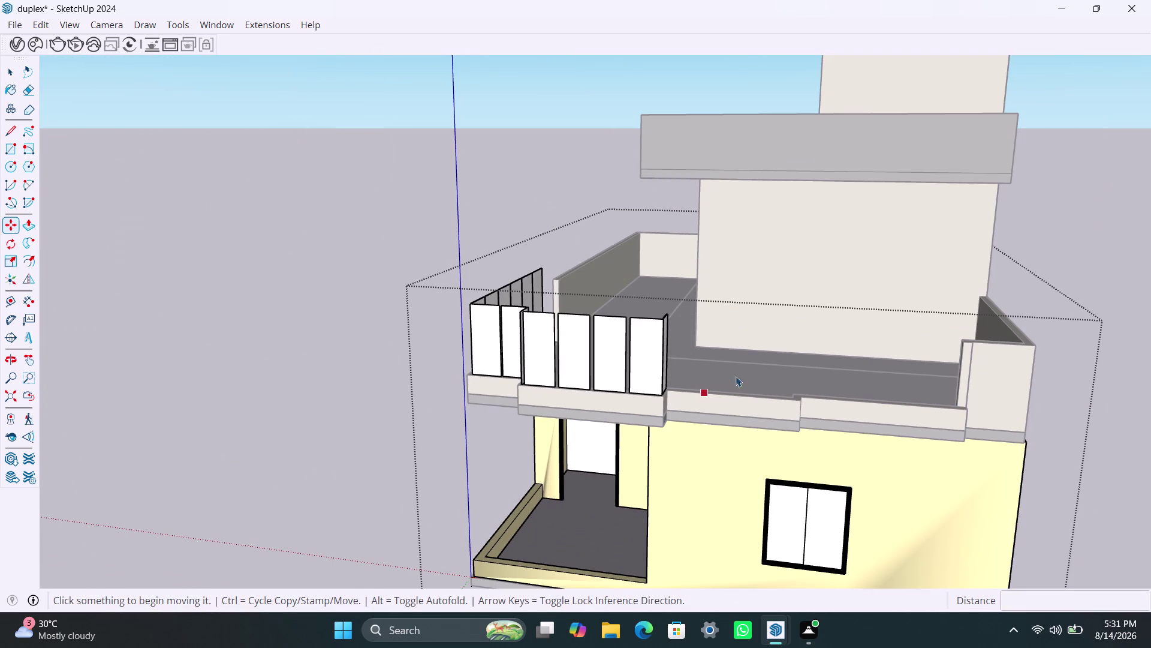
click(385, 308)
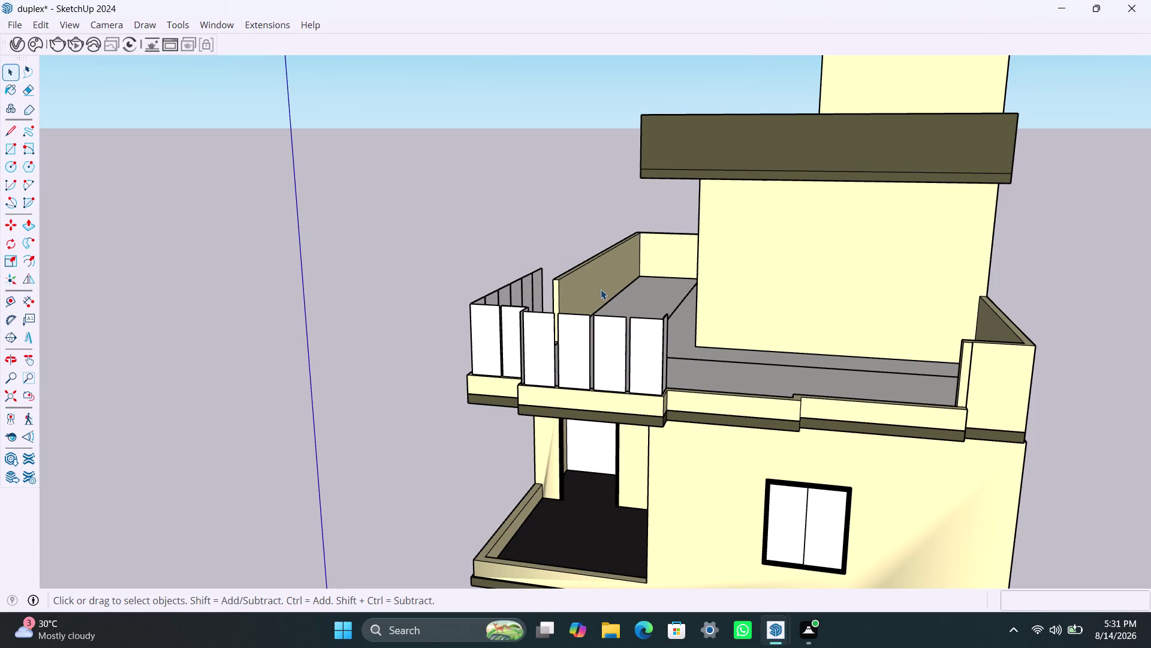
Zoom in on the upper floor of the duplex.
scroll(up, 3)
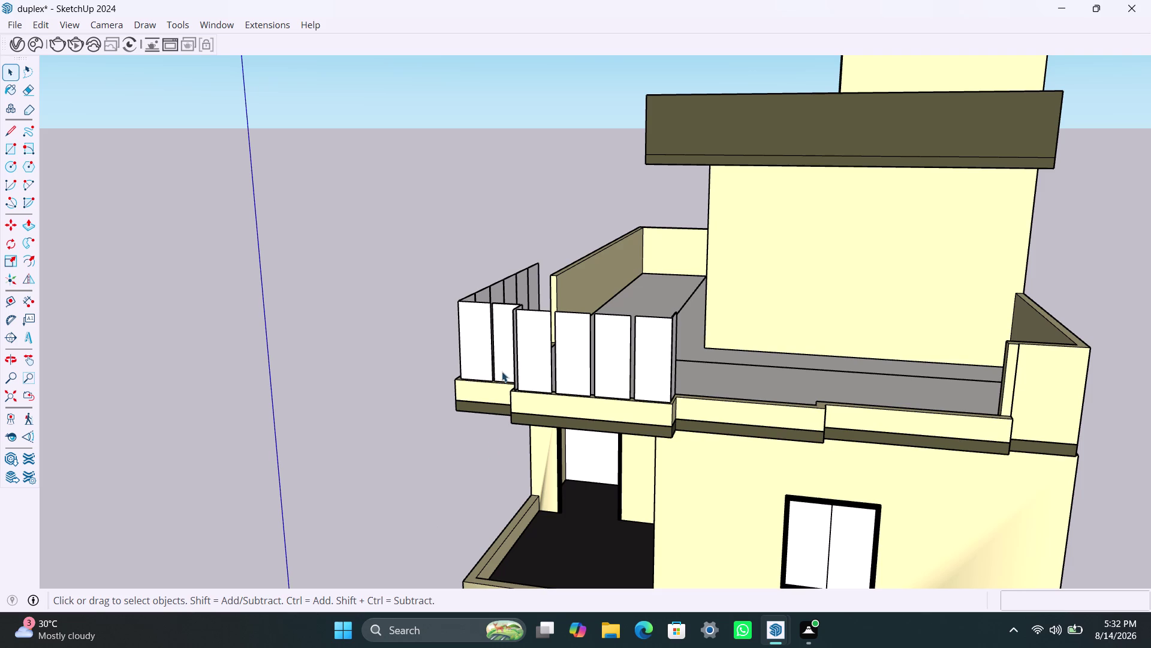
Open the house group and delete four loose white parapet panels.
click(513, 340)
triple_click(541, 347)
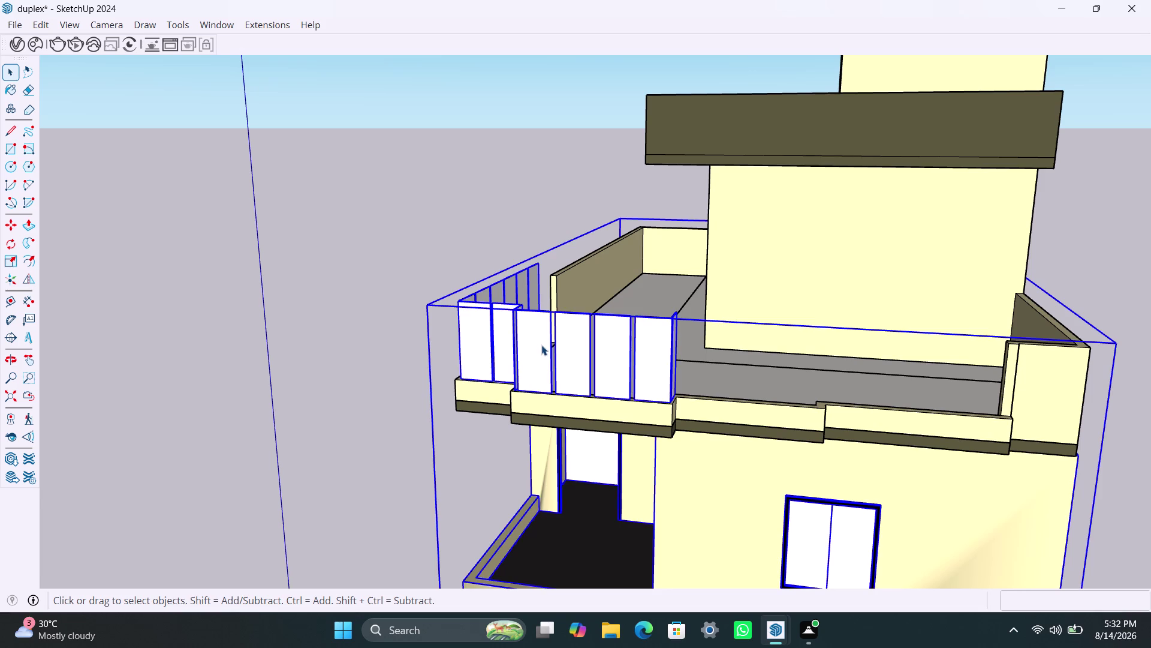
click(542, 345)
click(538, 348)
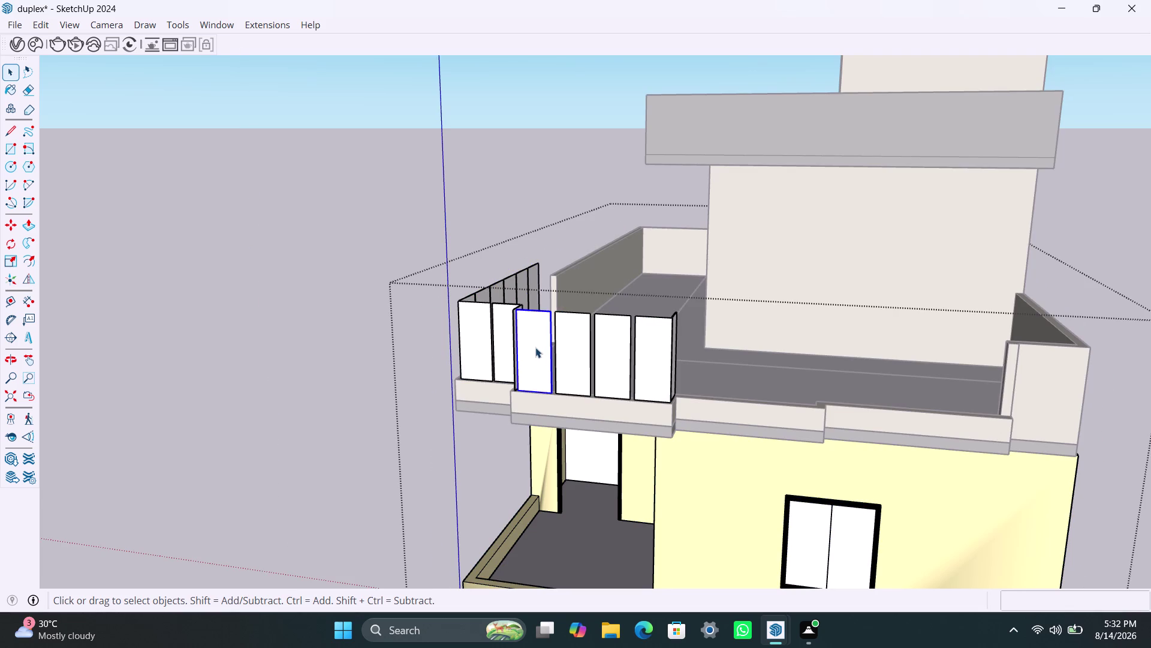
key(Delete)
click(566, 337)
key(Delete)
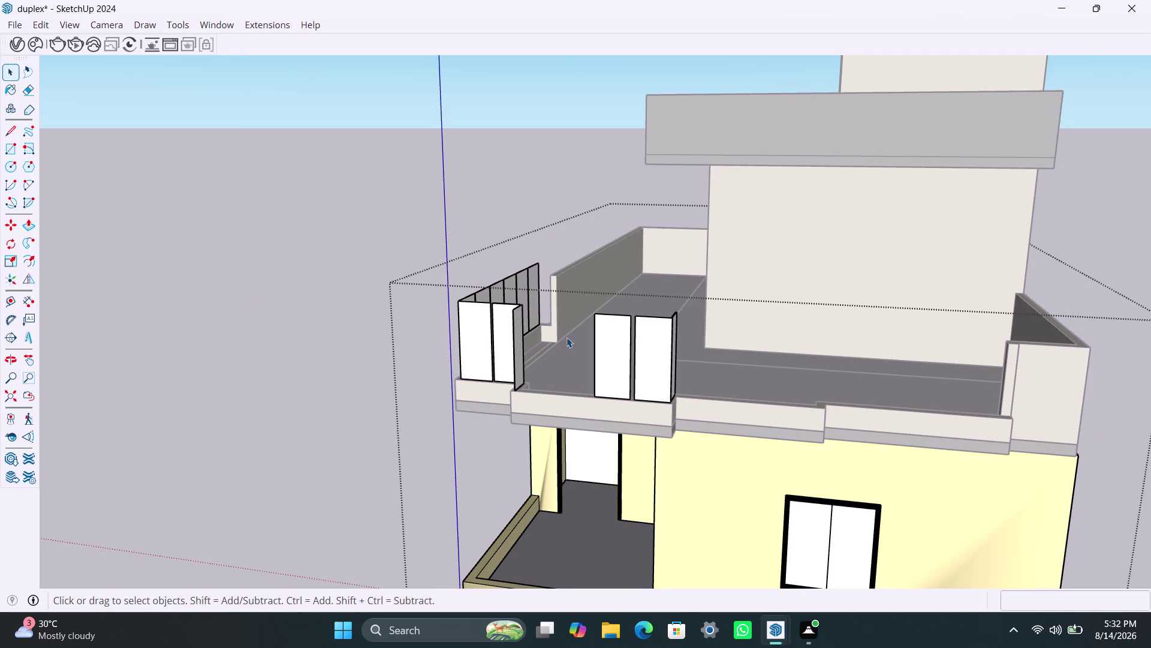
click(607, 326)
key(Delete)
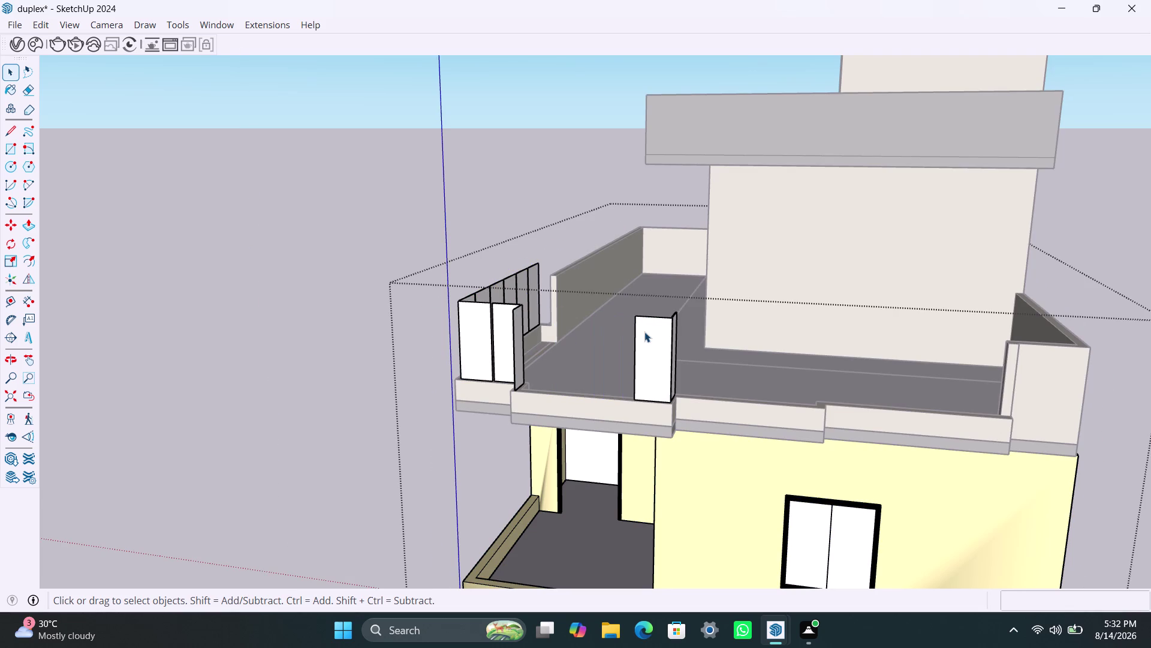
click(647, 336)
key(Delete)
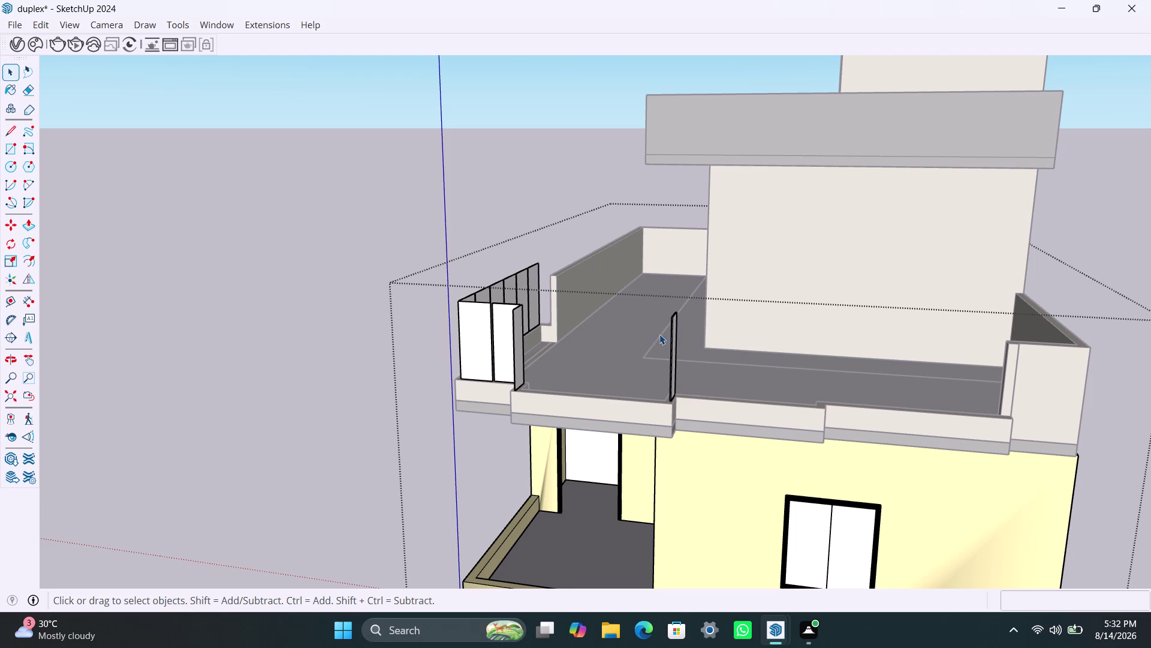
Delete the thin leftover wall strip on the parapet.
click(666, 351)
double_click(672, 357)
click(671, 357)
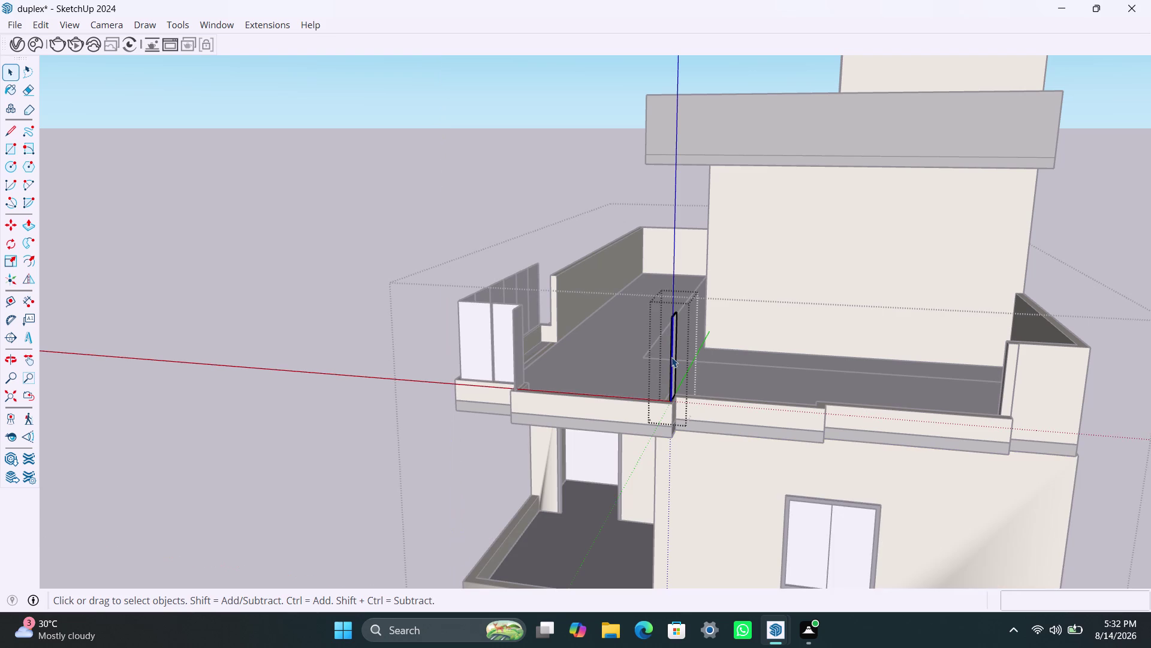
triple_click(671, 357)
click(672, 356)
key(Delete)
click(265, 344)
Delete the thin panel beside the parapet notch and two more white panels.
click(523, 339)
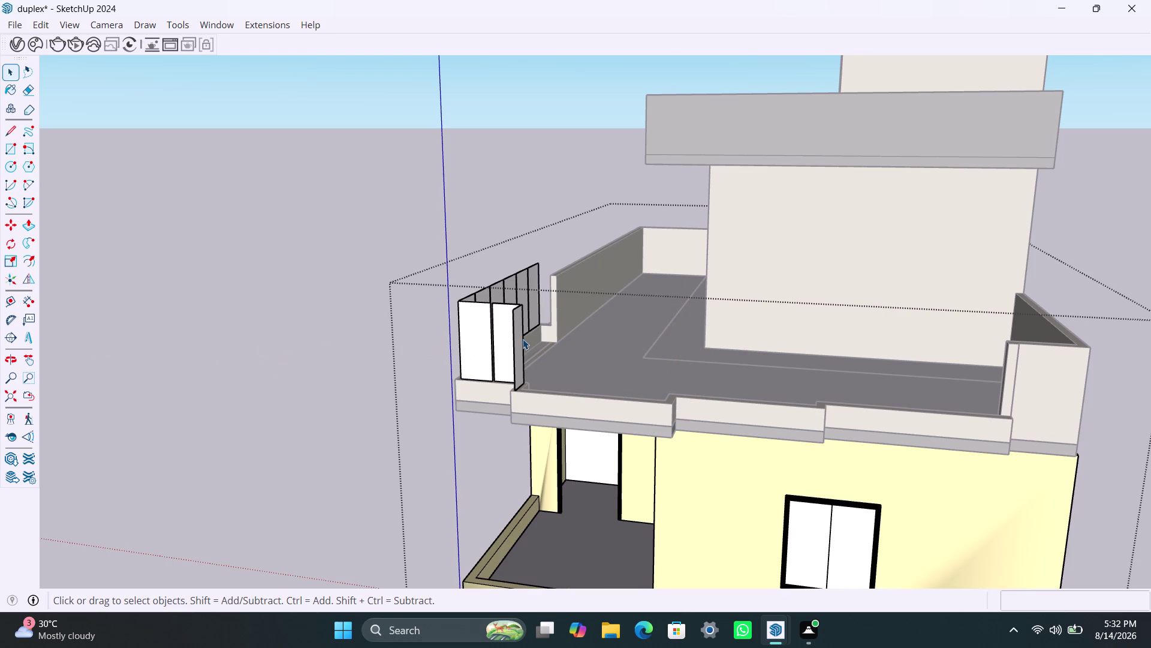
click(318, 299)
click(517, 335)
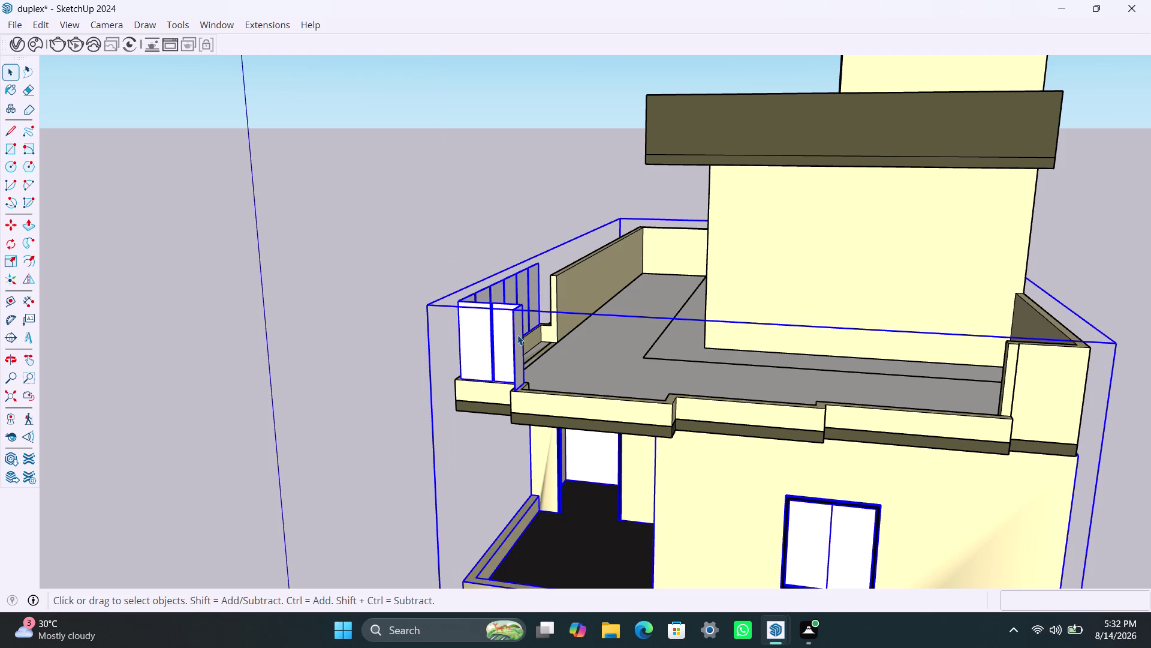
triple_click(517, 335)
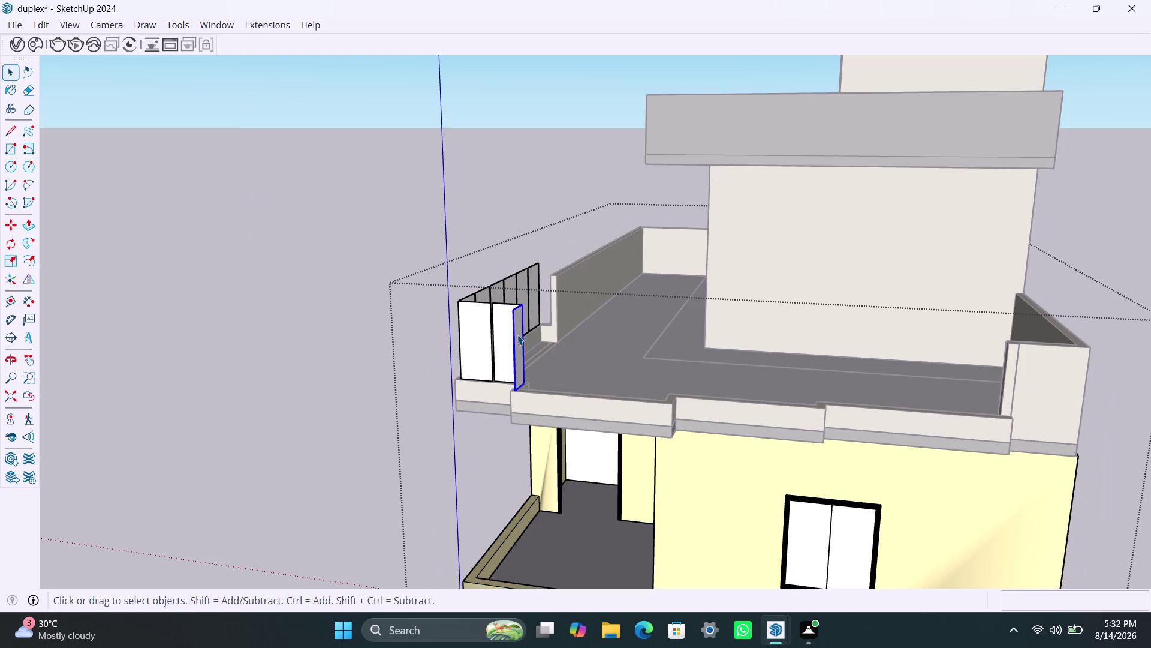
key(Delete)
click(513, 332)
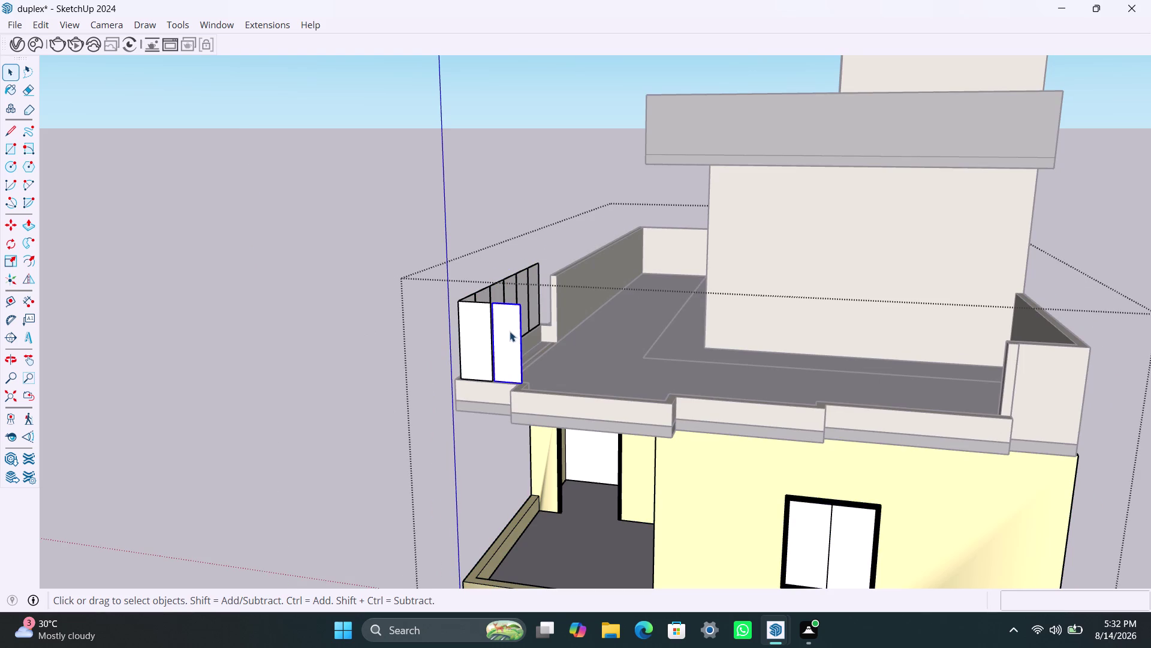
key(Delete)
click(473, 348)
key(Delete)
Delete the six remaining thin wall strips along the parapet and clear the selection.
click(472, 330)
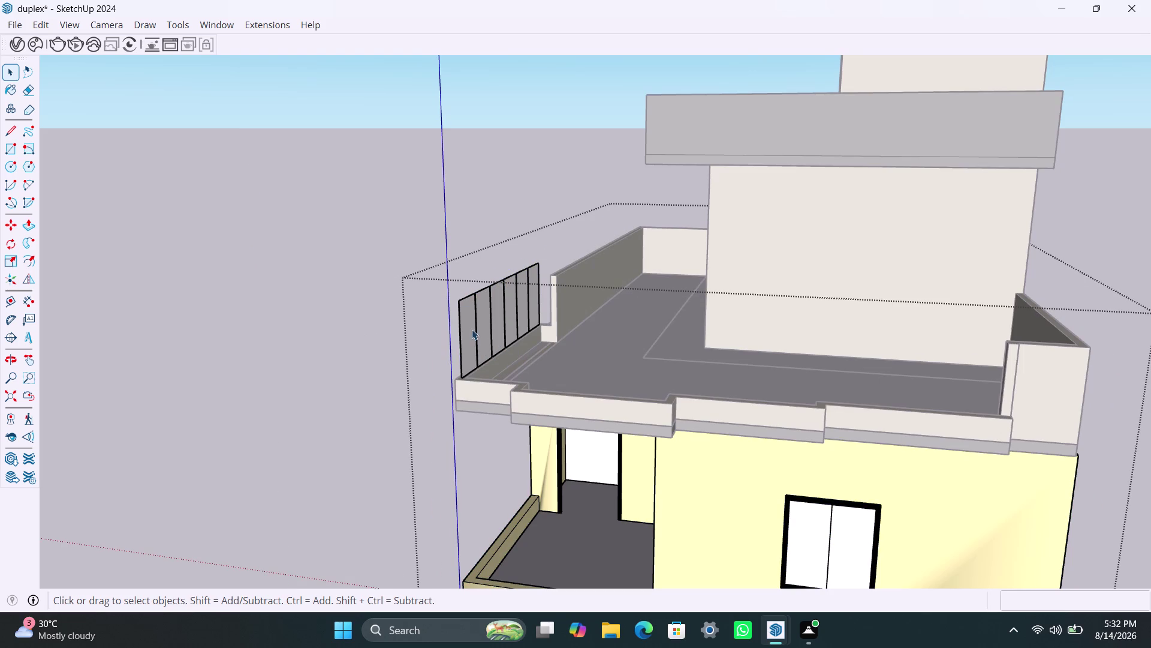
key(Delete)
click(488, 328)
key(Delete)
click(504, 320)
key(Delete)
click(513, 324)
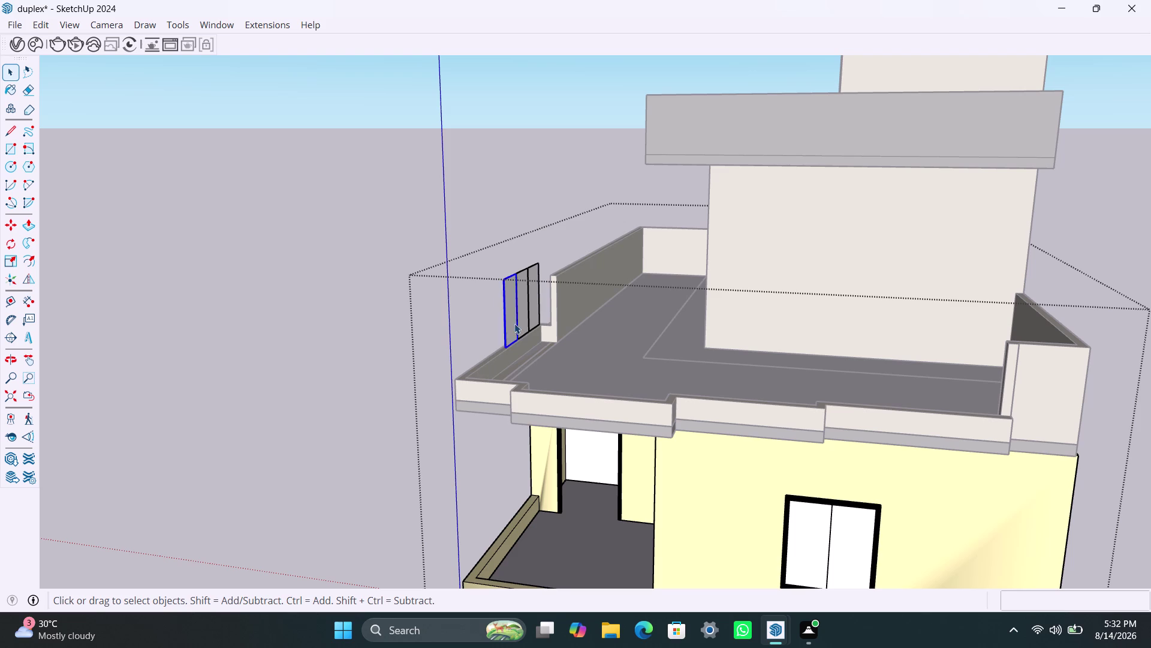
key(Delete)
click(525, 316)
key(Delete)
click(535, 311)
key(Delete)
click(307, 330)
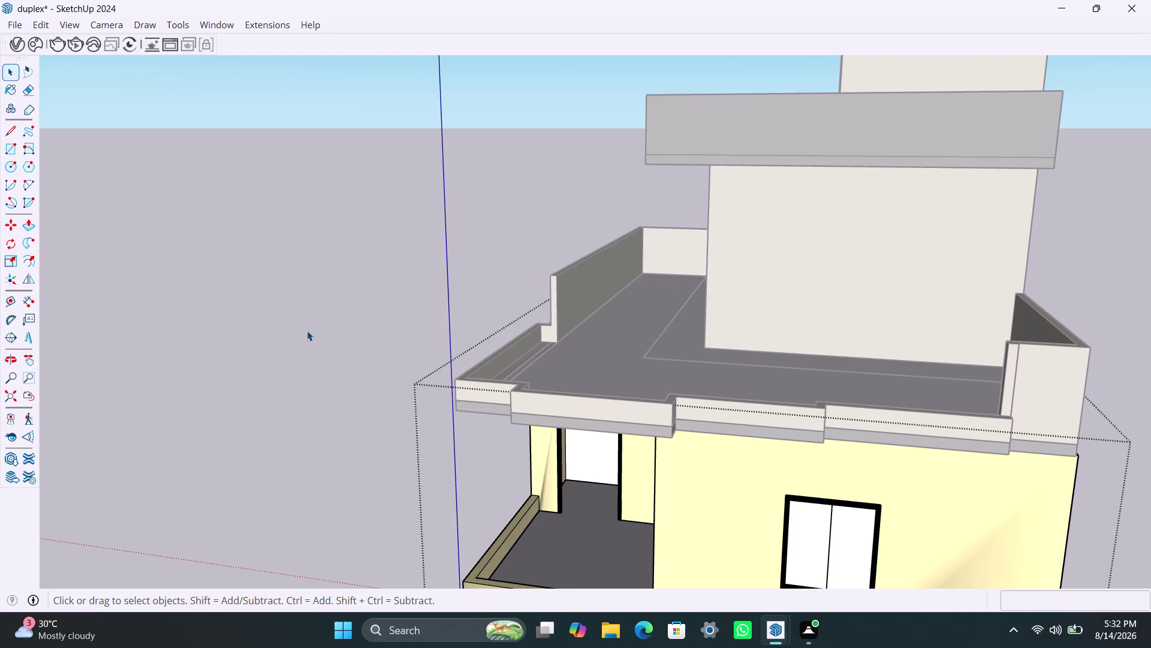
Zoom to the notched parapet corner, enter the upper roof group, and pick the parapet's top and inner faces.
scroll(down, 3)
middle_drag(274, 414, 282, 420)
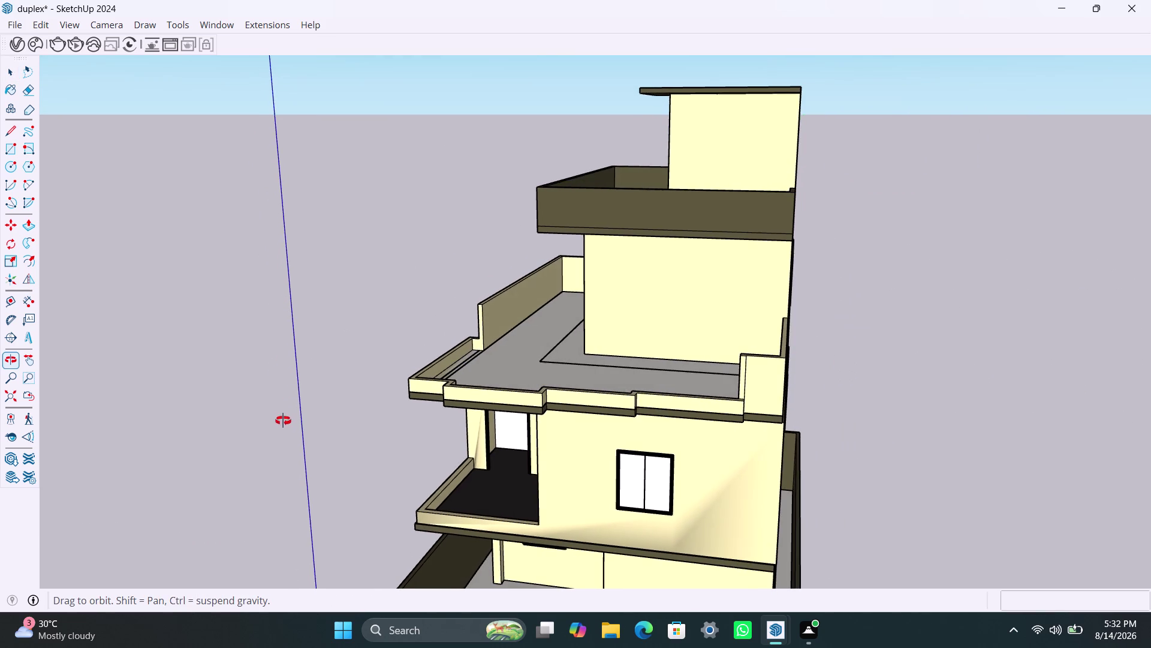
middle_drag(282, 420, 245, 577)
scroll(down, 3)
scroll(down, 3)
middle_drag(336, 345, 329, 389)
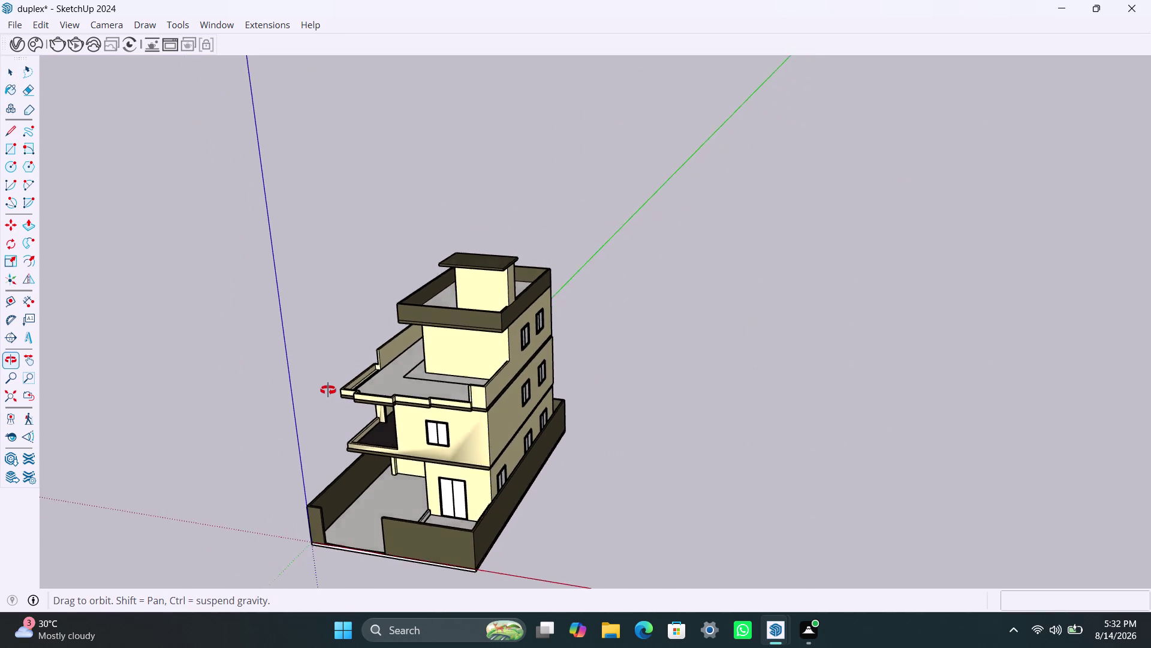
middle_drag(328, 389, 282, 595)
scroll(up, 3)
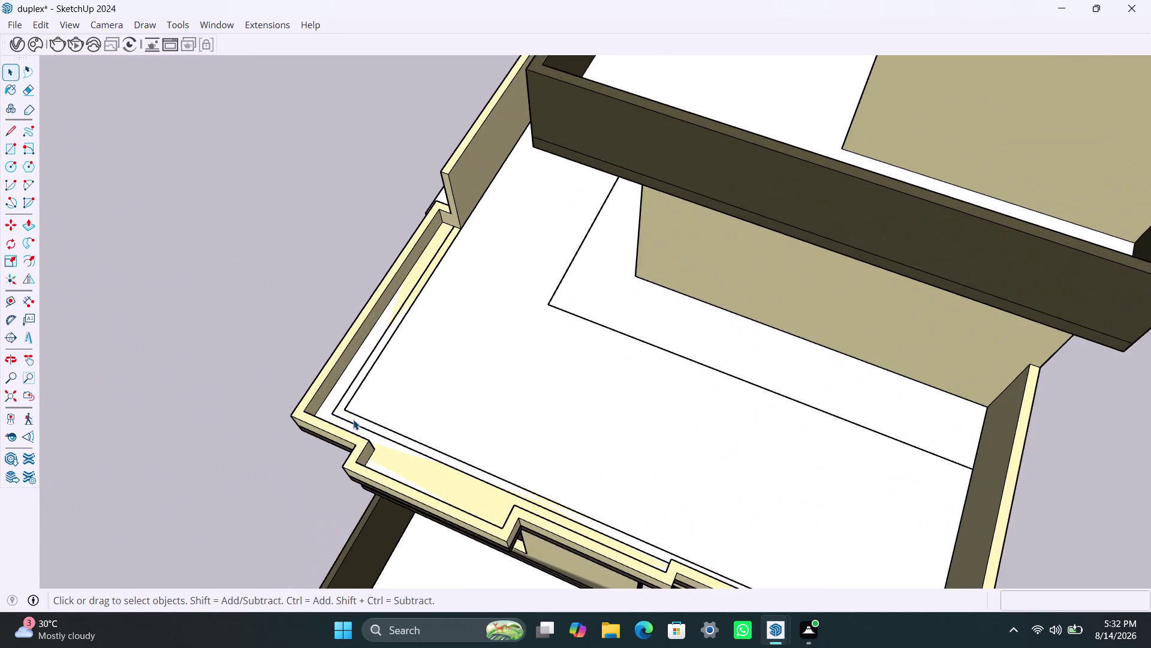
scroll(up, 3)
scroll(up, 3)
click(346, 326)
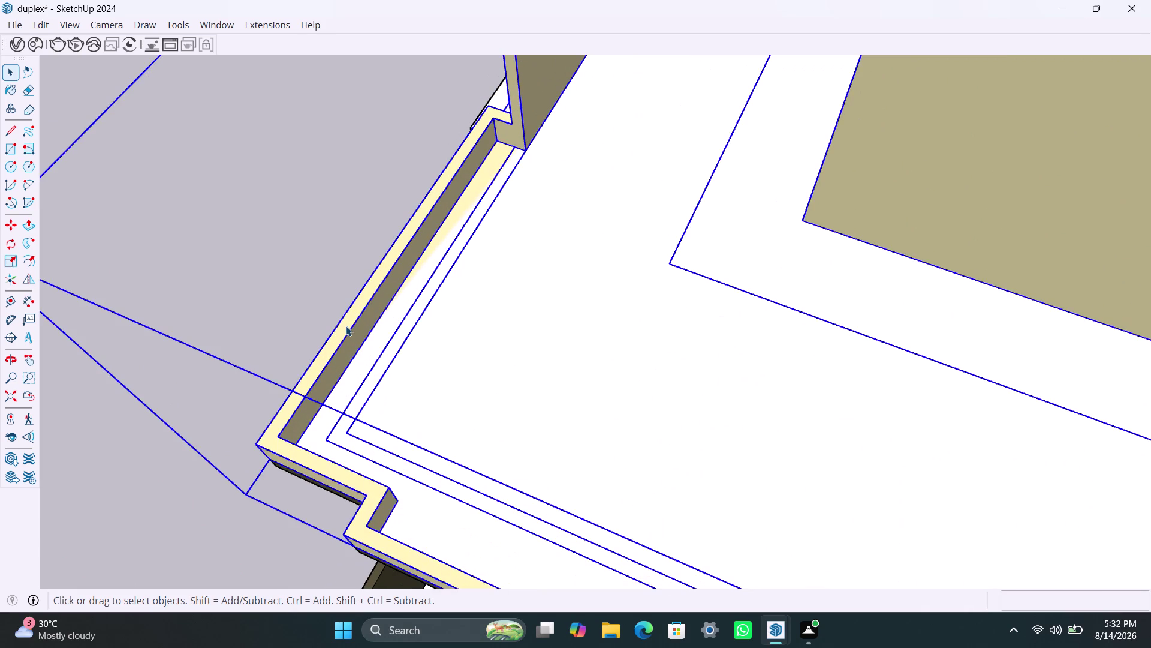
triple_click(346, 325)
click(347, 326)
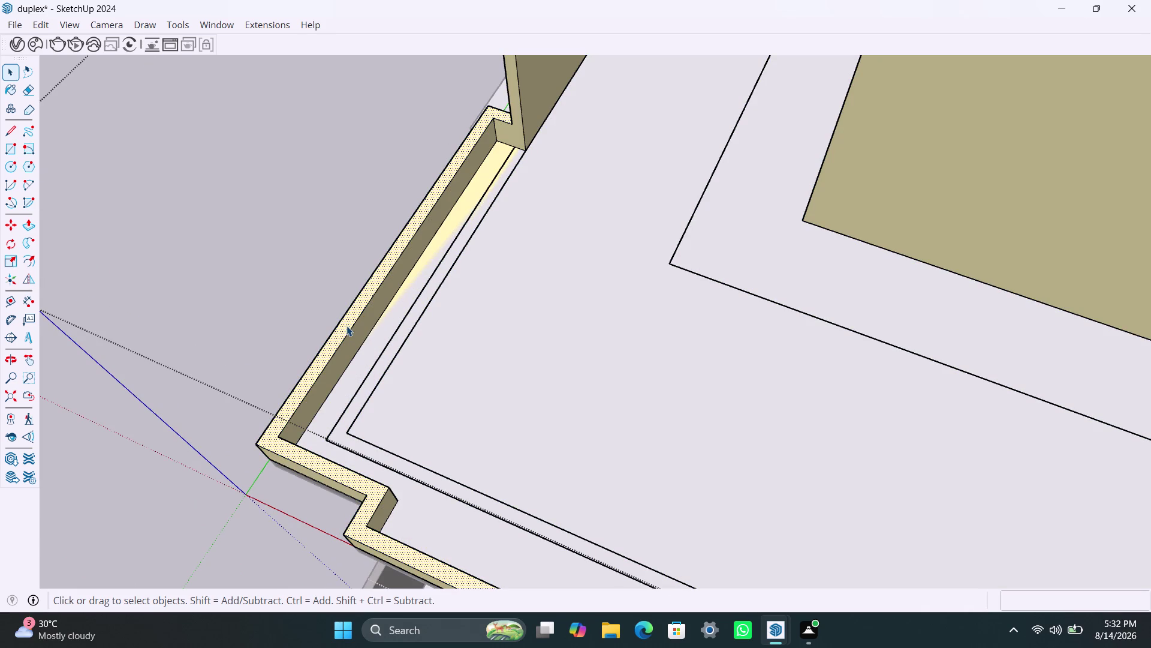
click(352, 345)
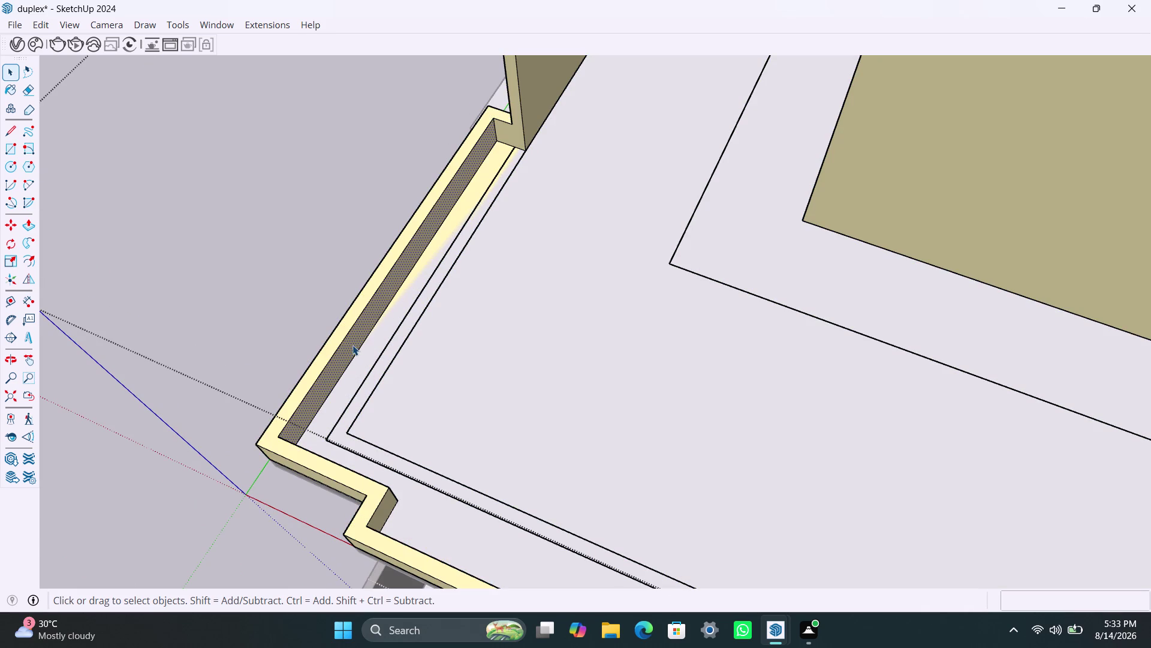
Push/pull the parapet wall's inner face by 3".
click(352, 345)
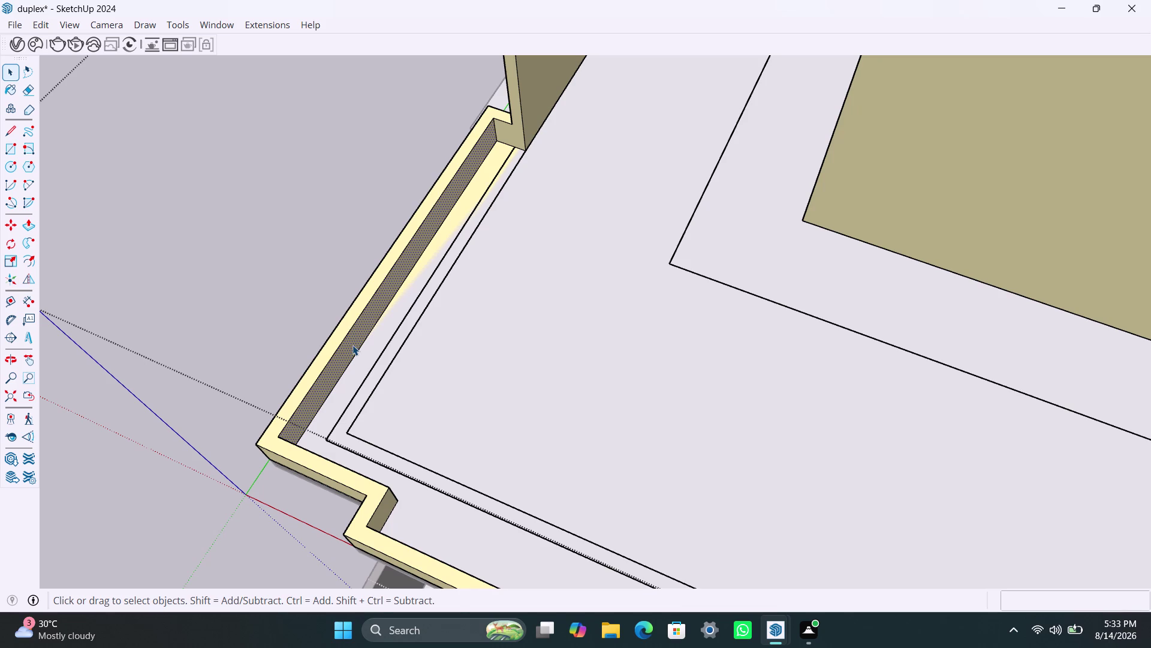
key(p)
click(351, 344)
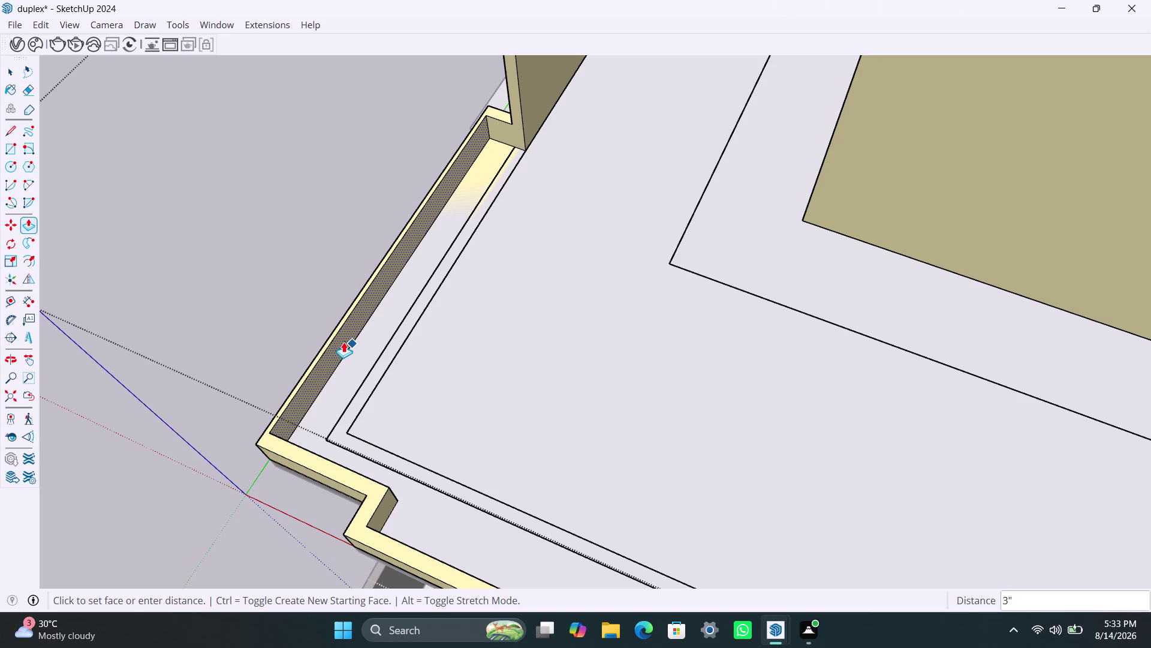
key(3)
key(shift+quotedbl)
key(Return)
Orbit inside the notched corner and repeat the 3" extrusion on the notch face.
scroll(down, 3)
middle_drag(516, 483, 506, 493)
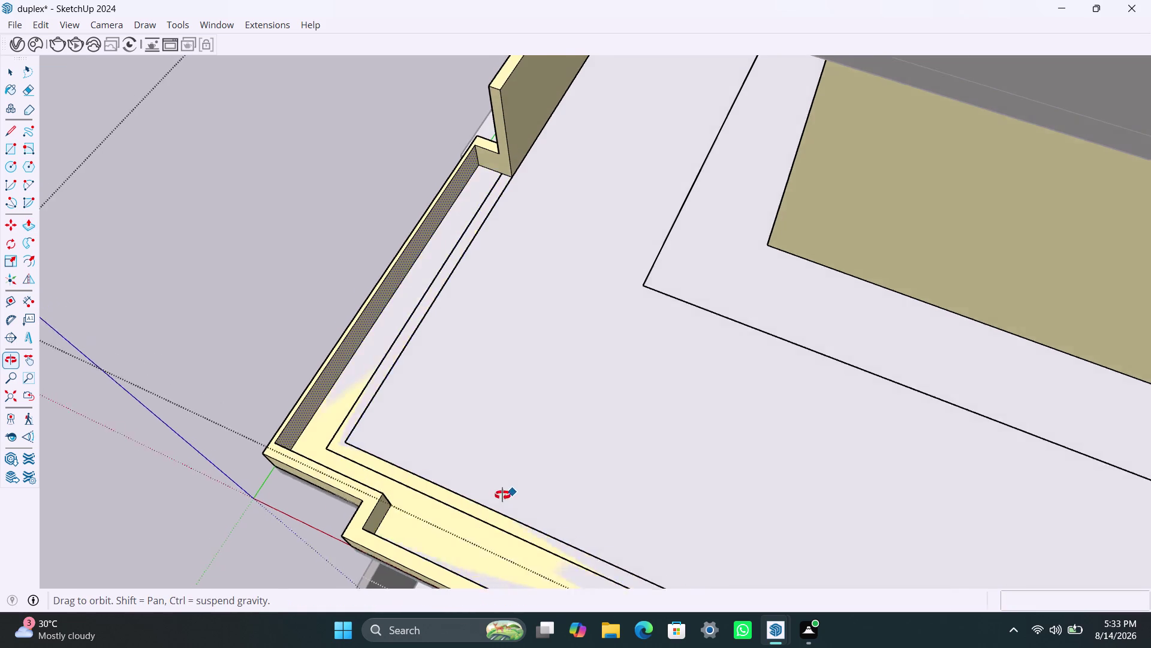
middle_drag(506, 493, 209, 514)
scroll(up, 3)
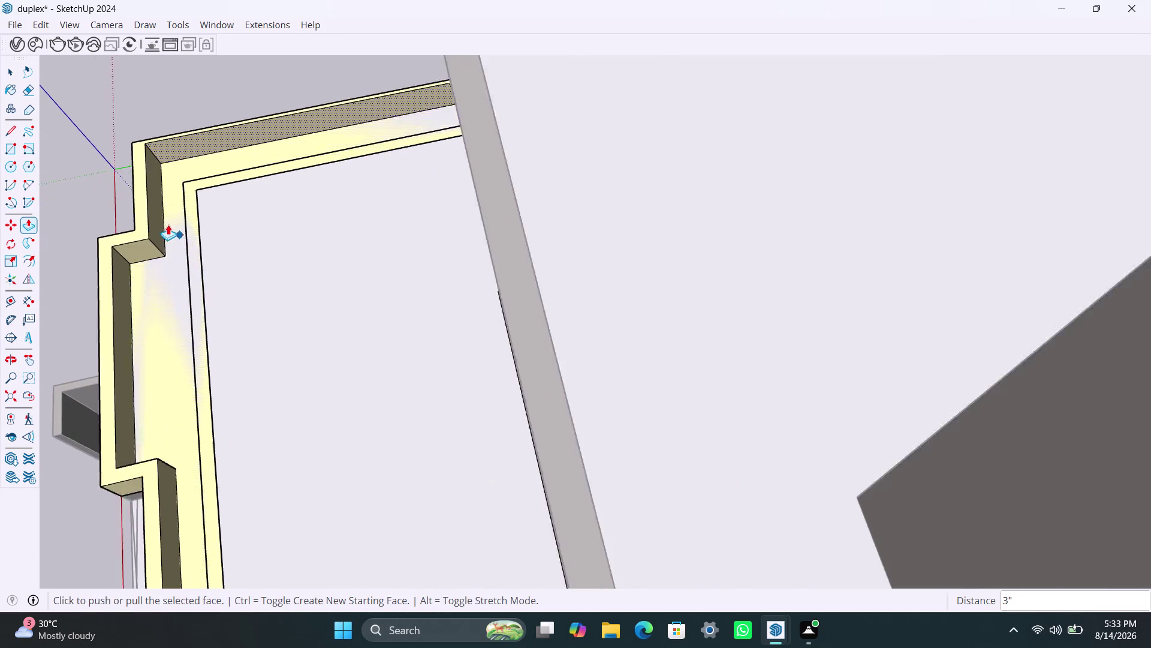
scroll(up, 3)
key(space)
click(153, 231)
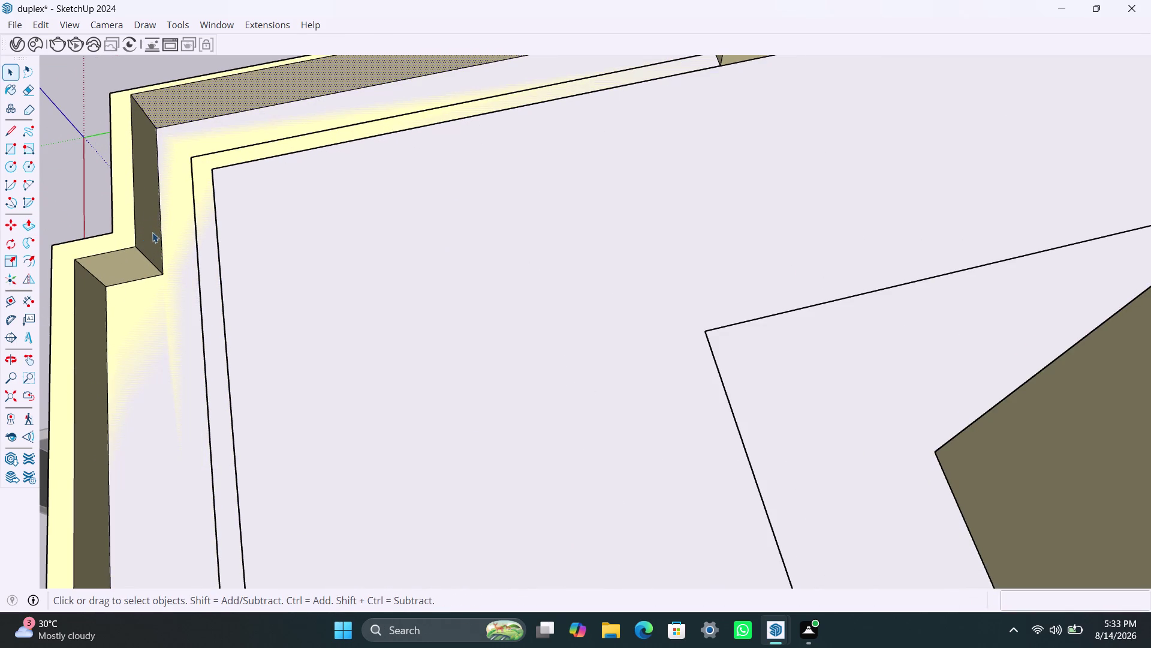
key(p)
double_click(150, 236)
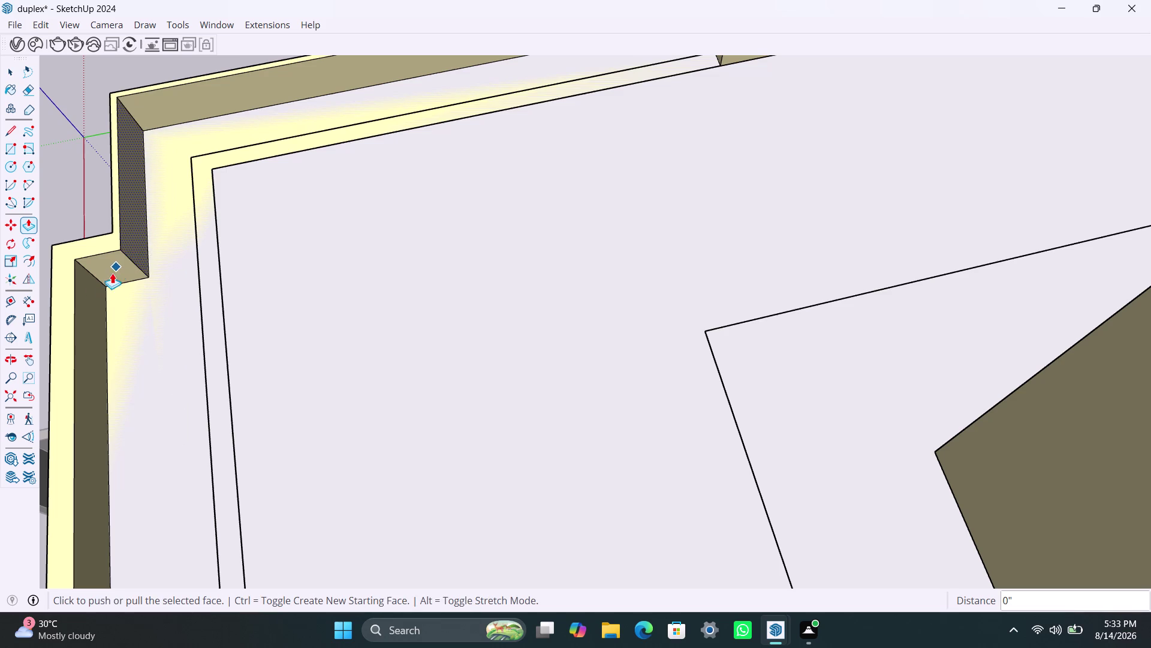
Repeat the same extrusion on the notch's small top face.
key(space)
key(p)
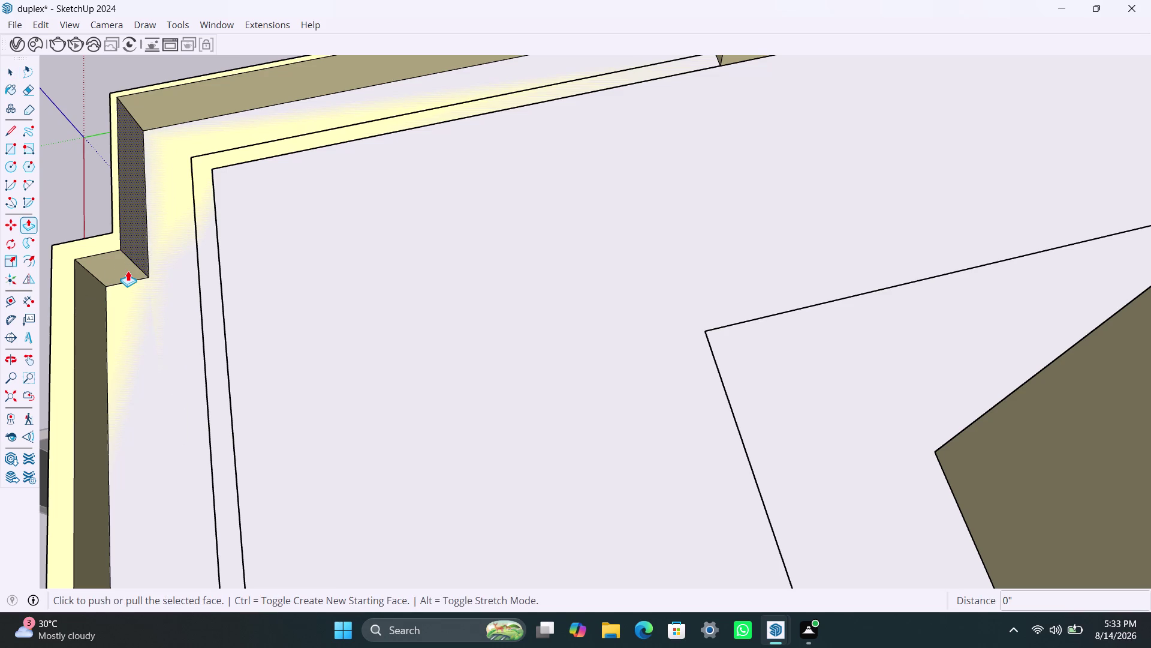
key(space)
click(124, 268)
key(p)
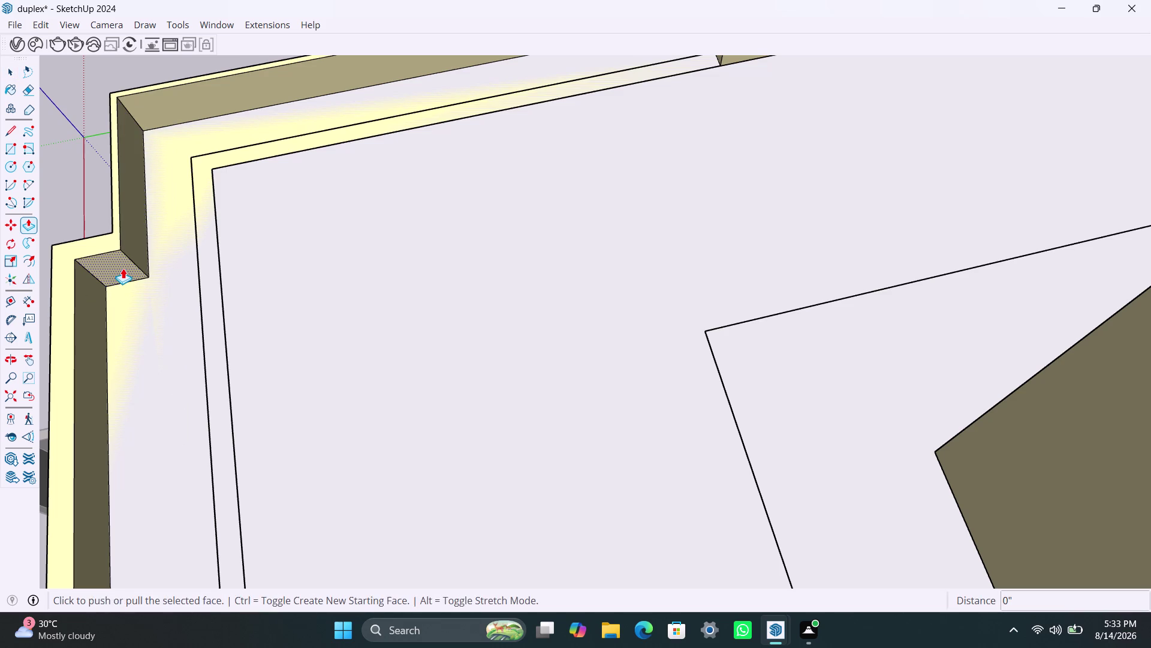
double_click(123, 268)
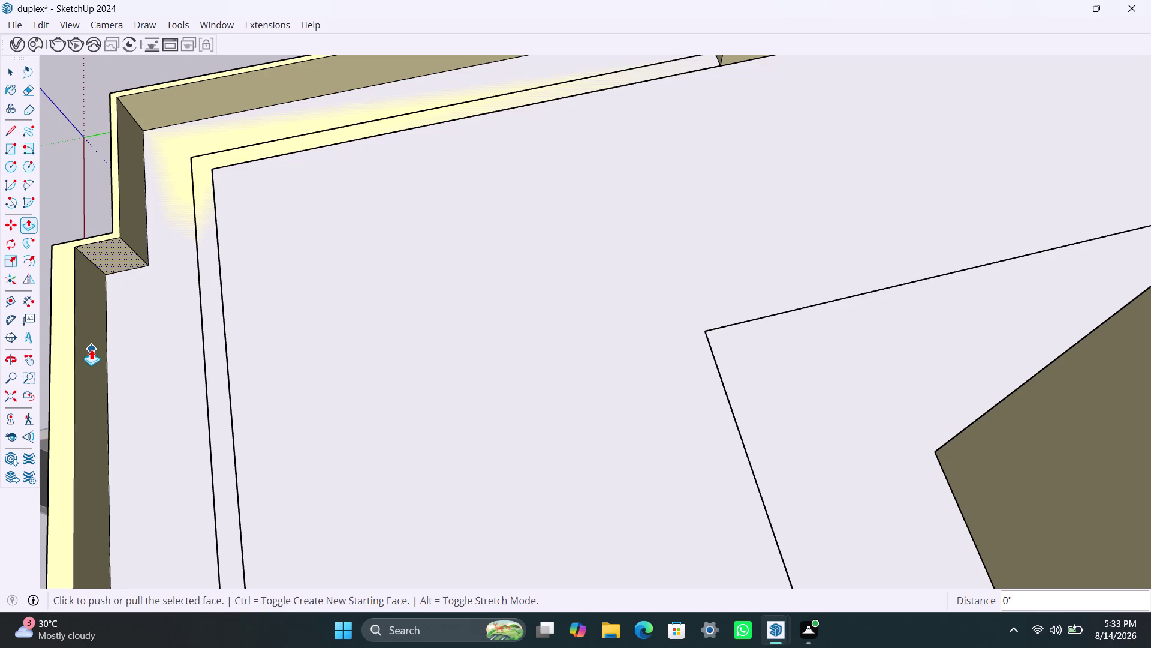
Repeat the same extrusion on the long inner parapet face.
key(space)
text(p)
key(BackSpace)
key(space)
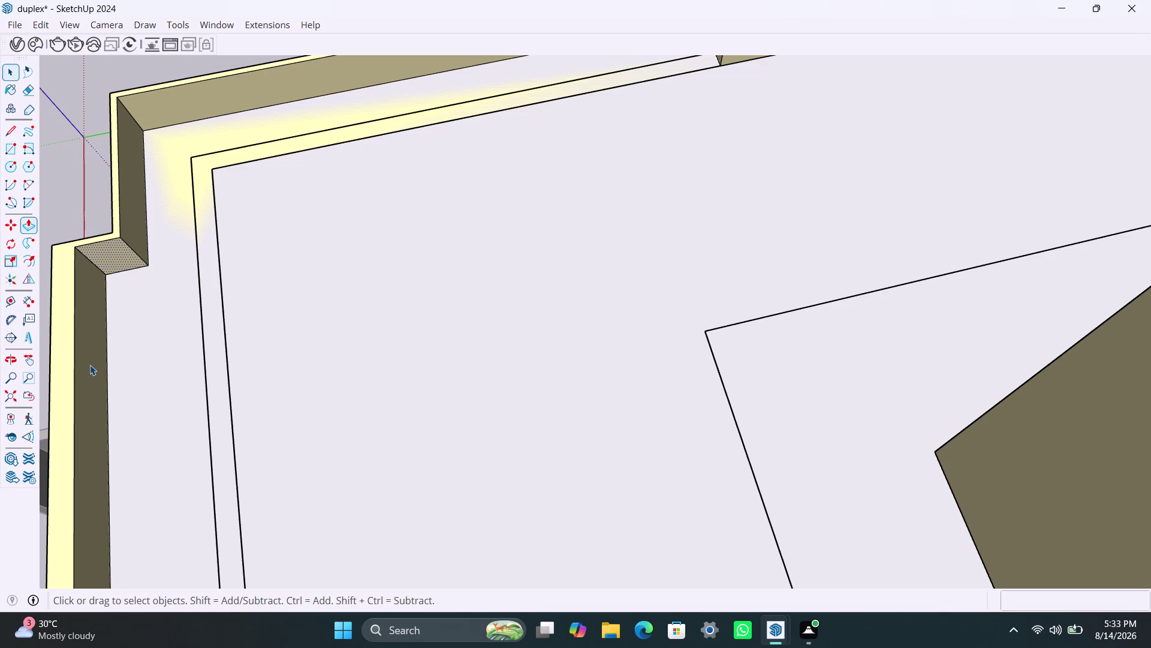
click(90, 364)
key(p)
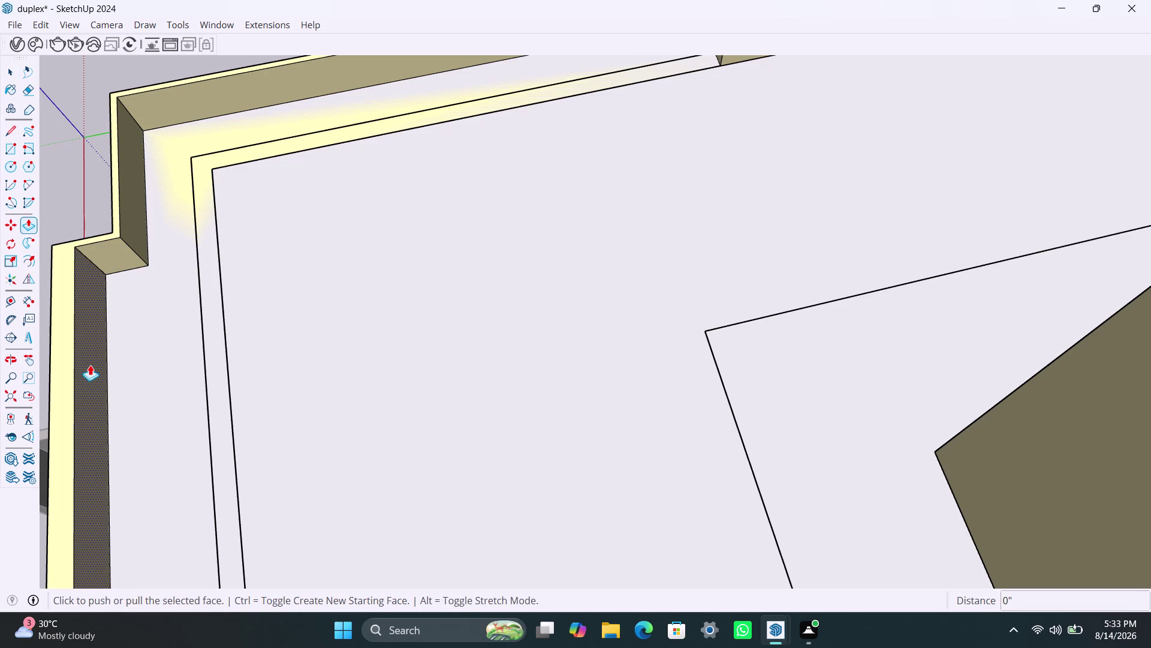
double_click(90, 364)
Orbit to the lower notched segment and repeat the extrusion on its notch face.
scroll(down, 3)
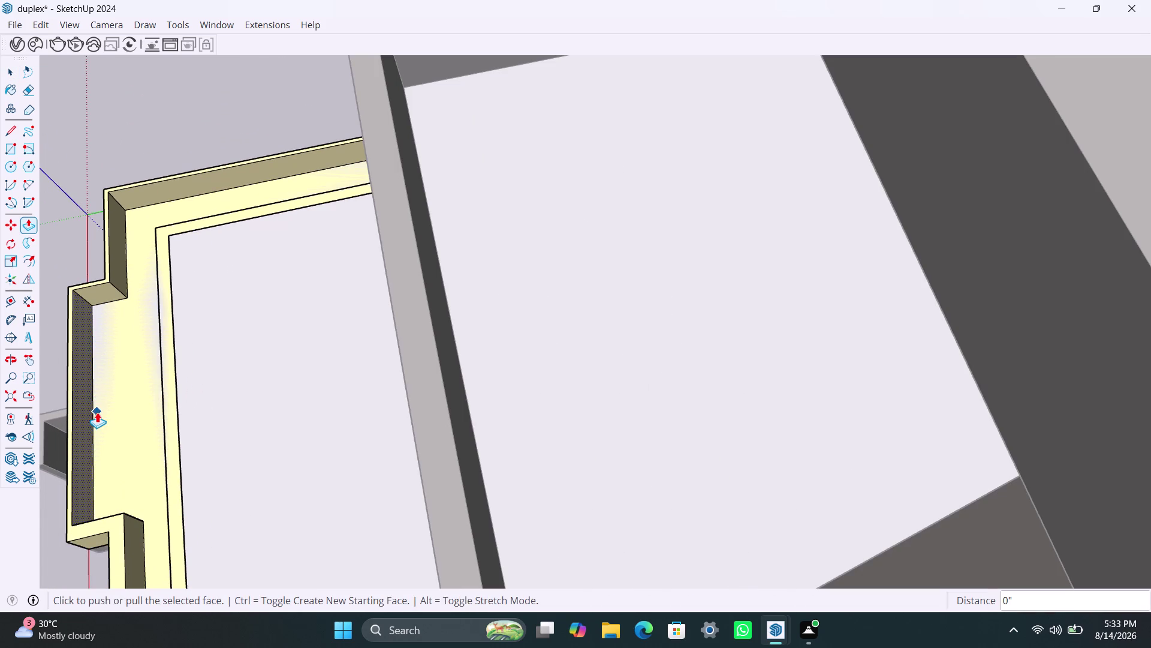
middle_drag(97, 412, 174, 274)
middle_click(262, 426)
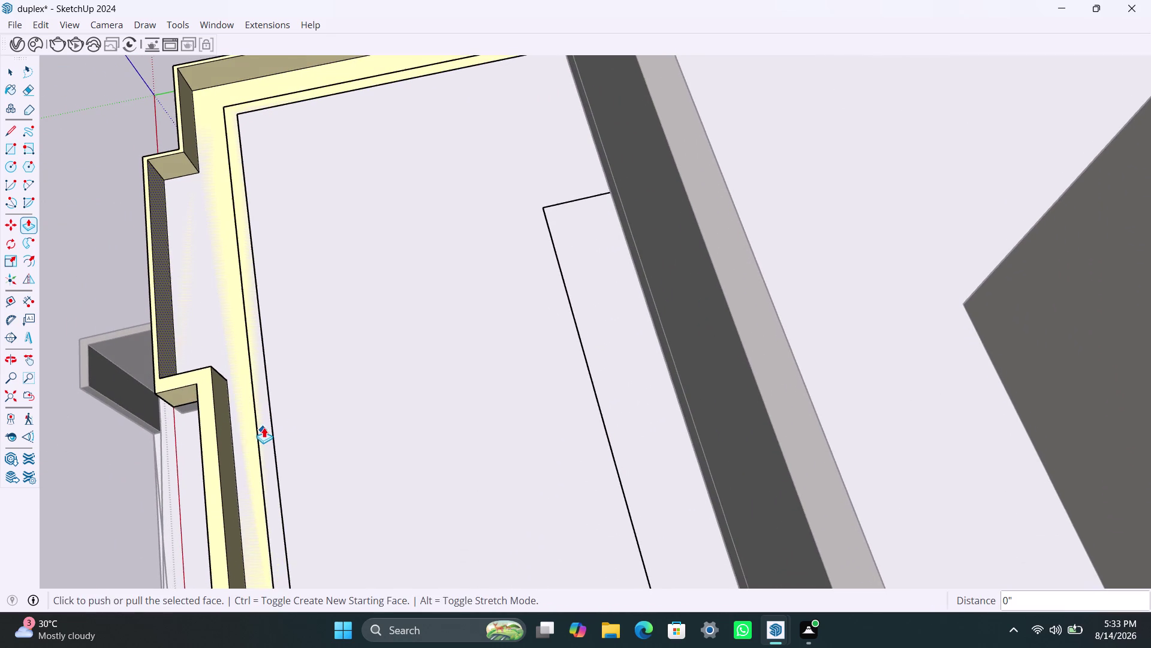
key(space)
click(230, 462)
key(p)
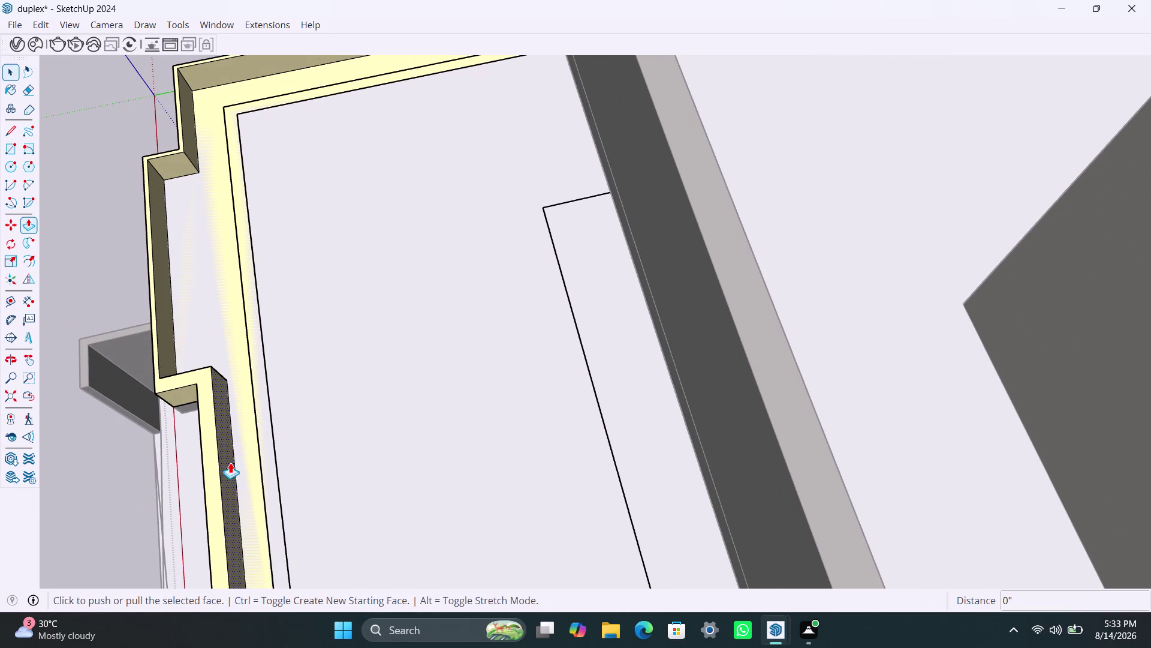
double_click(230, 462)
Orbit to the next notched segment and select its face.
scroll(down, 3)
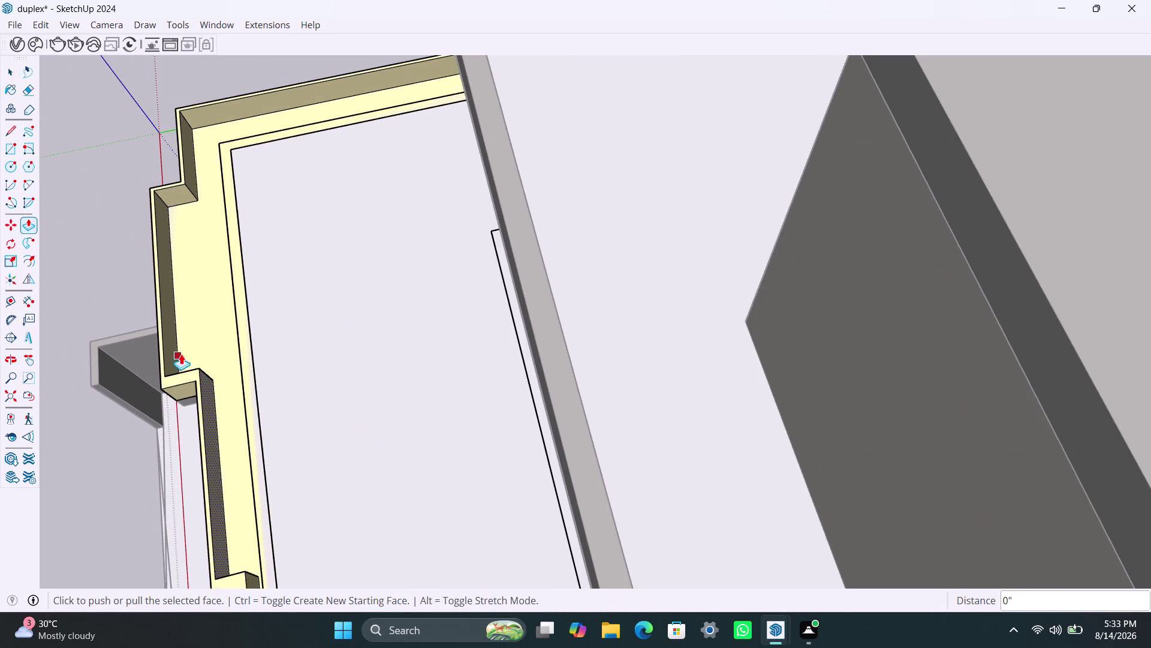
scroll(down, 3)
middle_drag(211, 520, 222, 415)
scroll(up, 3)
key(space)
click(245, 495)
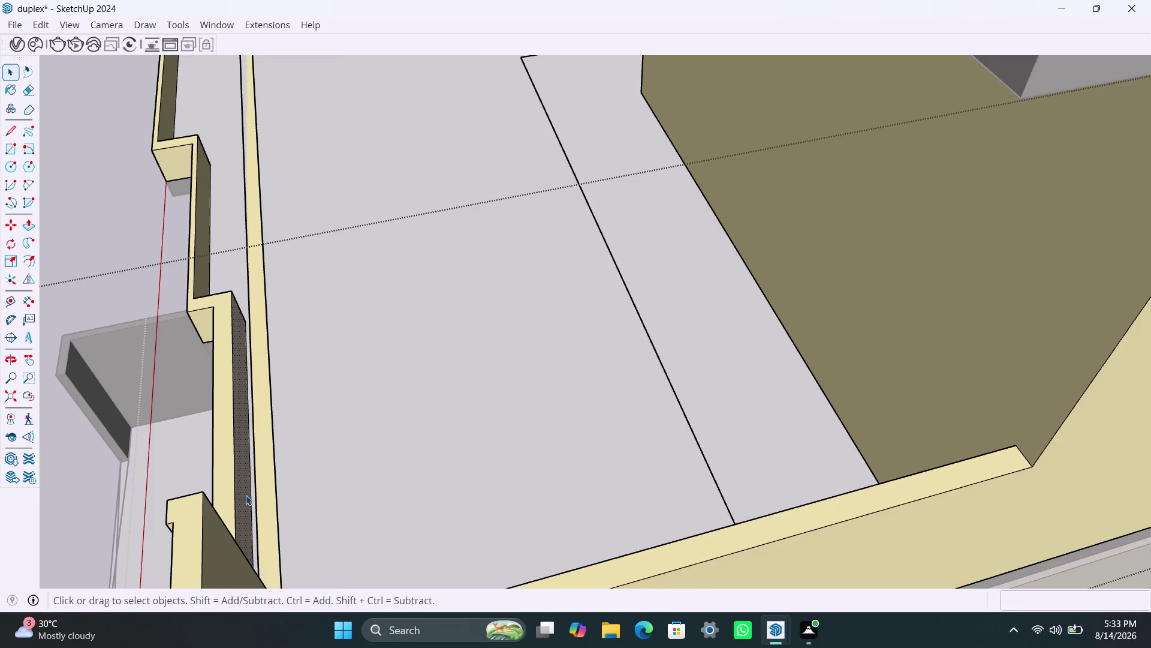
Repeat the offset extrusion on the selected notch face and the parapet corner faces.
key(p)
double_click(246, 495)
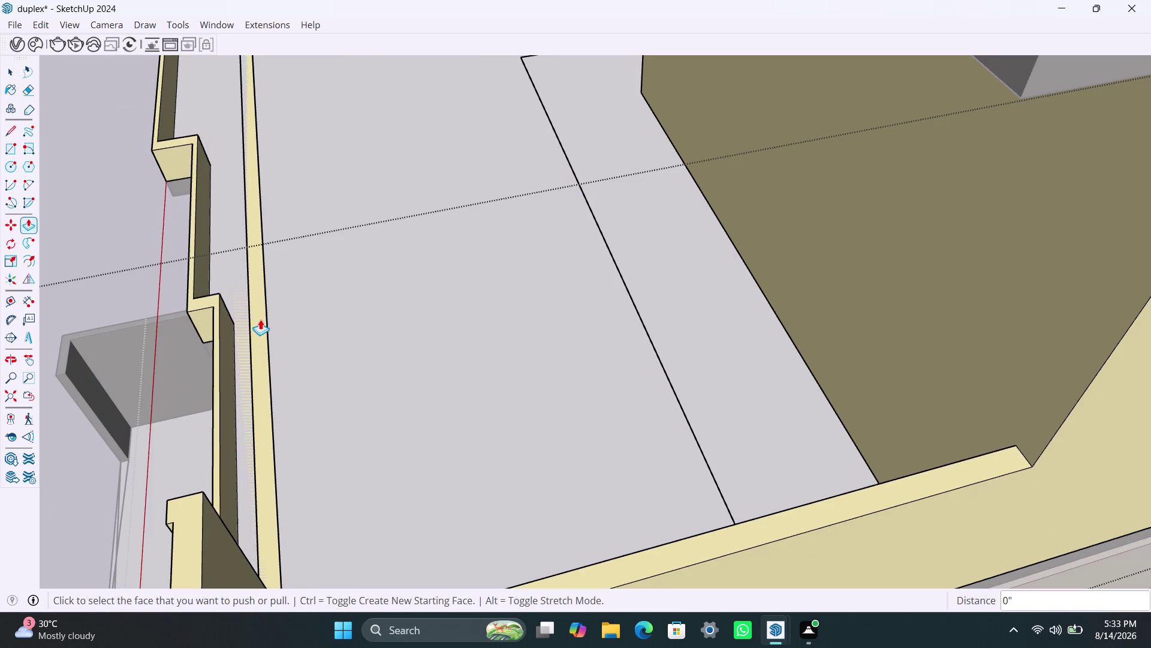
scroll(down, 3)
scroll(down, 3)
middle_drag(95, 362, 819, 404)
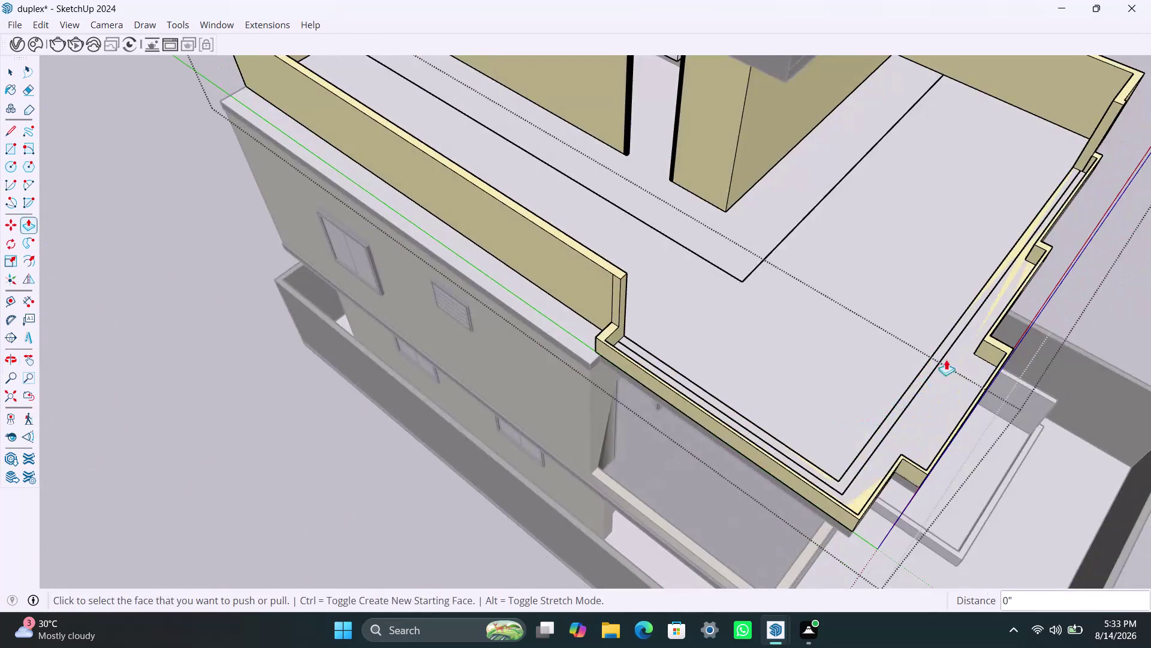
scroll(up, 3)
double_click(994, 347)
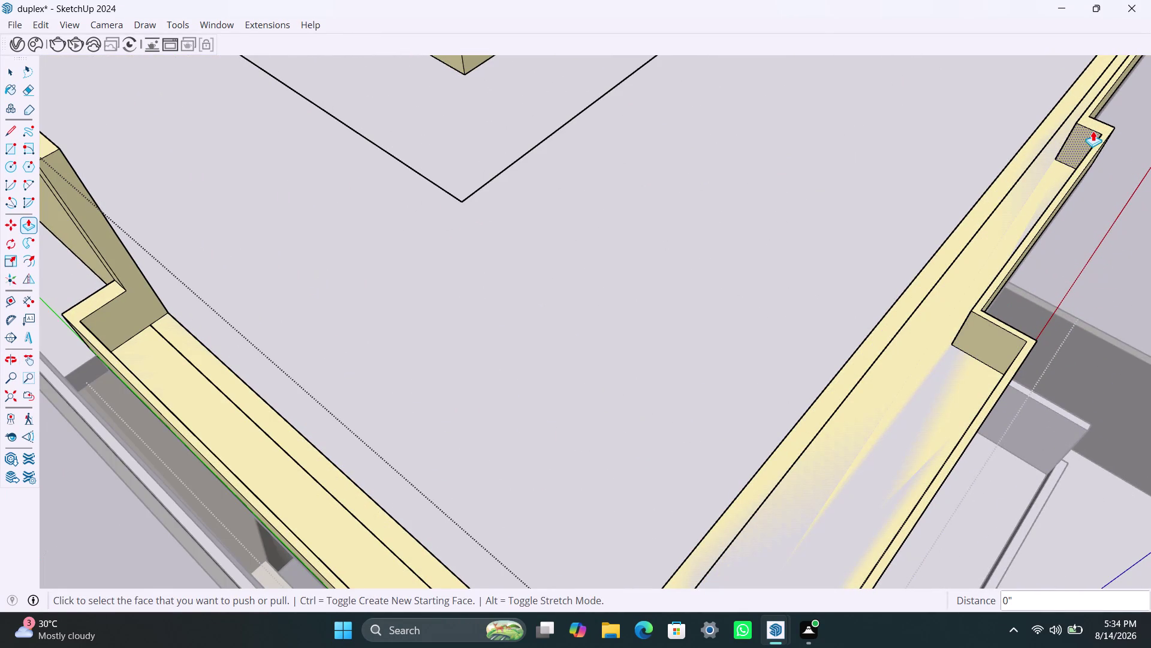
double_click(1090, 133)
scroll(down, 3)
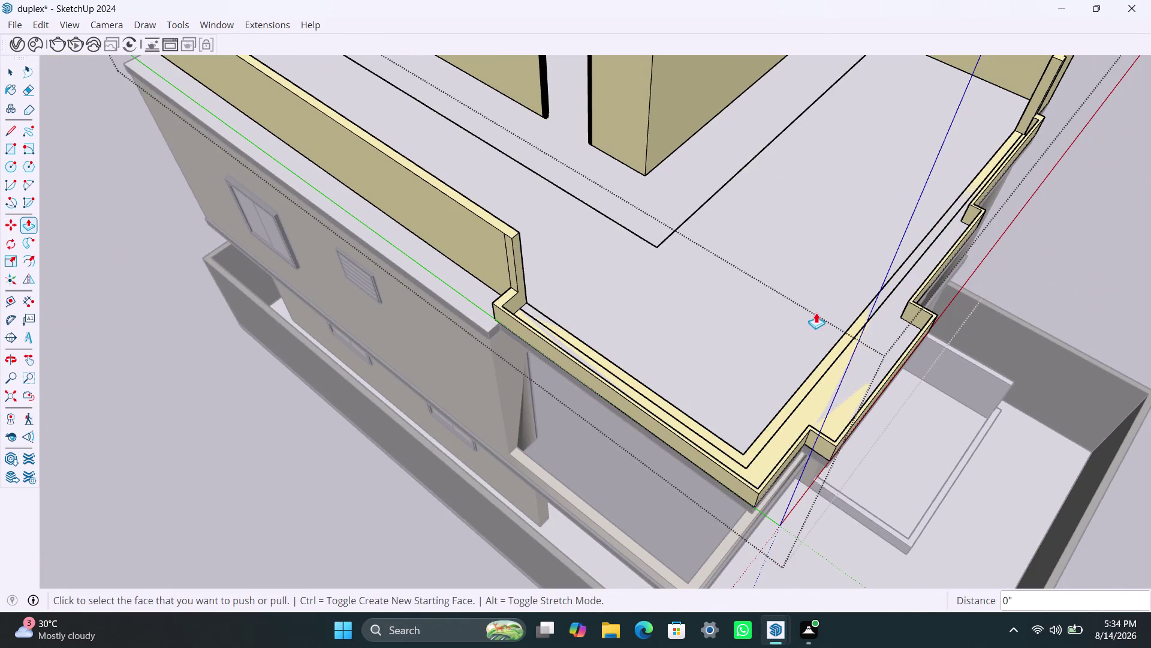
middle_drag(816, 312, 684, 319)
Enter the roof group and select the notched parapet ledge top face.
key(space)
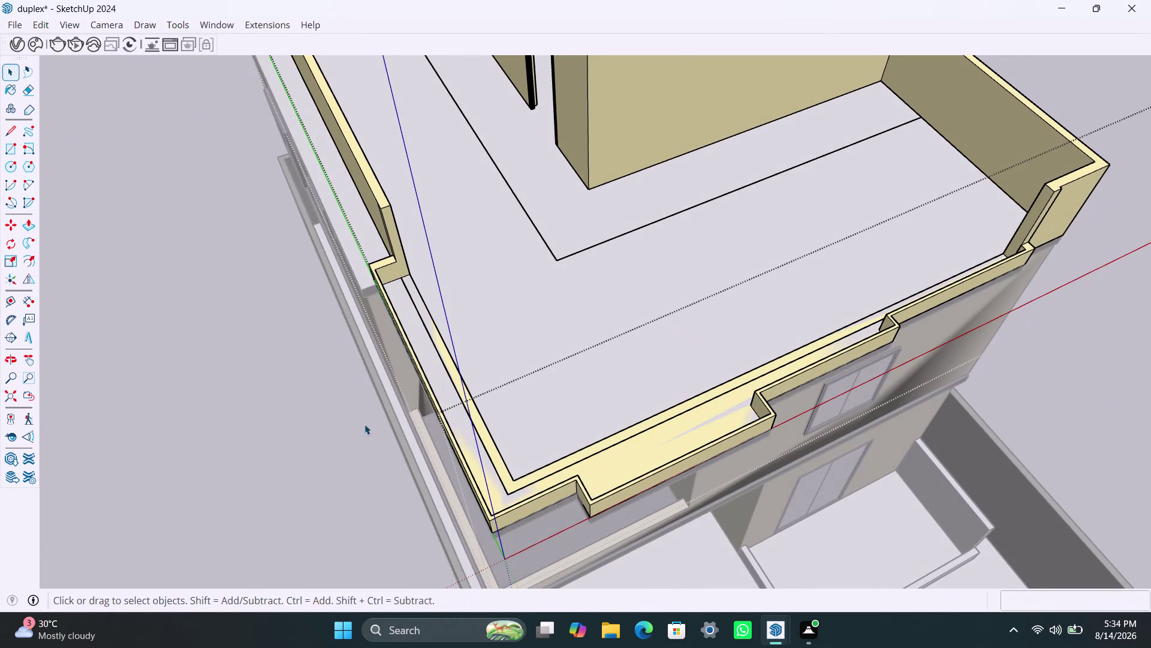
click(317, 418)
scroll(up, 3)
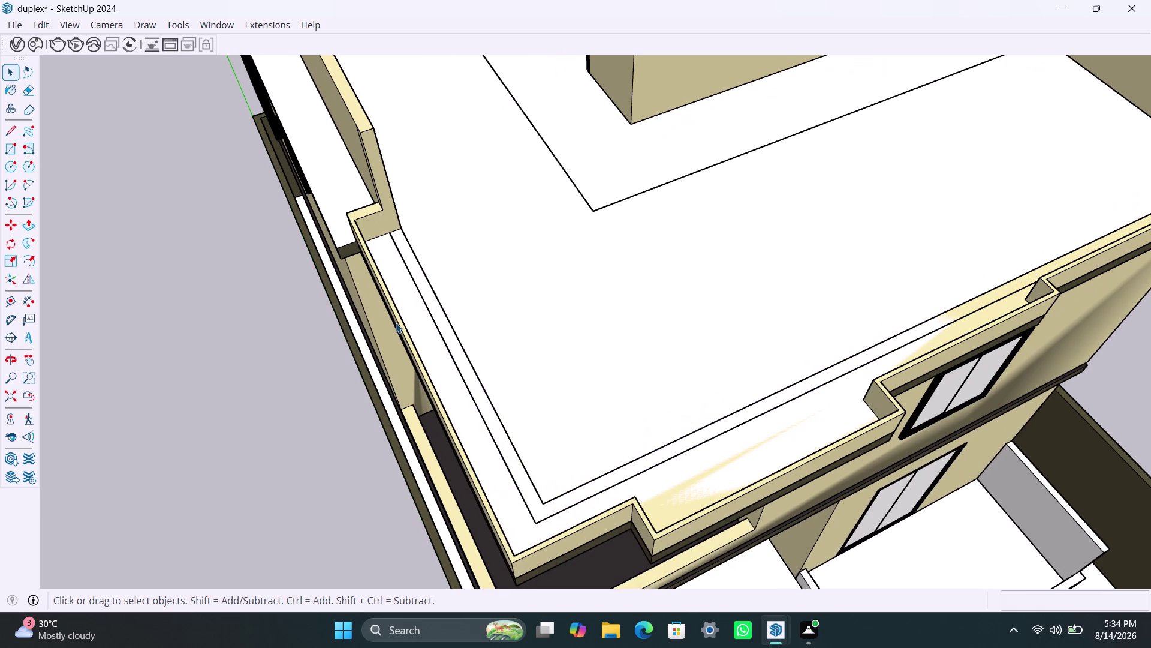
click(399, 322)
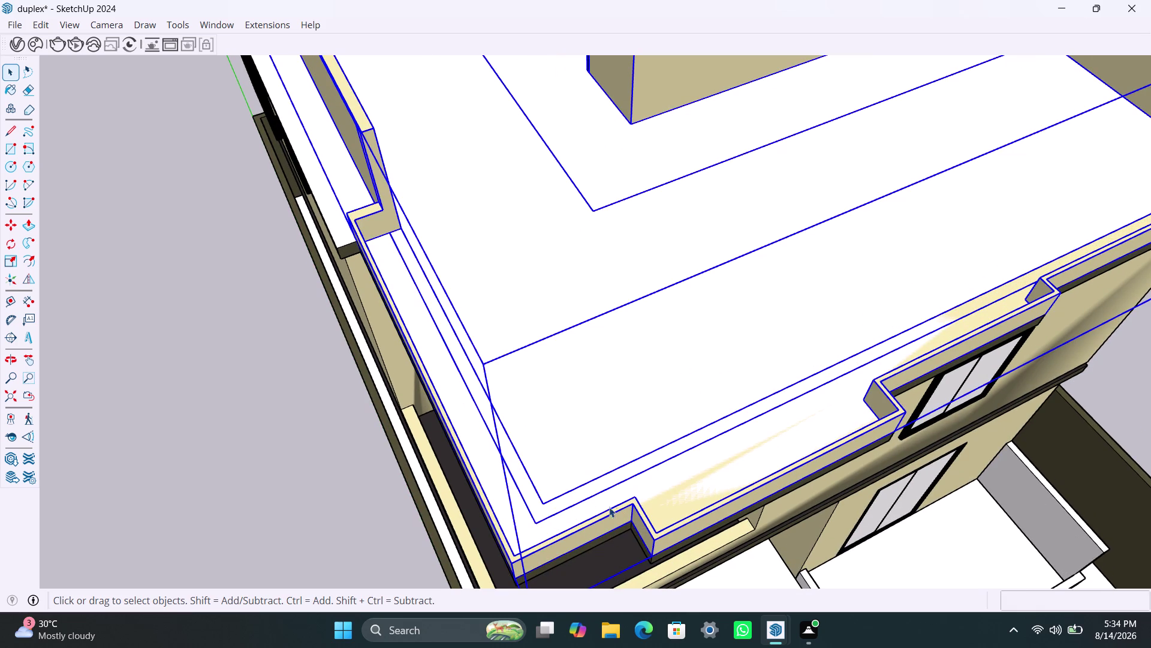
double_click(617, 506)
double_click(619, 506)
scroll(up, 3)
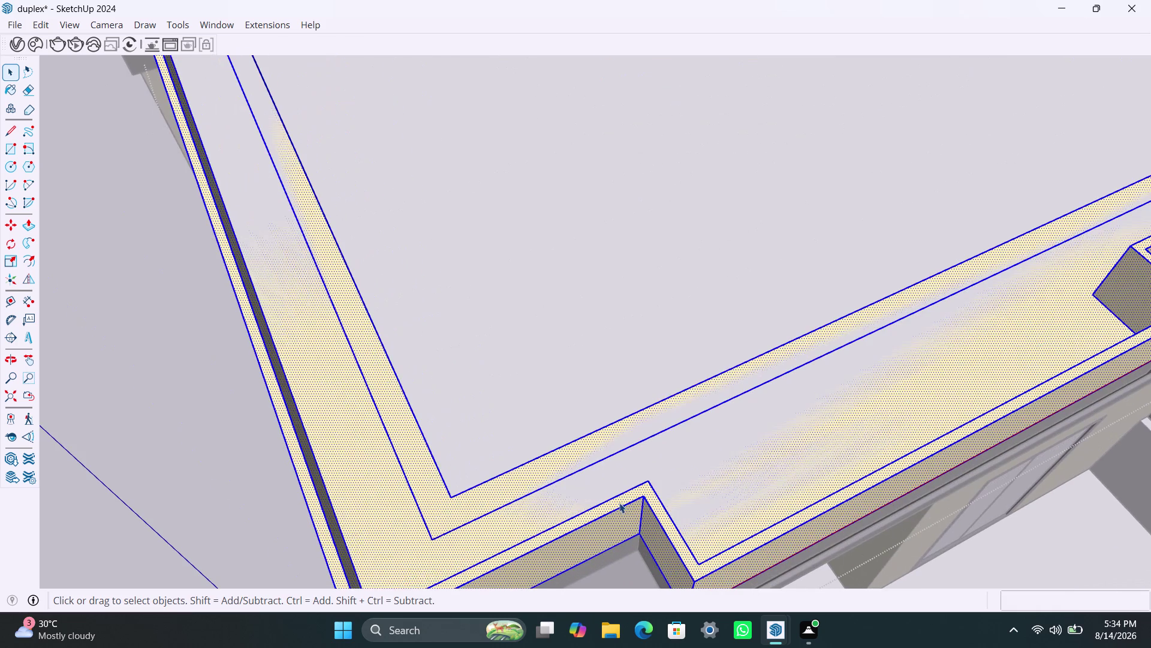
click(619, 502)
Pull the notched ledge face up 2' 6" into a parapet wall.
key(p)
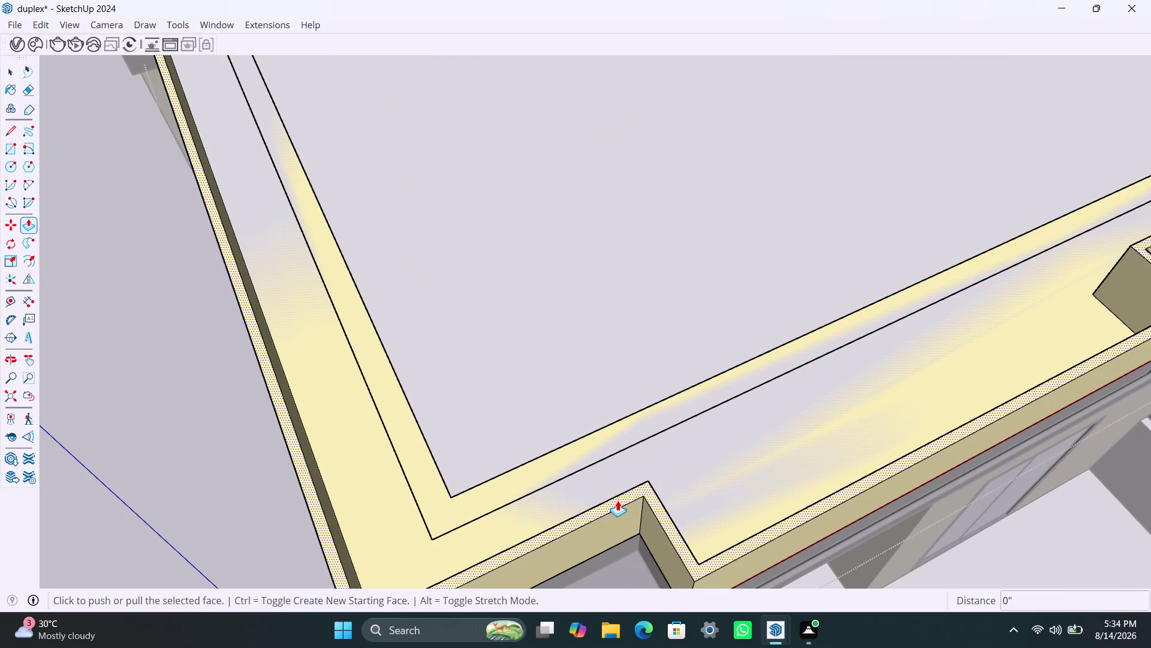
click(618, 499)
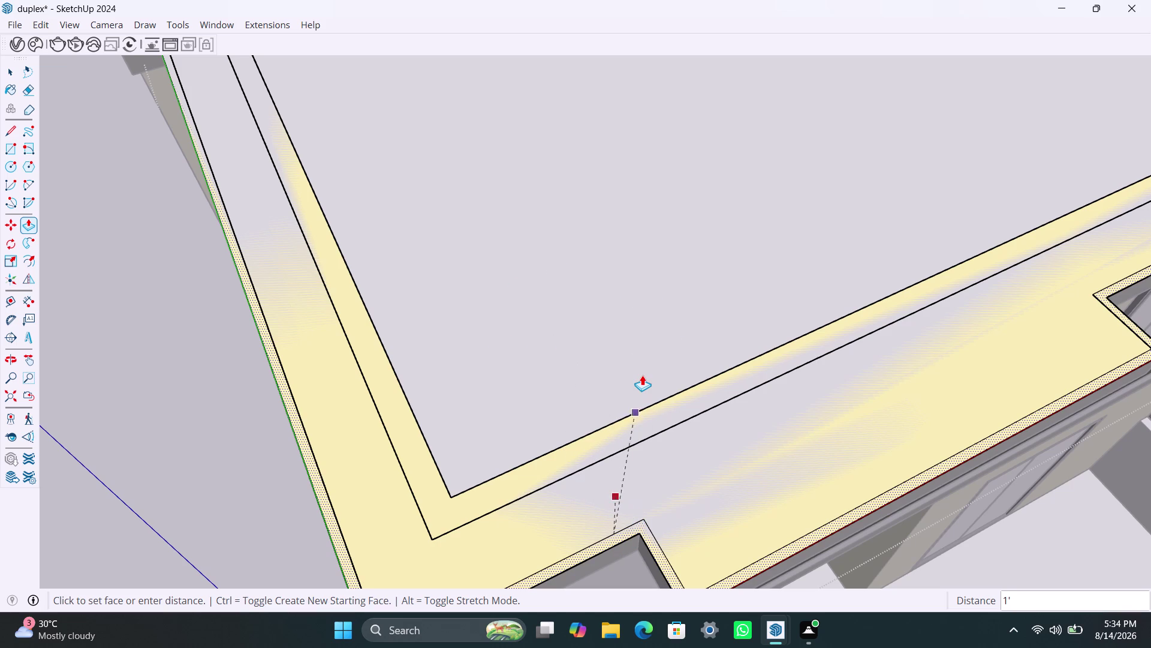
key(Escape)
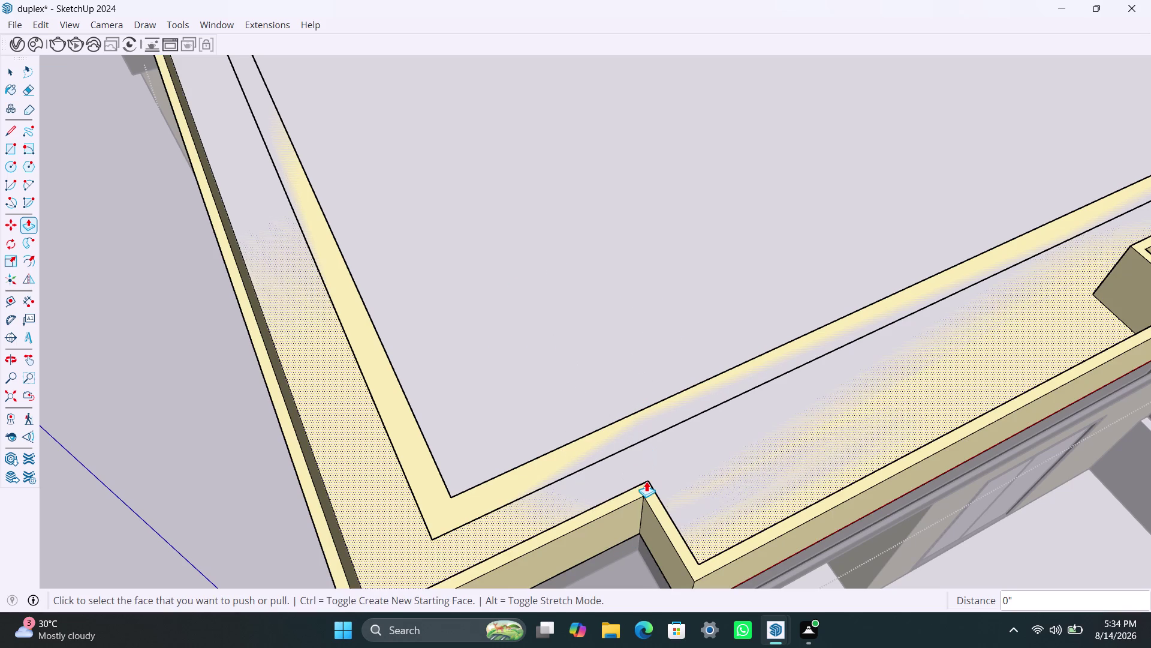
click(648, 485)
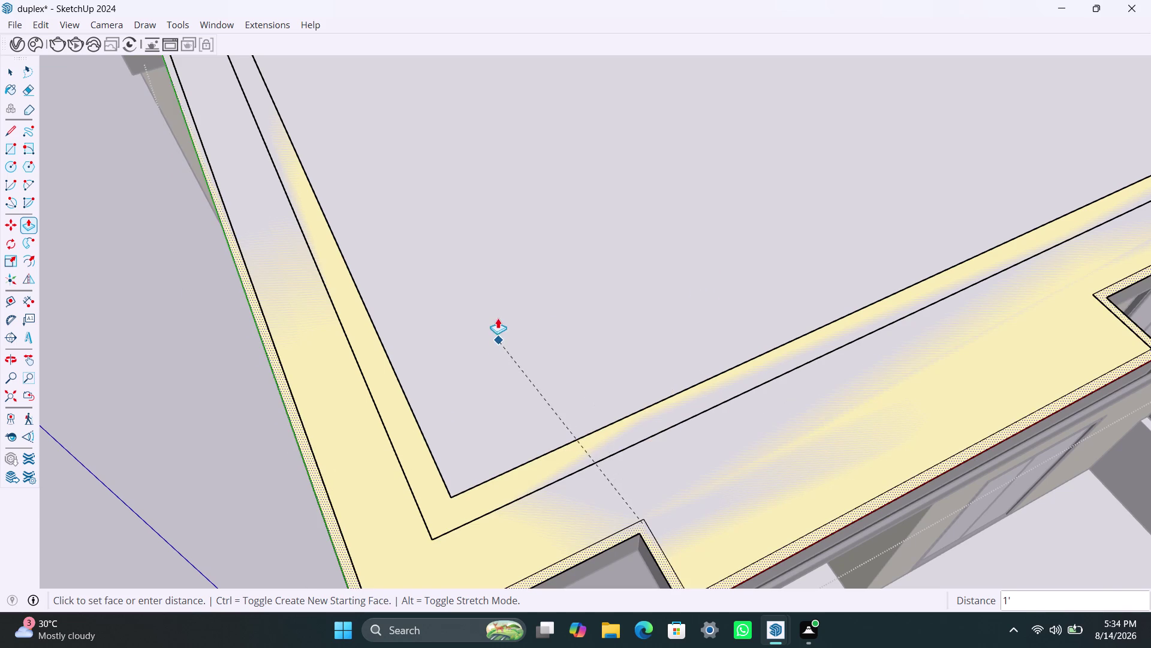
scroll(down, 3)
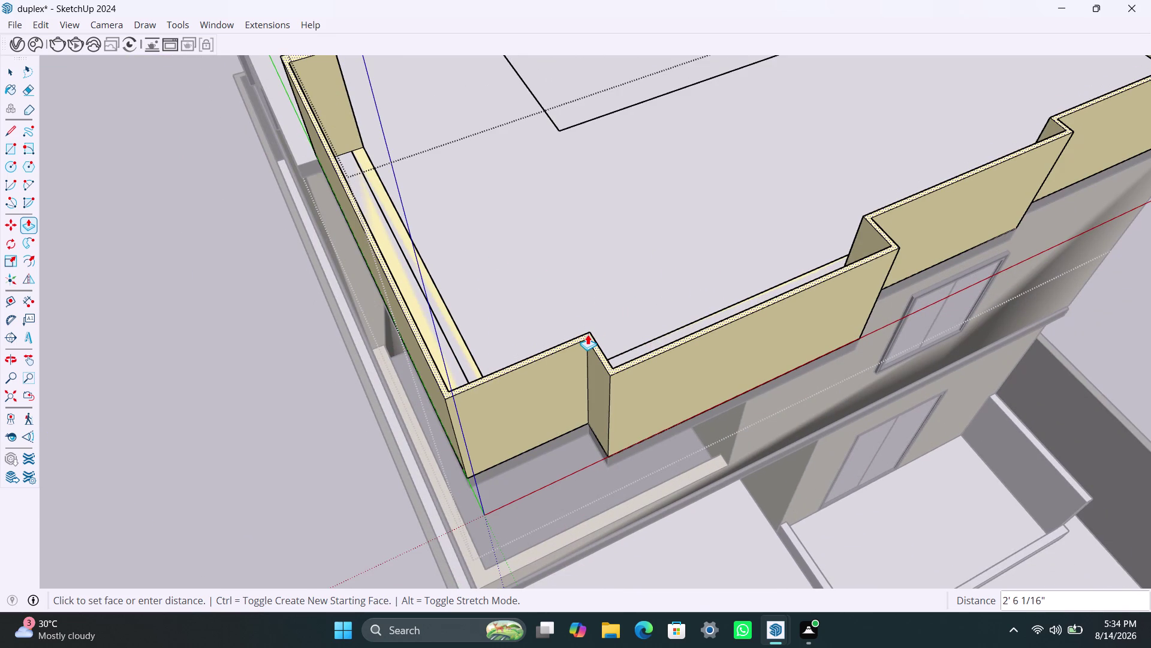
key(2)
text(')
text(6)
key(shift+quotedbl)
key(Return)
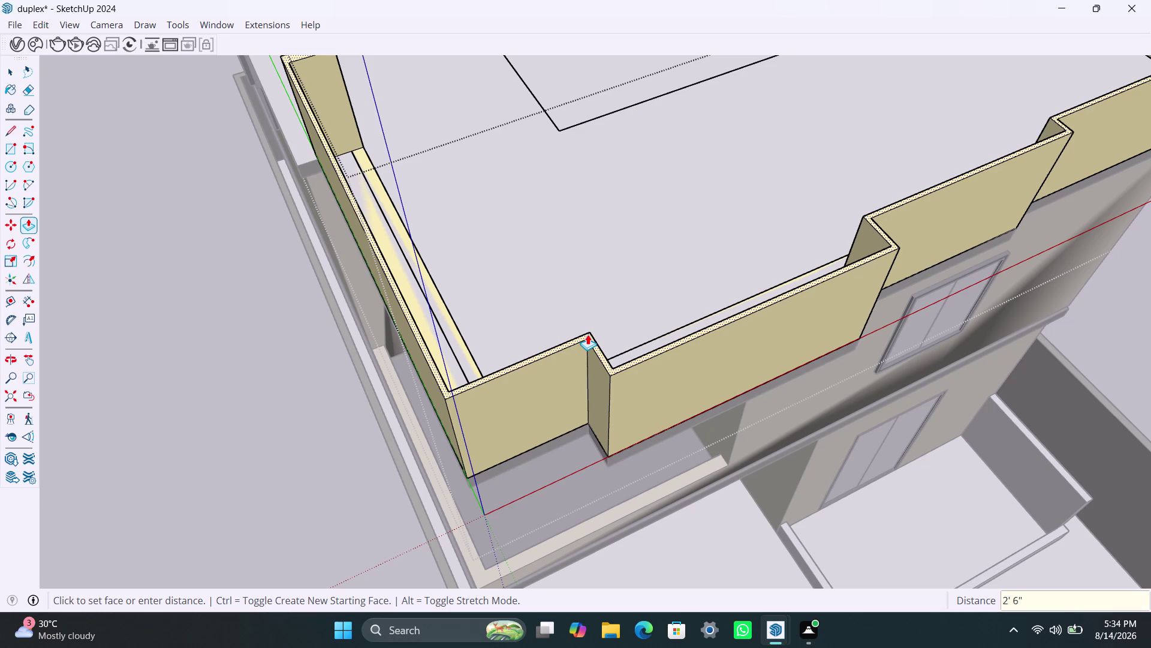
key(space)
click(542, 252)
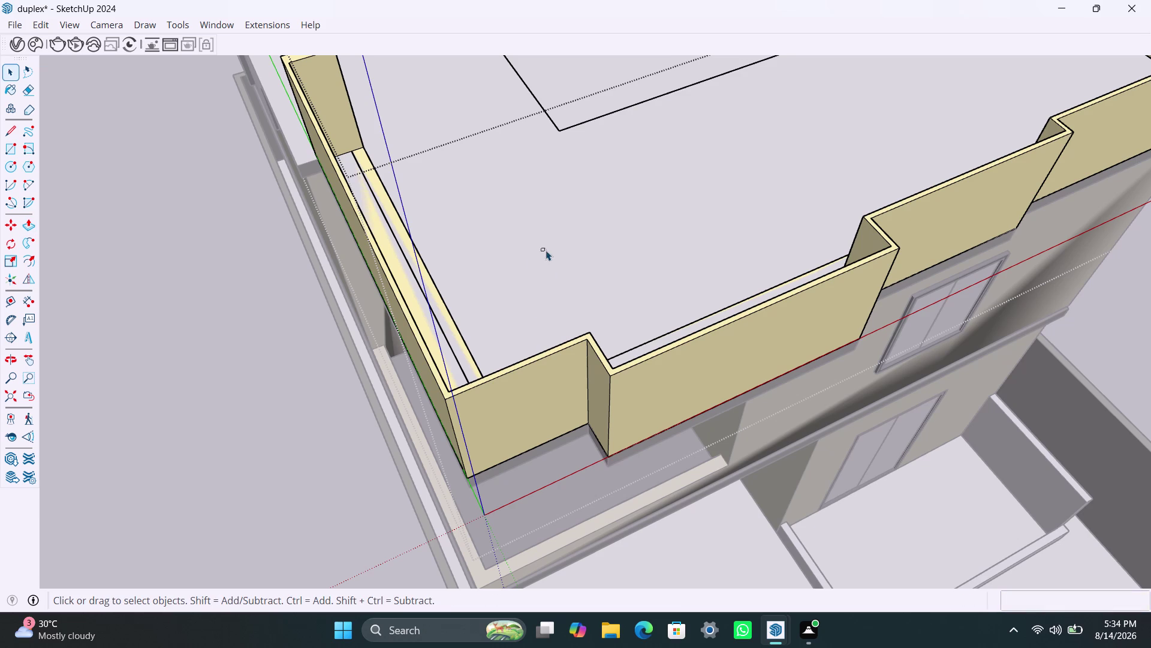
scroll(down, 3)
click(238, 343)
scroll(down, 3)
middle_drag(538, 212, 292, 114)
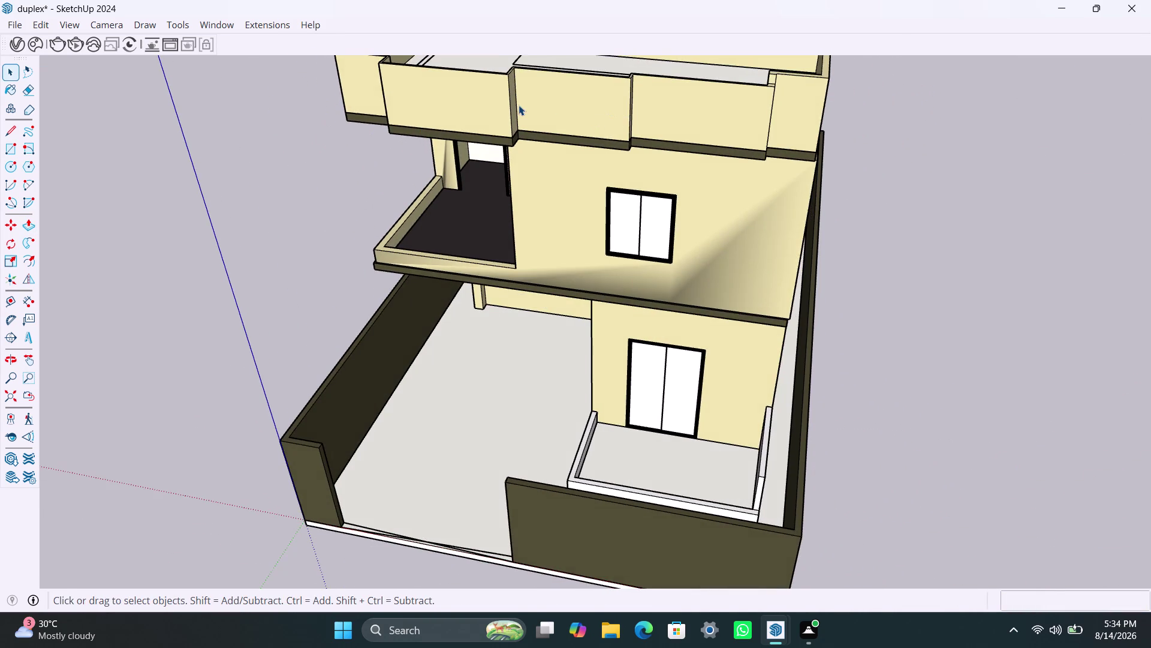
scroll(down, 3)
middle_drag(499, 132, 768, 138)
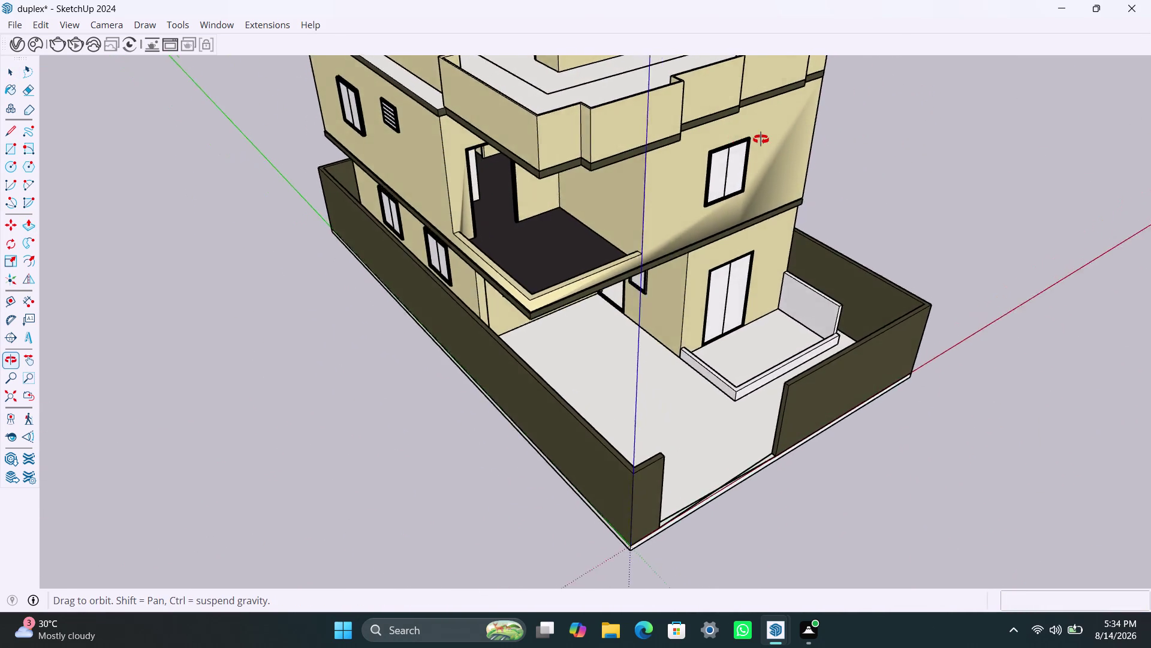
middle_drag(769, 139, 740, 143)
scroll(down, 3)
middle_drag(632, 124, 587, 143)
click(630, 134)
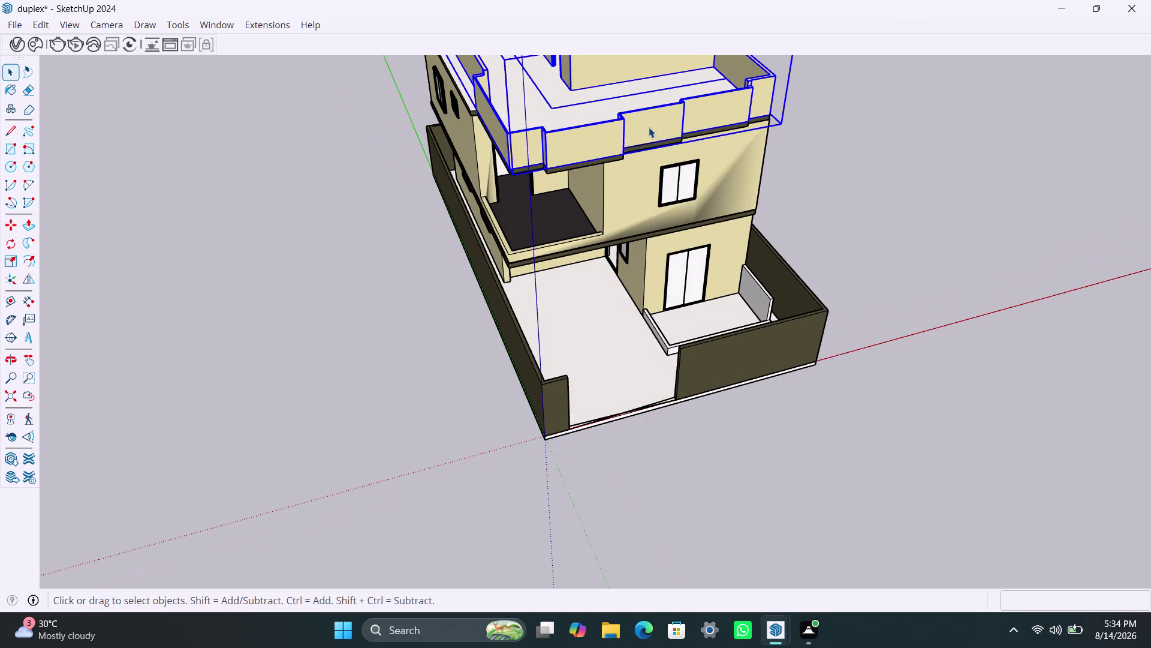
triple_click(649, 127)
triple_click(649, 126)
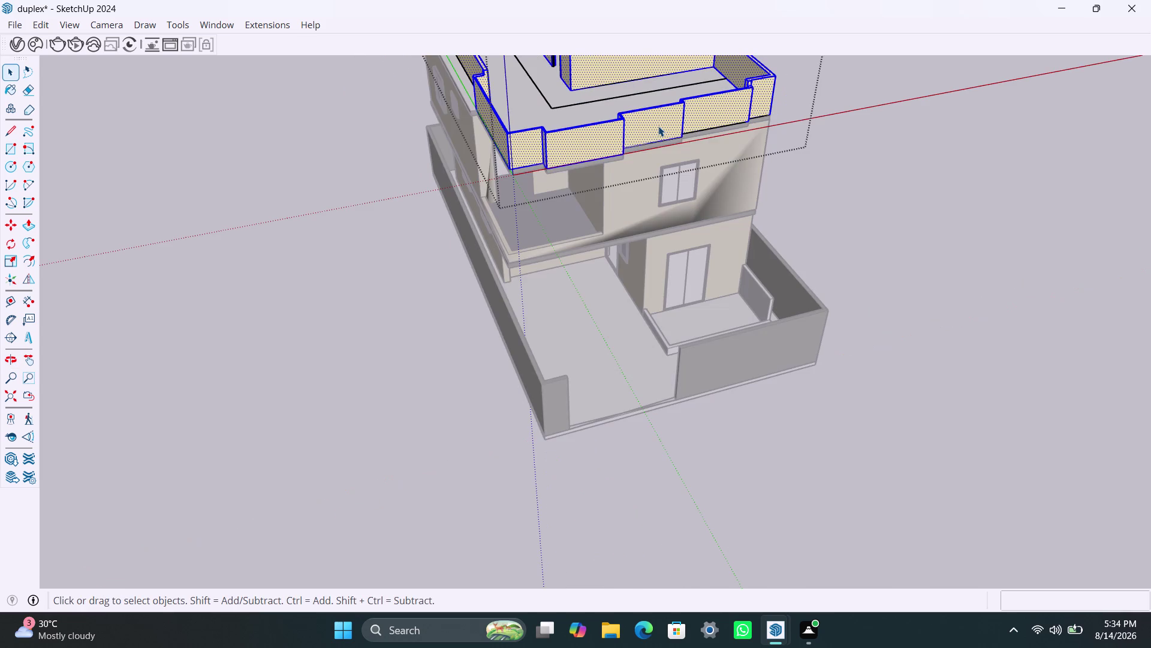
double_click(663, 125)
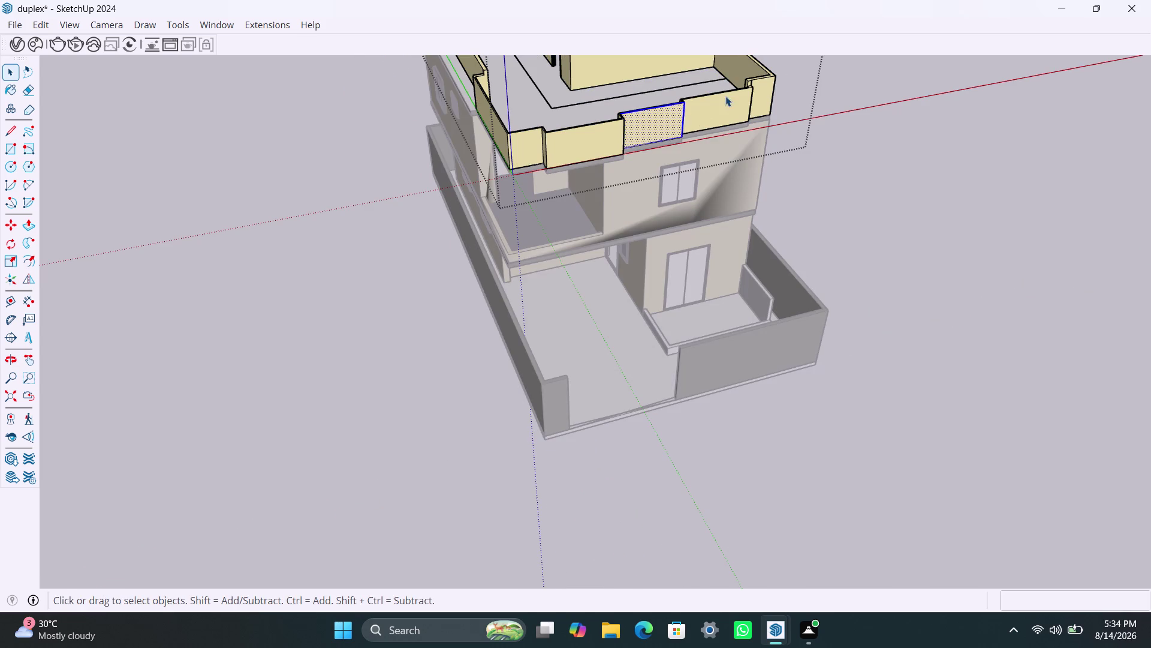
scroll(up, 3)
middle_drag(751, 92, 563, 170)
scroll(up, 3)
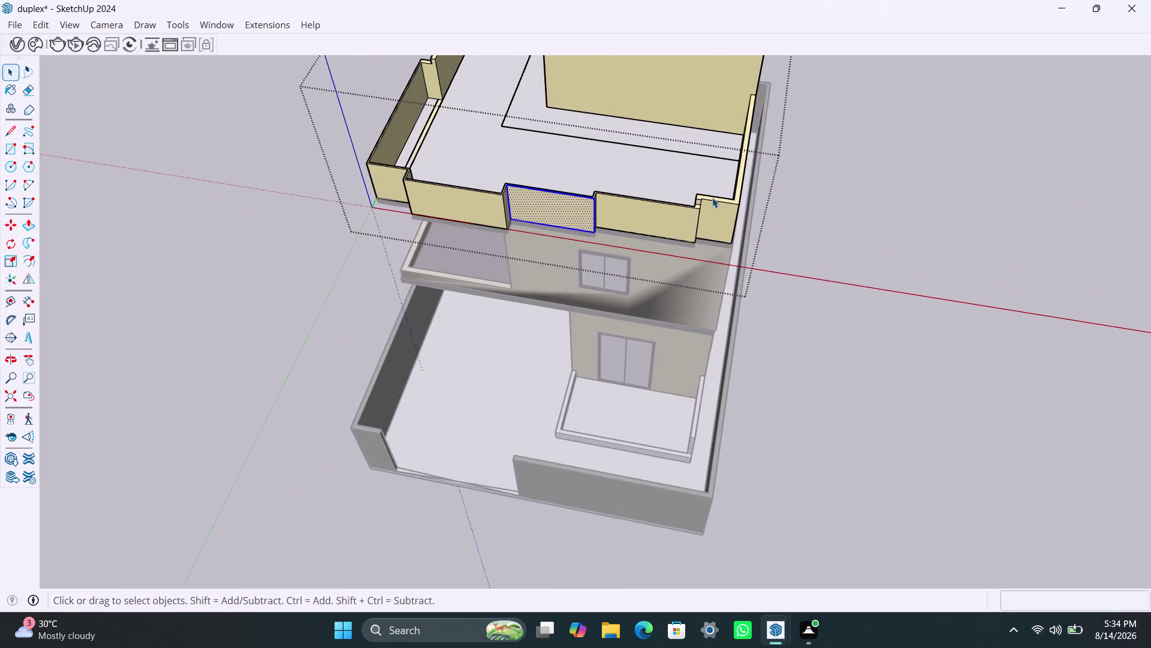
scroll(up, 3)
scroll(up, 3)
click(686, 232)
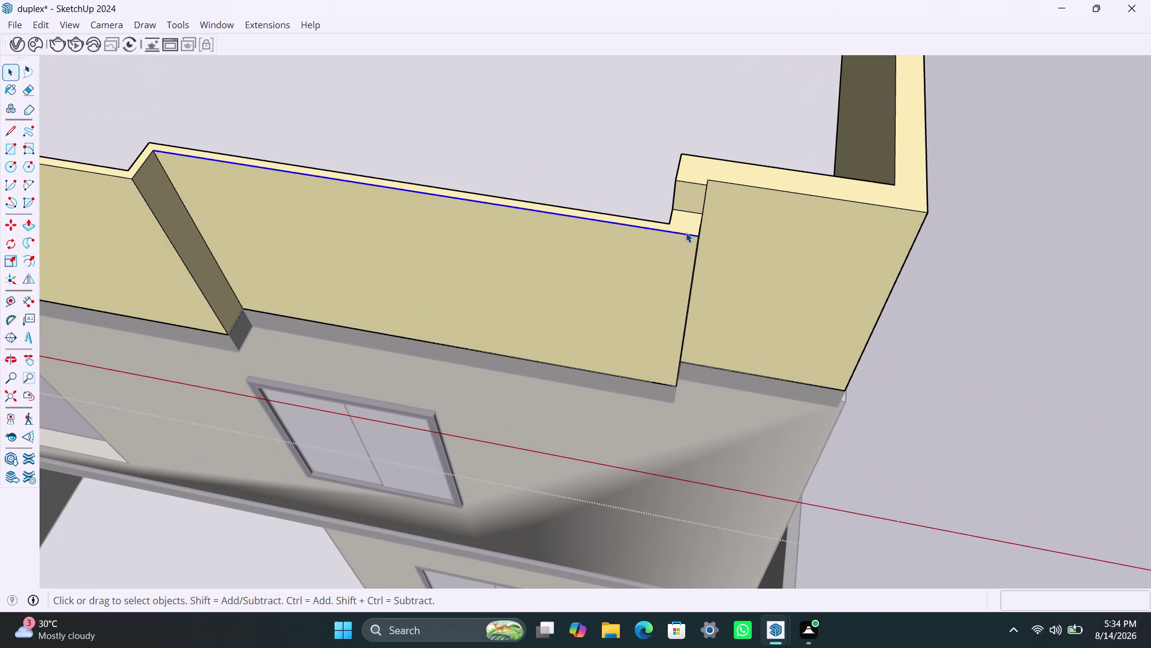
triple_click(677, 250)
triple_click(678, 249)
double_click(679, 247)
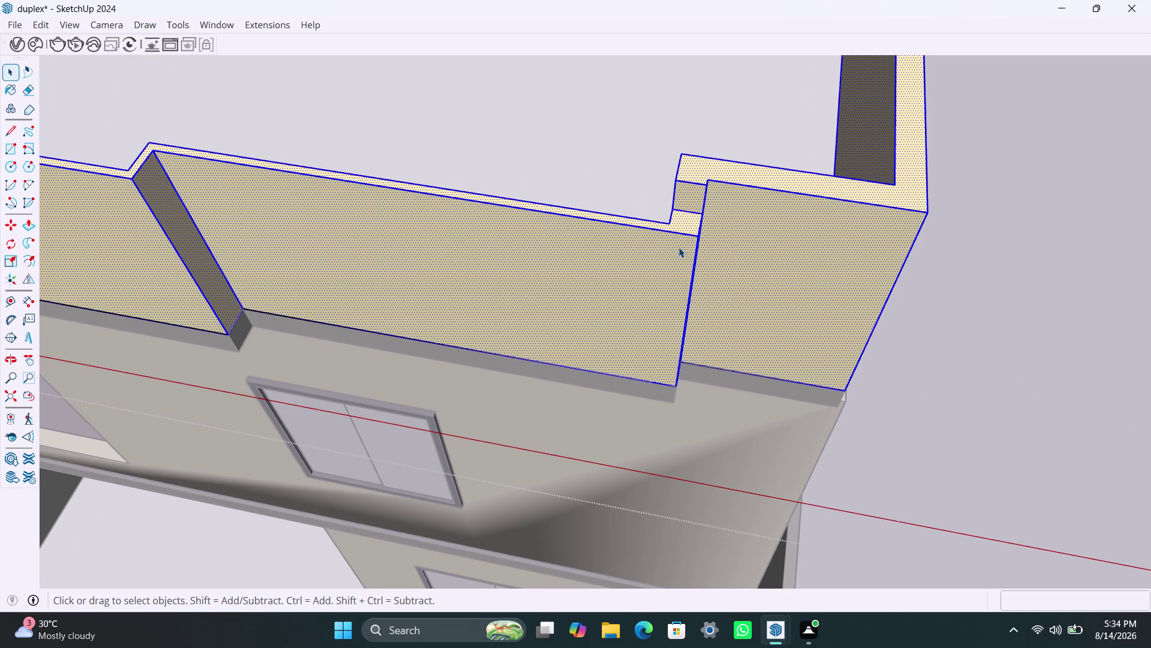
drag(721, 203, 723, 197)
double_click(673, 225)
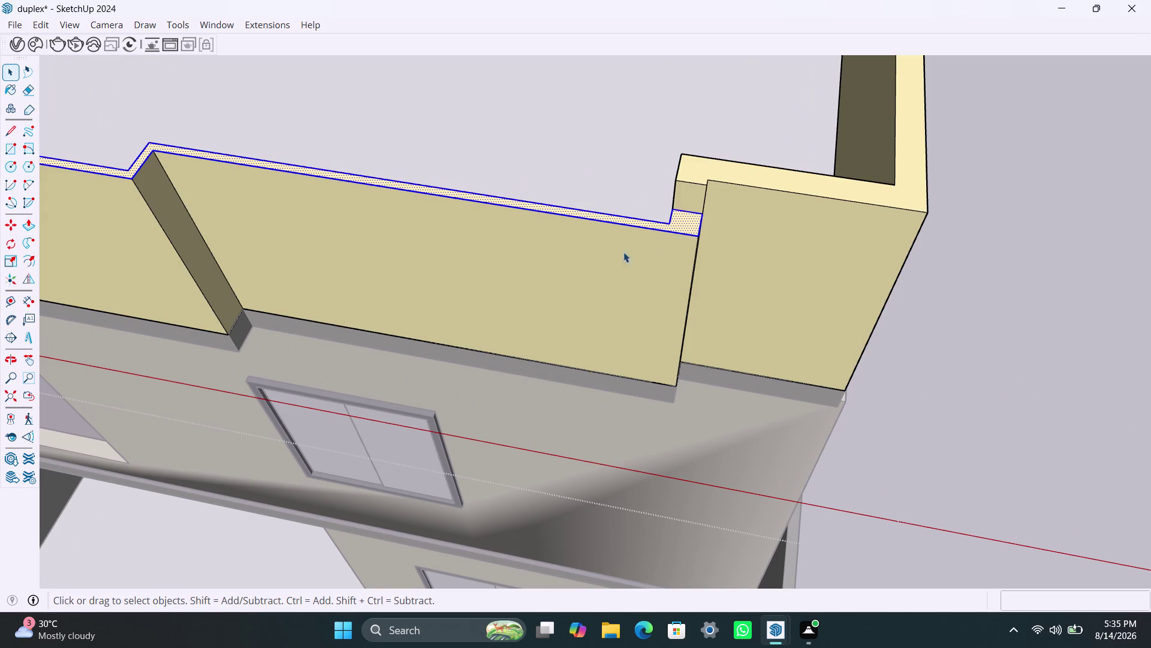
triple_click(331, 254)
click(331, 253)
double_click(332, 254)
triple_click(346, 247)
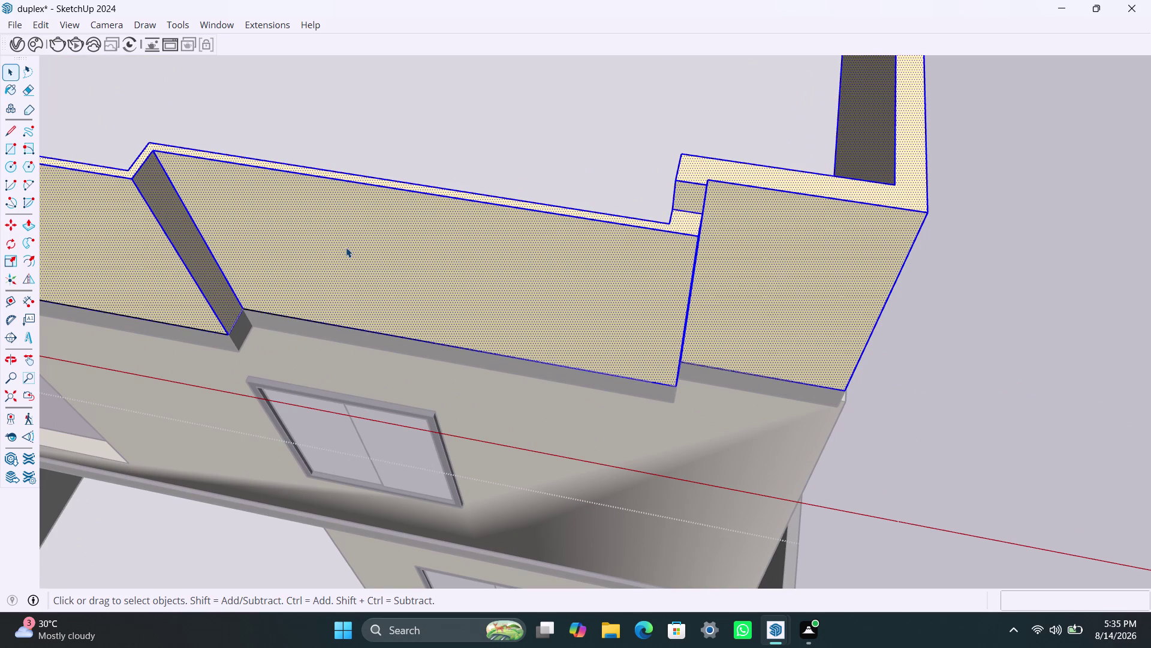
triple_click(346, 247)
triple_click(346, 247)
double_click(346, 247)
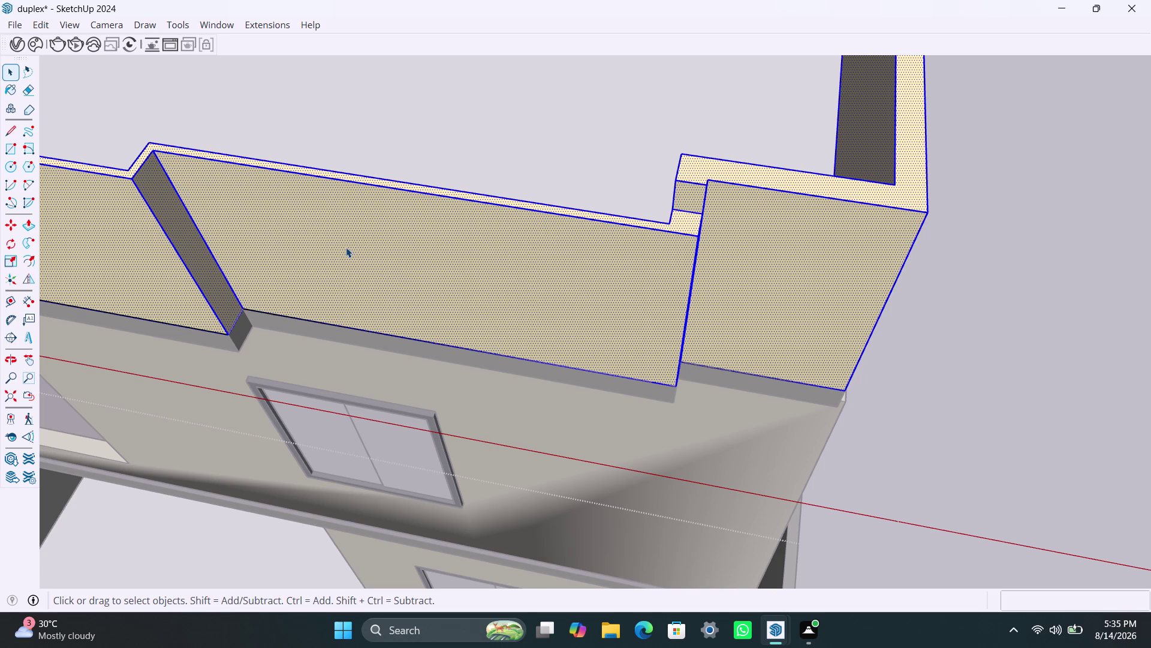
scroll(up, 3)
scroll(up, 3)
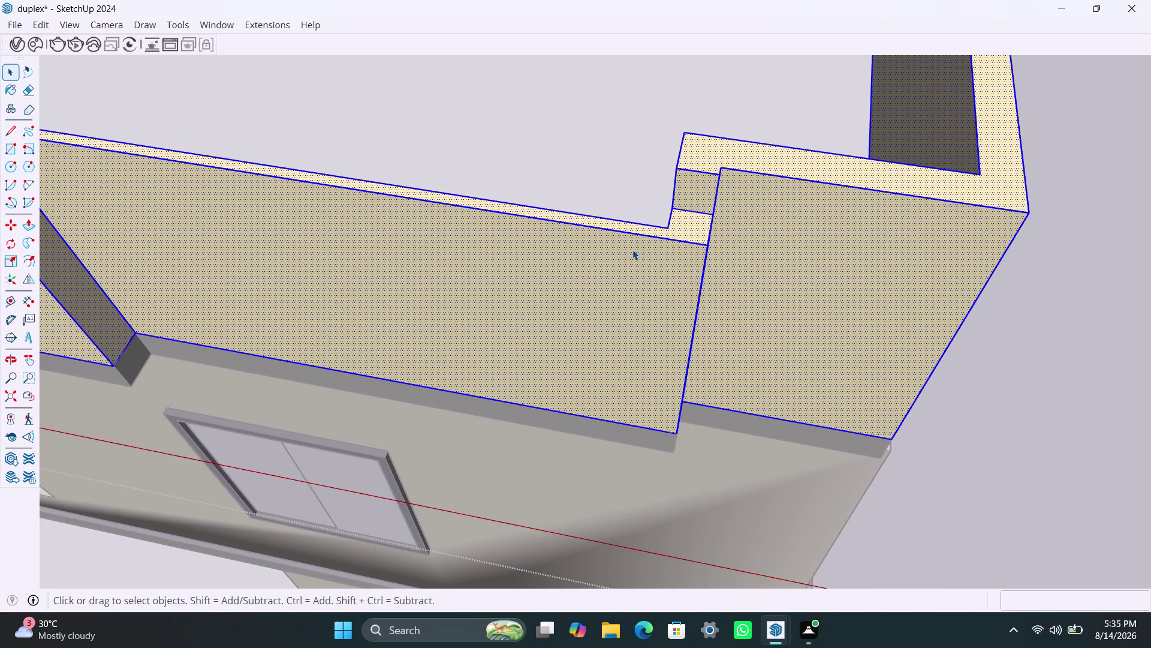
click(1095, 96)
scroll(down, 3)
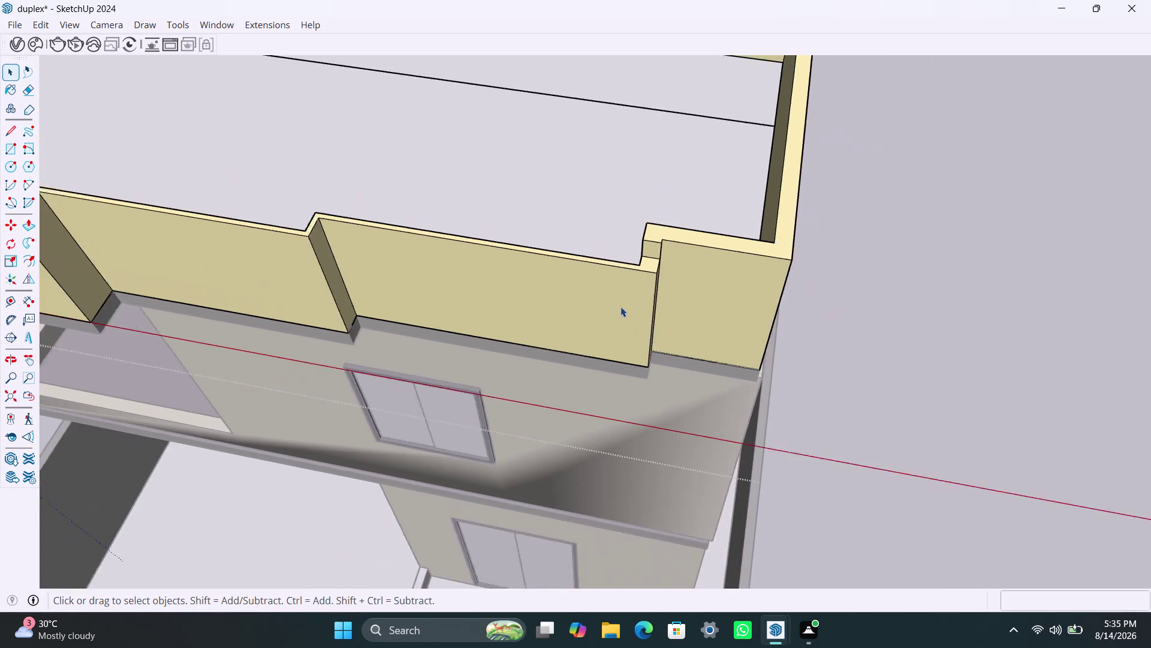
scroll(down, 3)
scroll(down, 3)
middle_drag(323, 327, 589, 288)
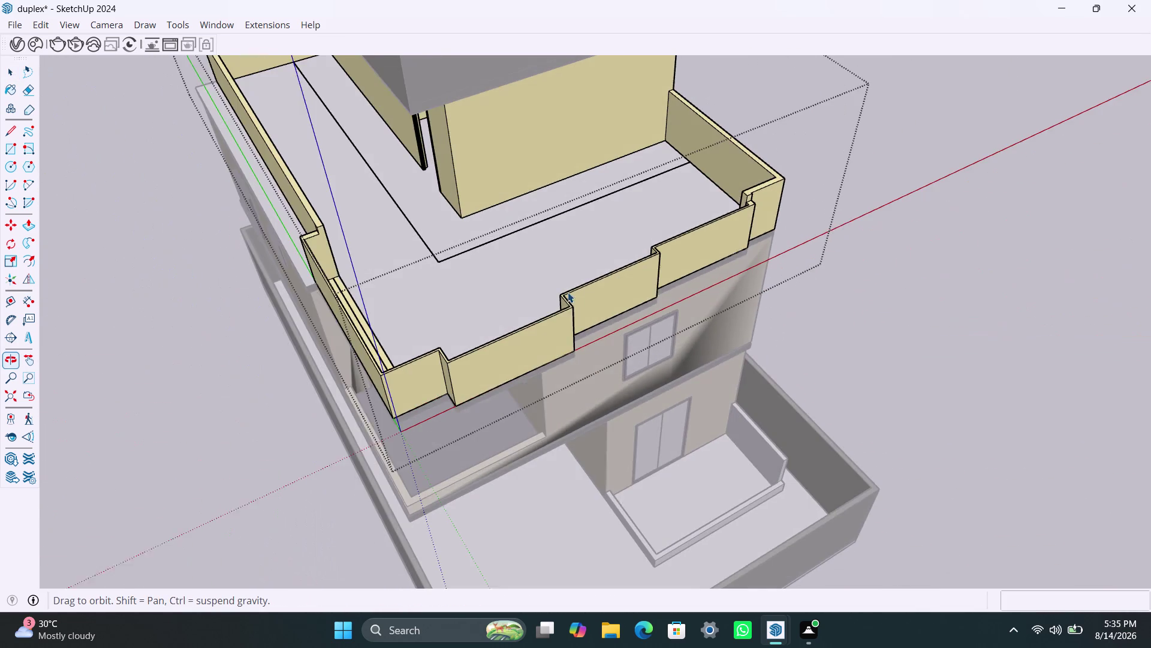
scroll(up, 3)
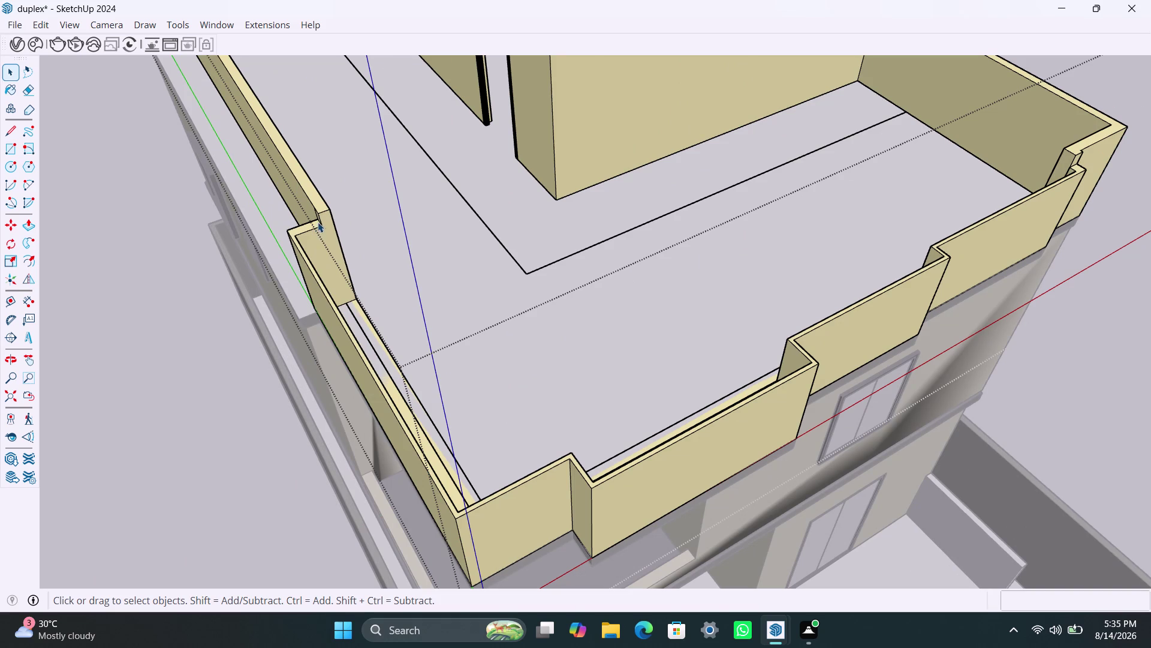
click(313, 249)
double_click(313, 249)
double_click(303, 256)
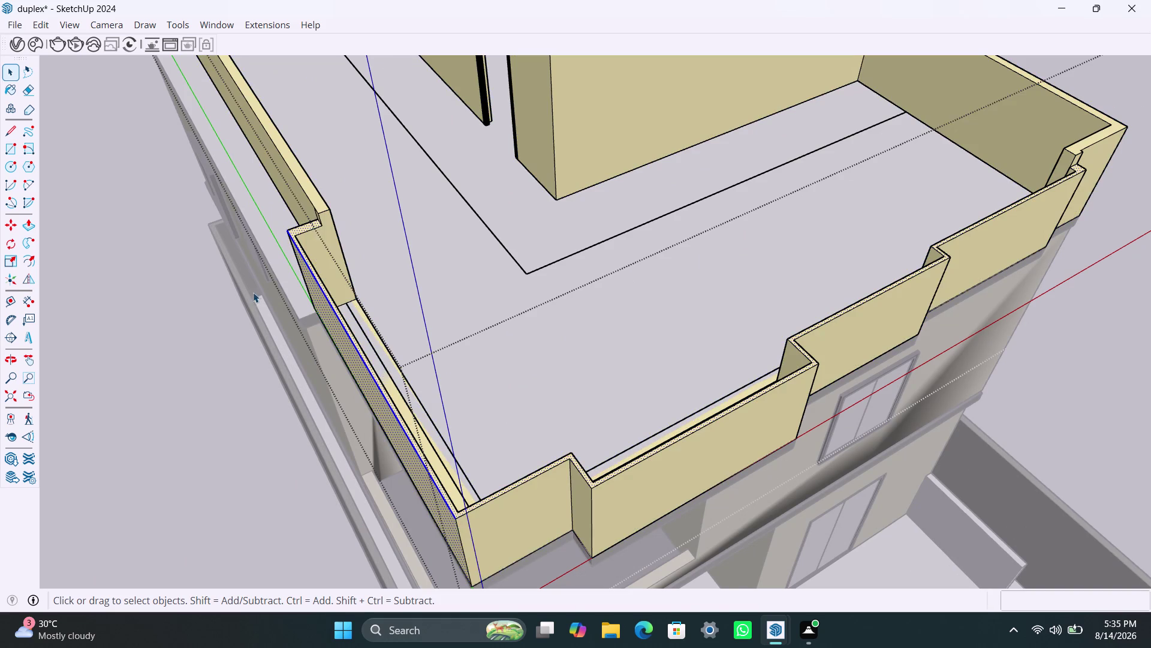
click(198, 331)
Open the upper parapet group for editing and select its connected geometry.
click(309, 223)
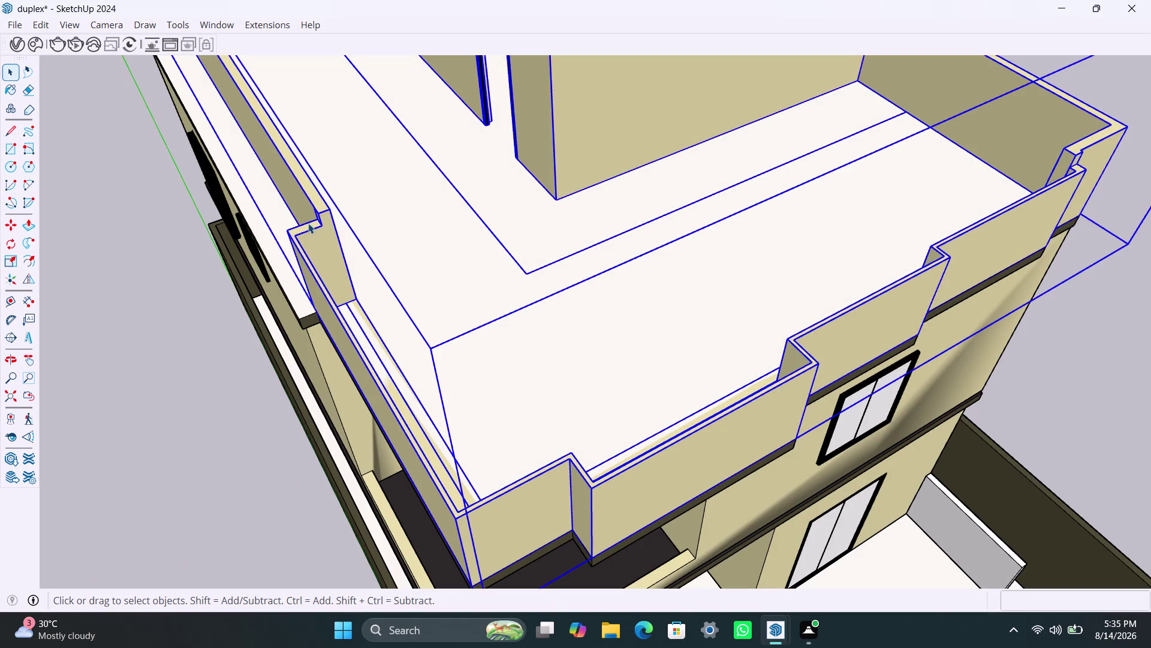
triple_click(310, 229)
triple_click(310, 229)
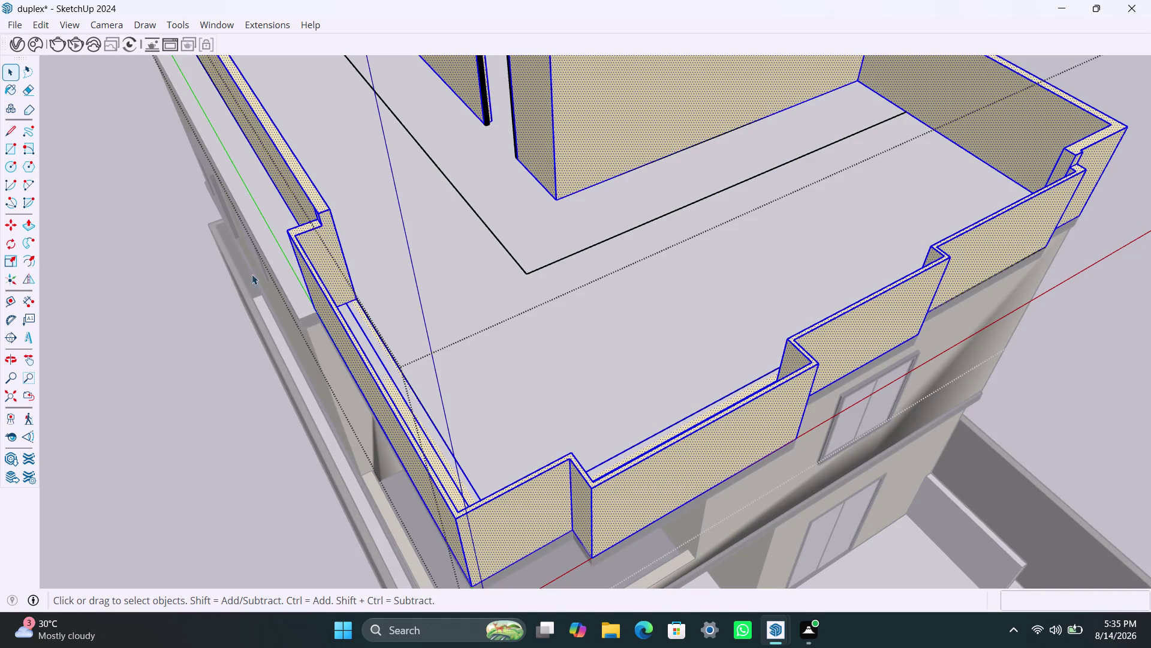
click(203, 300)
scroll(up, 3)
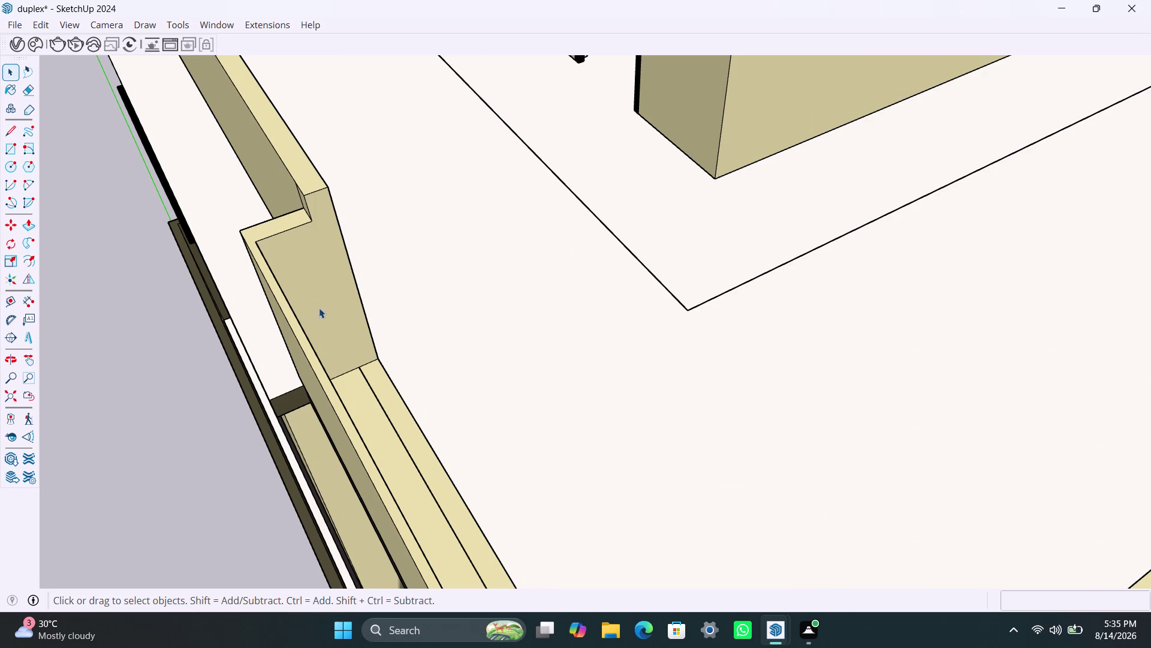
triple_click(253, 245)
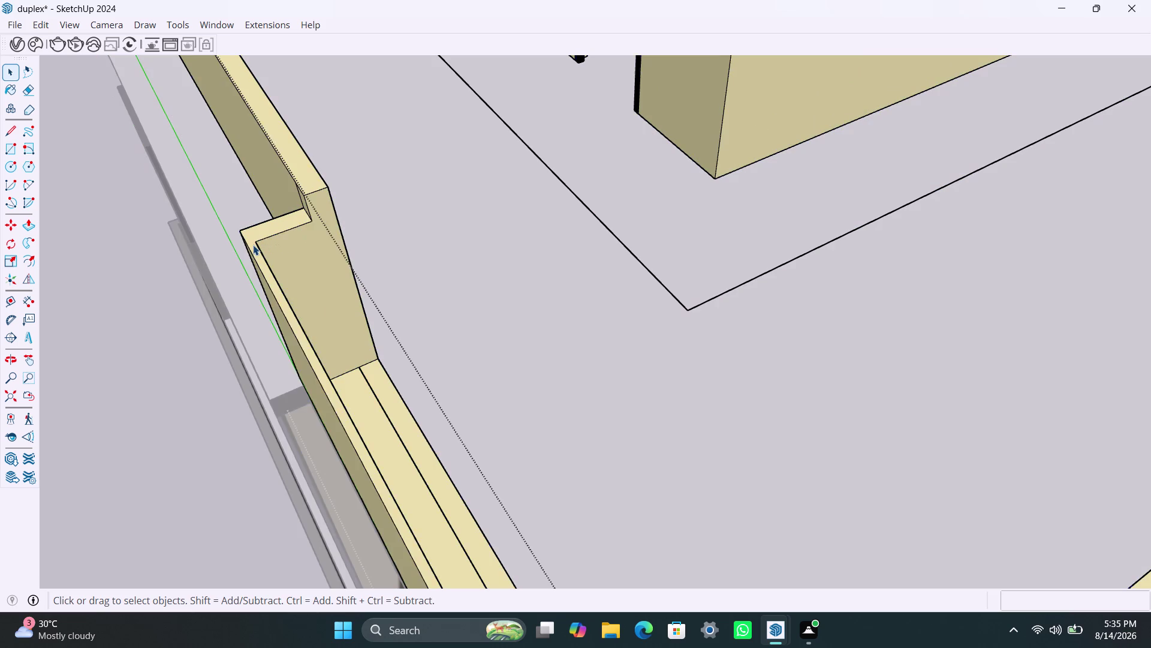
Draw a short edge across the top of the notch corner.
key(l)
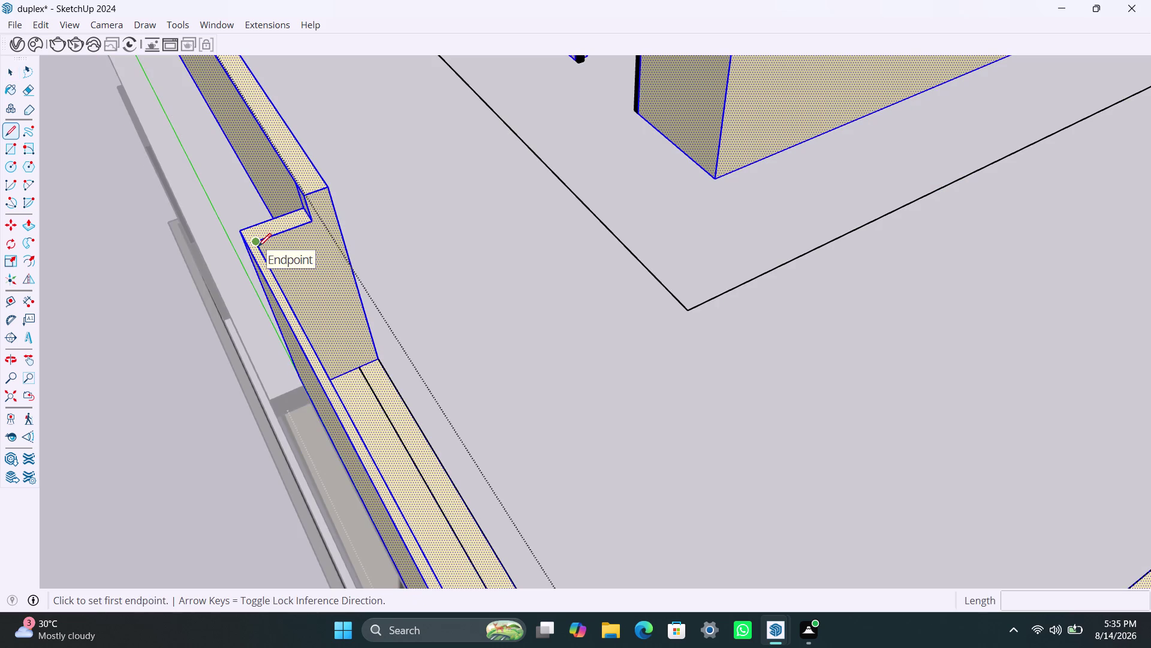
scroll(up, 3)
click(255, 242)
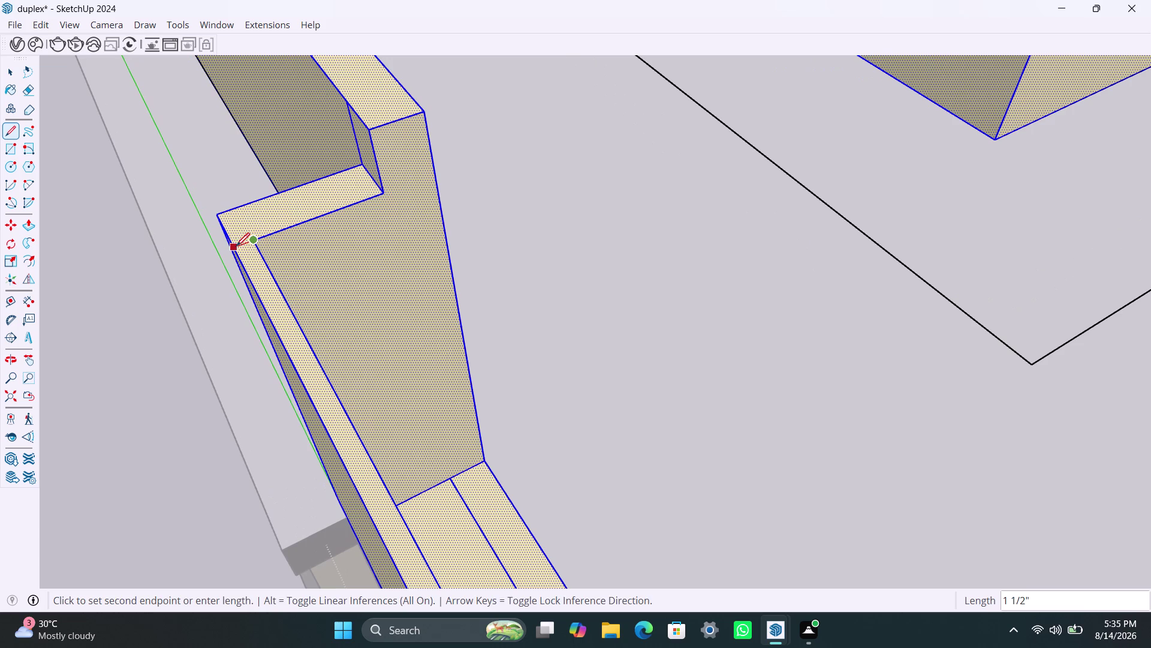
click(236, 246)
At the wall-end step, draw a 3' 6" vertical edge to the base and select the split face.
scroll(down, 3)
middle_drag(243, 283, 466, 226)
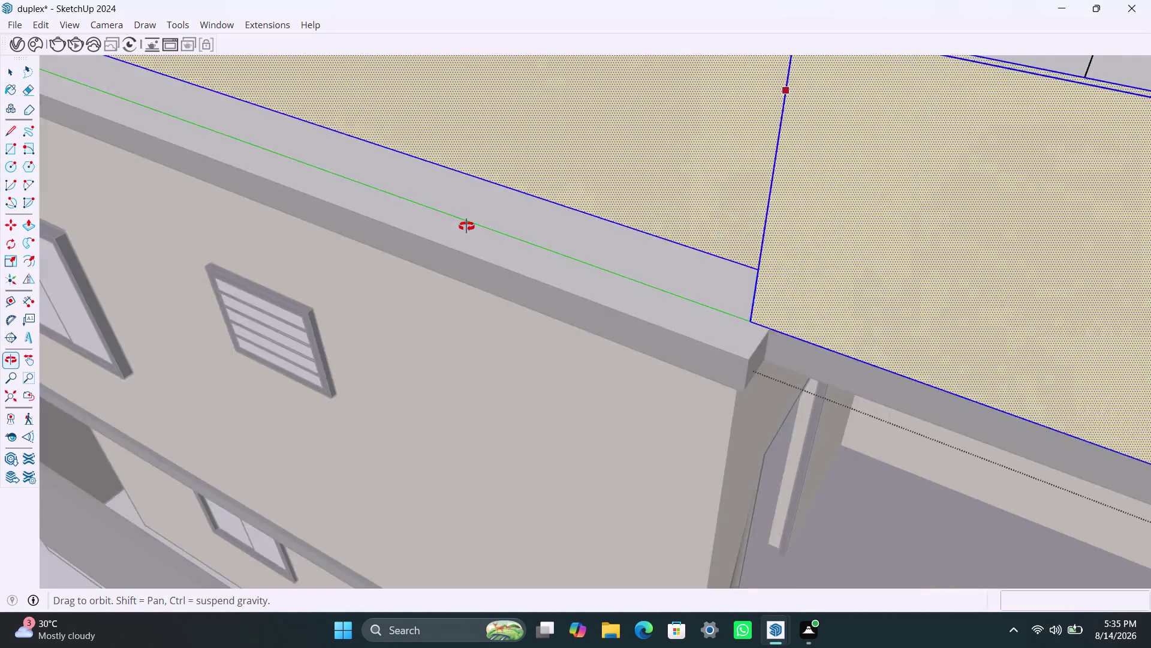
middle_drag(467, 226, 422, 246)
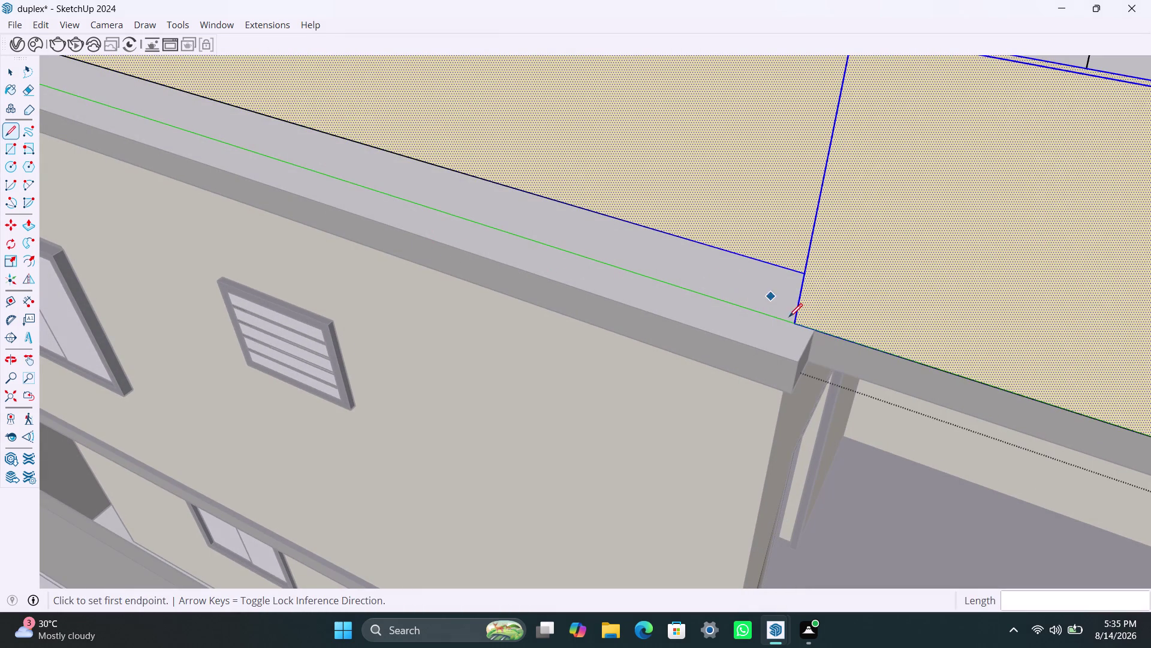
scroll(down, 3)
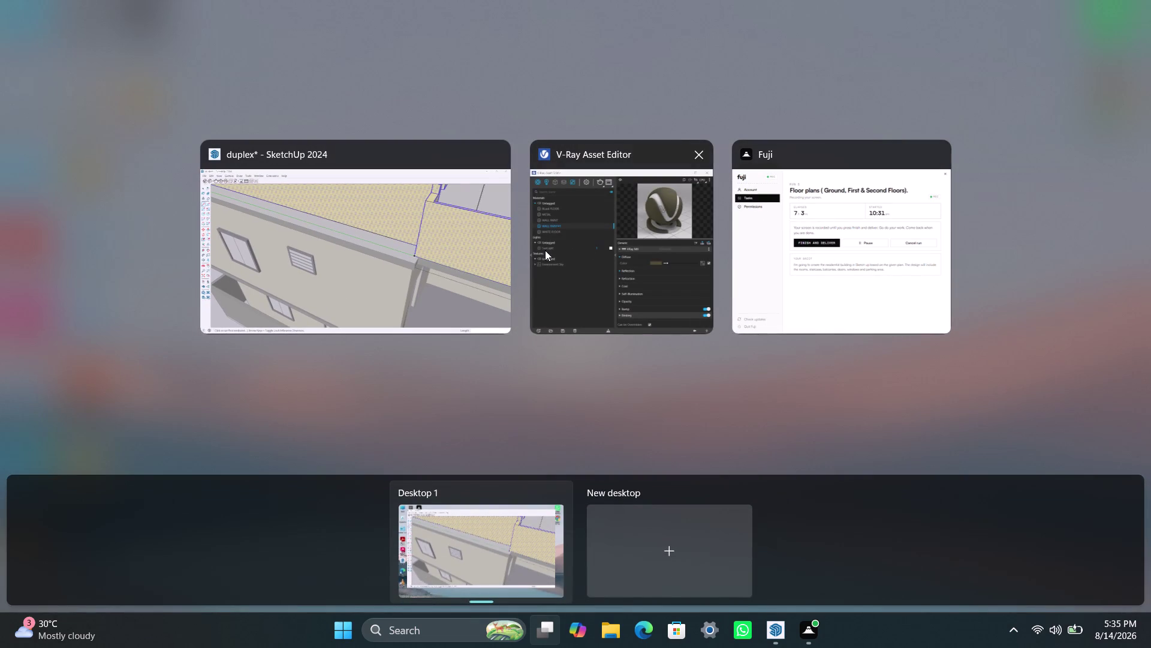
click(447, 271)
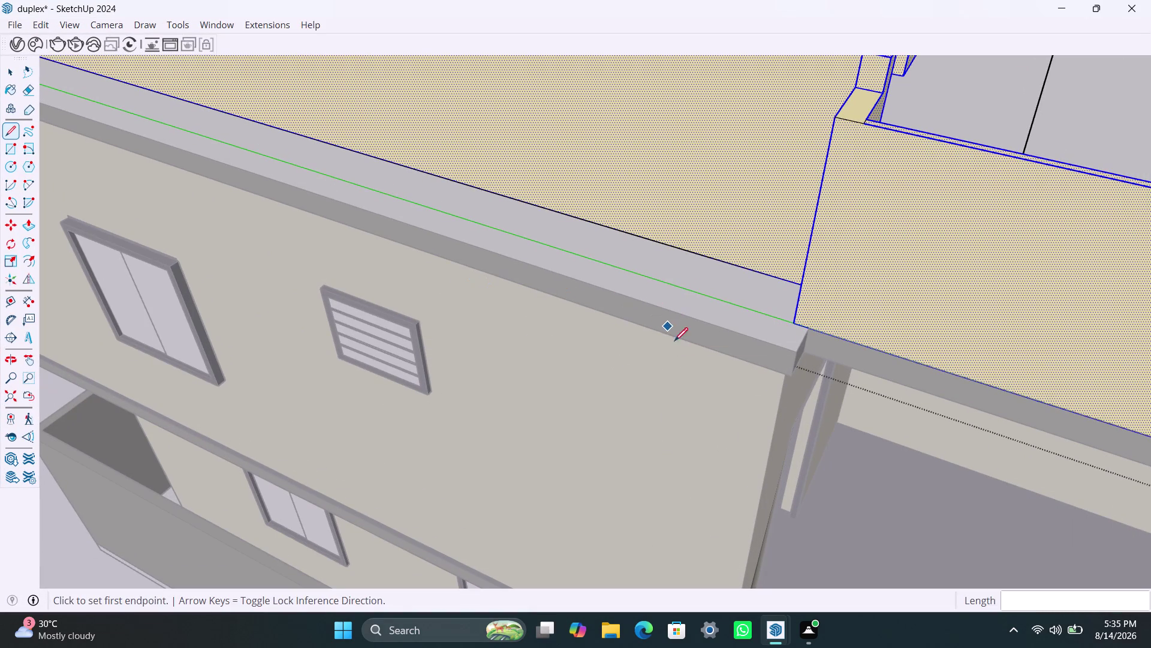
click(778, 628)
key(space)
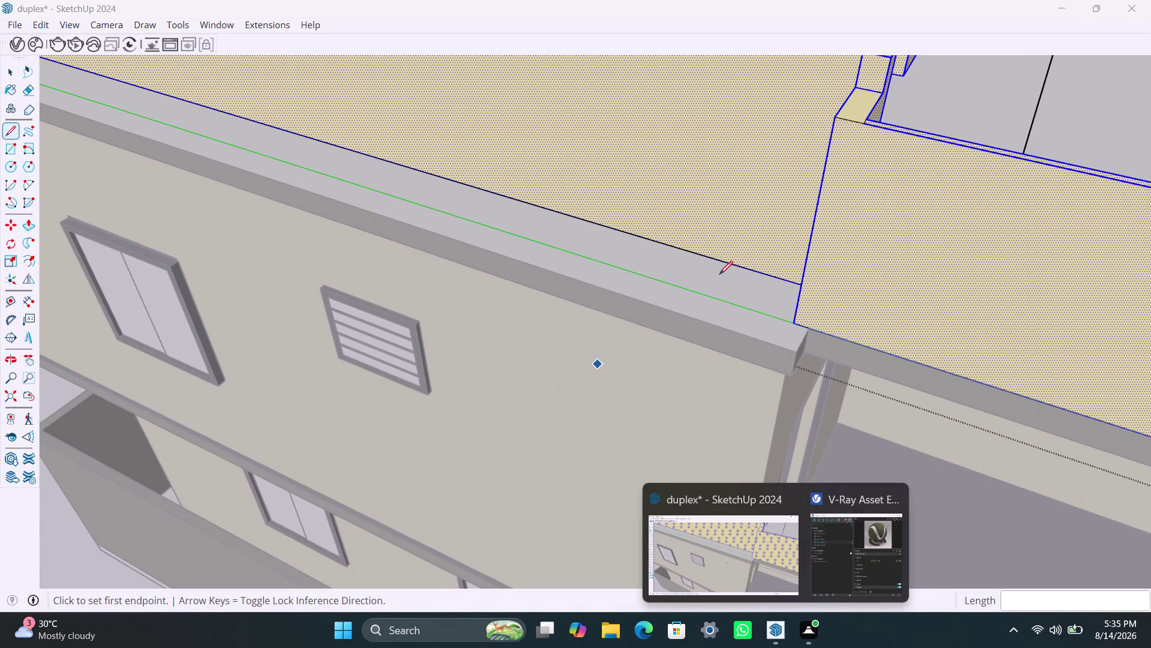
click(865, 127)
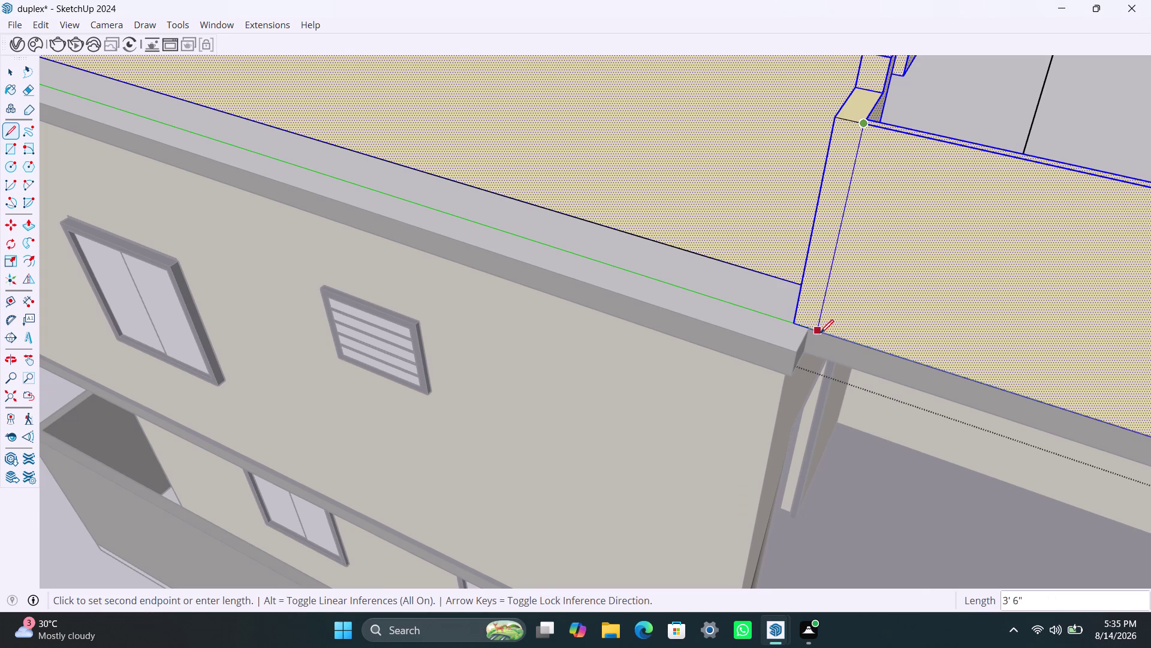
click(818, 331)
key(space)
click(865, 263)
scroll(down, 3)
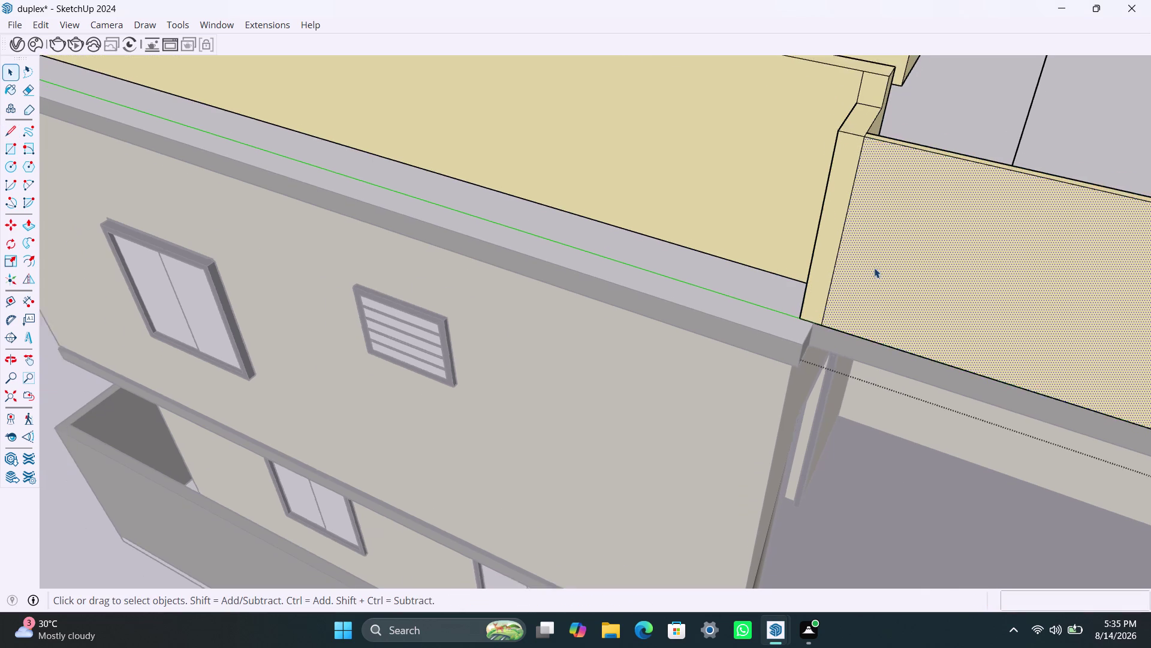
scroll(down, 3)
Orbit to the next notched wall segment and select the face beside the notch.
middle_drag(893, 267, 350, 293)
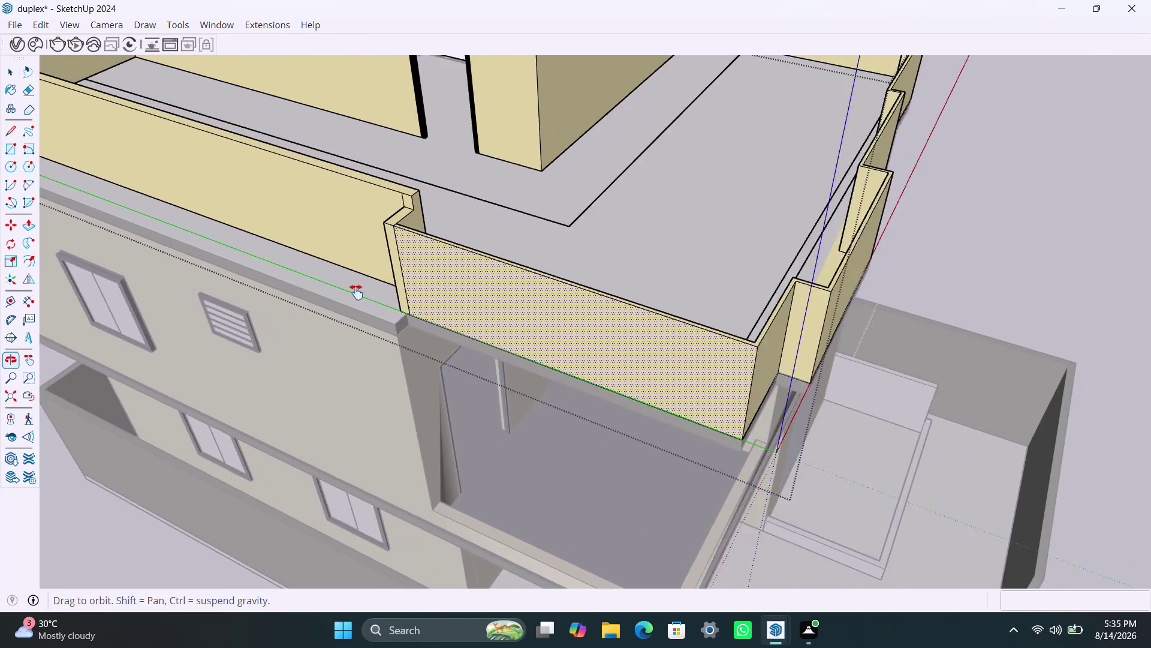
middle_drag(350, 293, 320, 297)
scroll(down, 3)
middle_drag(716, 358, 249, 443)
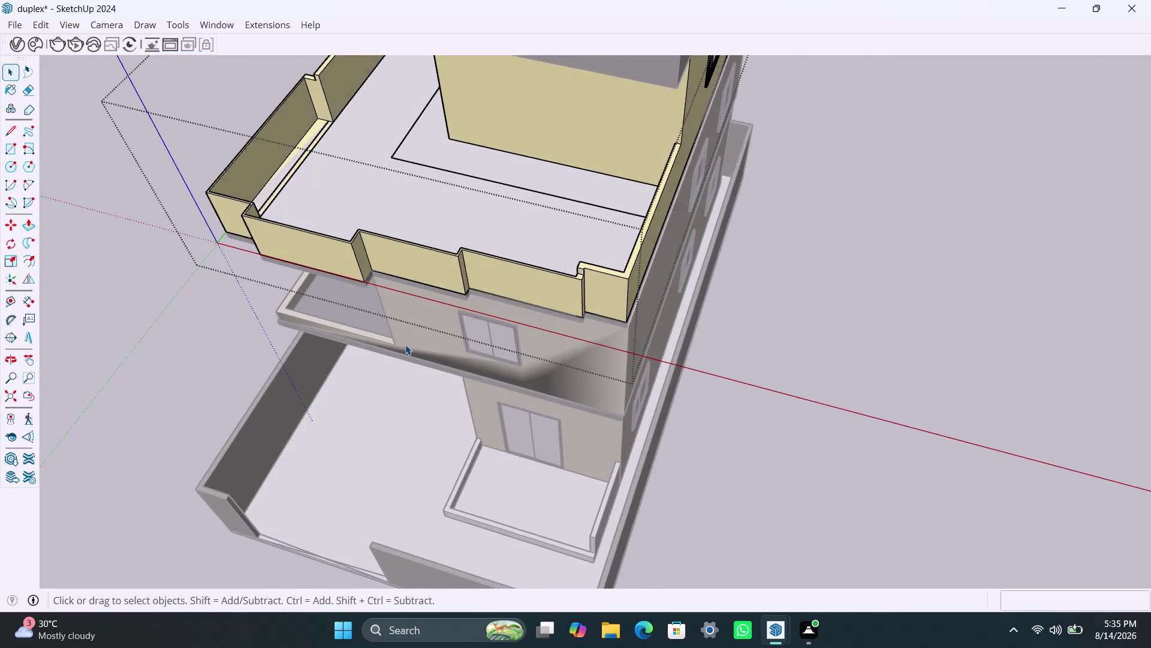
scroll(up, 3)
scroll(up, 3)
click(610, 316)
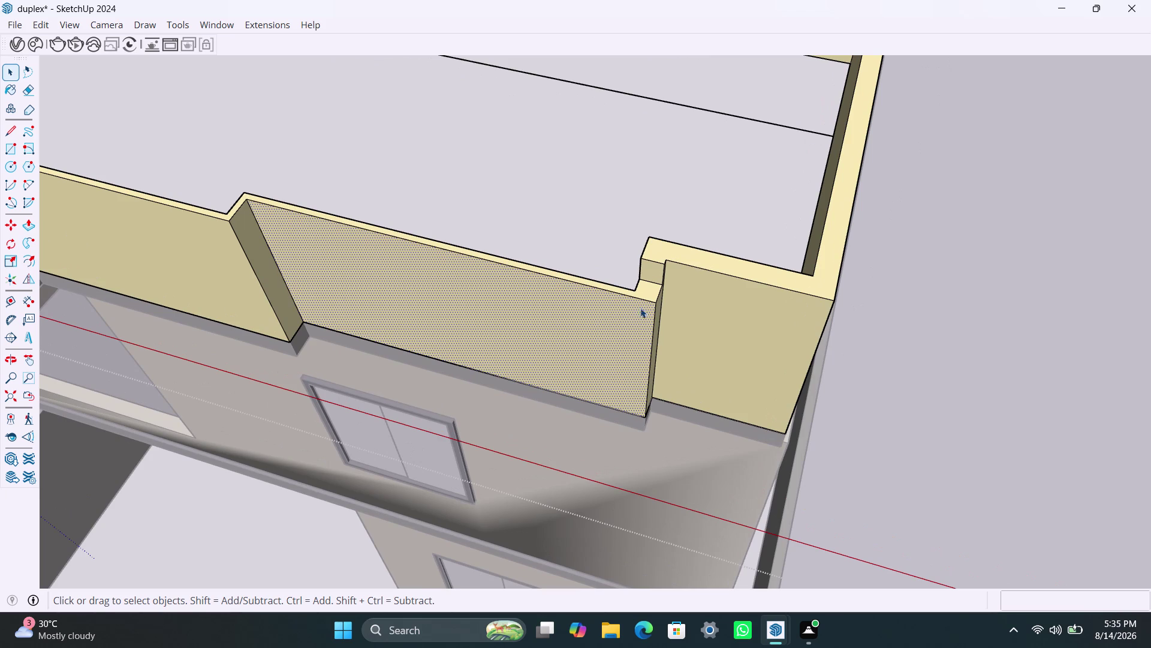
scroll(up, 3)
Draw a vertical edge from the notch top down to the wall base.
key(l)
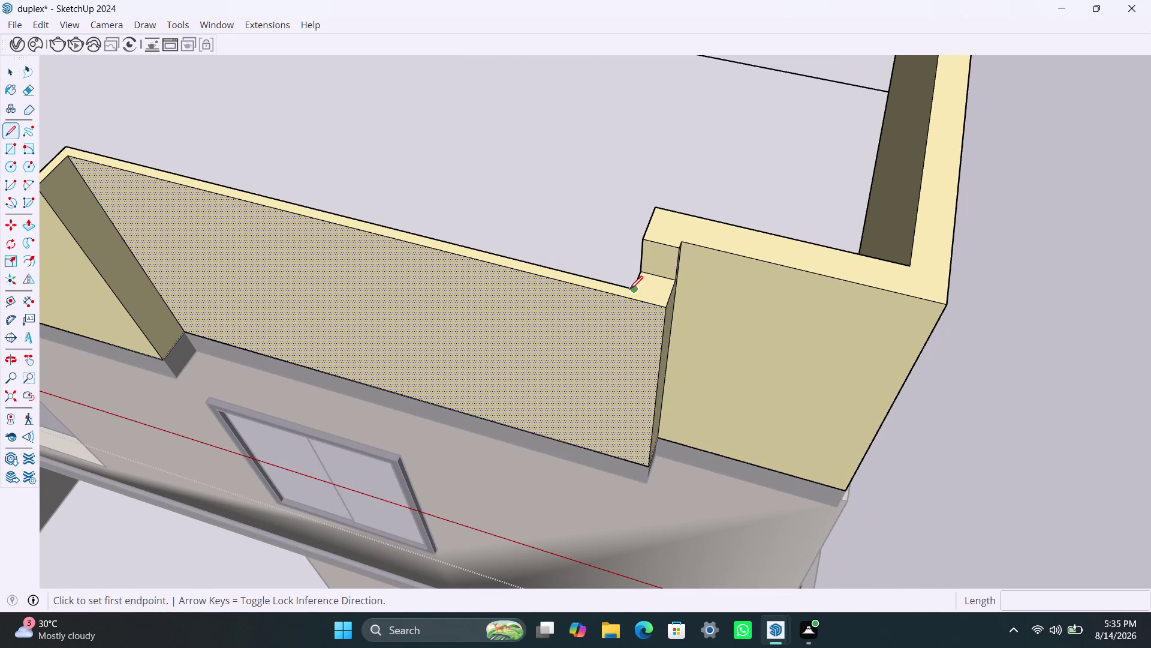
click(633, 289)
click(631, 300)
click(634, 301)
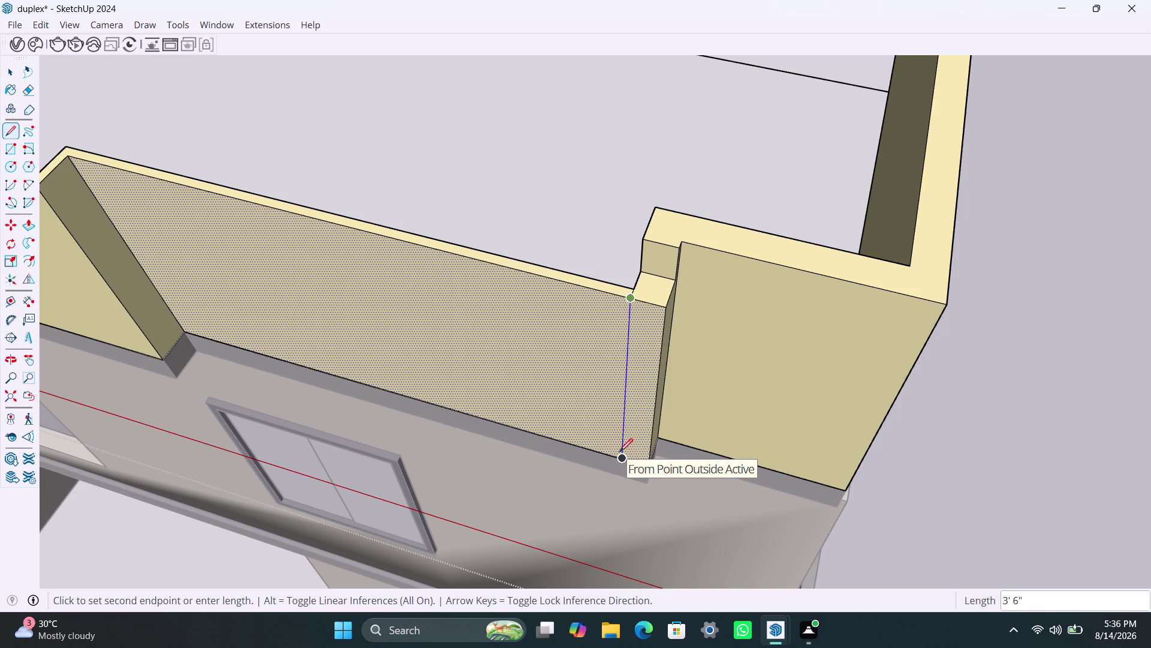
click(619, 451)
Select the split wall face to confirm the narrow strip, then orbit over the roof.
key(space)
click(598, 375)
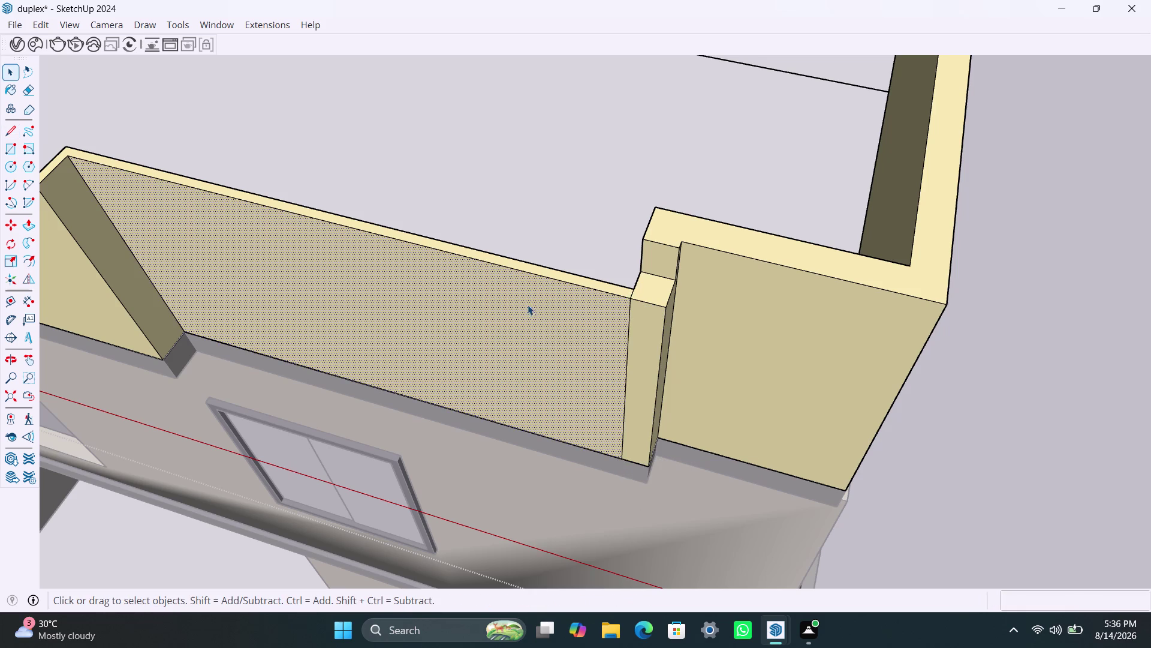
double_click(522, 295)
double_click(522, 295)
triple_click(520, 303)
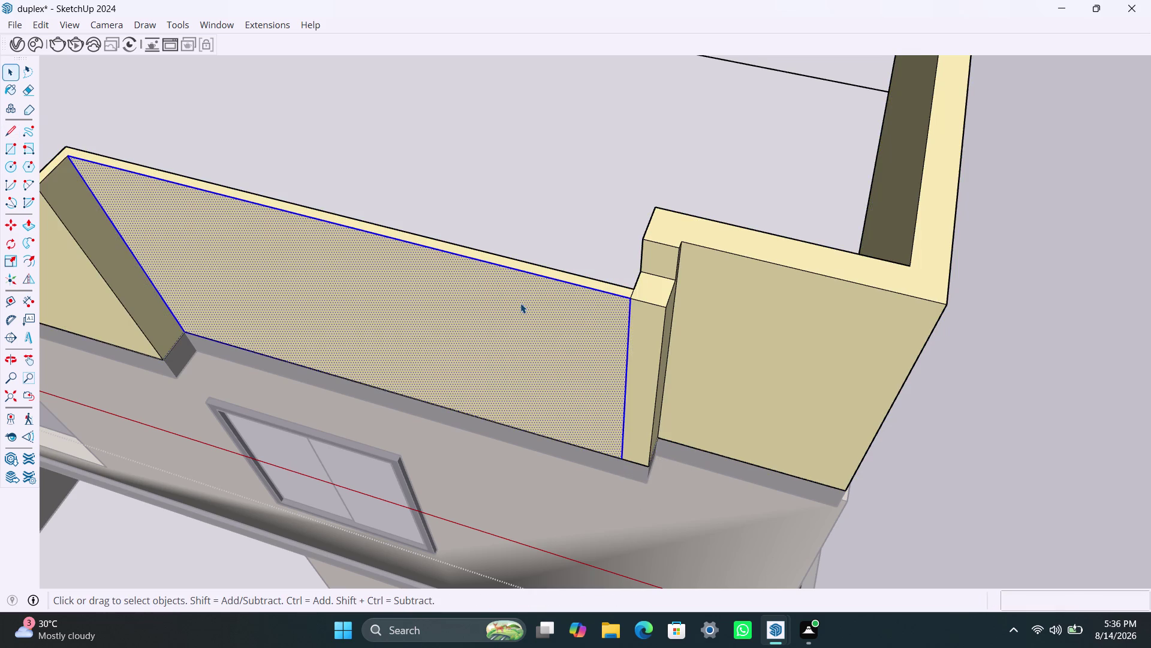
click(520, 302)
scroll(down, 3)
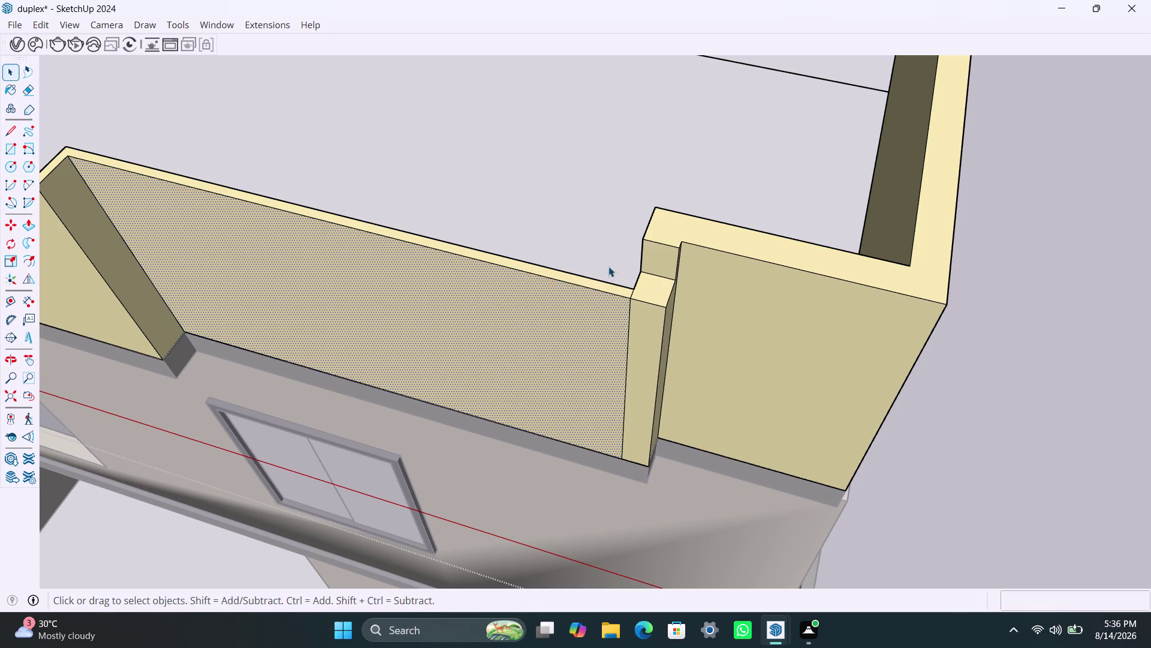
middle_drag(545, 309, 588, 413)
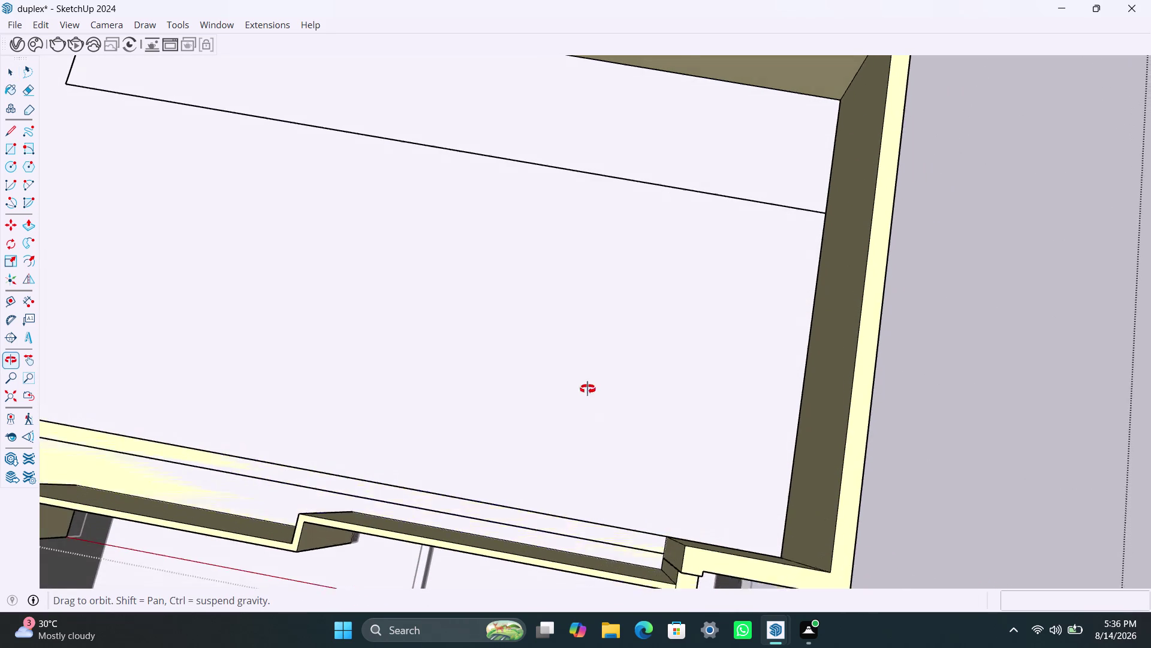
Select the split notched parapet wall face, then its bounding edges and connected geometry.
middle_drag(589, 413, 589, 337)
double_click(577, 362)
click(577, 362)
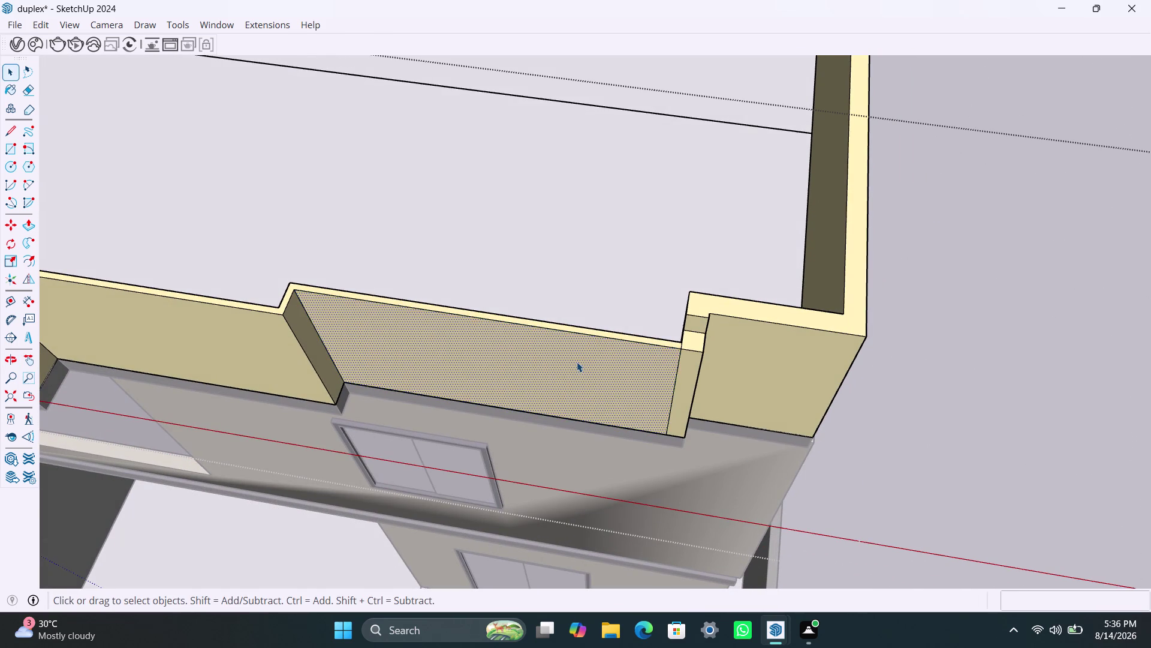
double_click(577, 361)
triple_click(577, 361)
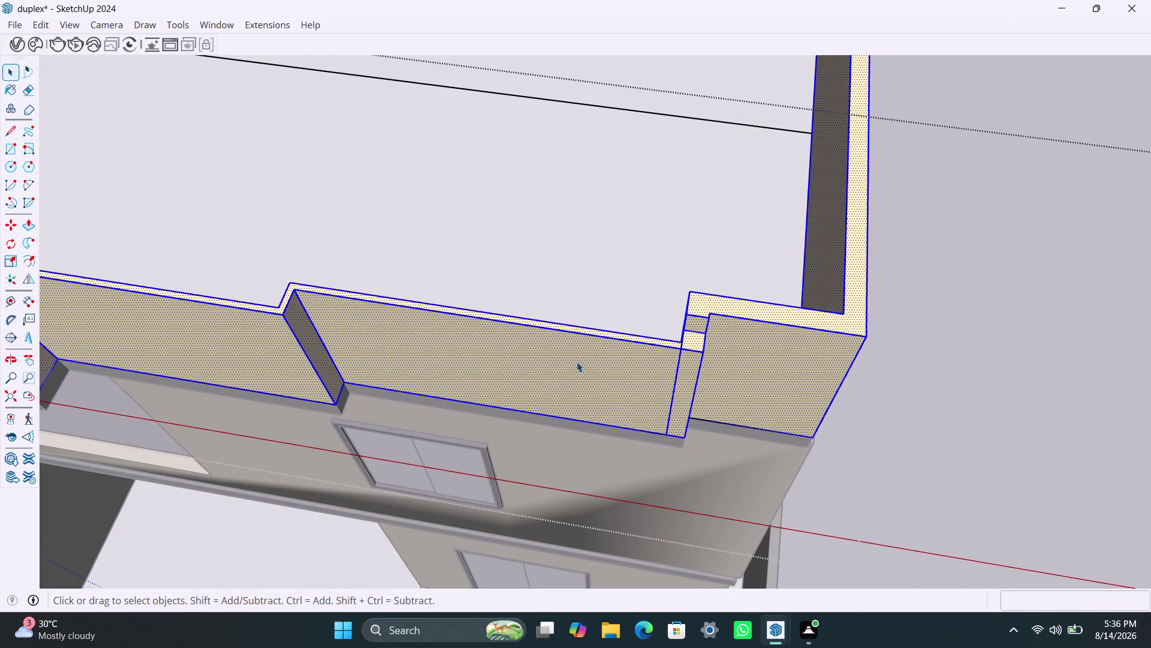
triple_click(577, 362)
triple_click(577, 361)
triple_click(577, 362)
scroll(down, 3)
click(790, 281)
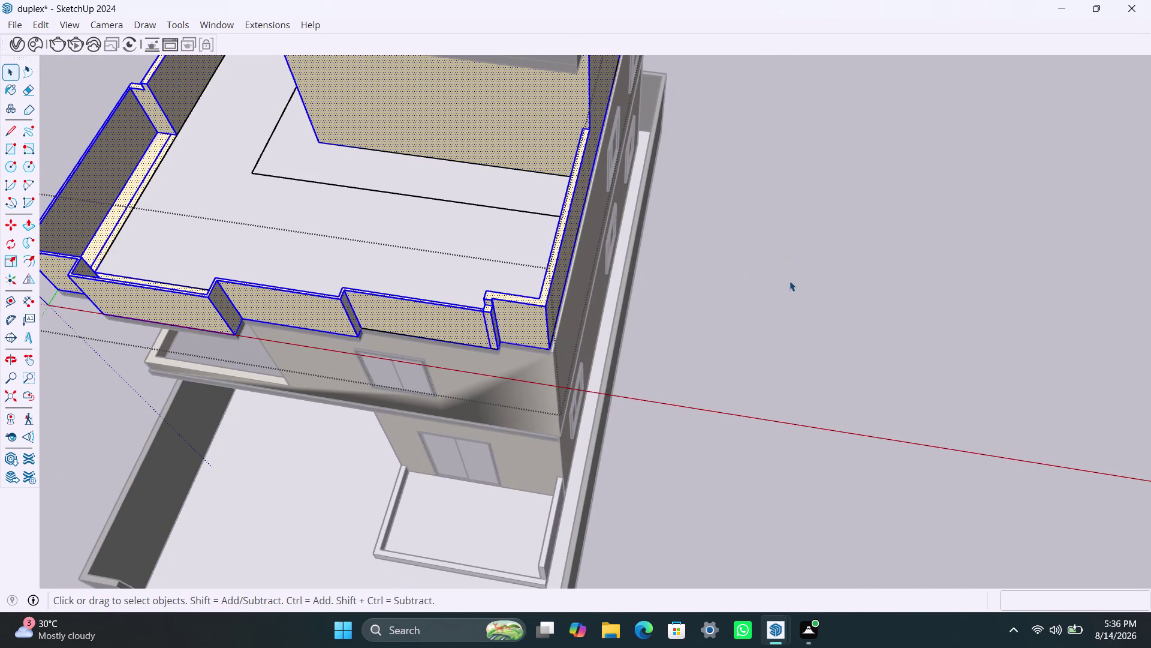
Select the neighbouring split parapet segment face and orbit along the parapet front.
click(399, 317)
double_click(400, 316)
click(399, 315)
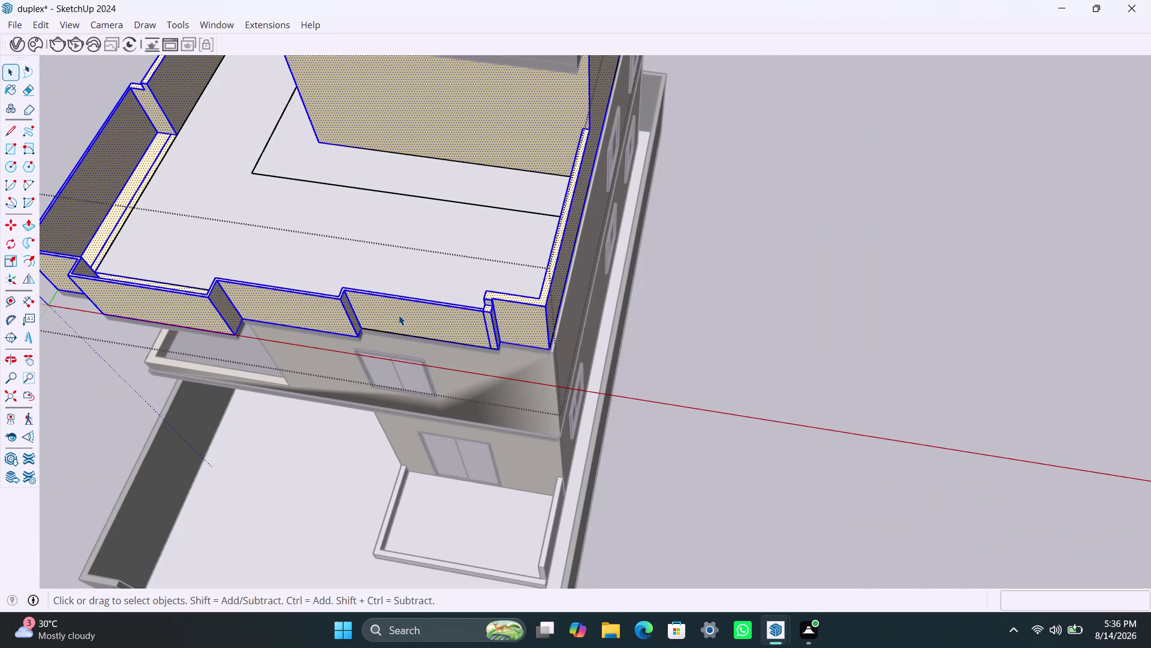
double_click(398, 314)
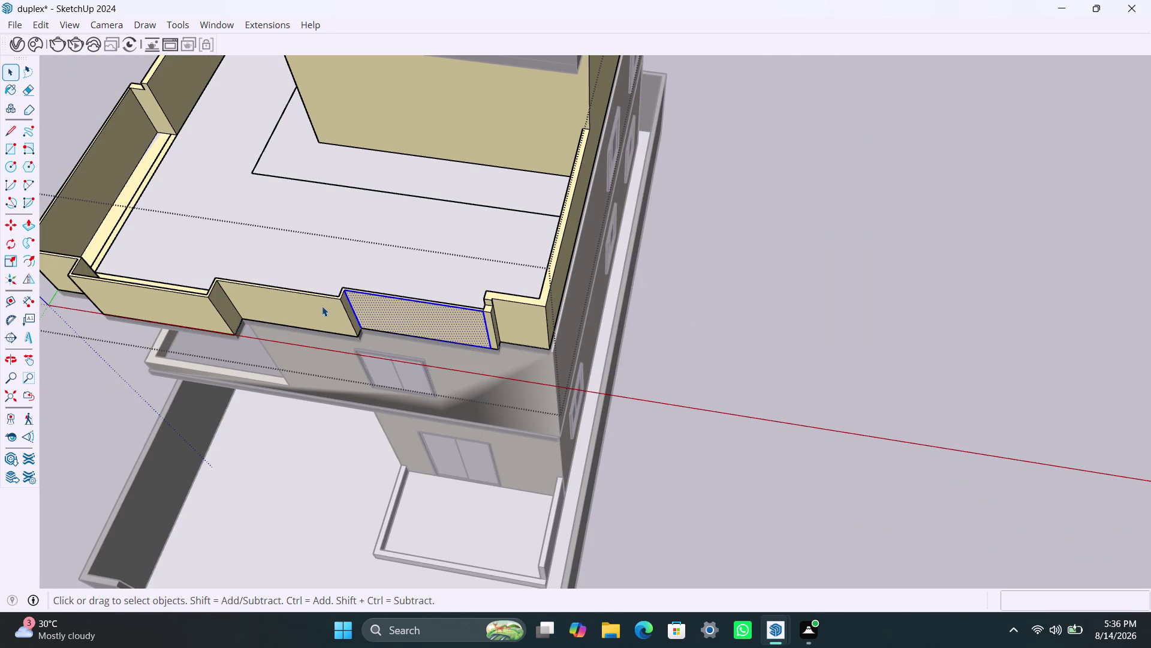
scroll(down, 3)
middle_drag(305, 303, 411, 313)
scroll(down, 3)
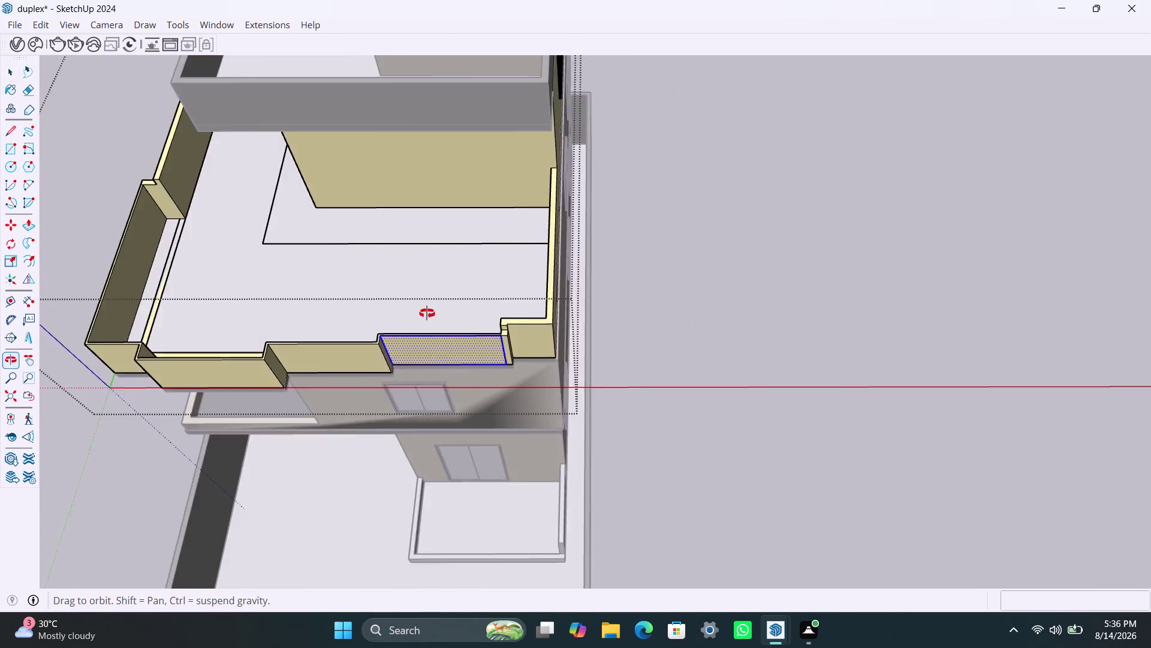
middle_drag(411, 313, 503, 302)
Check the parapet side and front faces around the terrace by selecting them while orbiting.
click(188, 387)
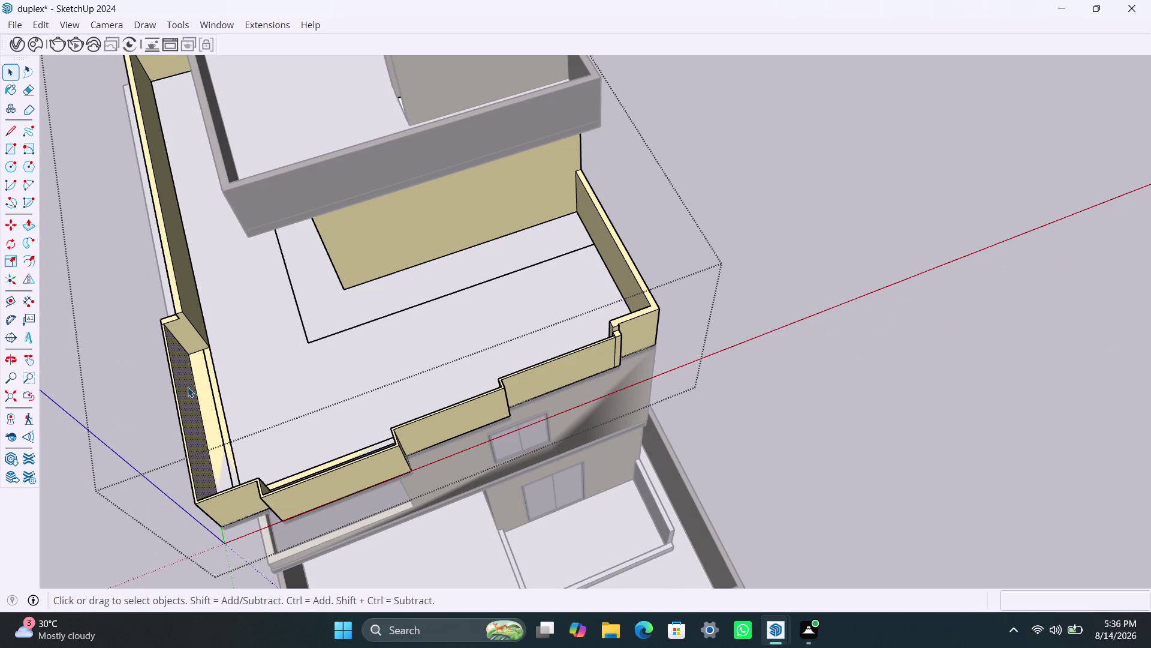
scroll(down, 3)
middle_drag(217, 397, 463, 216)
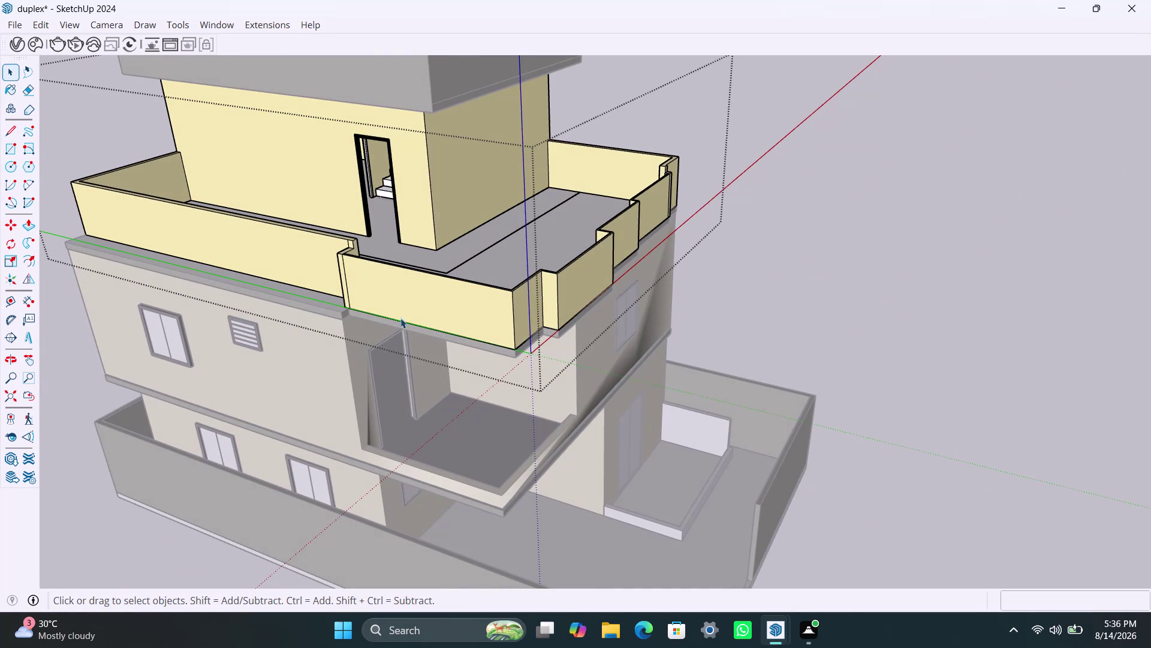
click(401, 317)
double_click(409, 297)
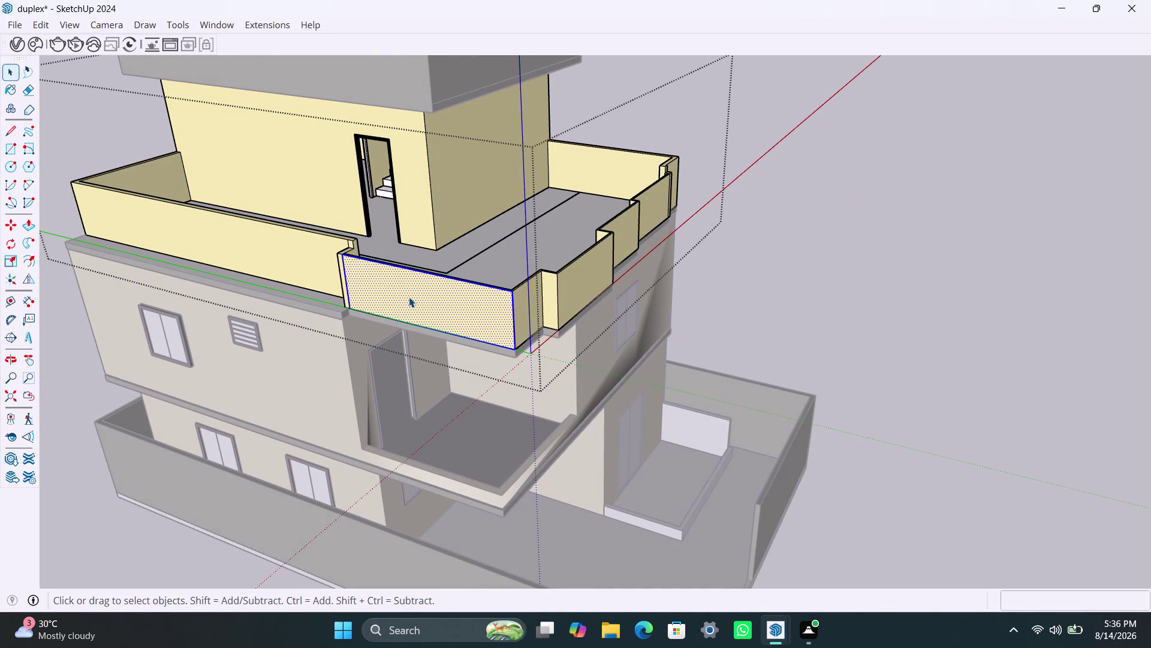
scroll(down, 3)
middle_drag(412, 262, 376, 356)
scroll(up, 3)
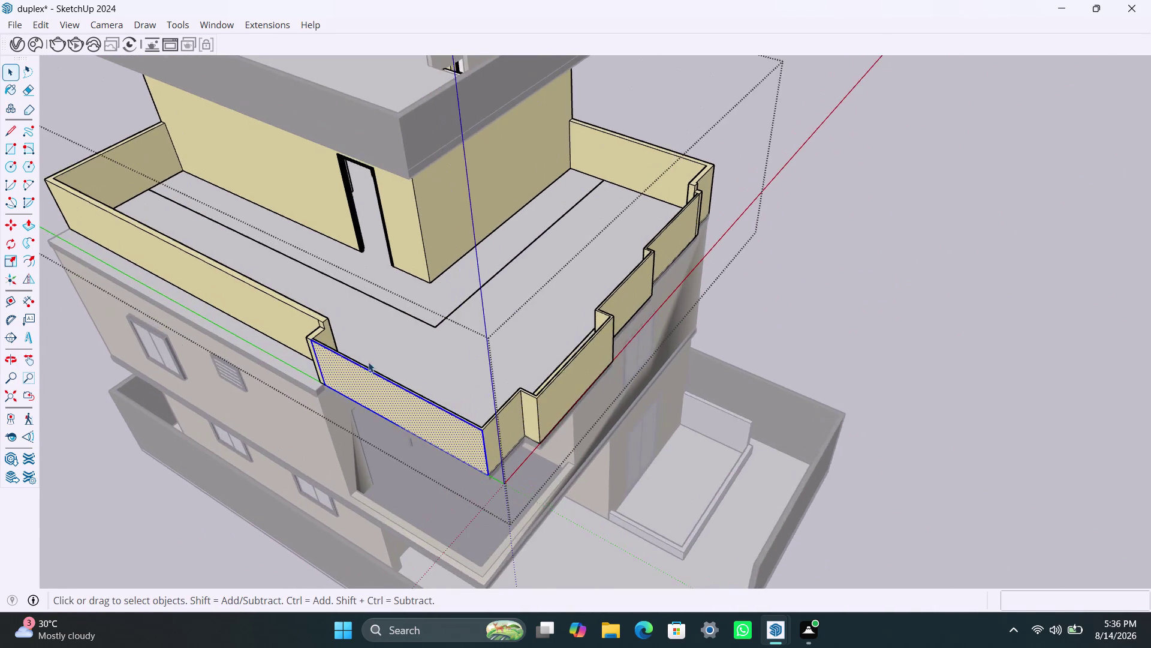
scroll(up, 3)
middle_drag(364, 371, 291, 421)
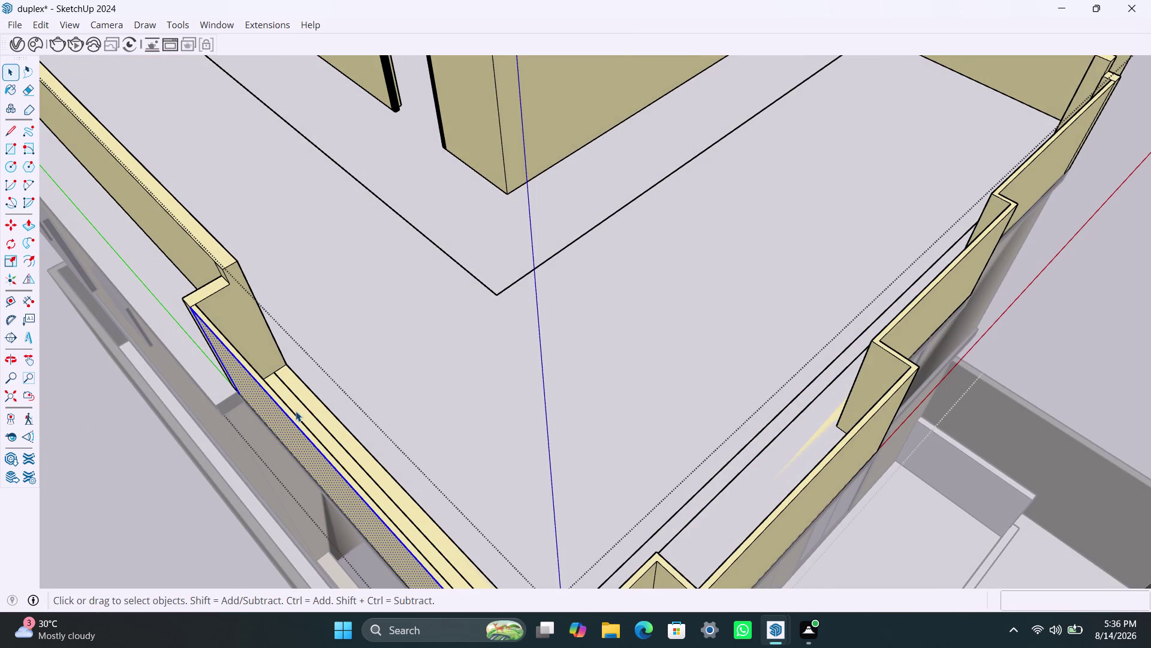
Orbit out to the upper roof and open the parapet group for editing.
scroll(down, 3)
middle_drag(385, 443, 247, 387)
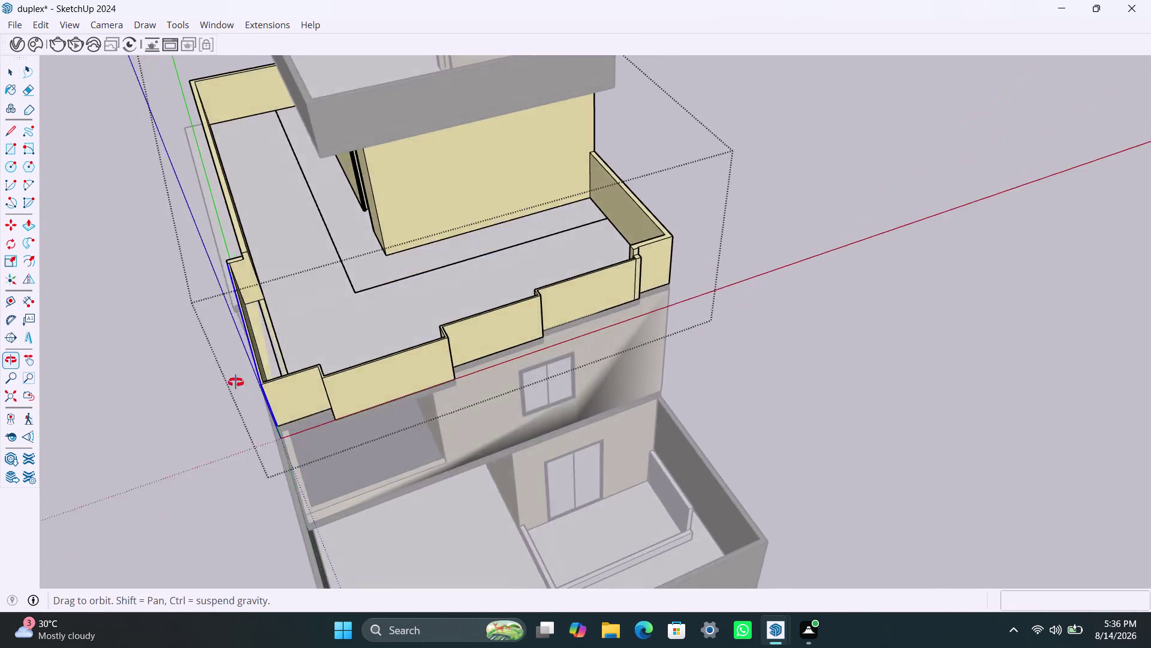
middle_drag(247, 387, 182, 351)
key(space)
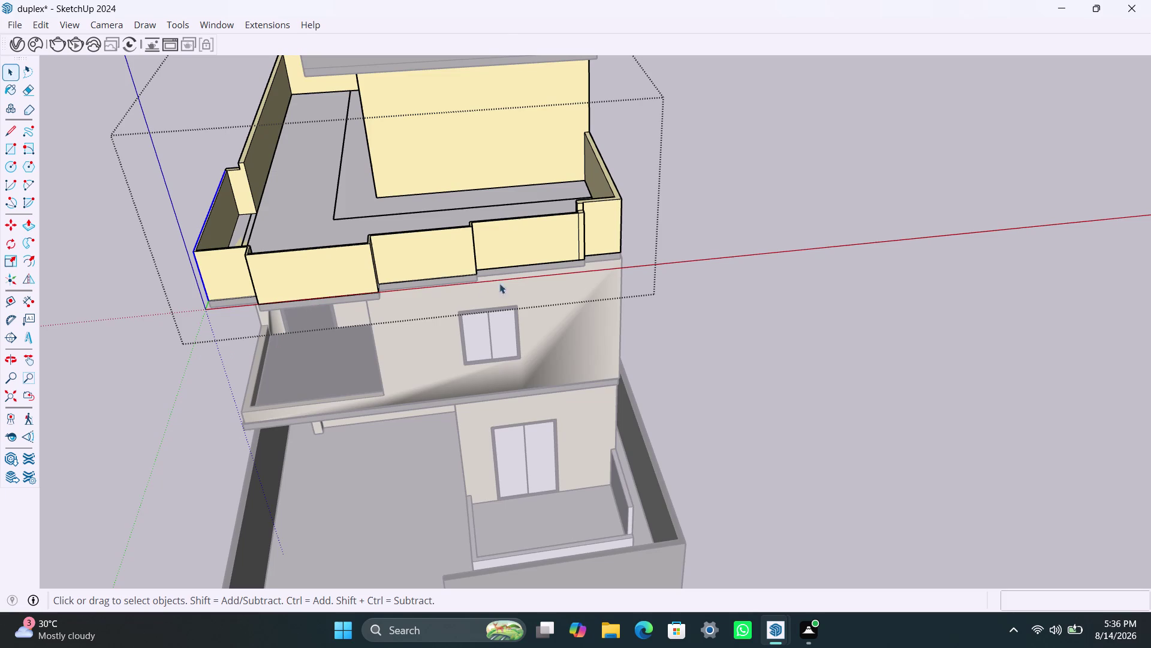
click(711, 257)
click(528, 245)
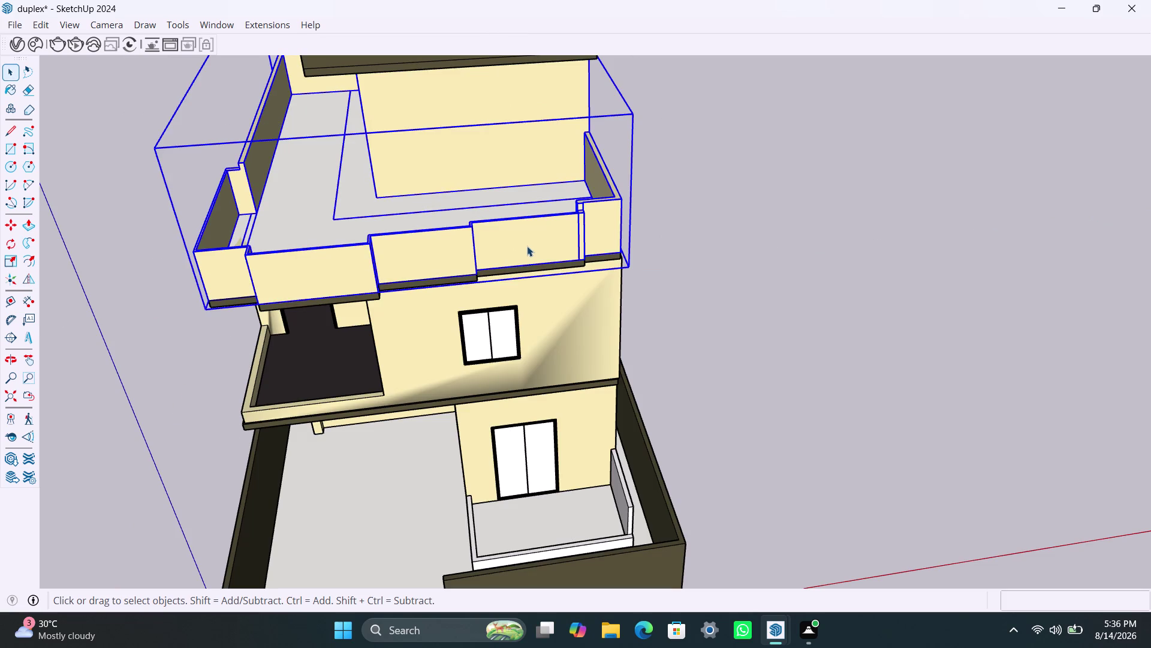
triple_click(527, 245)
triple_click(527, 242)
click(607, 226)
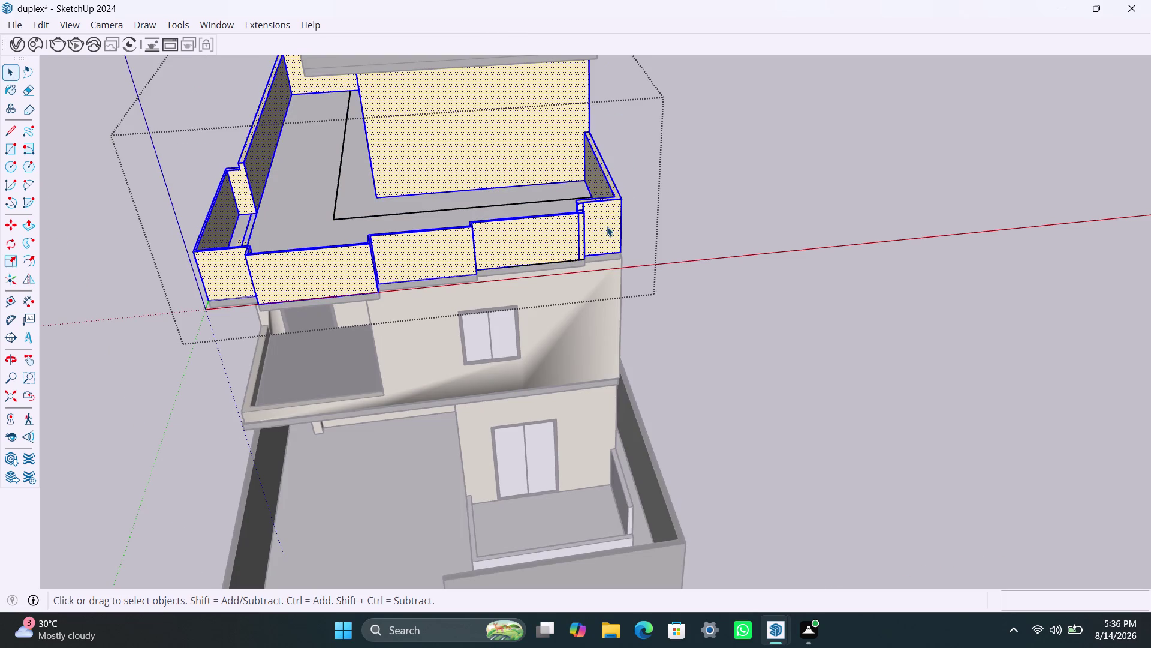
Select the recessed front wall face alone, inspect it up close, then clear the selection.
click(529, 238)
scroll(up, 3)
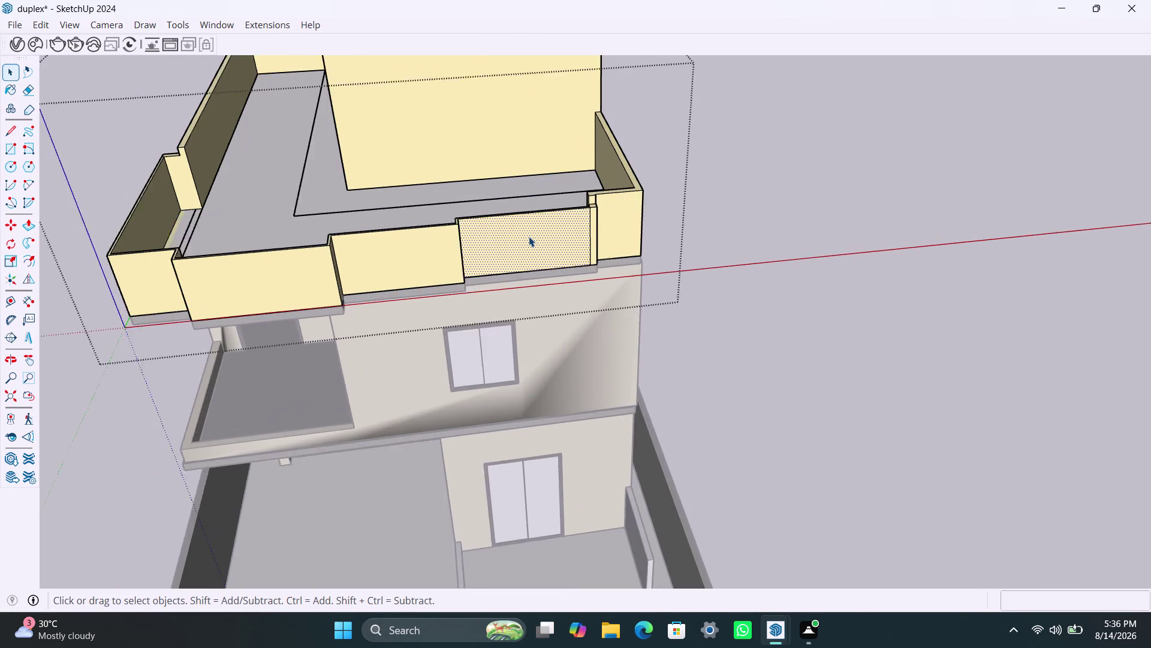
scroll(up, 3)
middle_drag(529, 241, 494, 319)
scroll(up, 3)
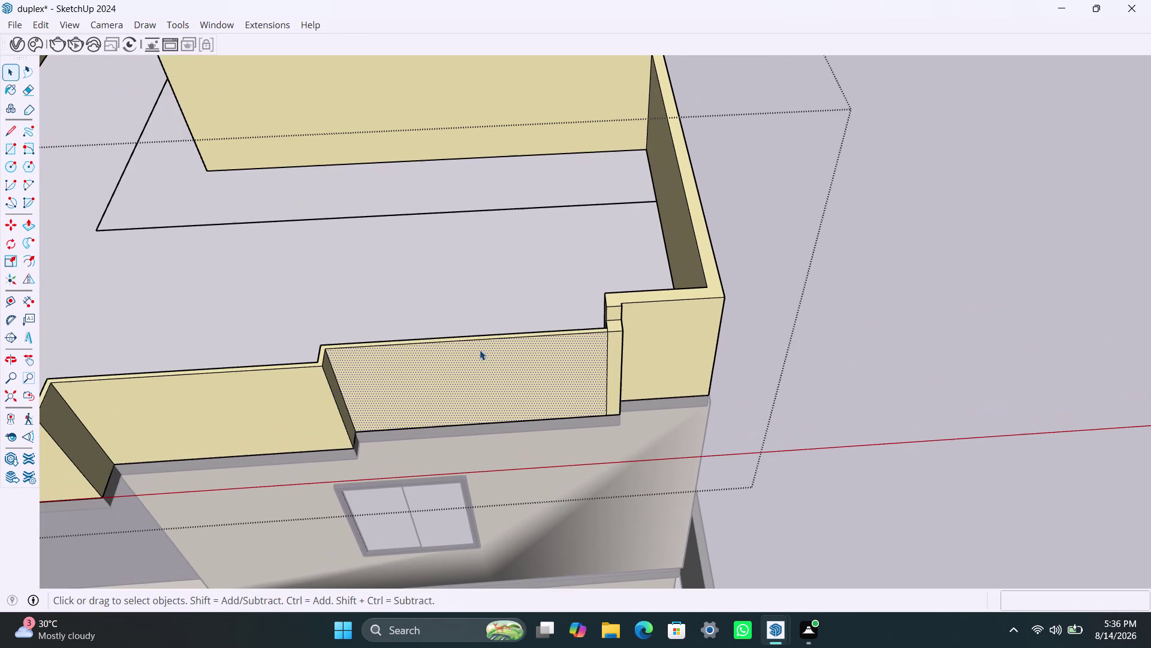
scroll(down, 3)
middle_drag(467, 352, 472, 314)
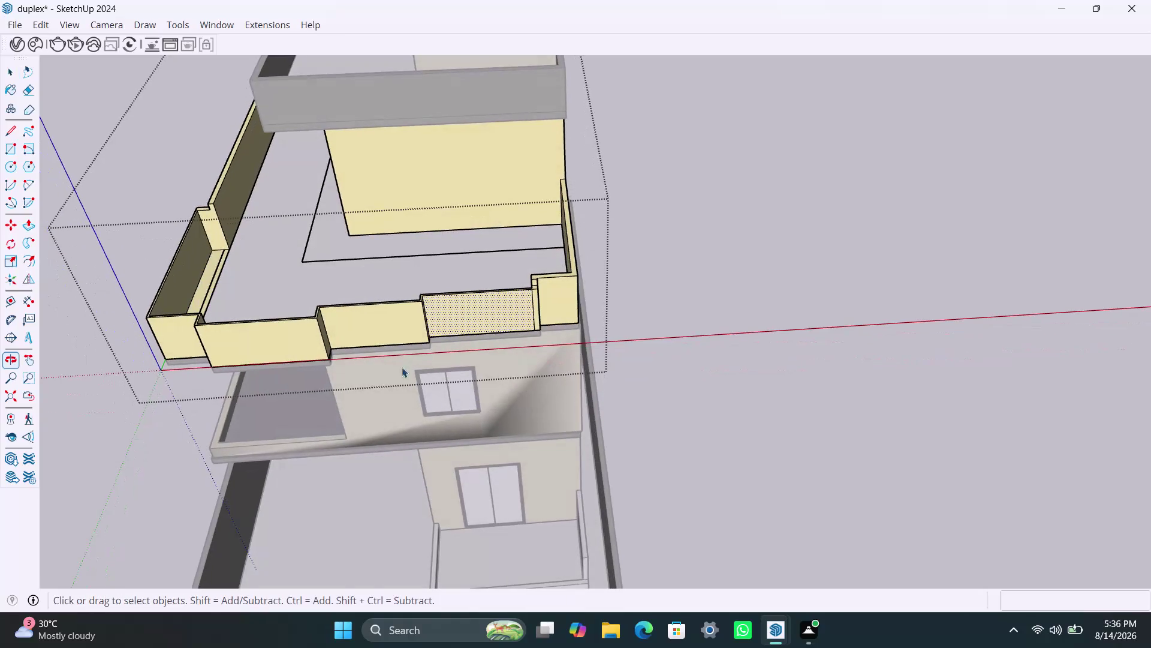
scroll(down, 3)
click(682, 244)
scroll(down, 3)
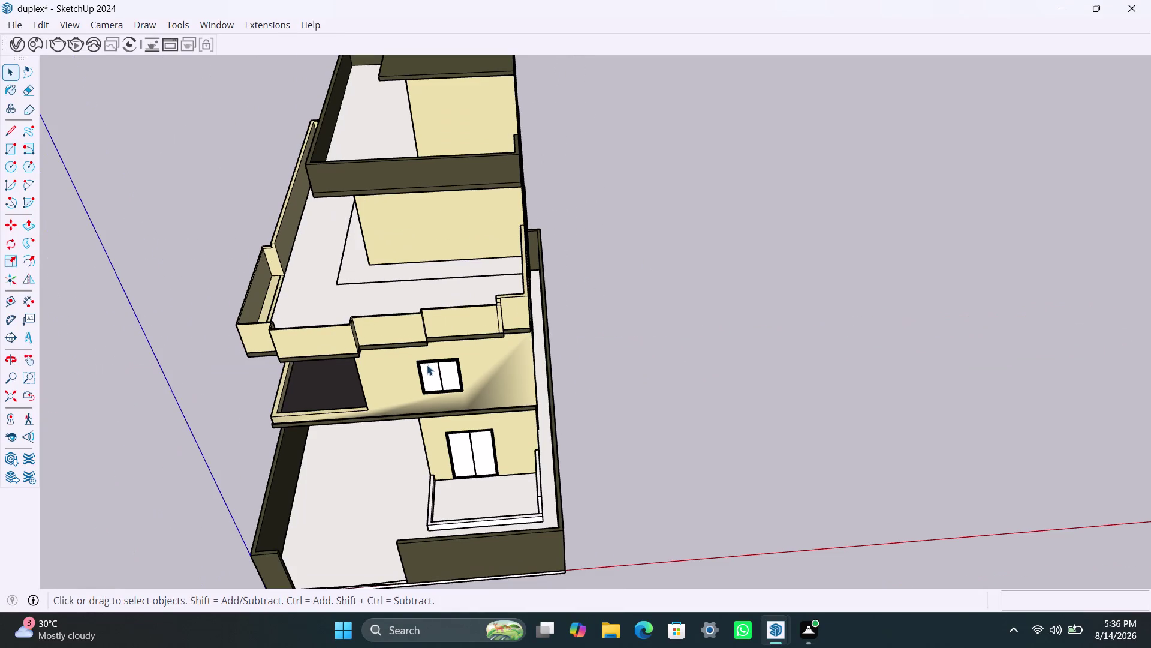
Orbit to a level front view of the whole duplex and save the model with Ctrl+S.
middle_drag(430, 359, 583, 260)
scroll(up, 3)
middle_drag(490, 311, 542, 248)
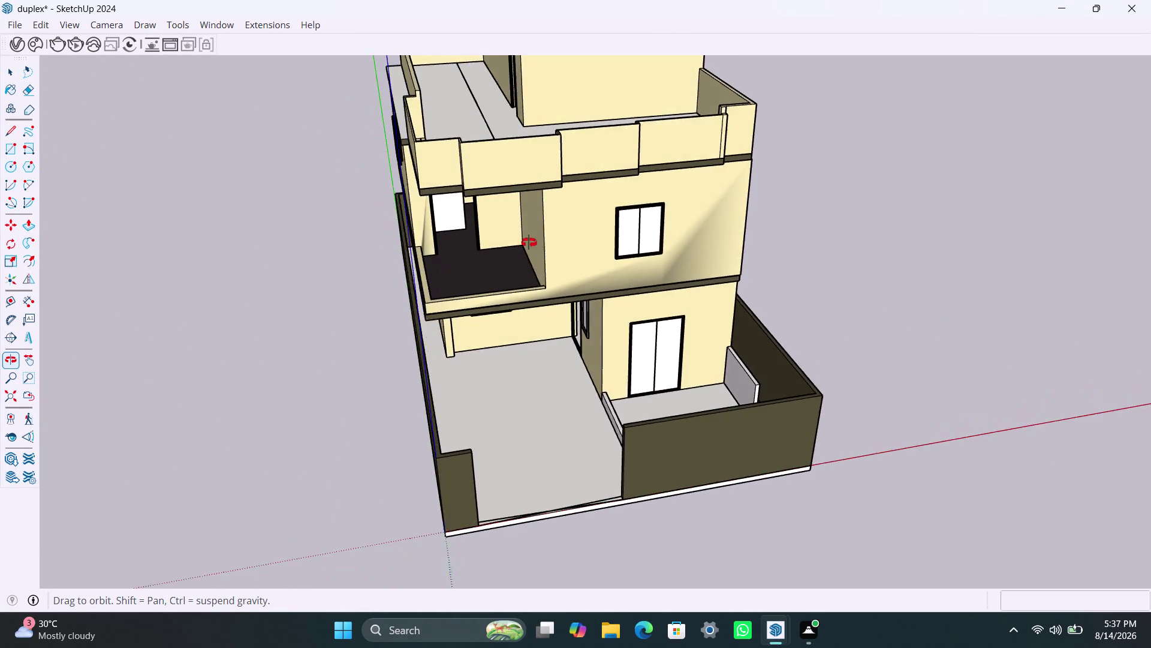
middle_drag(542, 248, 507, 227)
scroll(up, 3)
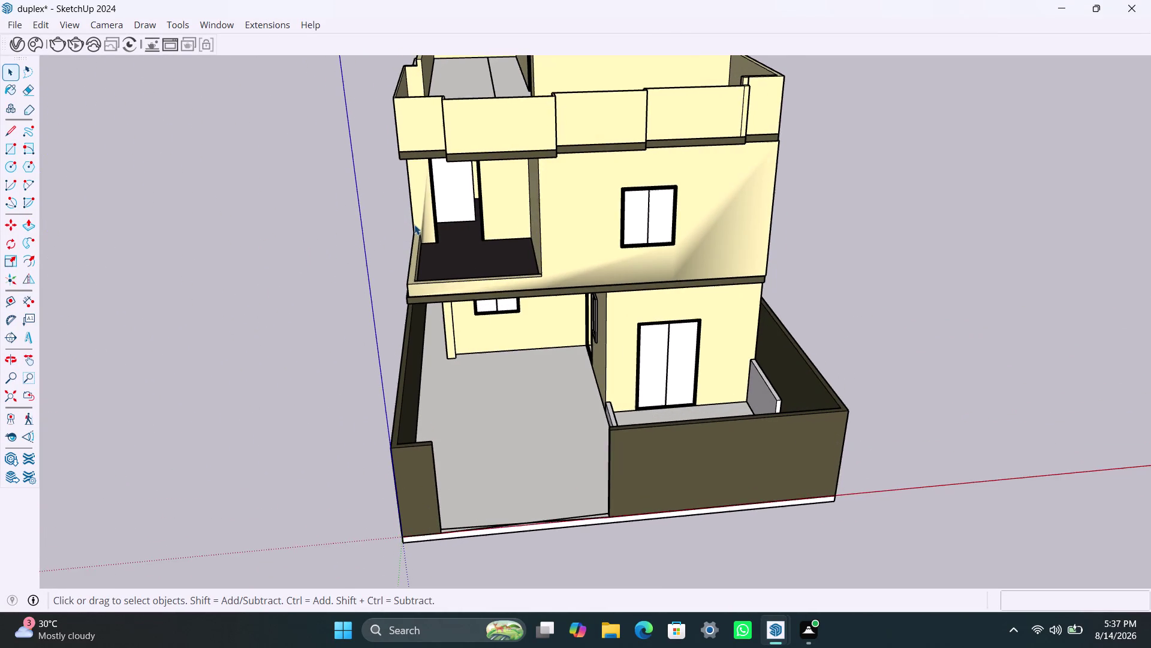
scroll(up, 3)
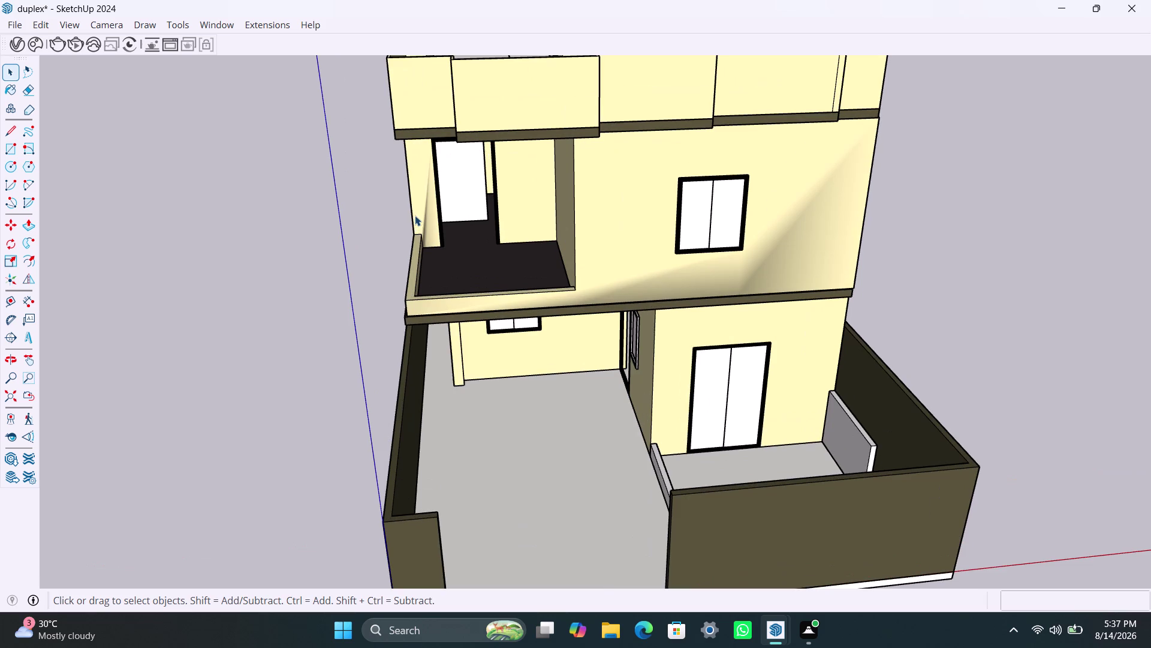
scroll(down, 3)
scroll(down, 3)
middle_drag(523, 295, 484, 295)
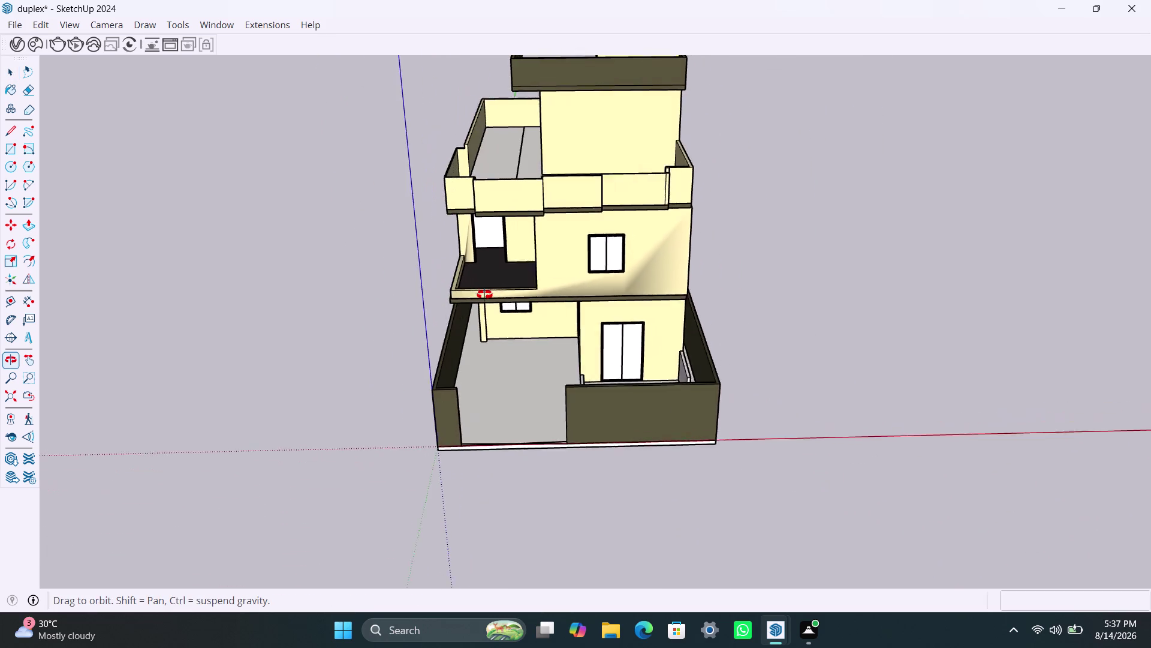
middle_drag(485, 295, 472, 295)
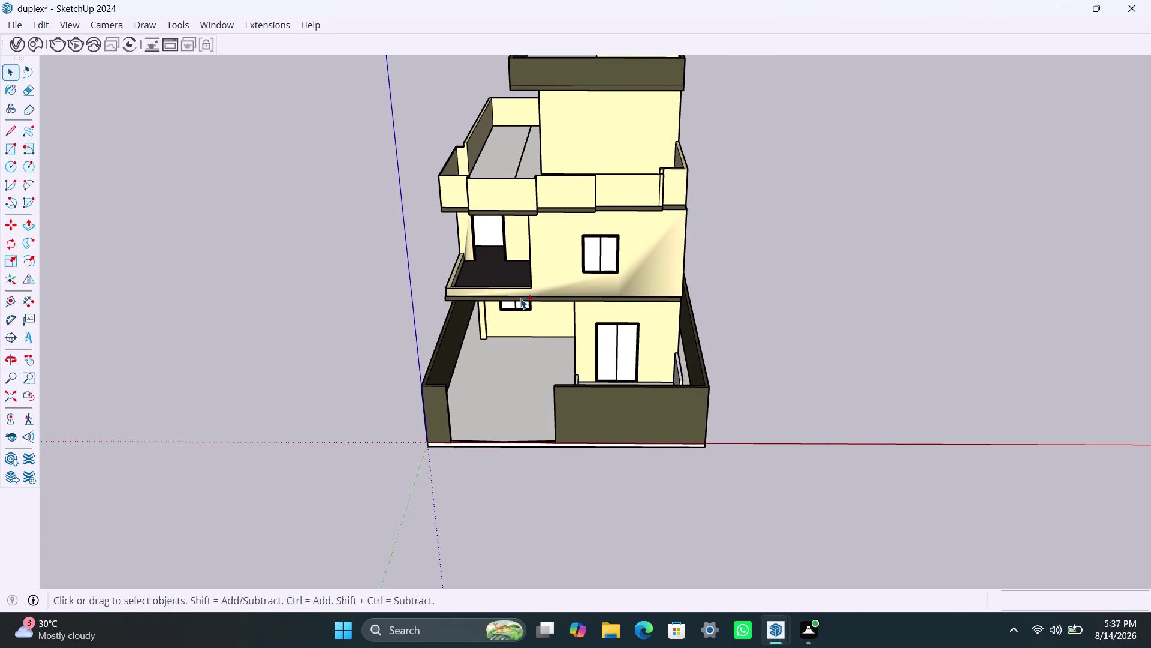
key(ctrl+s)
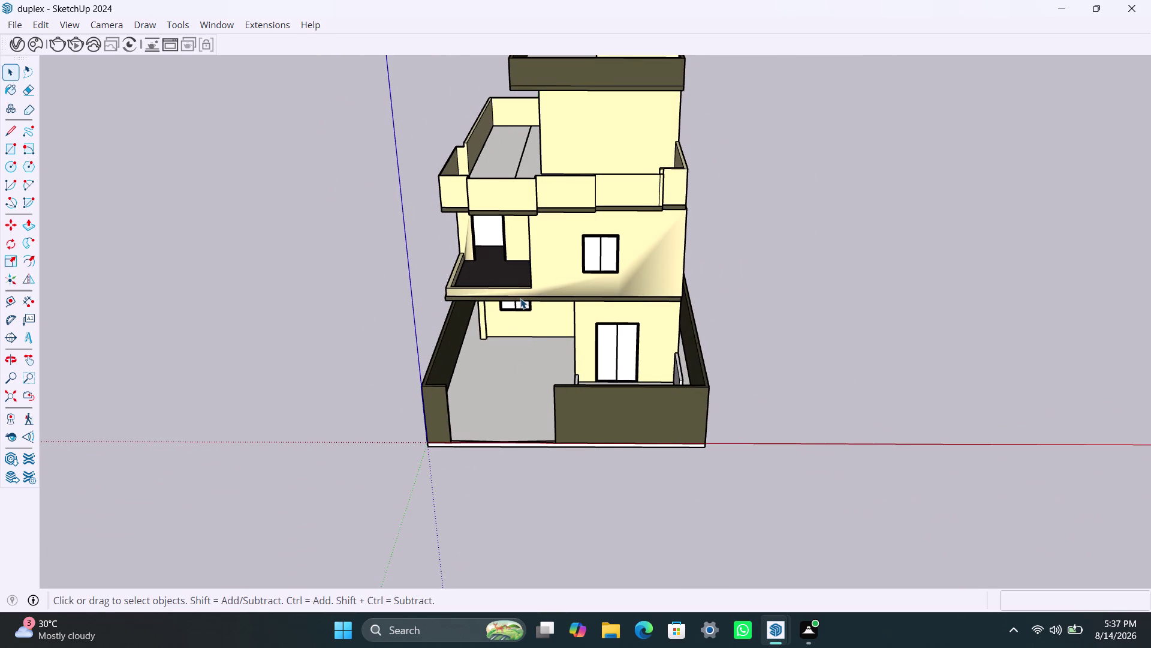